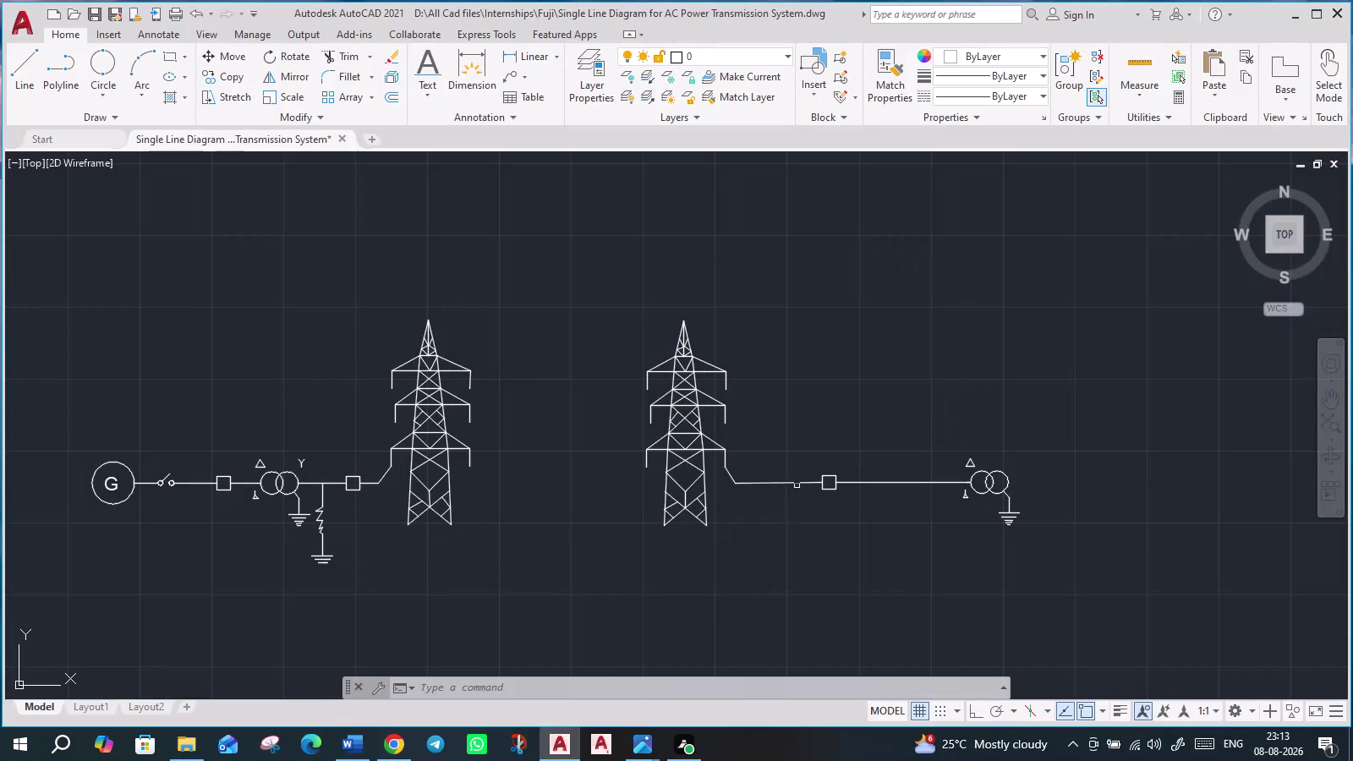
Draw a short vertical line rising from the feeder line just right of the second tower.
key(l)
key(Return)
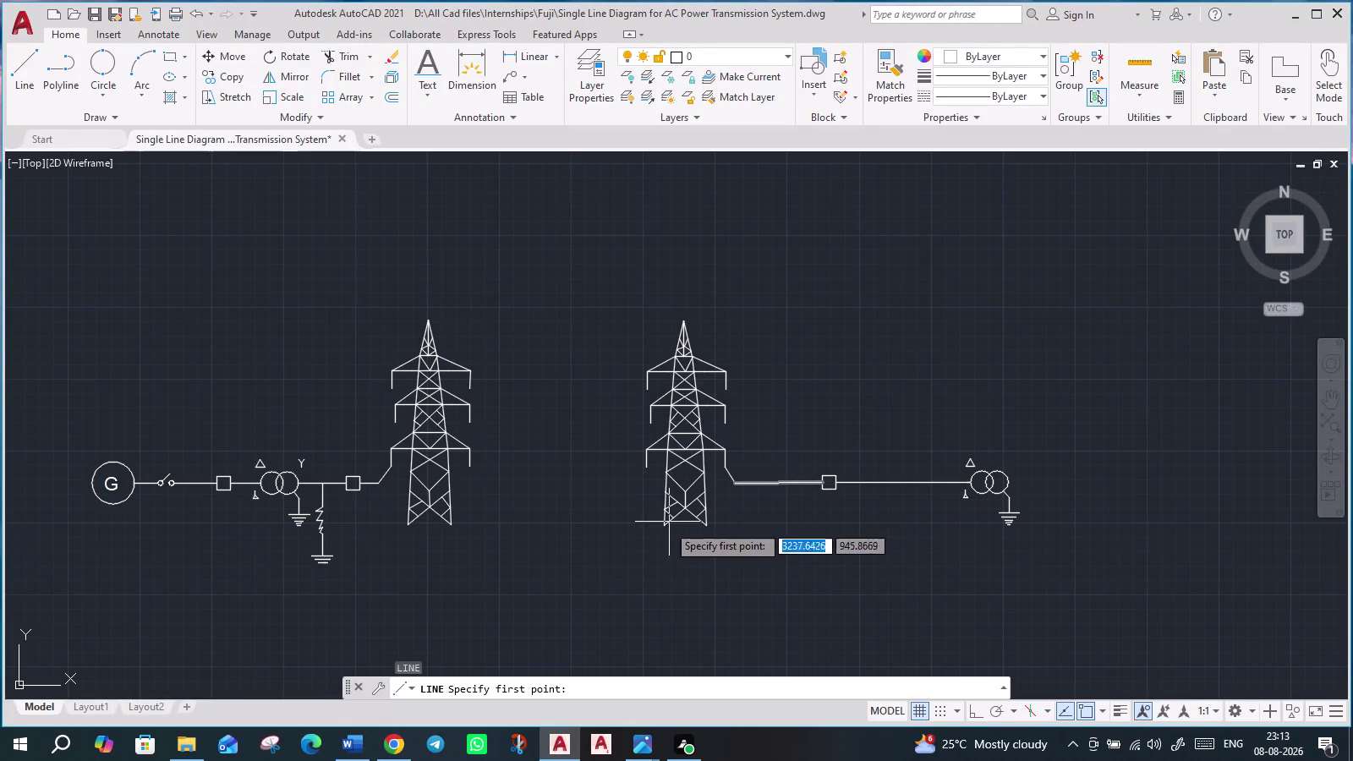
click(784, 483)
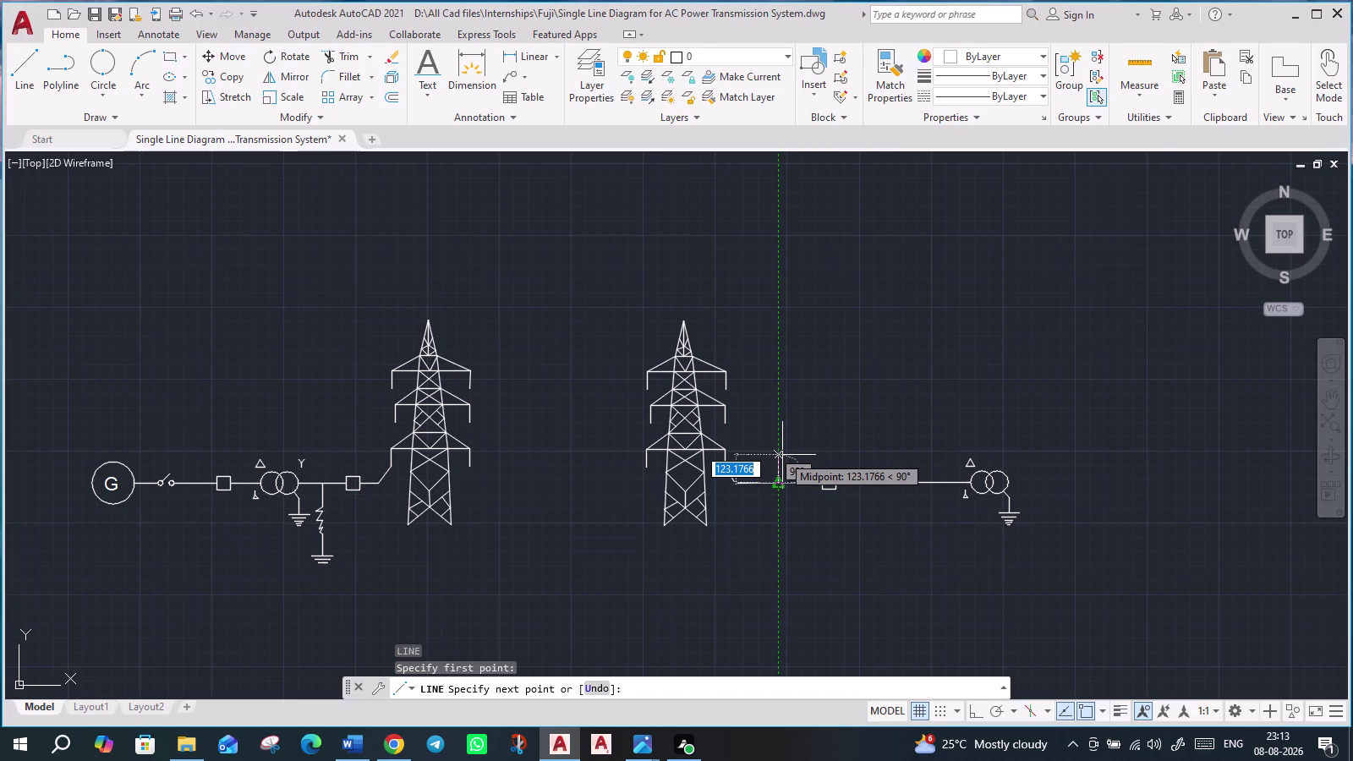
click(782, 461)
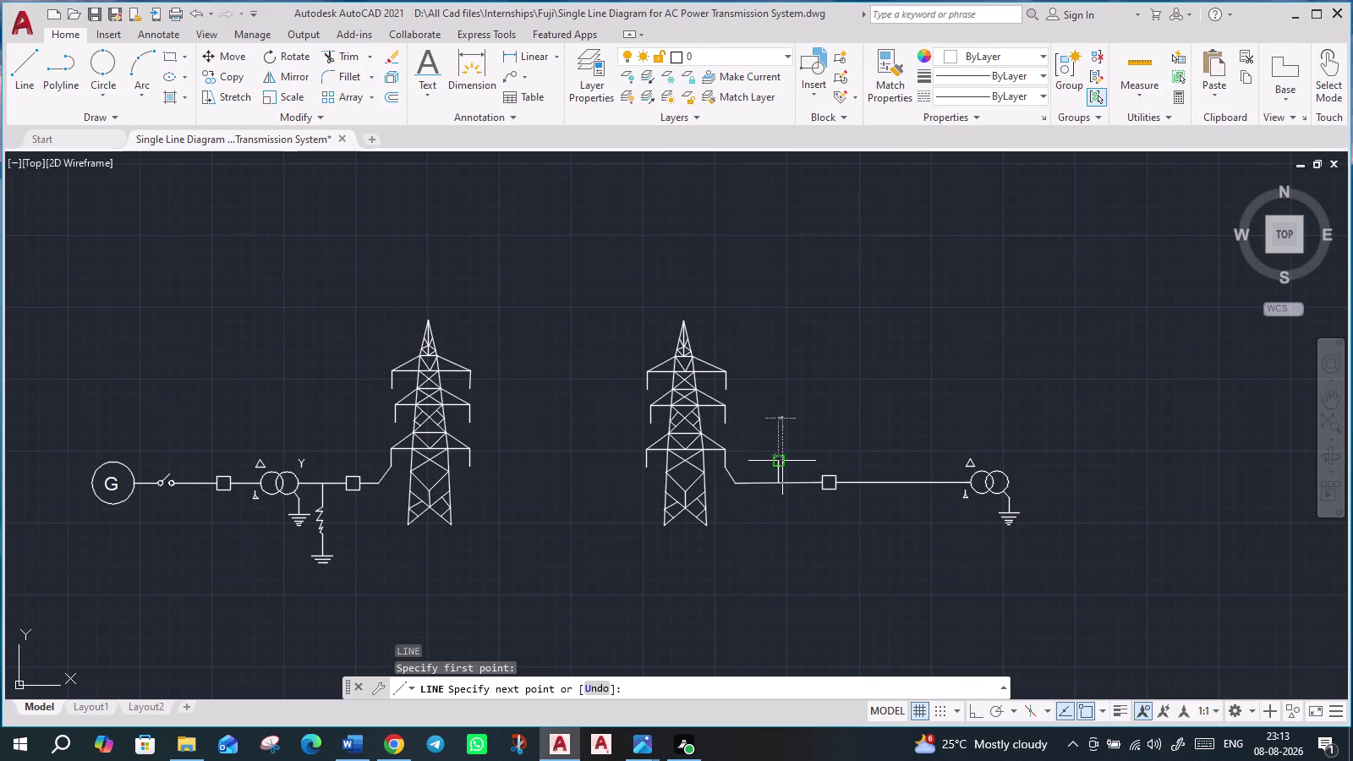
key(Escape)
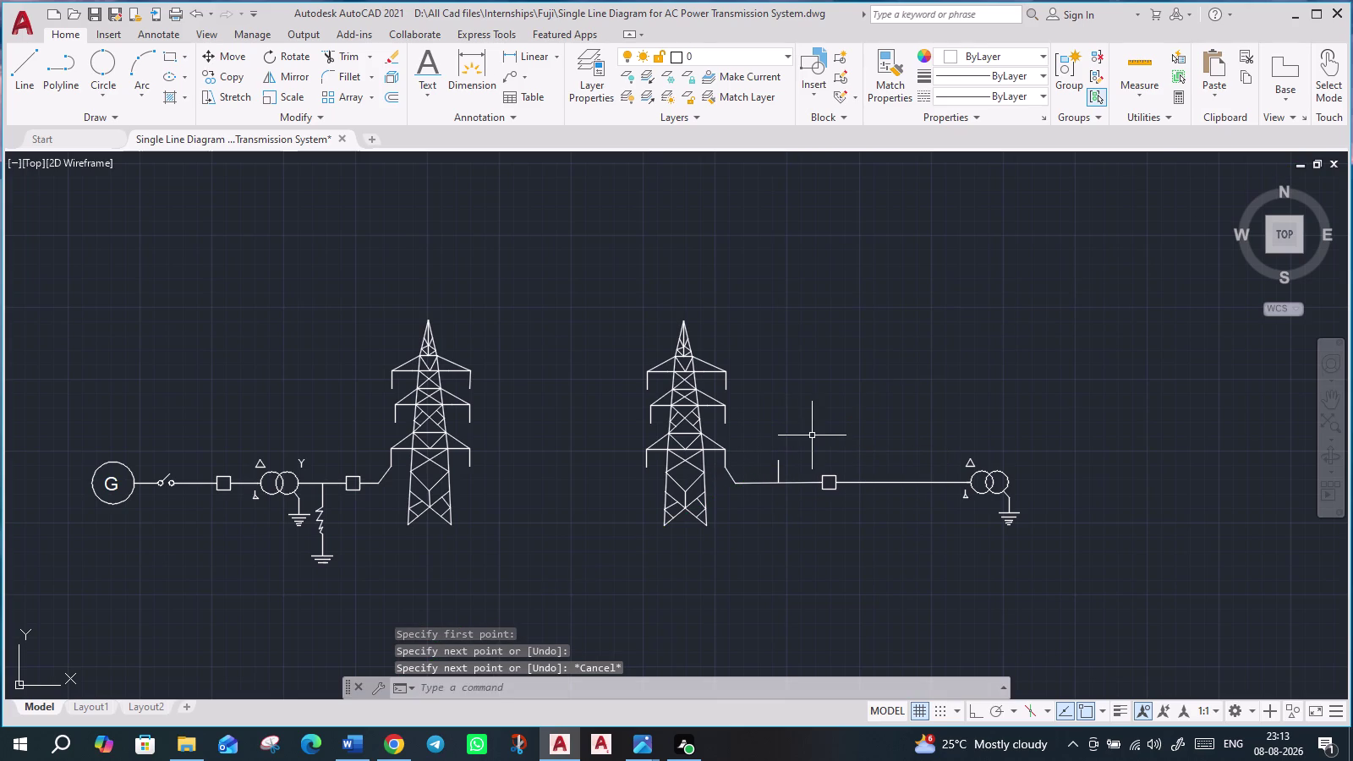
click(112, 85)
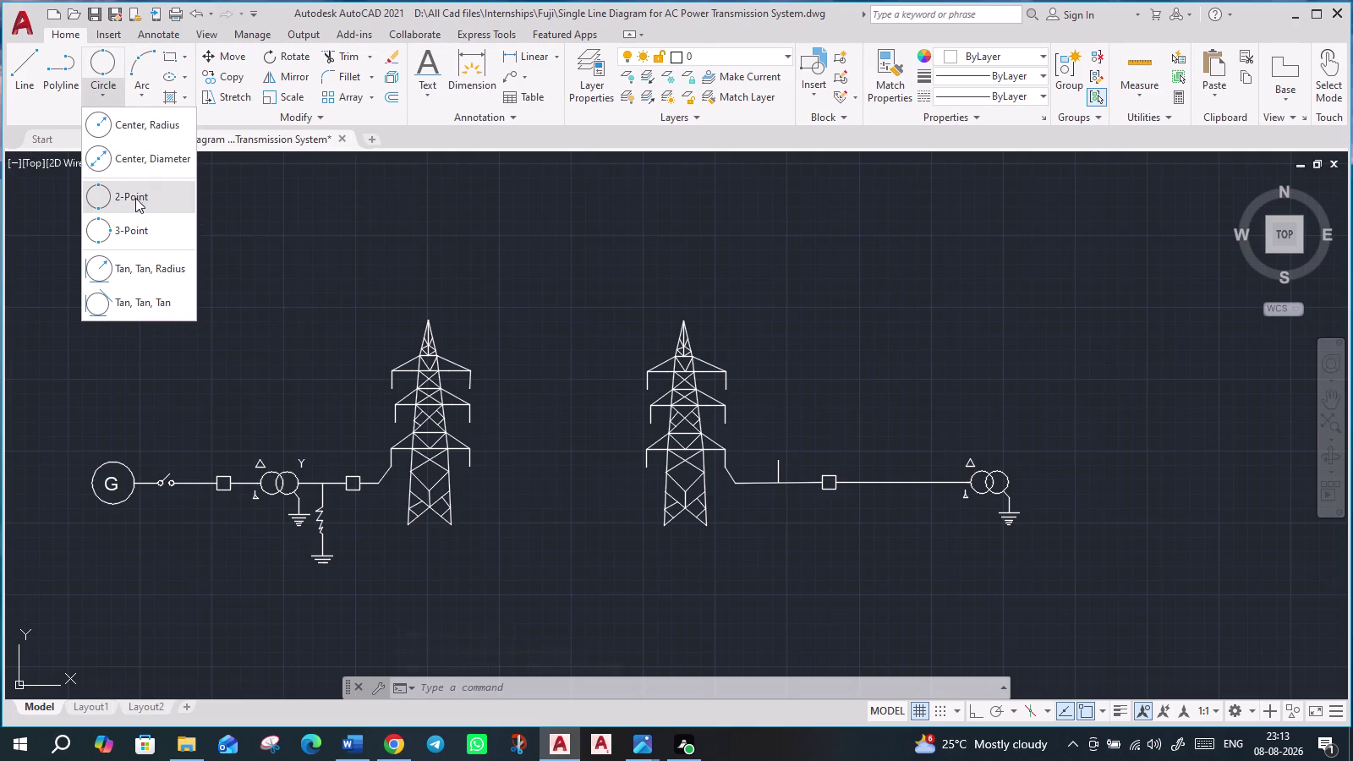
Draw a small 2-point circle at the top of the stub, retrying twice.
click(135, 198)
scroll(up, 3)
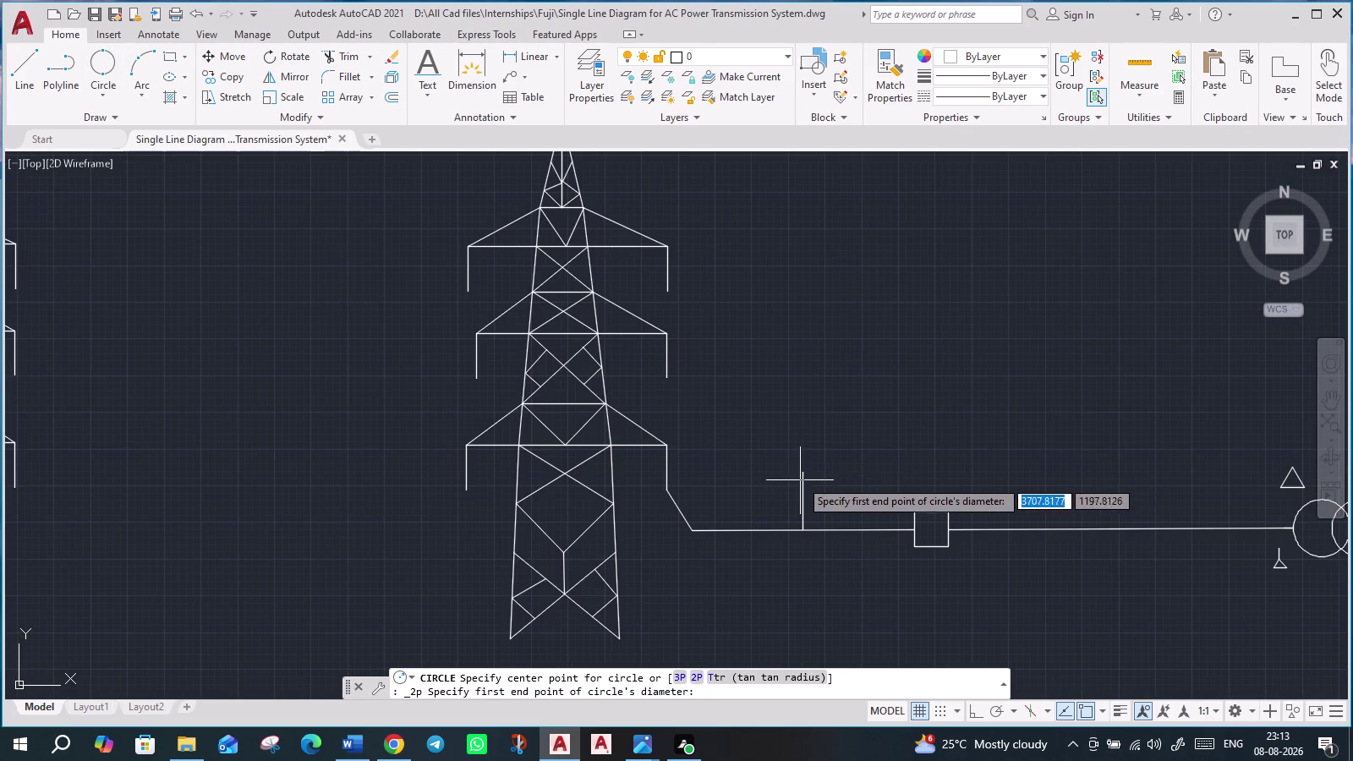
click(803, 469)
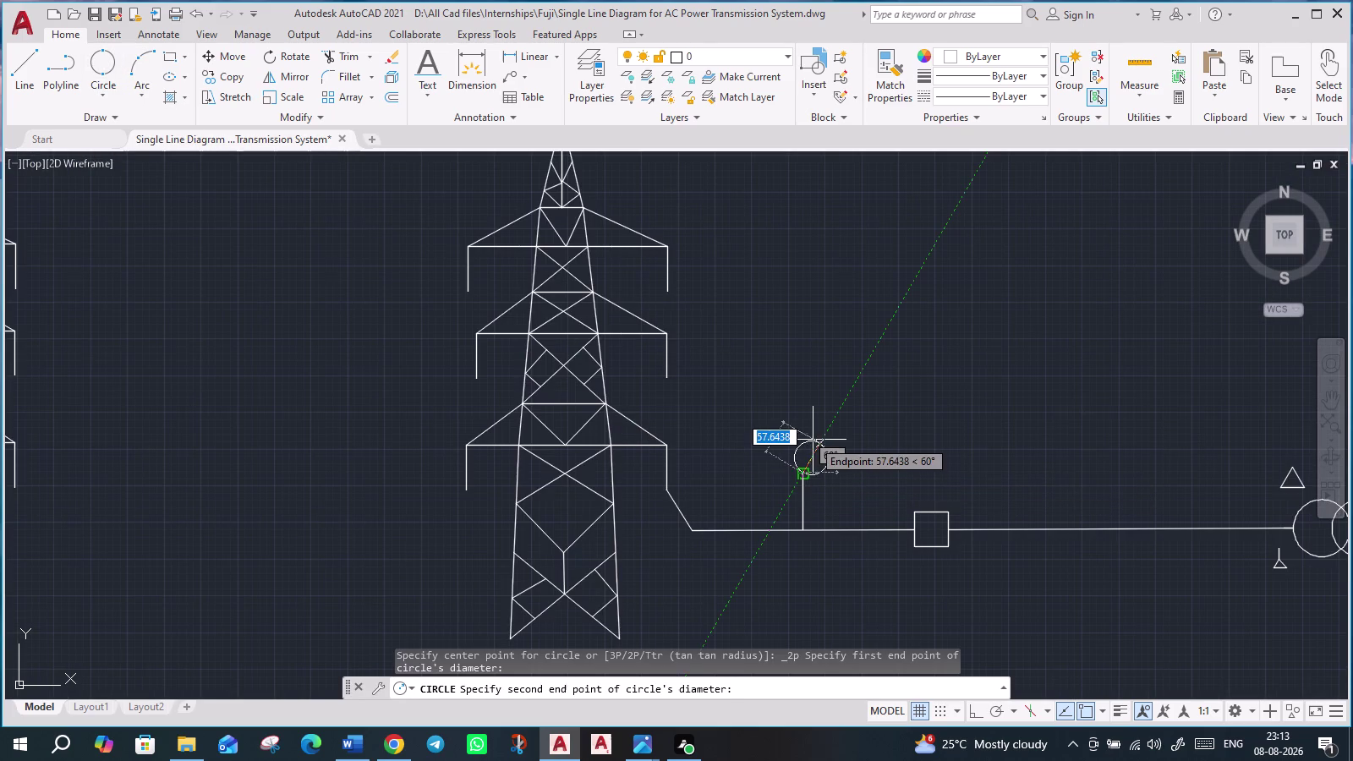
scroll(down, 3)
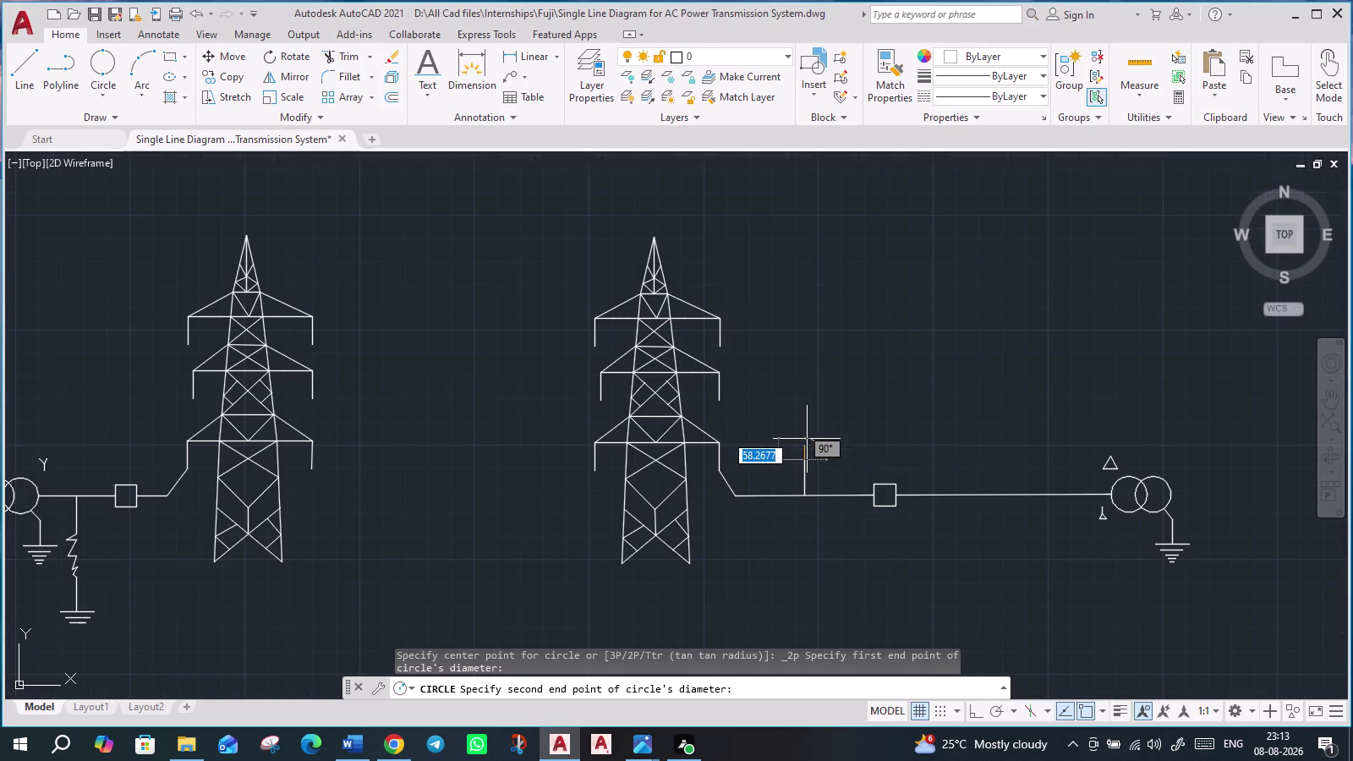
scroll(down, 3)
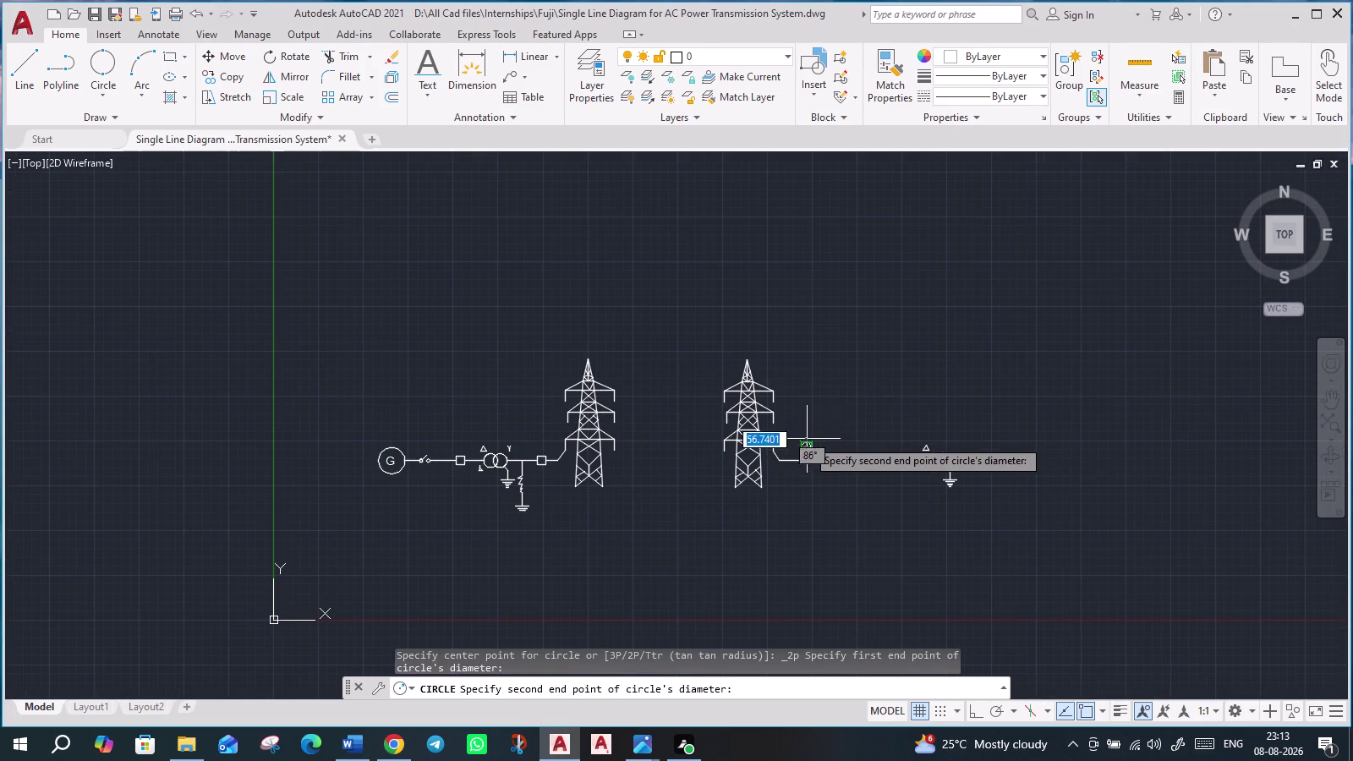
scroll(up, 3)
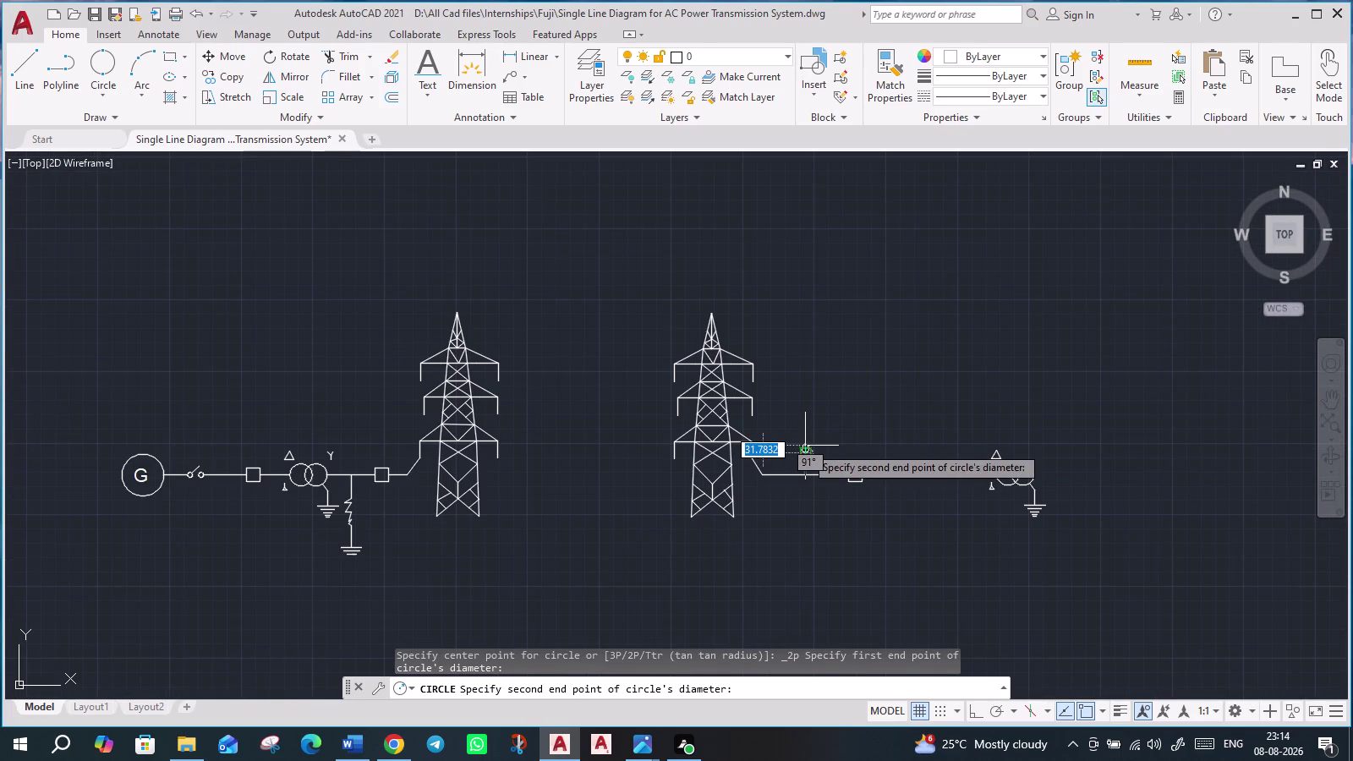
click(805, 446)
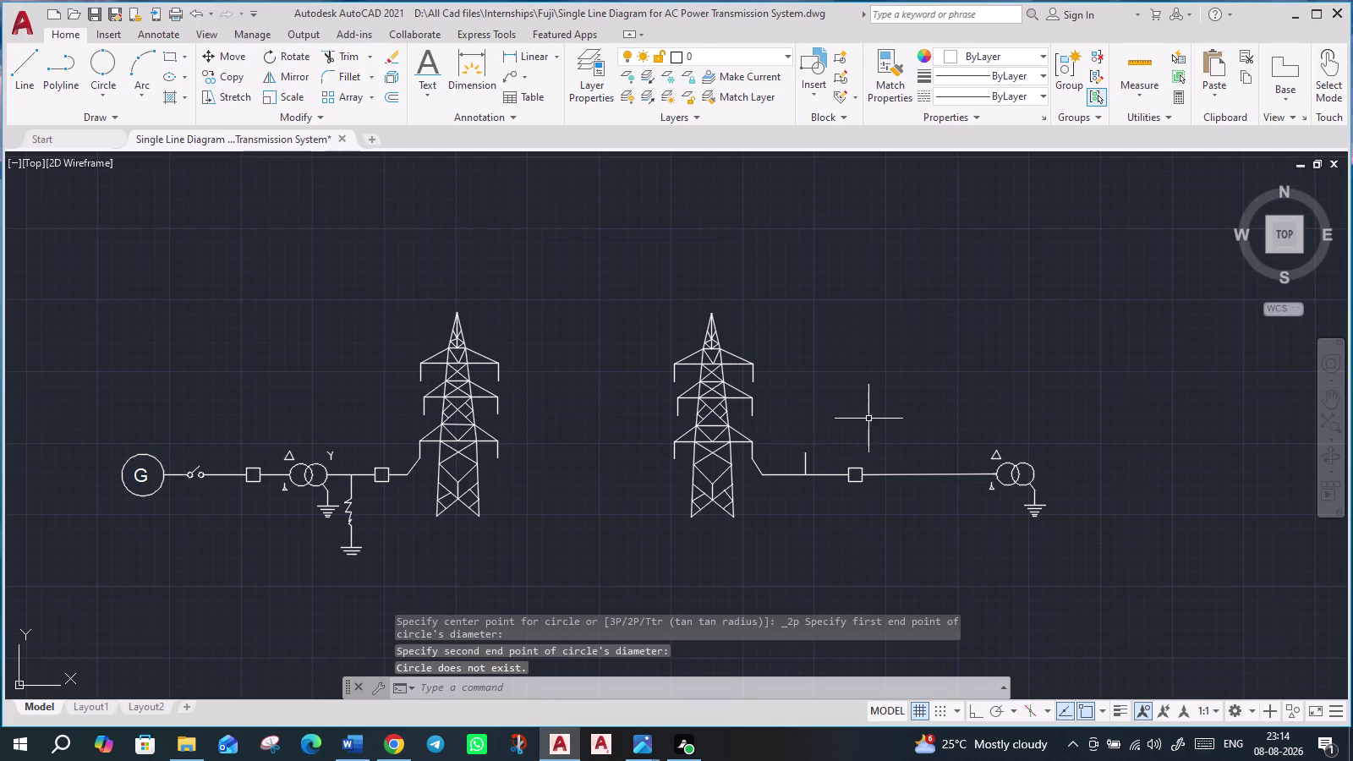
click(102, 97)
click(134, 195)
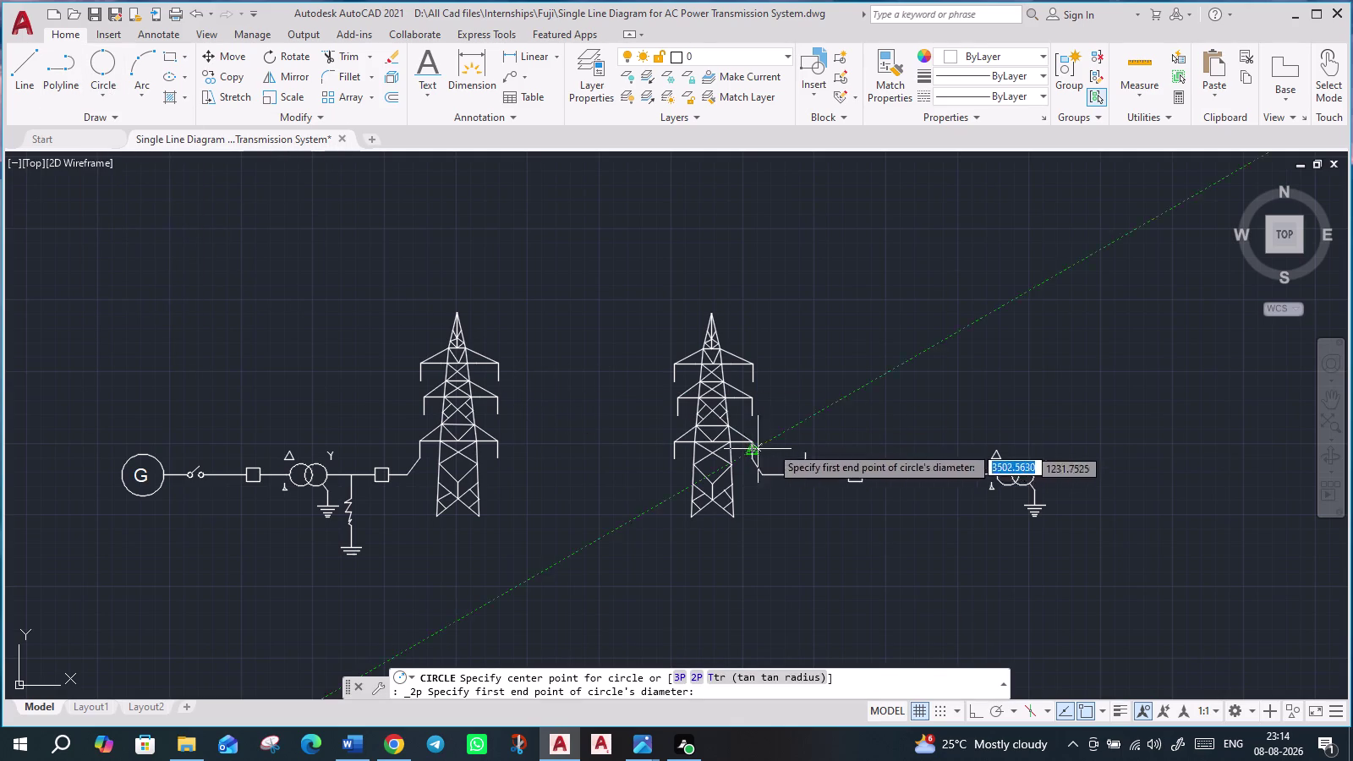
click(805, 458)
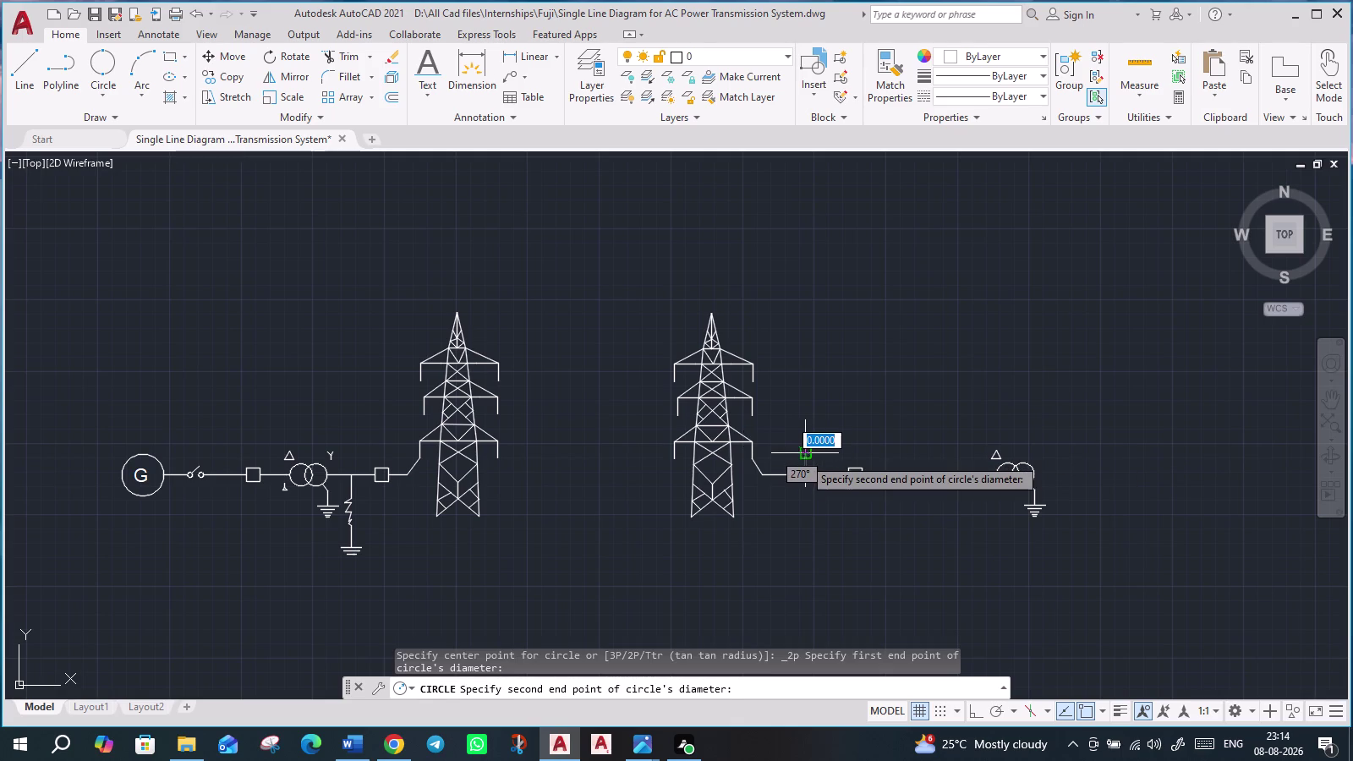
click(803, 458)
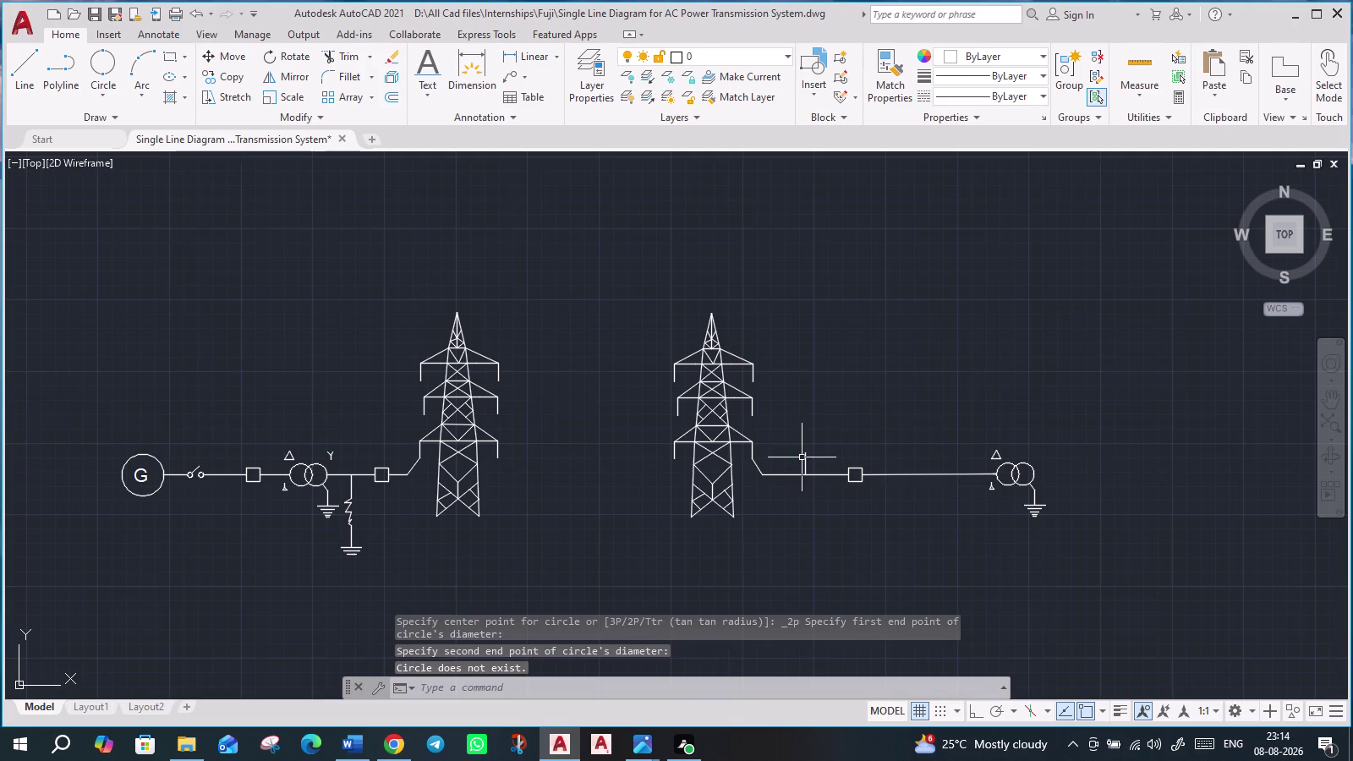
click(98, 68)
click(807, 449)
click(807, 443)
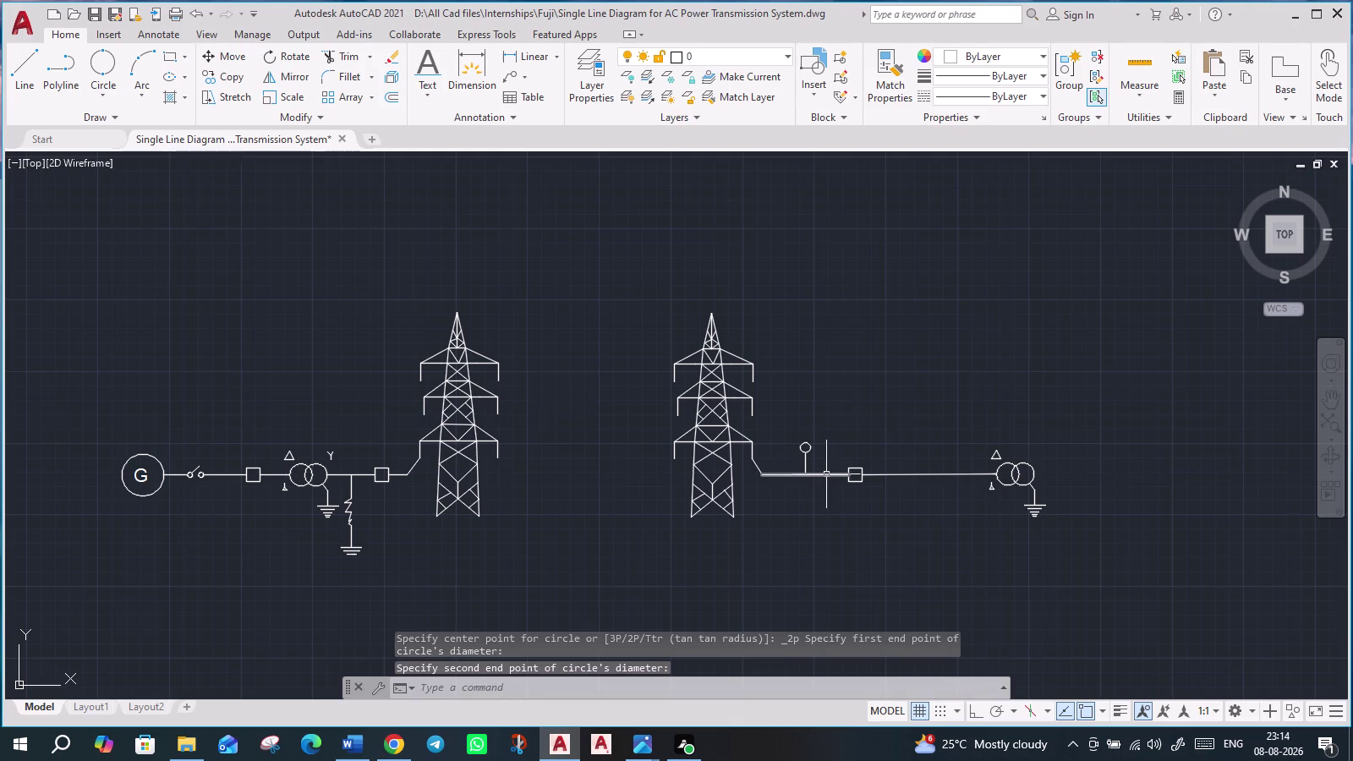
Select the small circle, attempt a grip stretch, cancel it and reselect the circle.
scroll(up, 3)
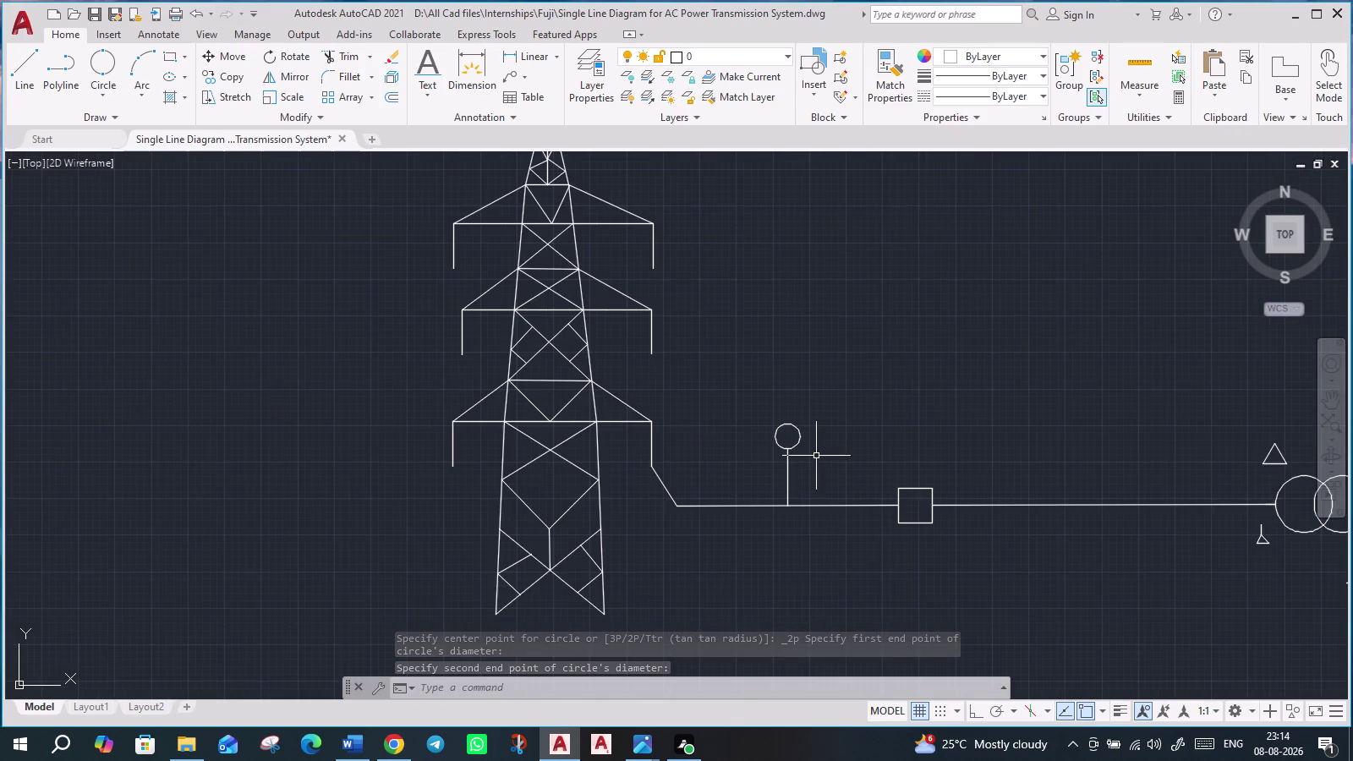
scroll(up, 3)
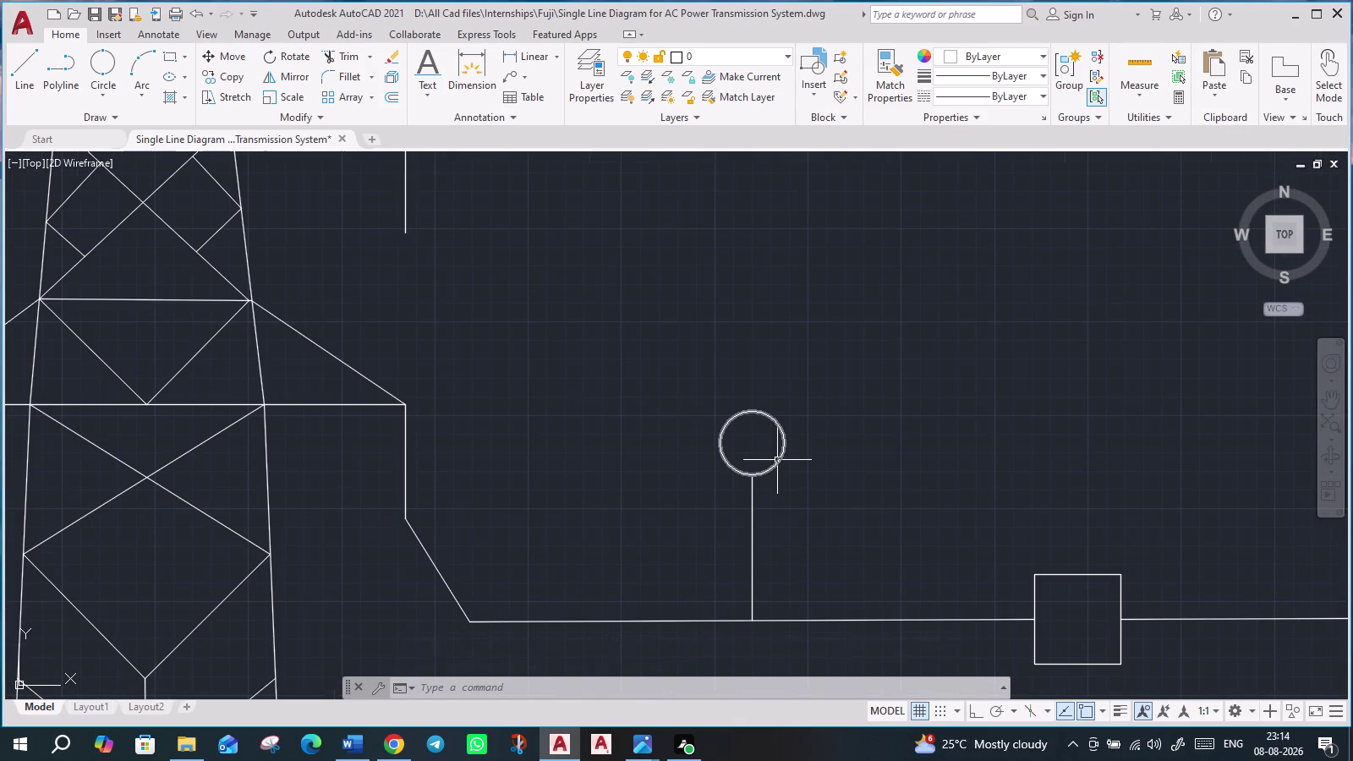
click(777, 460)
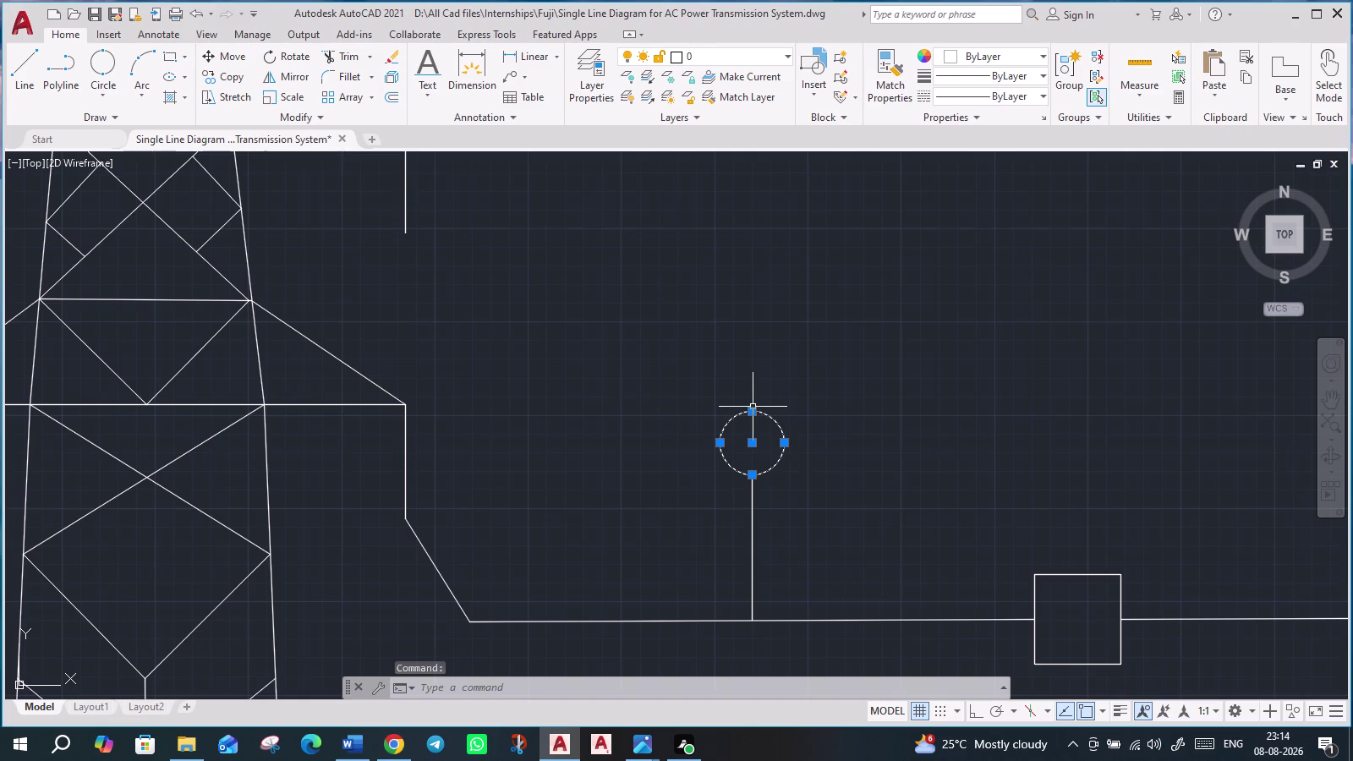
drag(752, 414, 755, 426)
click(756, 426)
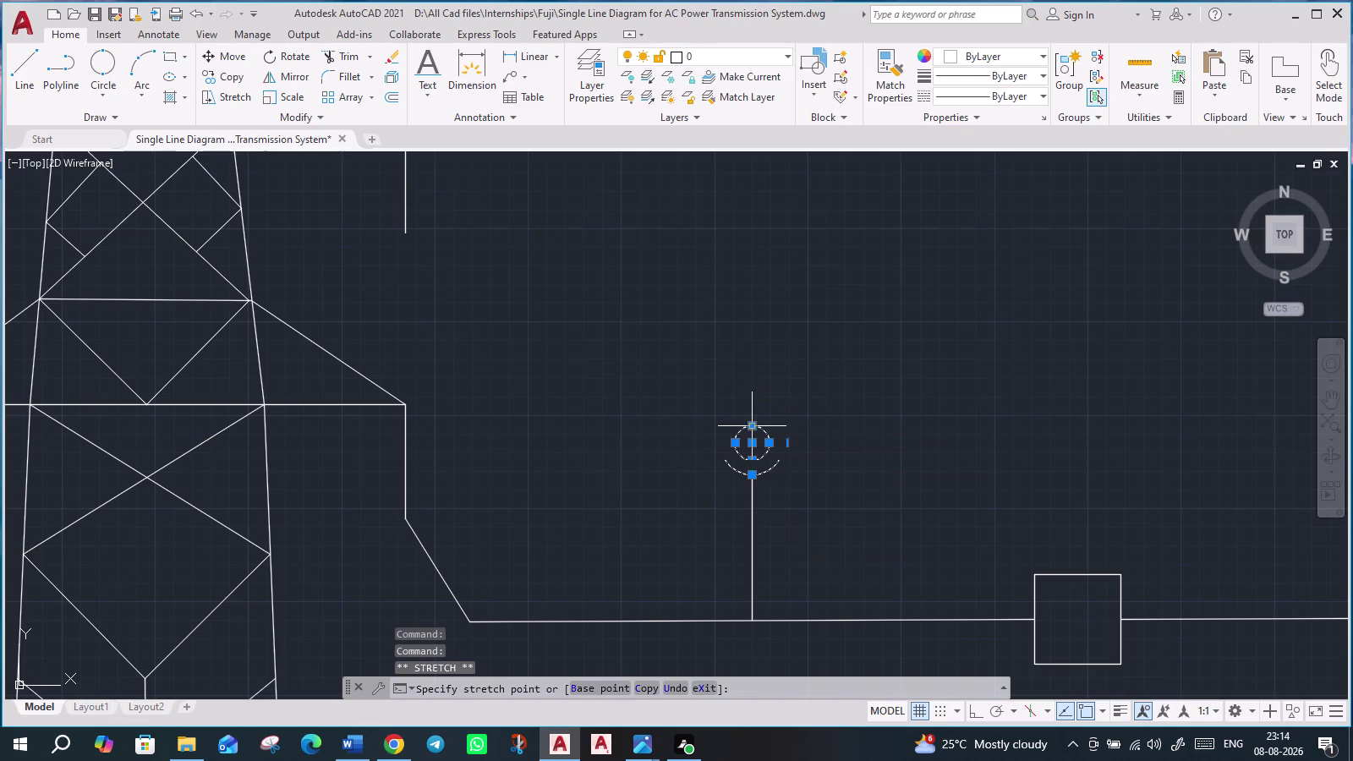
scroll(down, 3)
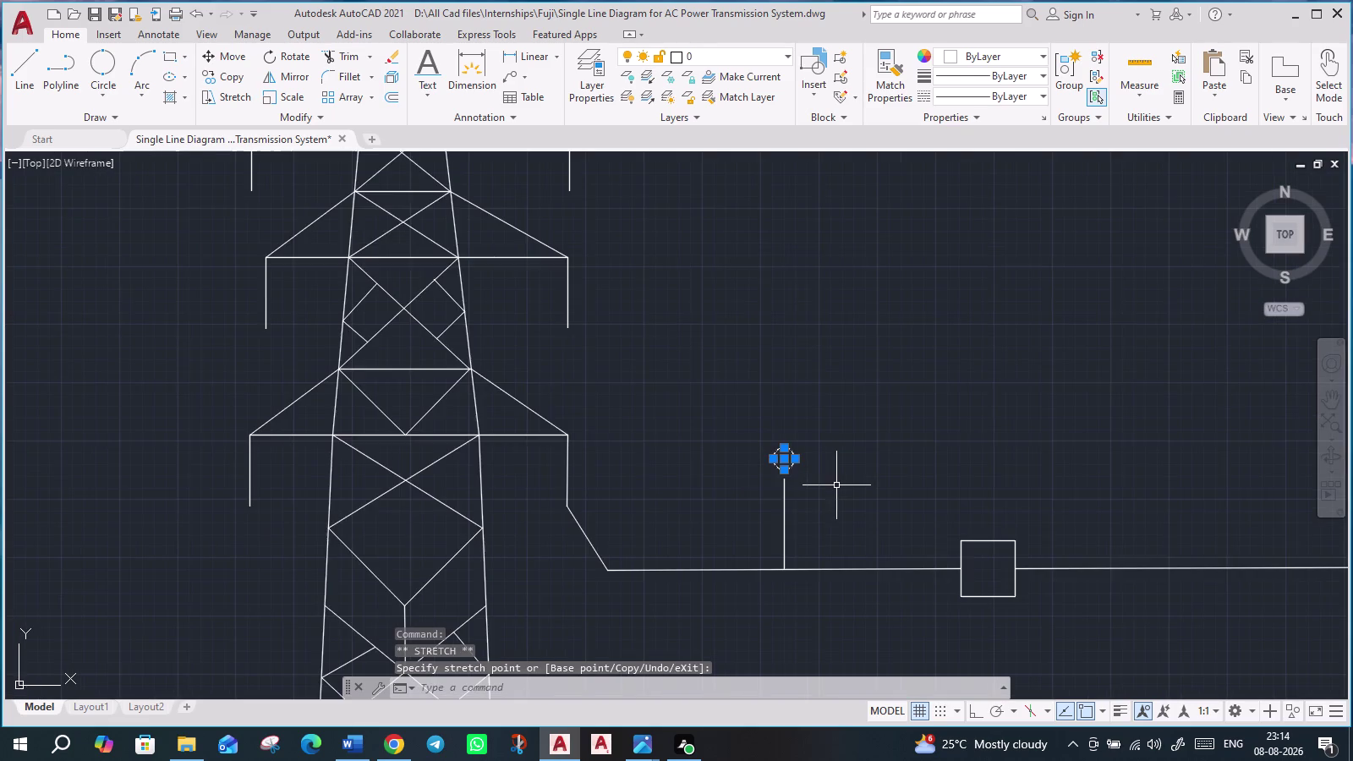
scroll(down, 3)
key(Escape)
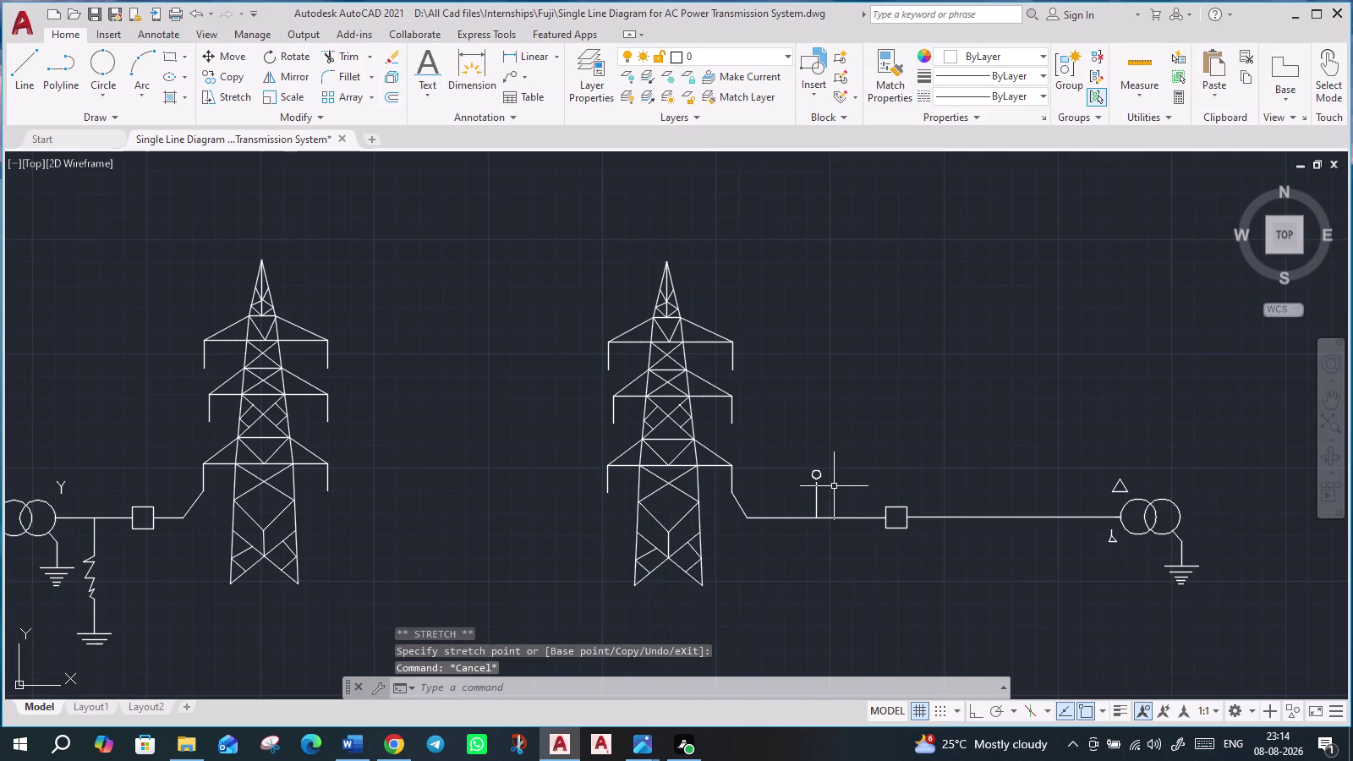
scroll(down, 3)
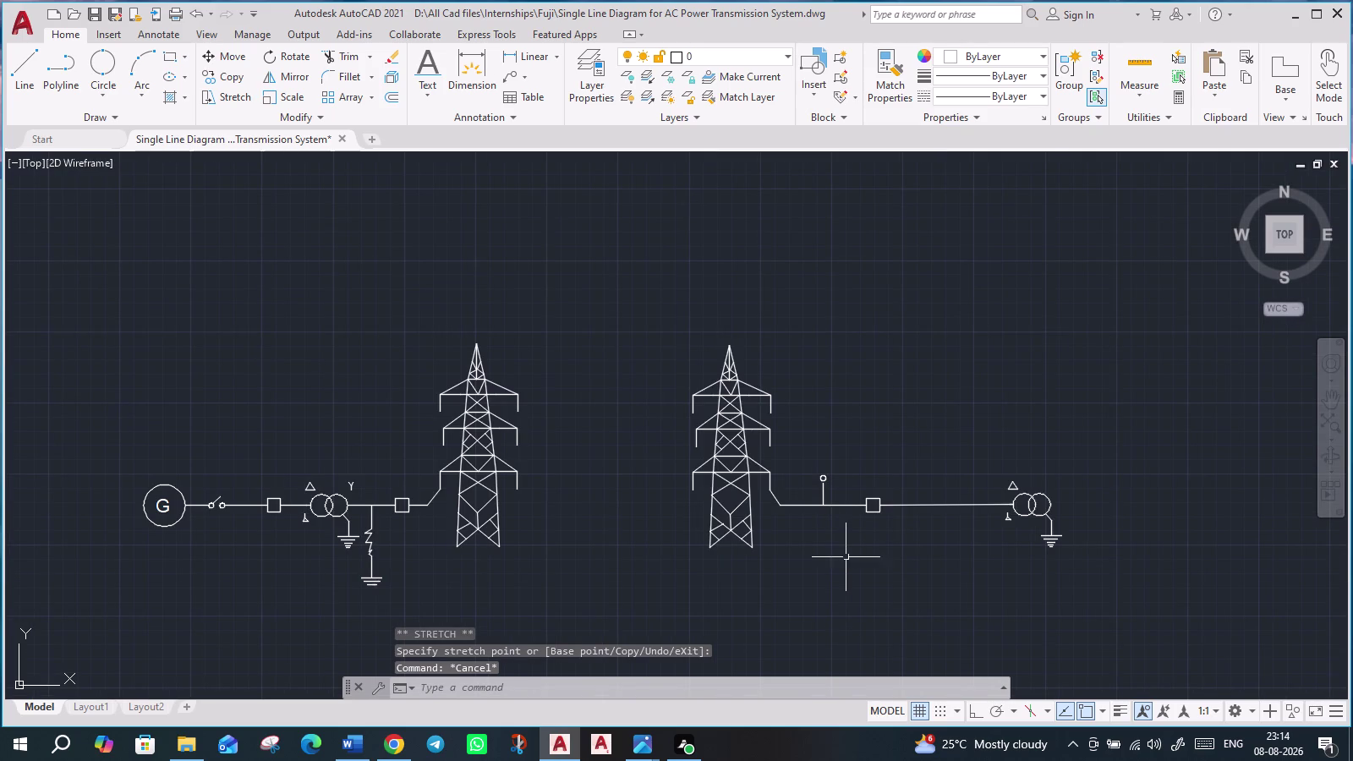
scroll(up, 3)
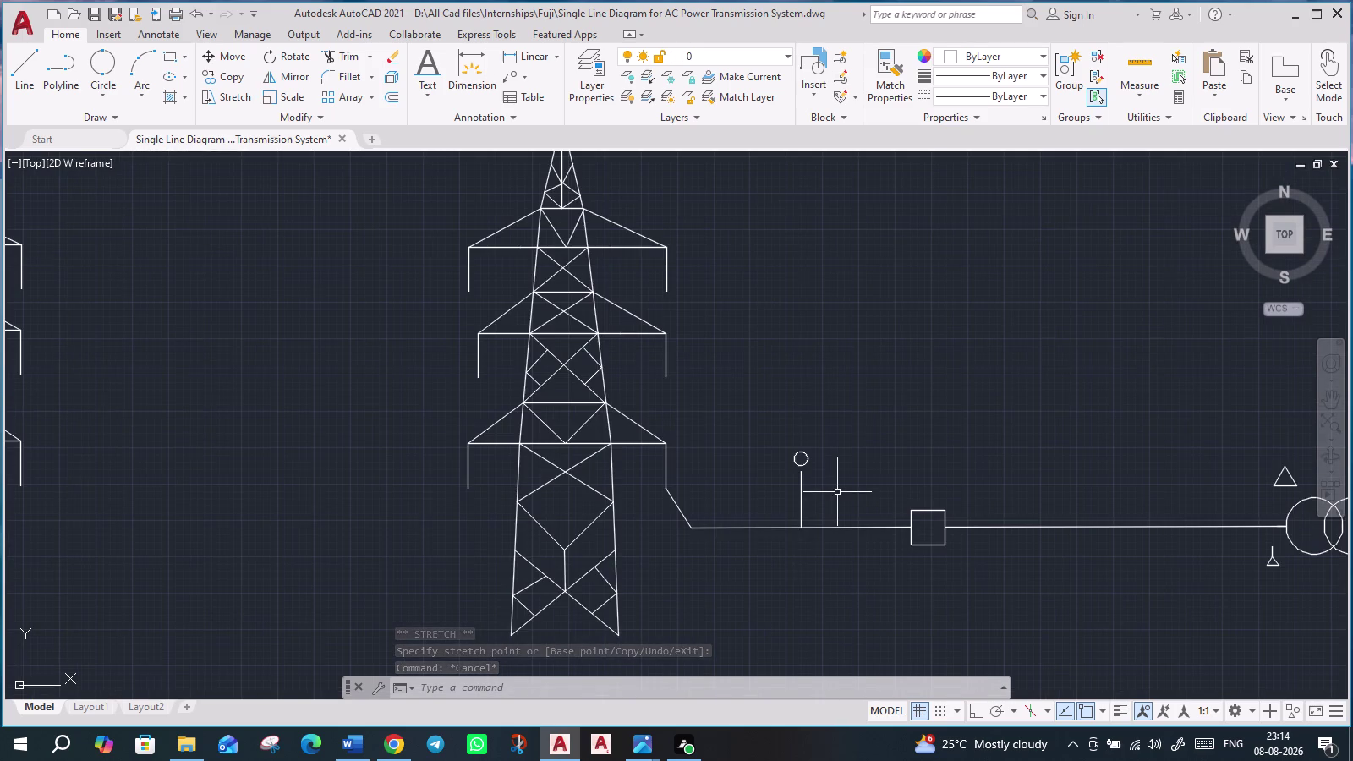
scroll(up, 3)
scroll(up, 3)
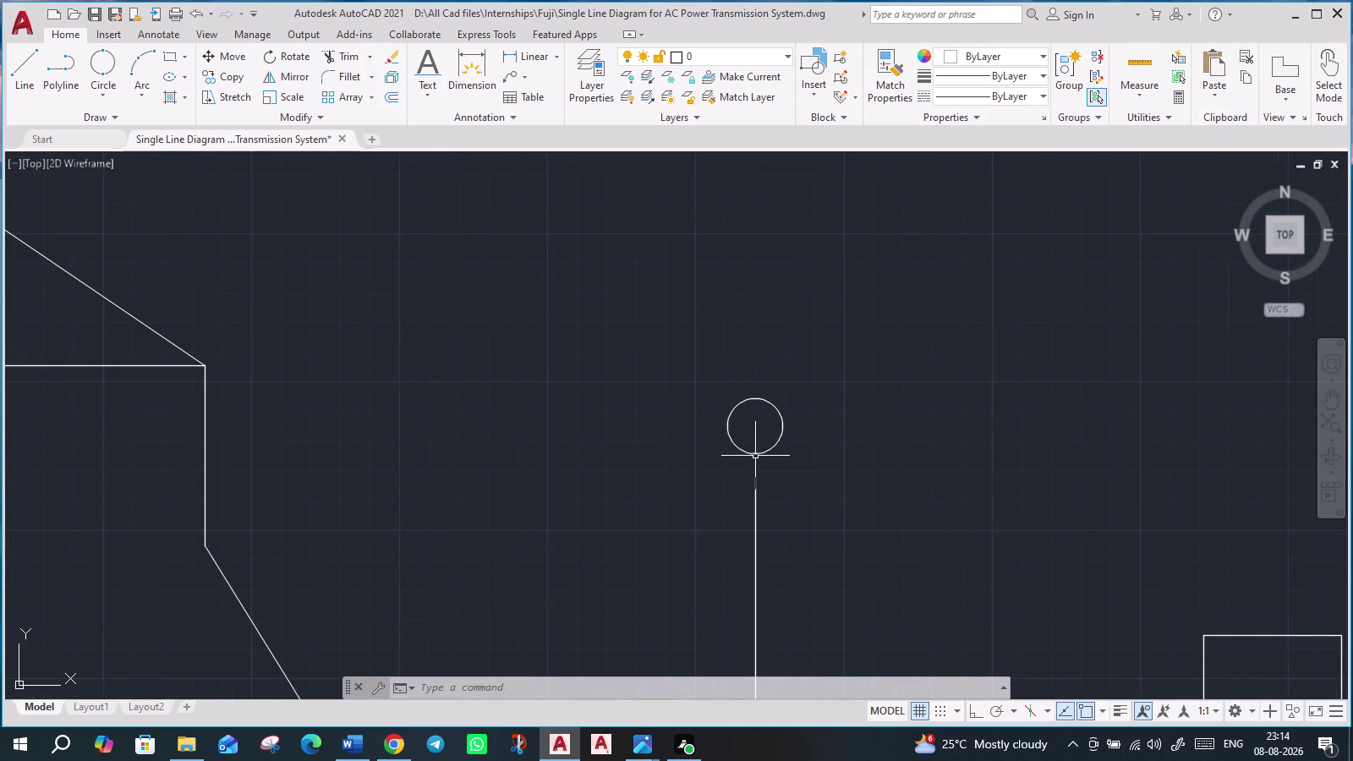
click(753, 453)
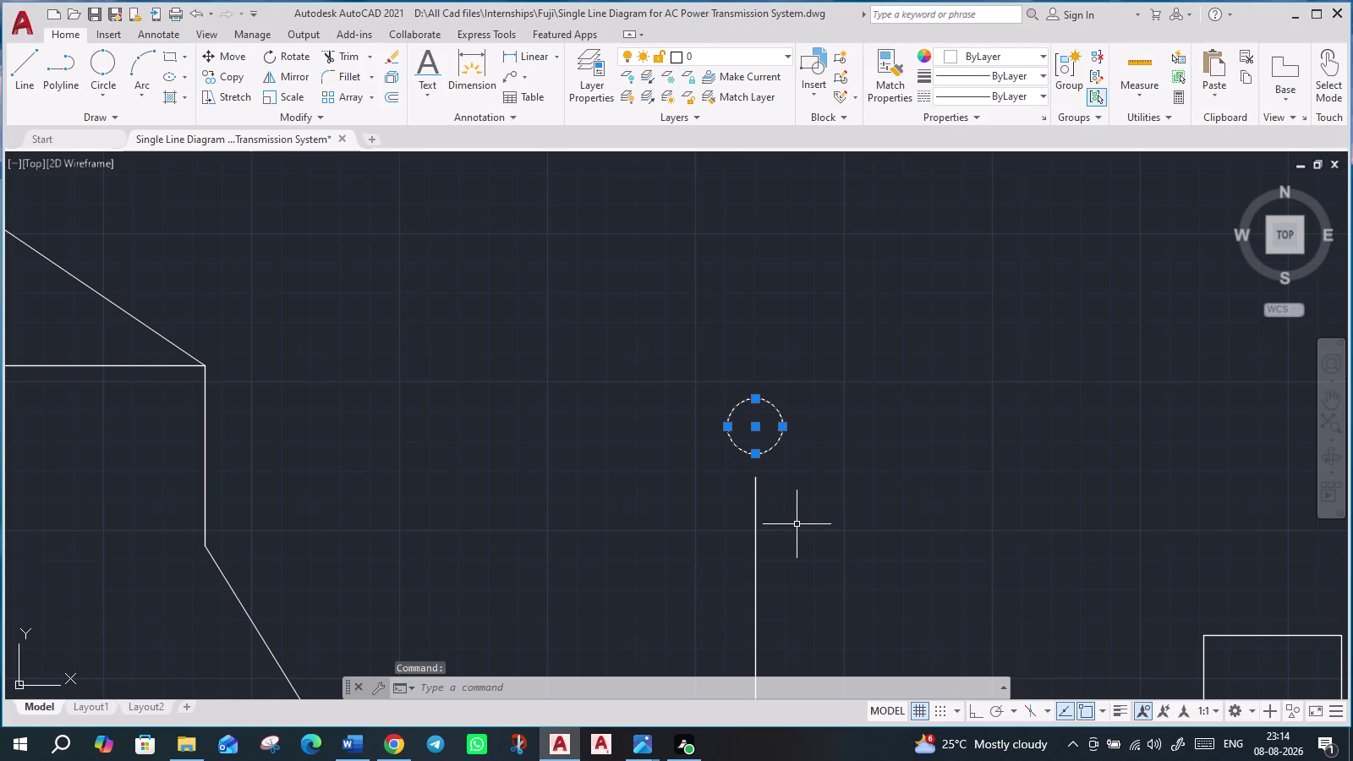
Move the small circle down onto the top of the stub.
key(m)
key(Return)
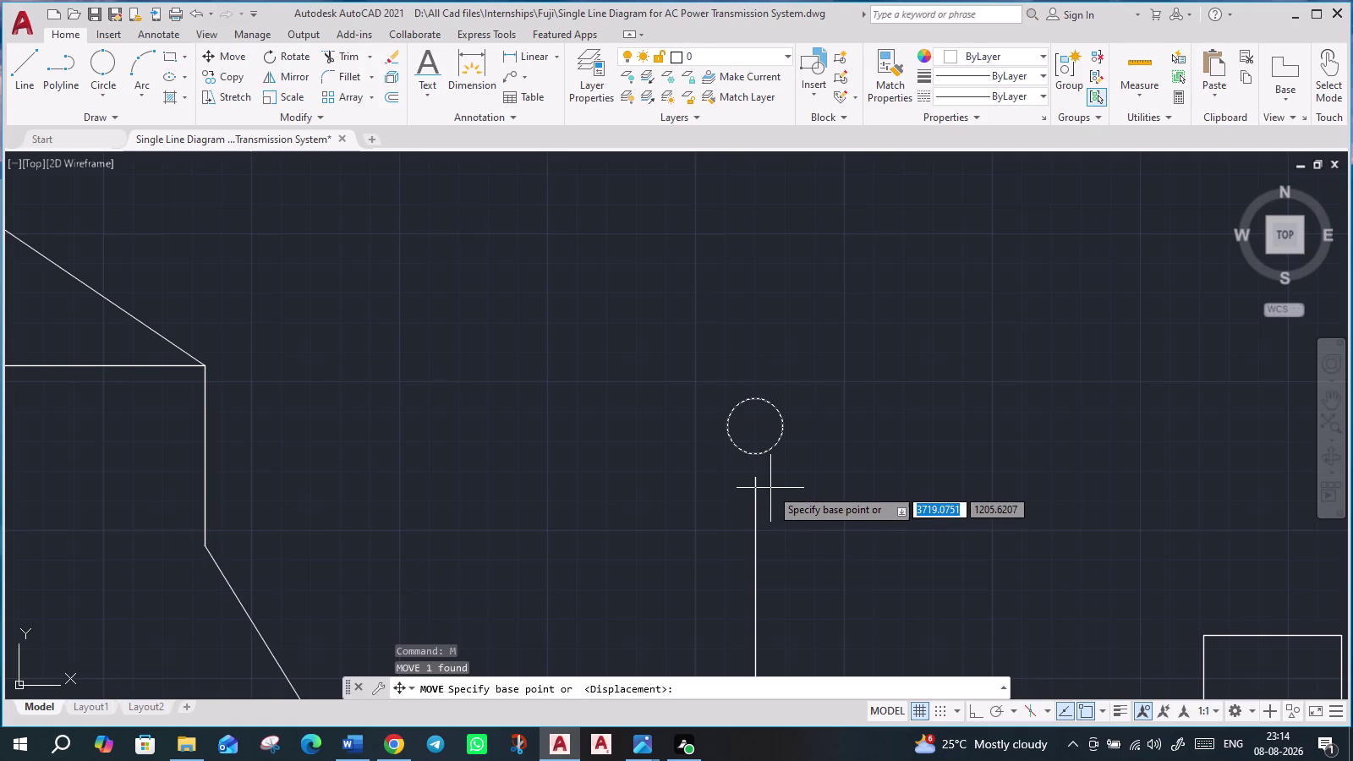
click(751, 452)
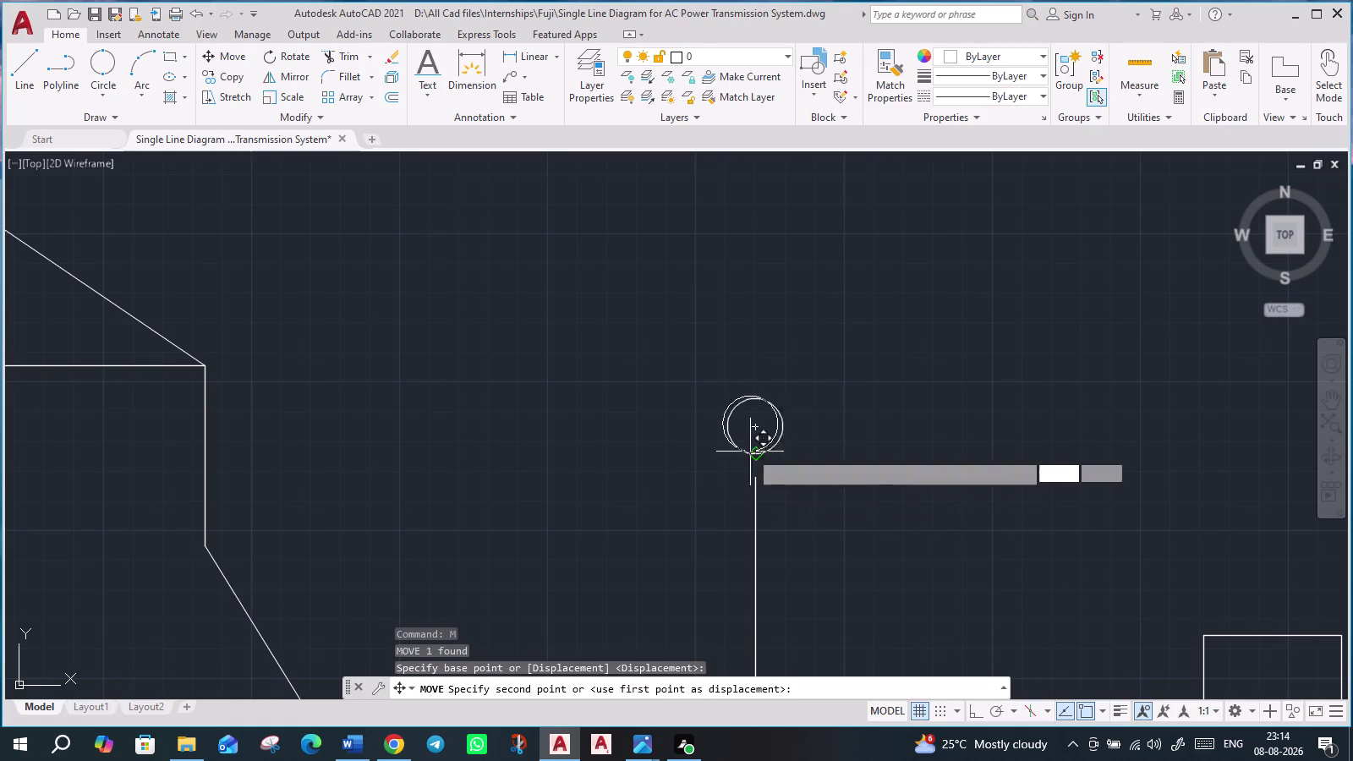
click(753, 474)
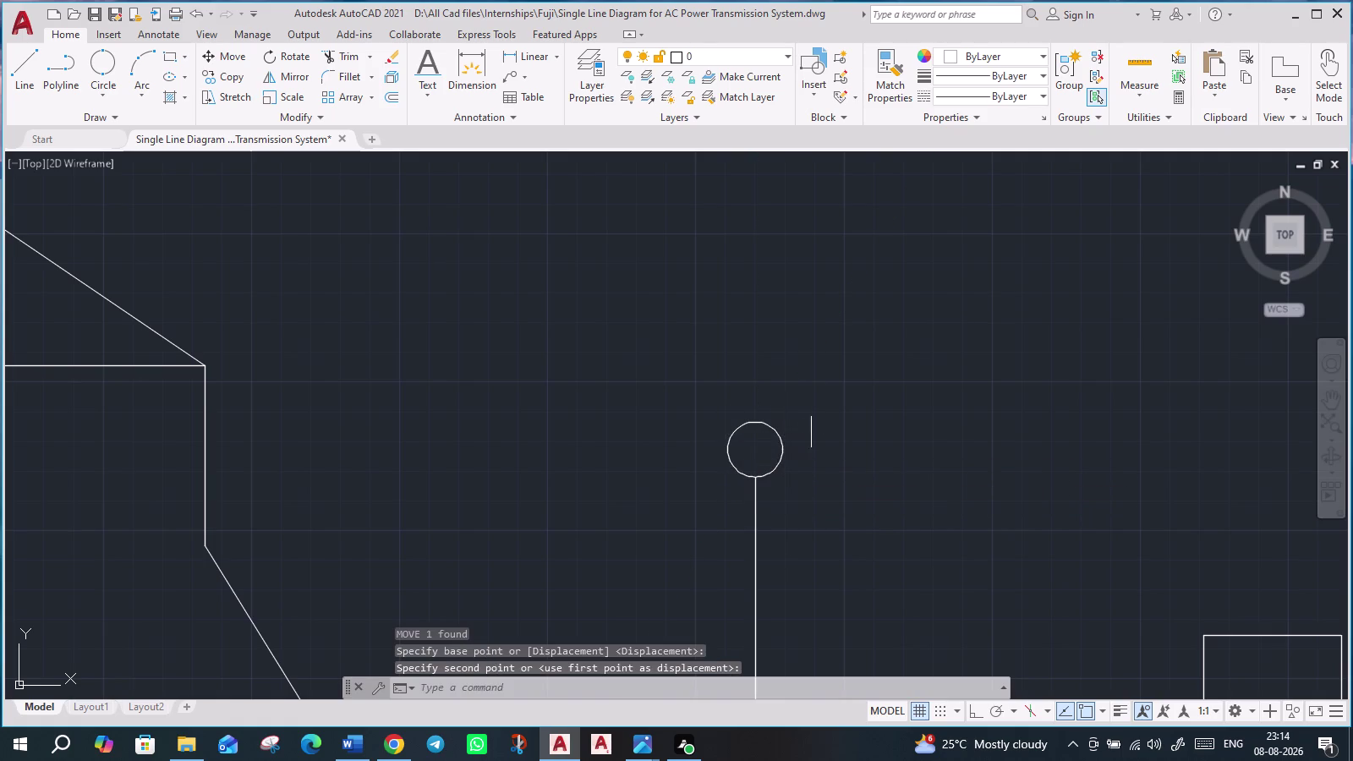
scroll(down, 3)
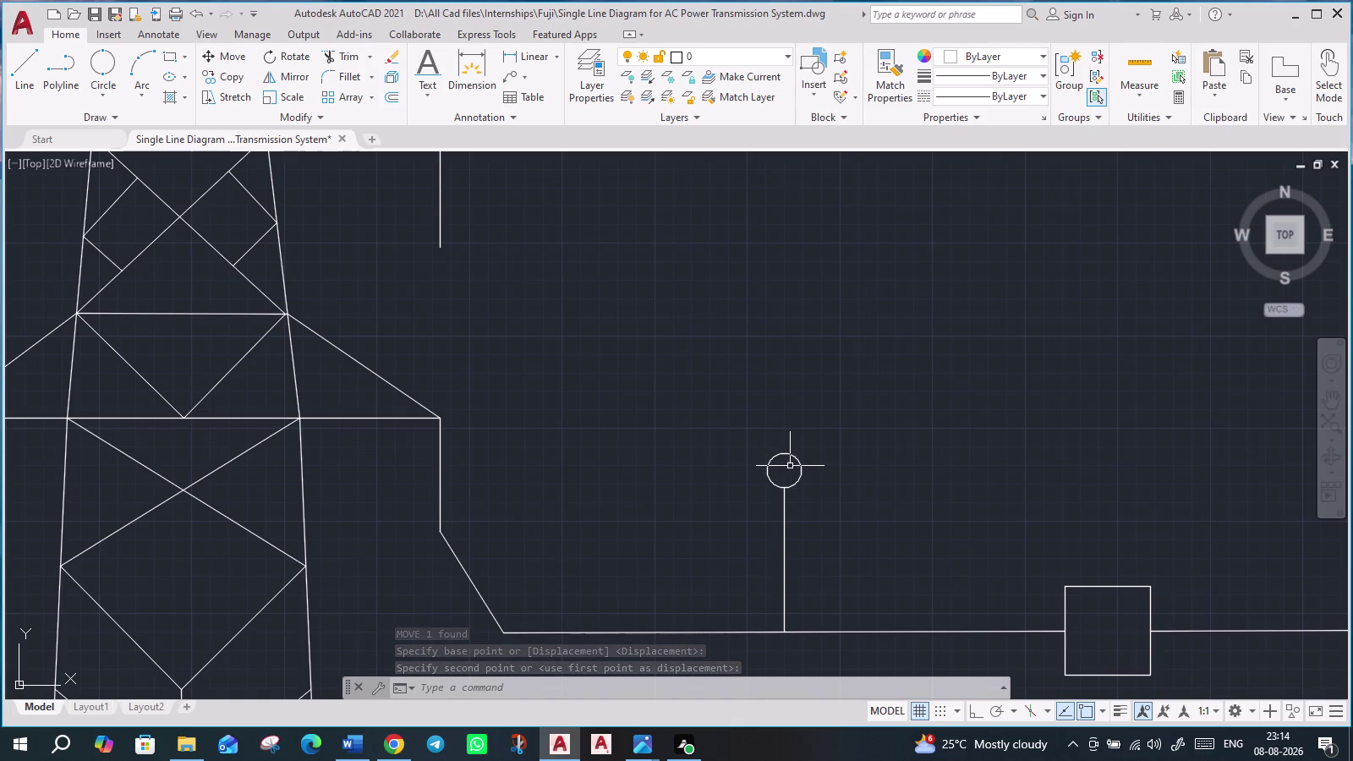
Copy the circle from its centre to a spot just left of the original.
click(769, 465)
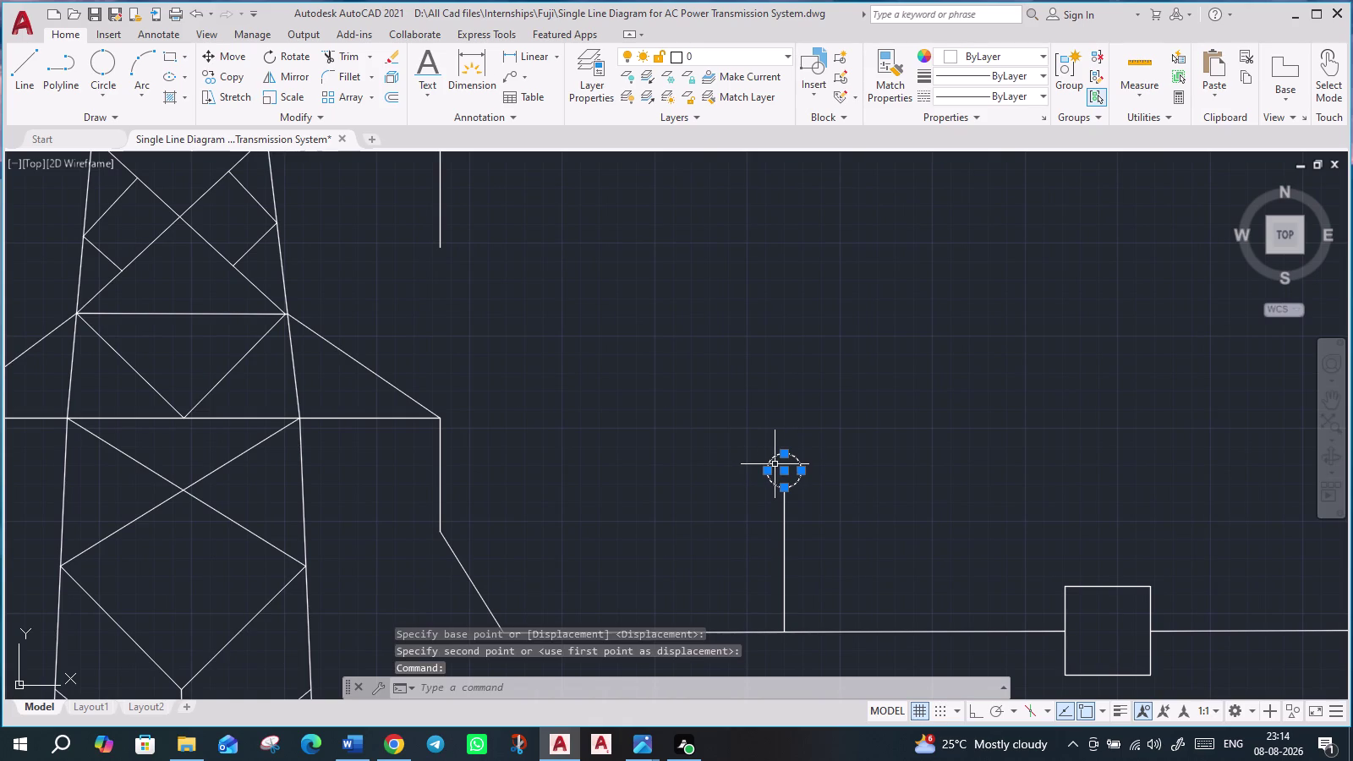
text(co)
key(Return)
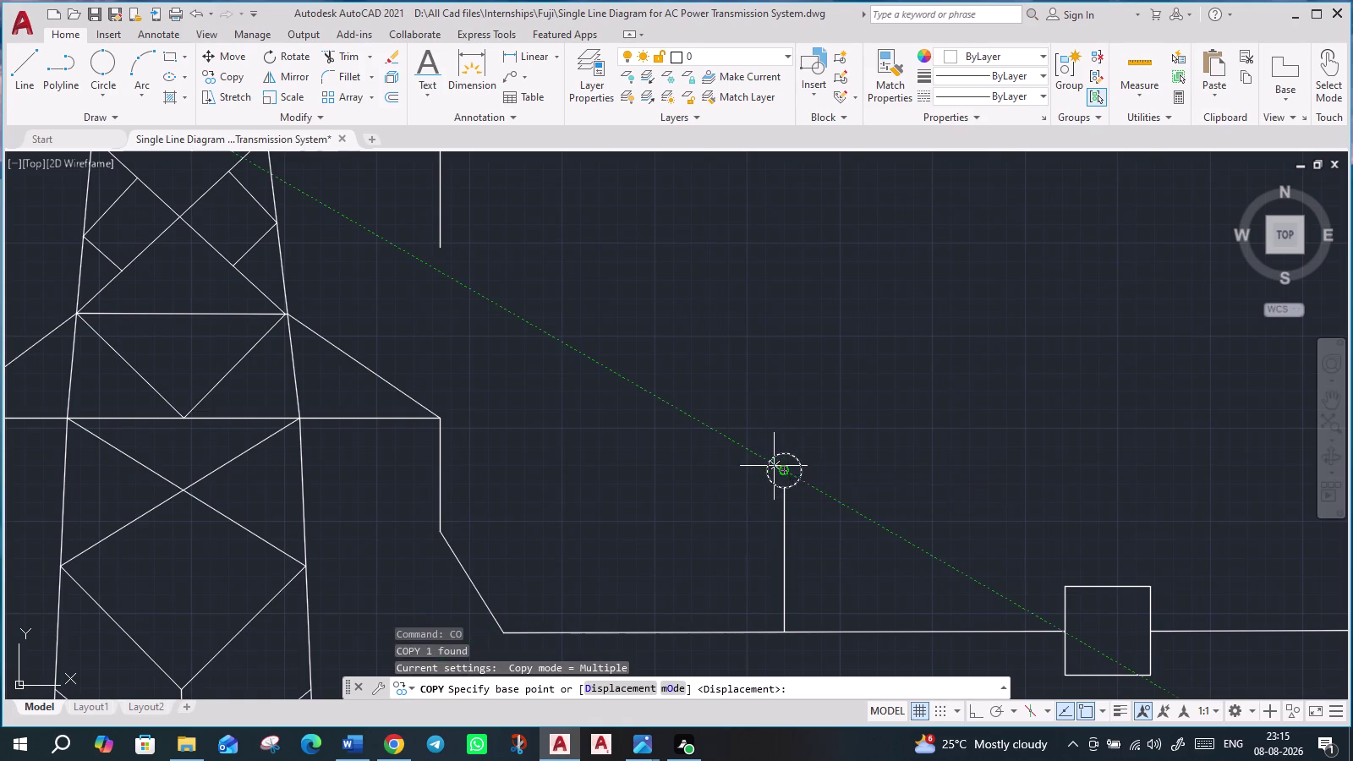
click(767, 472)
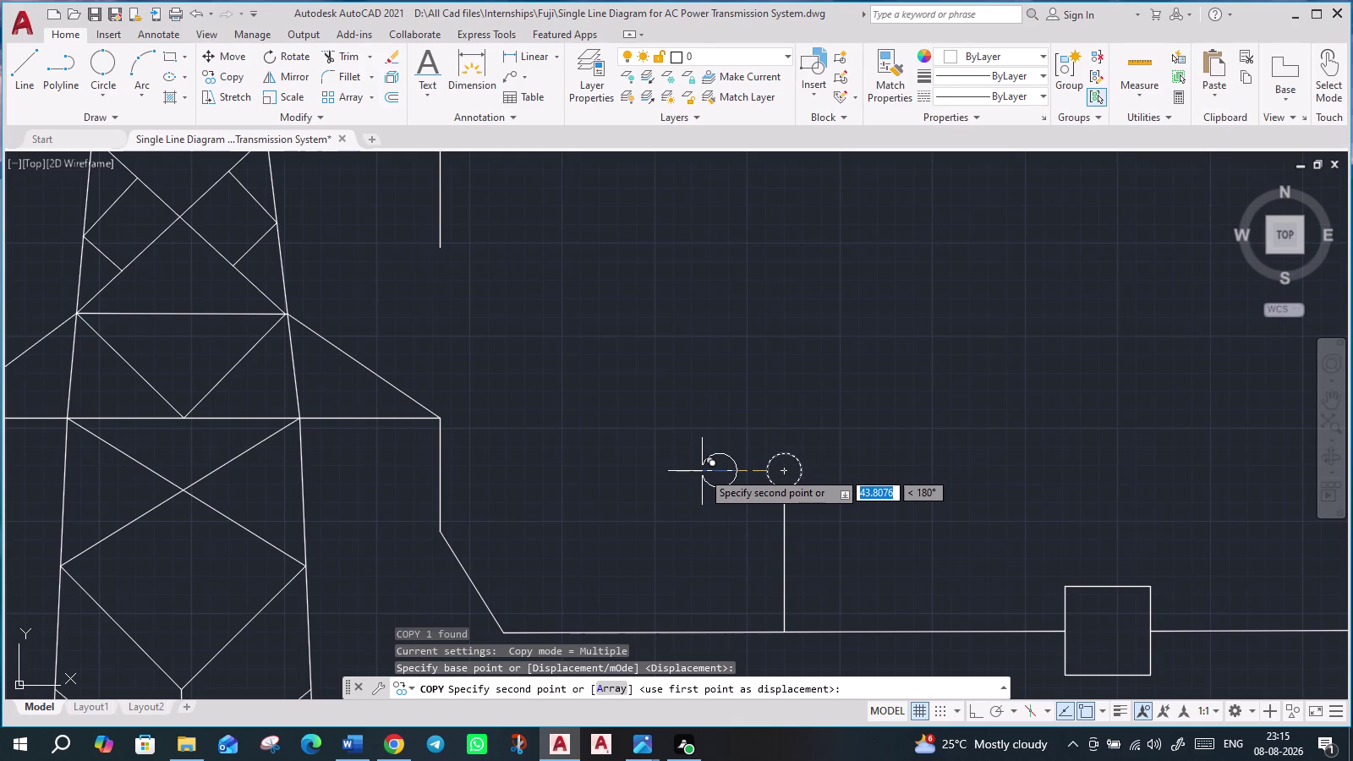
click(703, 471)
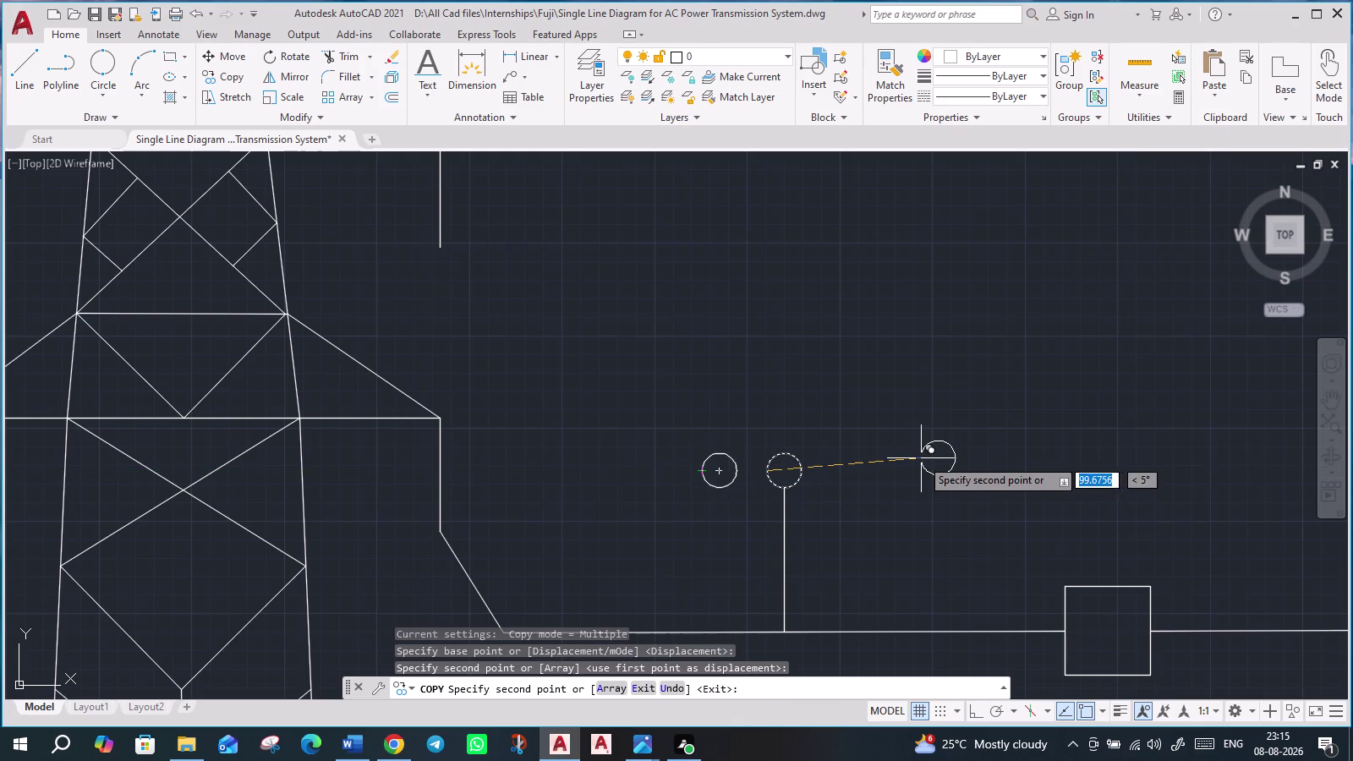
key(Escape)
scroll(down, 3)
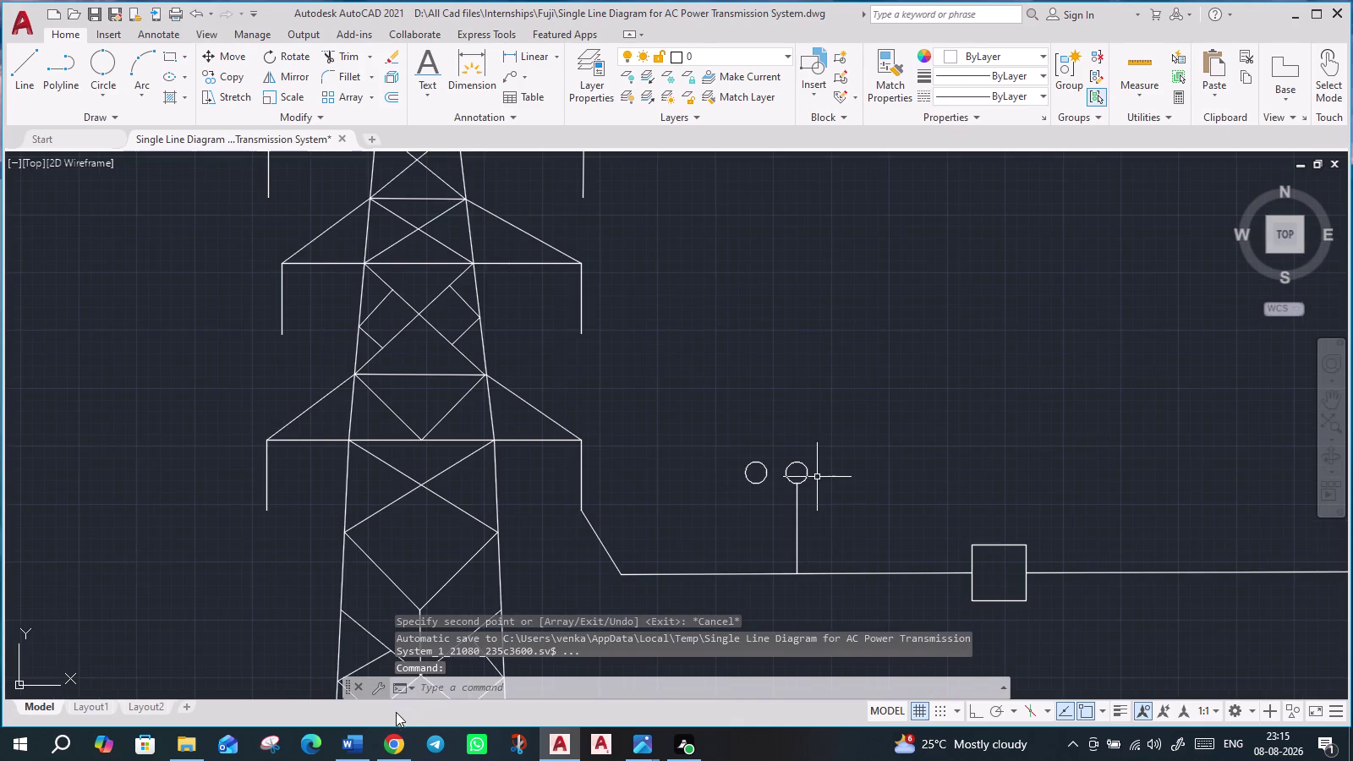
Begin the switch blade line at the left contact.
key(l)
key(Return)
click(761, 461)
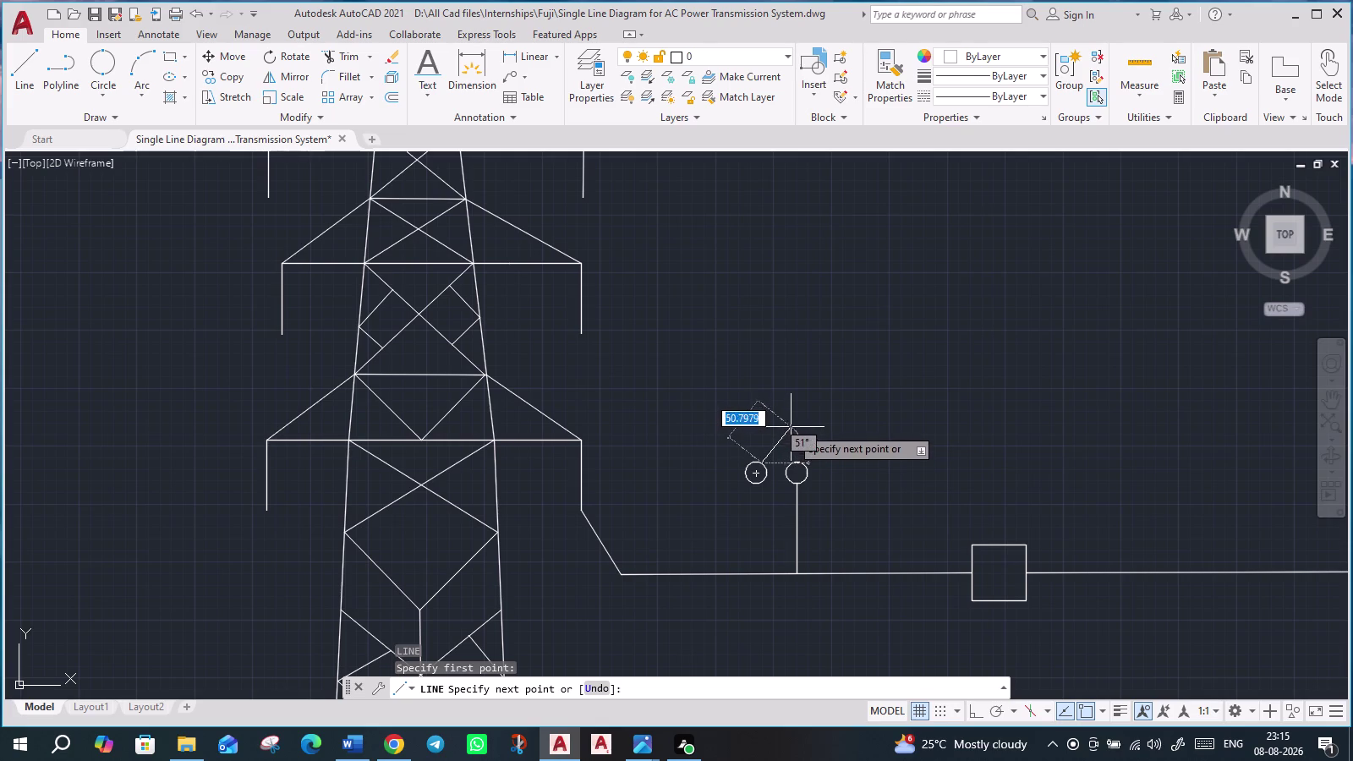
Draw the blade up-right from the left contact, then a two-segment line to the tower cross-arm.
click(791, 427)
key(Escape)
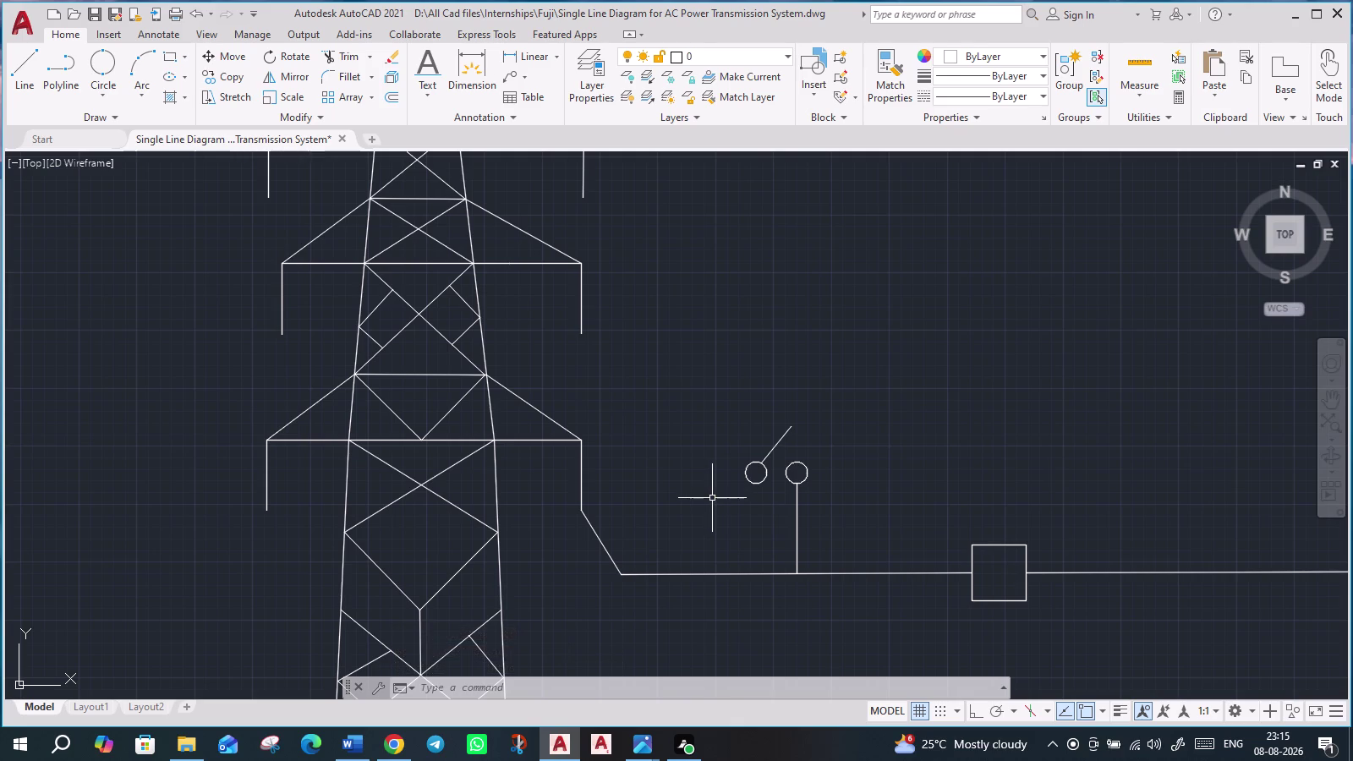
key(l)
key(Return)
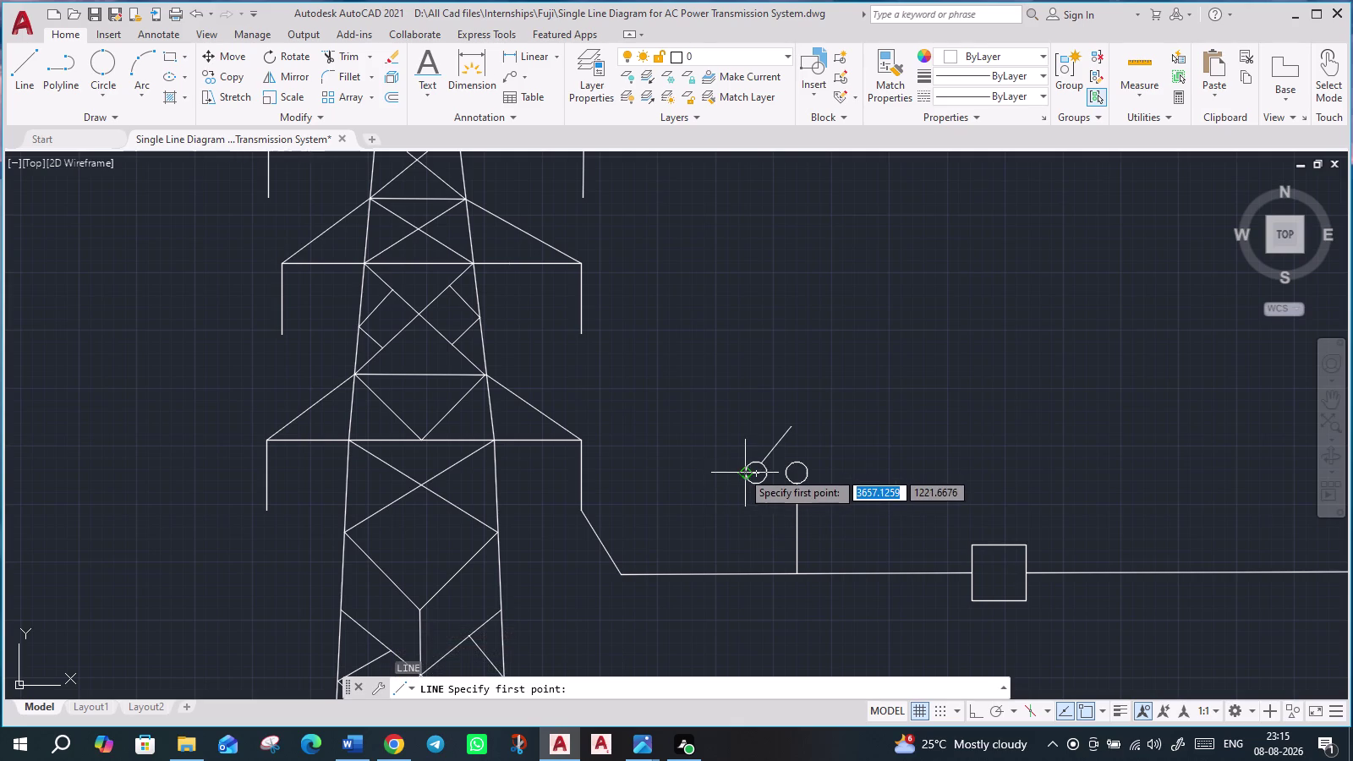
click(743, 472)
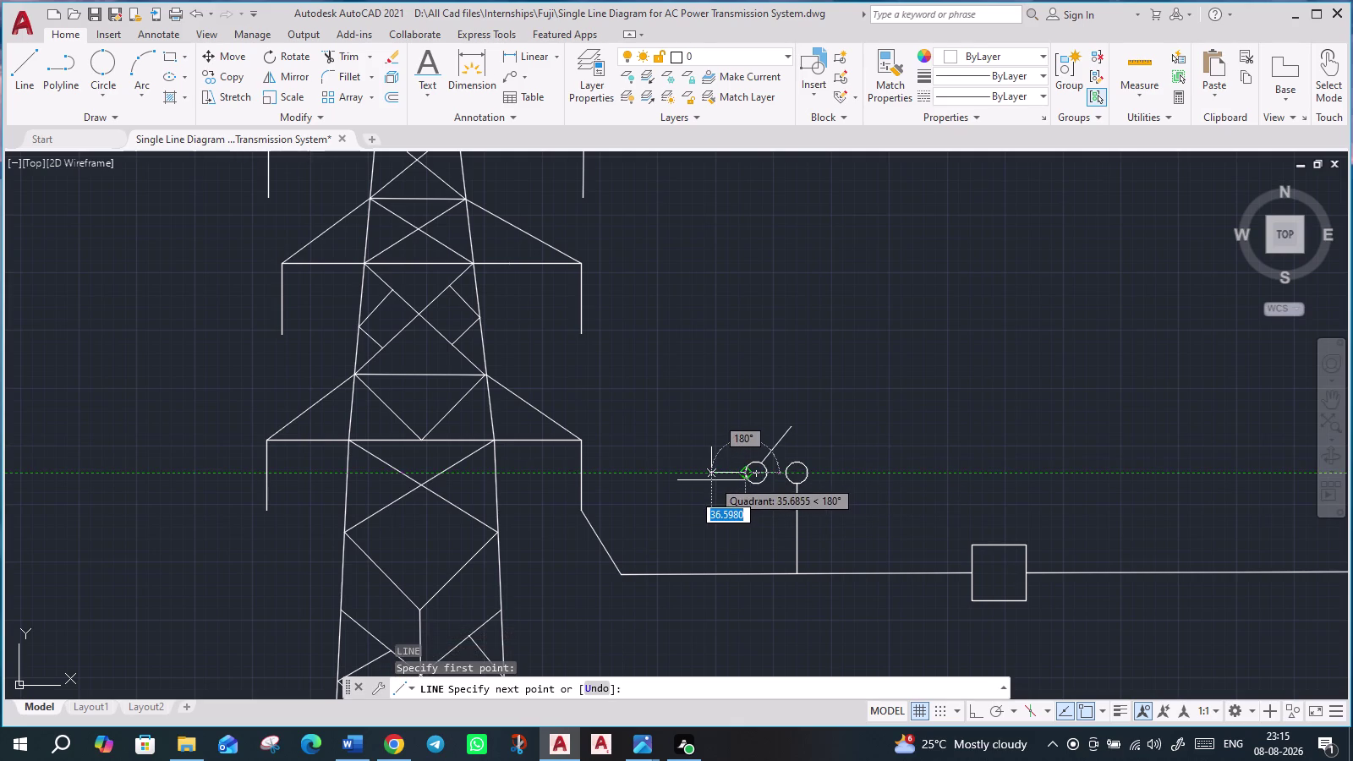
click(711, 481)
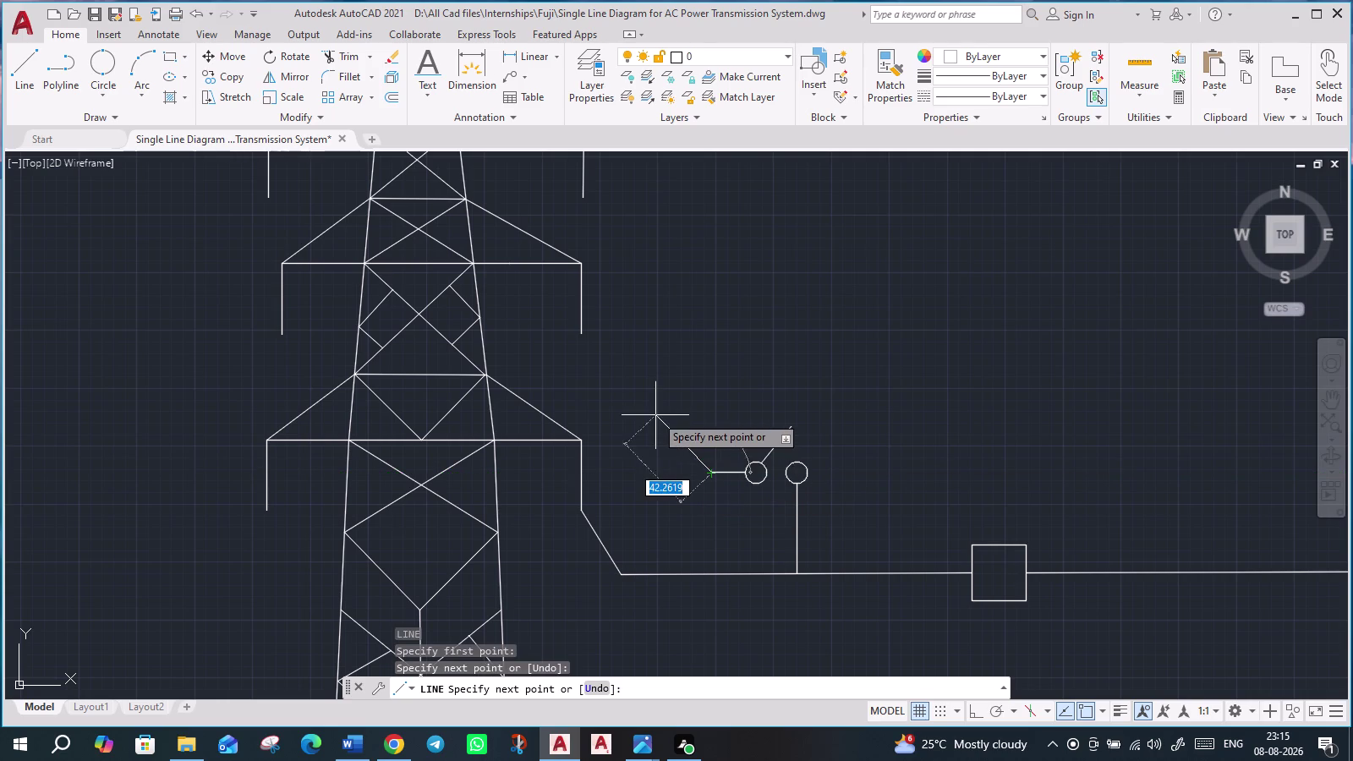
click(580, 315)
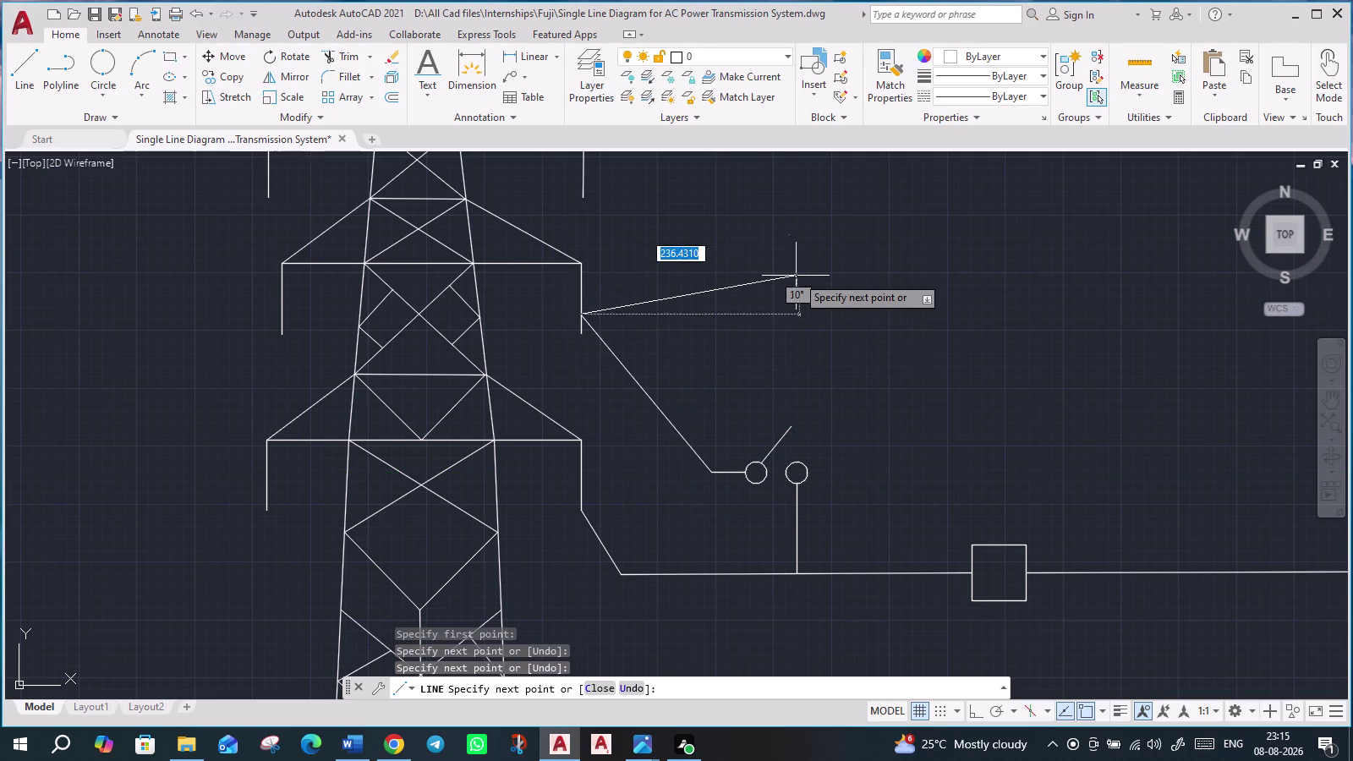
key(Escape)
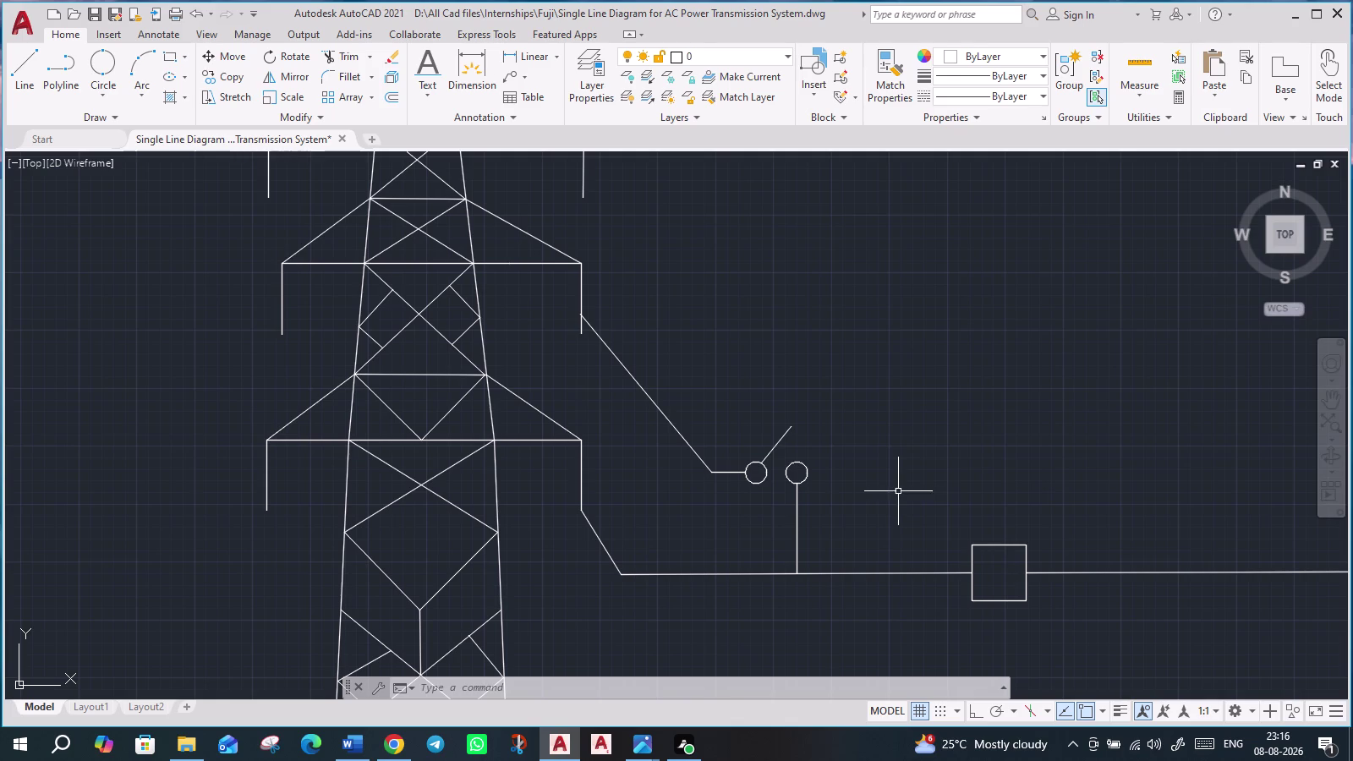
Select the sending-end earthing resistor branch and copy it from its top junction.
scroll(down, 3)
middle_drag(963, 484, 929, 470)
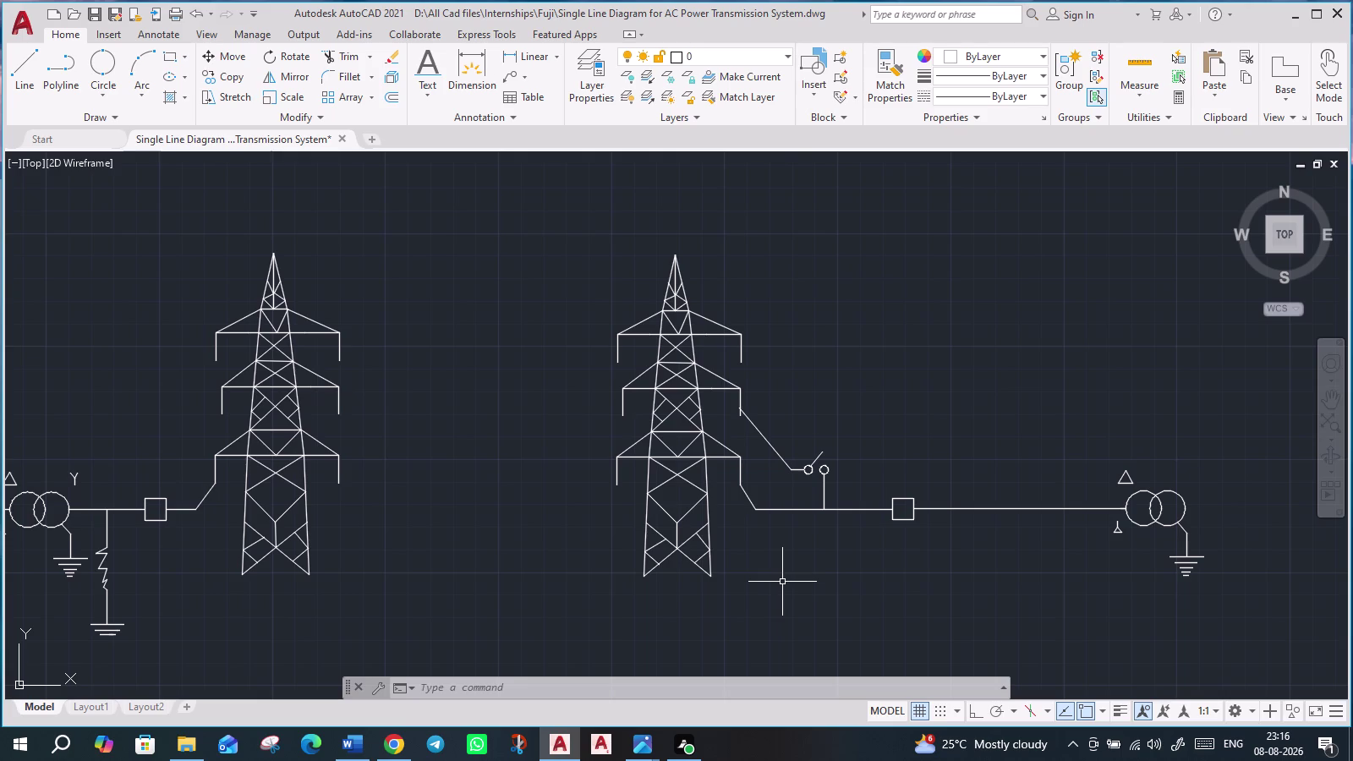
scroll(down, 3)
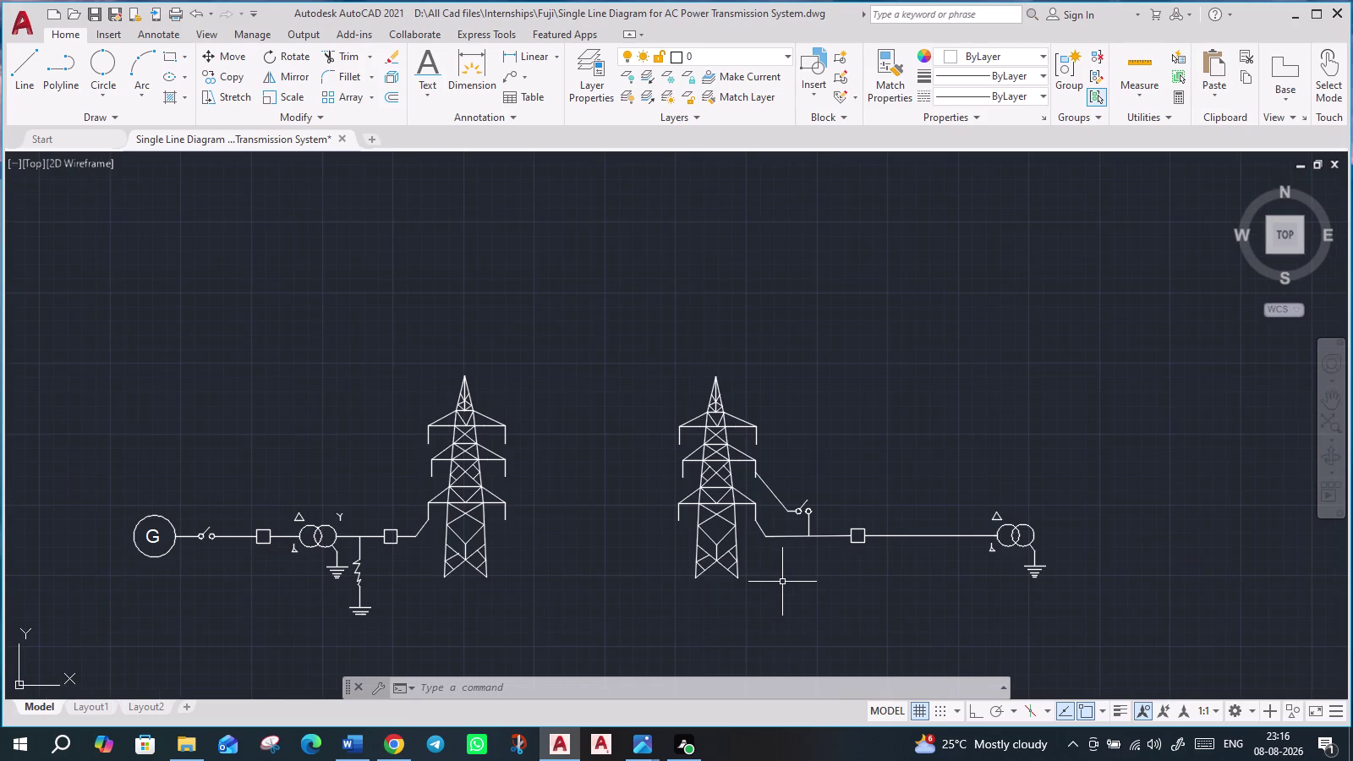
scroll(up, 3)
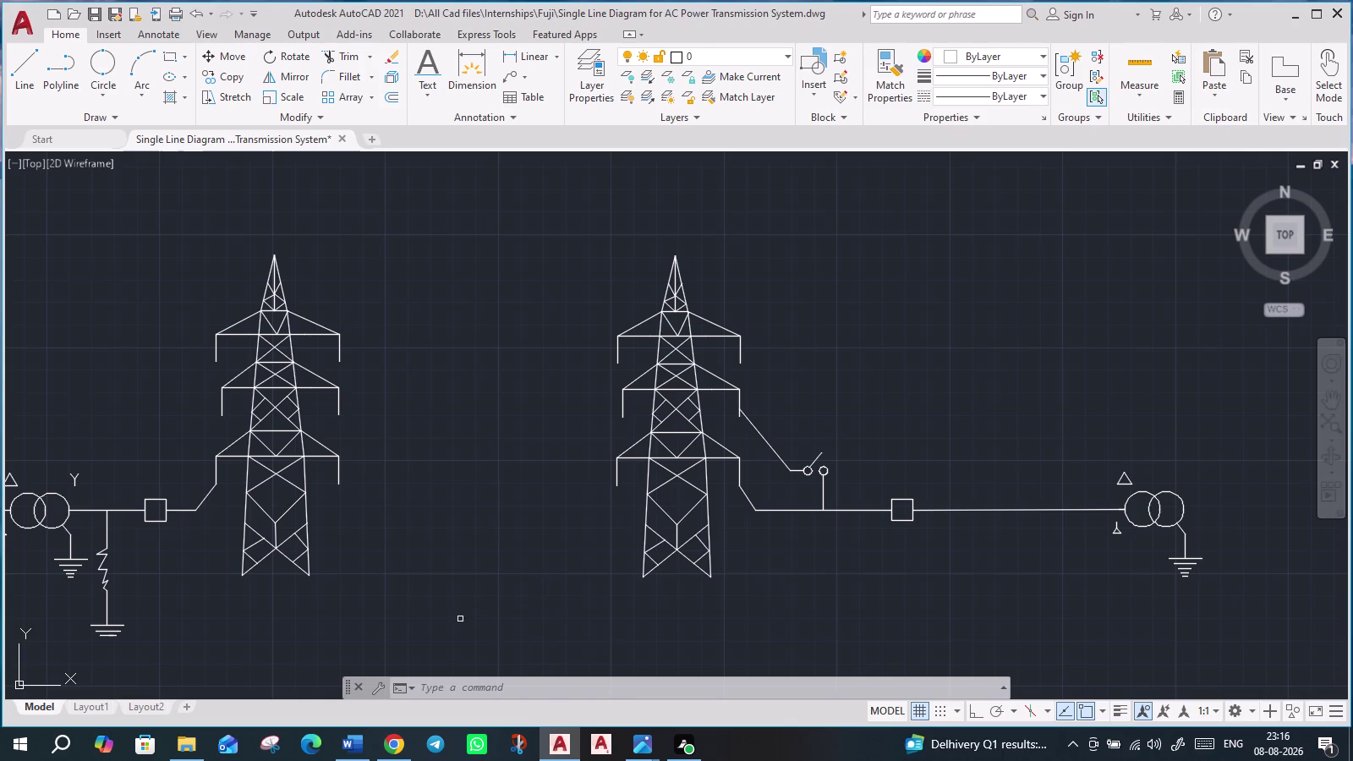
middle_drag(307, 624, 374, 611)
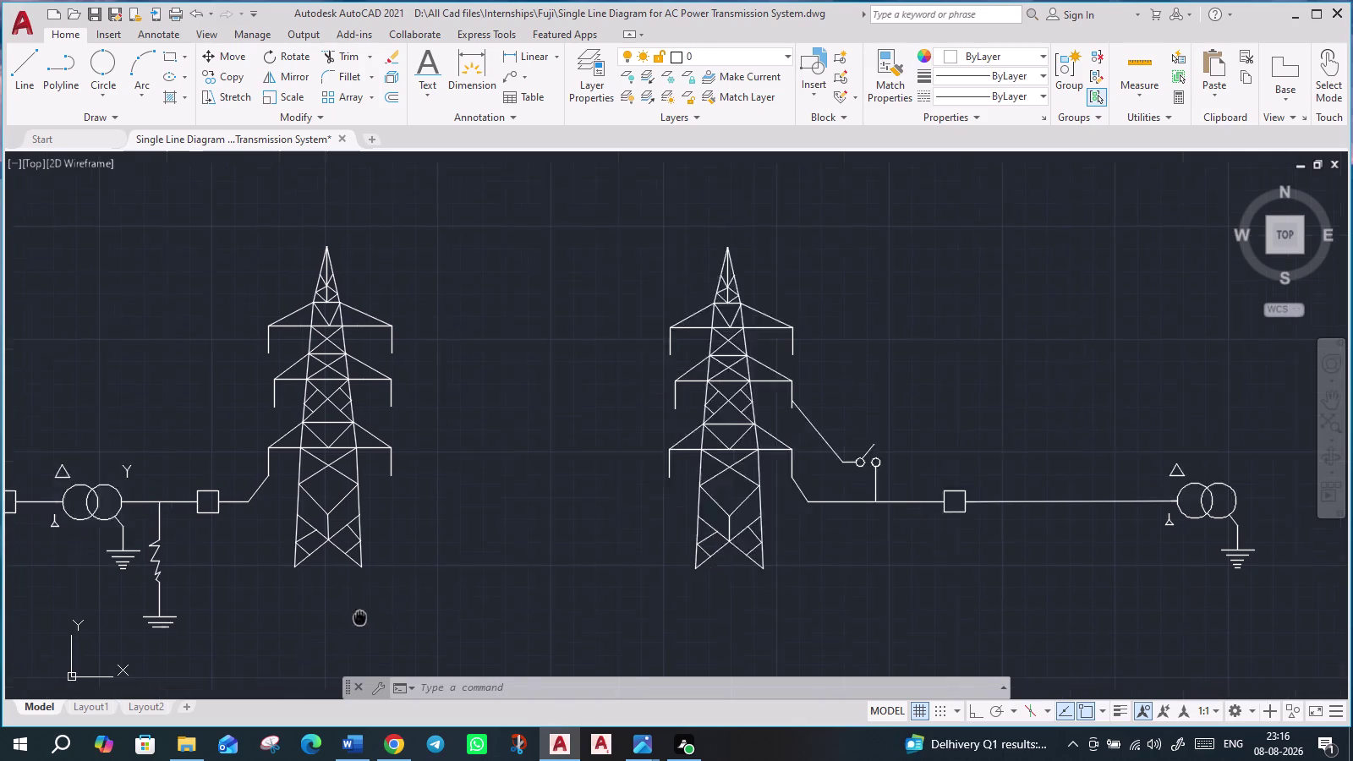
middle_drag(374, 611, 479, 579)
drag(302, 614, 294, 613)
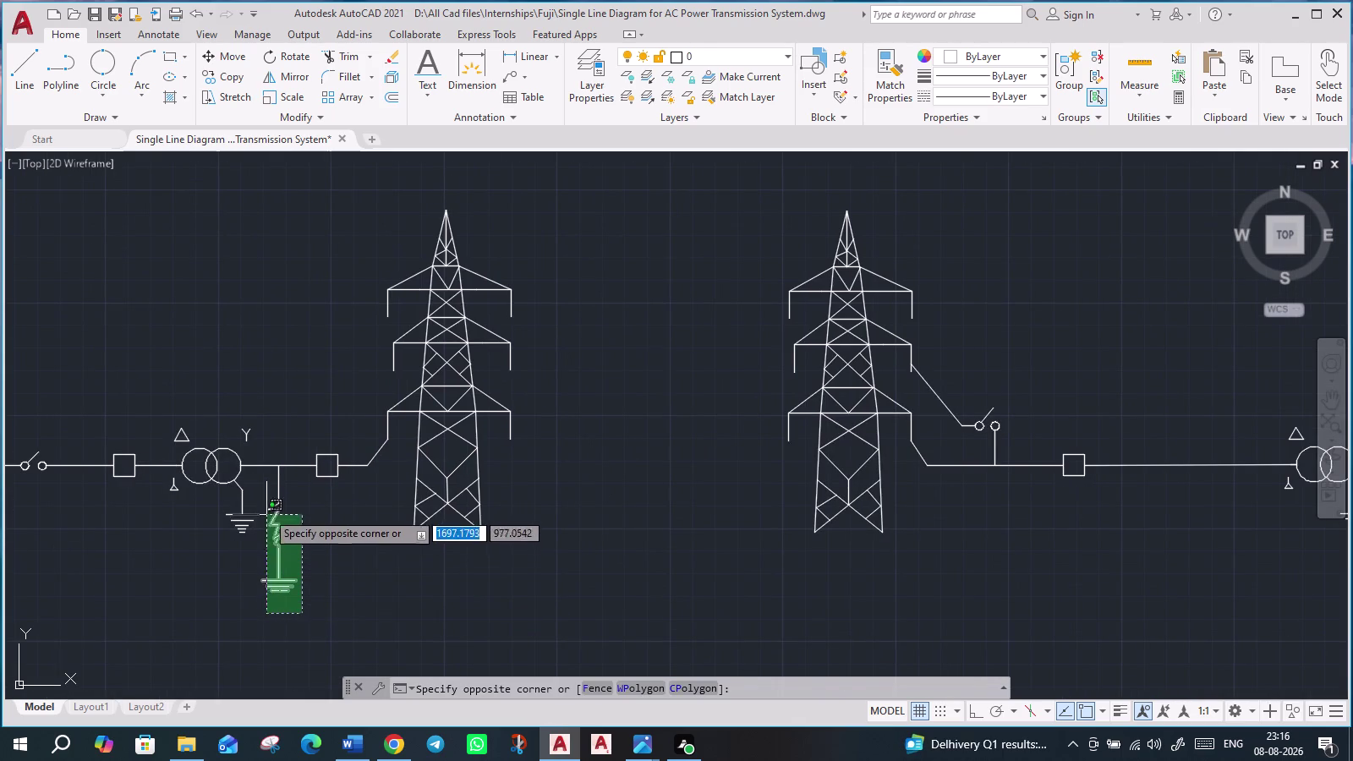
click(267, 477)
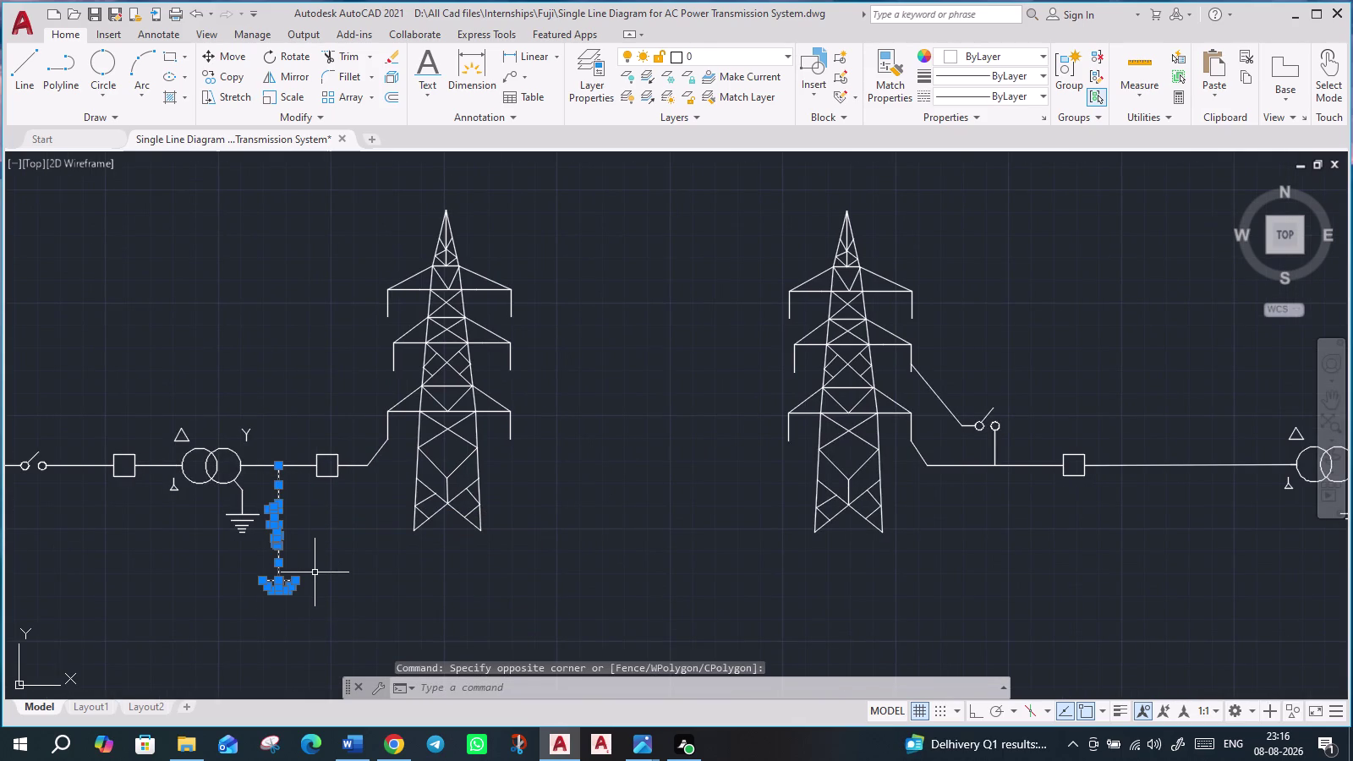
text(co)
key(Return)
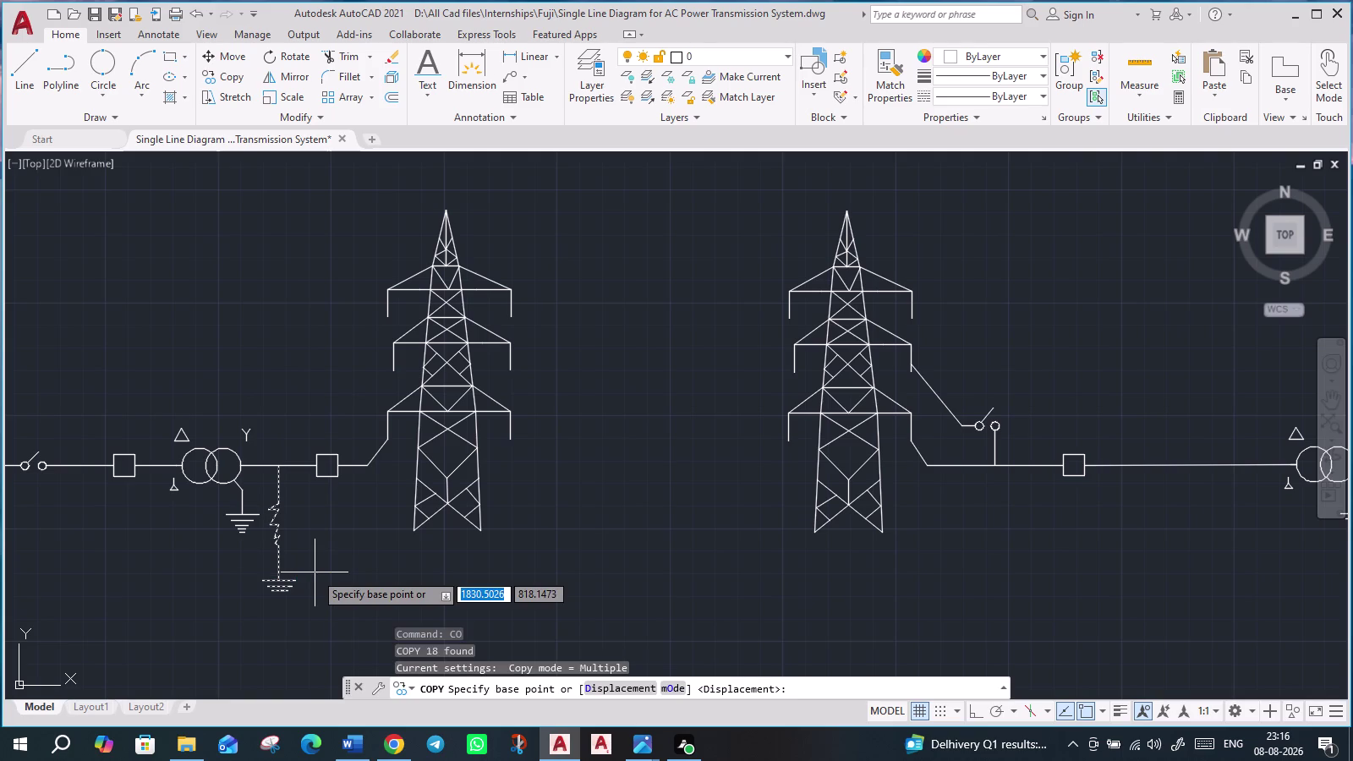
scroll(up, 3)
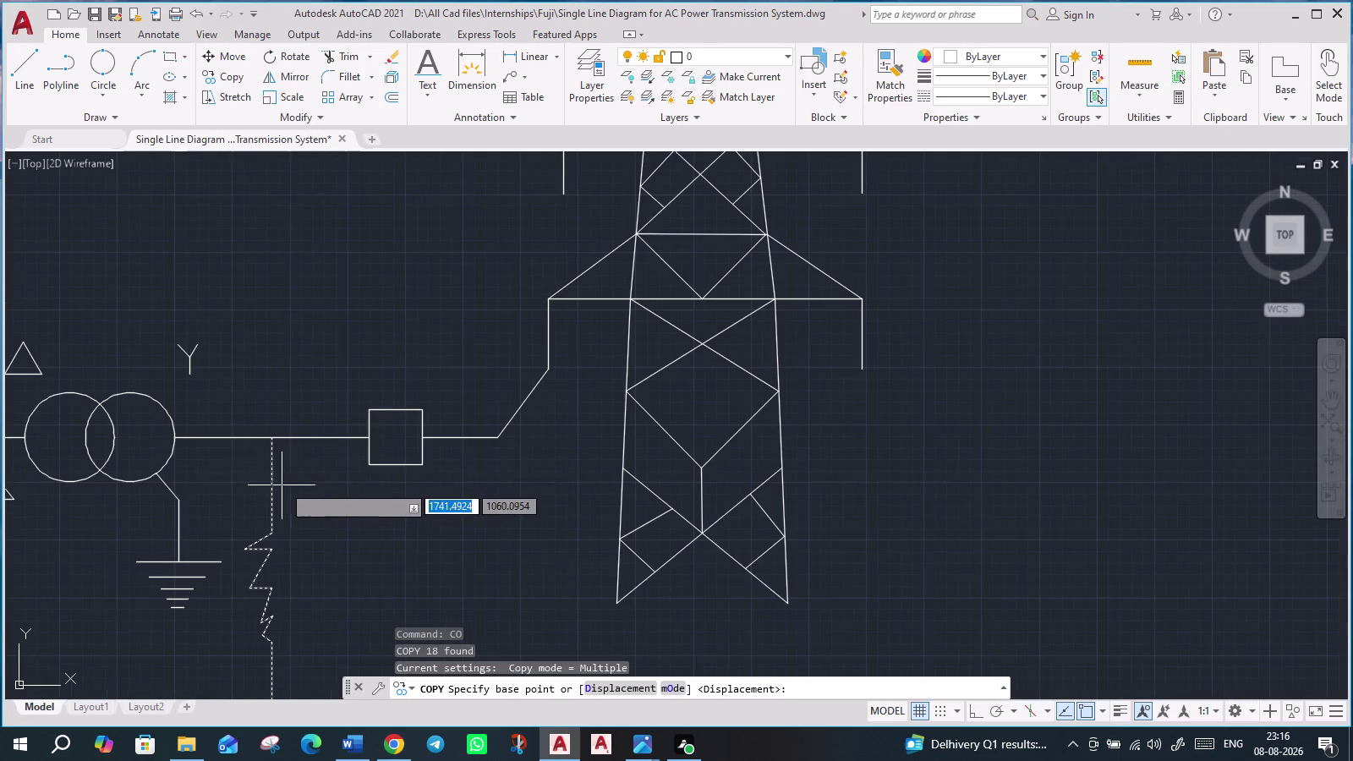
scroll(up, 3)
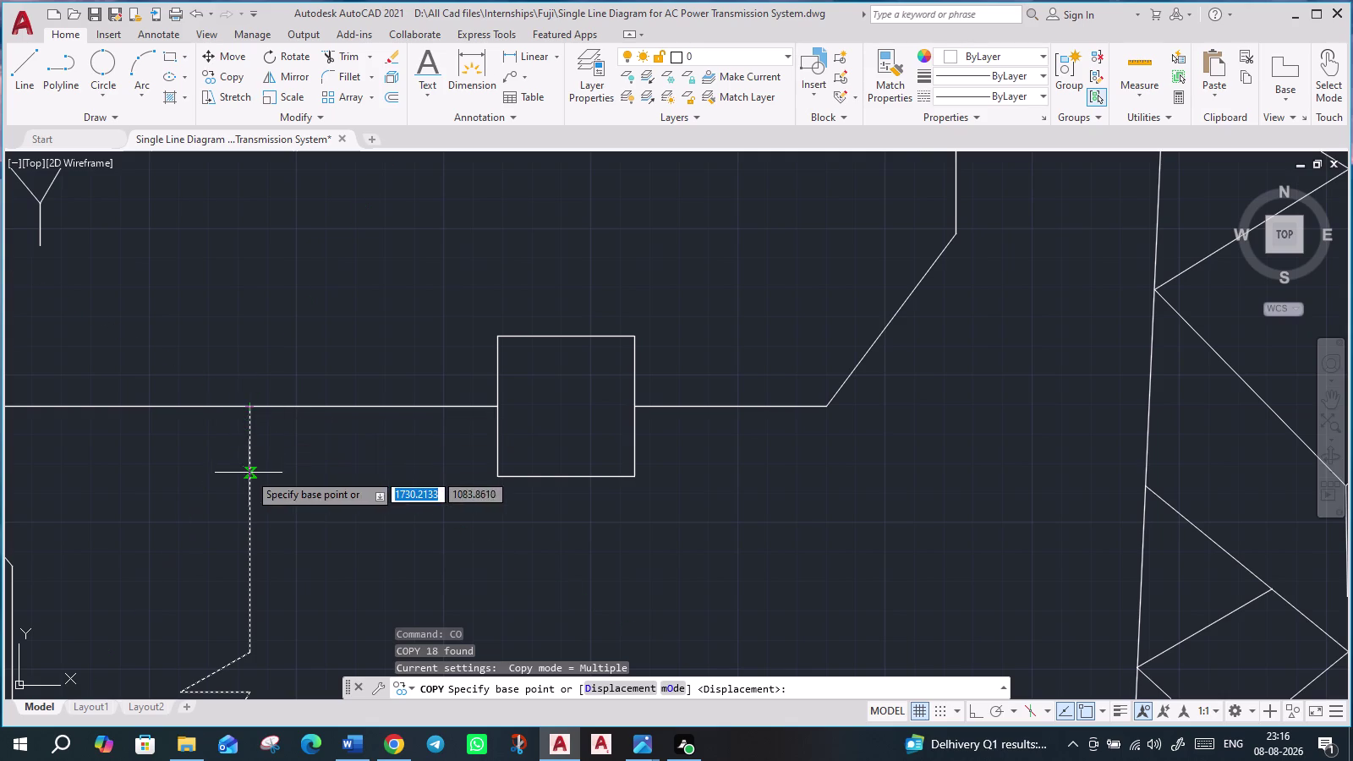
click(251, 414)
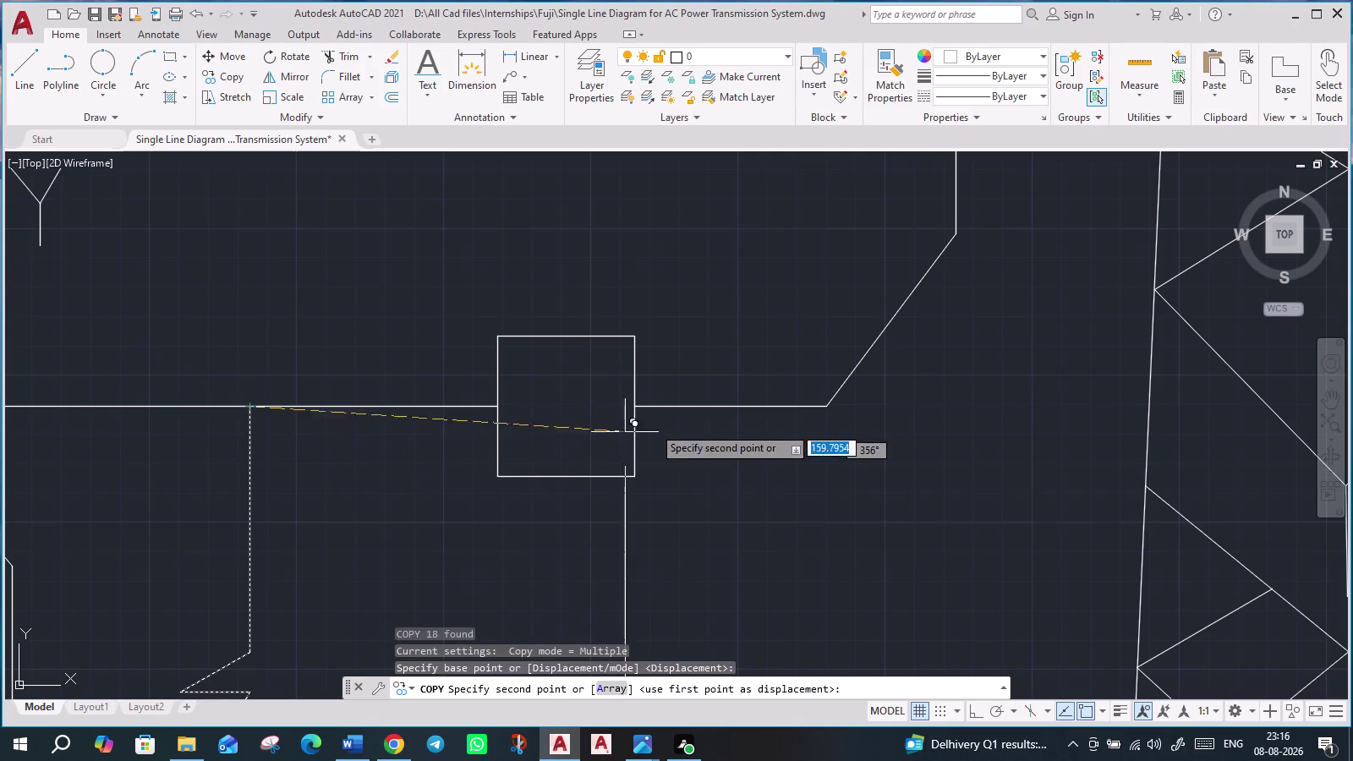
Place the branch copy on the feeder line just past the second tower's isolator.
scroll(down, 3)
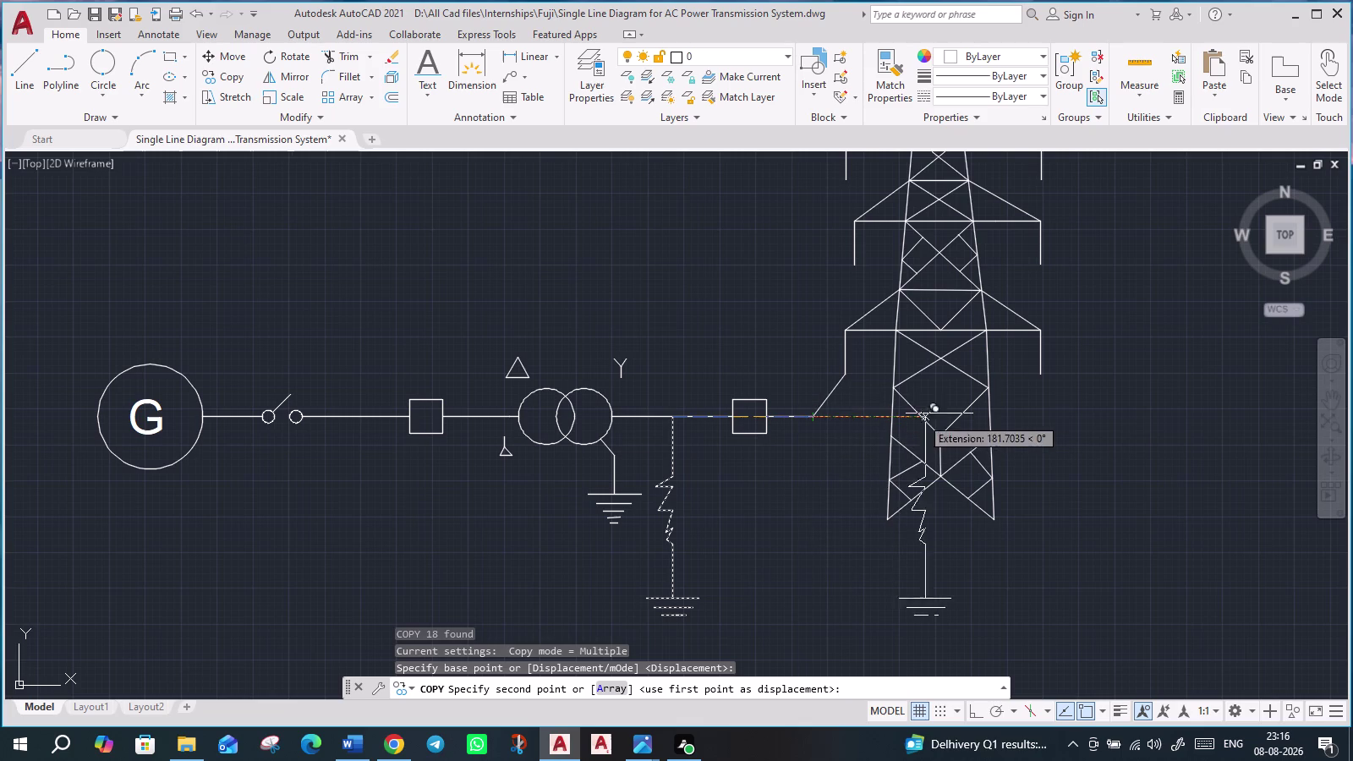
middle_drag(1124, 415, 1111, 414)
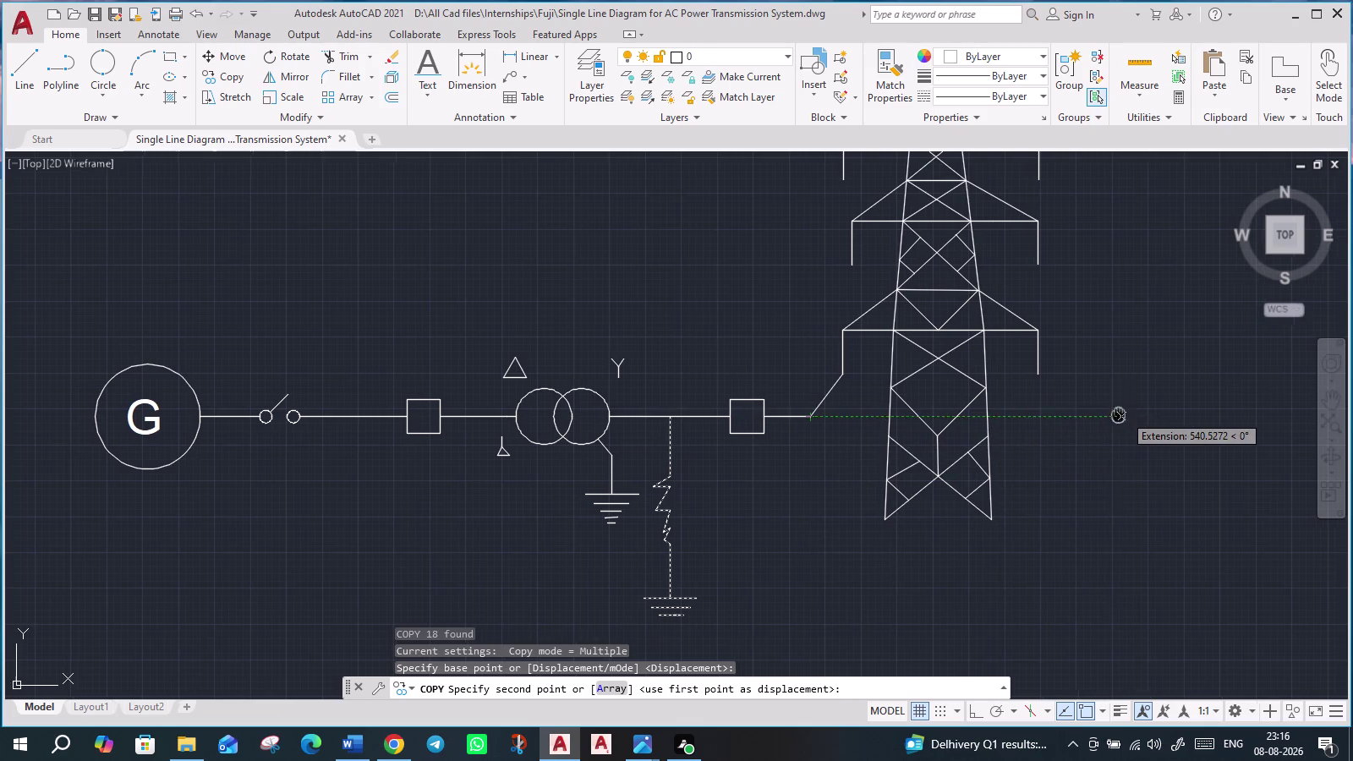
middle_drag(1112, 415, 603, 412)
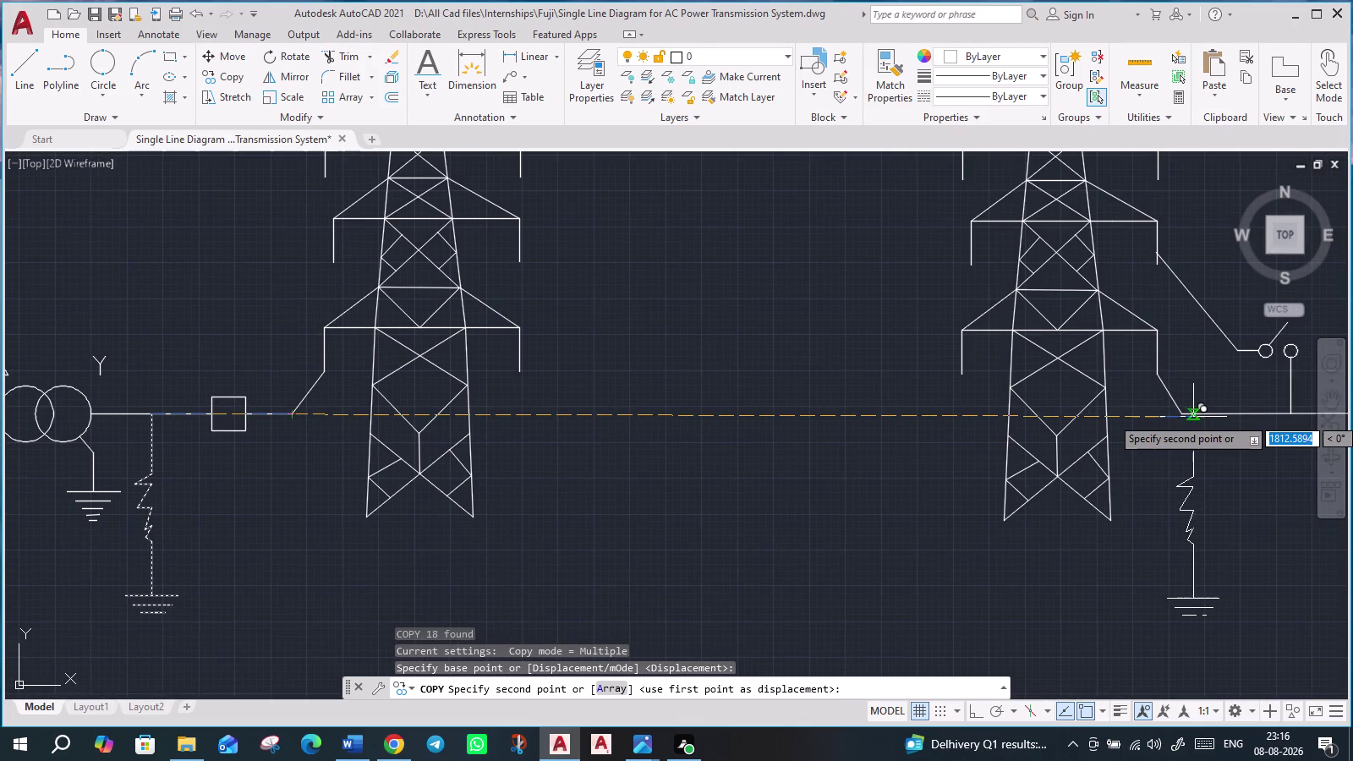
middle_drag(1191, 415, 1161, 420)
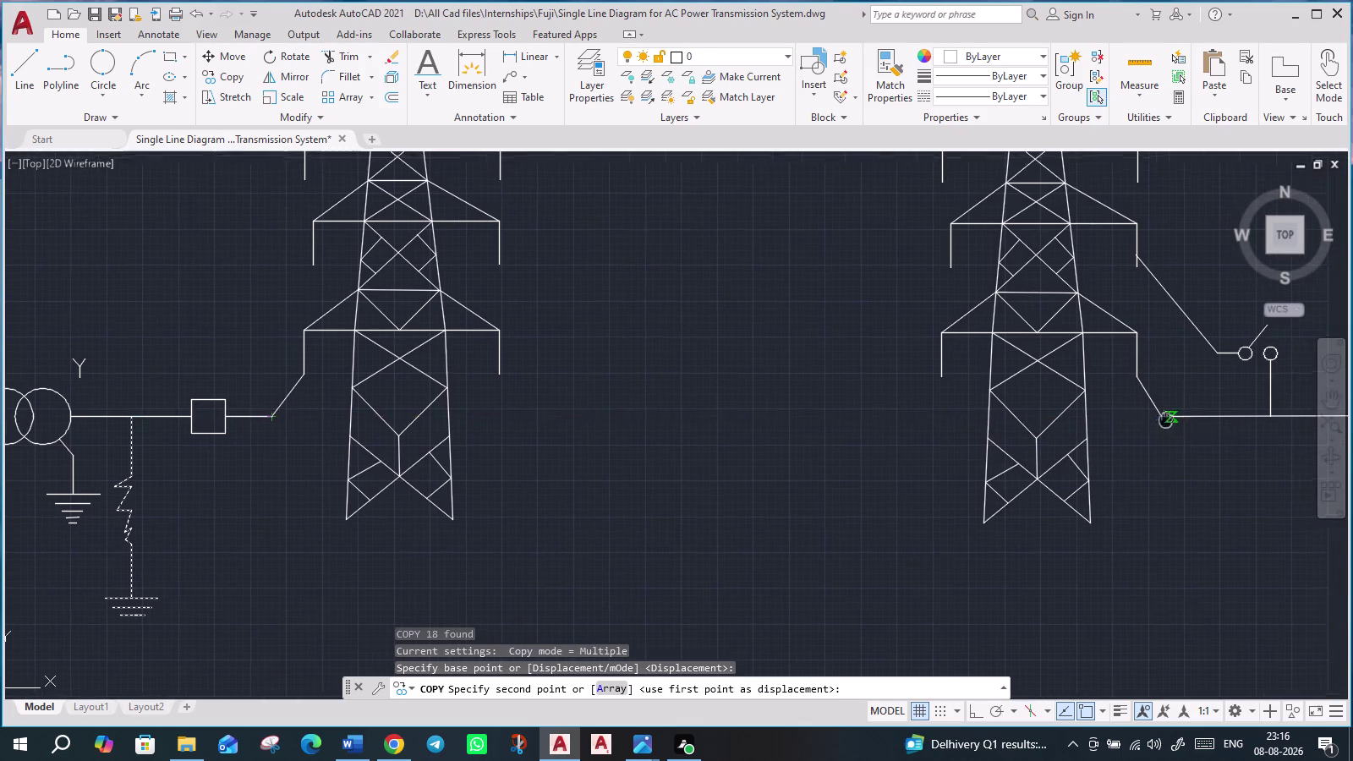
middle_drag(1161, 419, 817, 433)
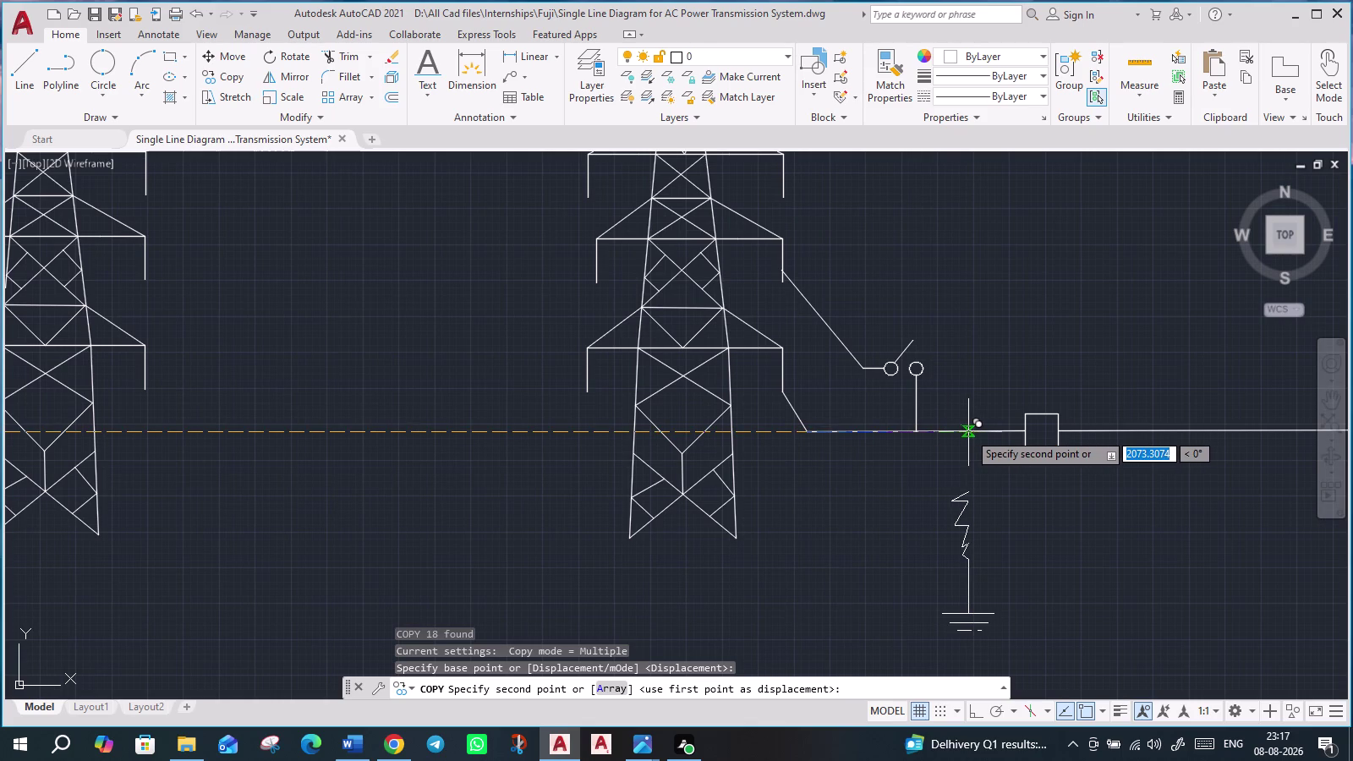
click(968, 432)
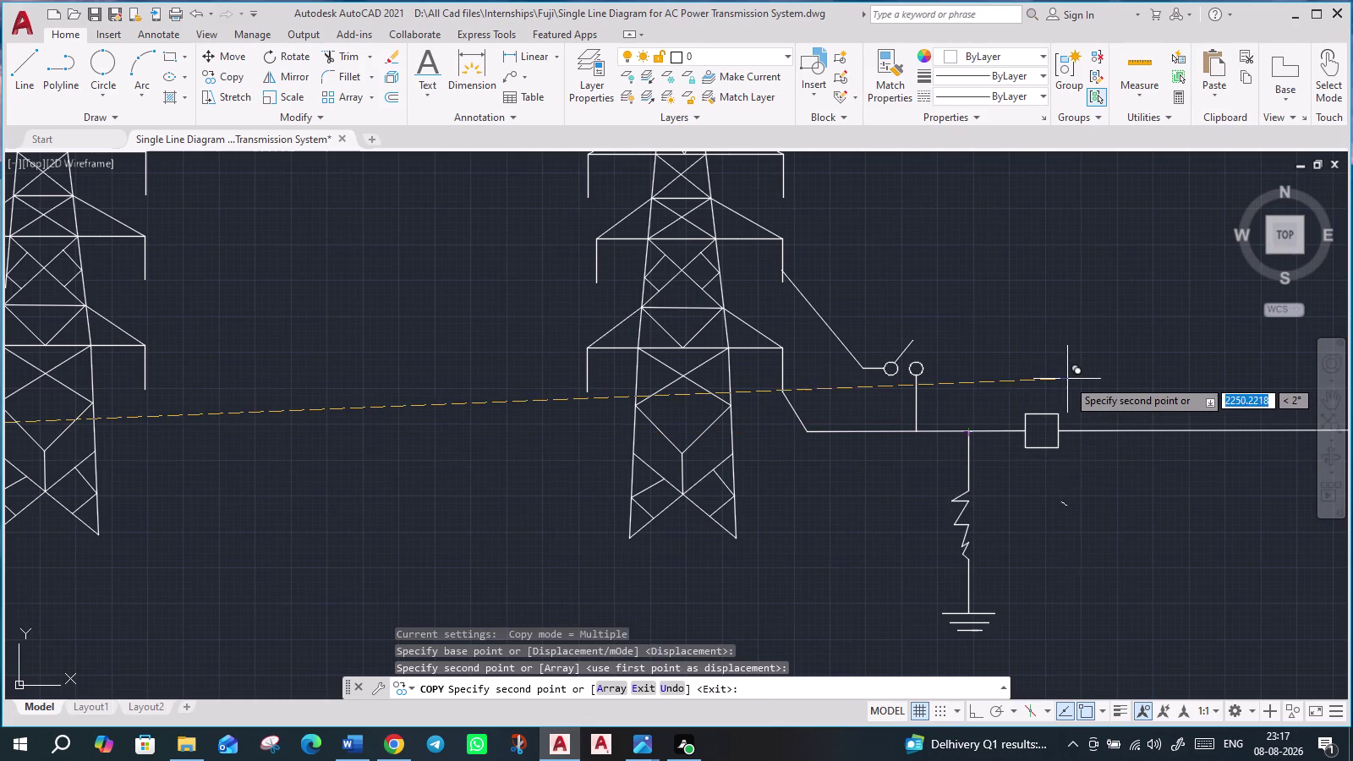
key(Escape)
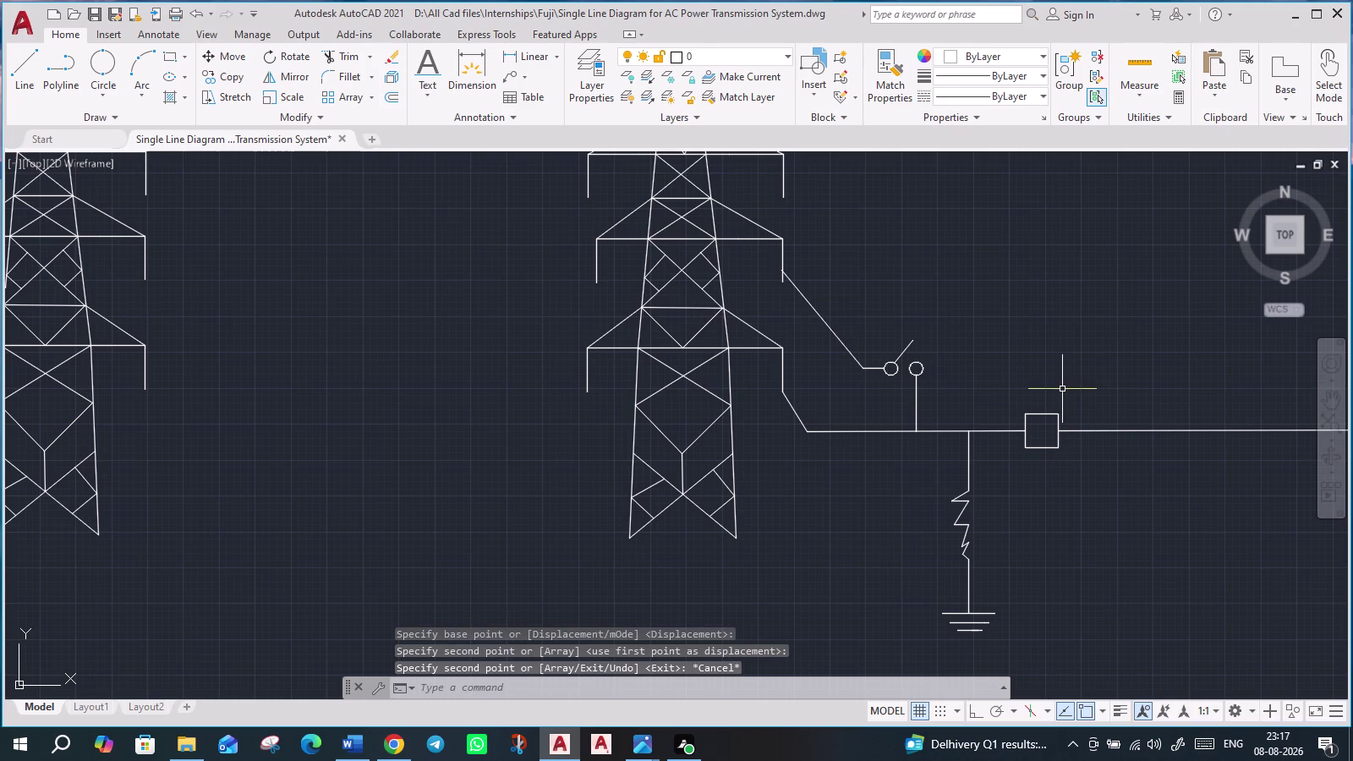
middle_drag(1081, 588, 1075, 588)
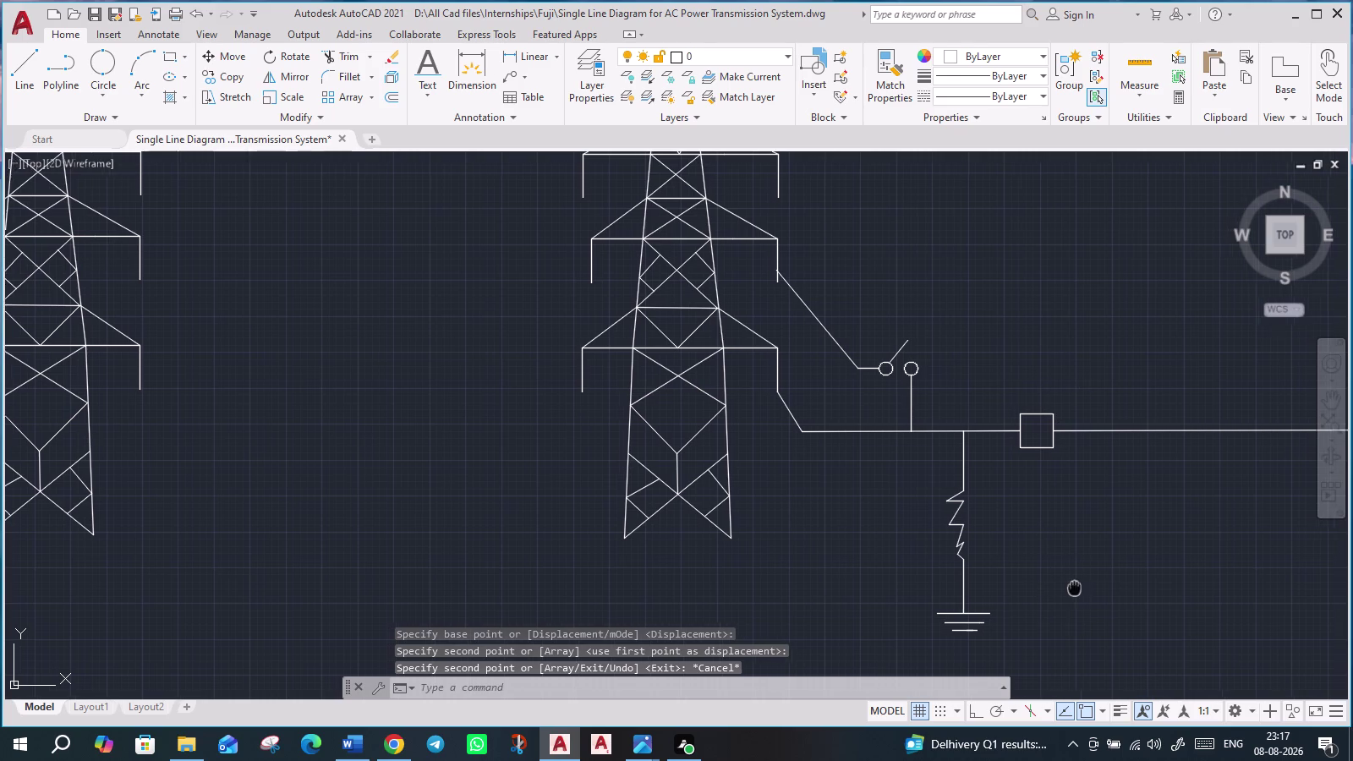
middle_drag(1074, 588, 900, 589)
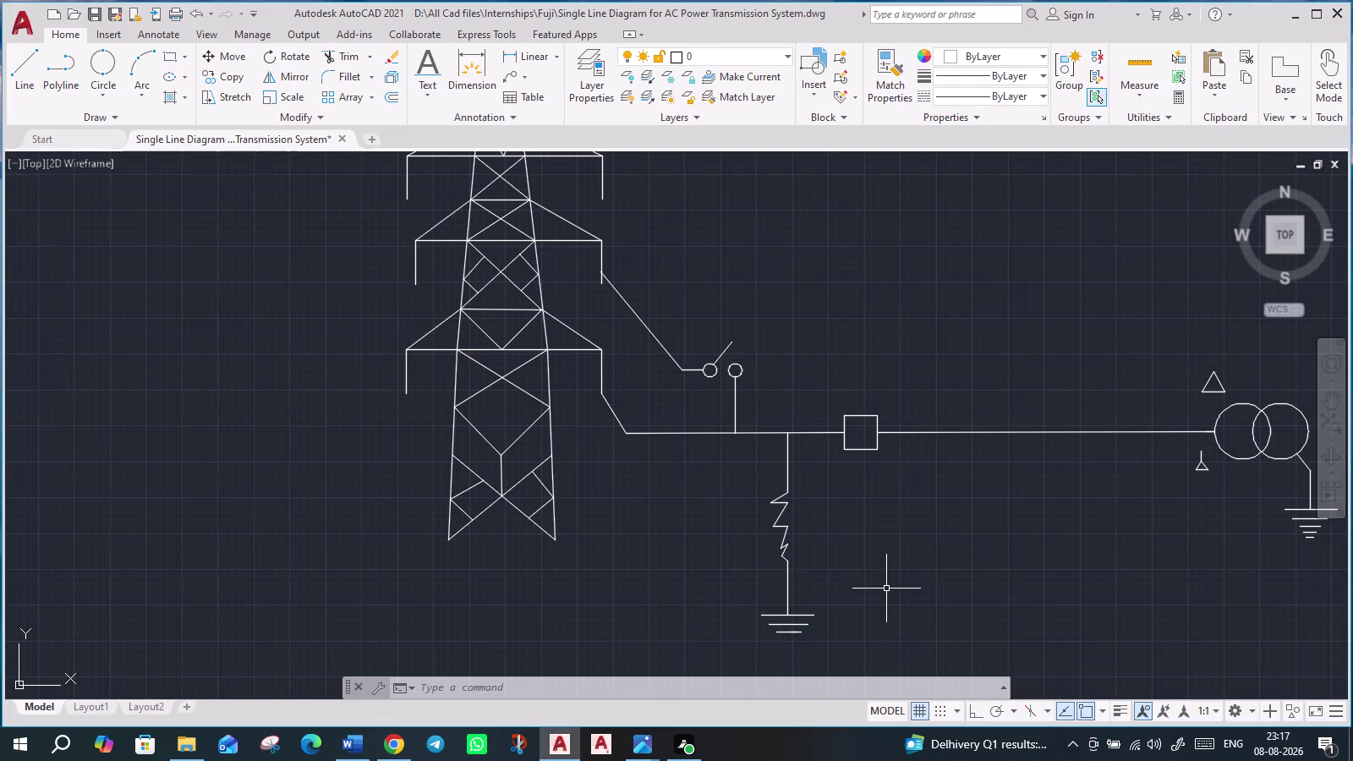
Draw a 2-point circle and copy it to overlap on its right.
click(100, 77)
click(137, 402)
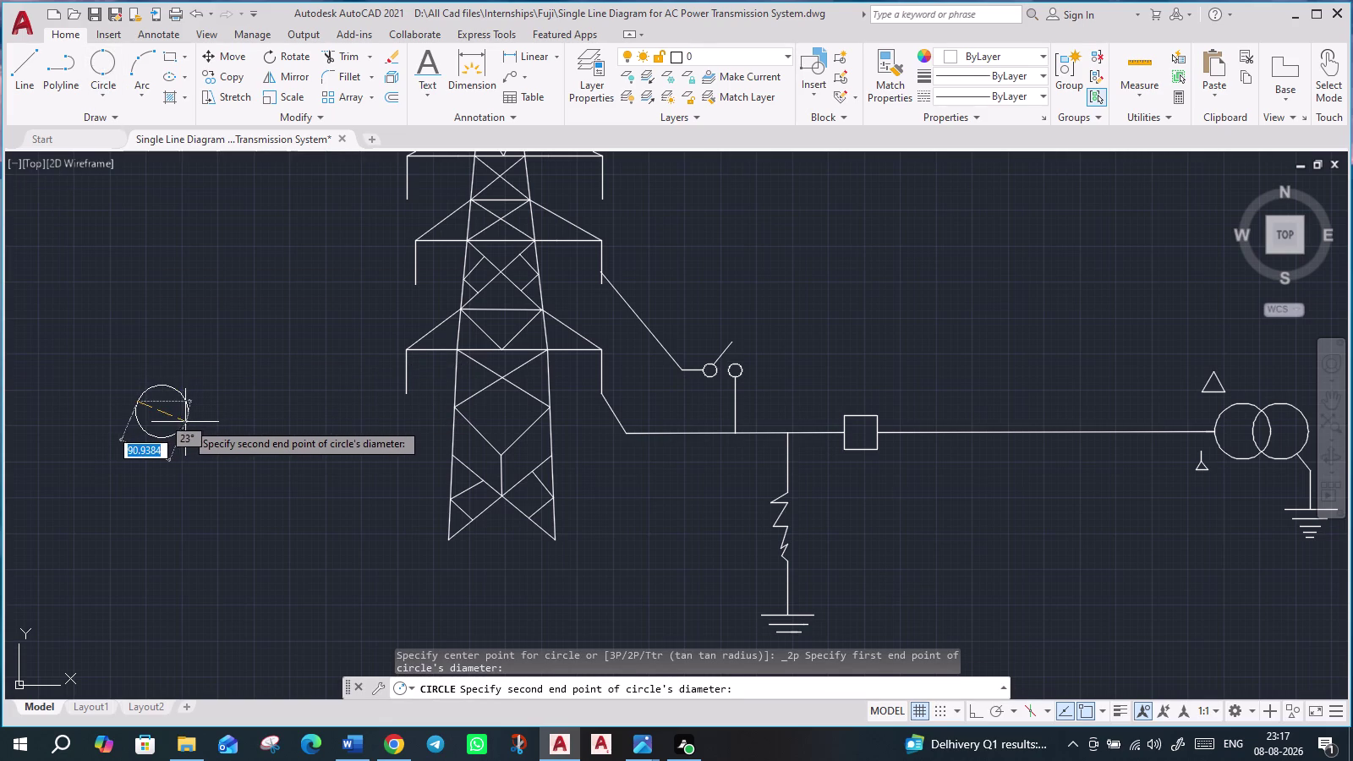
click(186, 422)
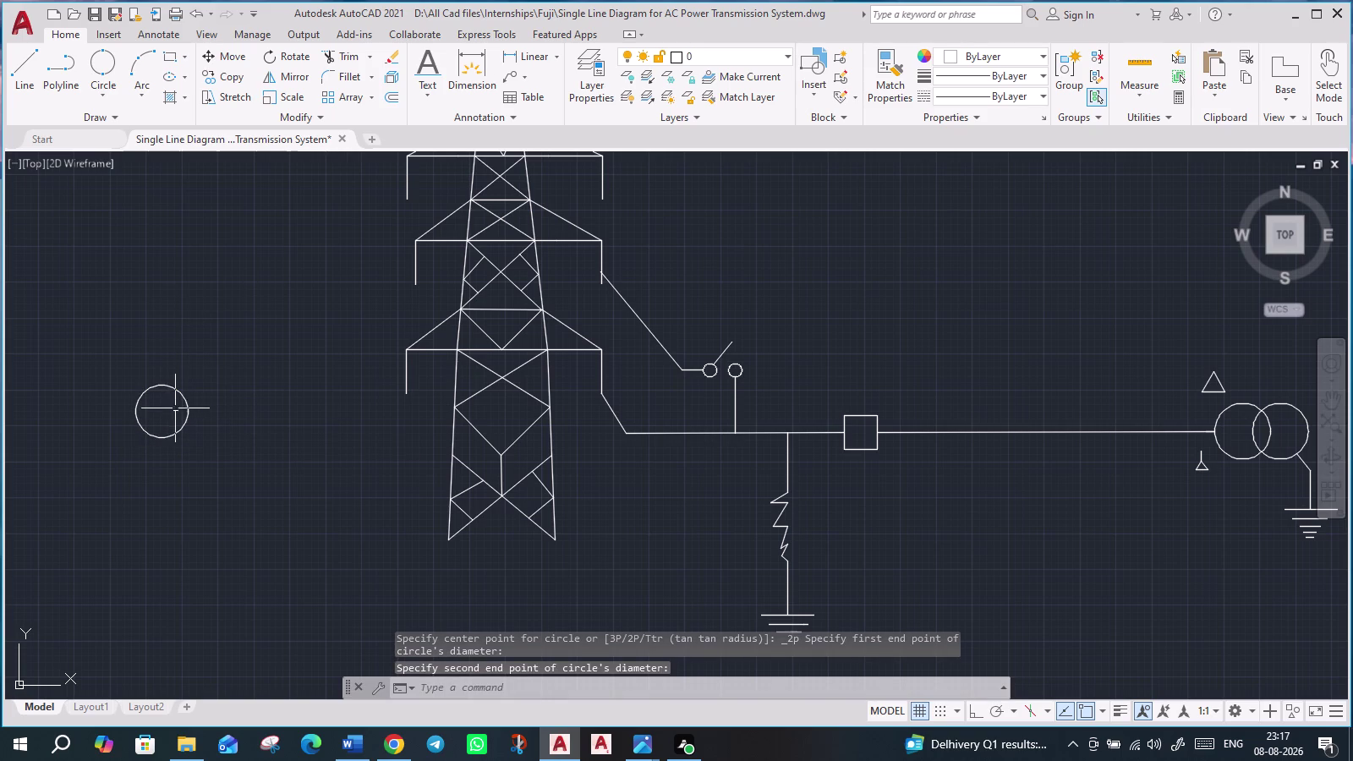
click(186, 404)
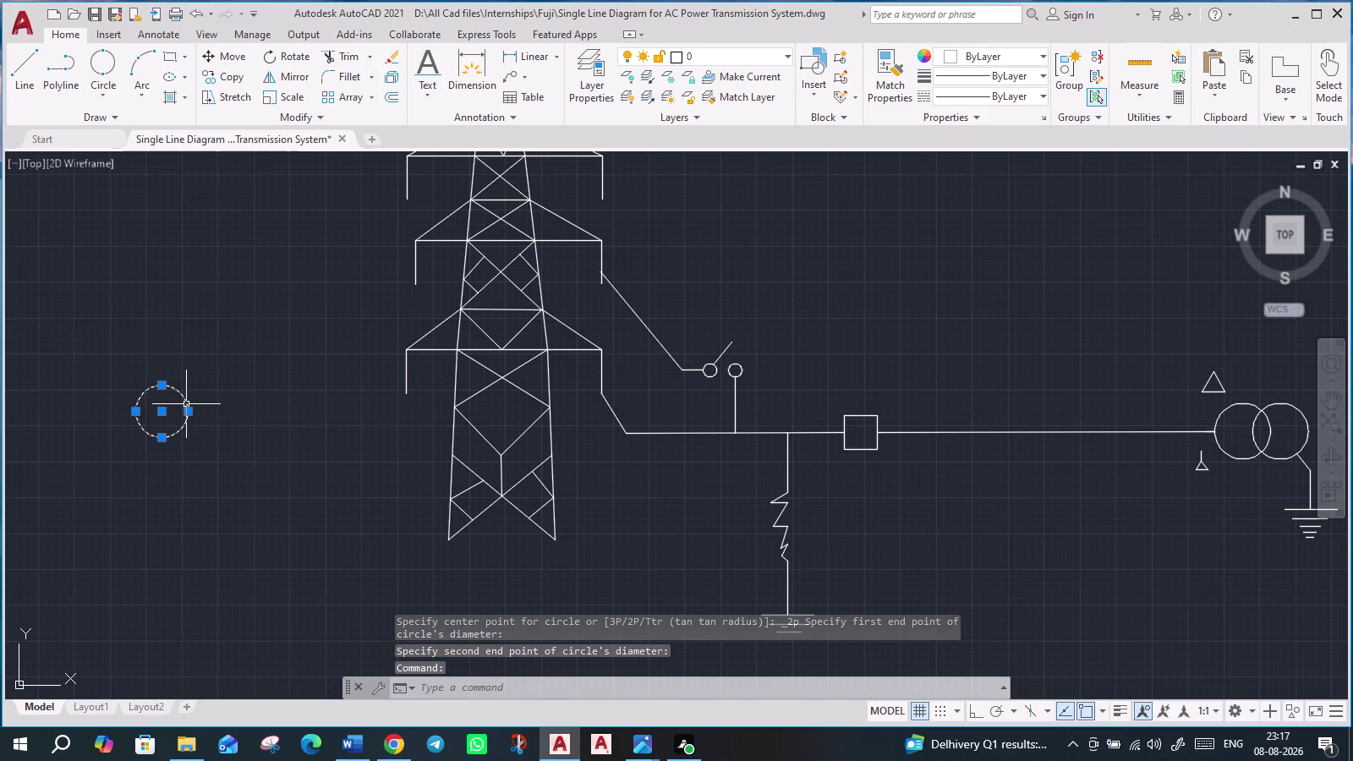
text(co)
key(Return)
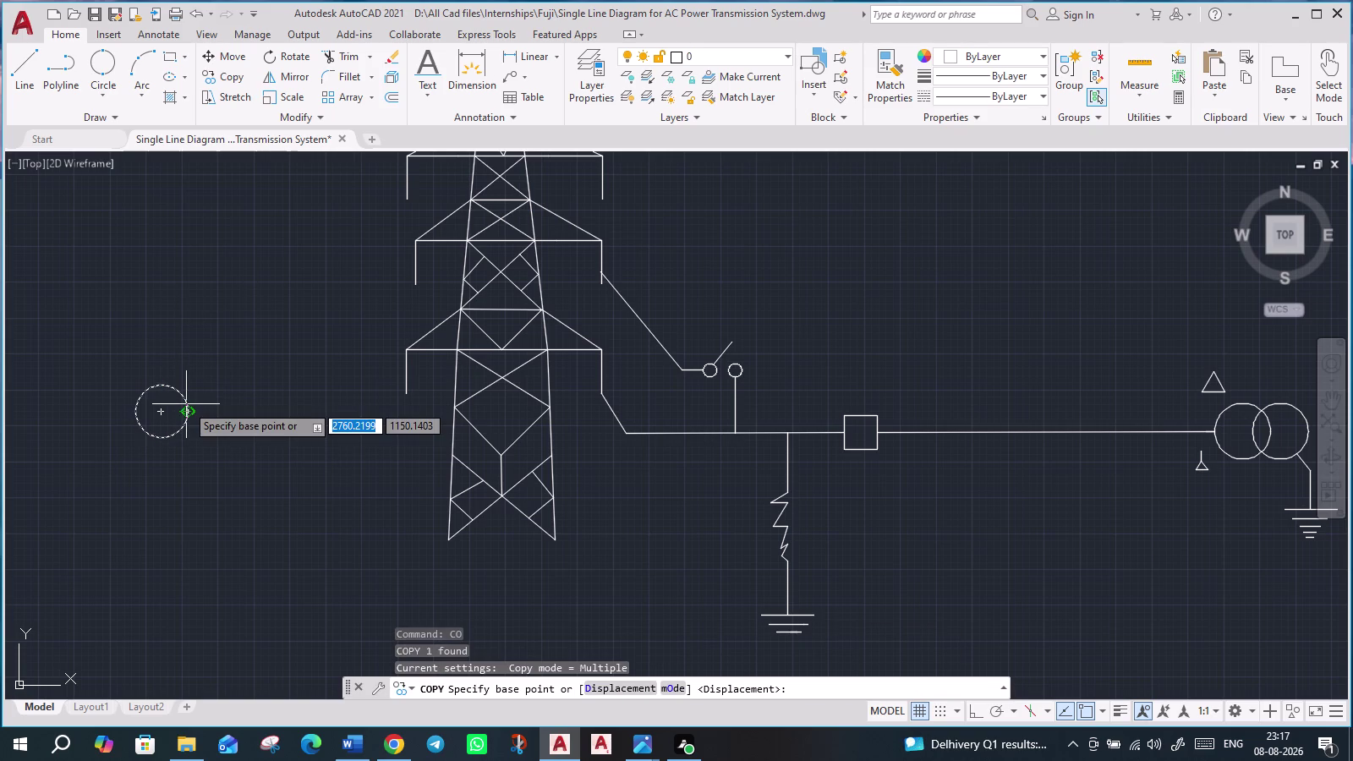
click(188, 415)
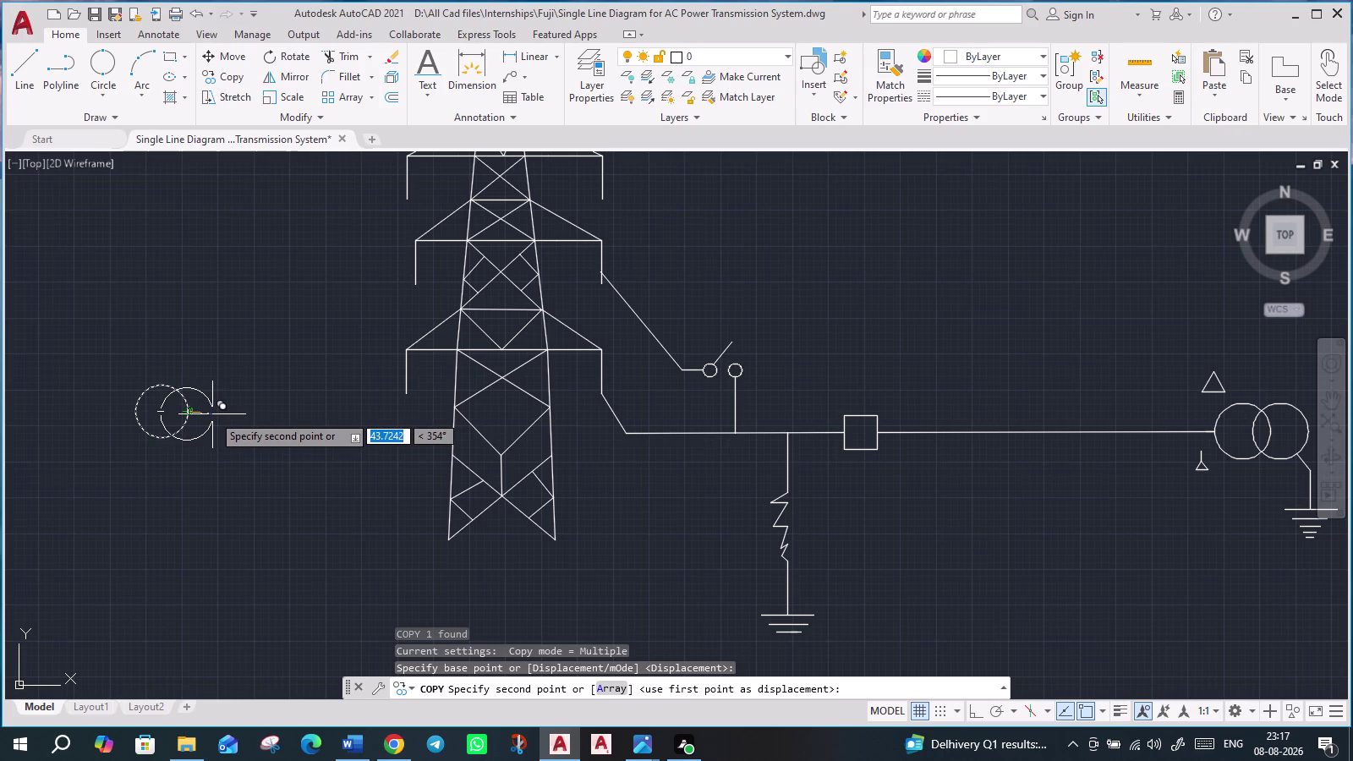
click(213, 414)
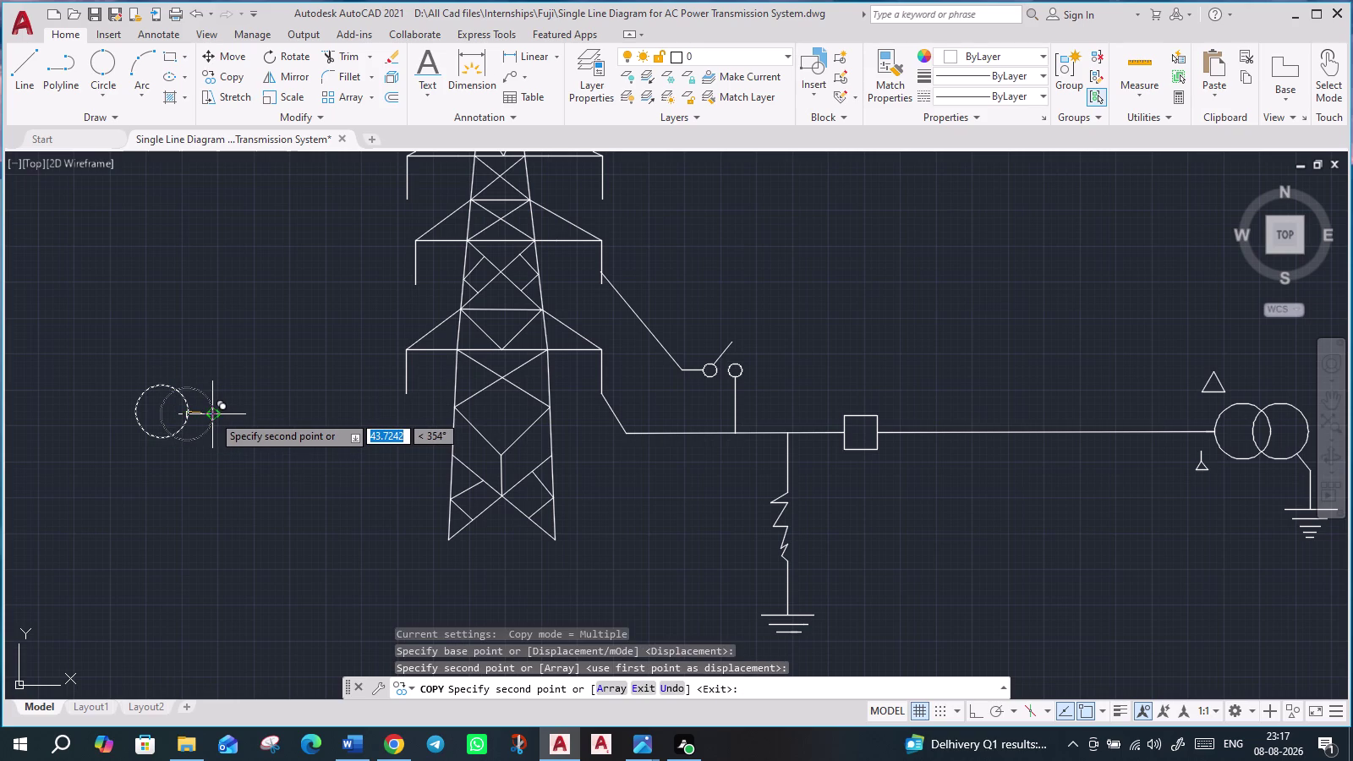
key(Escape)
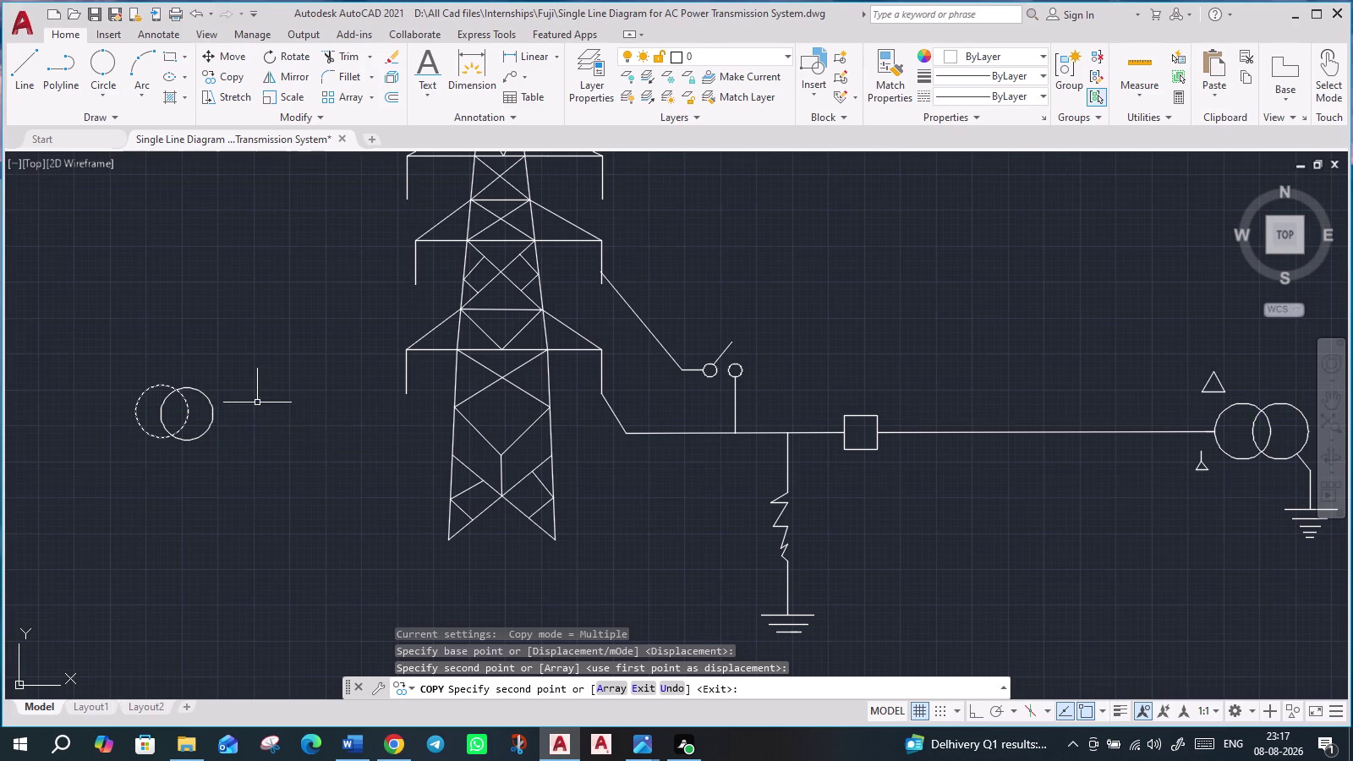
Draw a horizontal line across both overlapping circles.
key(l)
key(Return)
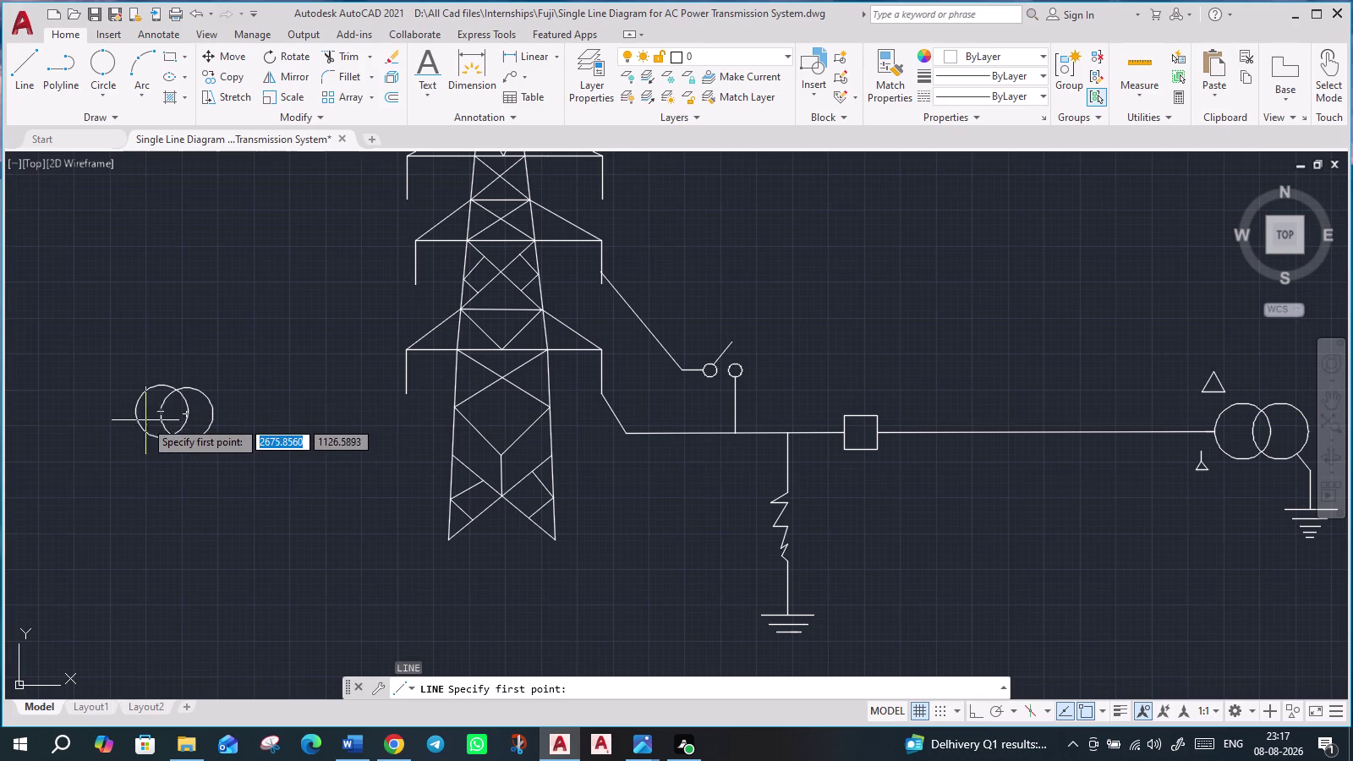
click(135, 412)
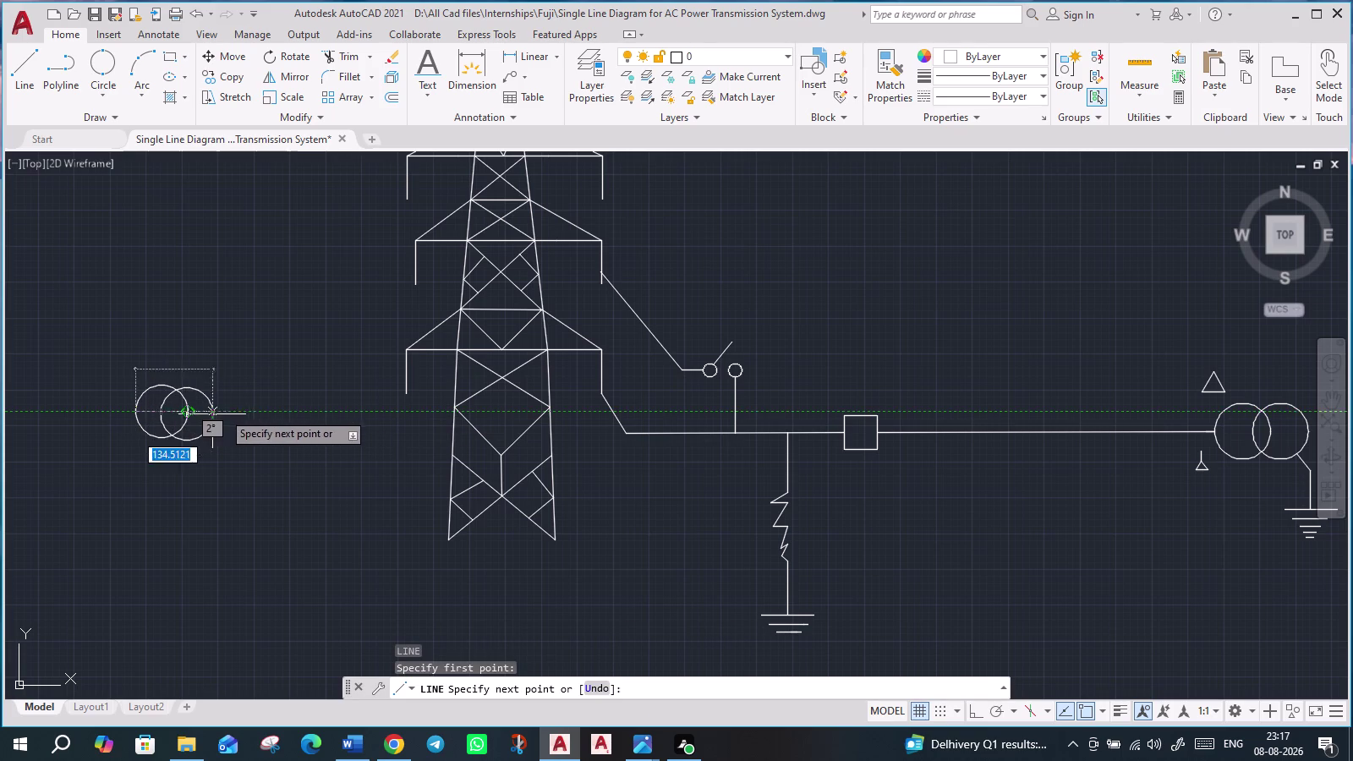
click(223, 412)
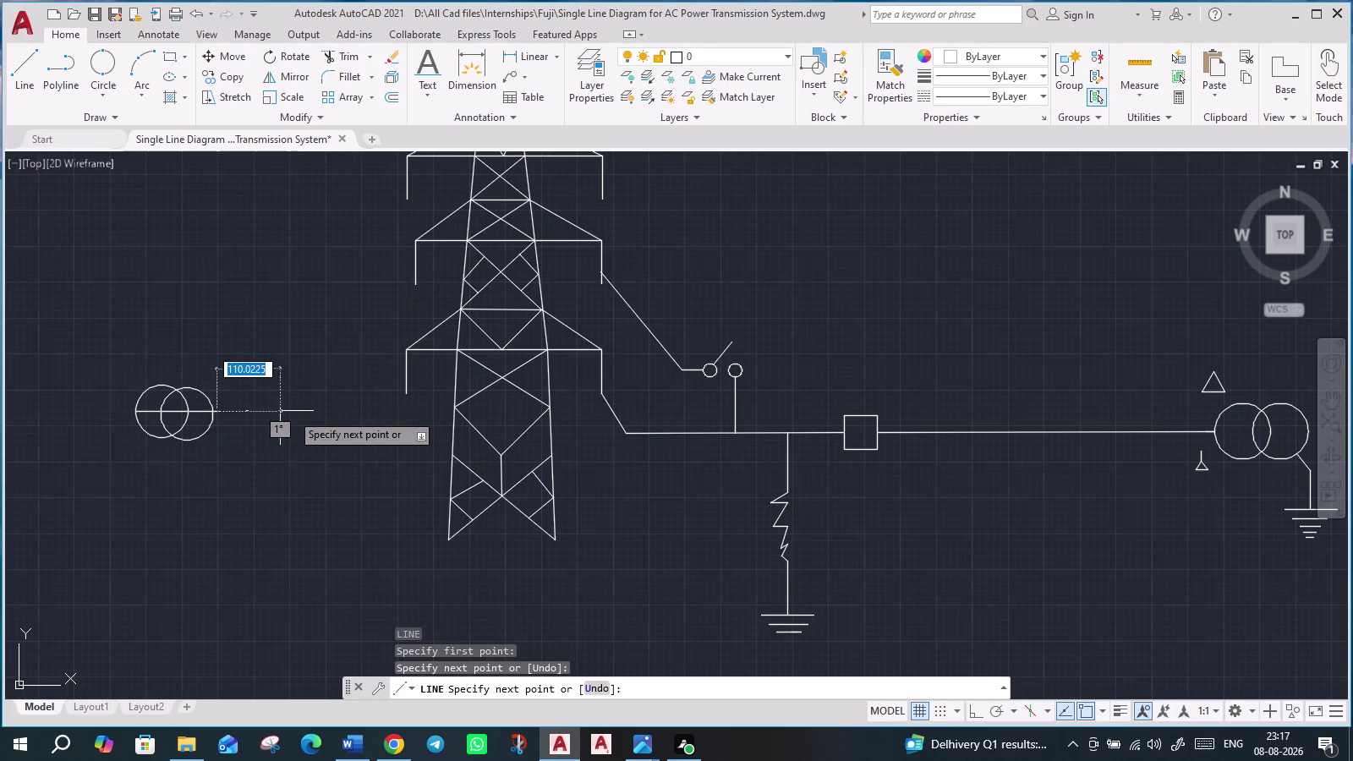
key(Escape)
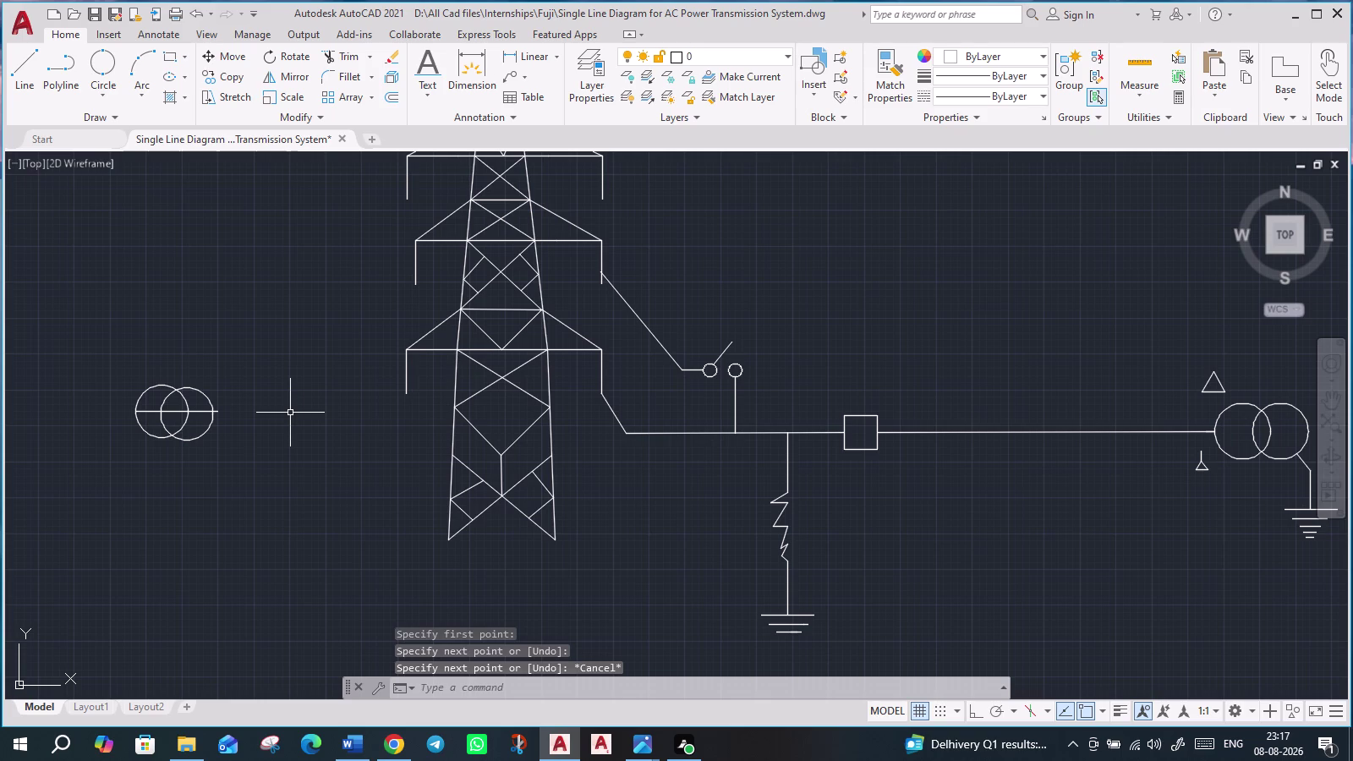
Draw a small 2-point circle inside the left circle.
click(107, 91)
click(127, 196)
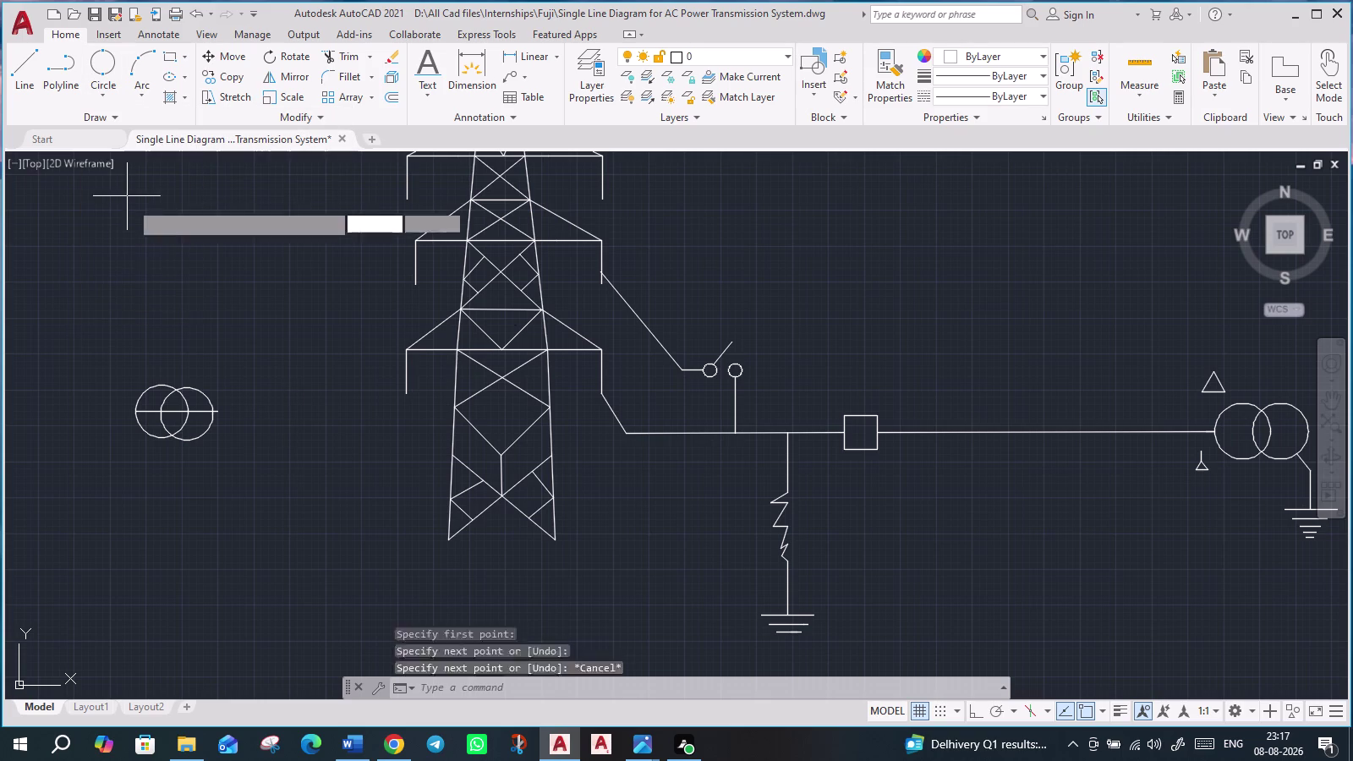
drag(158, 408, 166, 410)
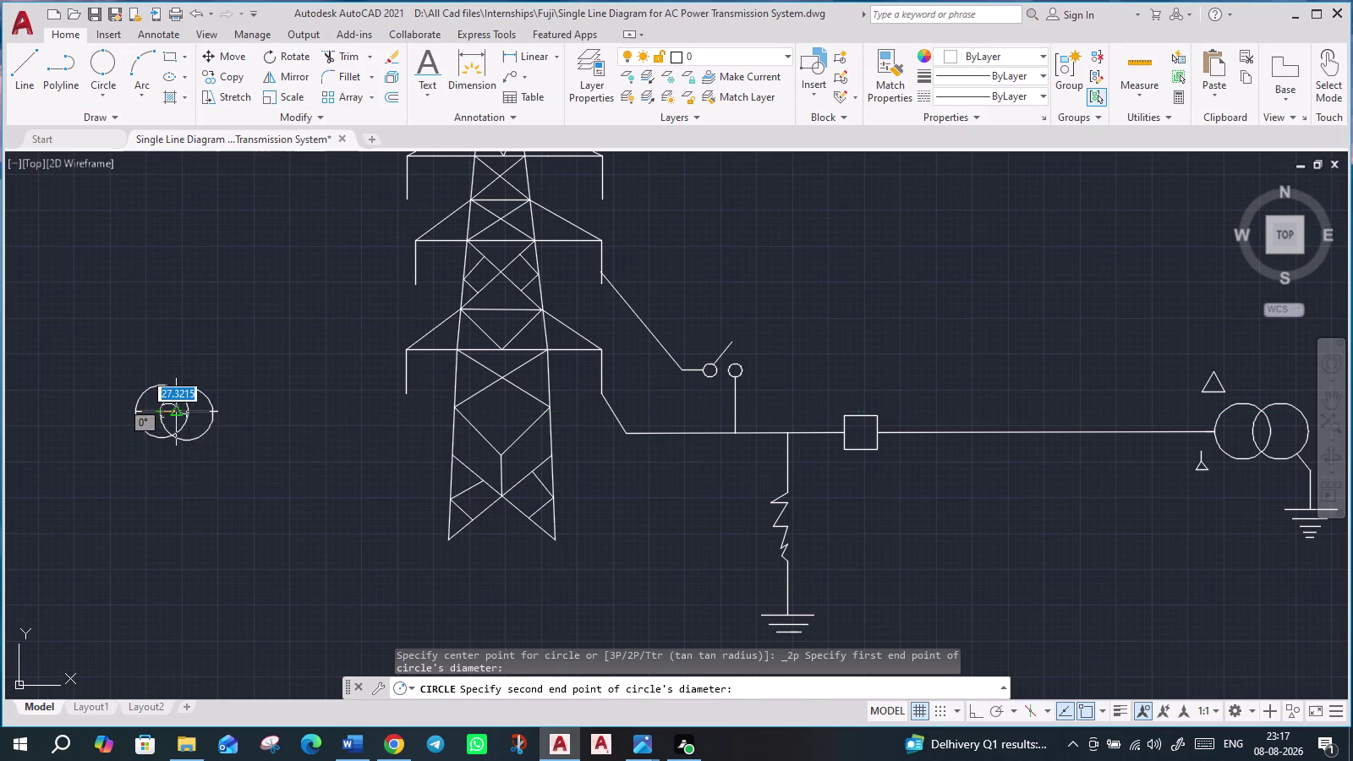
click(186, 411)
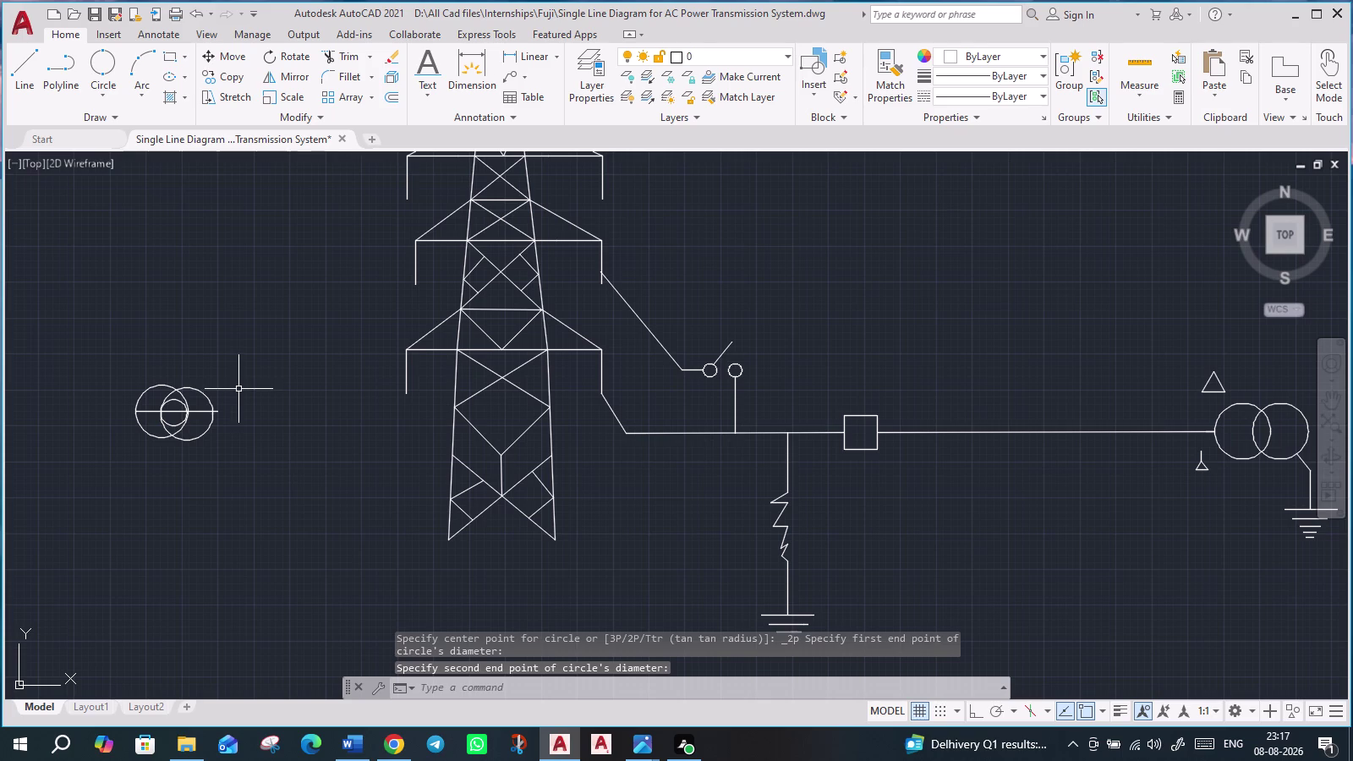
key(Escape)
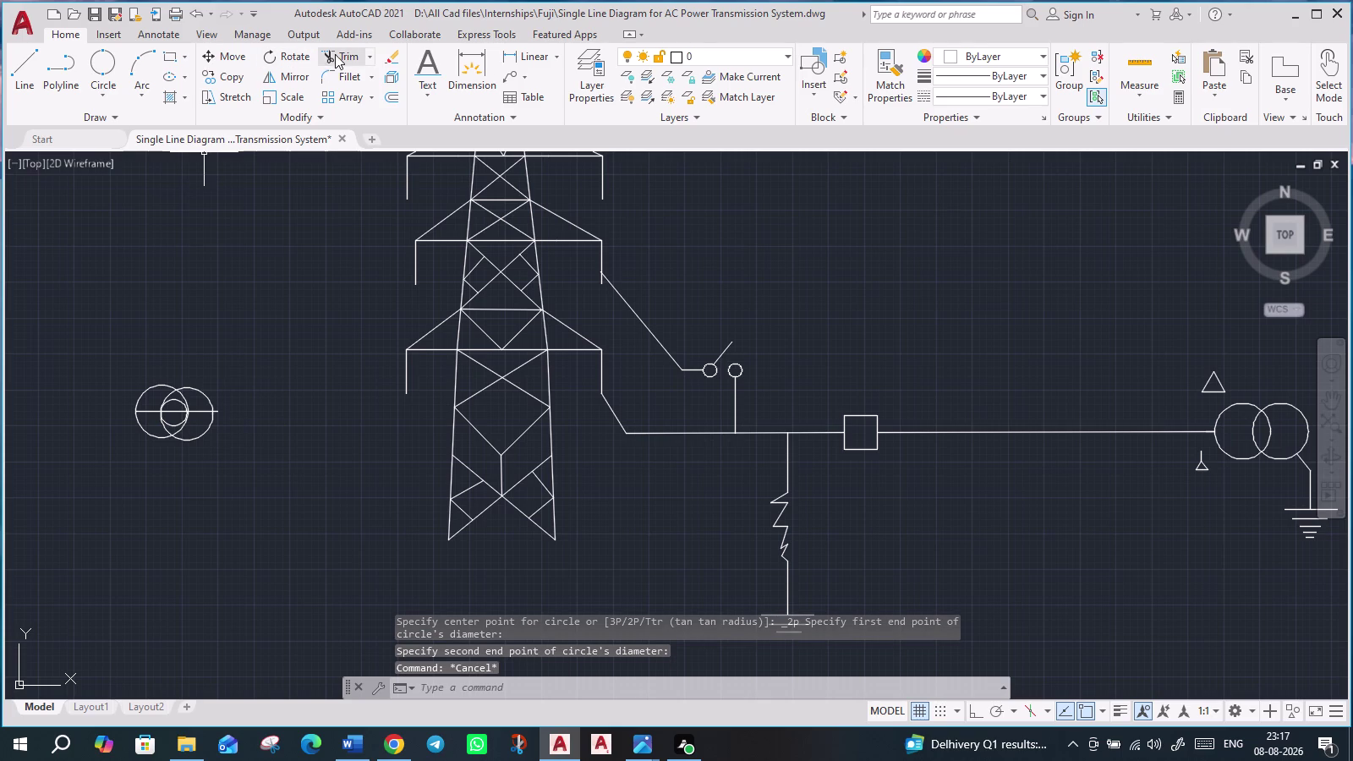
Trim away the lower halves of the circles, undoing the last trim.
click(338, 53)
click(236, 430)
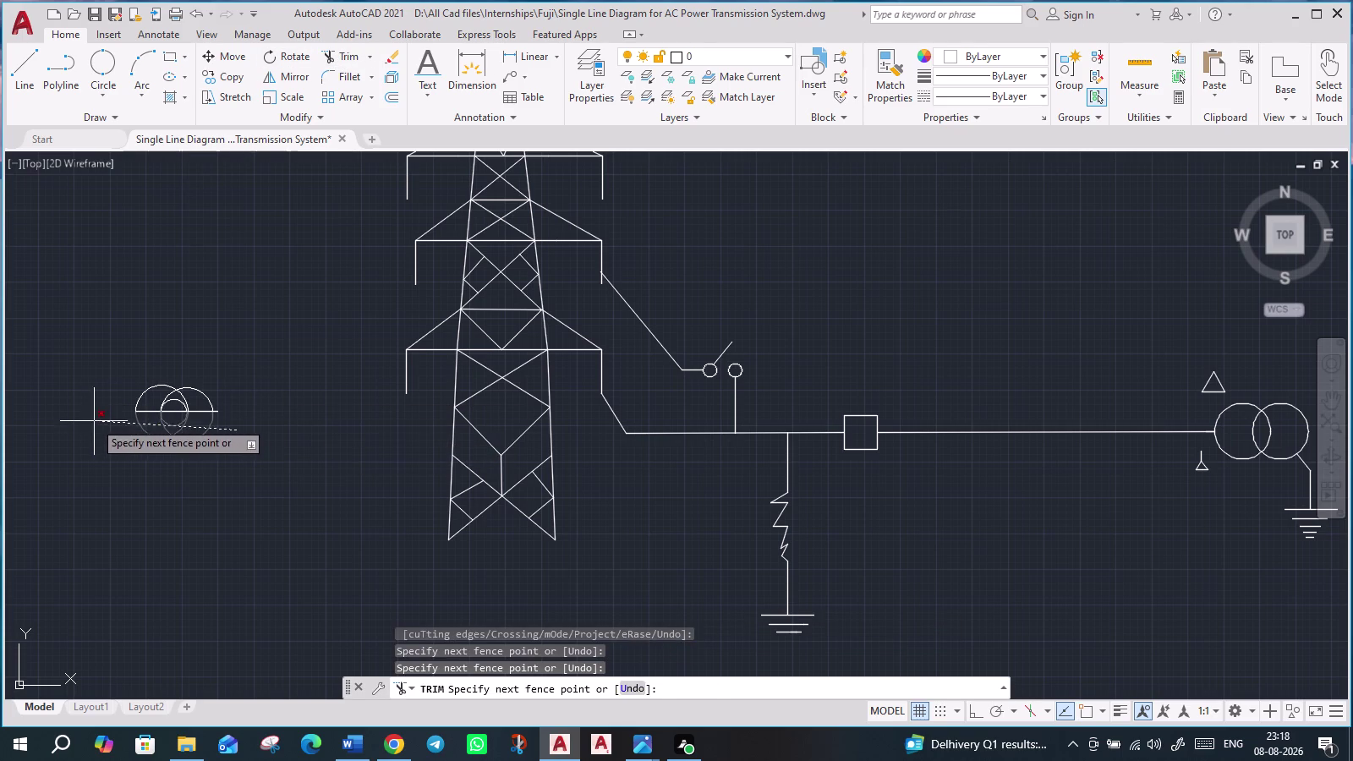
click(93, 436)
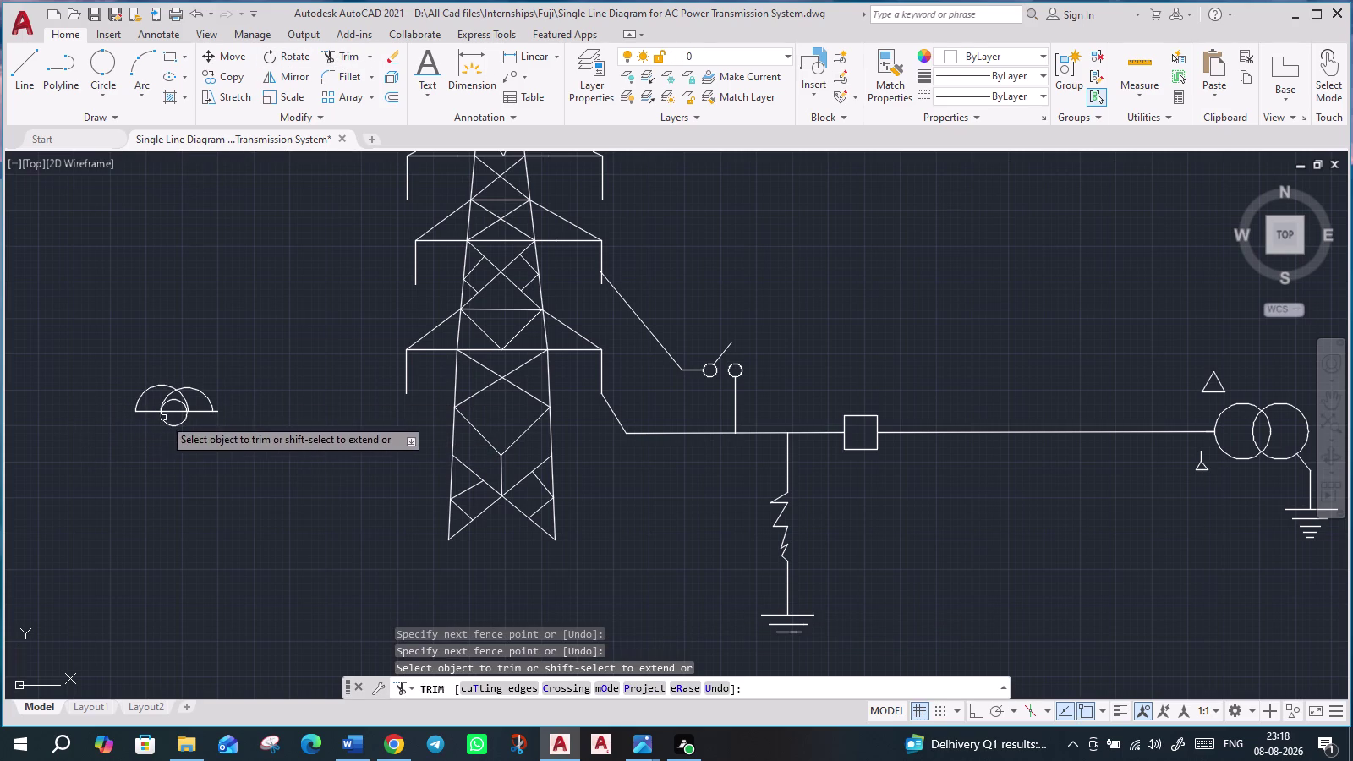
scroll(up, 3)
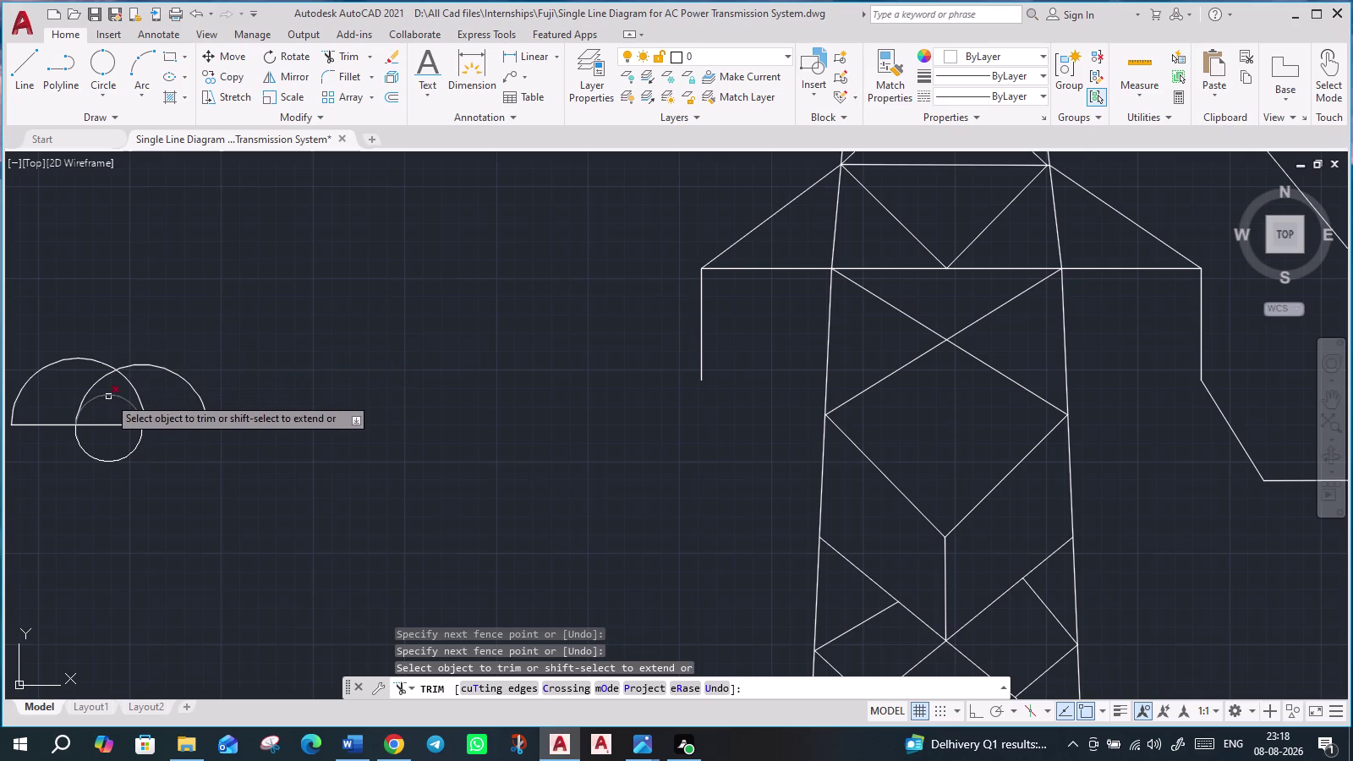
click(108, 397)
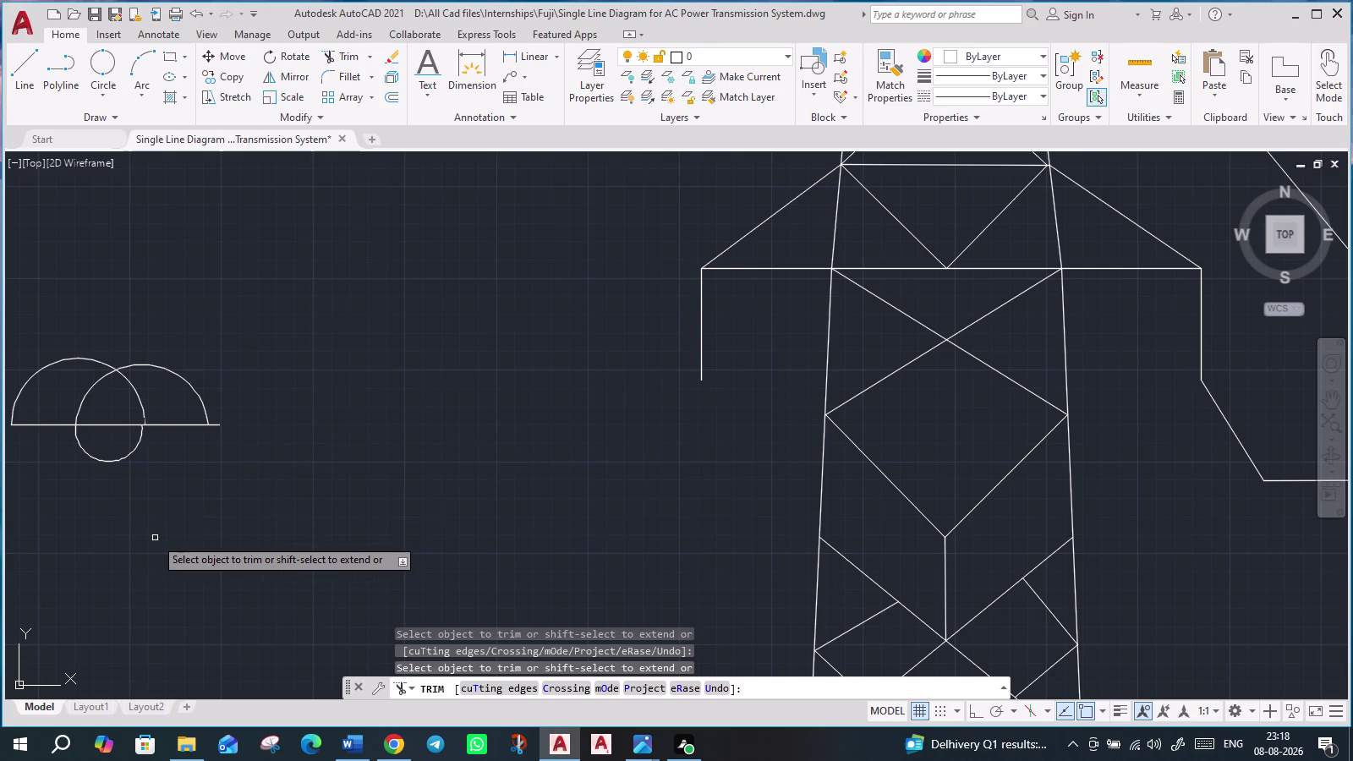
click(92, 503)
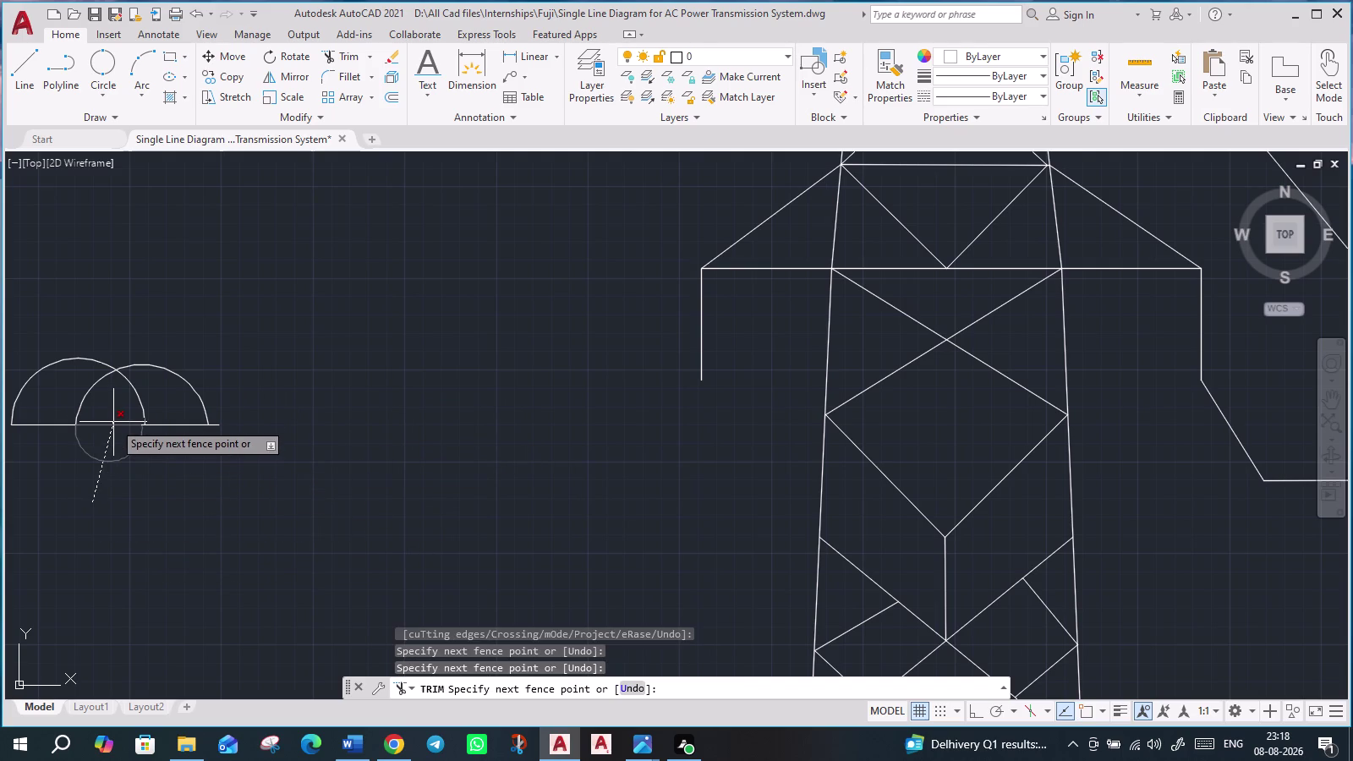
click(86, 538)
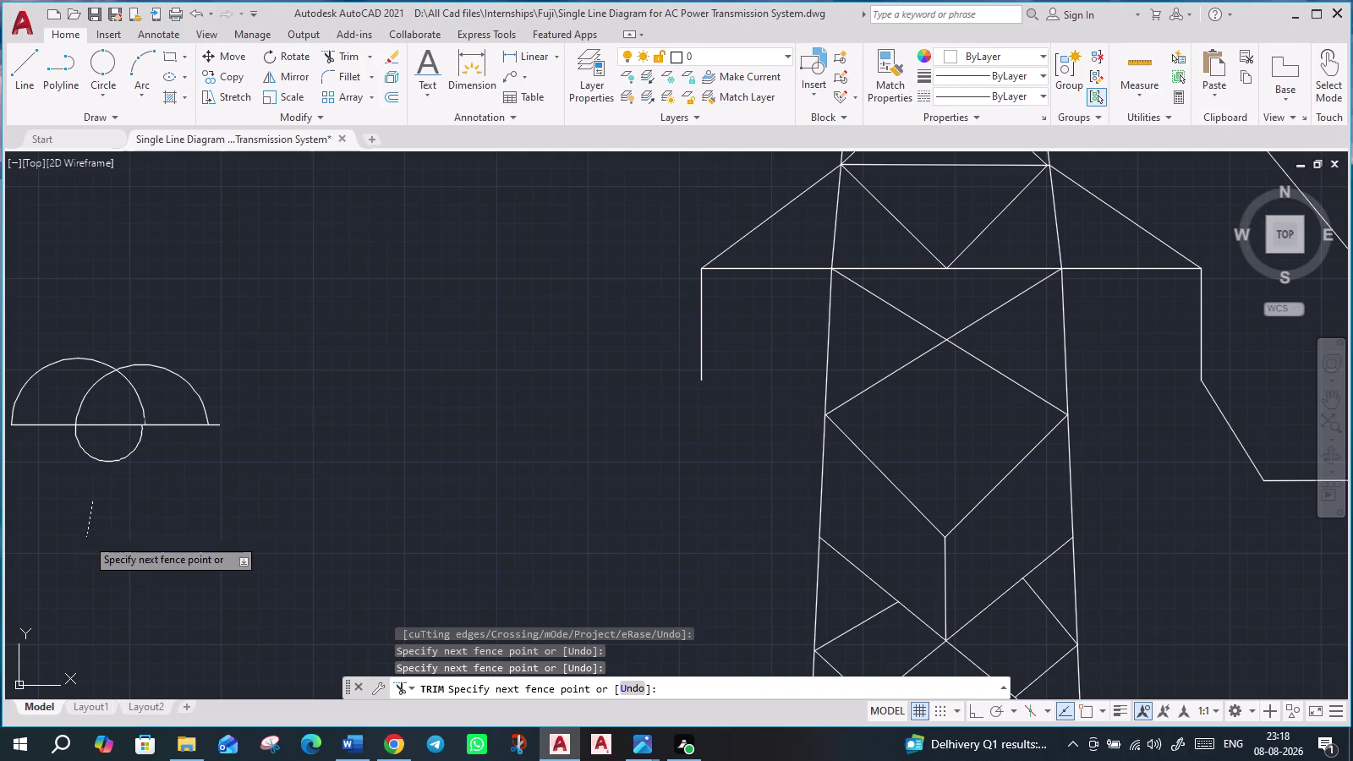
click(104, 408)
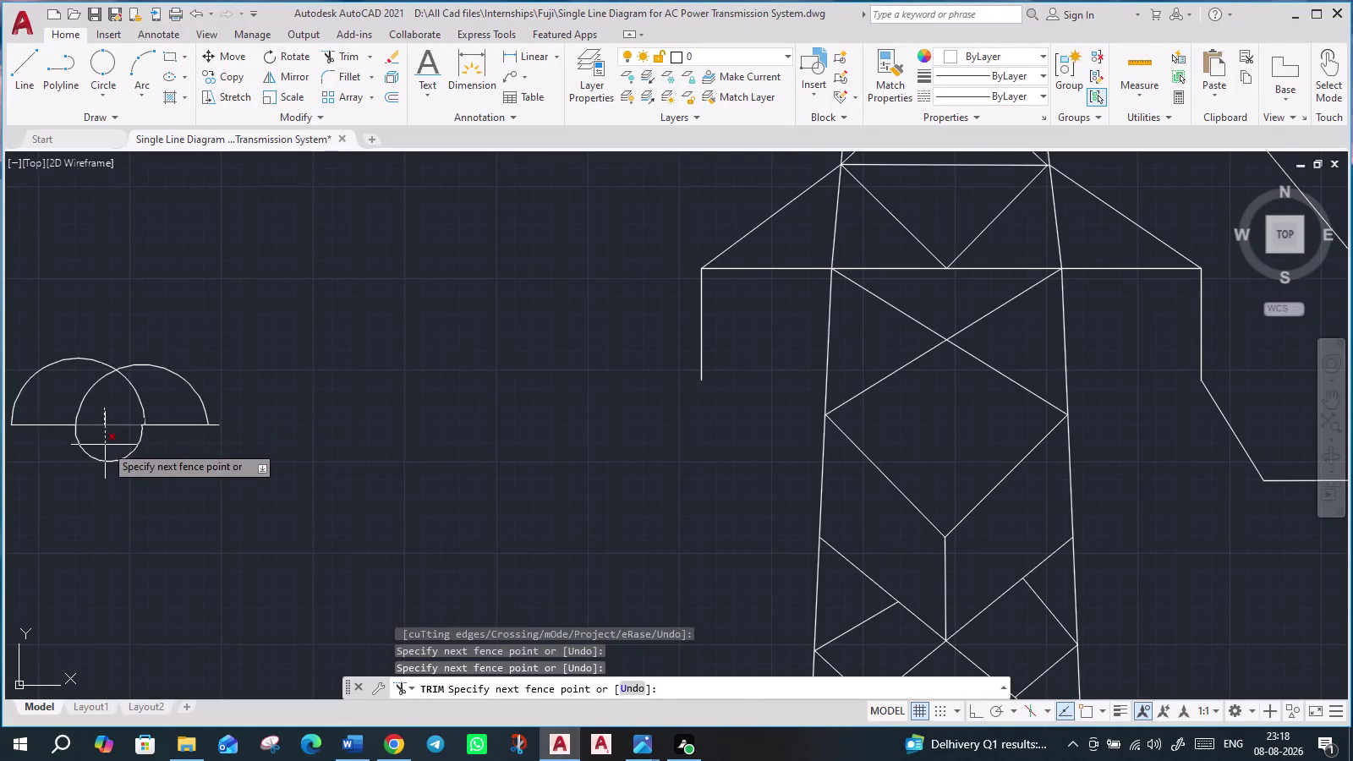
click(105, 445)
click(191, 456)
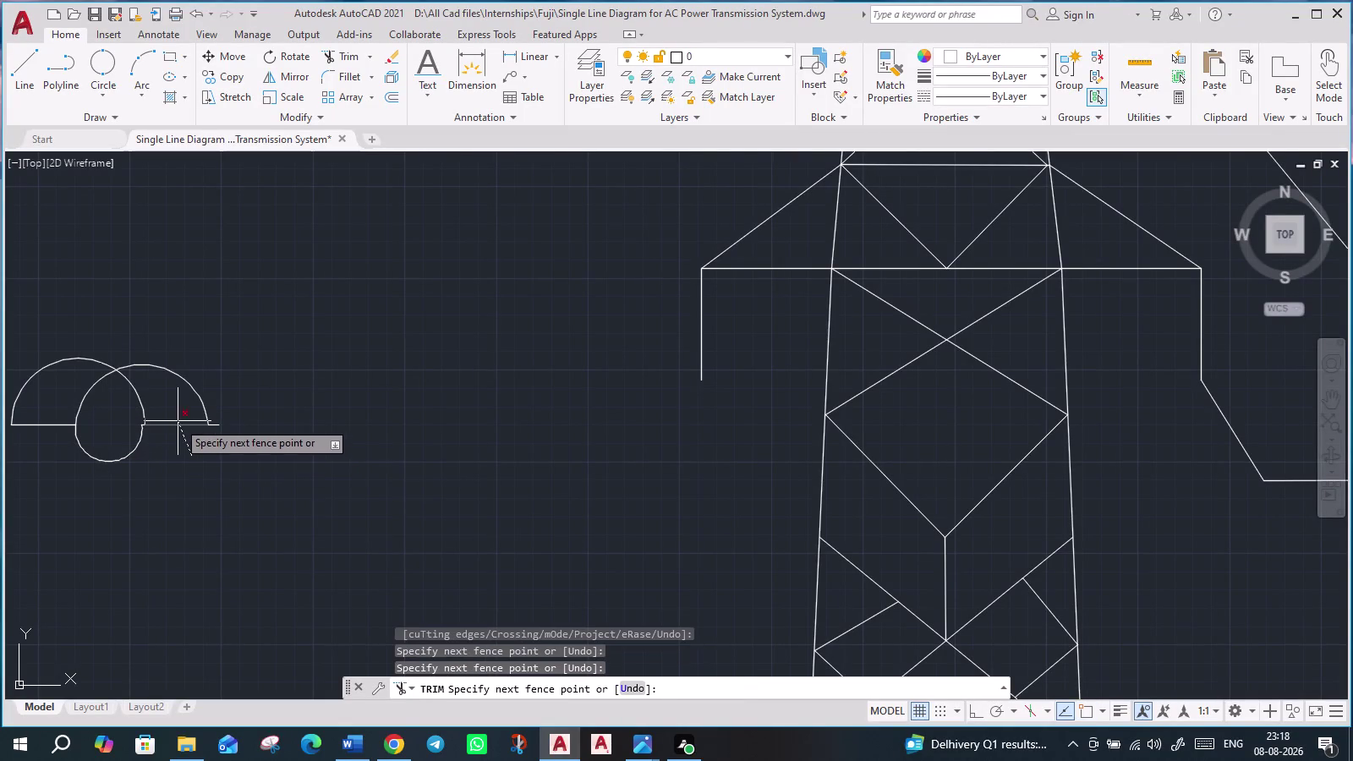
click(178, 421)
scroll(up, 3)
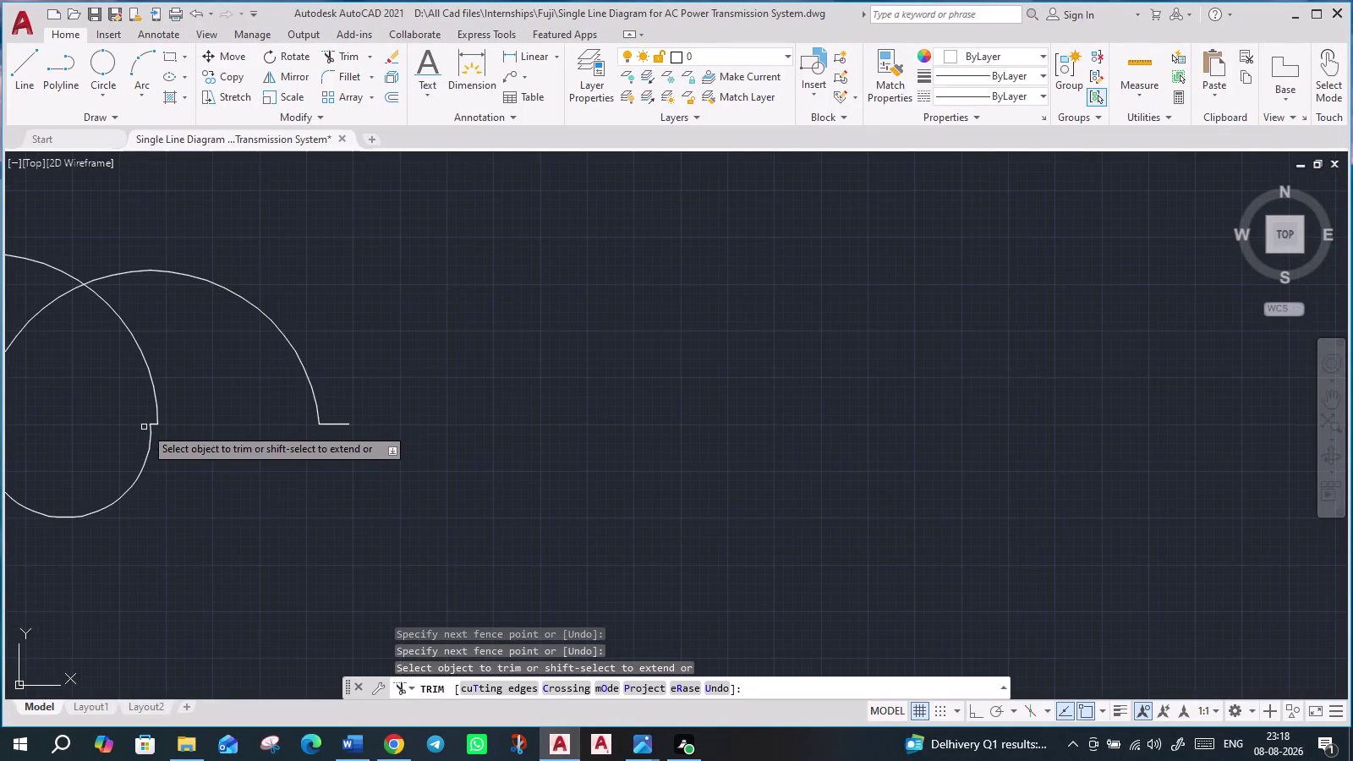
scroll(down, 3)
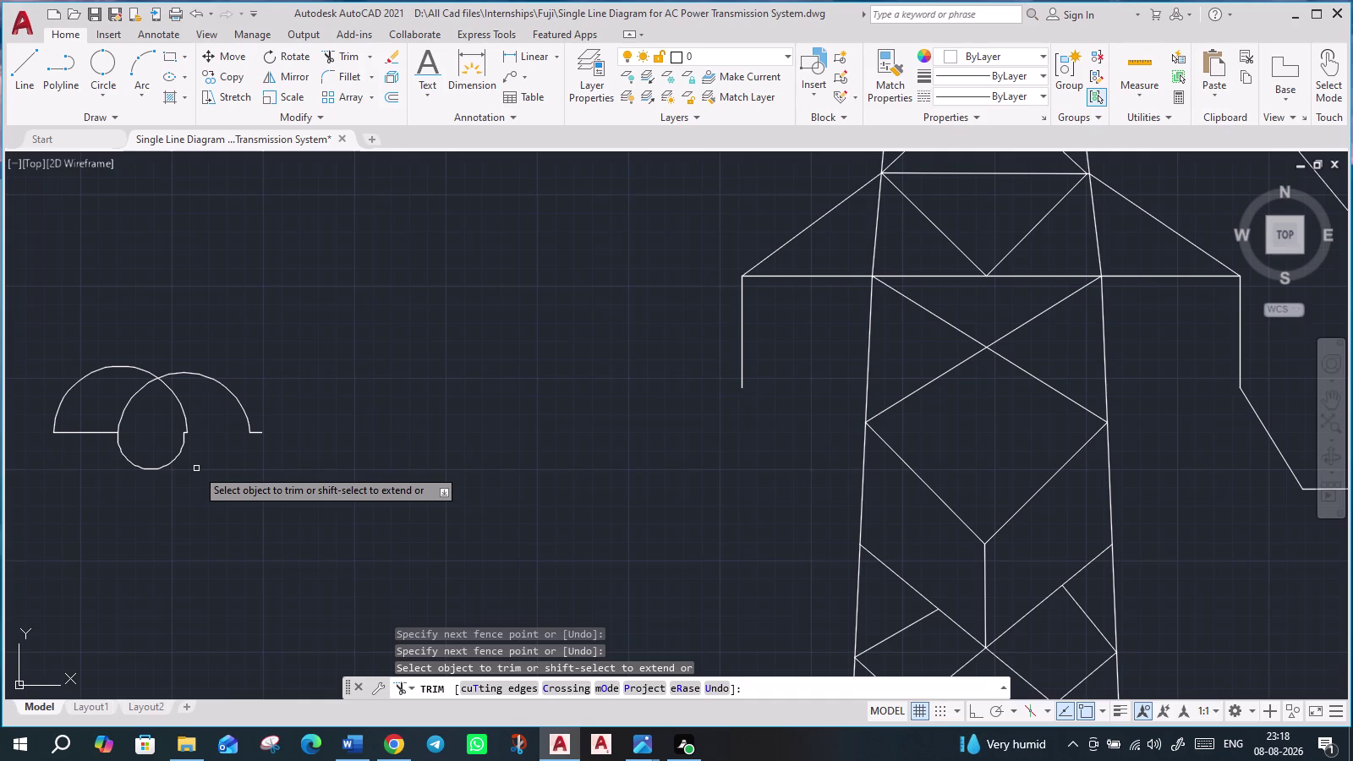
key(ctrl+z)
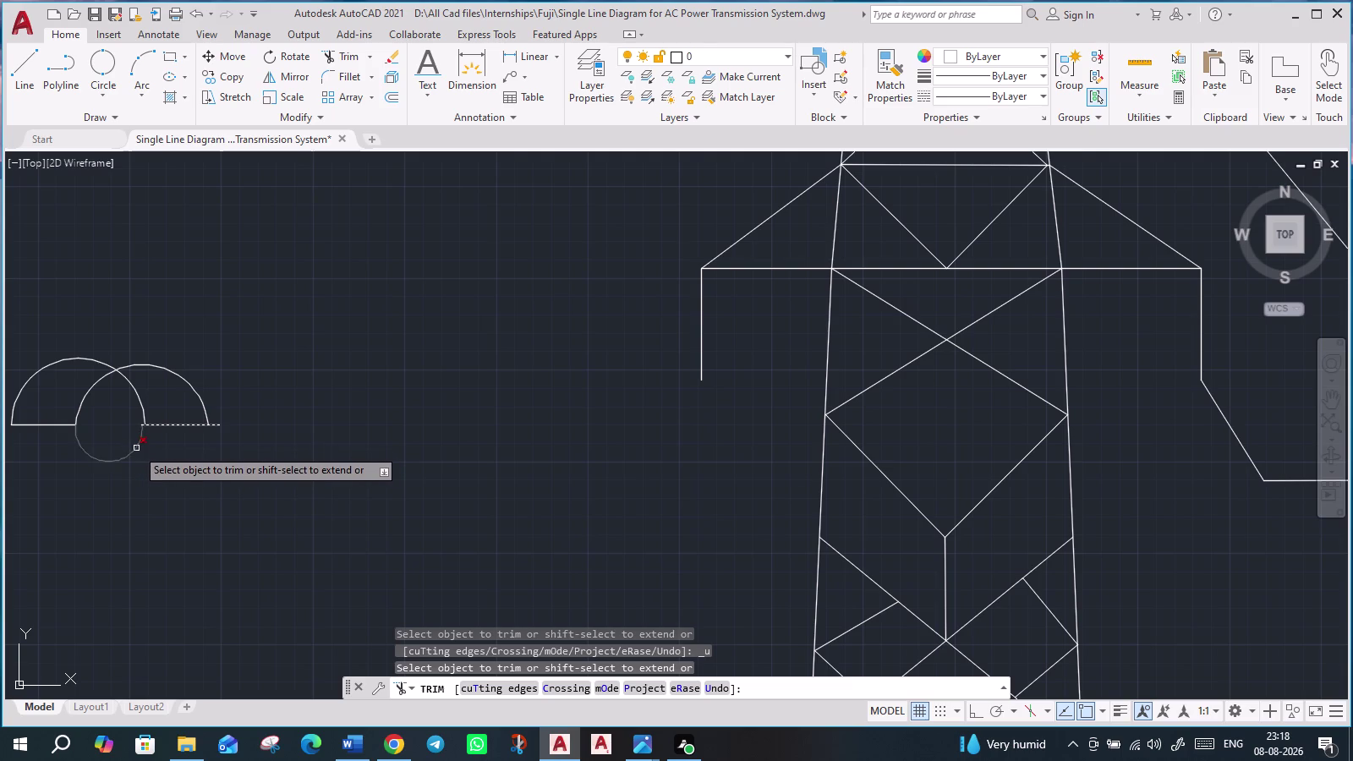
Remove the small circle's lower arc and leftover base line pieces around the arcs.
click(136, 448)
key(Delete)
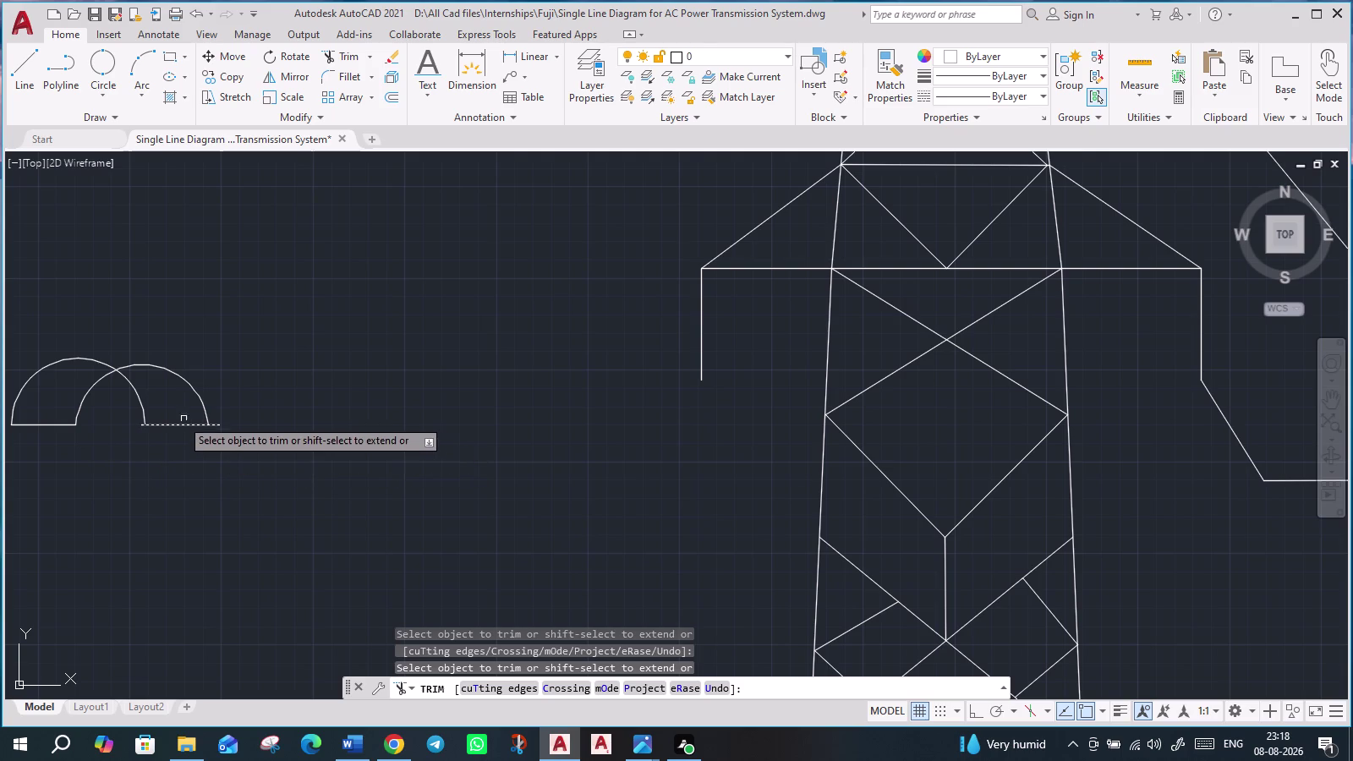
click(175, 417)
click(177, 440)
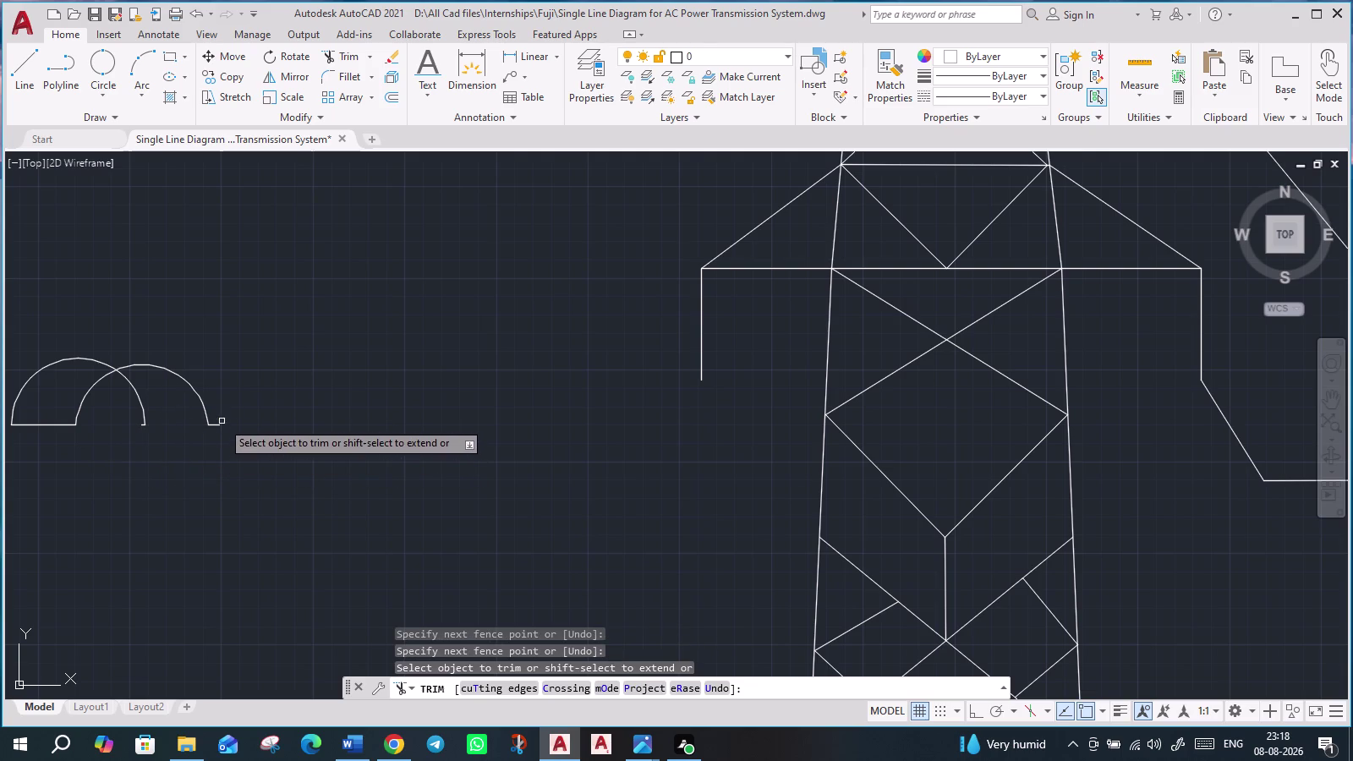
drag(218, 410, 217, 422)
click(211, 438)
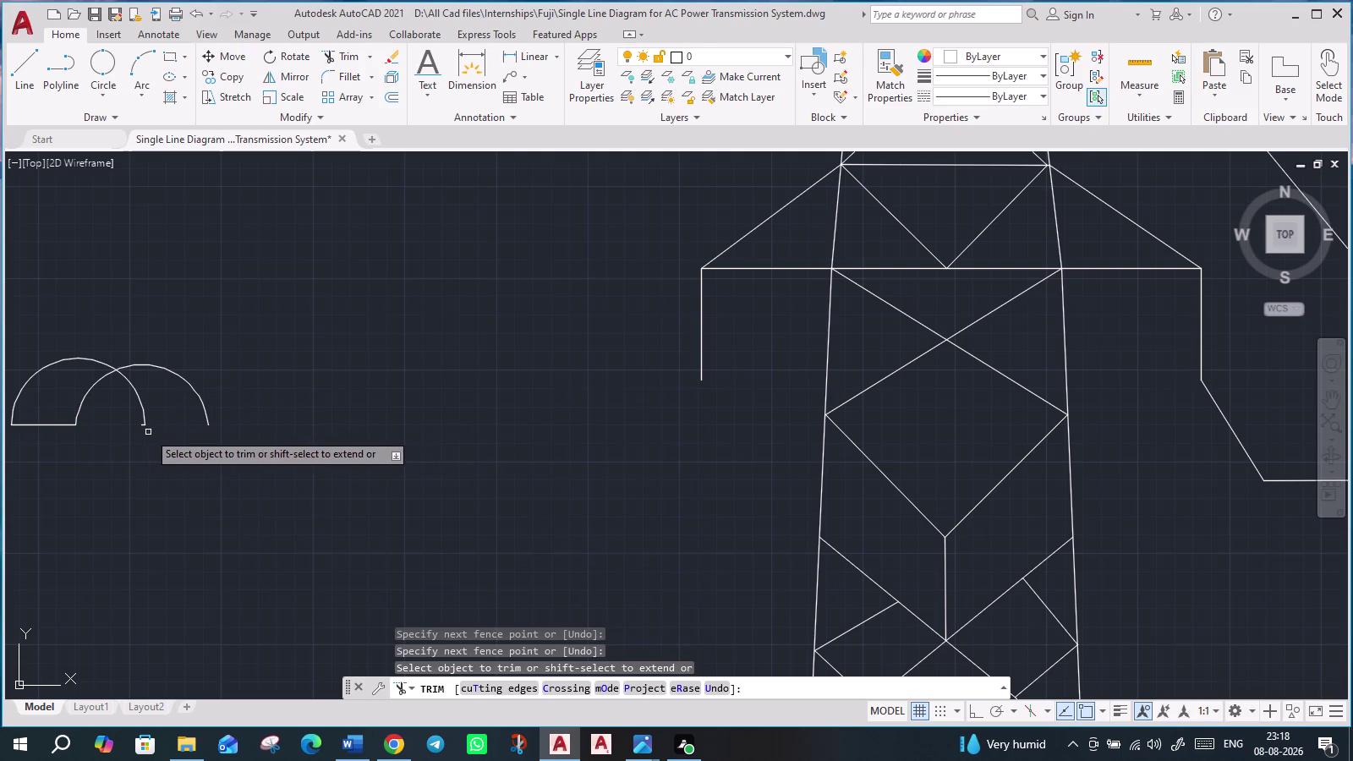
click(141, 425)
drag(47, 400, 48, 422)
click(47, 450)
drag(47, 444, 48, 433)
click(43, 417)
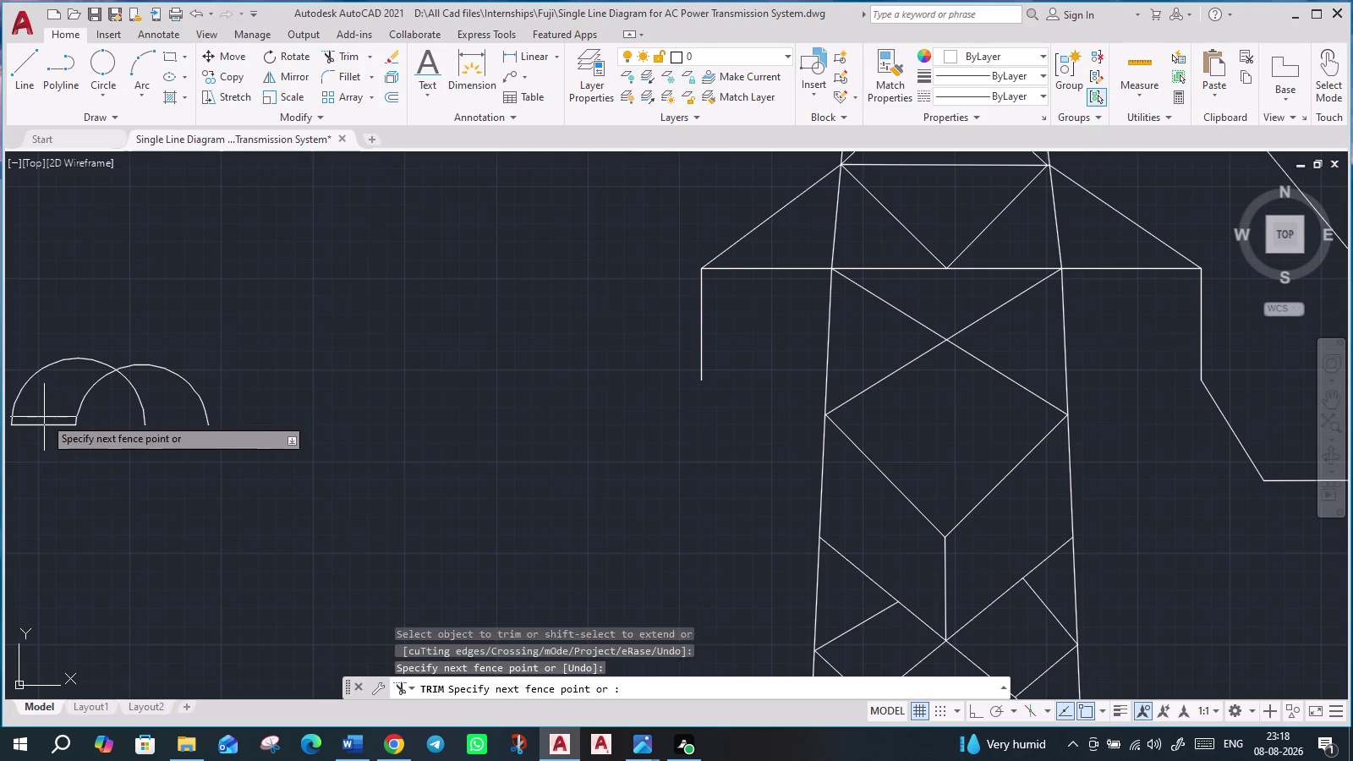
click(44, 437)
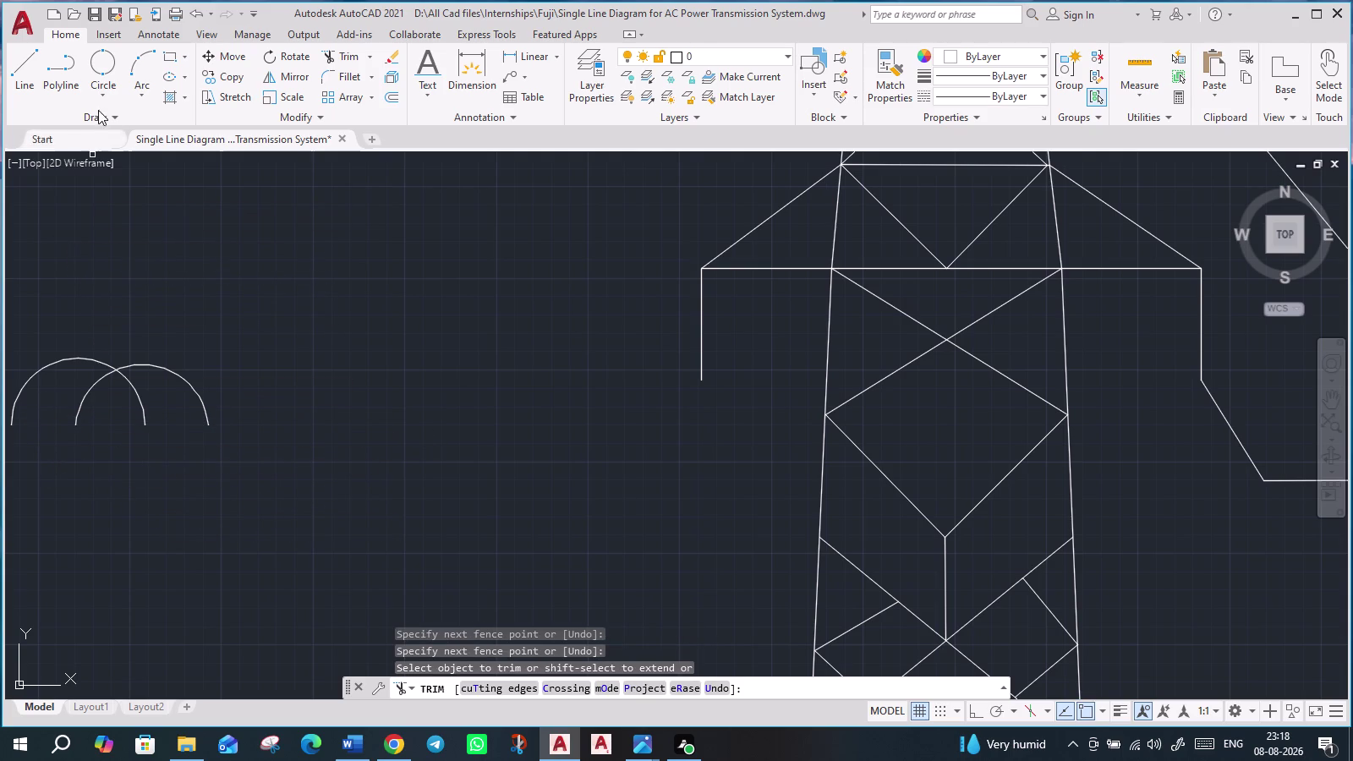
Draw a 2-point circle between the arcs, undoing and redrawing it once.
click(99, 99)
click(125, 193)
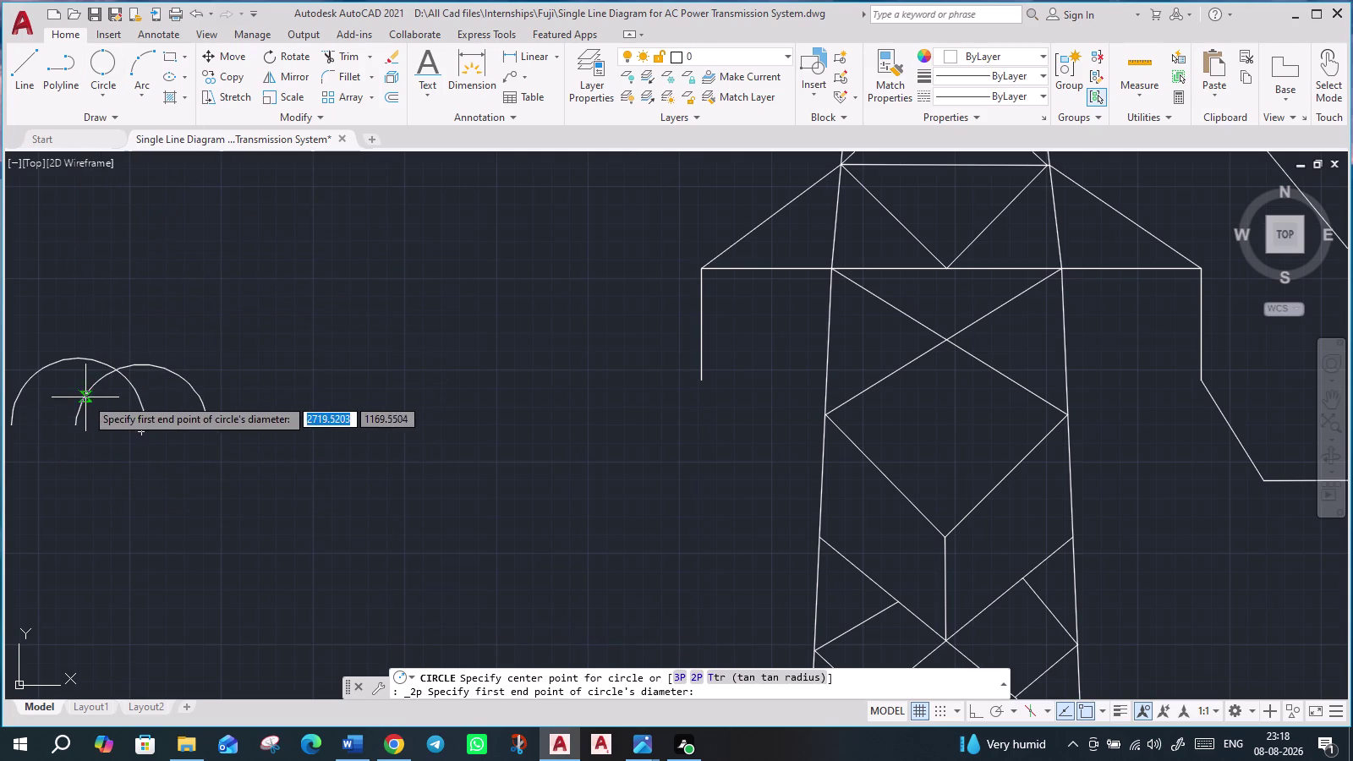
click(78, 421)
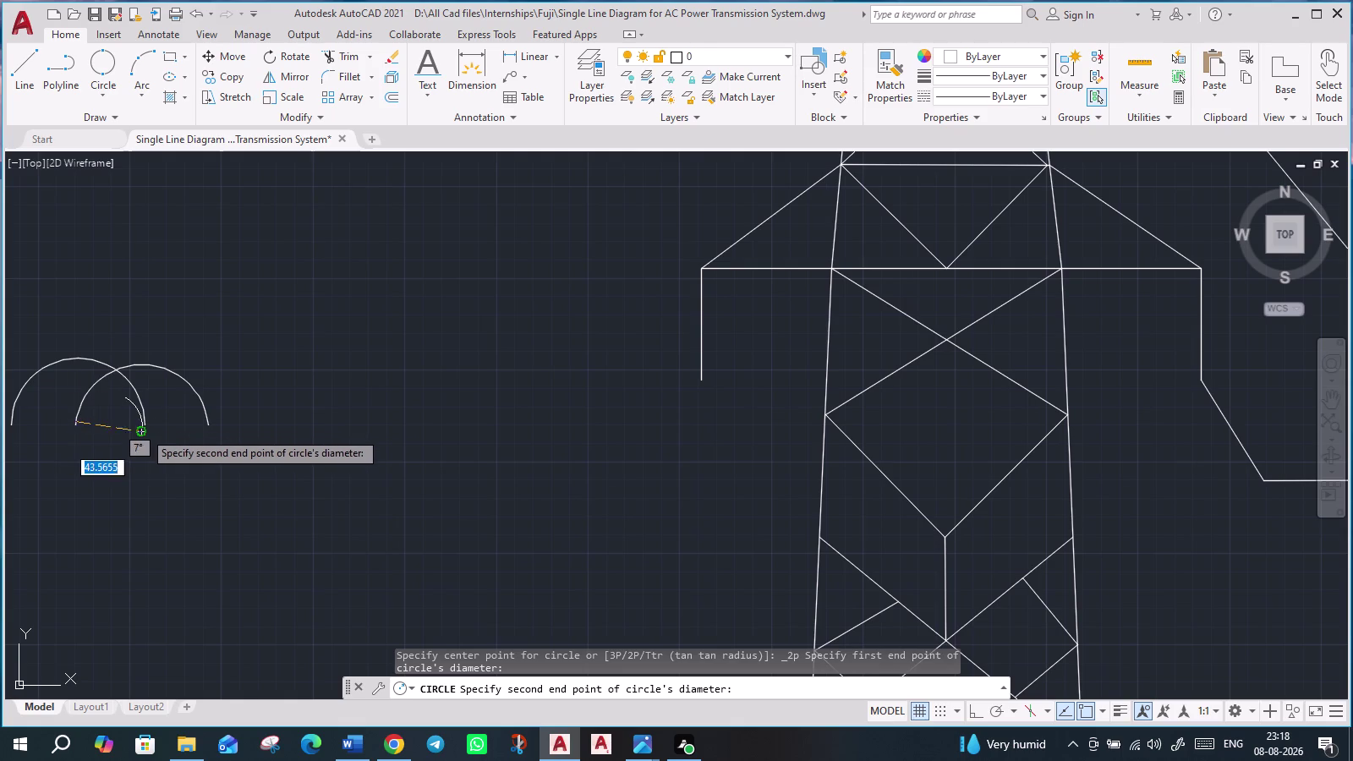
click(145, 428)
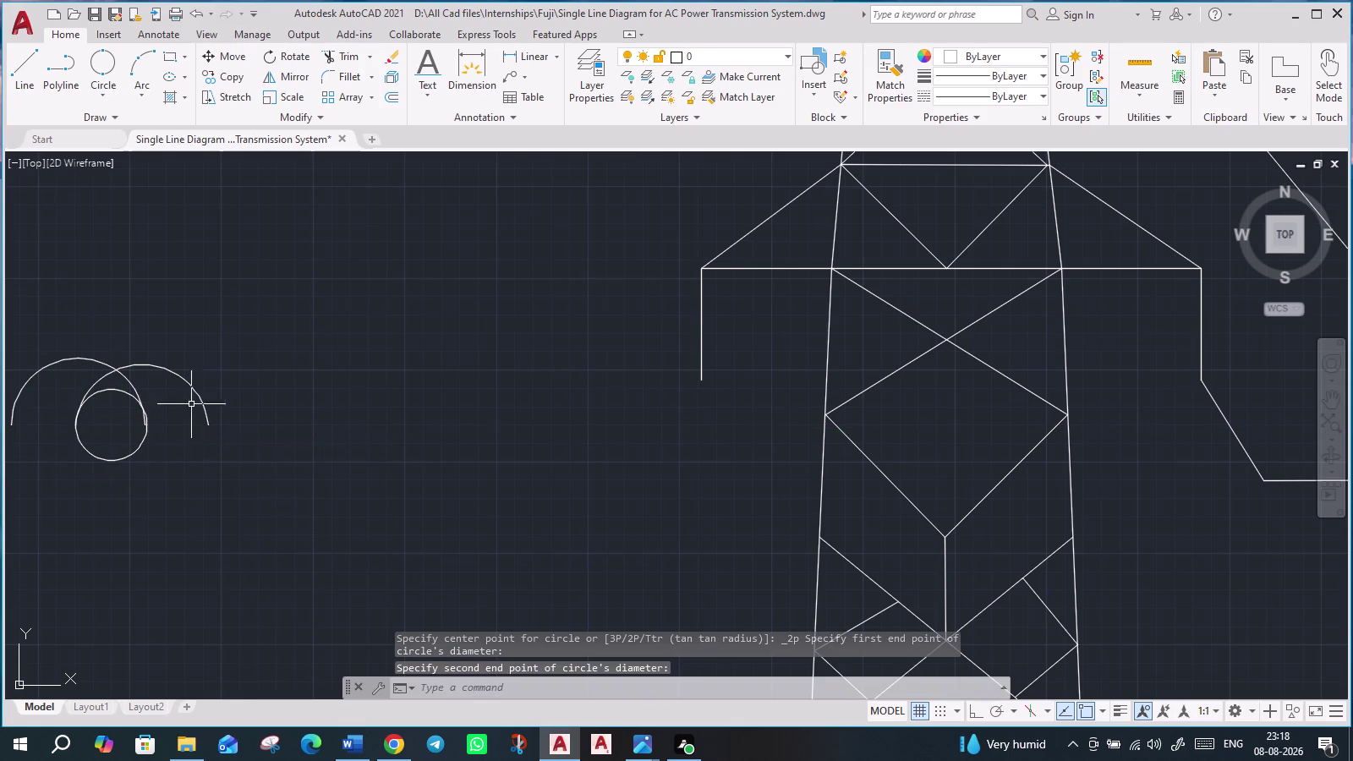
key(ctrl+z)
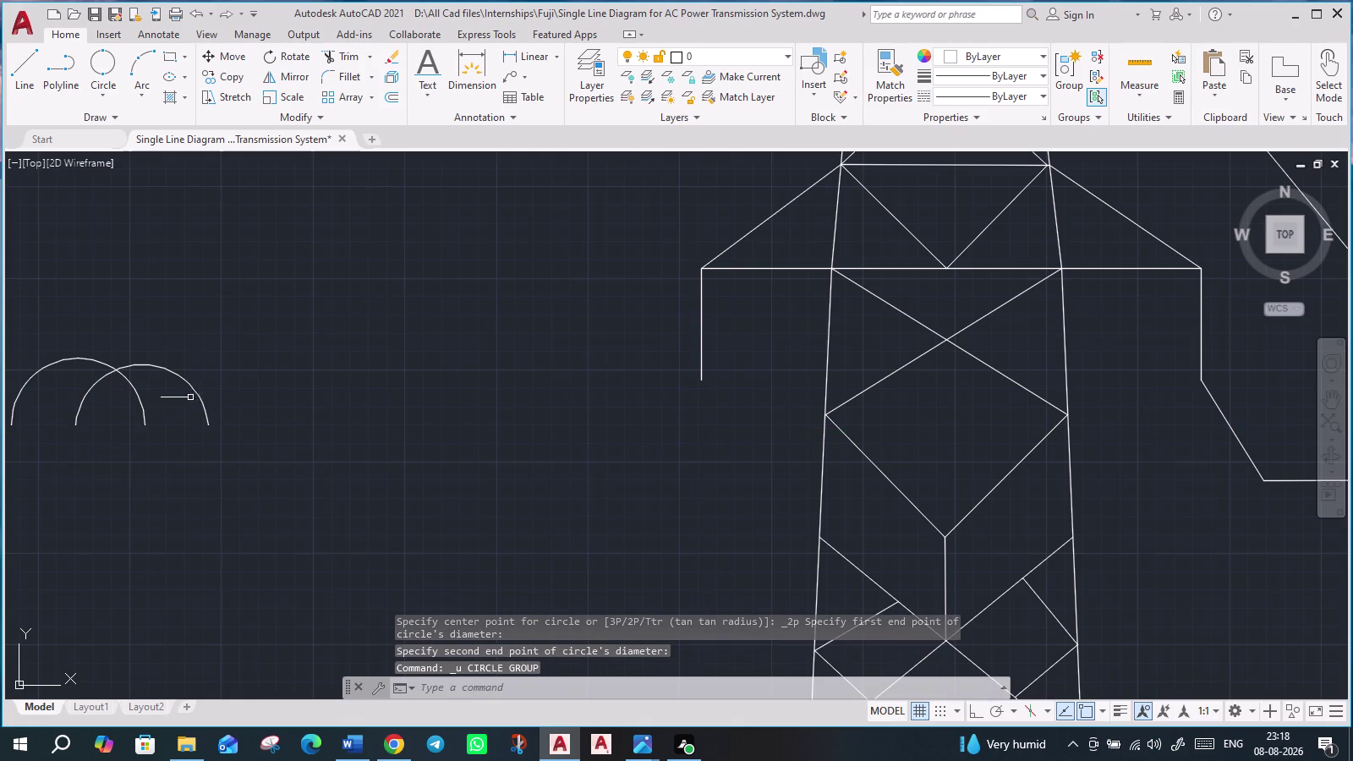
click(103, 72)
click(78, 419)
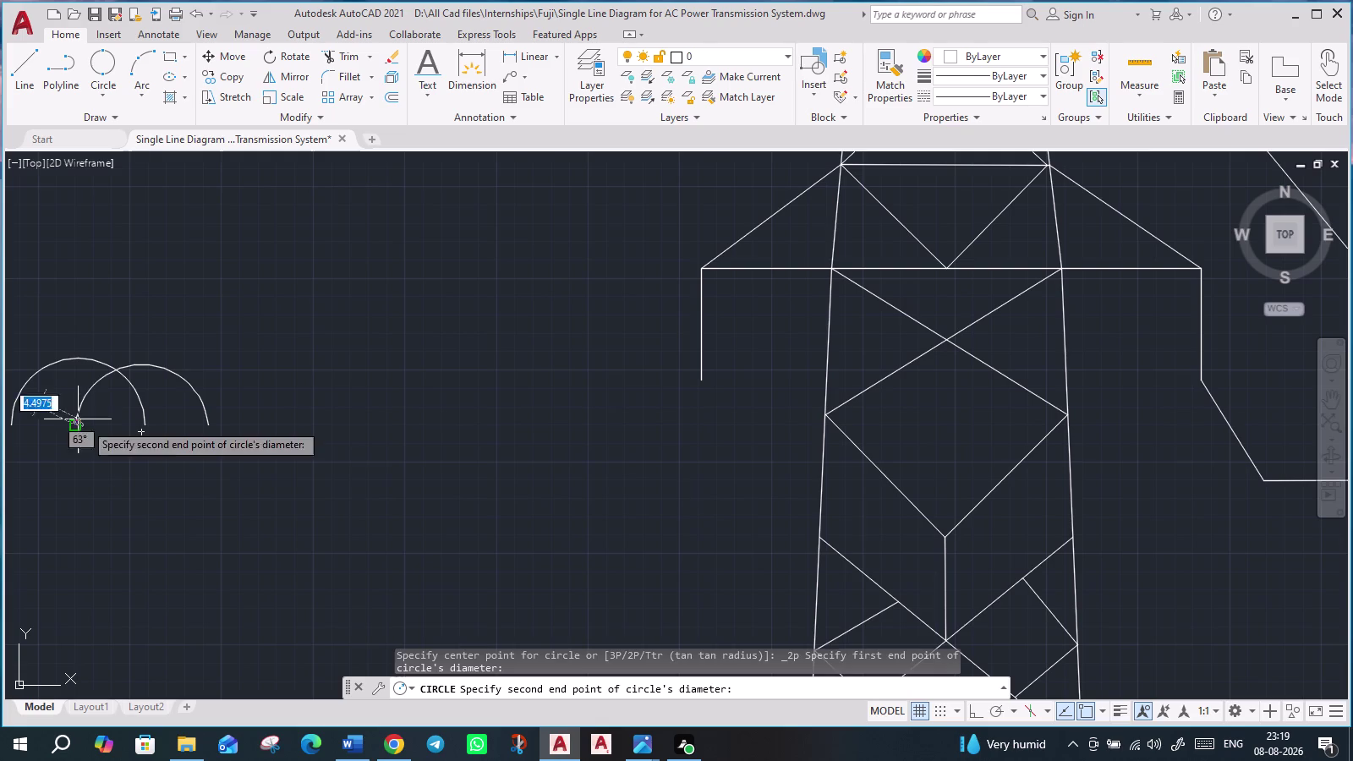
click(147, 426)
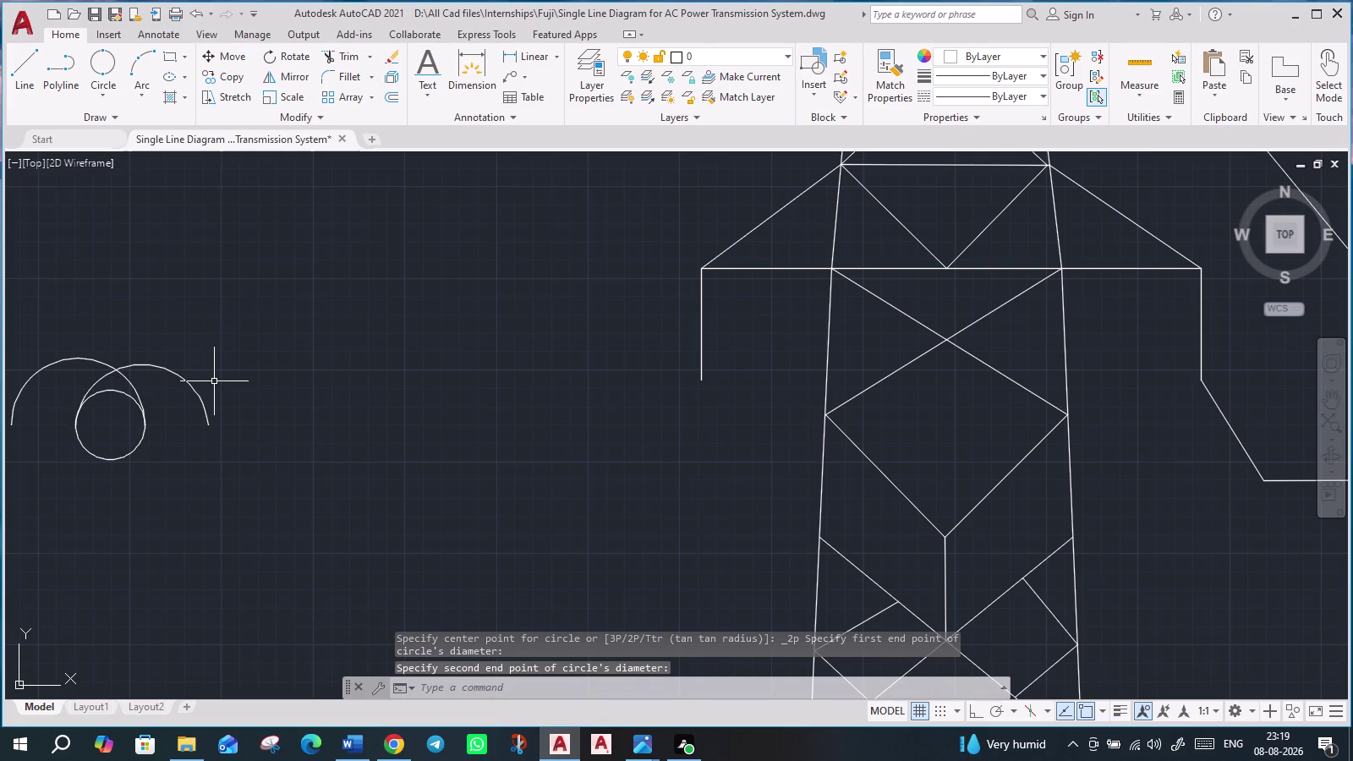
key(Escape)
scroll(down, 3)
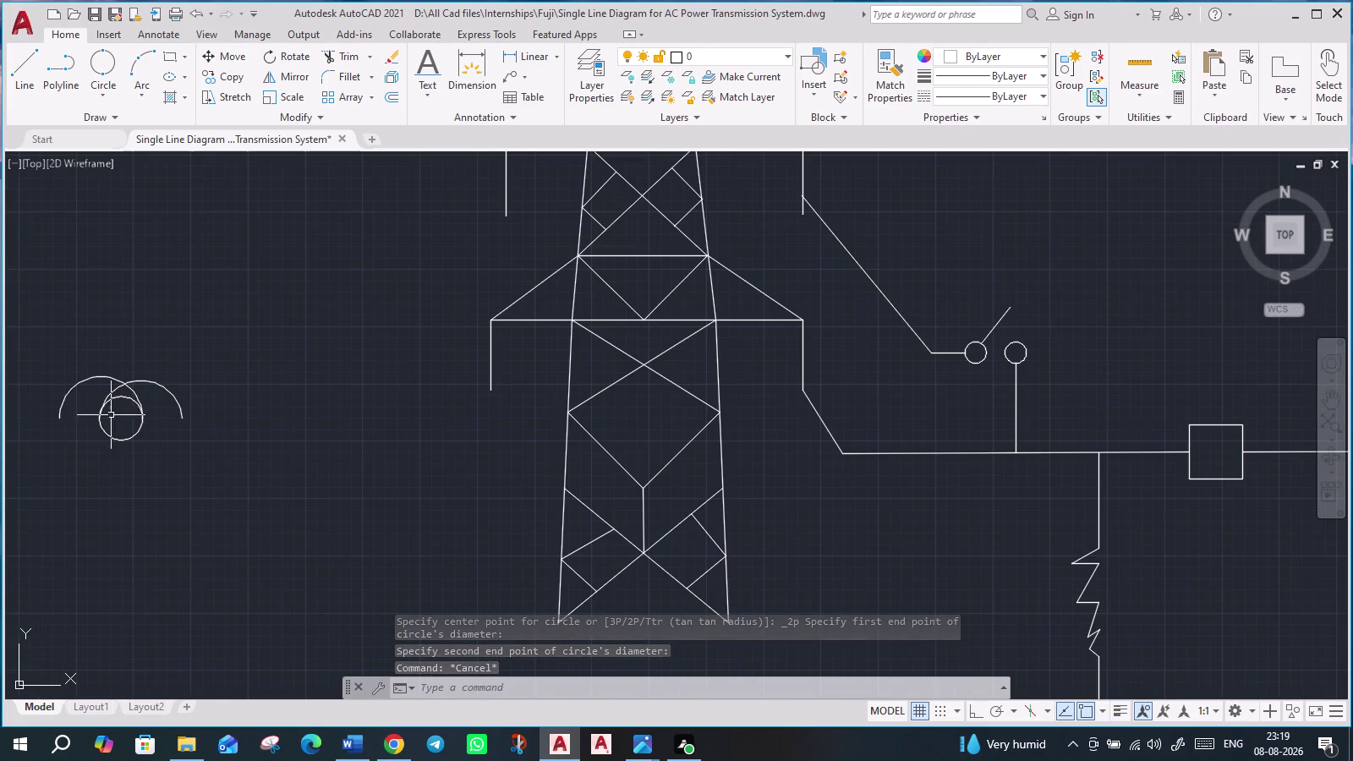
Trim the part of the circle lying between the two arcs.
click(347, 58)
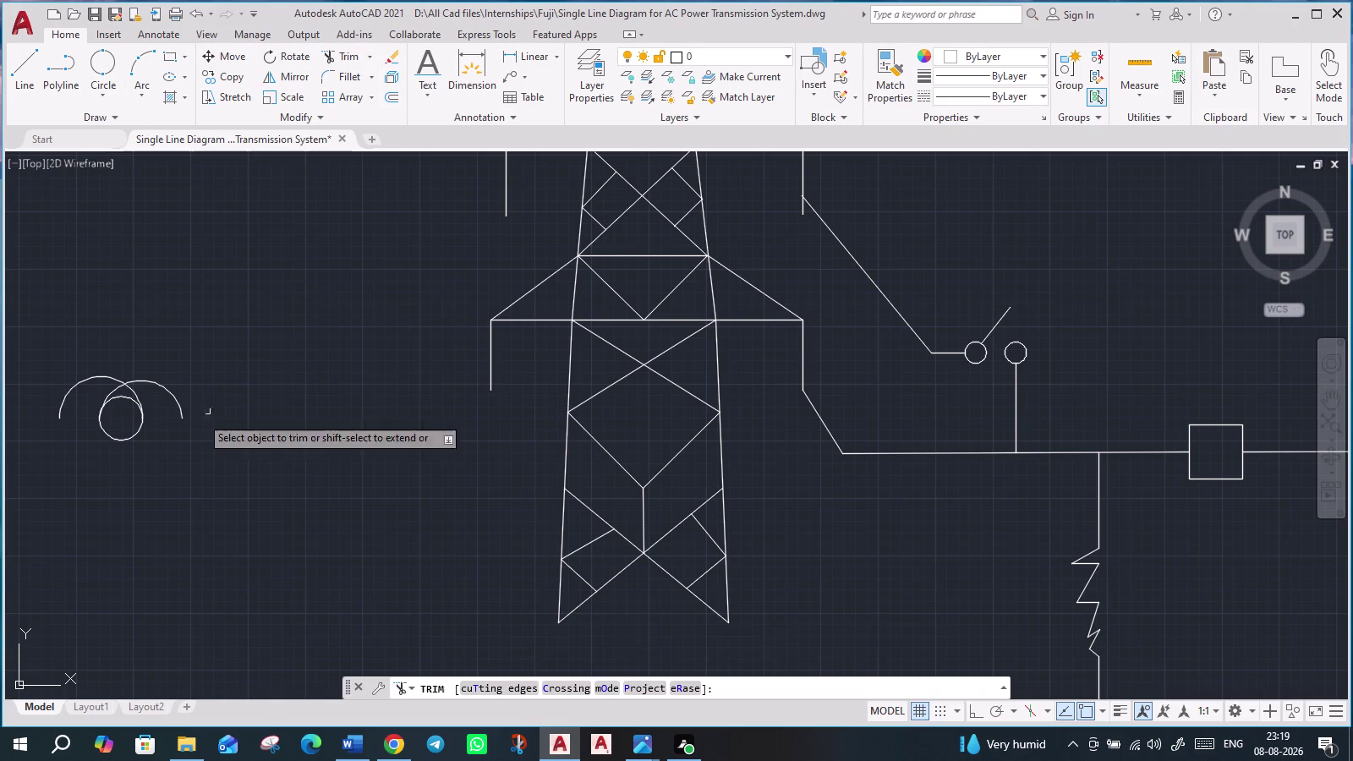
click(120, 397)
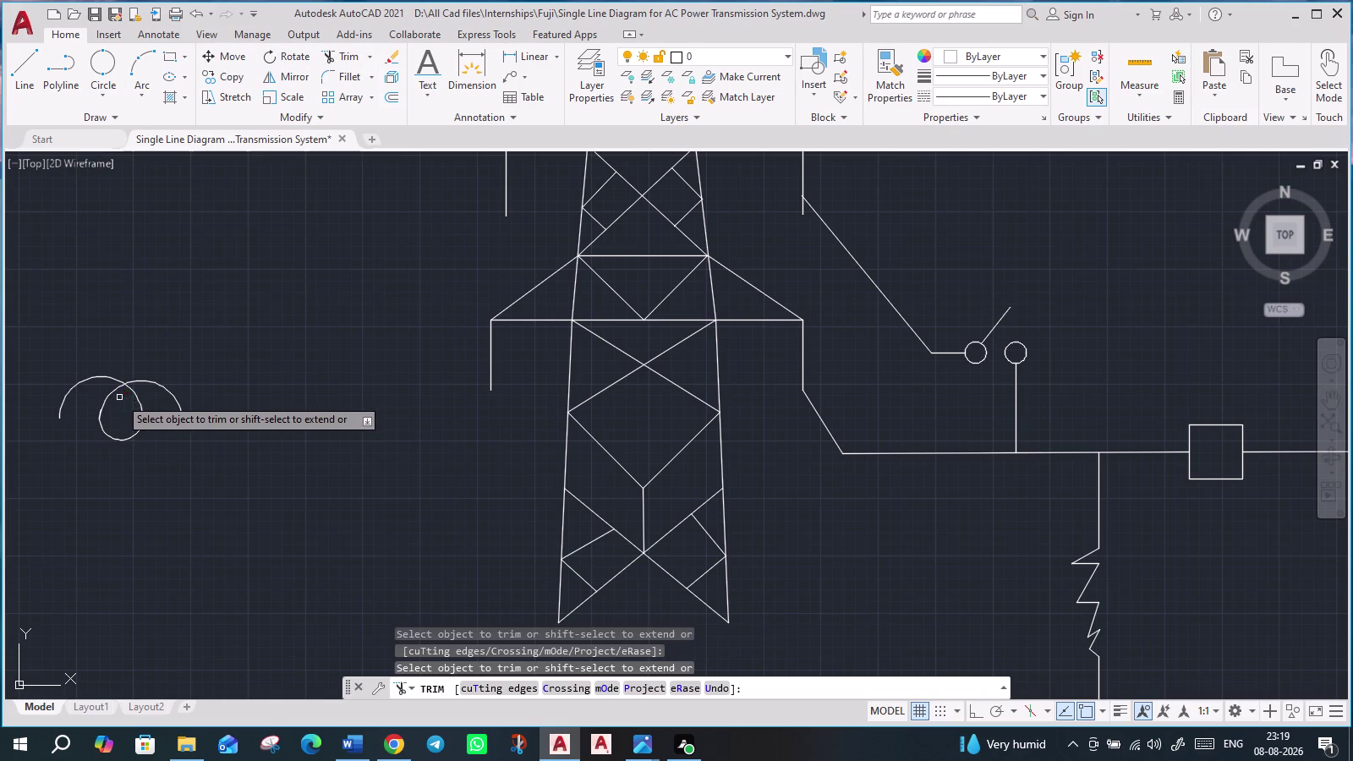
scroll(down, 3)
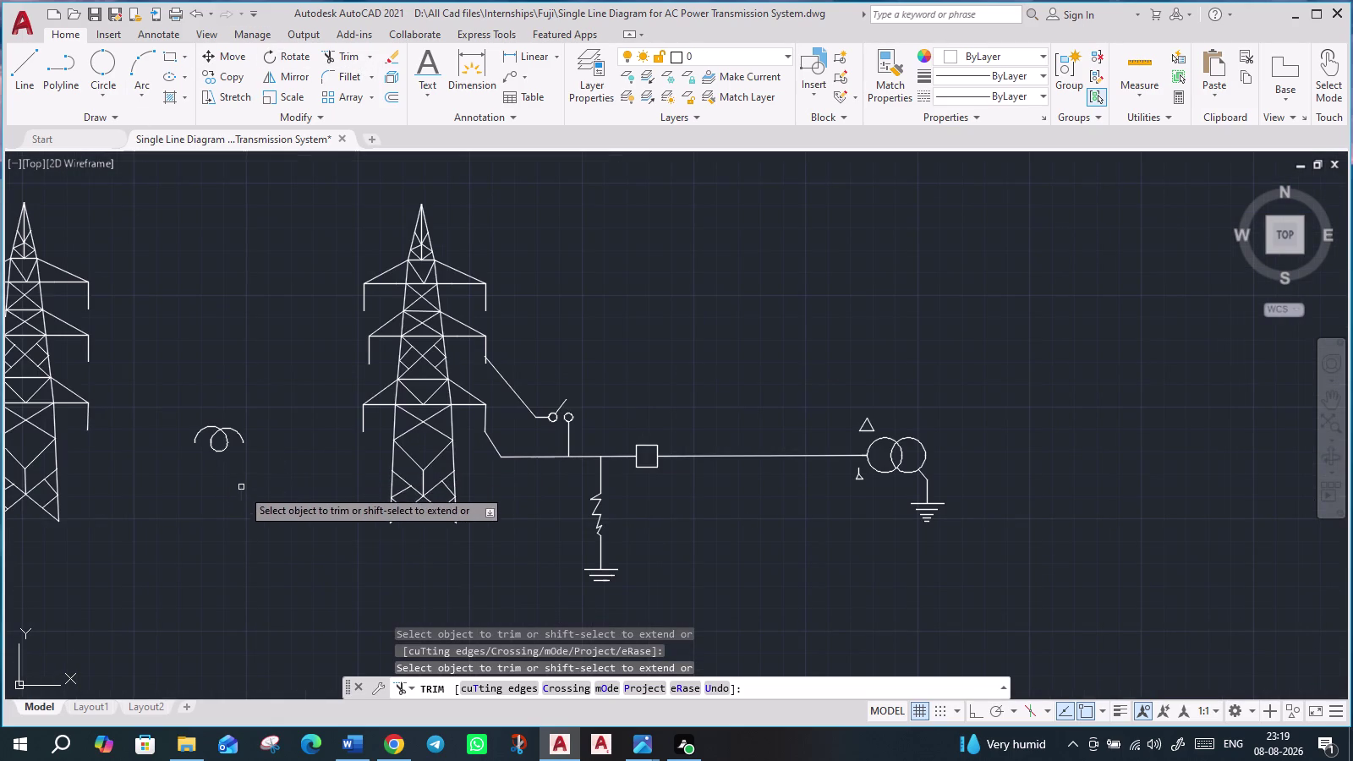
scroll(up, 3)
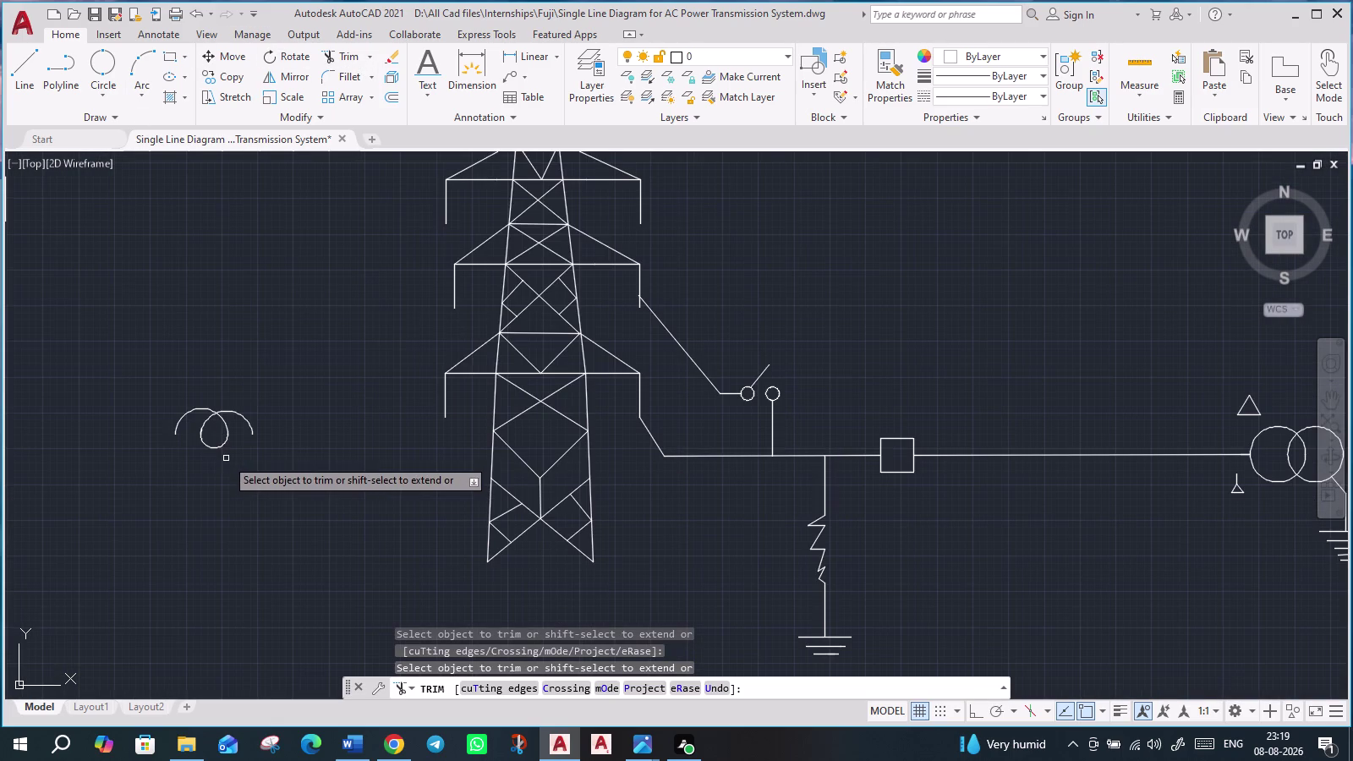
scroll(up, 3)
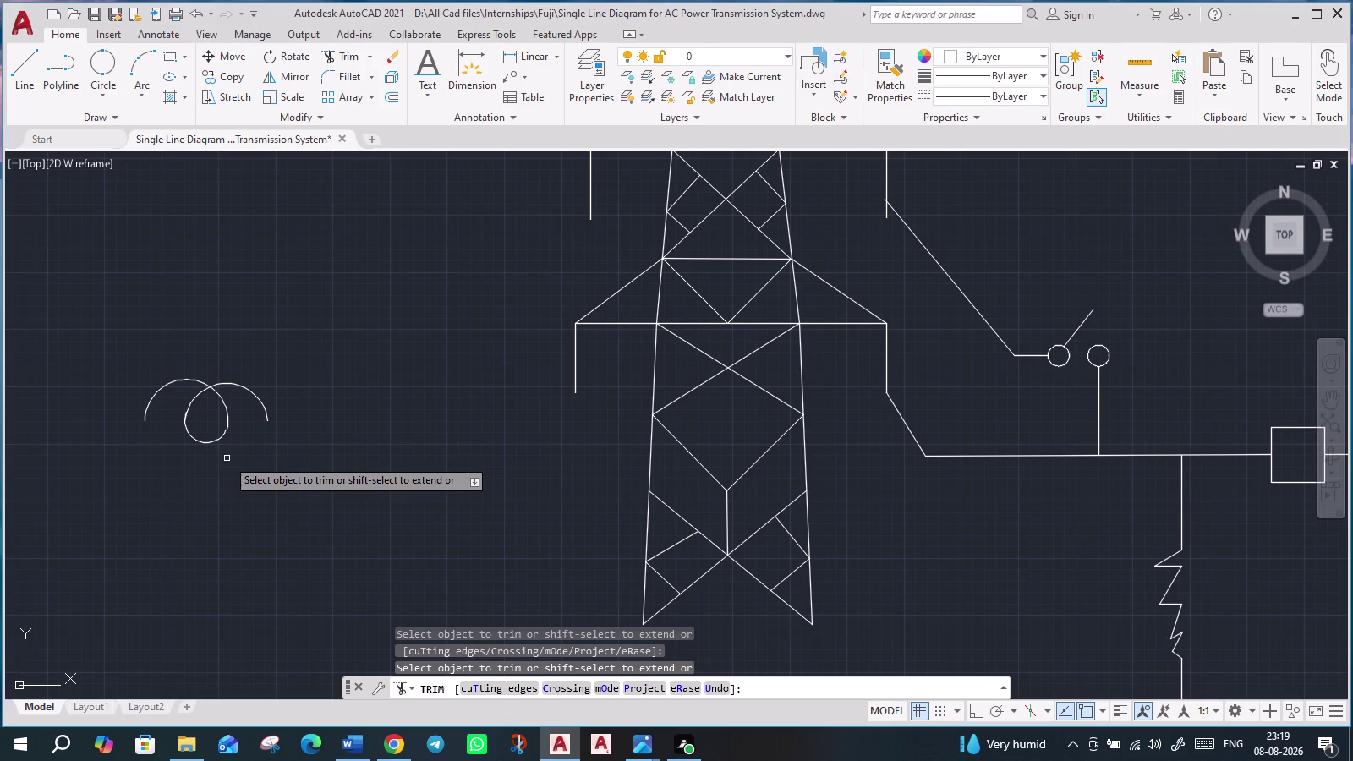
click(137, 92)
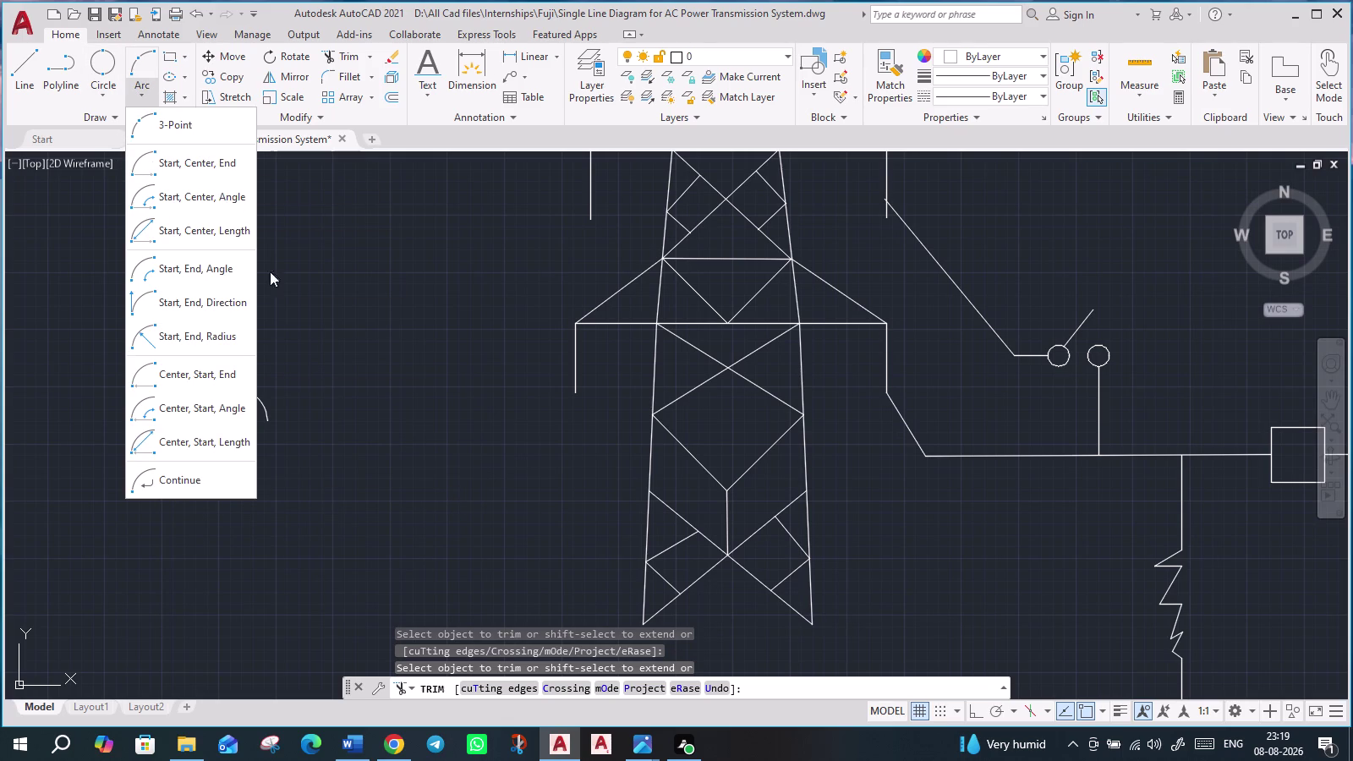
click(209, 271)
click(188, 410)
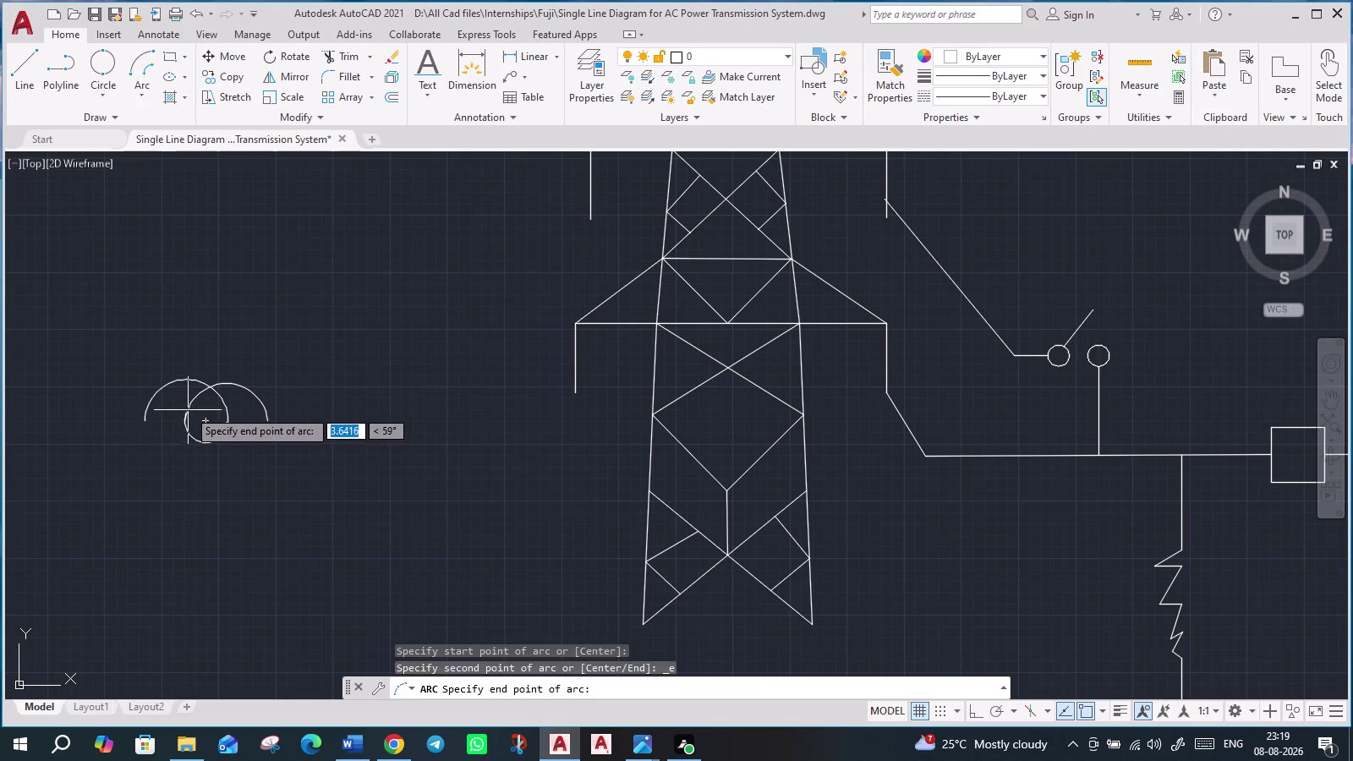
click(225, 412)
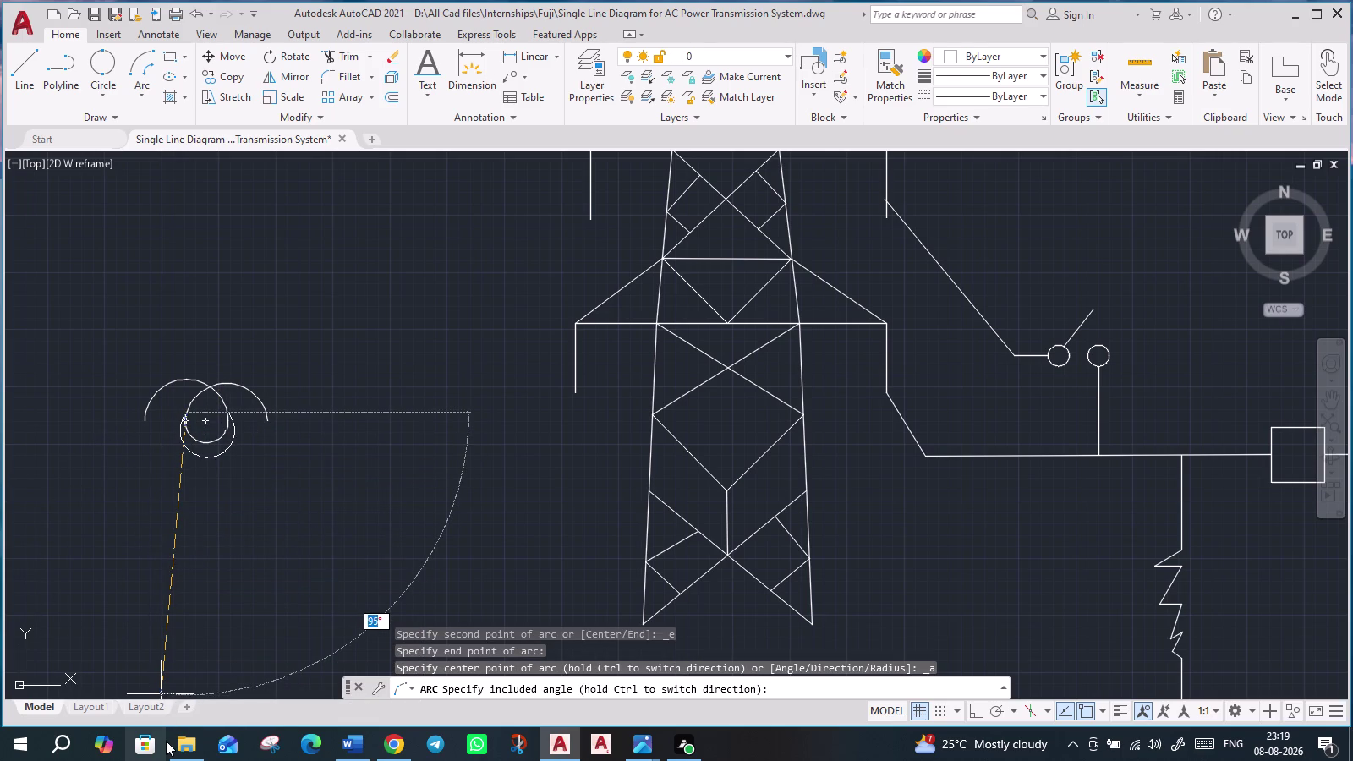
key(Escape)
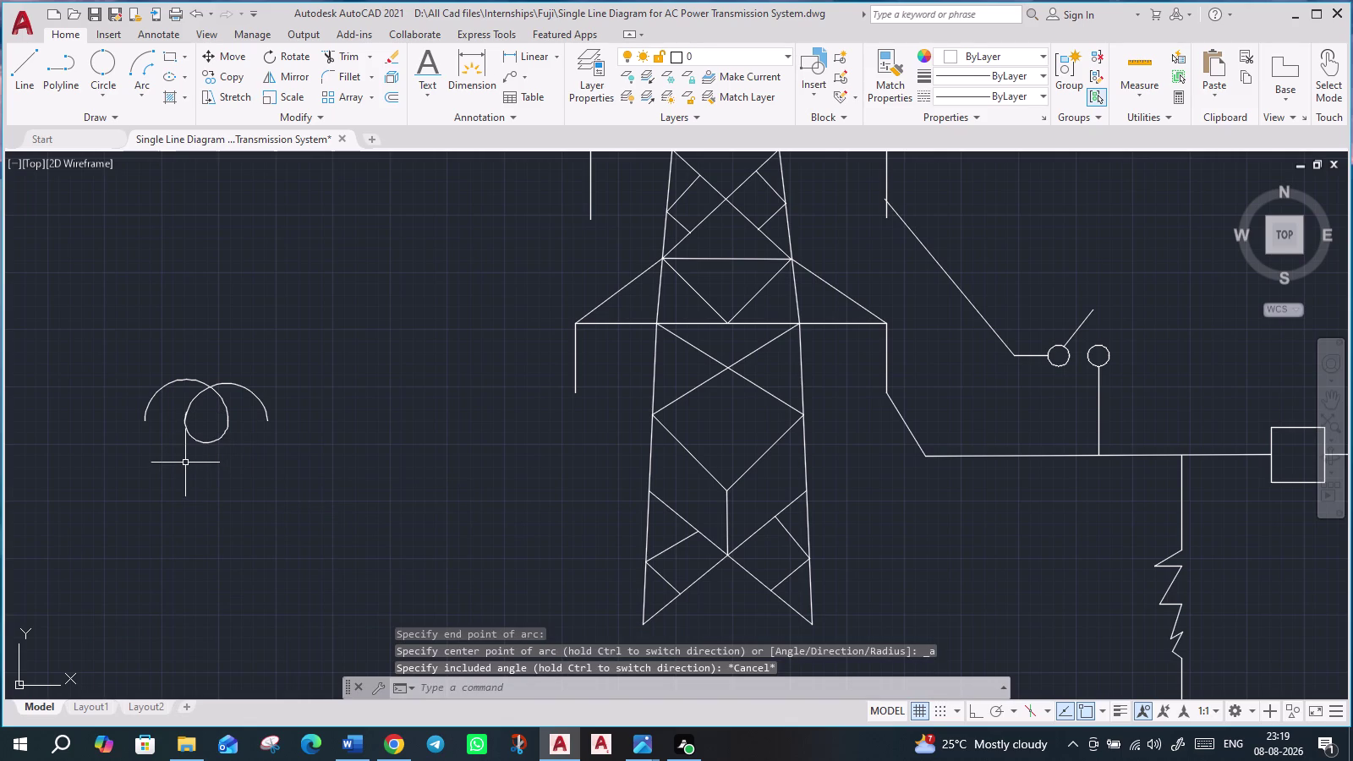
scroll(up, 3)
click(183, 399)
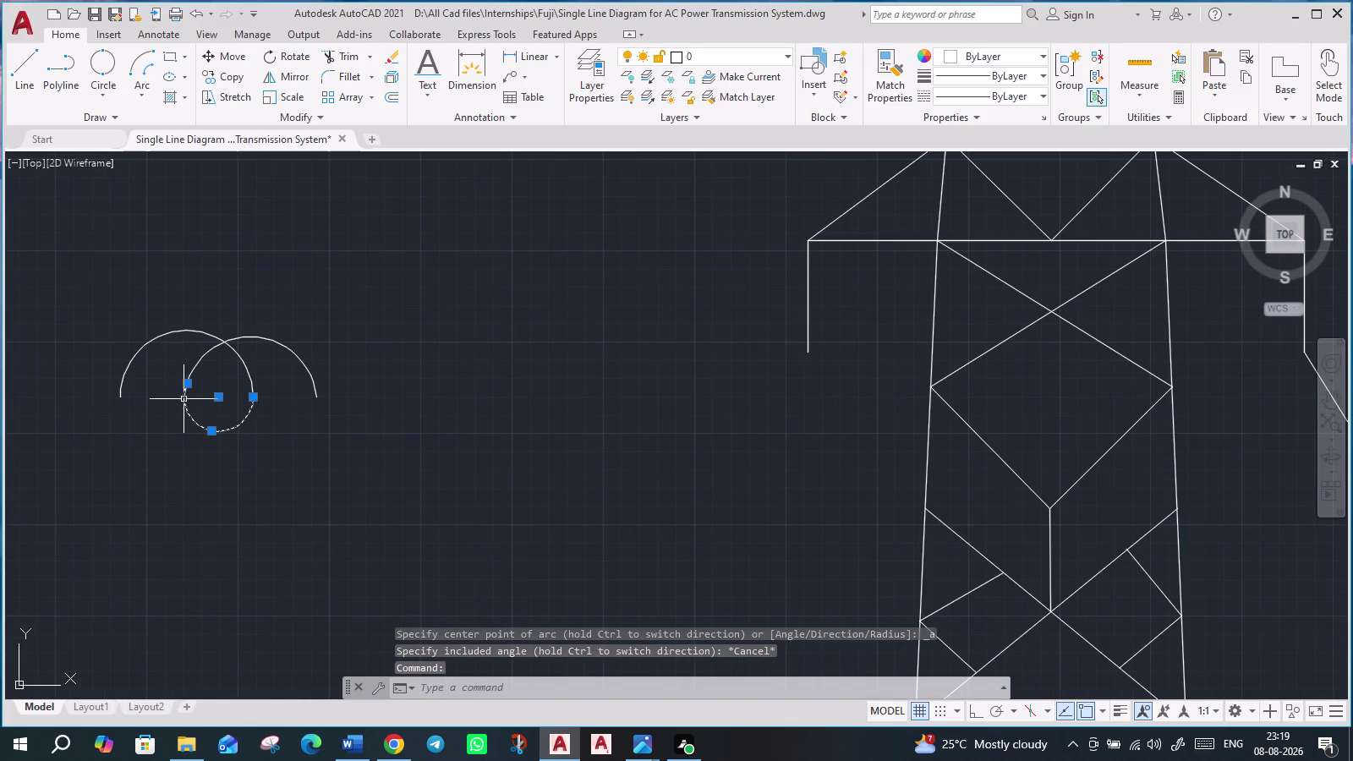
click(184, 379)
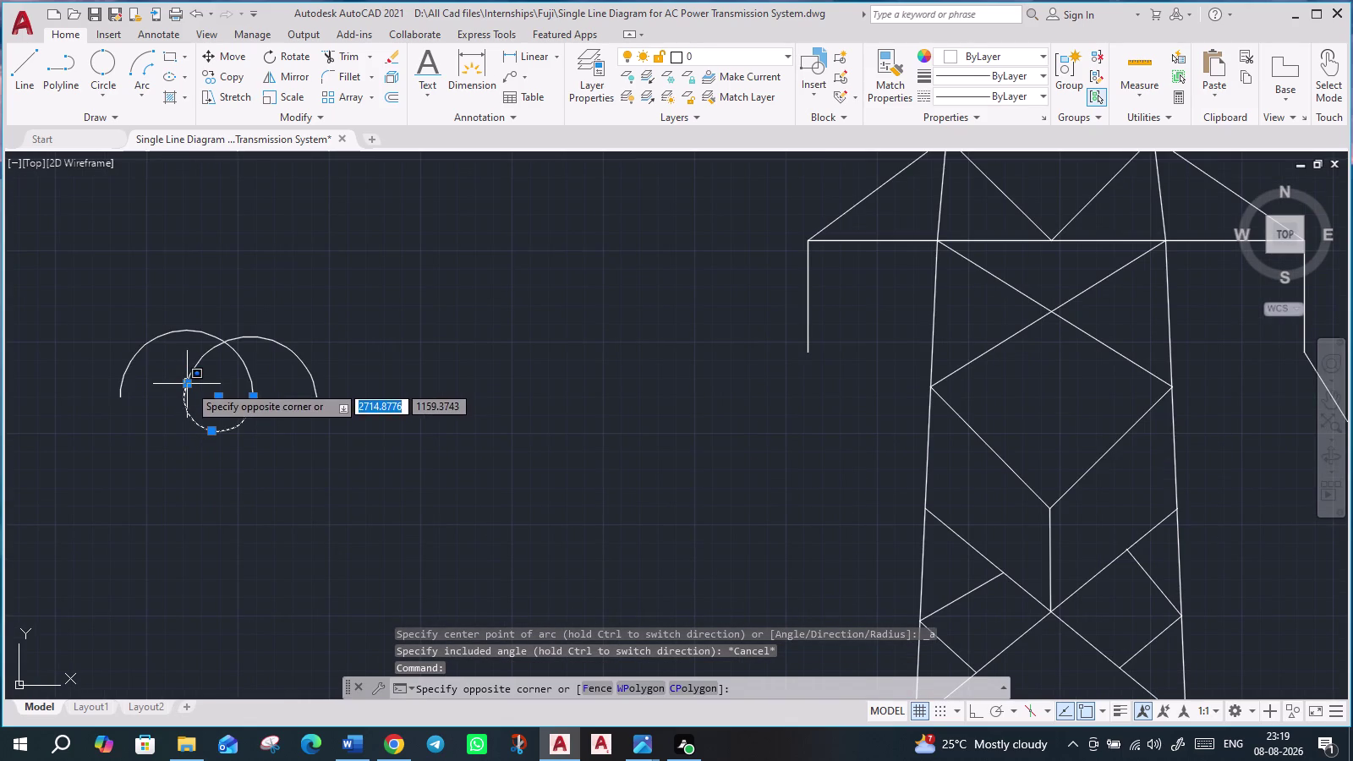
drag(189, 385, 199, 385)
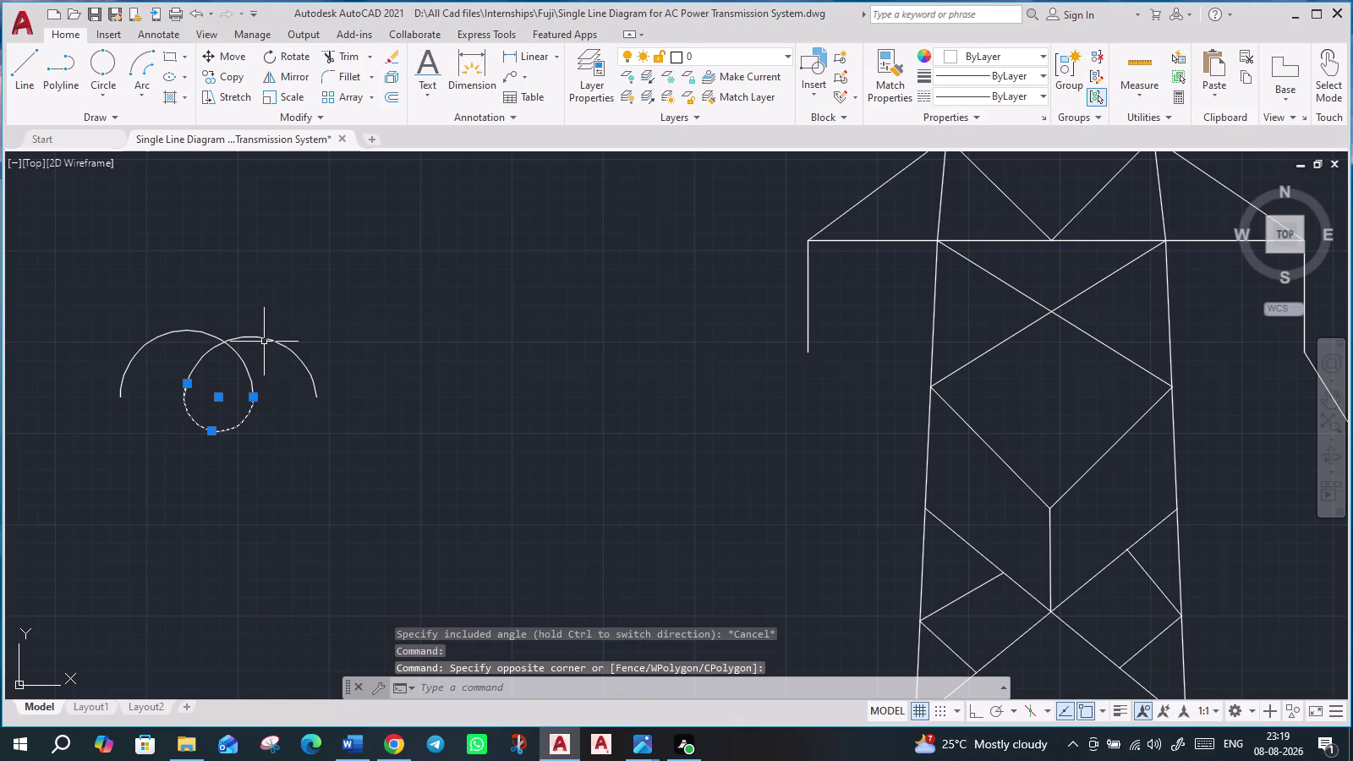
key(Escape)
scroll(down, 3)
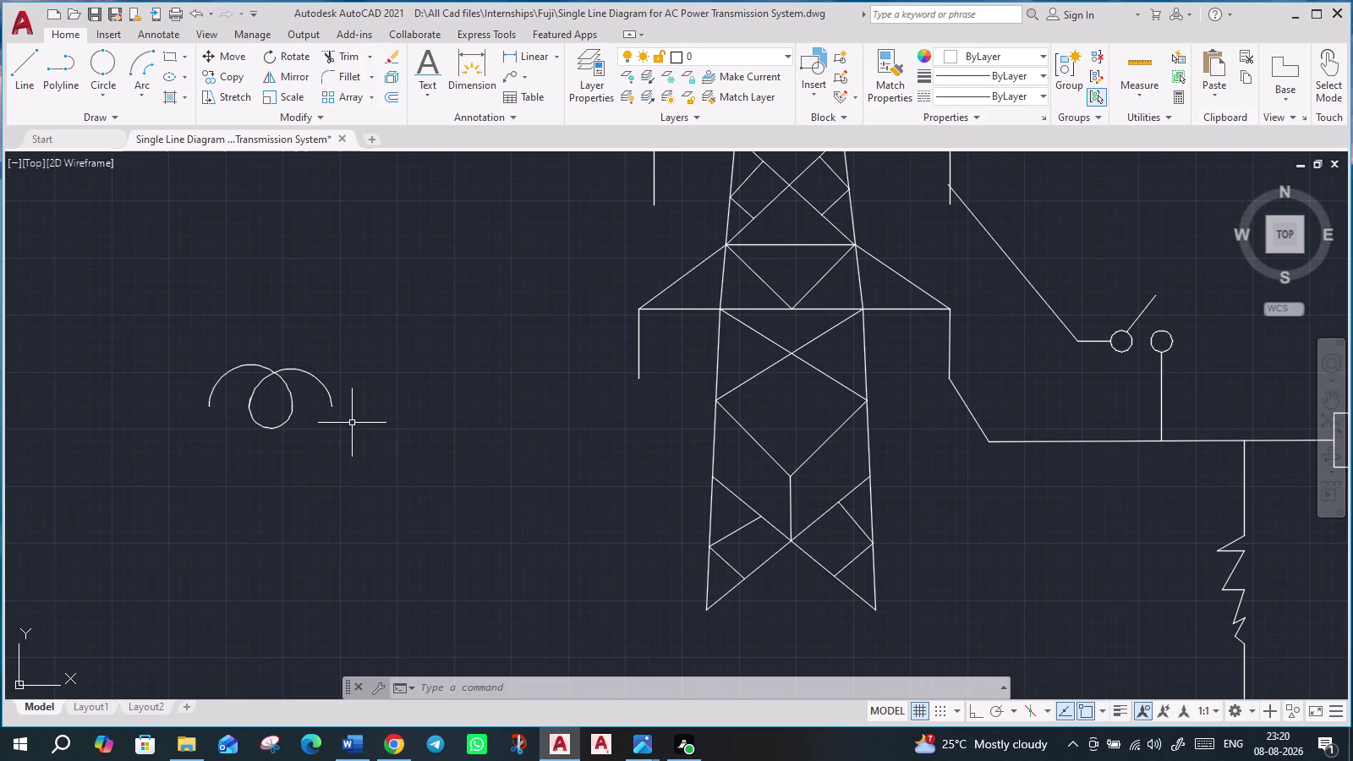
Draw a small two-point circle above the larger coil symbol.
click(98, 77)
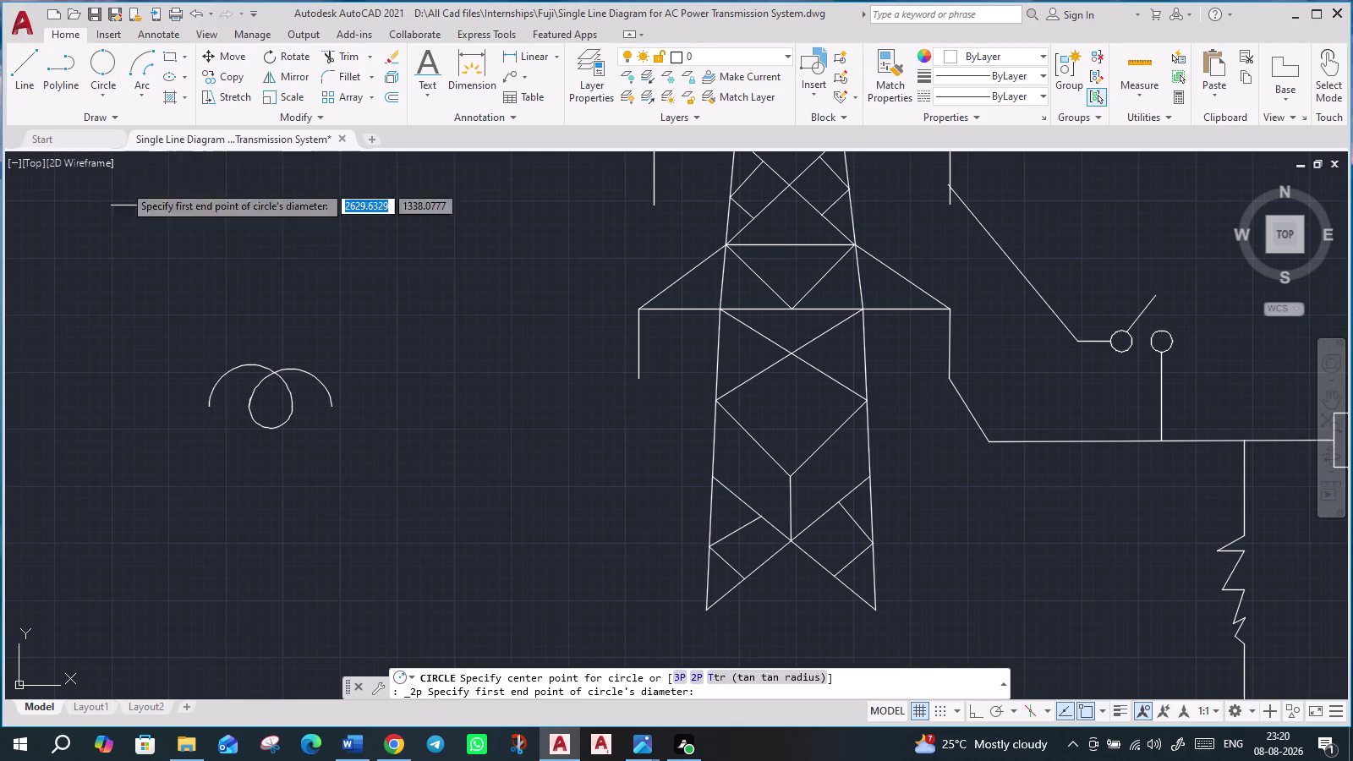
click(318, 326)
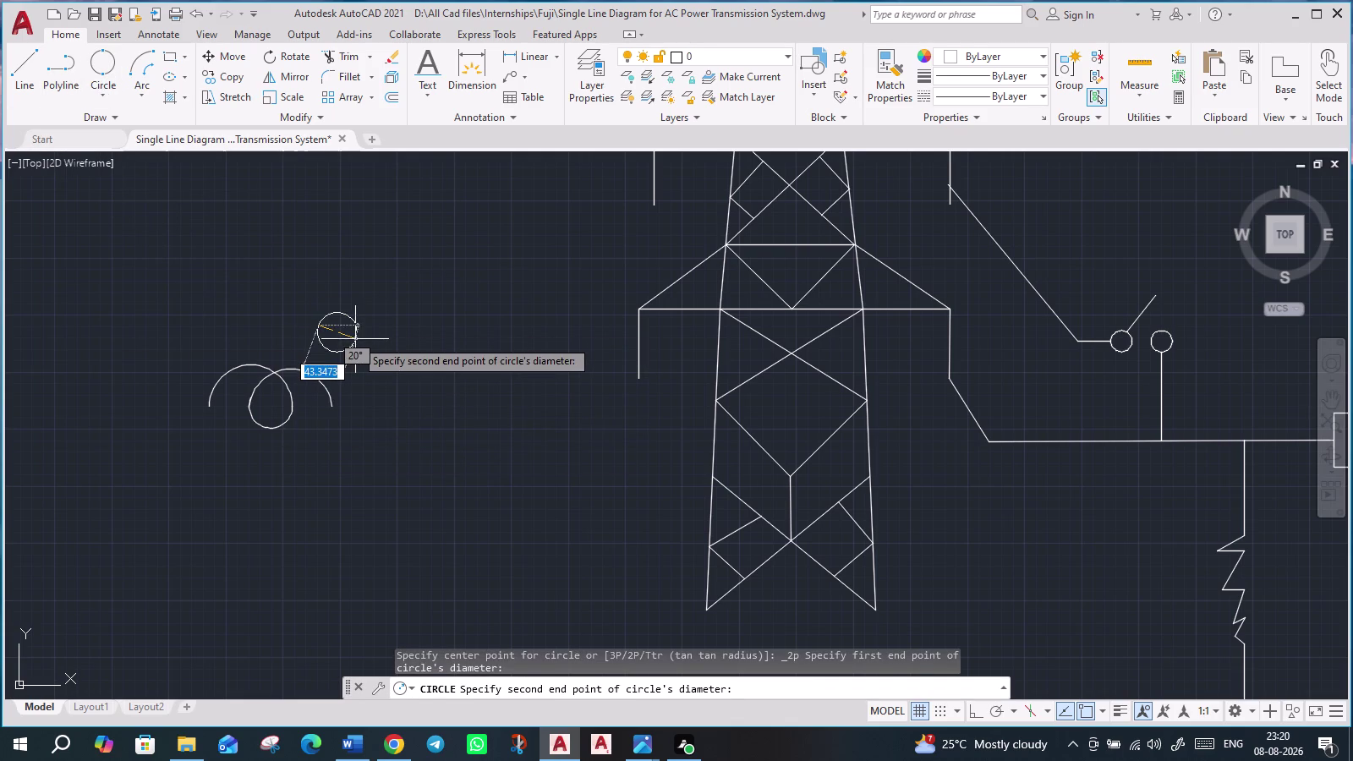
click(356, 339)
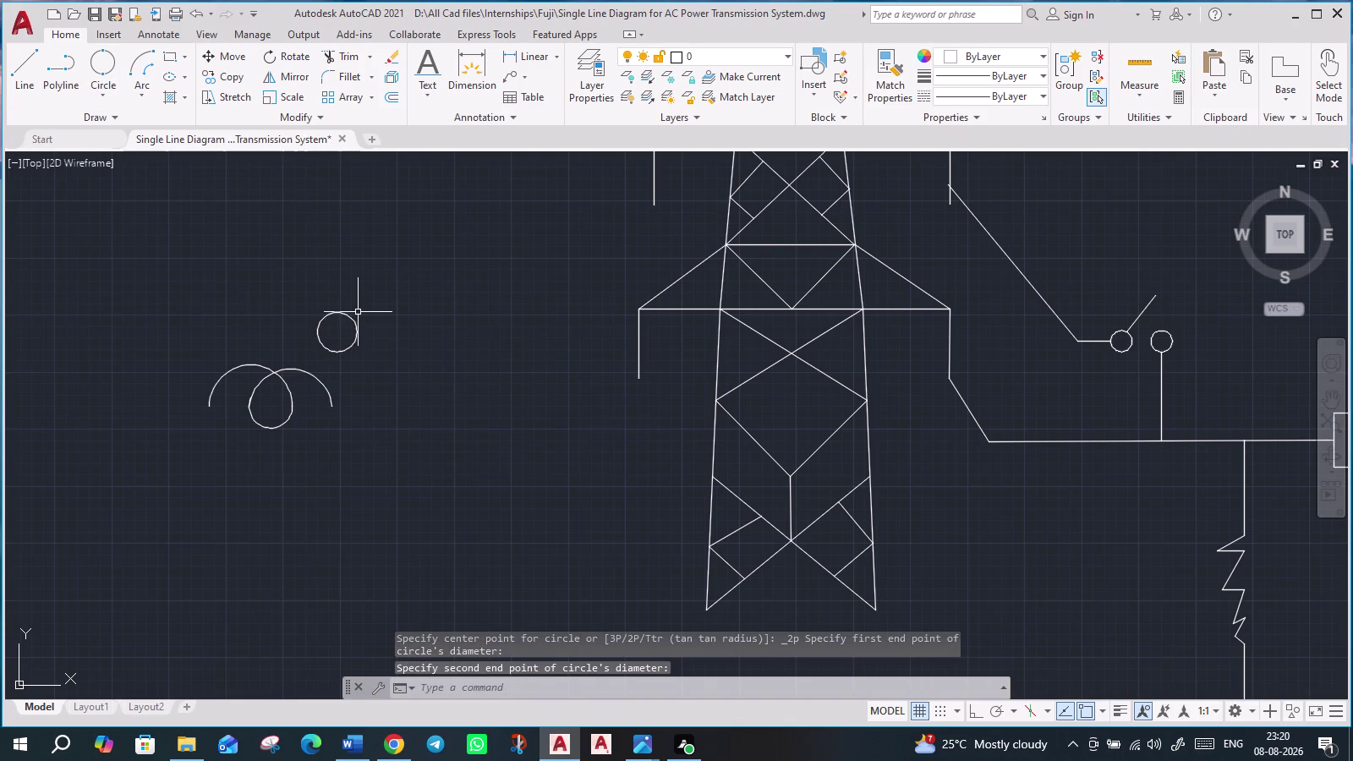
key(Escape)
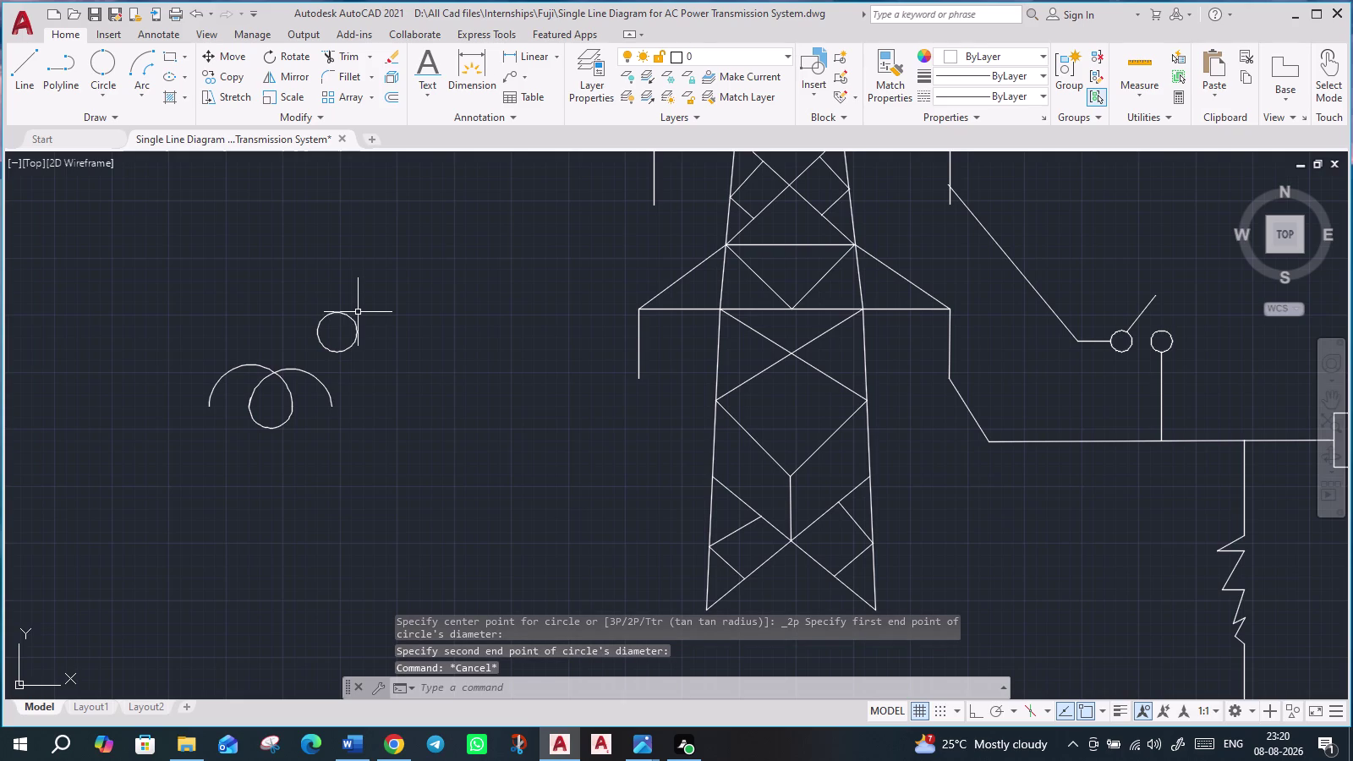
Copy the small circle so the copy overlaps it just to the right.
click(345, 312)
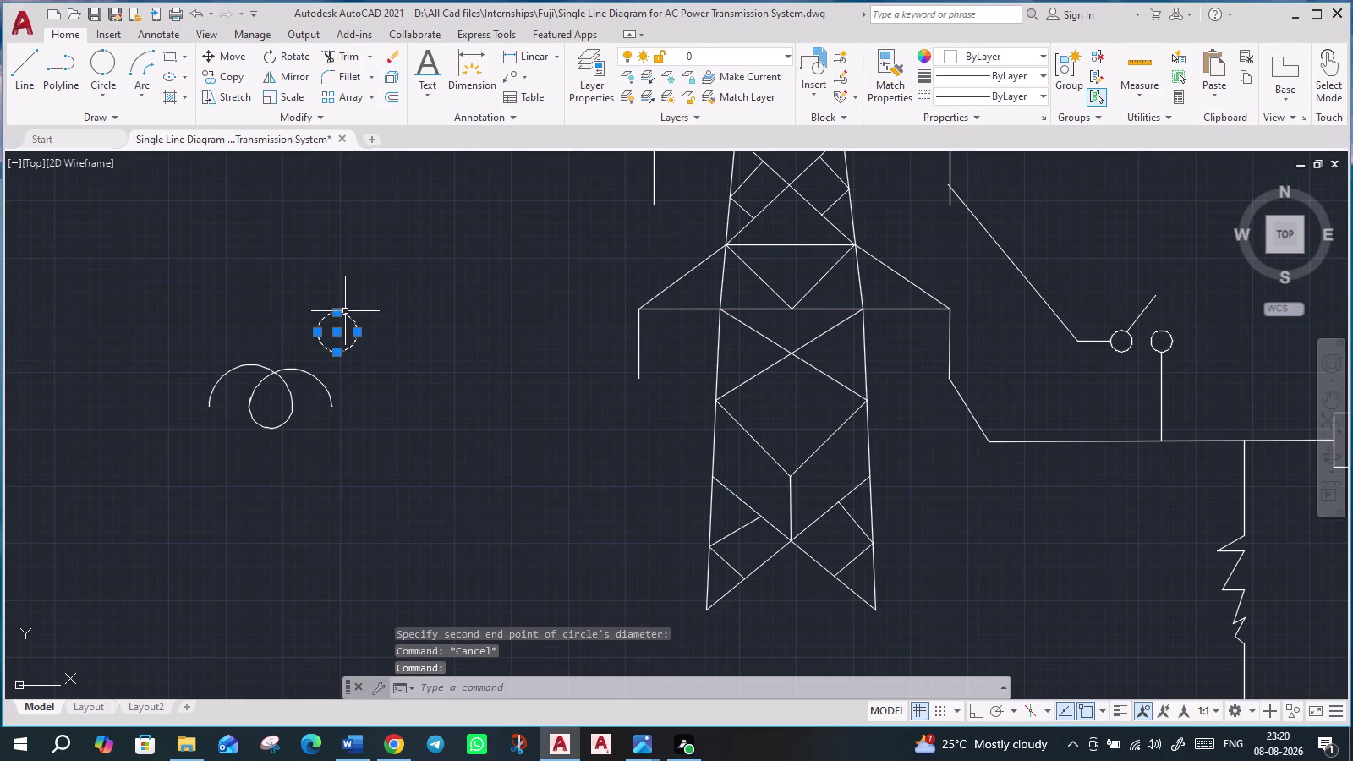
text(co)
key(Return)
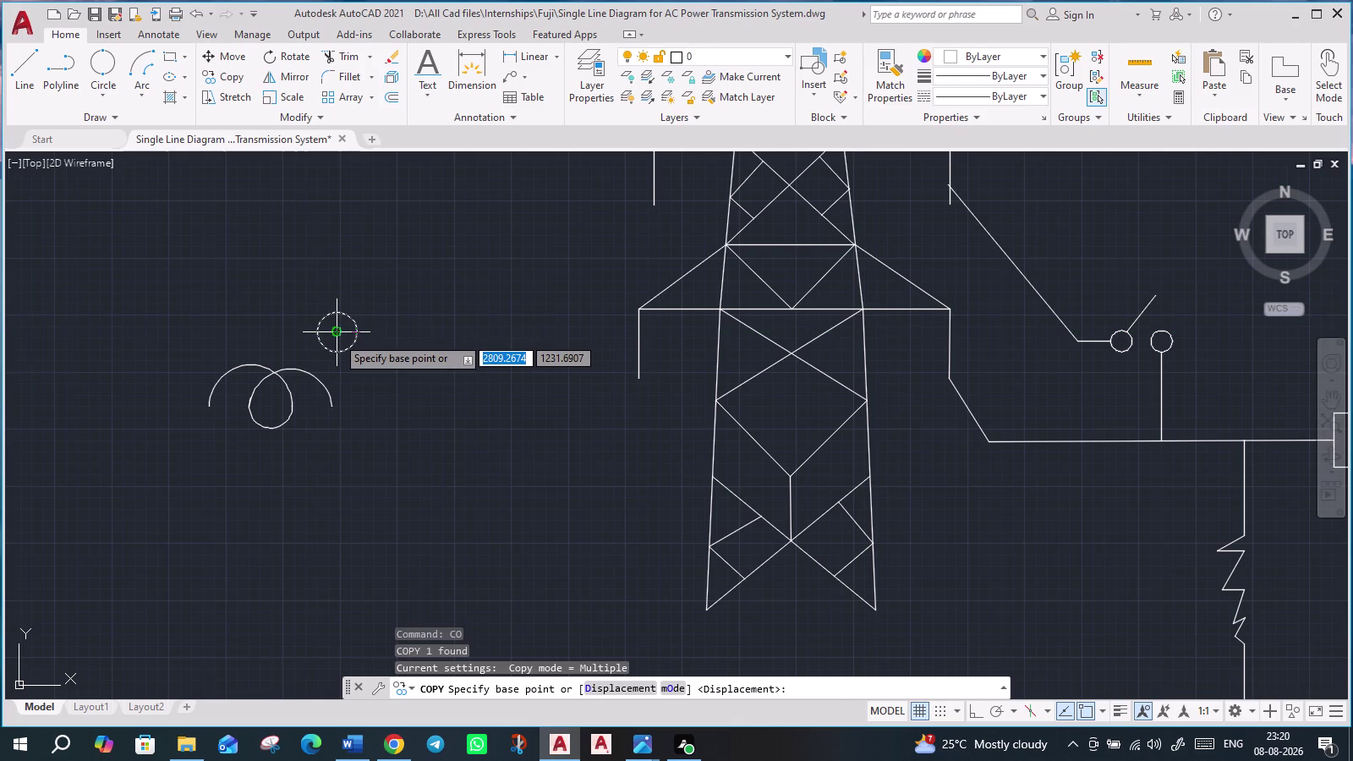
click(337, 336)
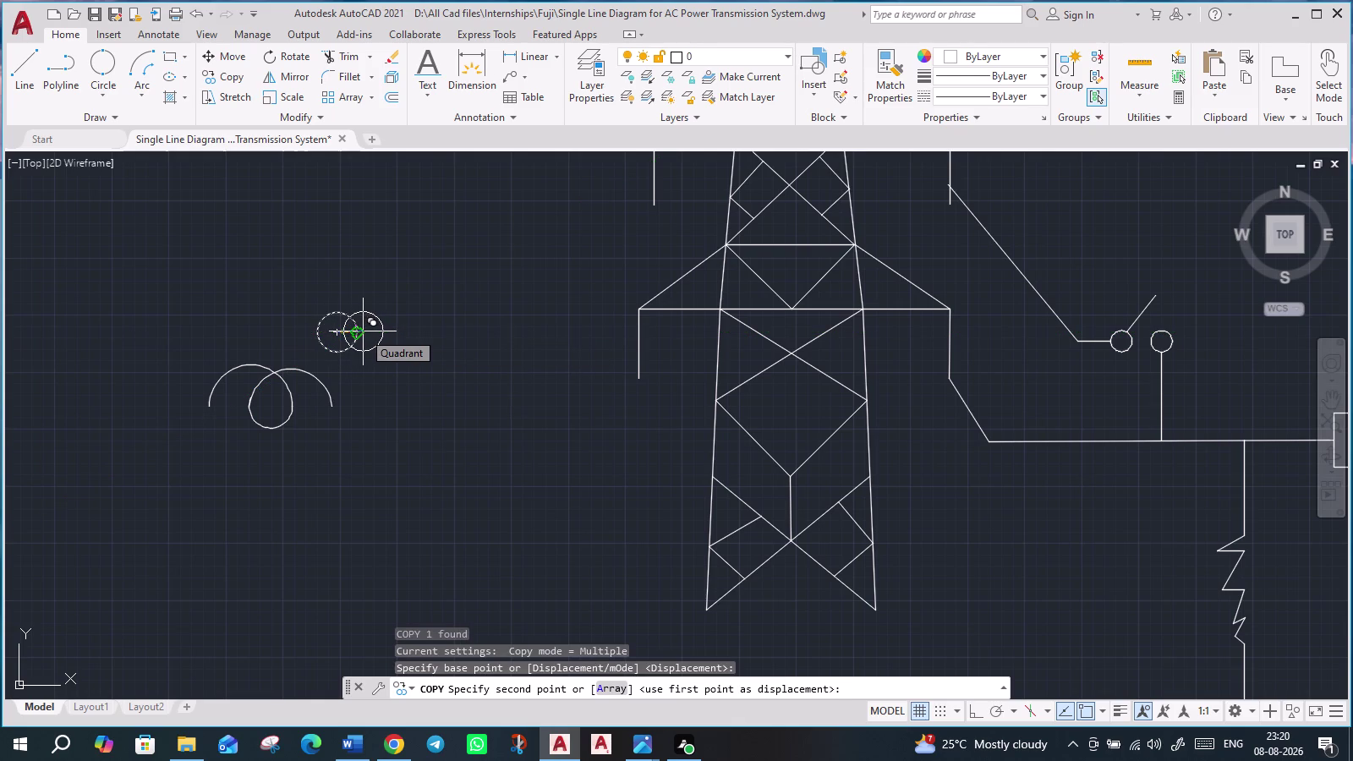
click(363, 332)
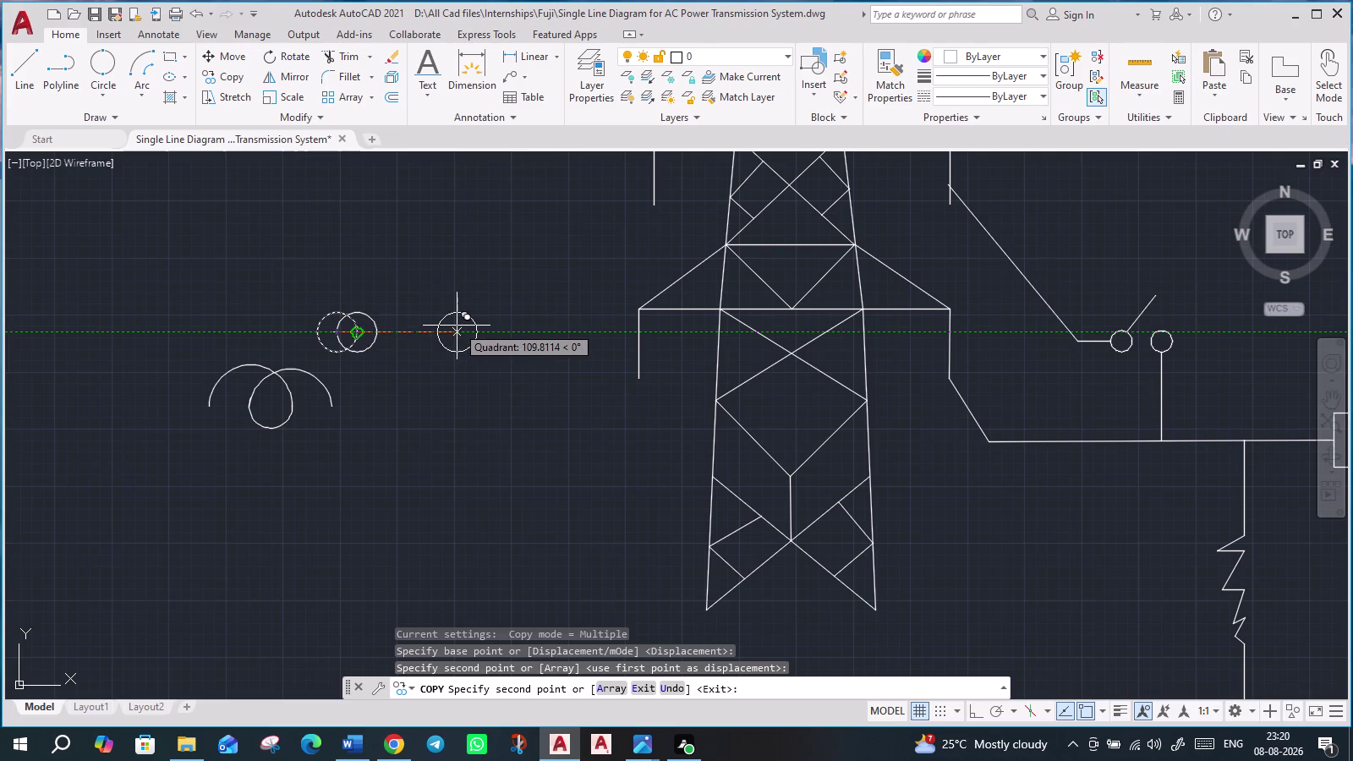
key(Escape)
Add a third small 2P circle between the pair and begin a line beside them.
click(106, 93)
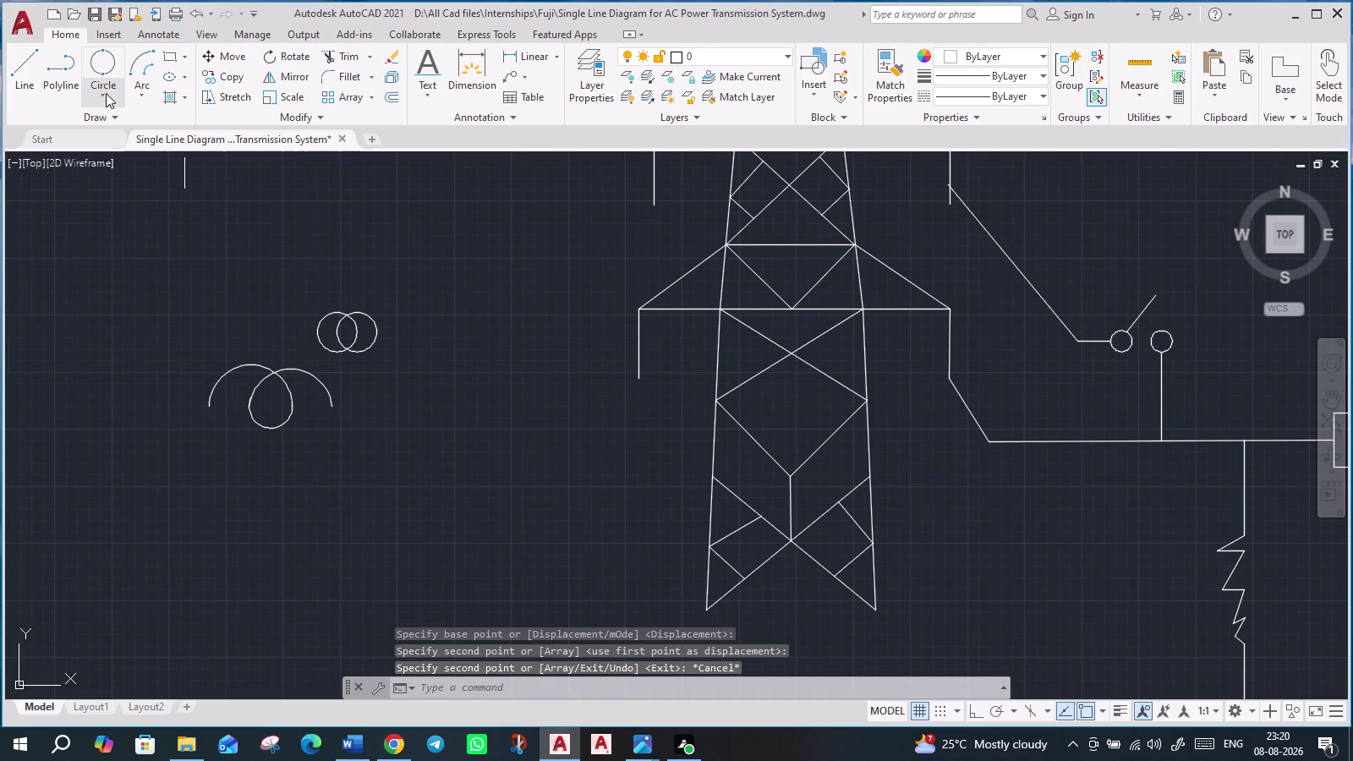
click(133, 195)
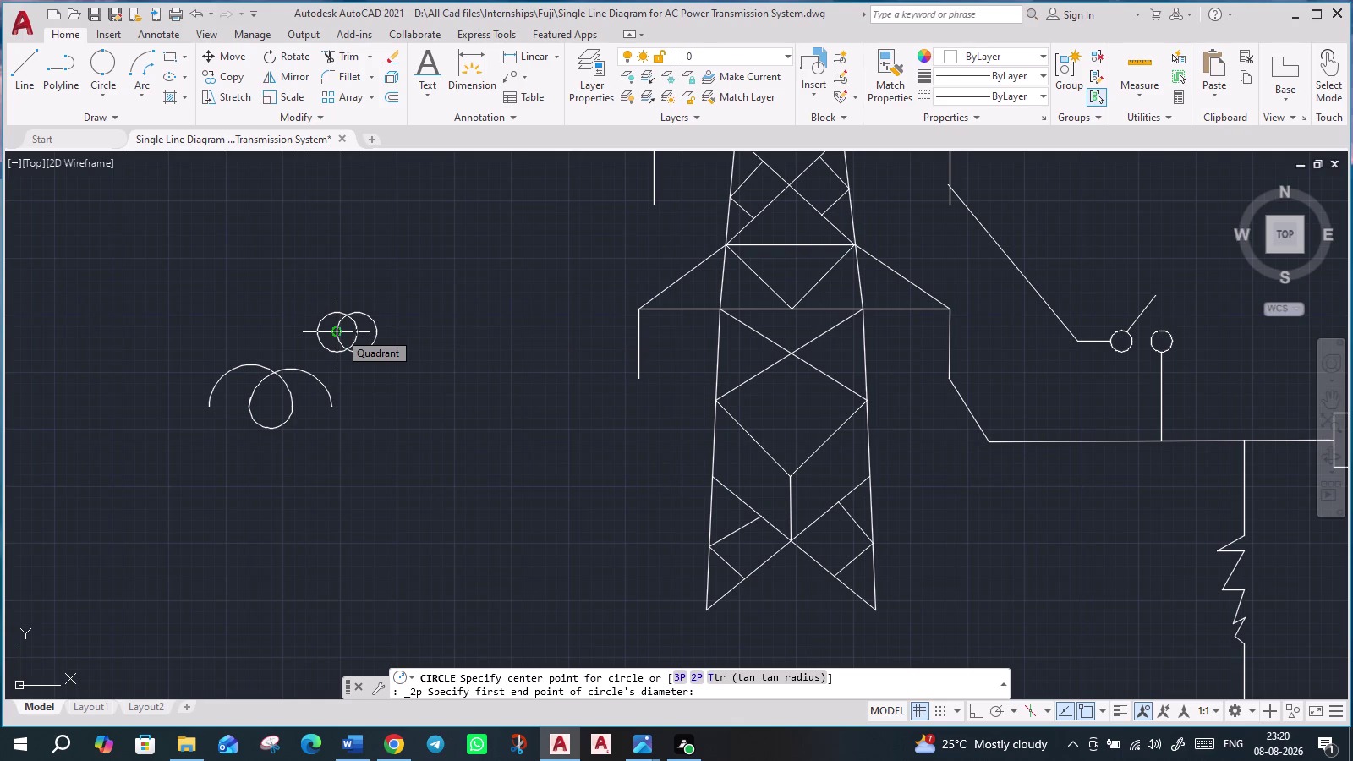
click(340, 332)
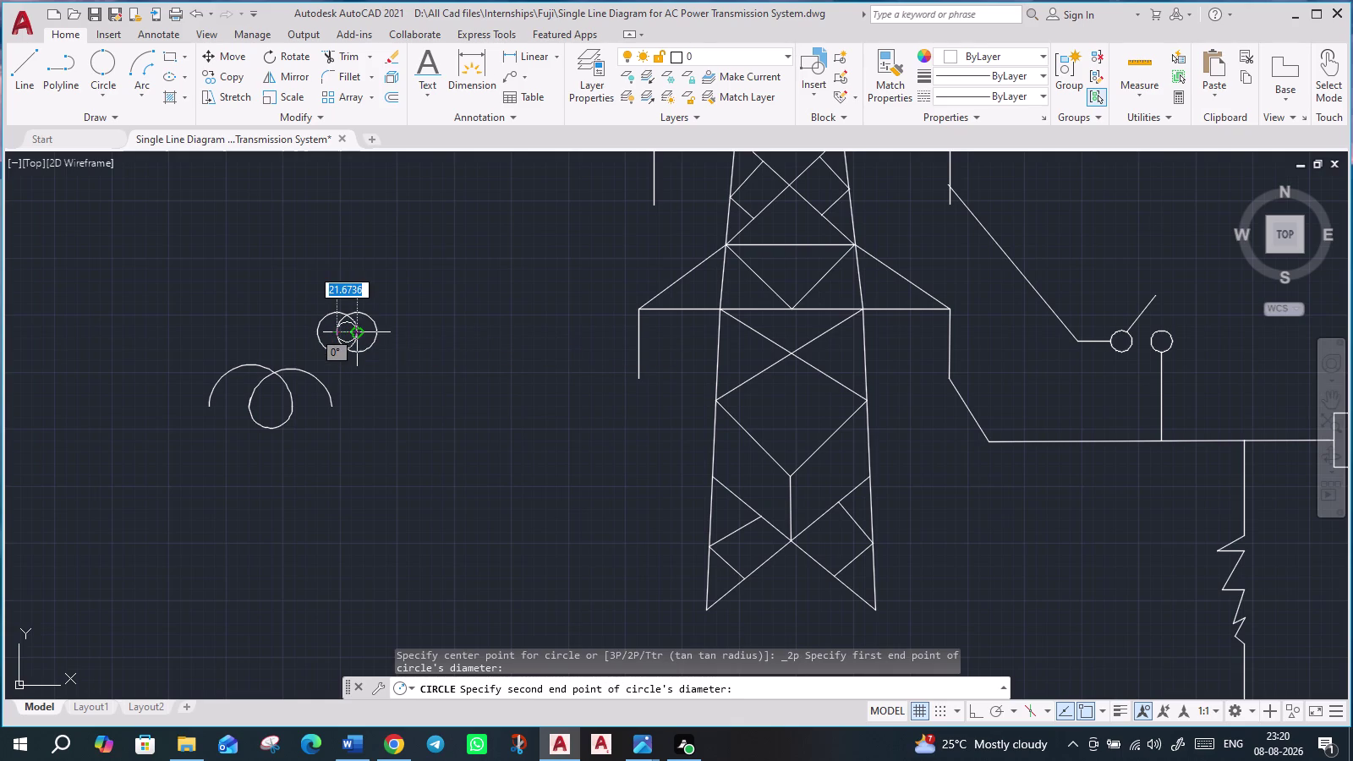
click(355, 332)
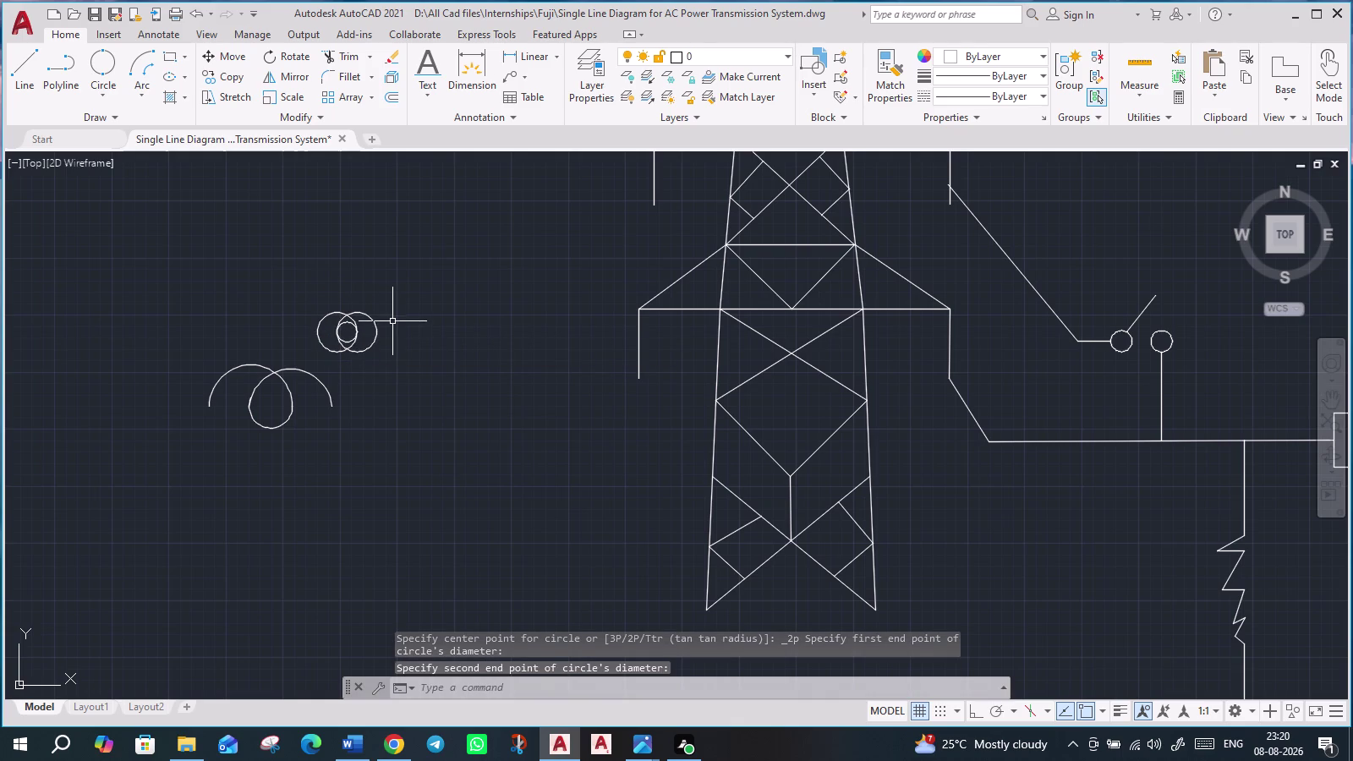
key(Escape)
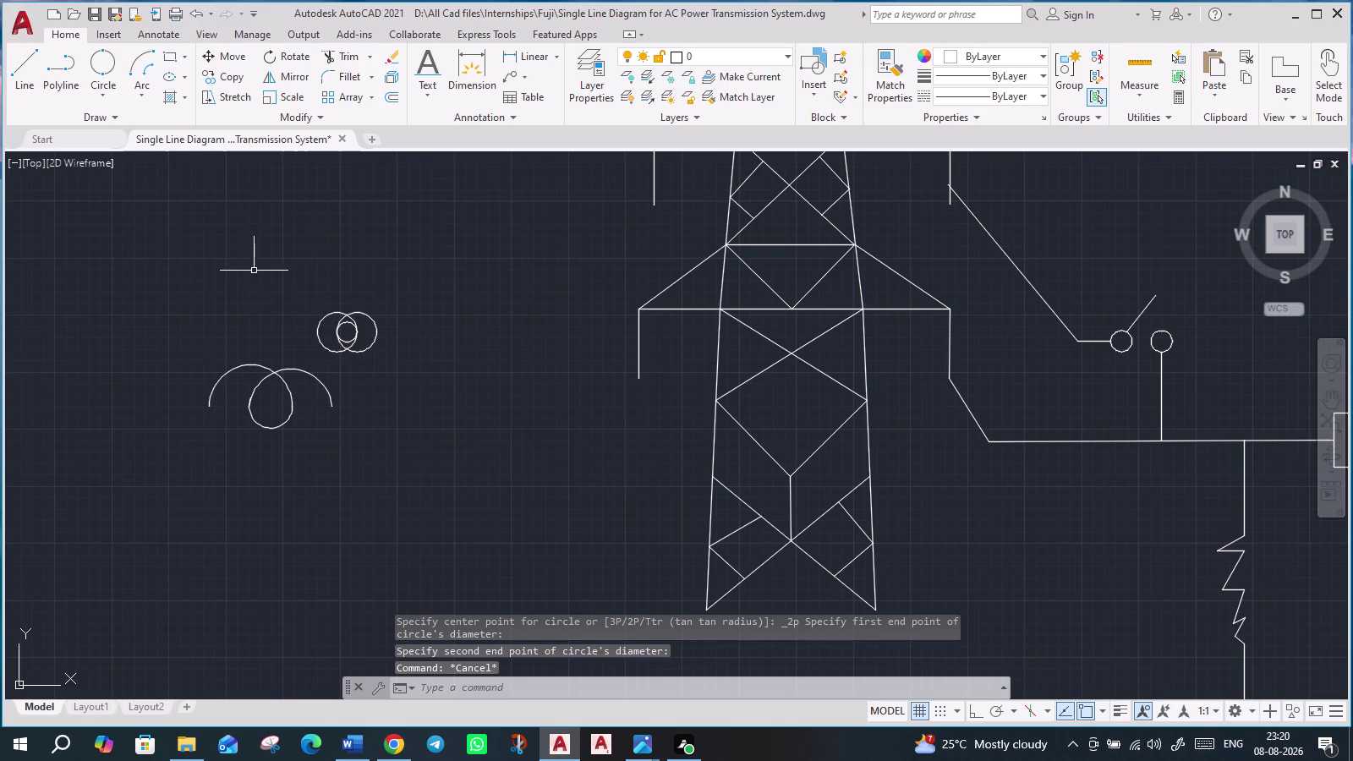
click(28, 78)
click(317, 337)
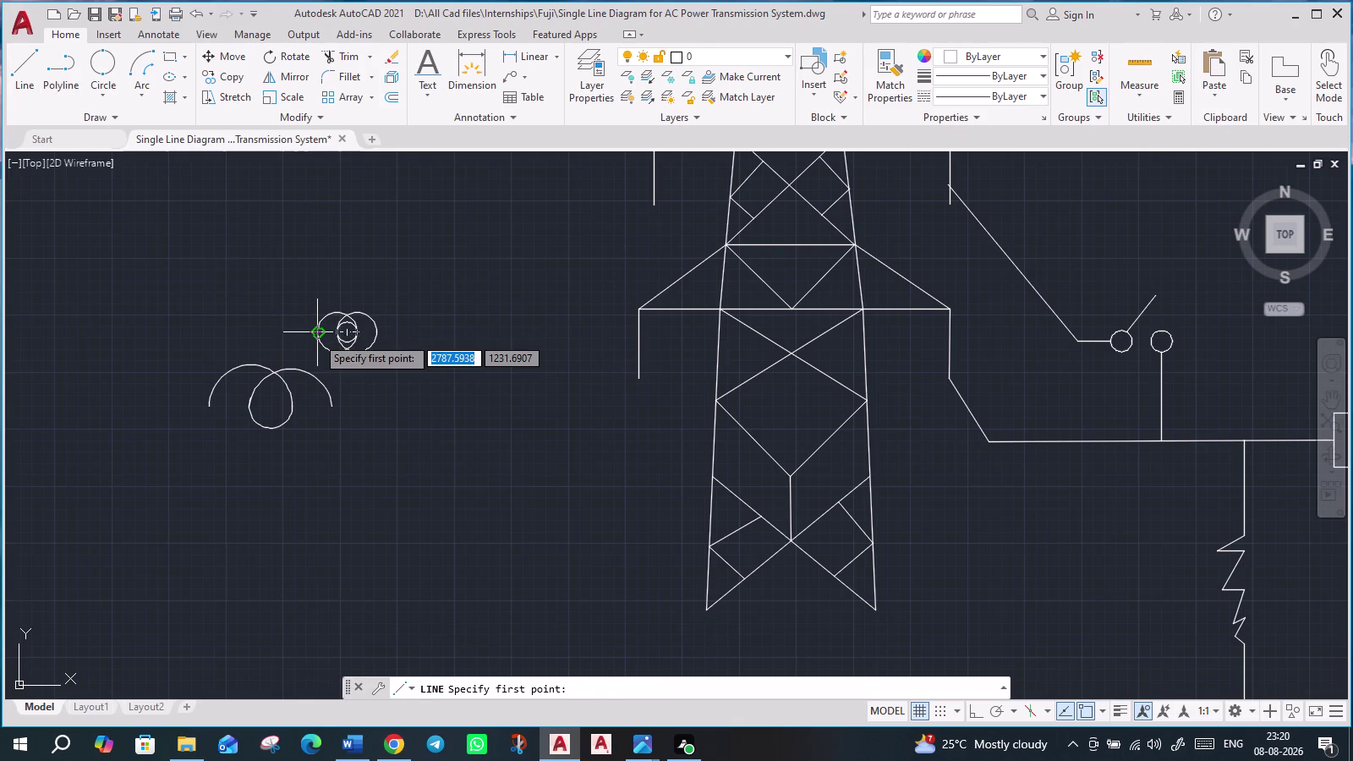
Draw a horizontal line through the small circles and trim away their lower arcs.
click(441, 341)
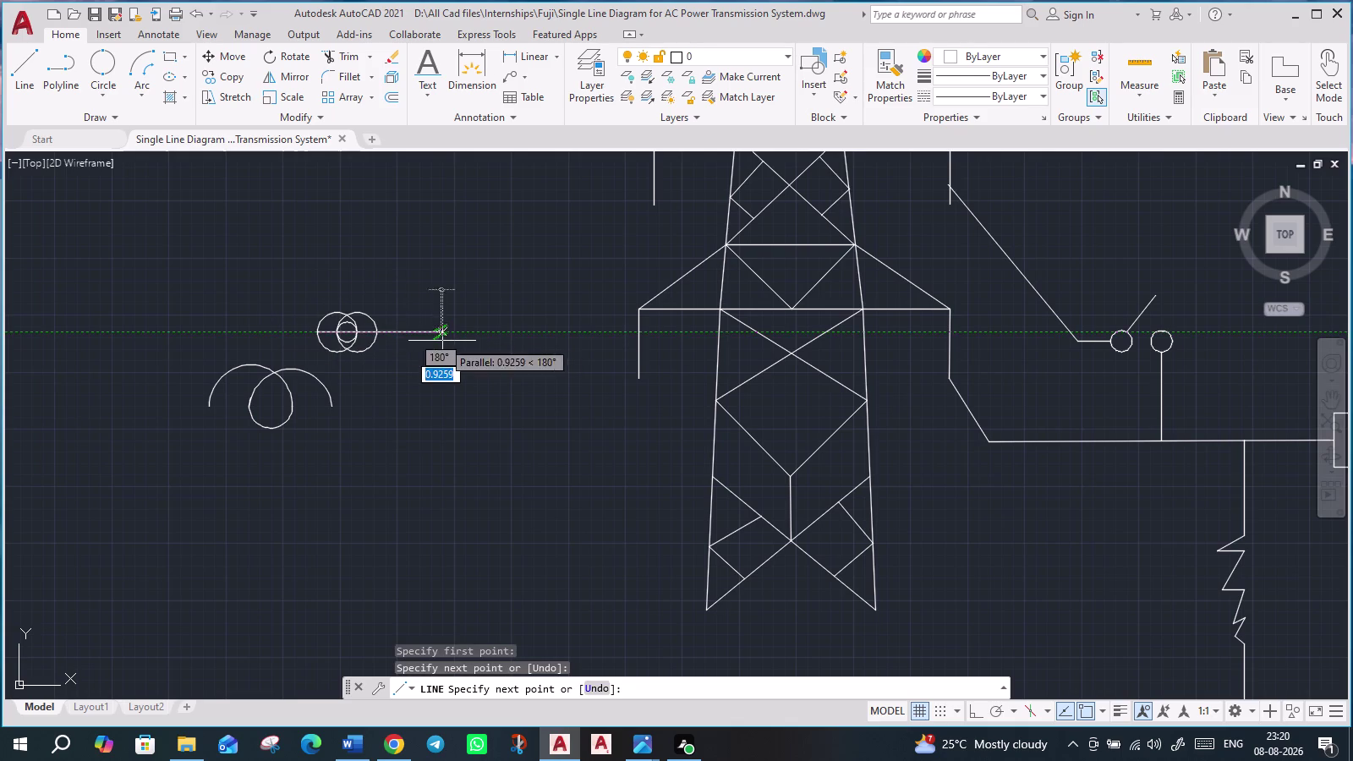
key(Escape)
click(345, 61)
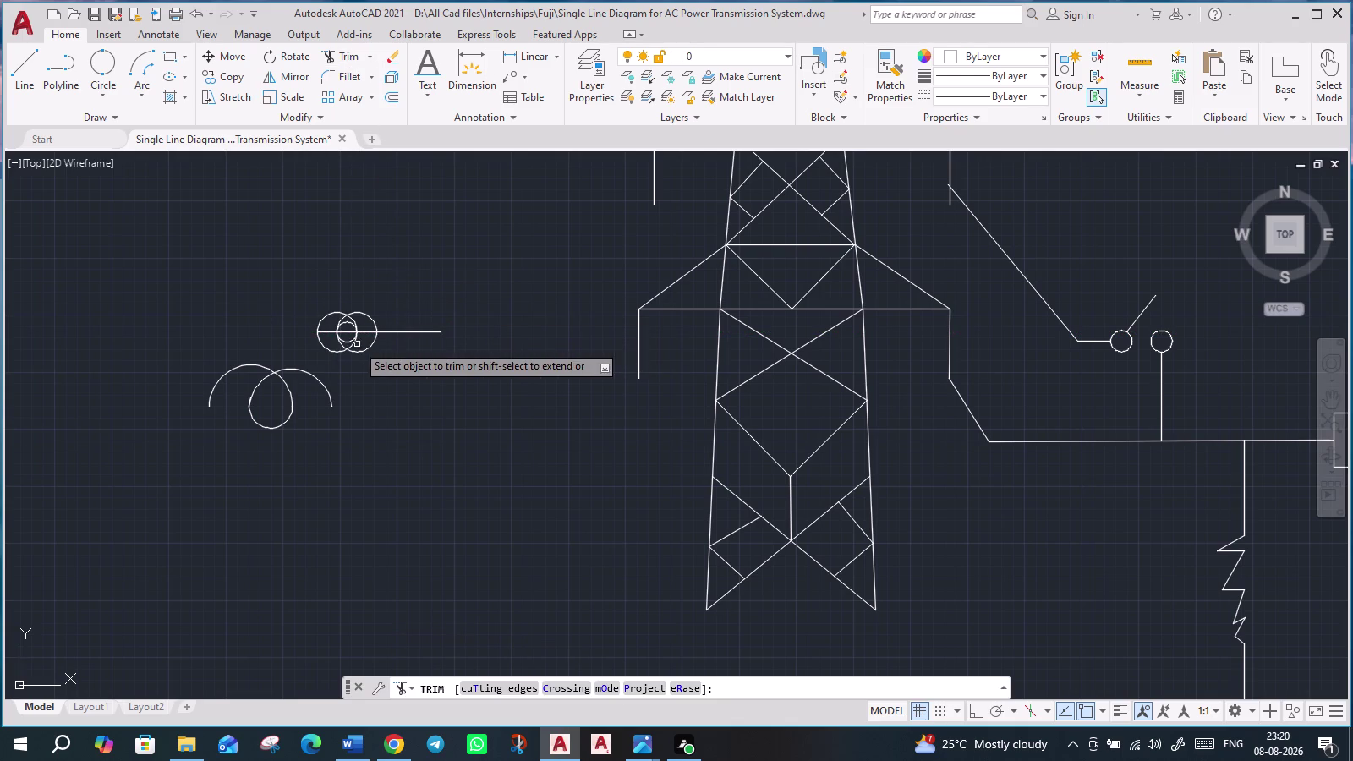
click(396, 352)
click(367, 346)
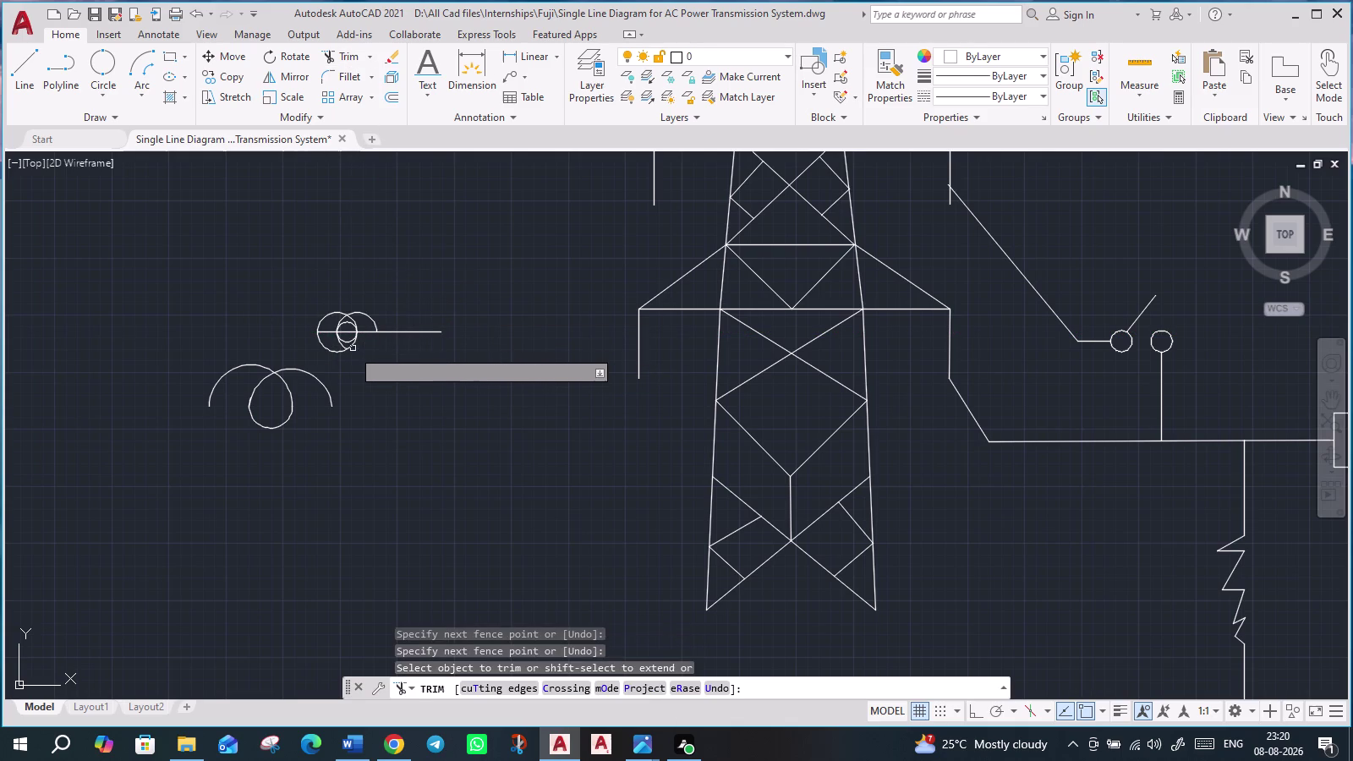
click(347, 350)
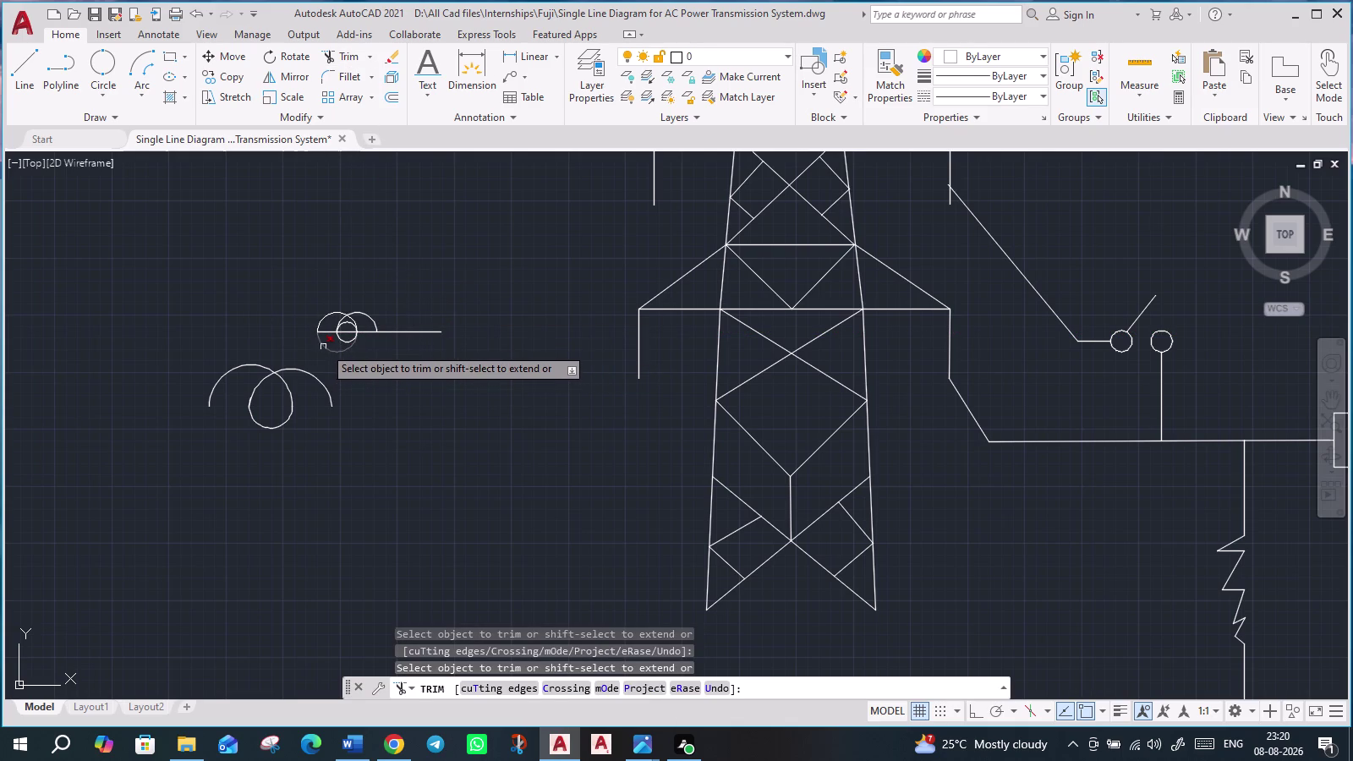
click(324, 347)
scroll(up, 3)
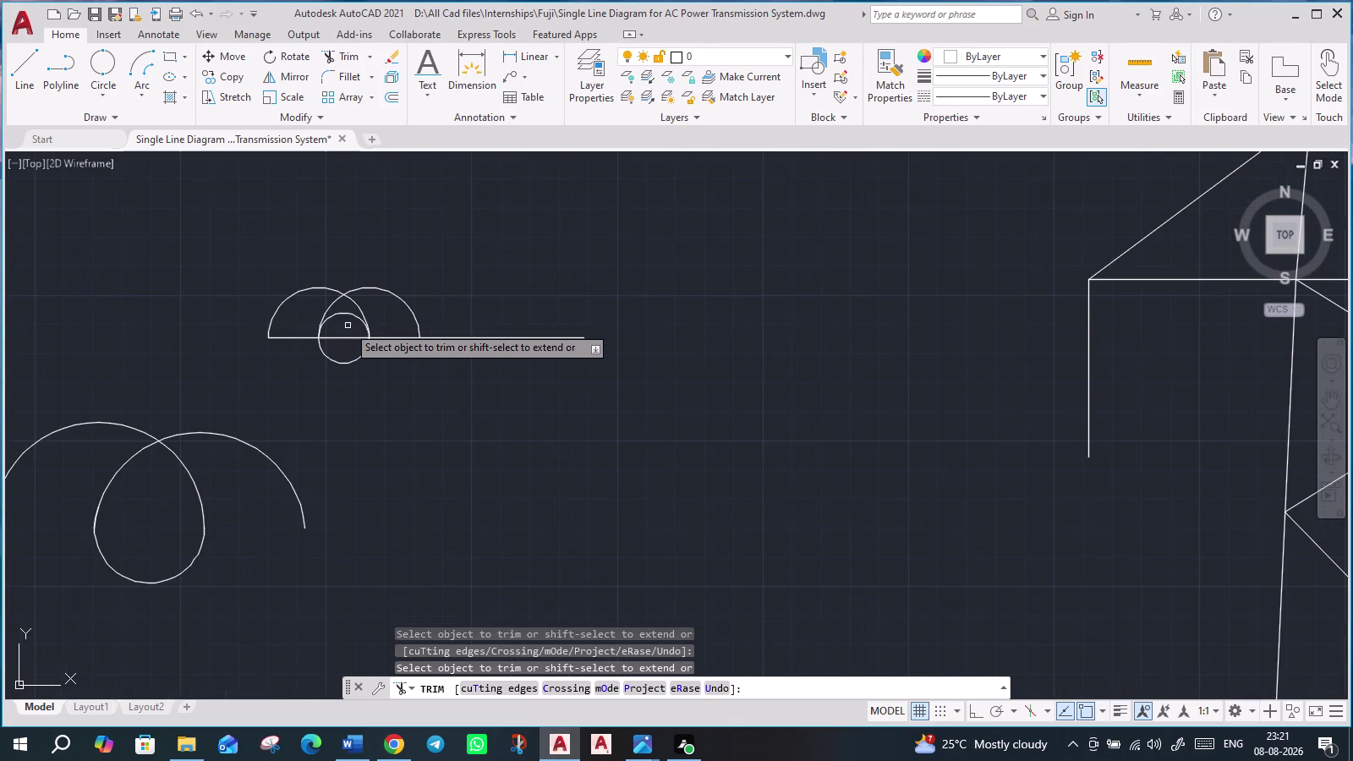
click(346, 316)
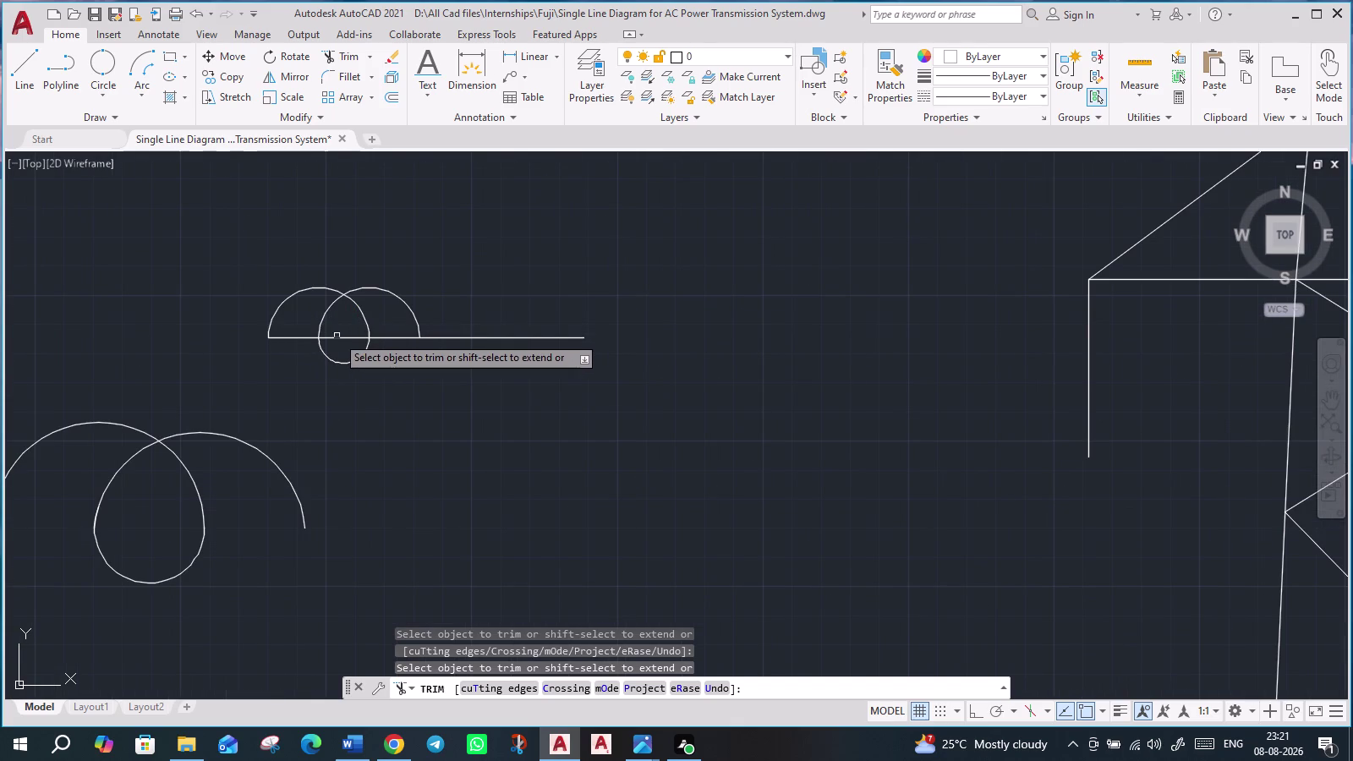
click(337, 336)
click(338, 344)
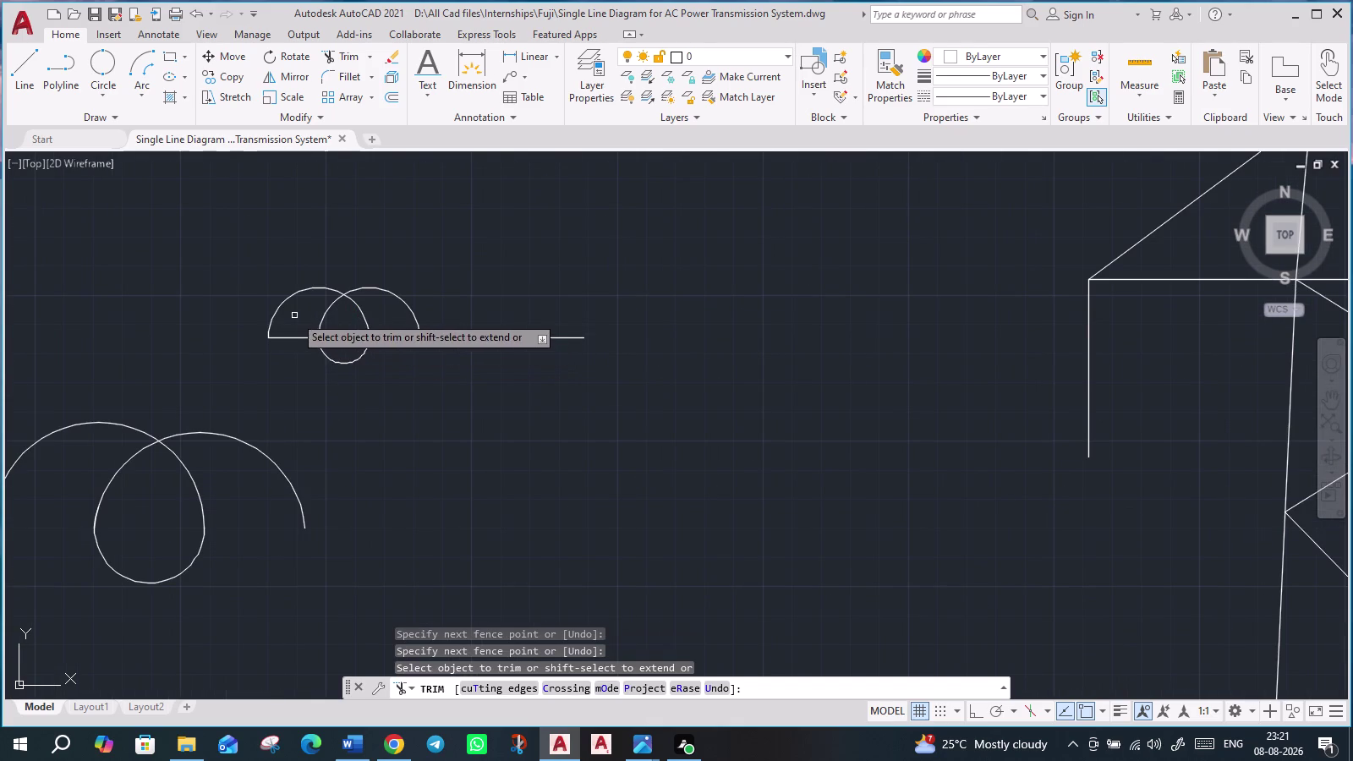
Fence-trim the horizontal helper line away, leaving only the upper arcs.
click(294, 316)
click(297, 352)
drag(496, 399, 494, 389)
click(501, 292)
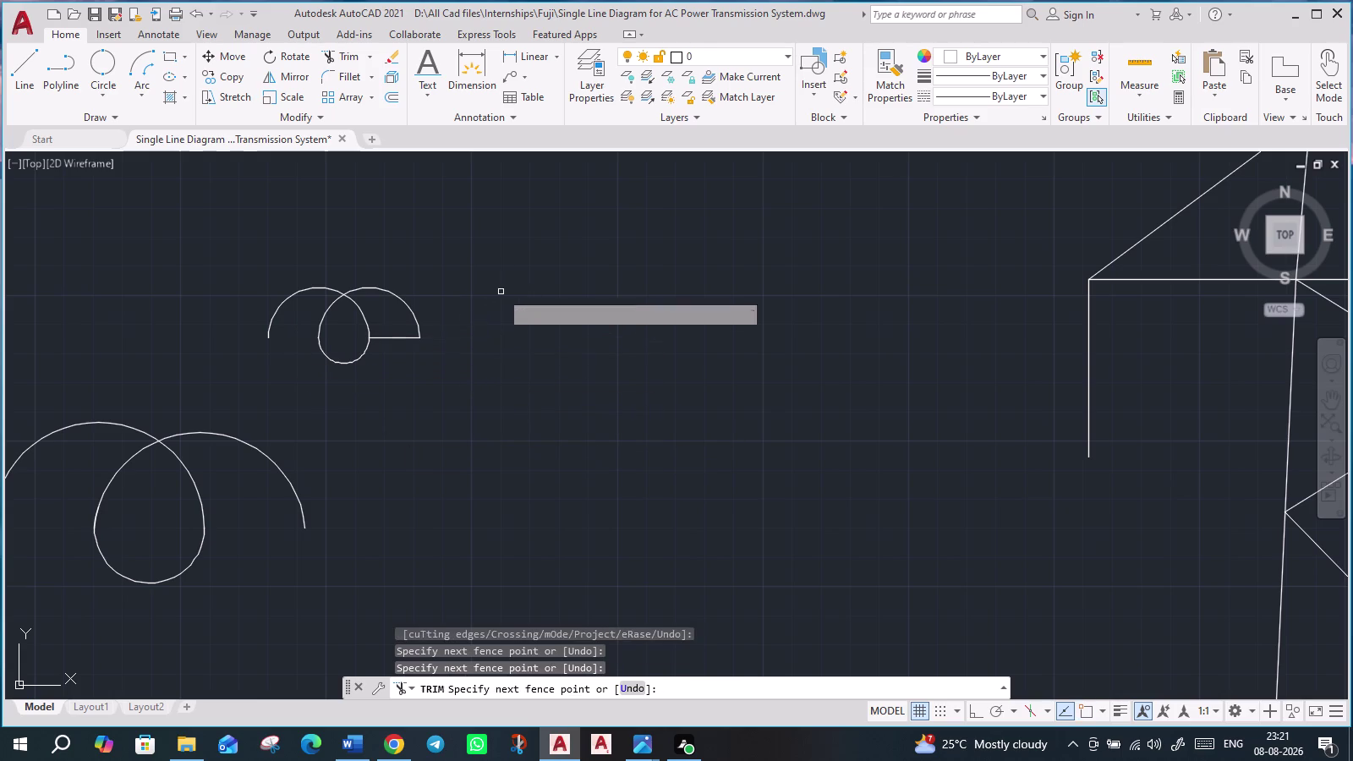
click(388, 319)
click(394, 374)
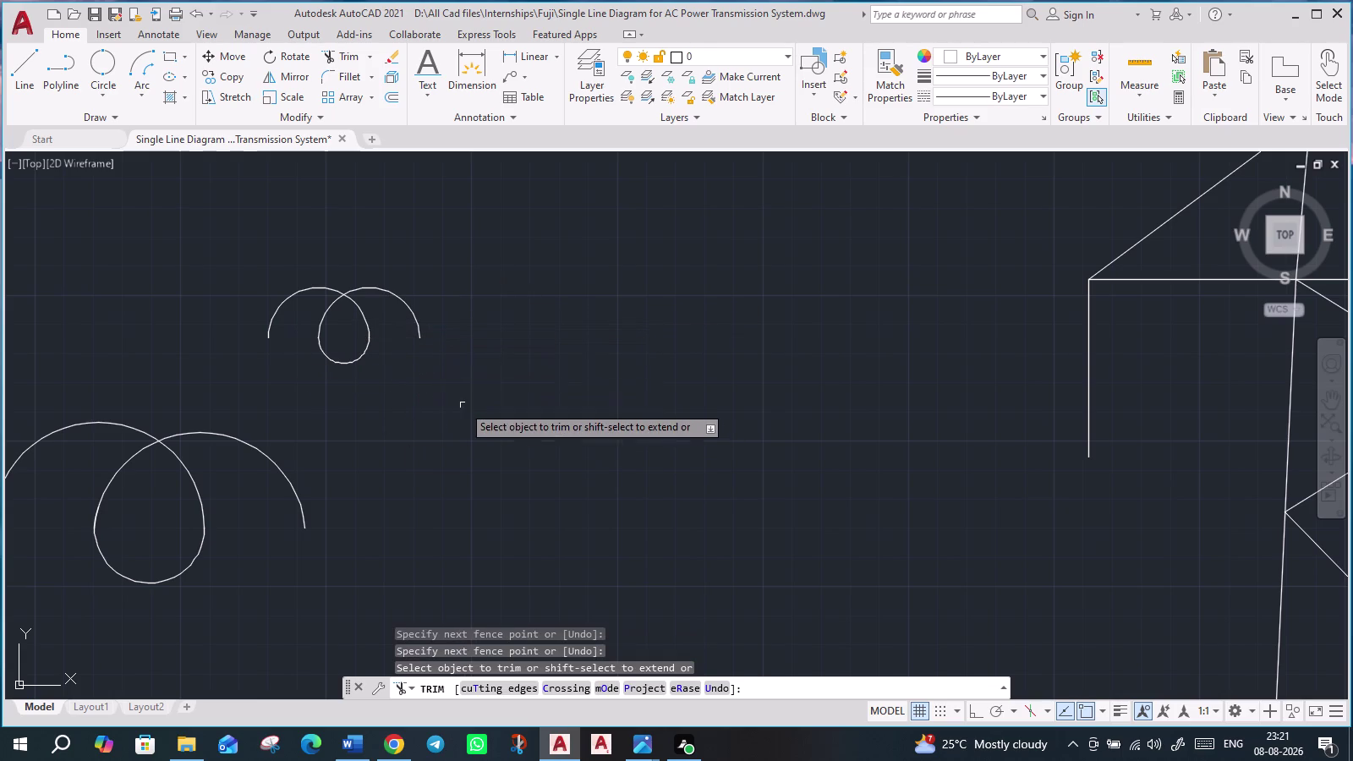
scroll(down, 3)
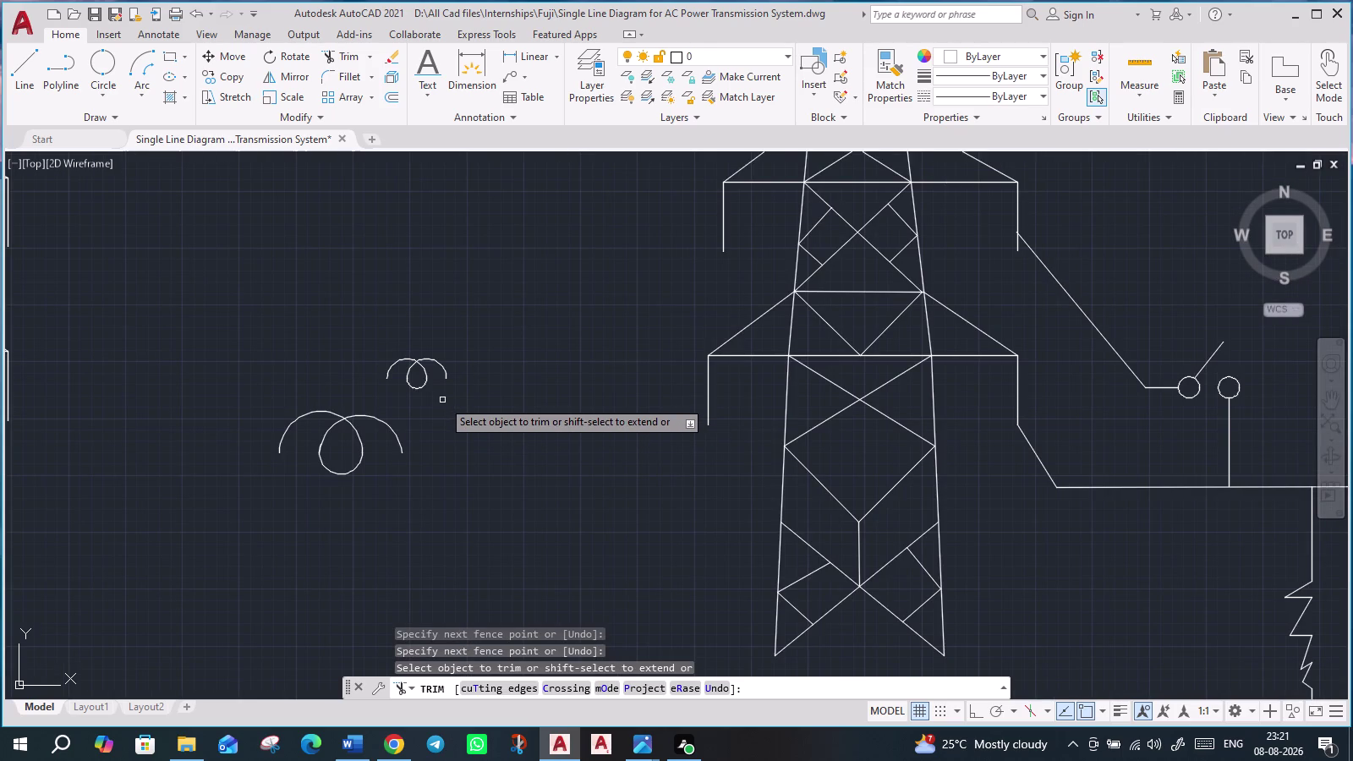
key(Escape)
Window-select the larger transformer symbol and delete it.
click(237, 388)
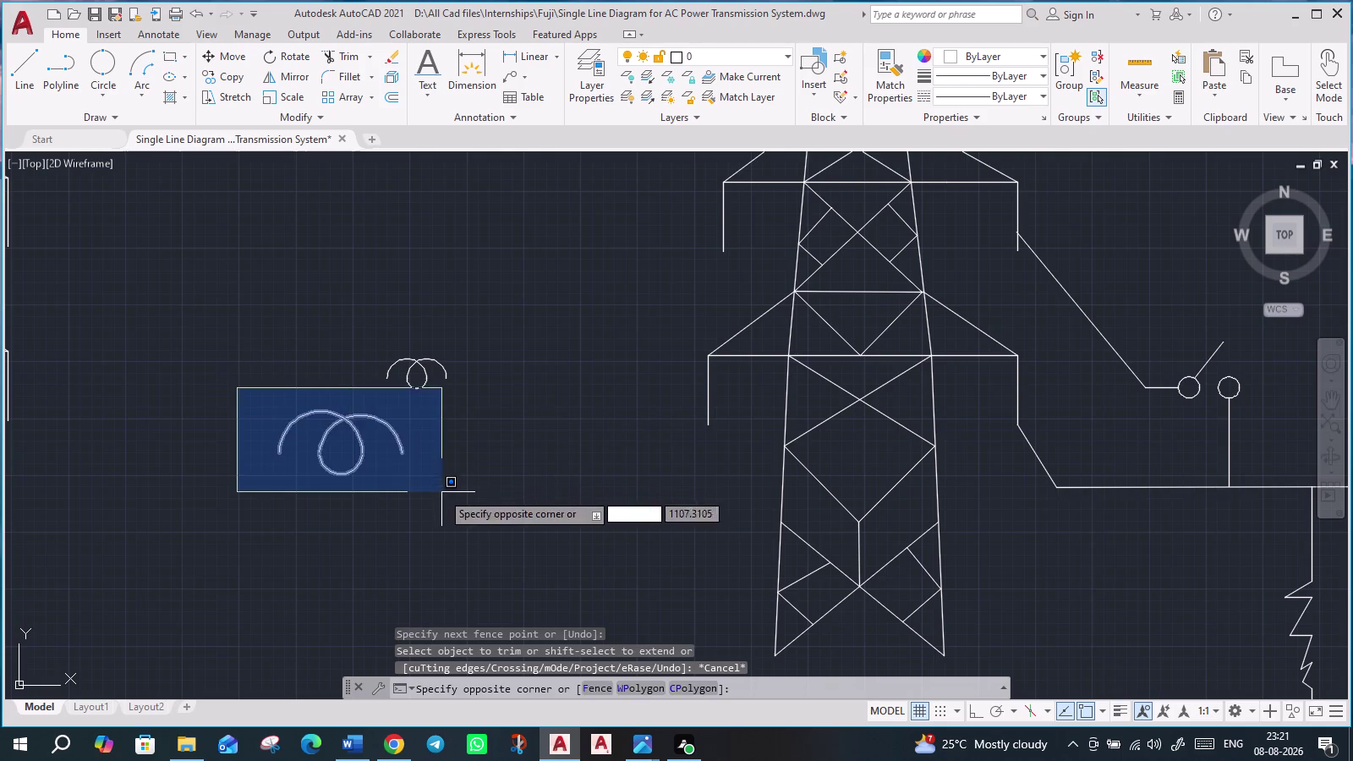
click(441, 493)
key(Delete)
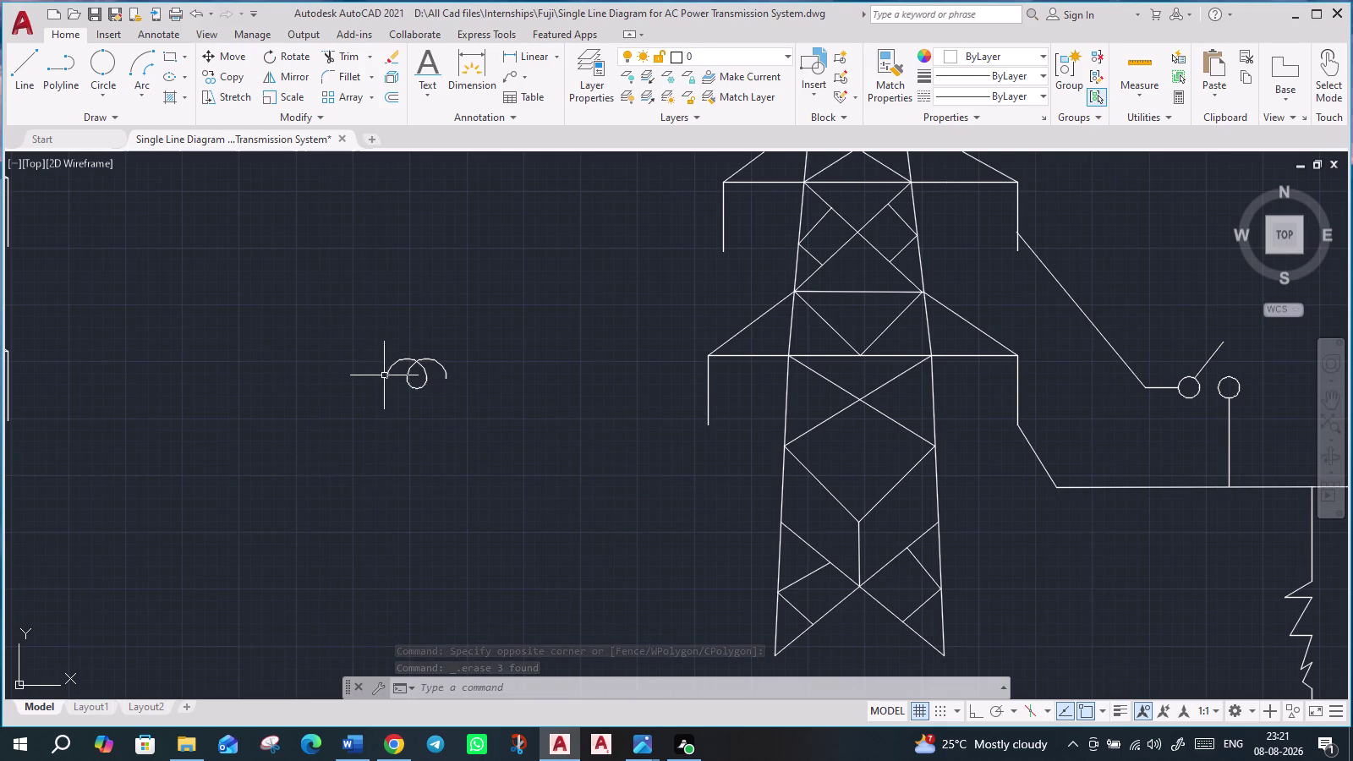
click(357, 327)
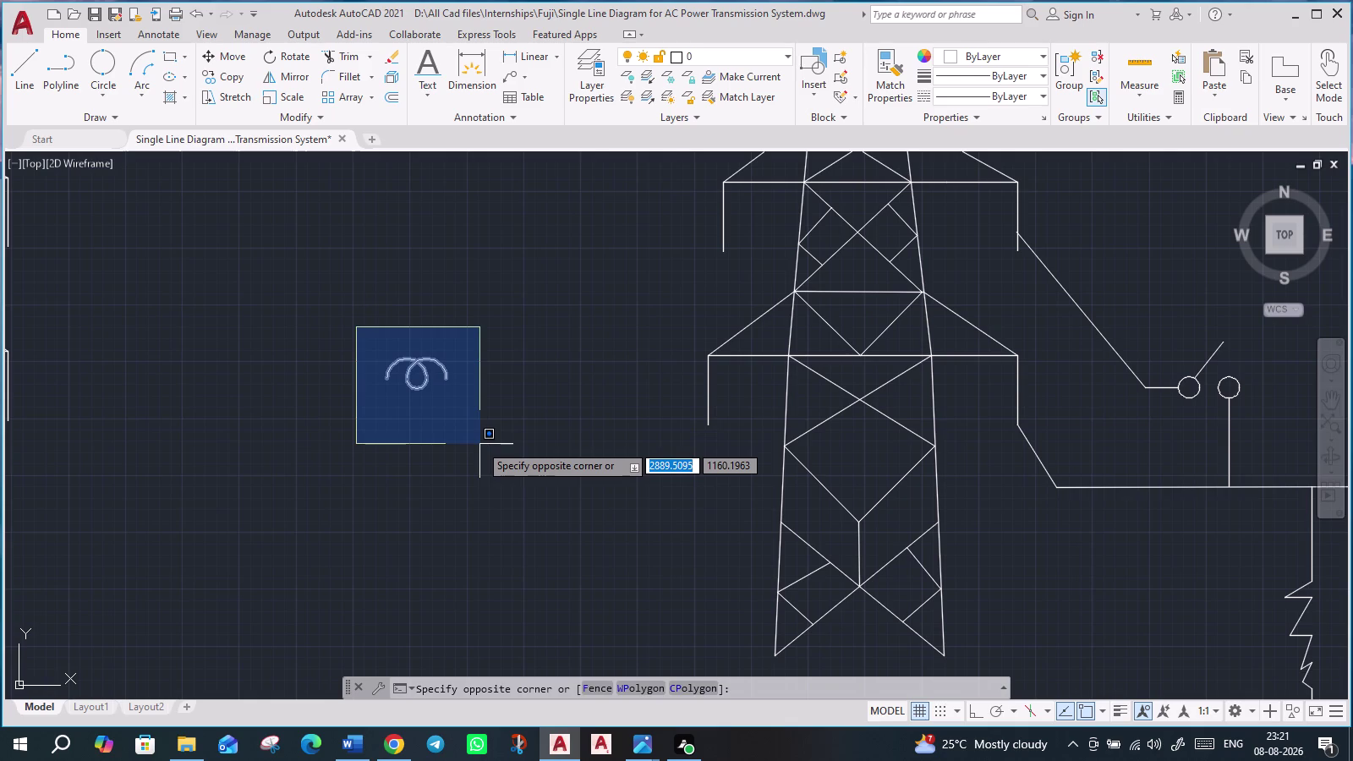
Try stretching the small symbol left, undo back, redo the erase, and reselect the small symbol.
click(480, 444)
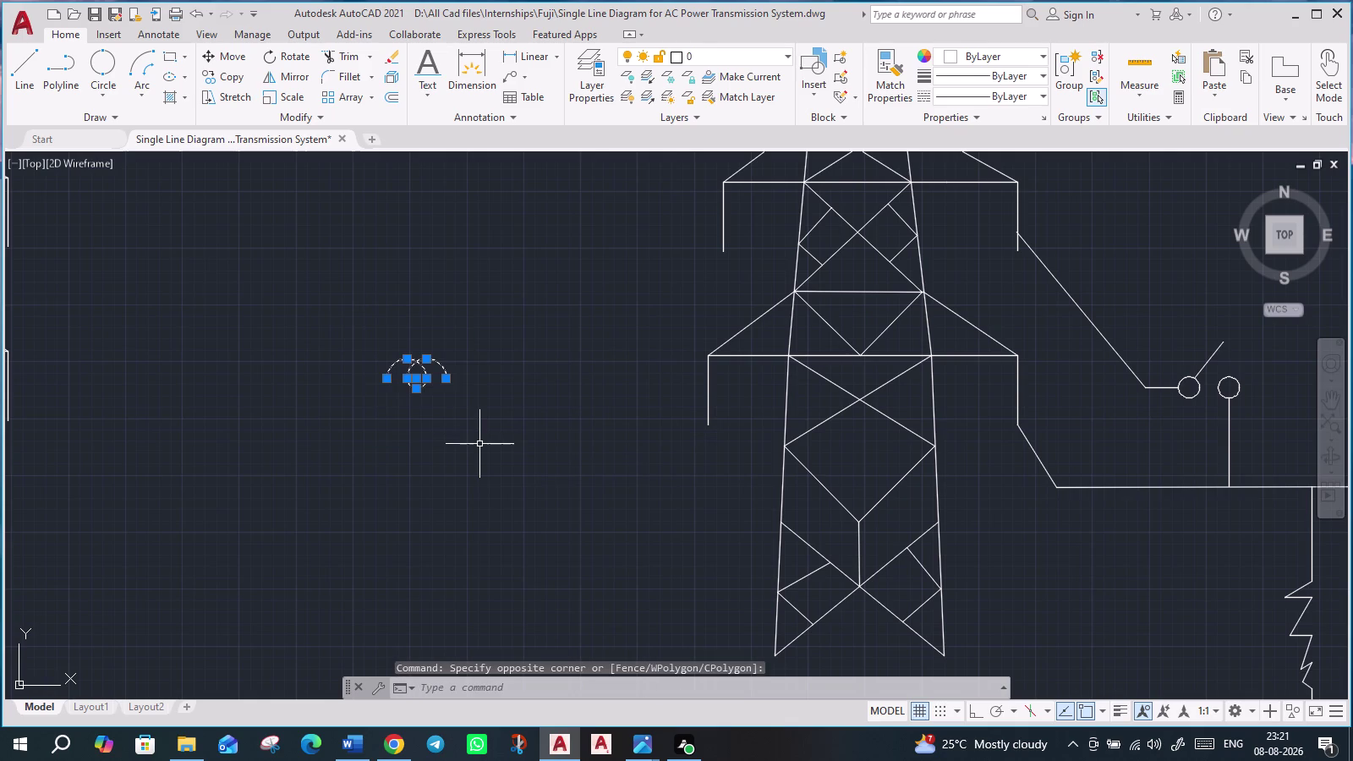
key(Escape)
click(494, 423)
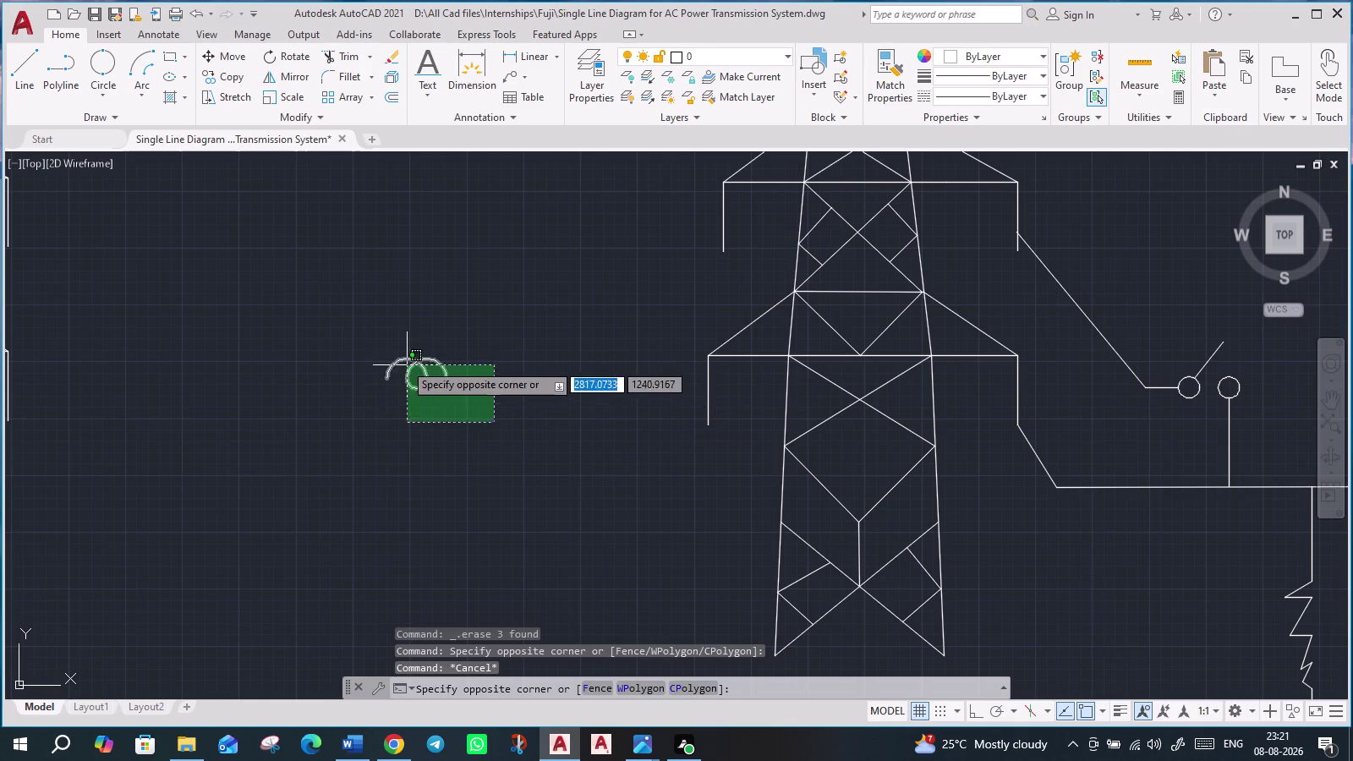
click(366, 347)
key(s)
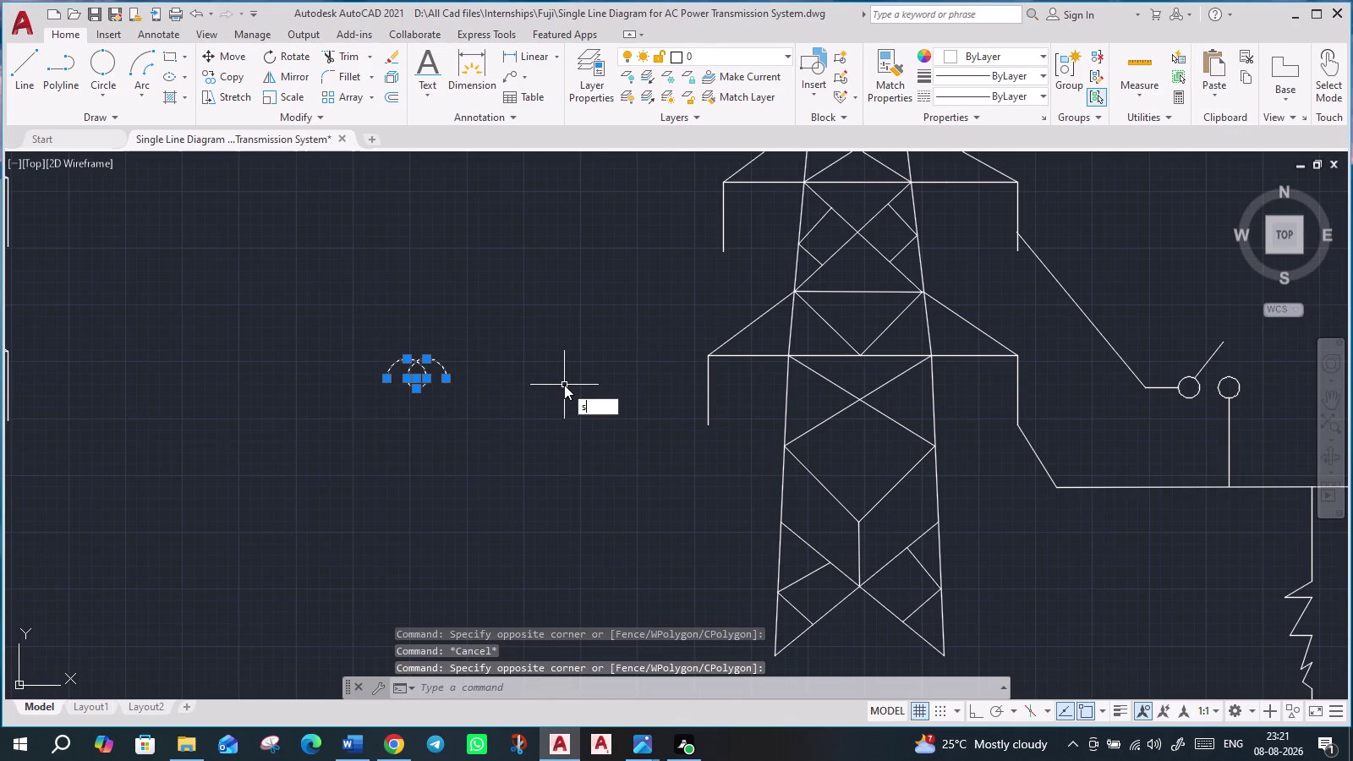
key(Return)
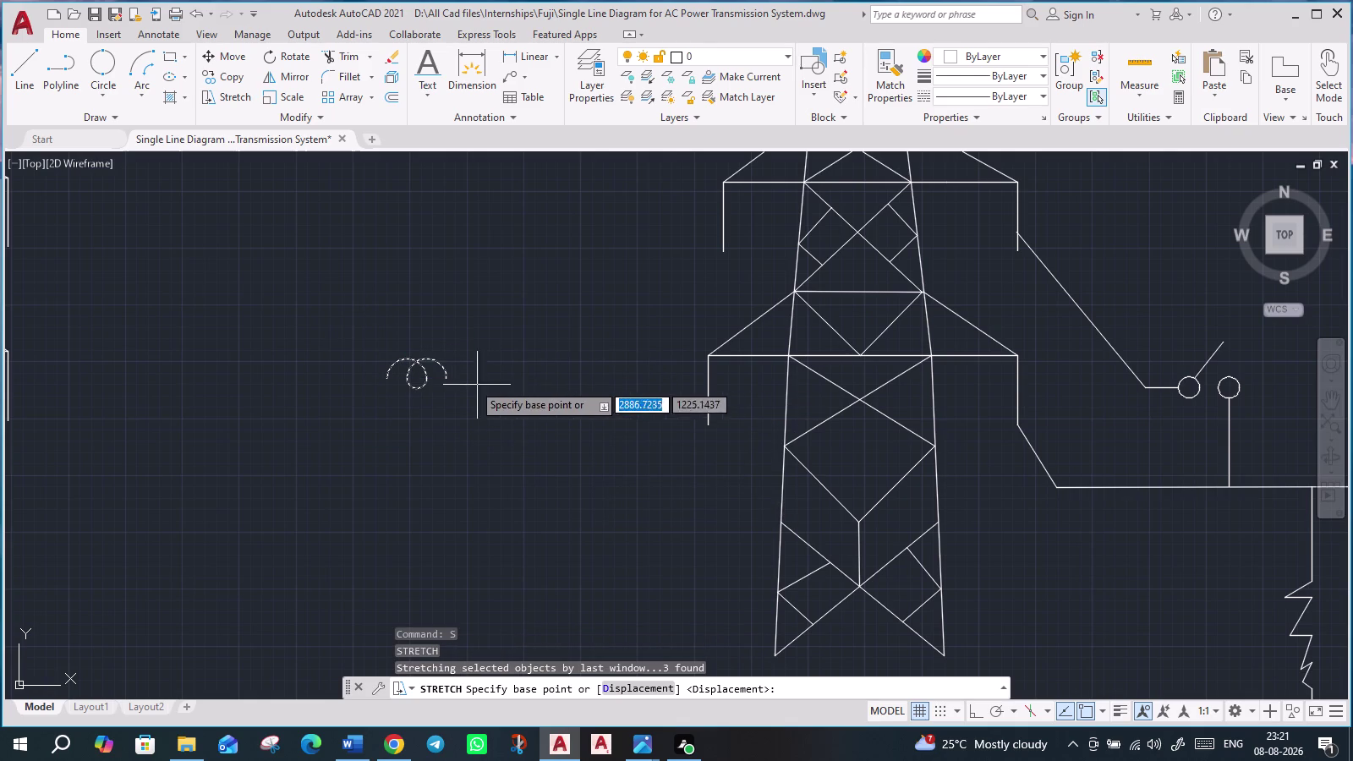
click(450, 376)
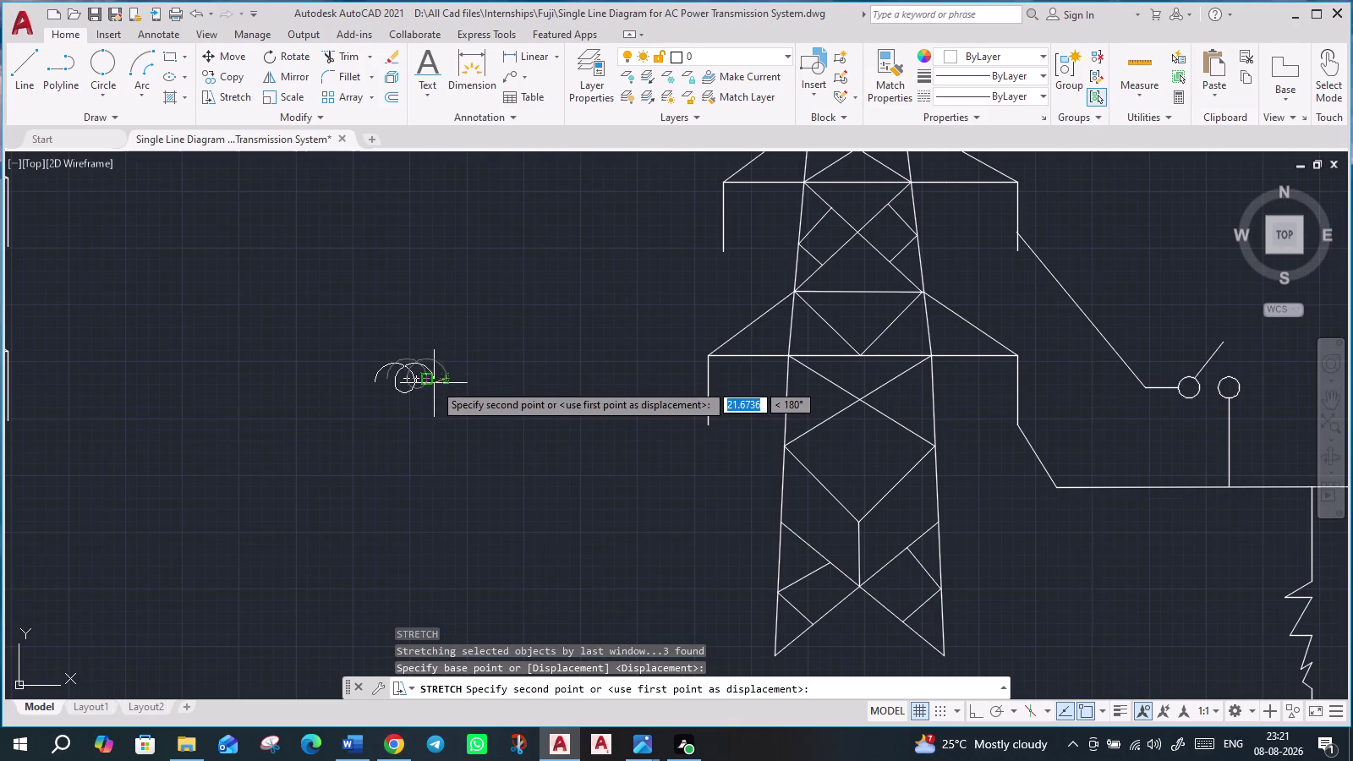
click(427, 383)
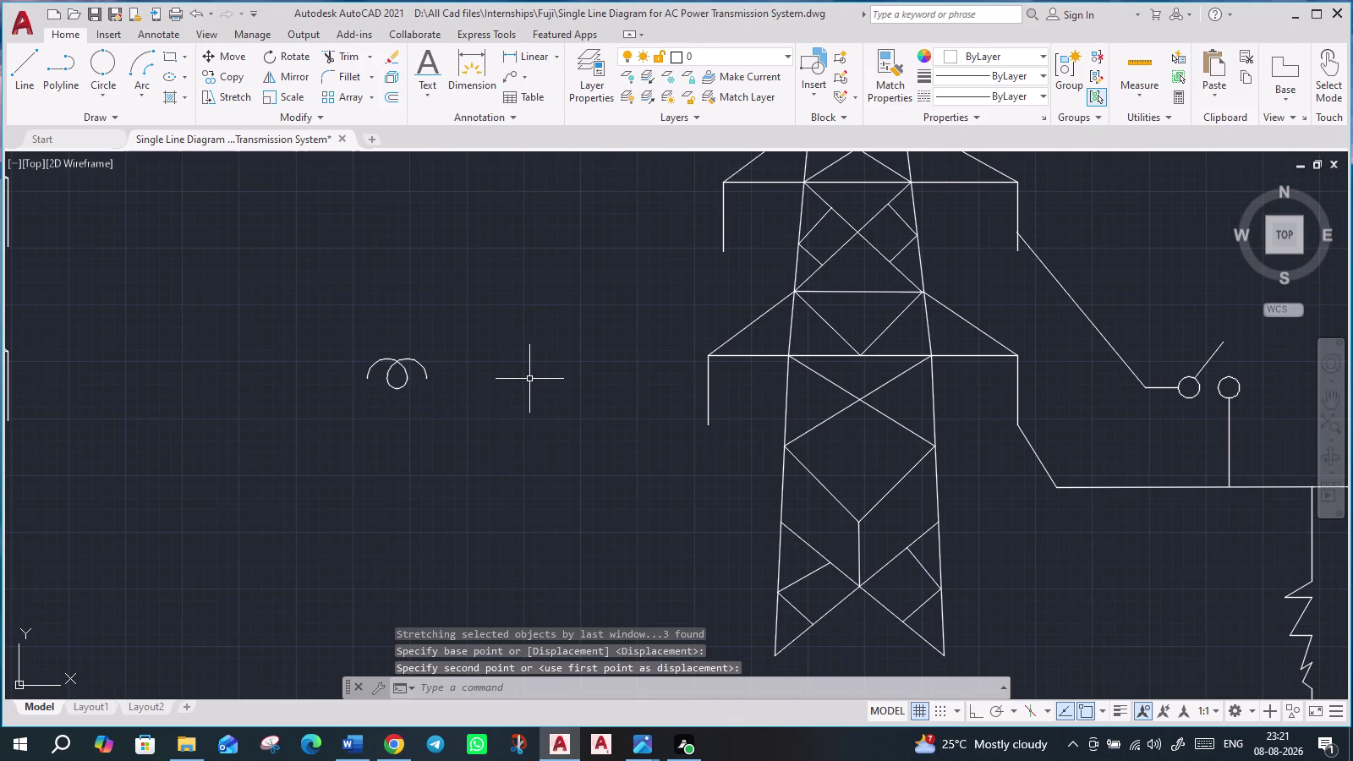
key(ctrl+z)
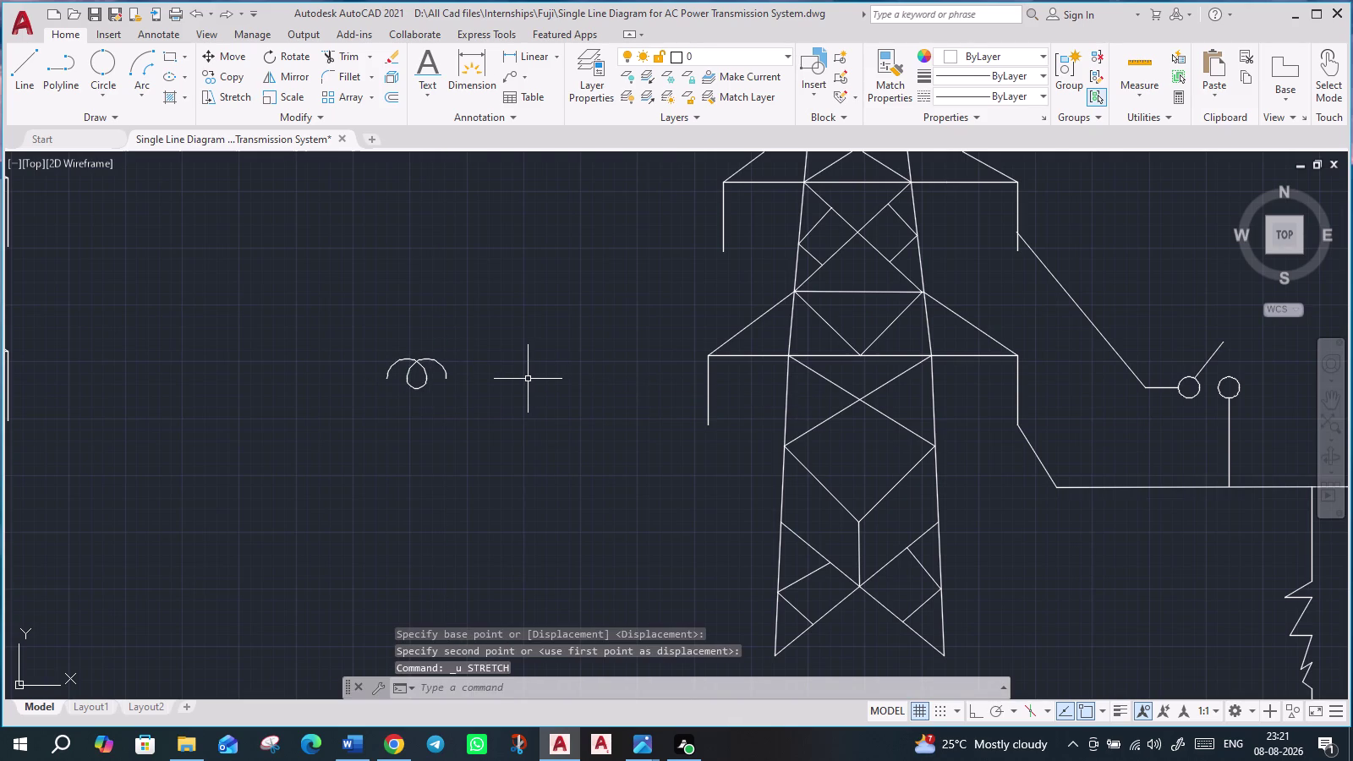
key(ctrl+z)
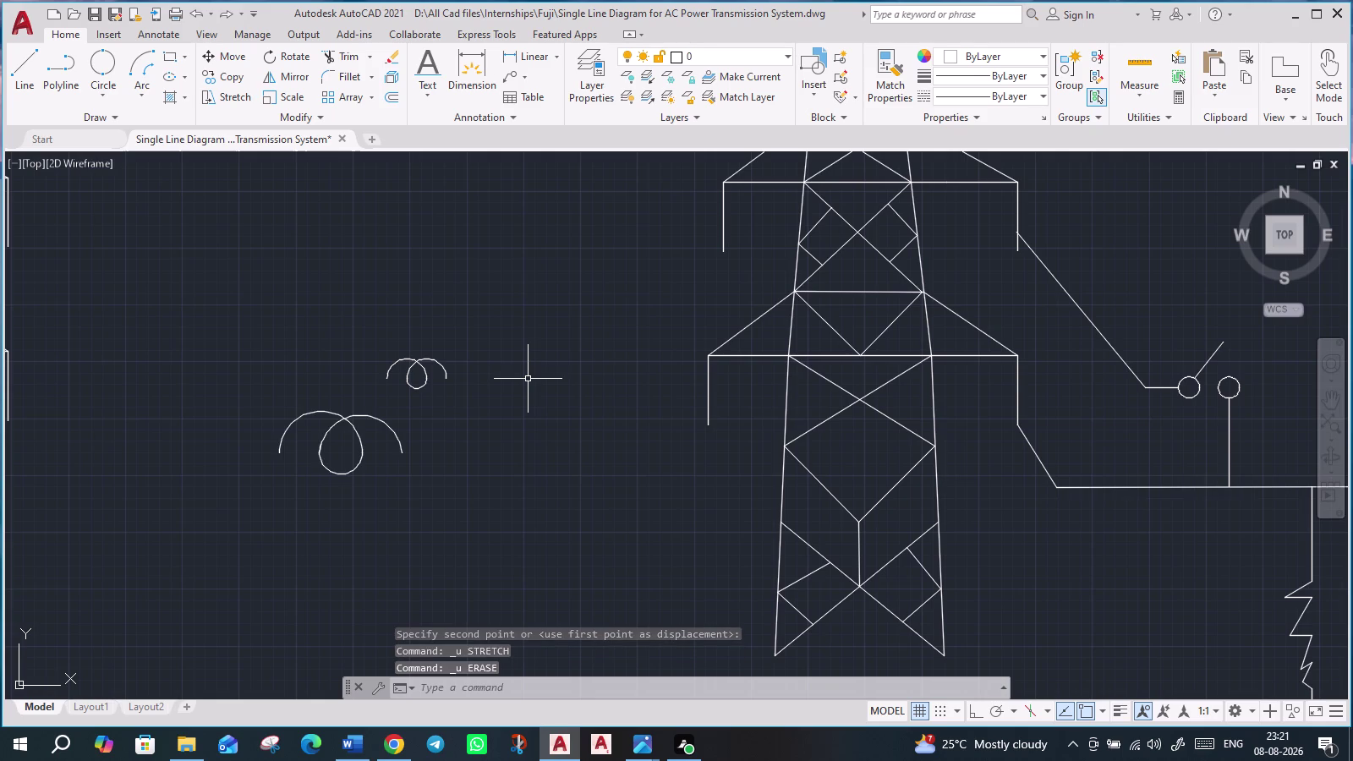
key(ctrl+y)
click(355, 336)
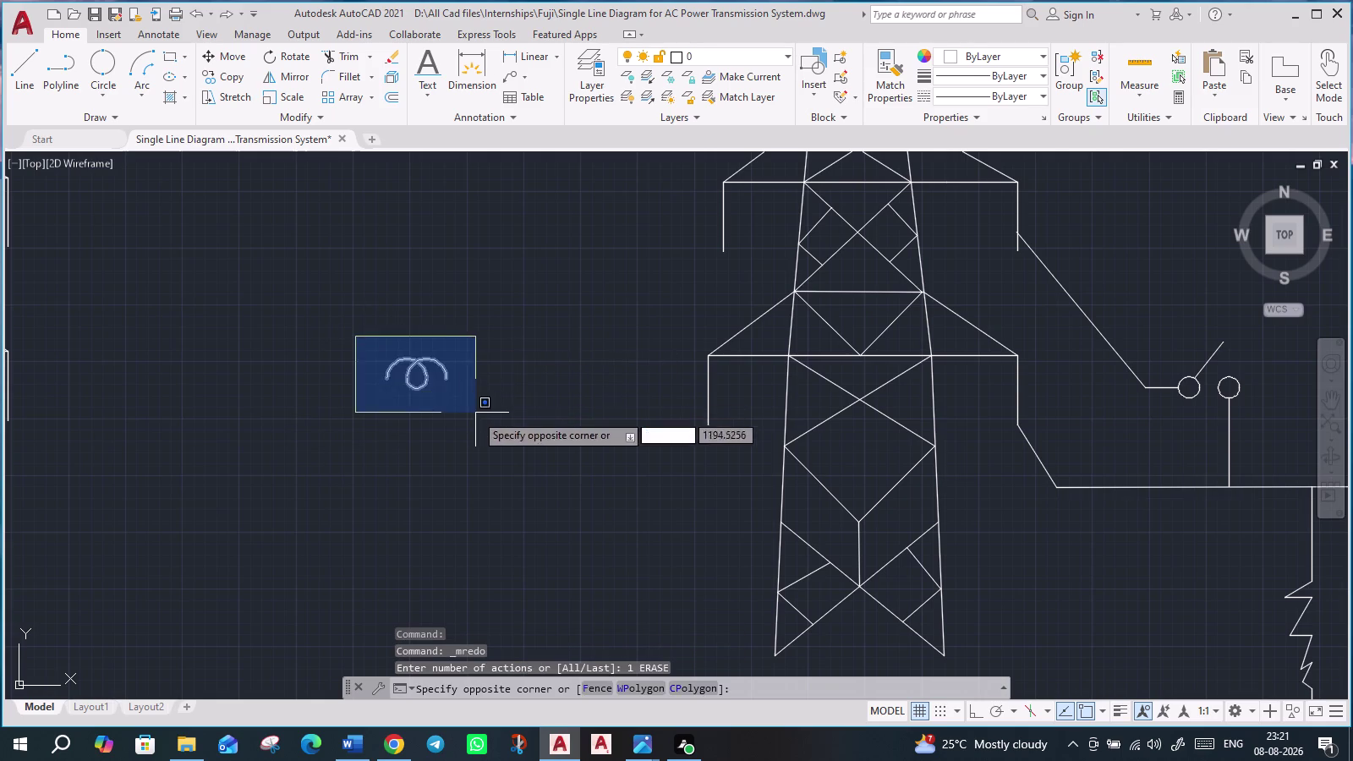
click(475, 414)
Copy the small looped coil from its left end onto the feeder right of the breaker.
key(c)
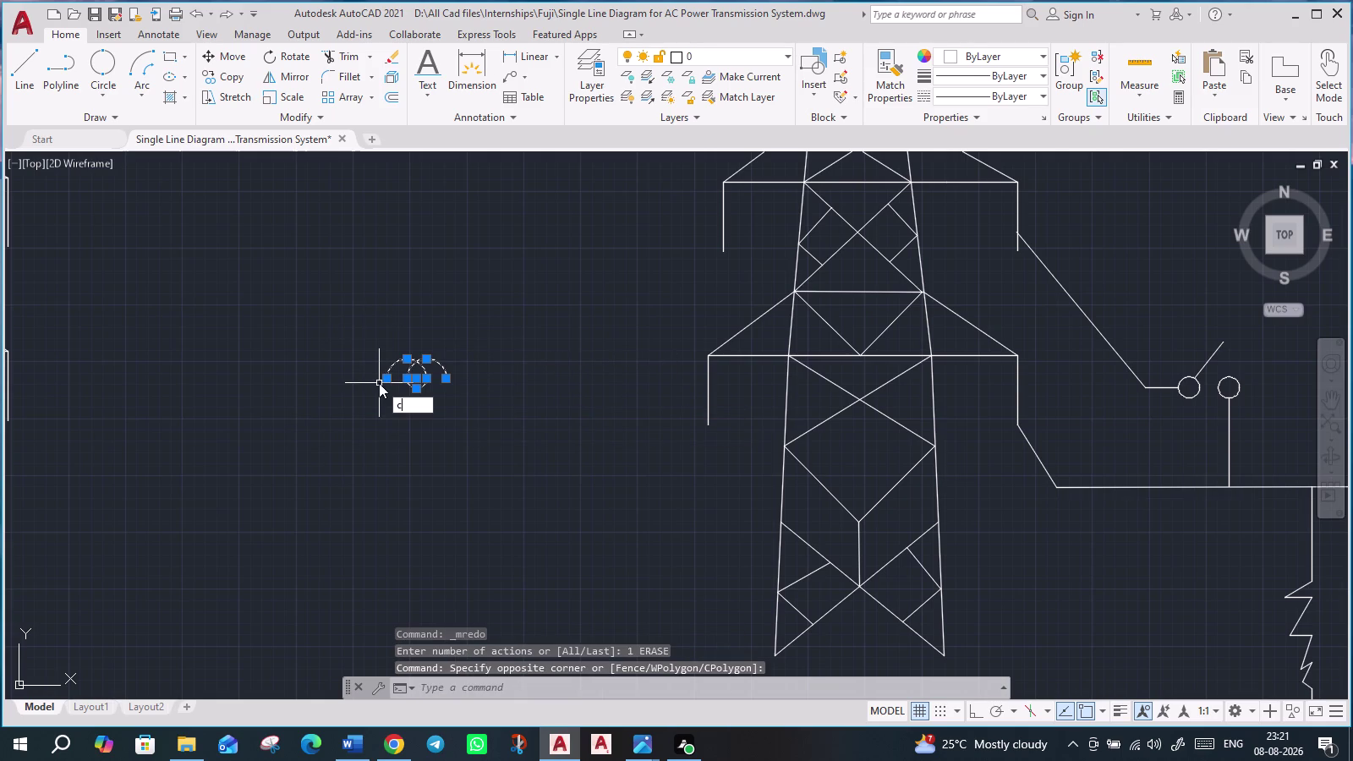
key(o)
key(Return)
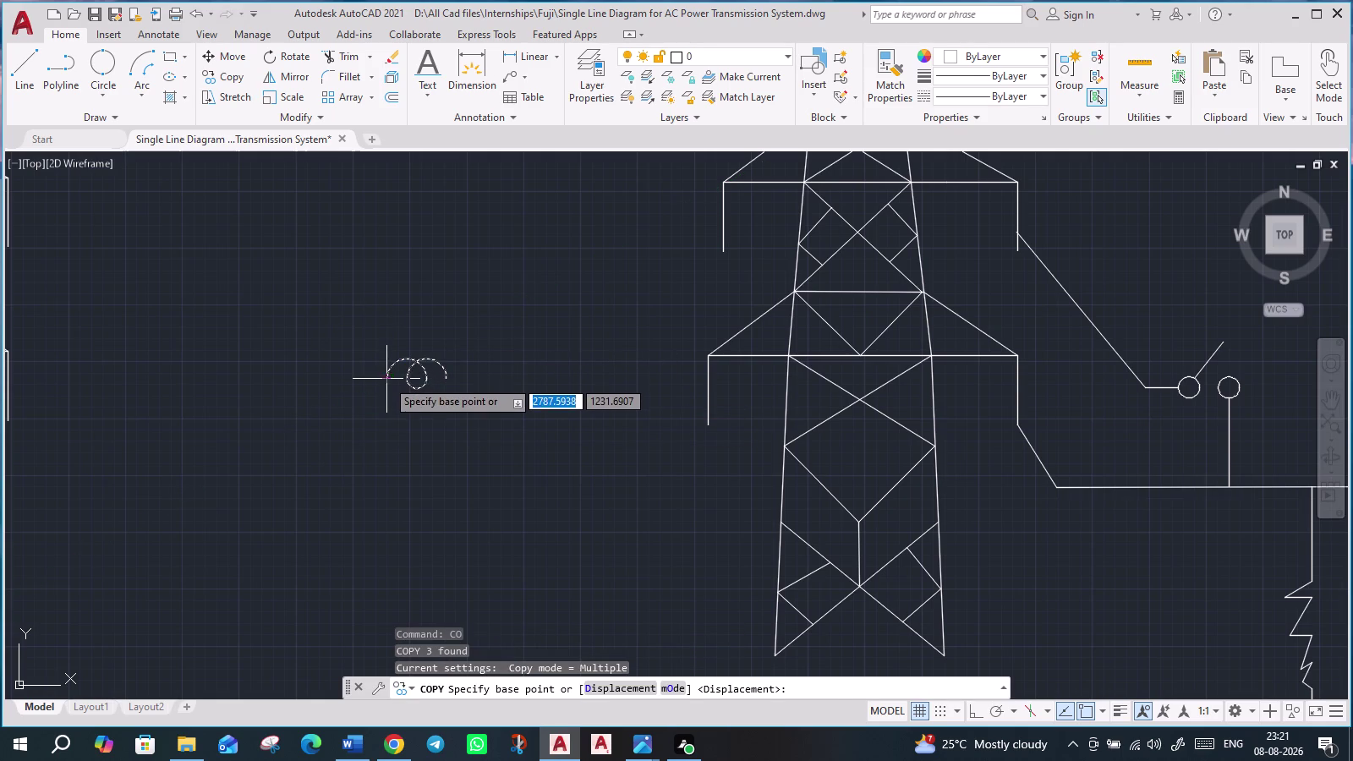
click(386, 384)
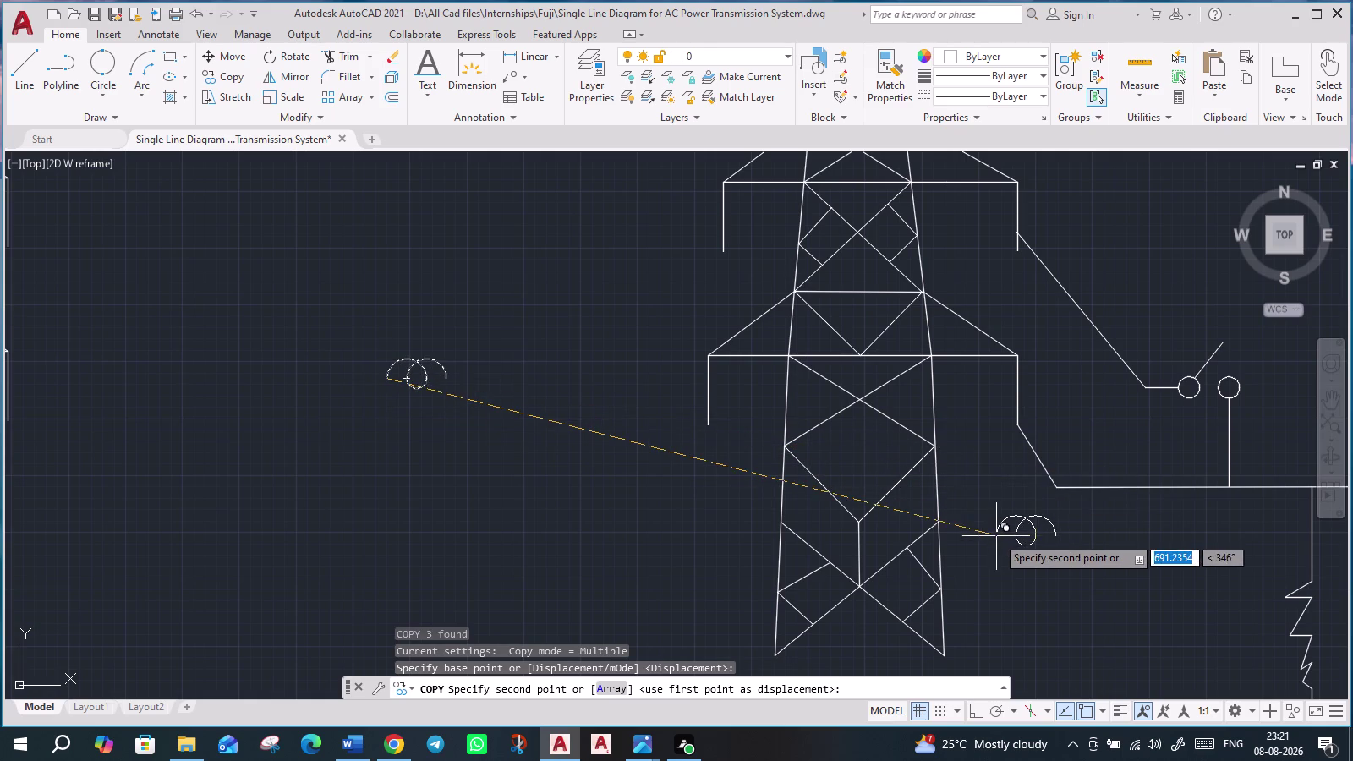
middle_drag(1005, 534, 424, 463)
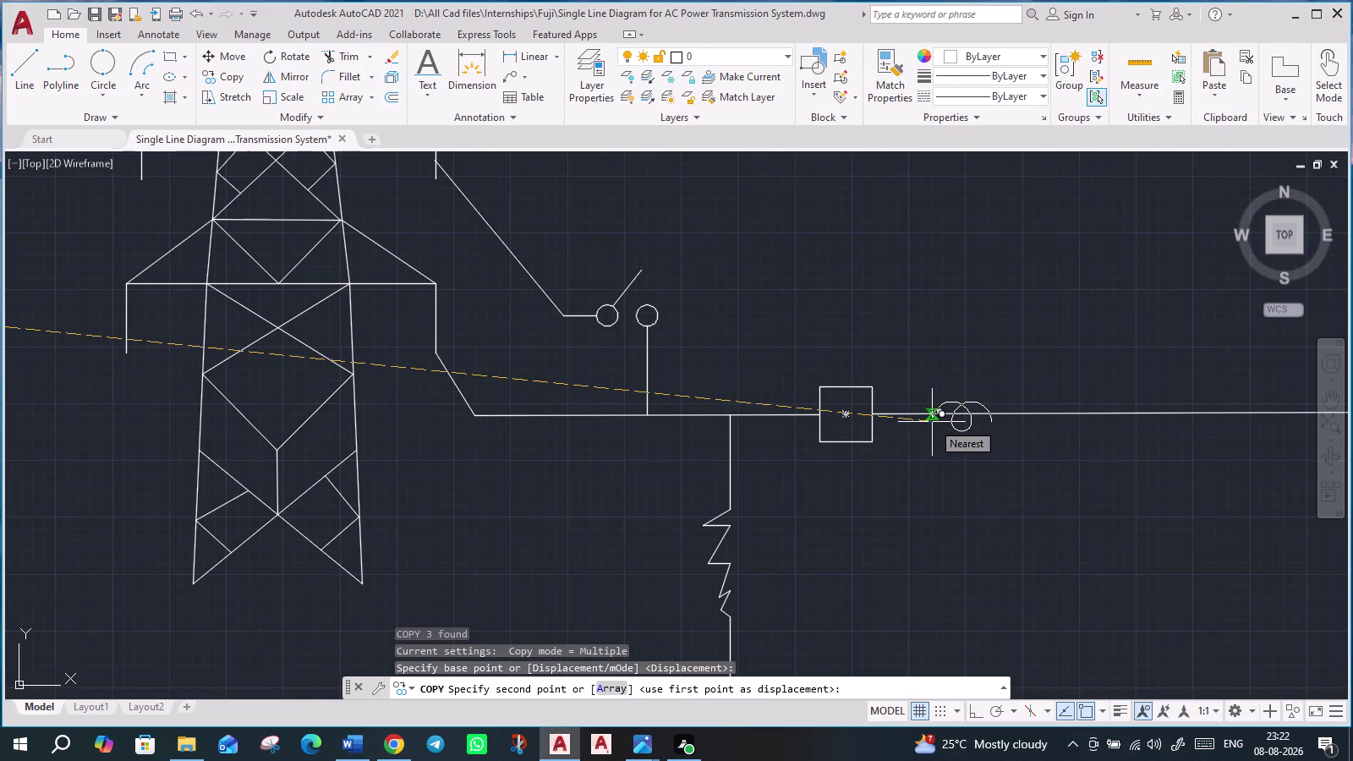
click(932, 422)
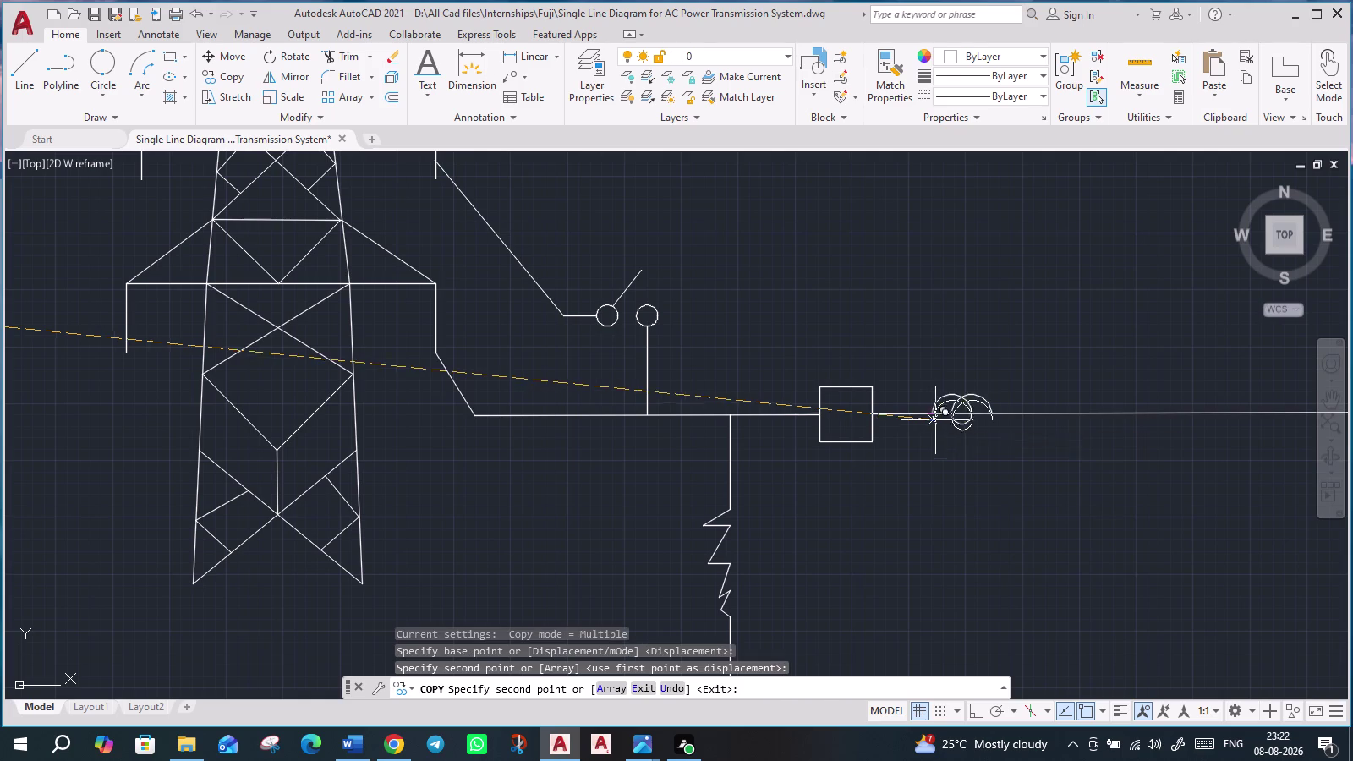
key(Escape)
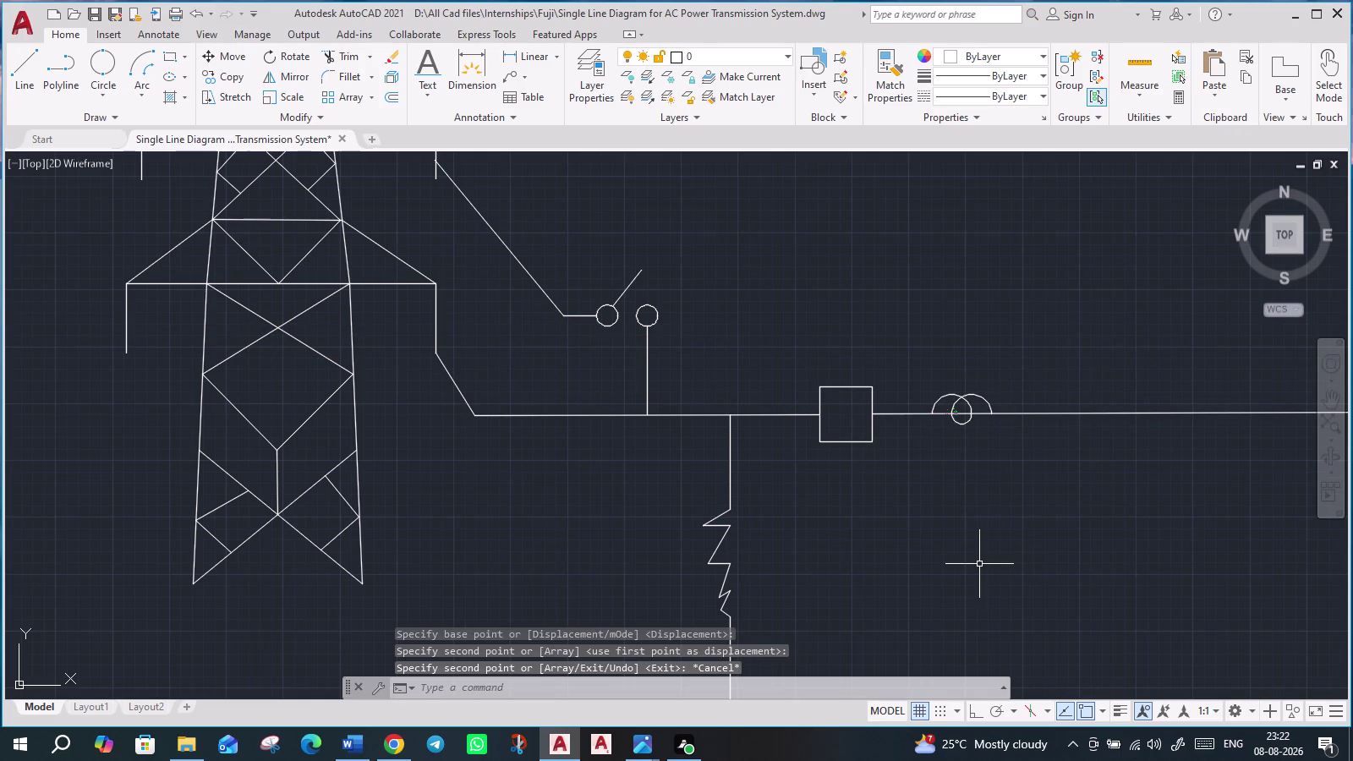
key(Escape)
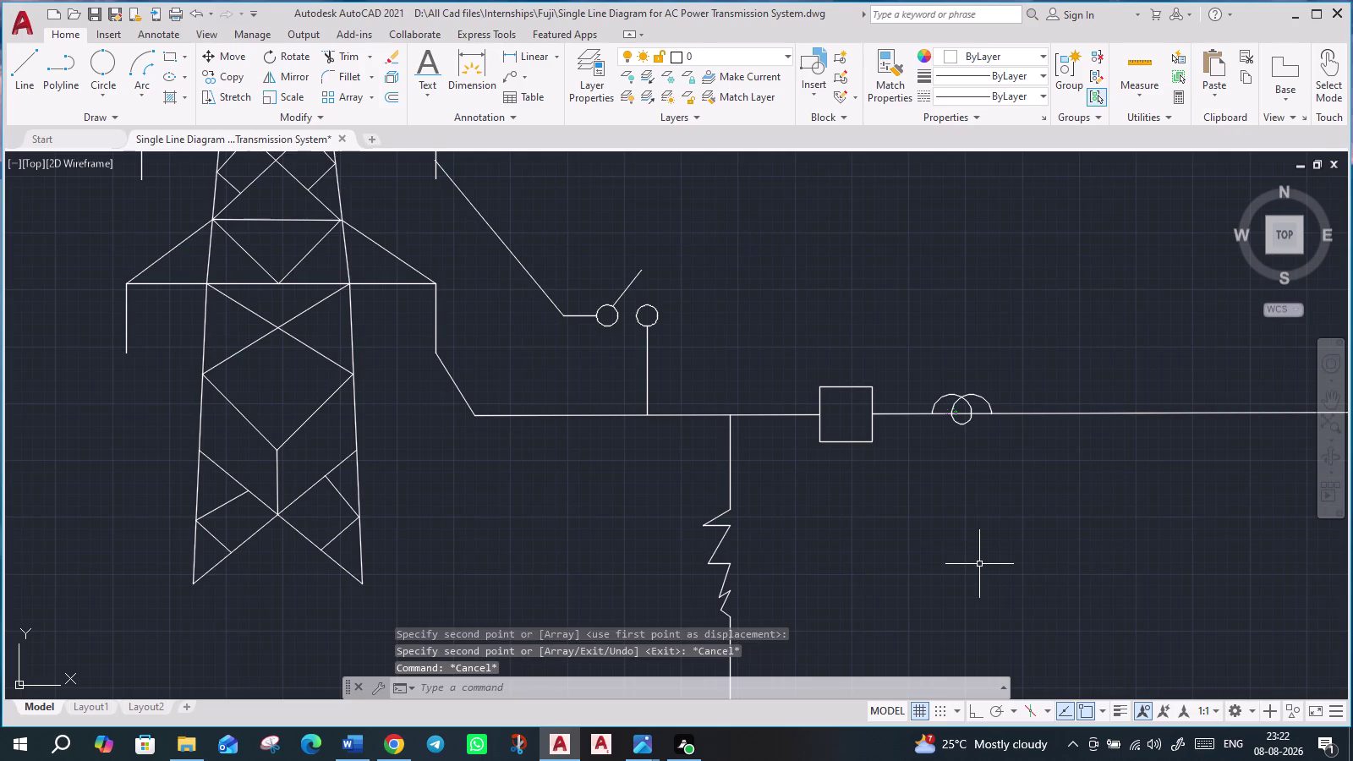
scroll(down, 3)
scroll(up, 3)
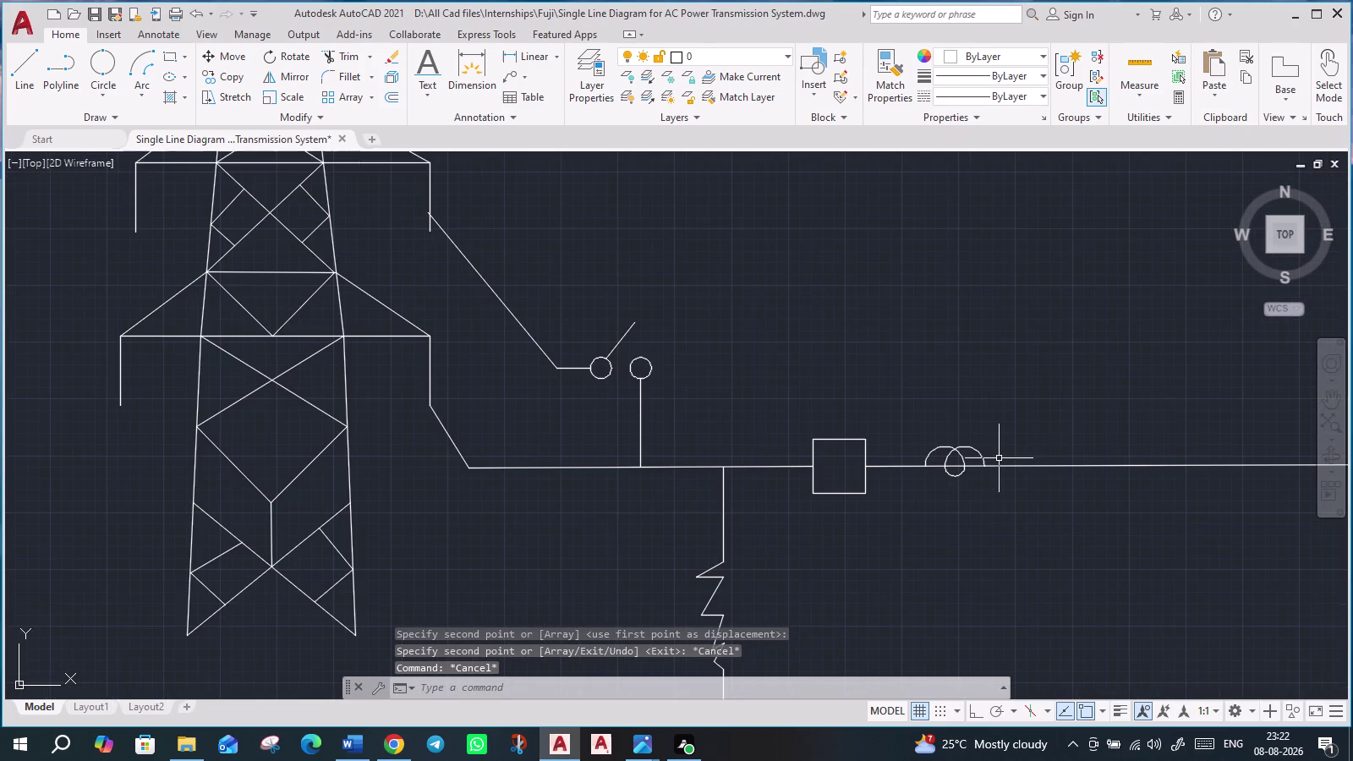
Draw a vertical leg straight down from the coil's left end.
key(l)
key(Return)
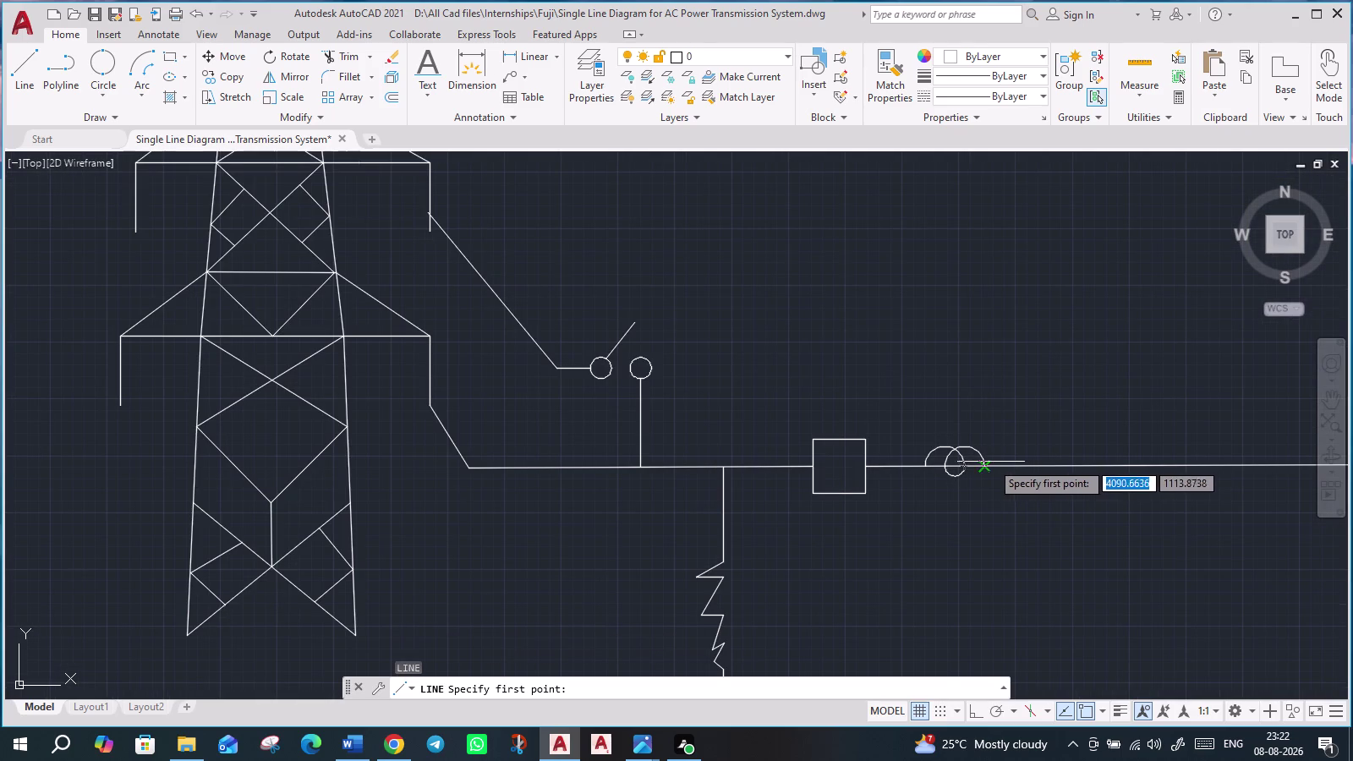
click(982, 461)
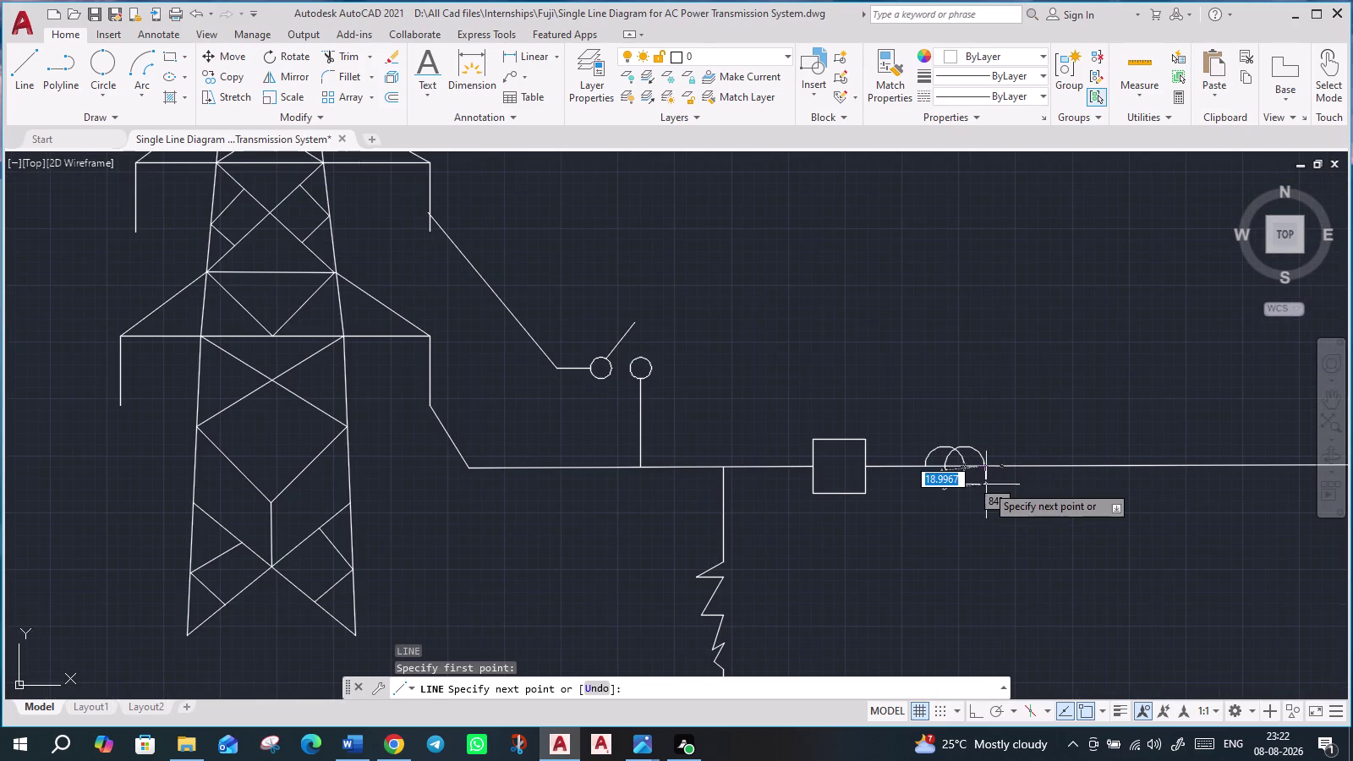
click(986, 484)
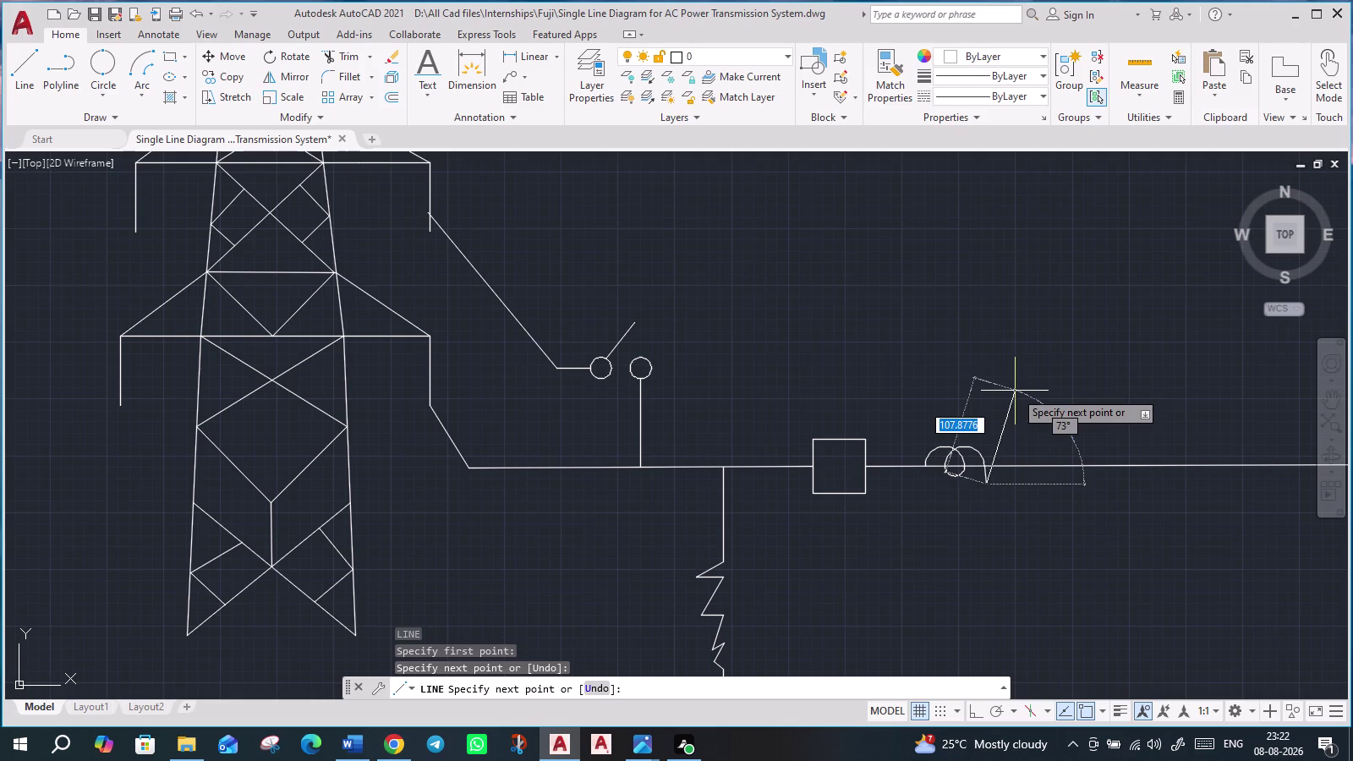
key(Escape)
key(l)
key(Return)
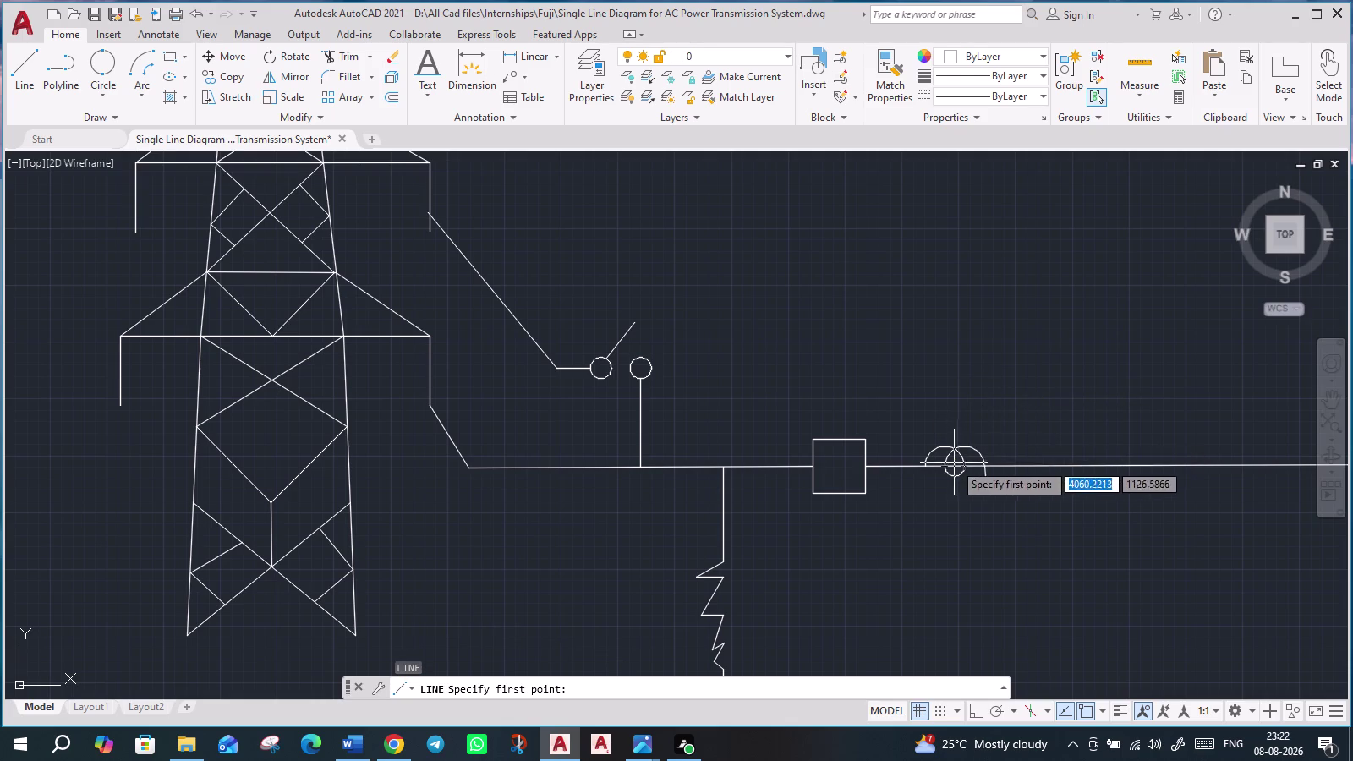
click(925, 464)
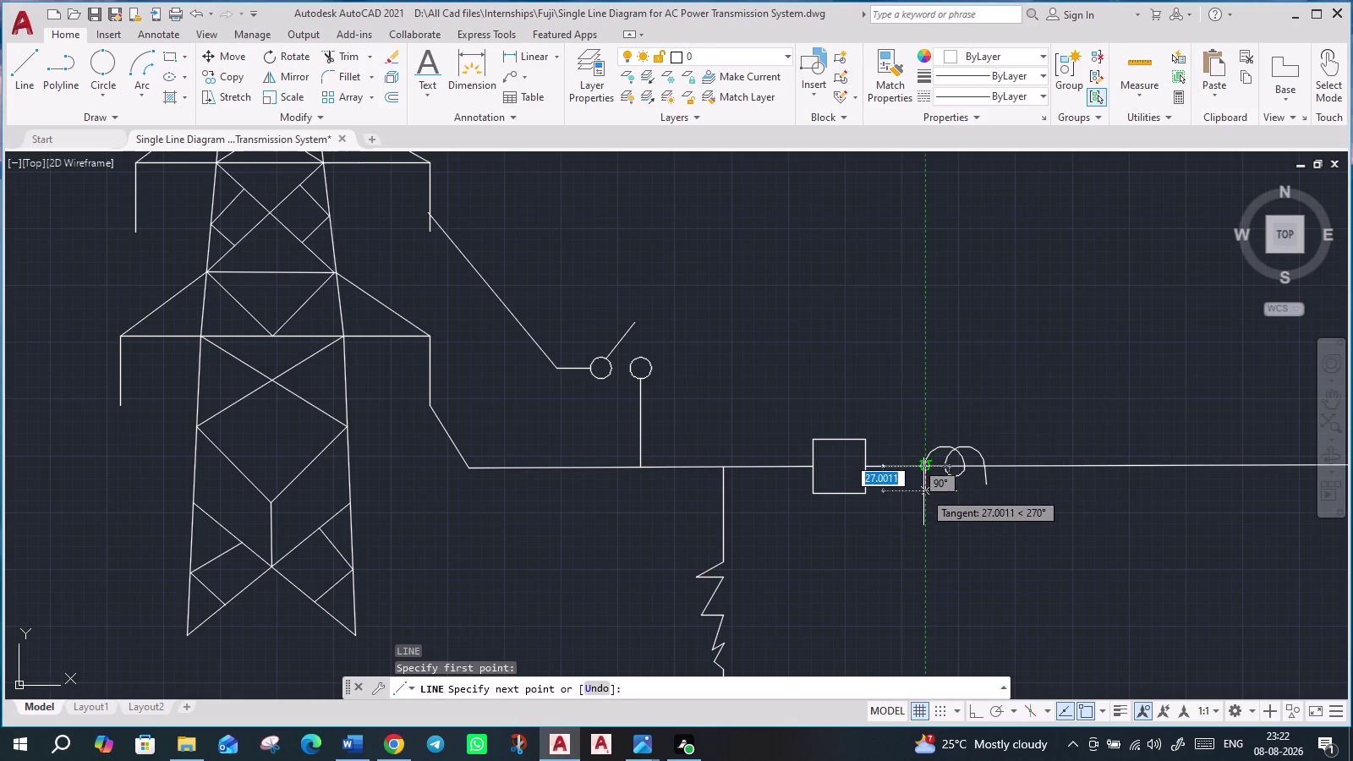
click(924, 492)
key(Escape)
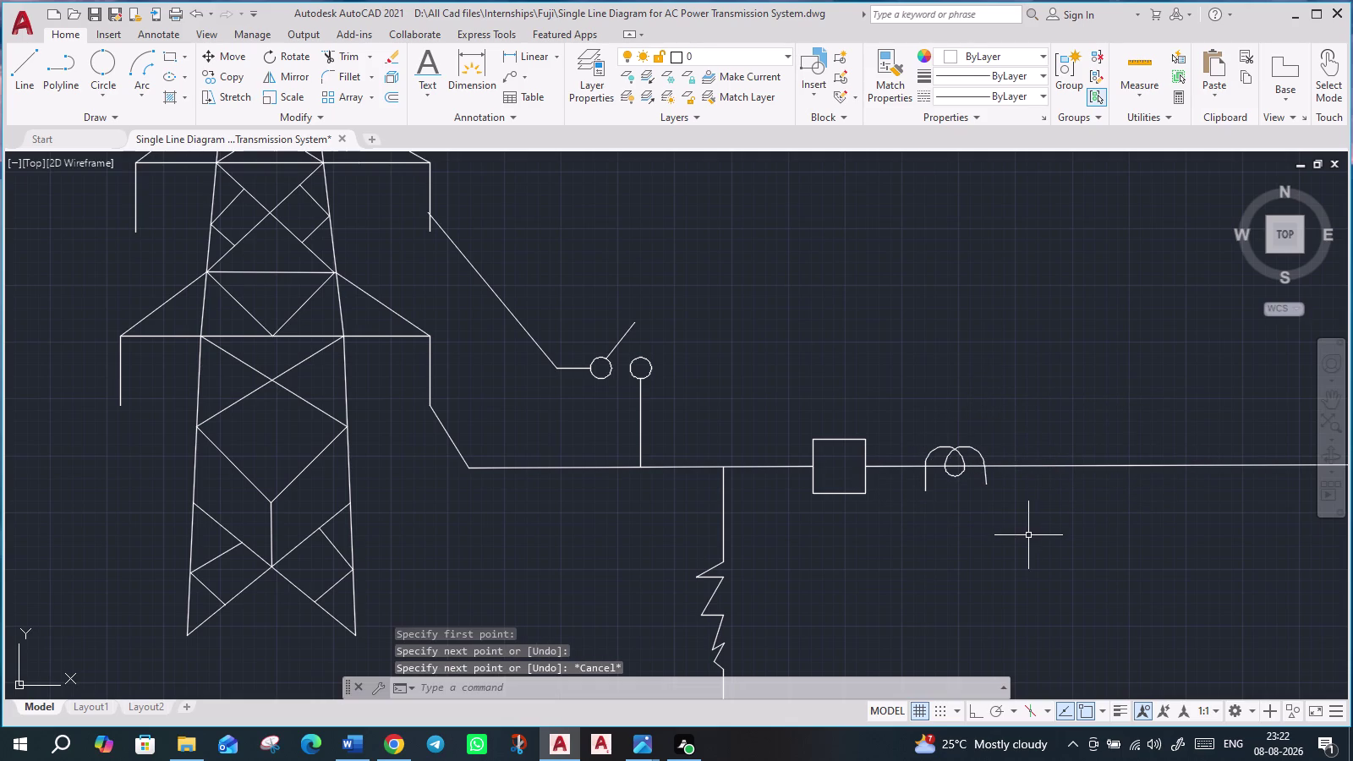
Grip-stretch the coil's short right leg downward to match the left leg.
click(988, 482)
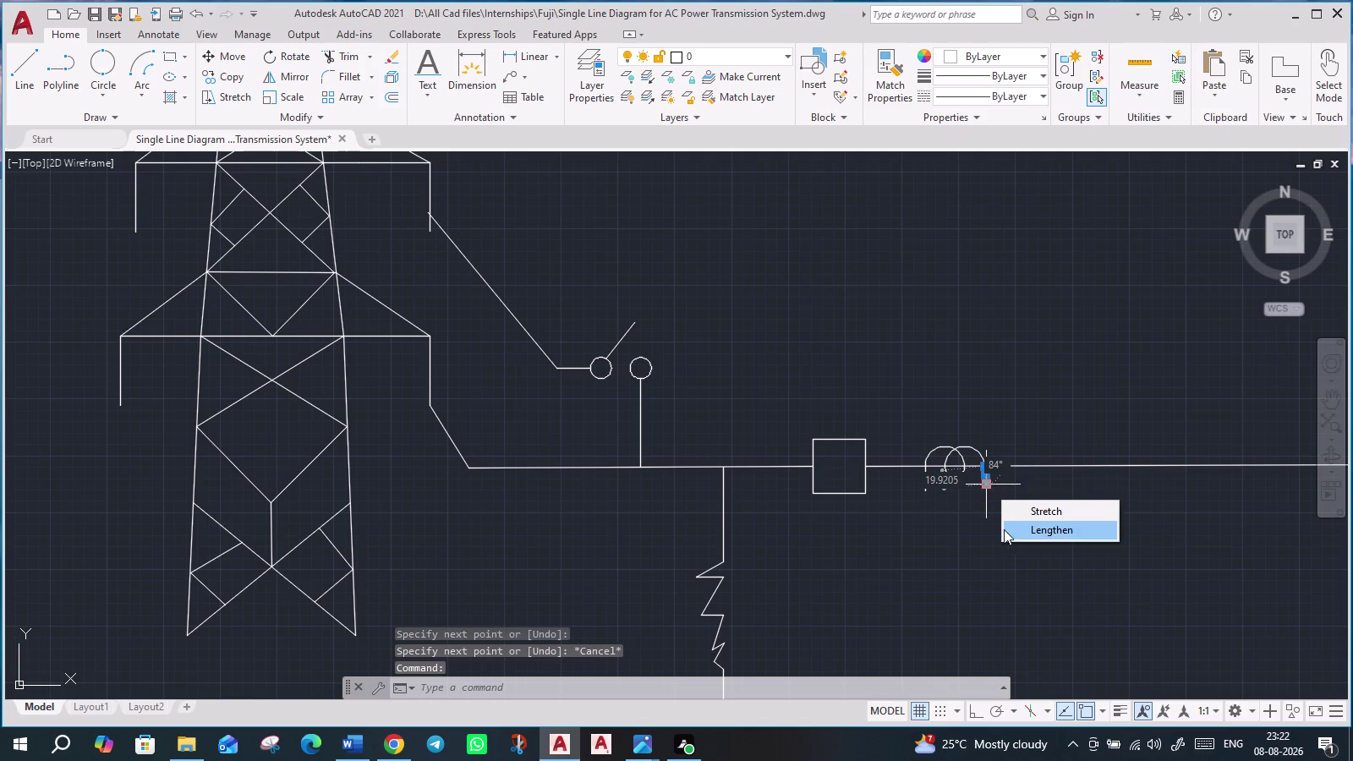
scroll(up, 3)
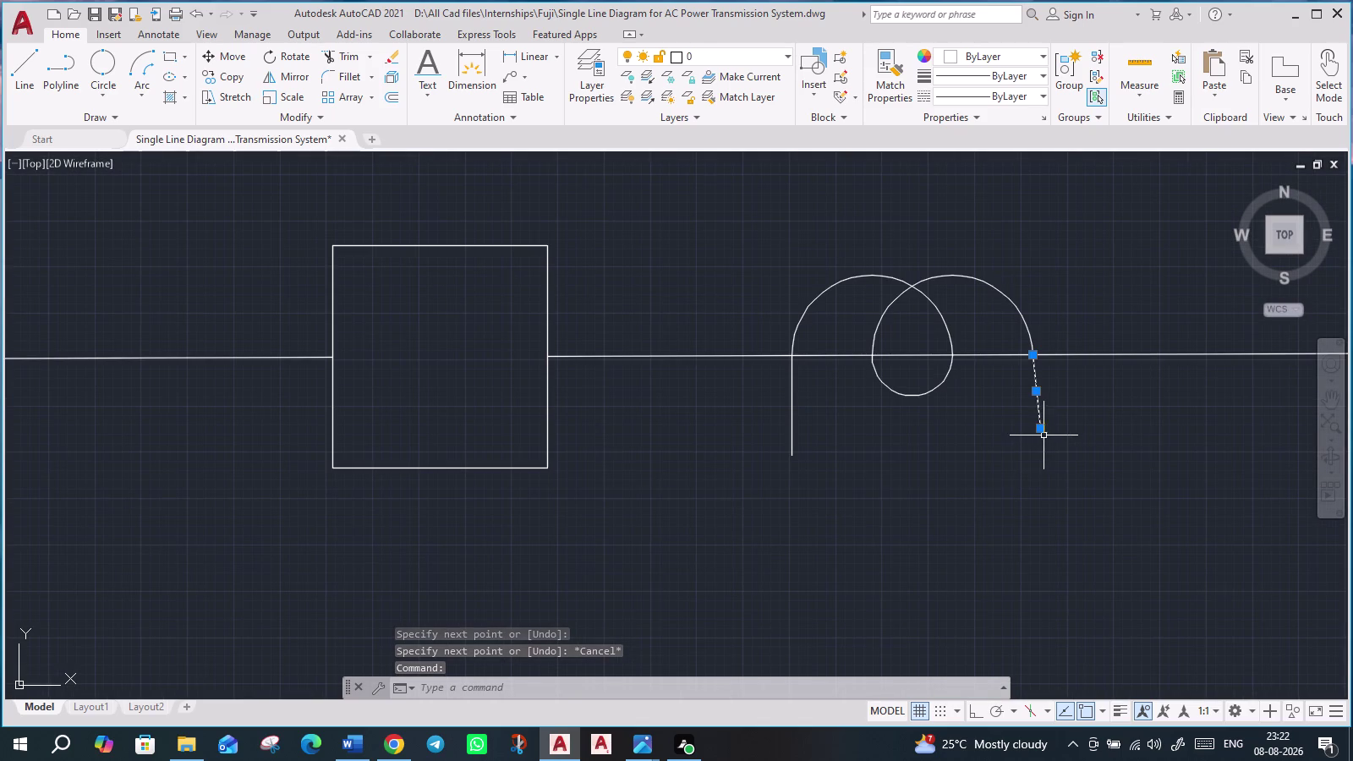
click(1040, 432)
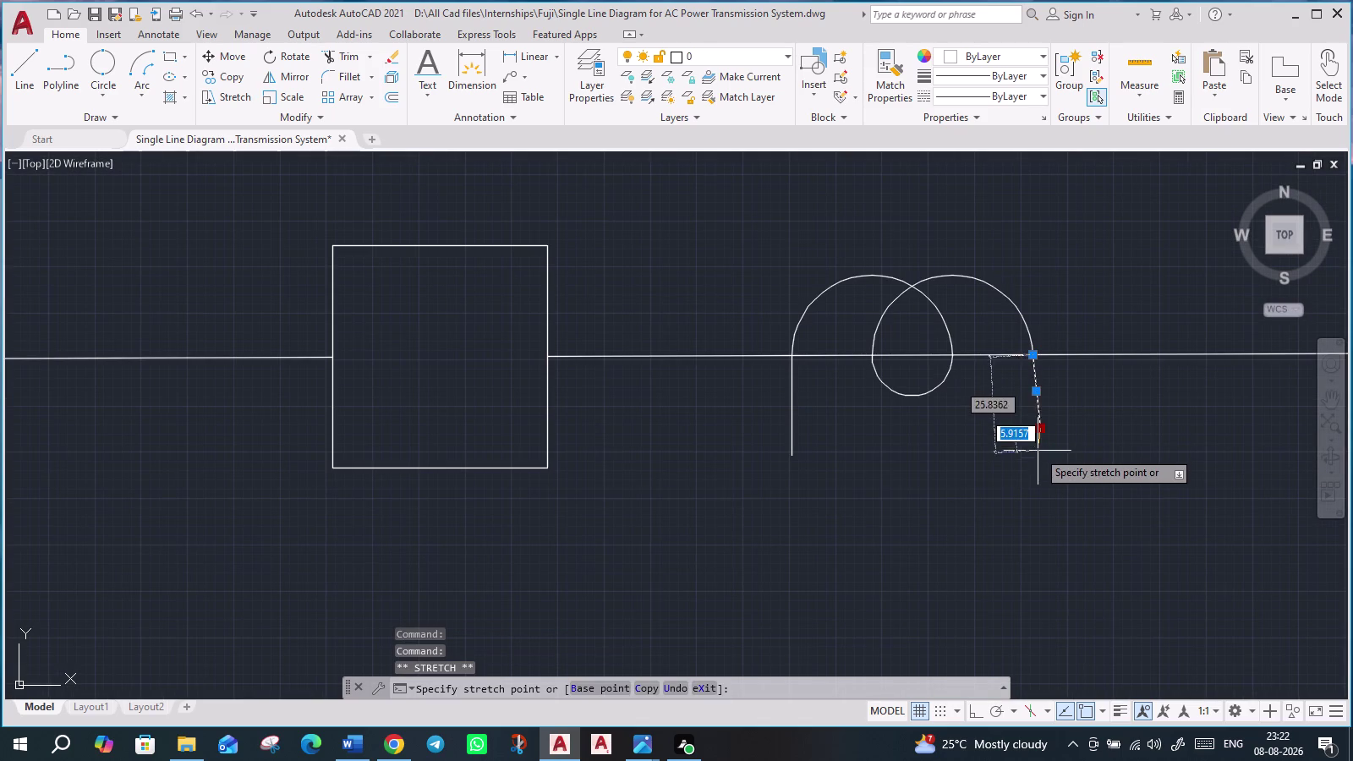
click(1037, 457)
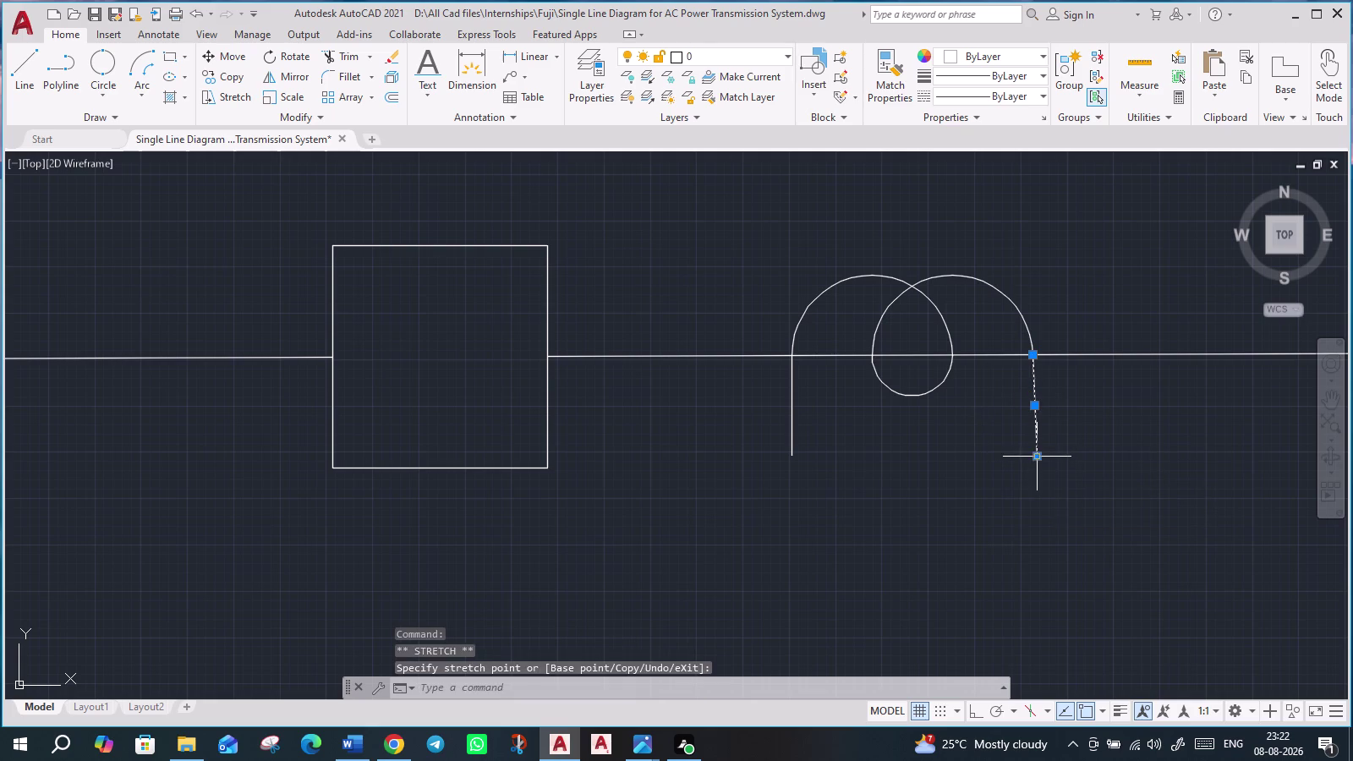
key(Escape)
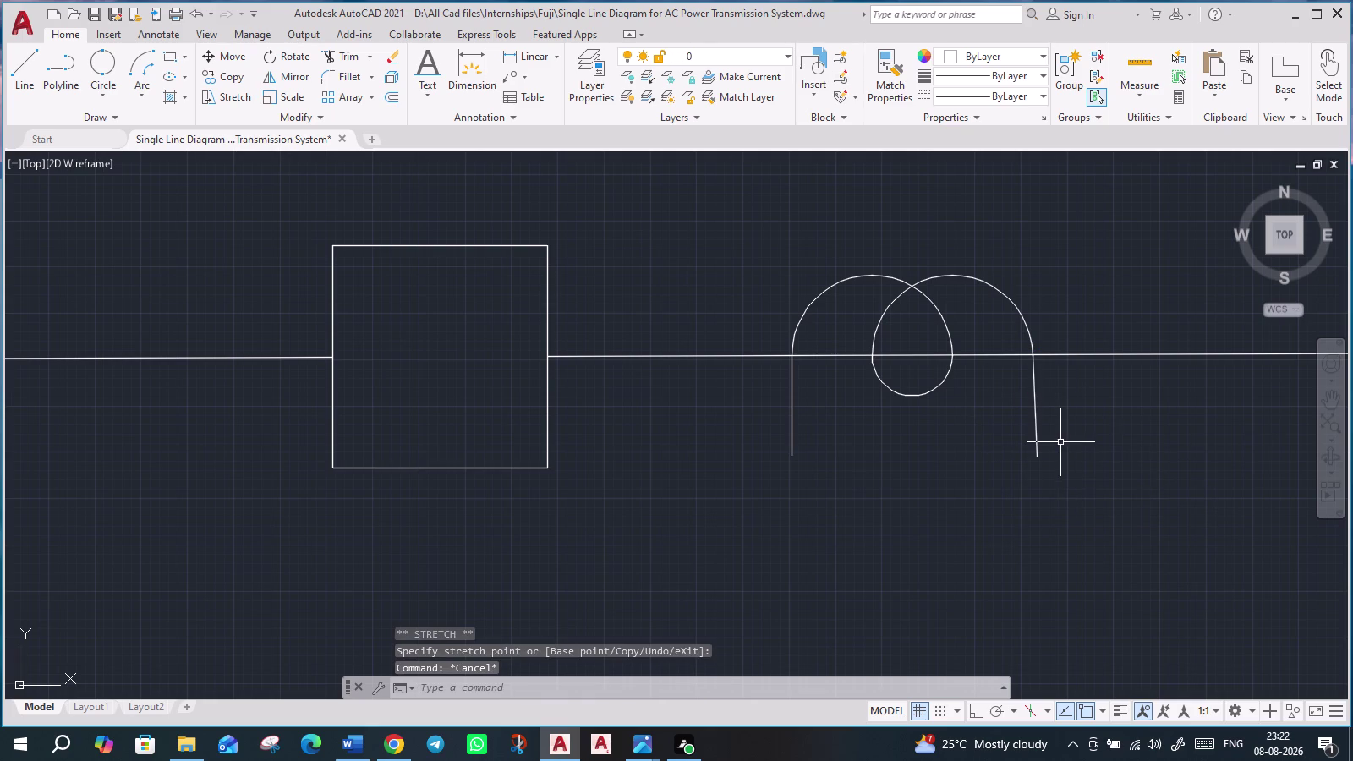
scroll(down, 3)
scroll(down, 3)
middle_drag(1127, 570, 955, 539)
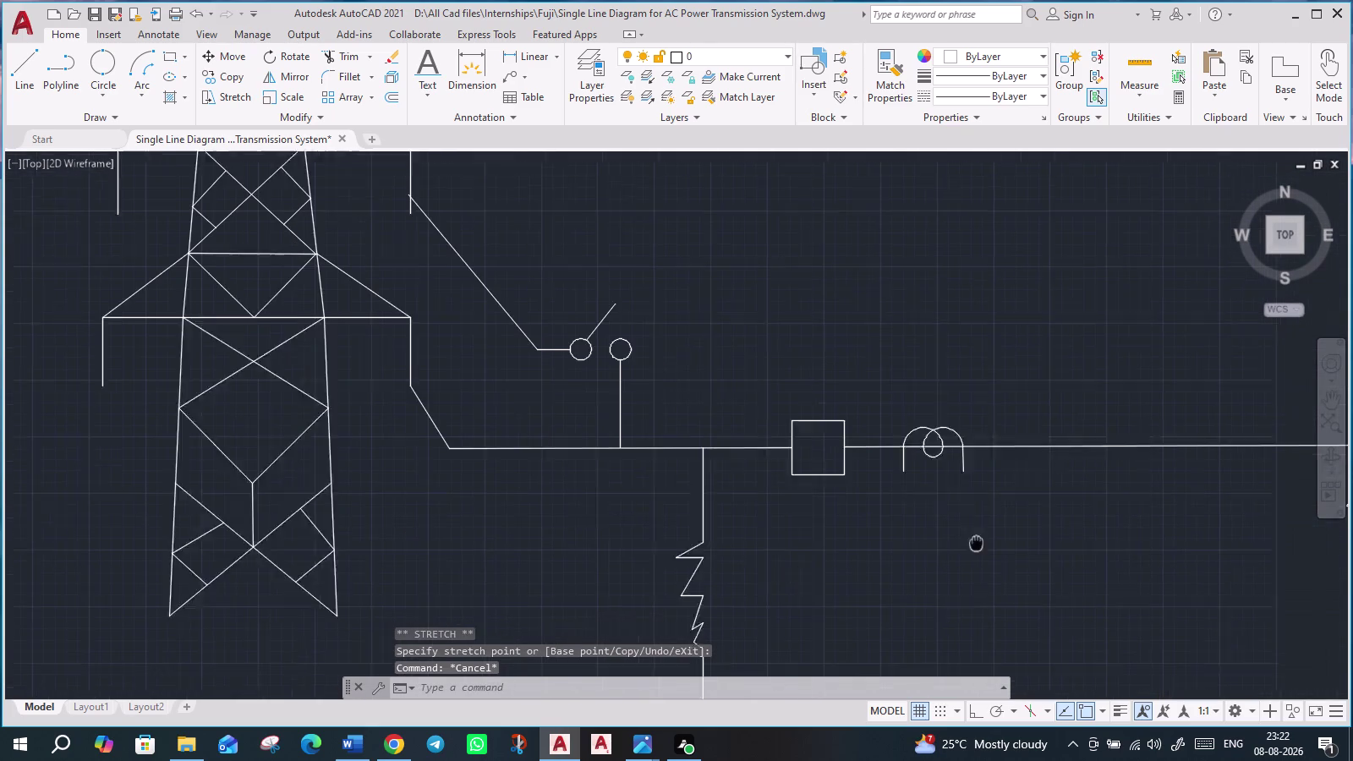
Select all of the coil's arcs and both legs on the feeder.
middle_drag(956, 539, 924, 532)
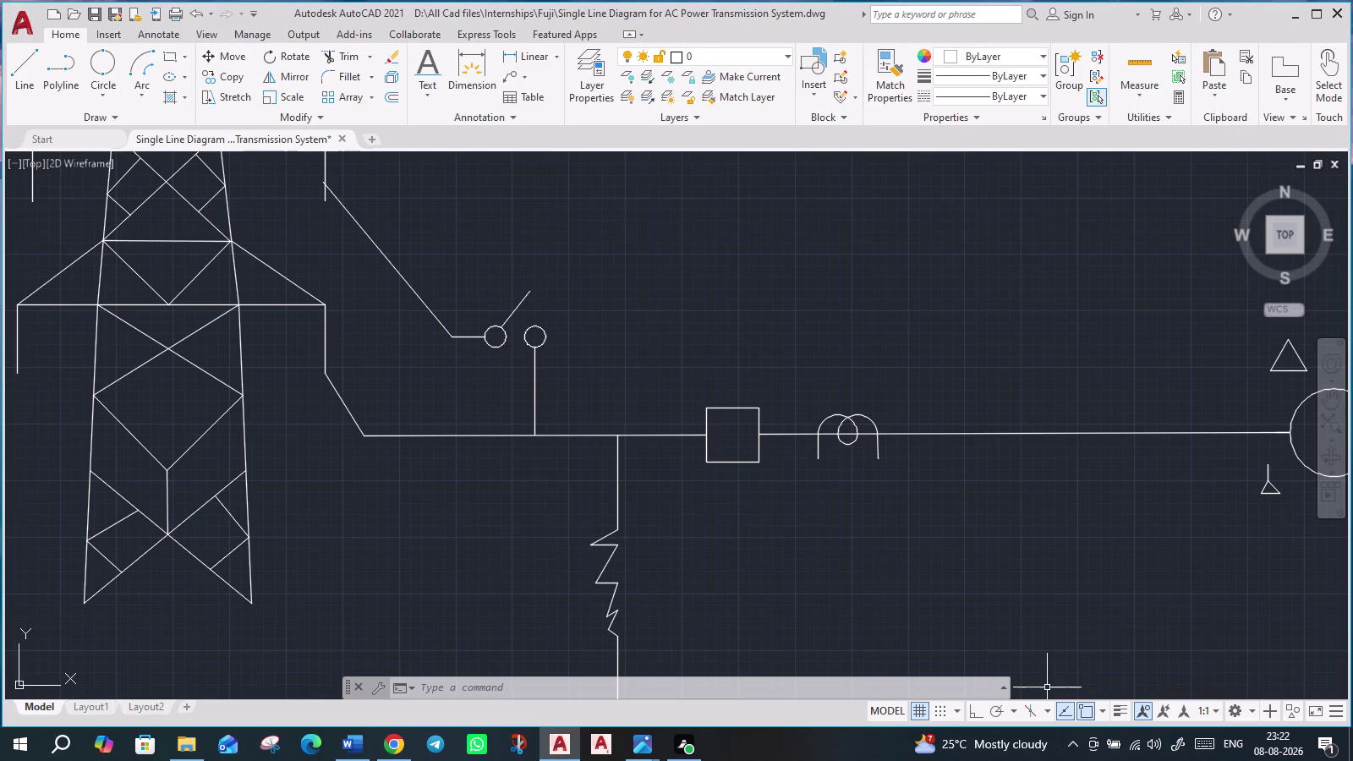
scroll(down, 3)
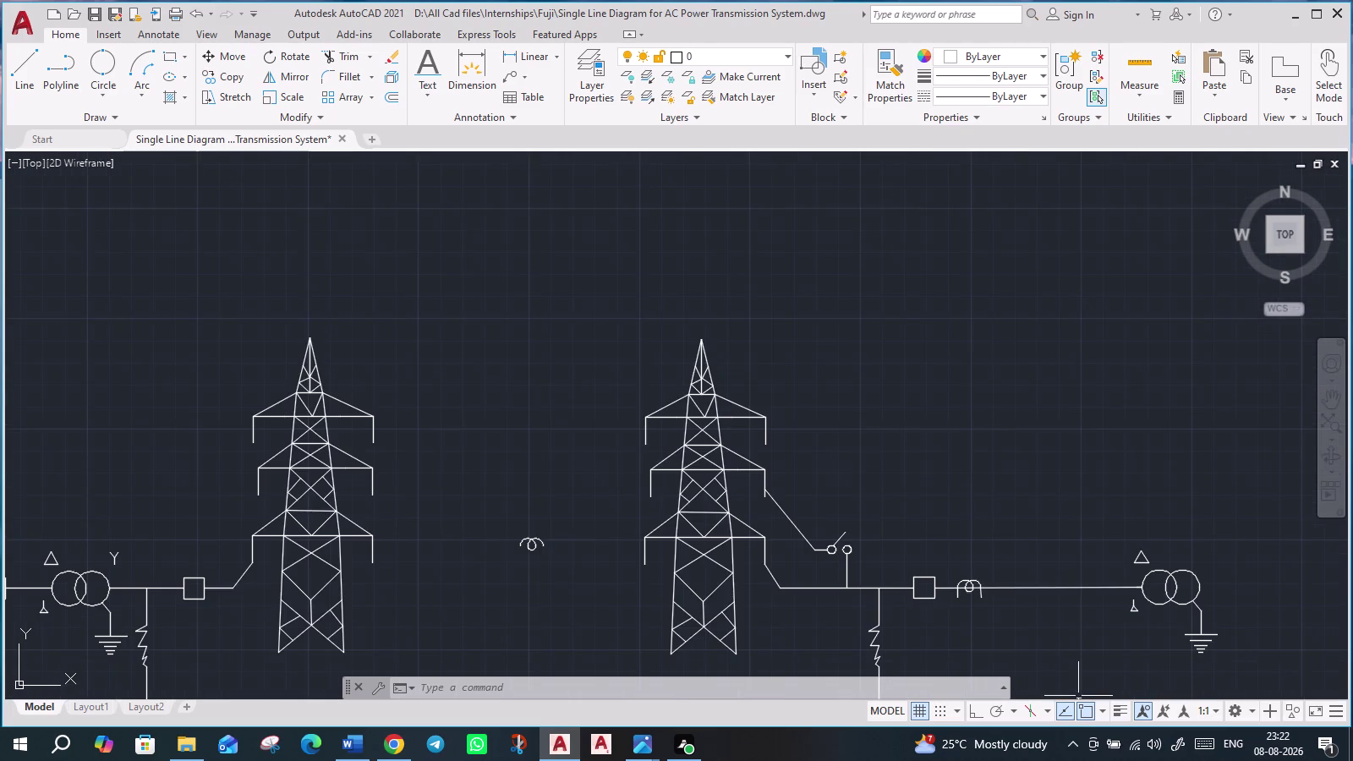
middle_drag(1081, 671, 928, 568)
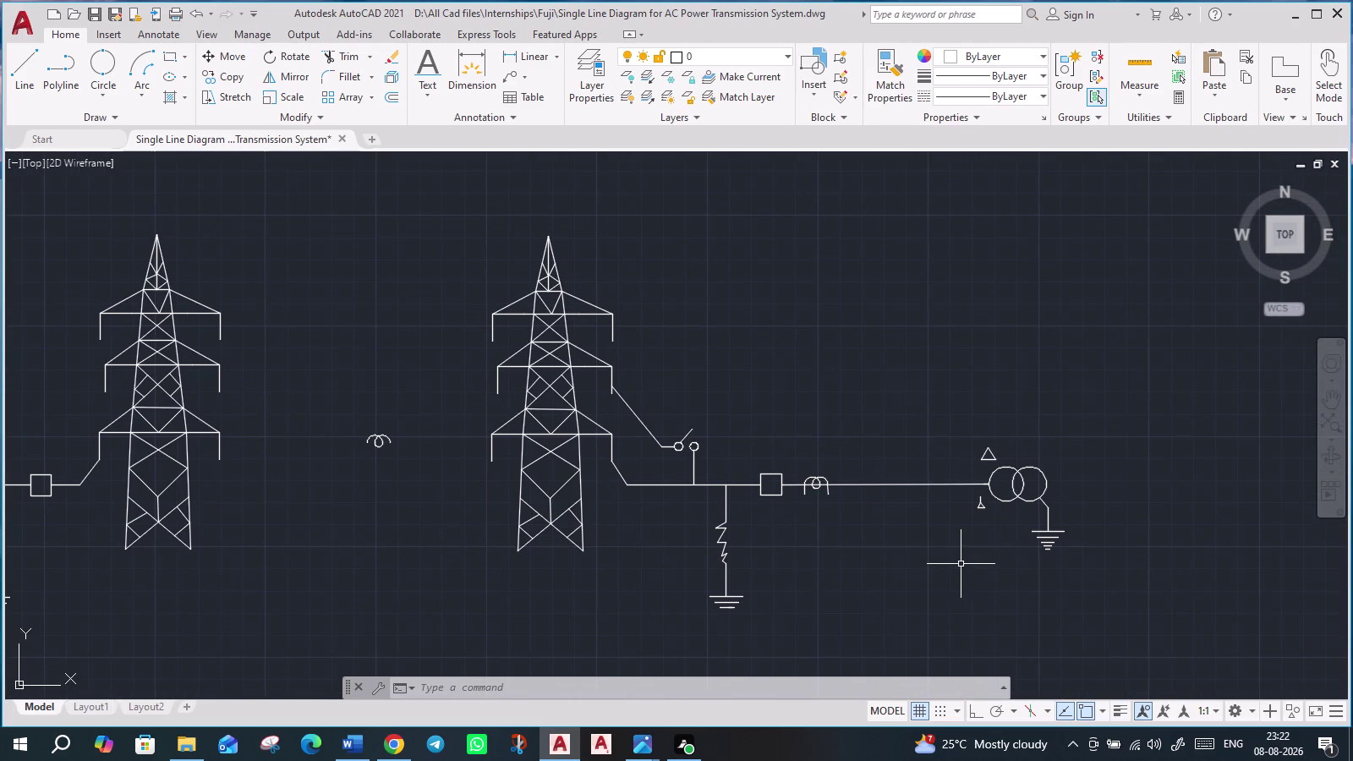
scroll(up, 3)
click(692, 374)
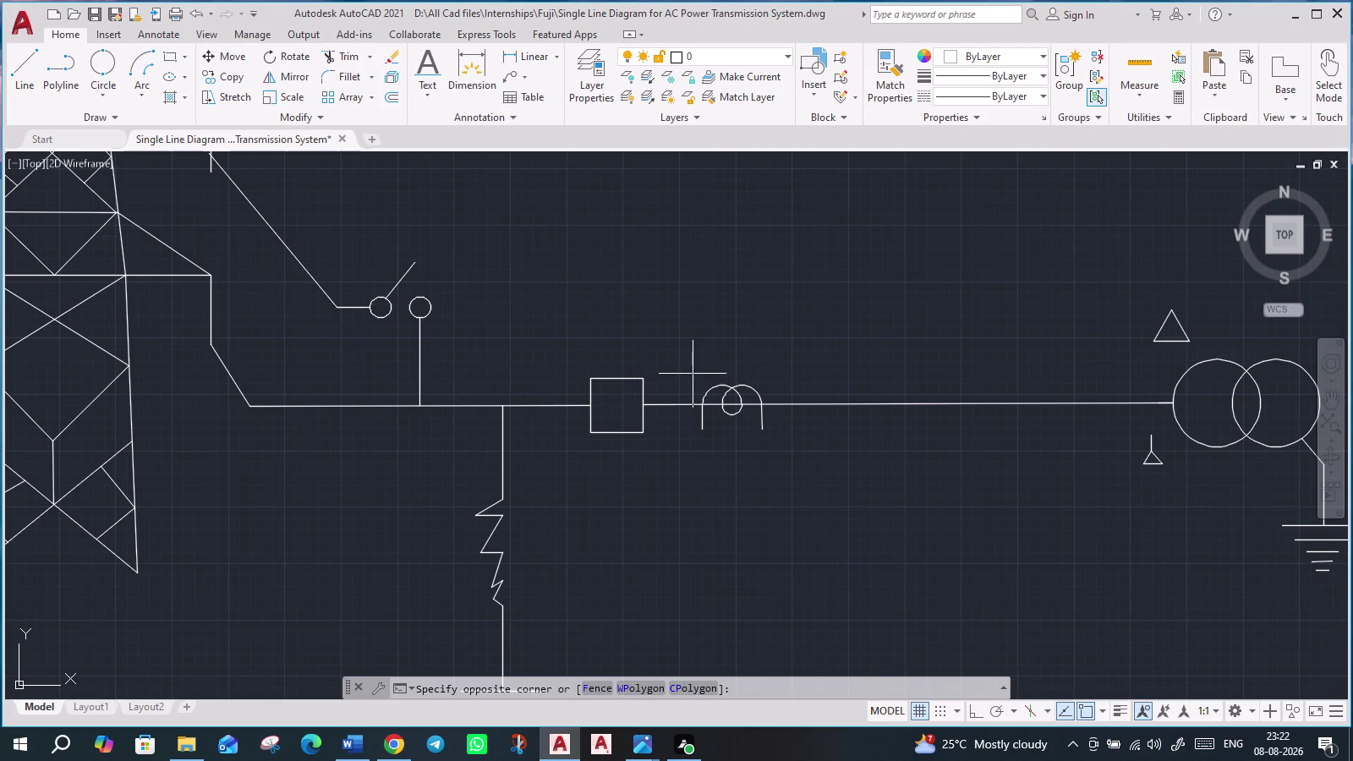
click(763, 397)
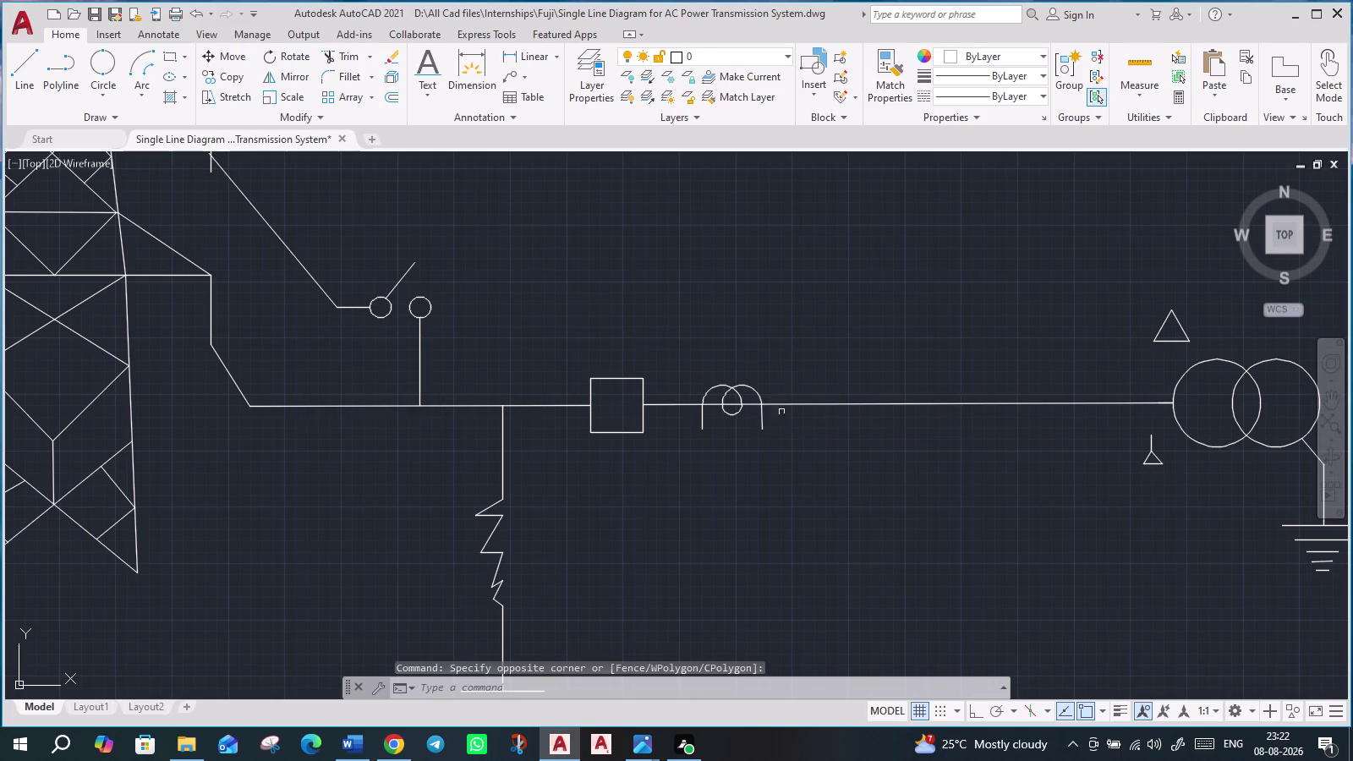
click(762, 422)
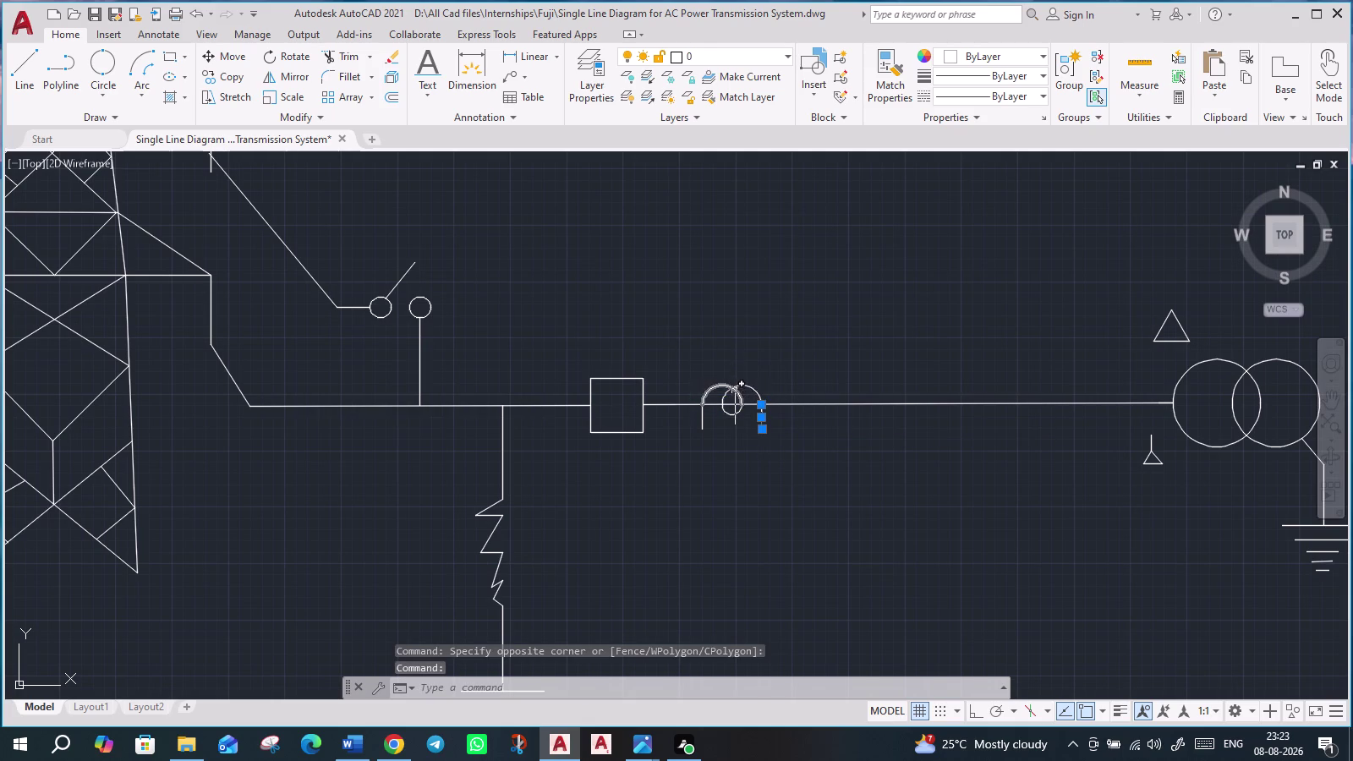
click(732, 390)
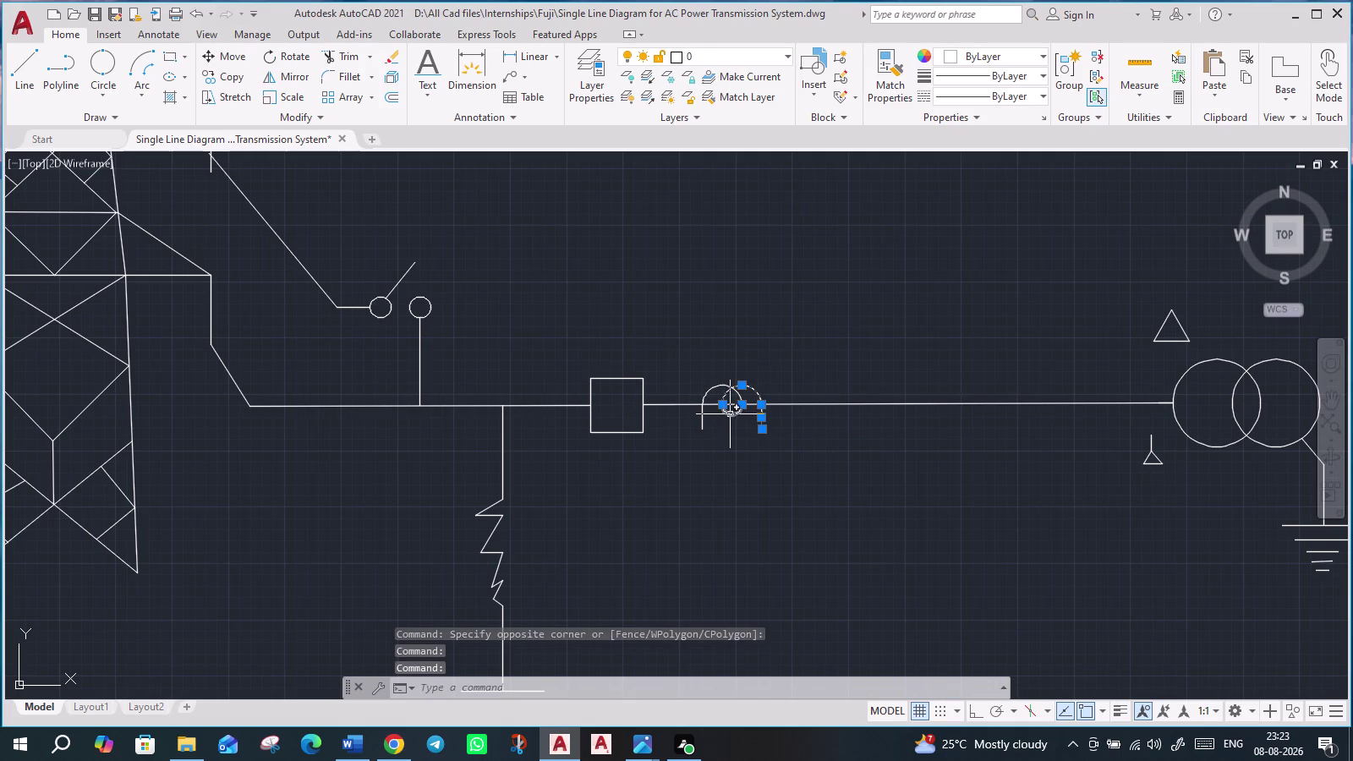
click(730, 414)
click(710, 389)
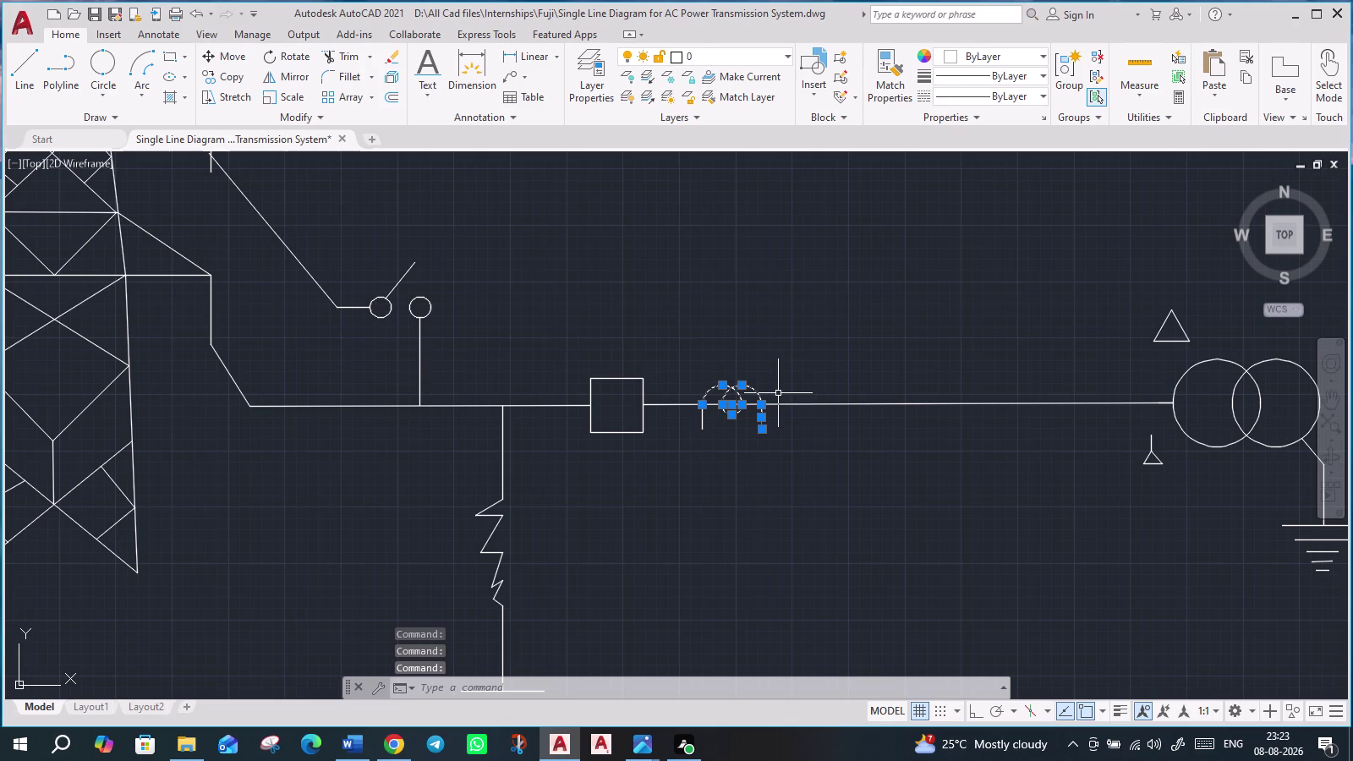
click(702, 421)
Move the coil right to midway between the breaker and the transformer.
key(m)
key(Return)
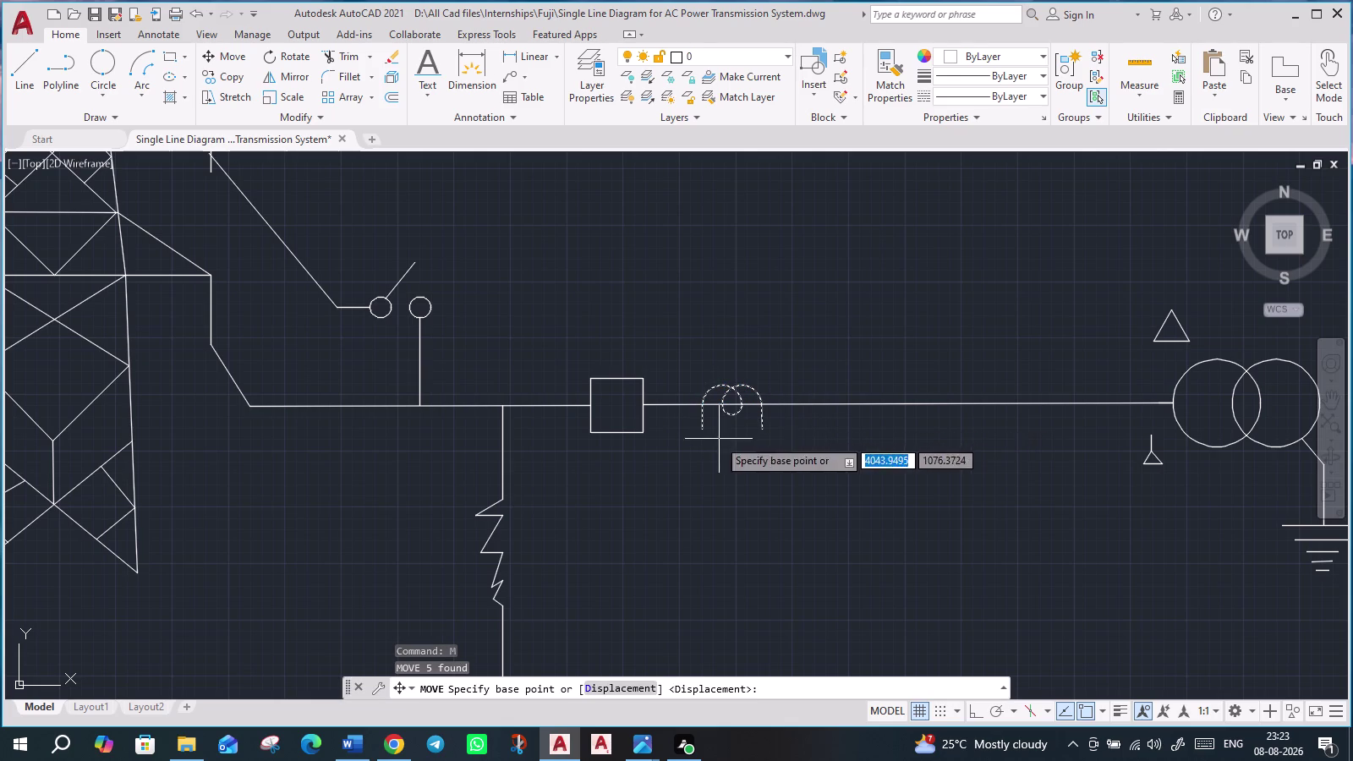
click(720, 401)
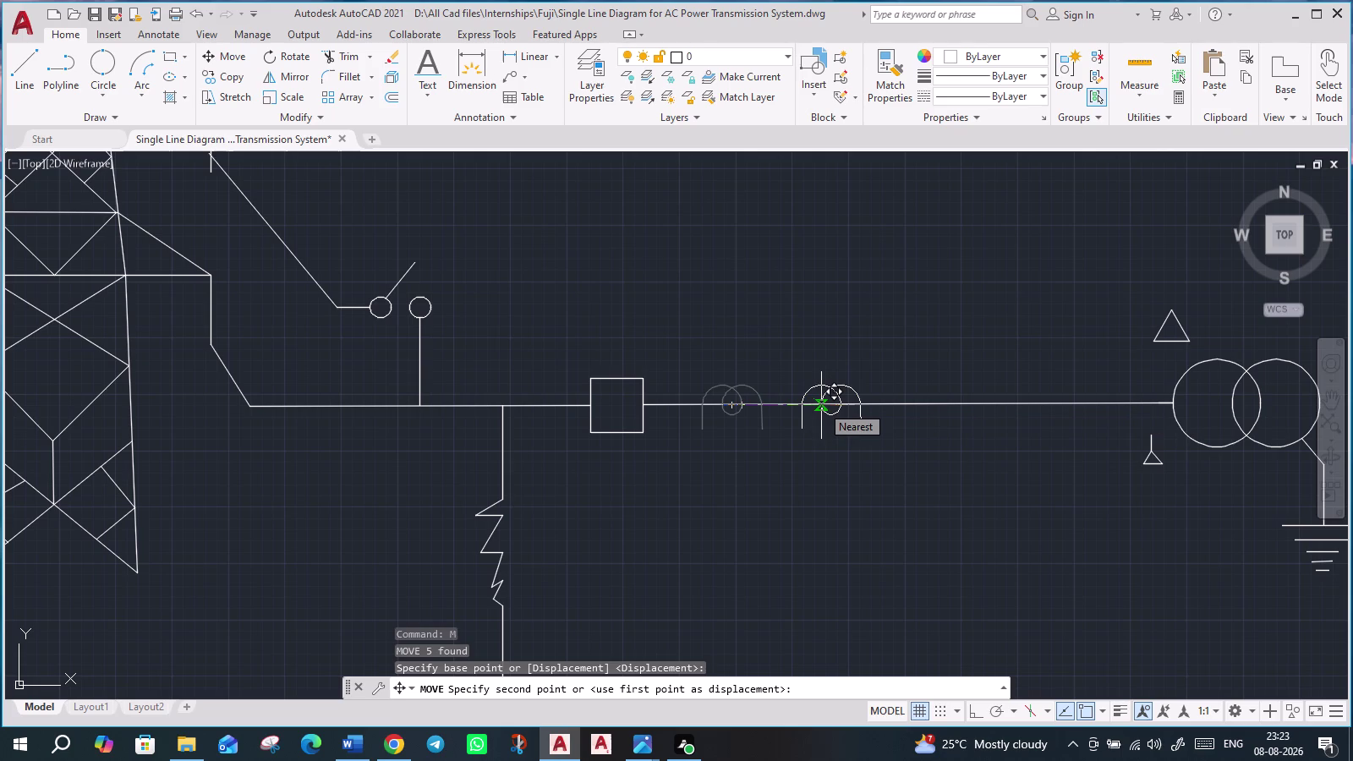
click(869, 406)
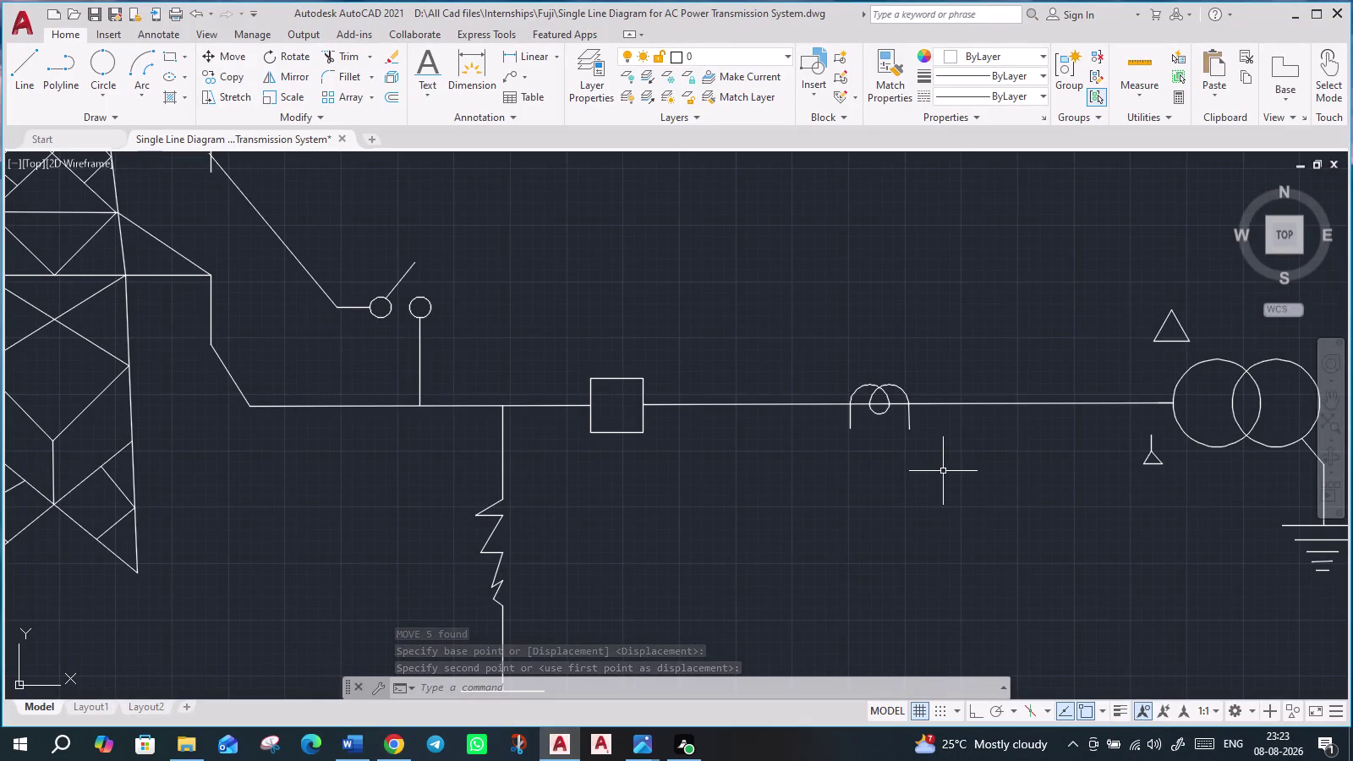
scroll(down, 3)
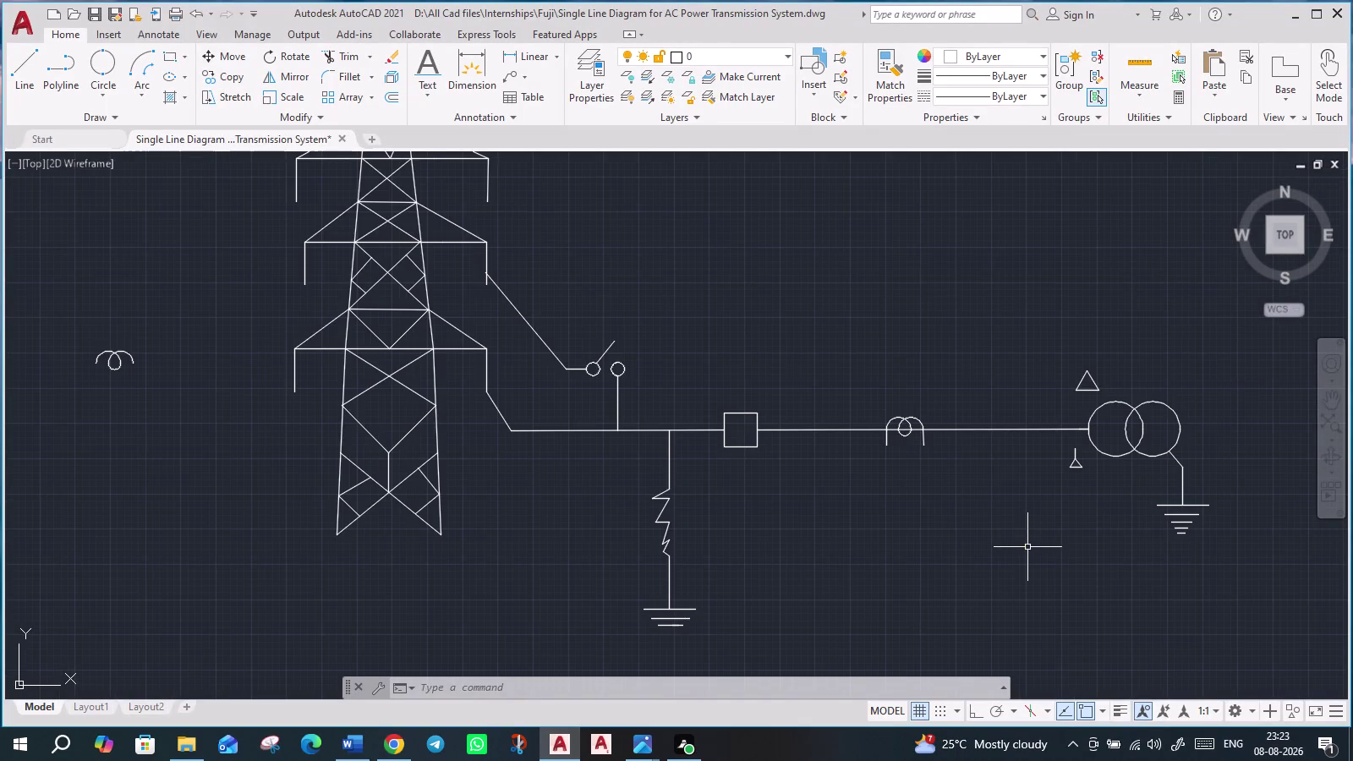
Draw a stepped outgoing line right, up, then right from the transformer's right side.
middle_drag(1023, 540, 721, 537)
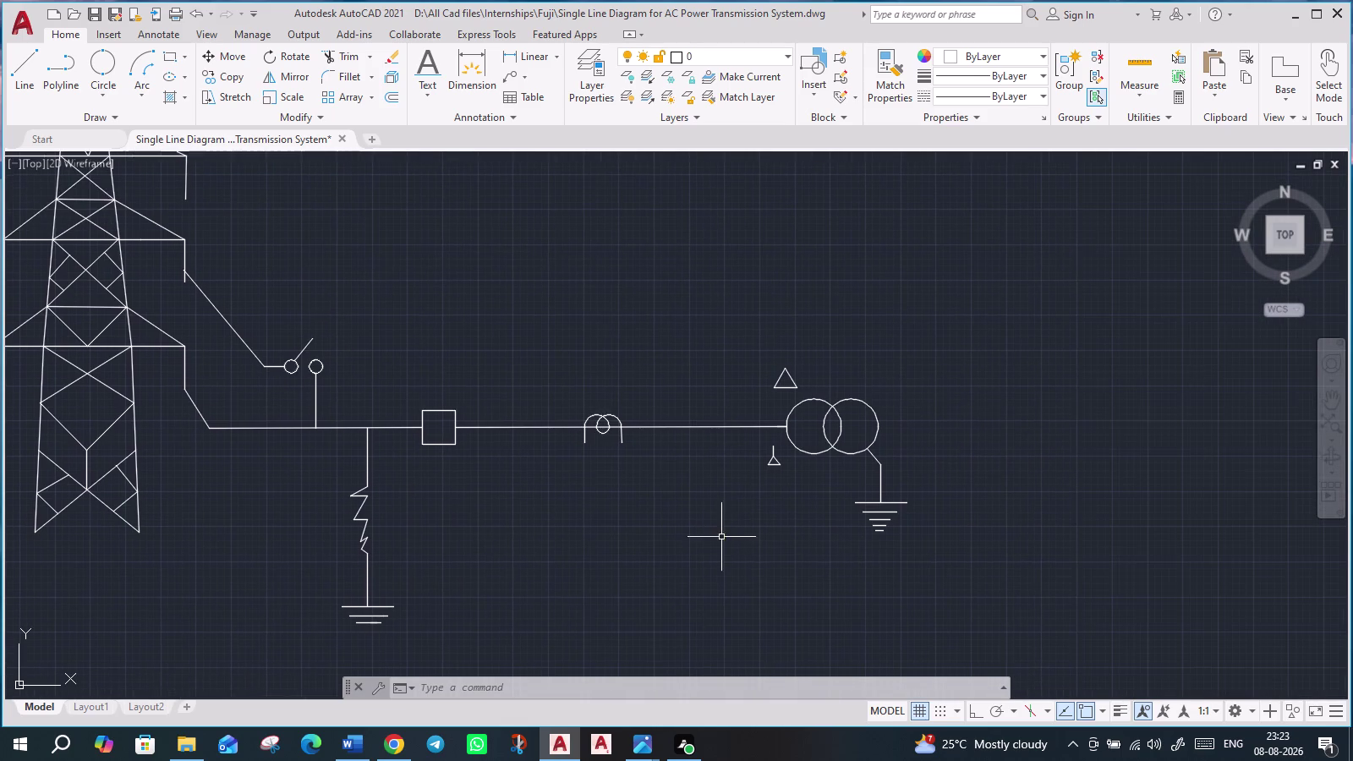
key(l)
key(Return)
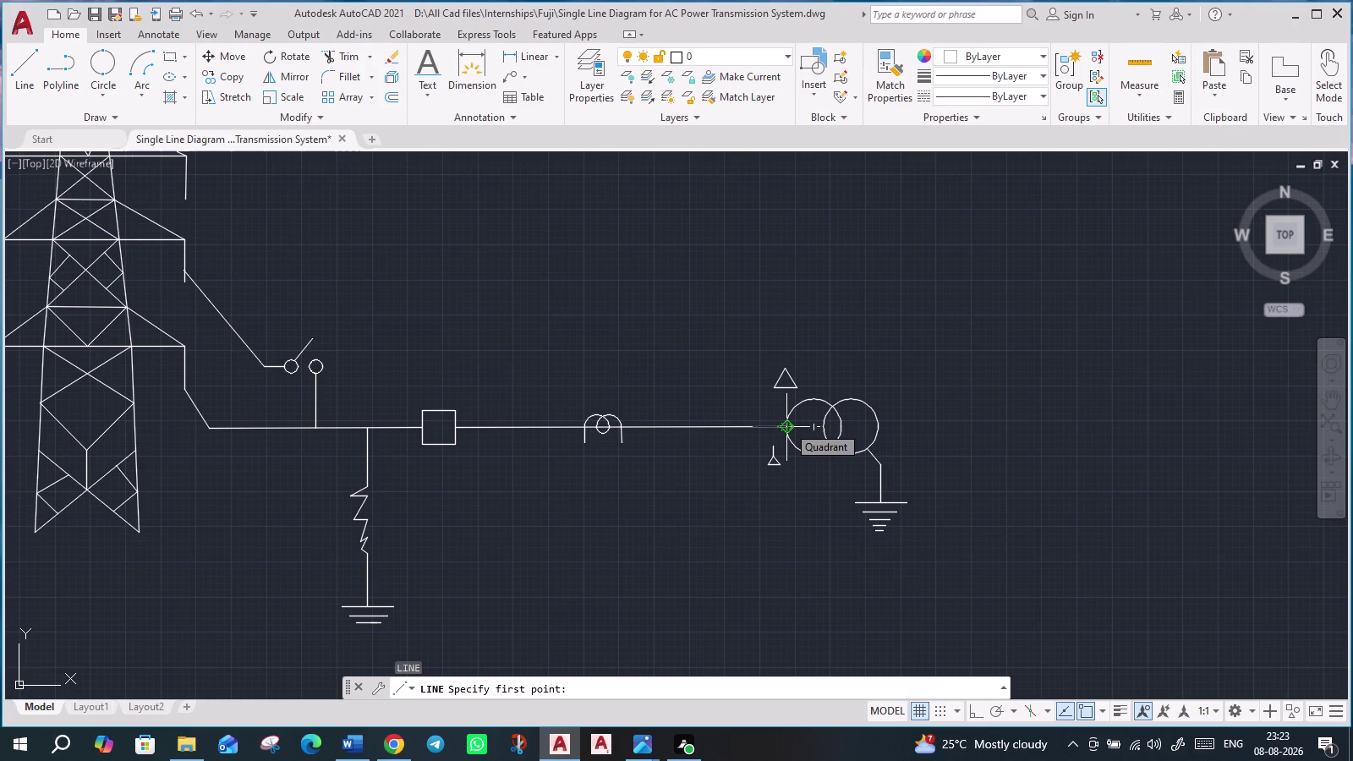
click(881, 428)
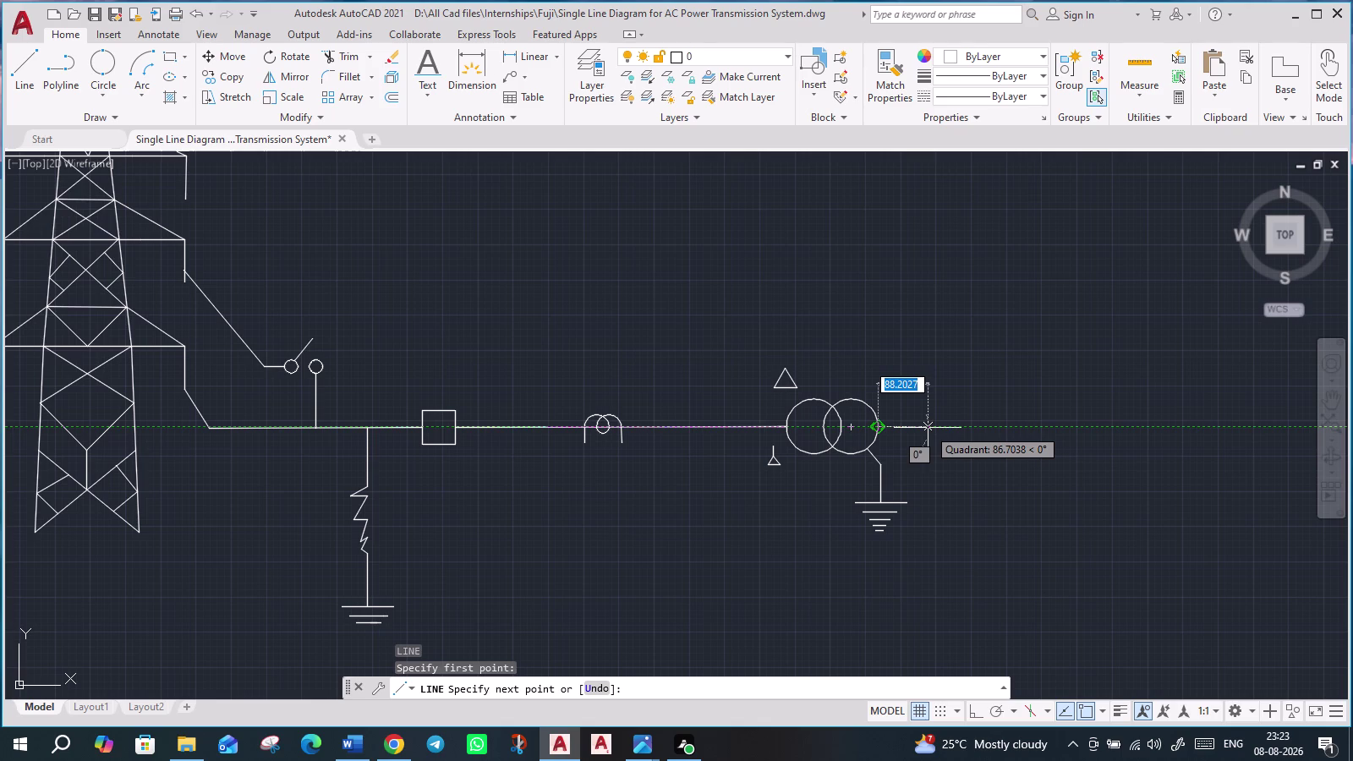
click(928, 428)
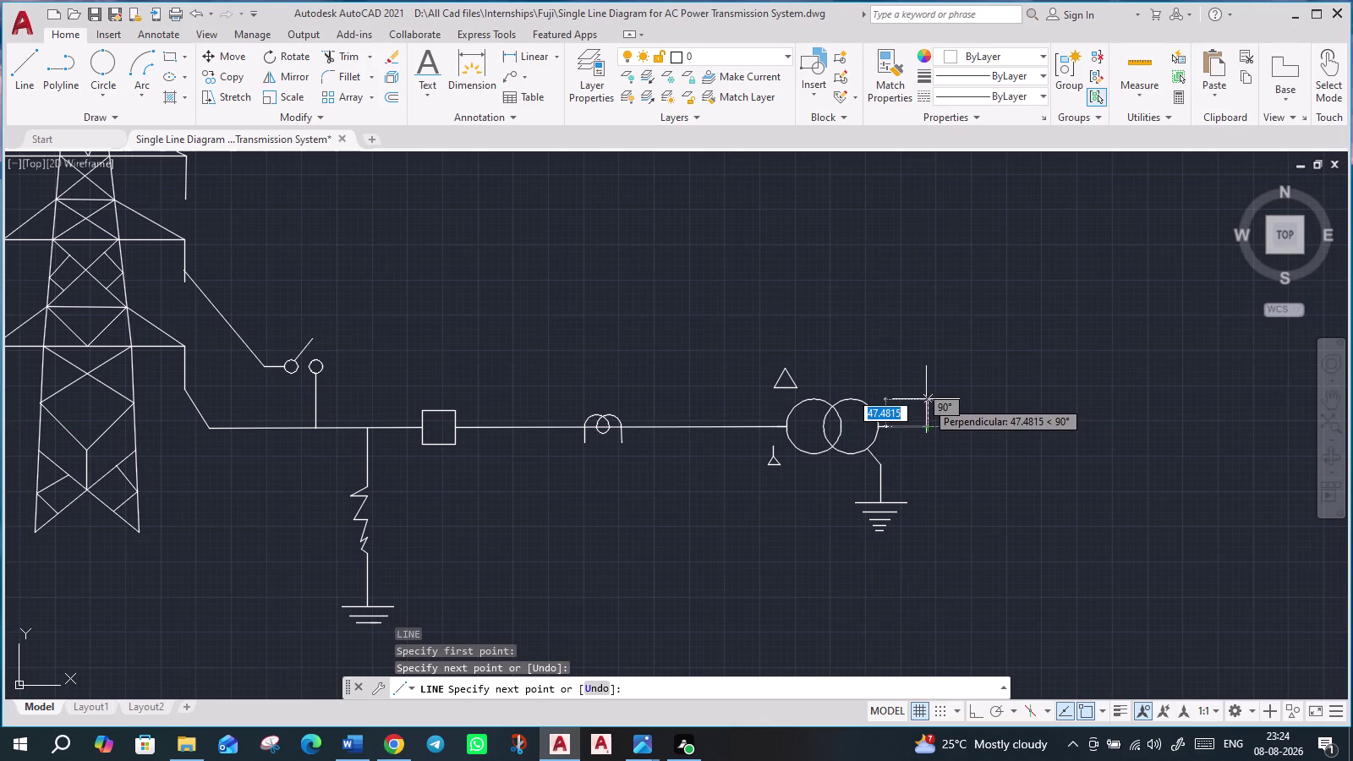
click(926, 395)
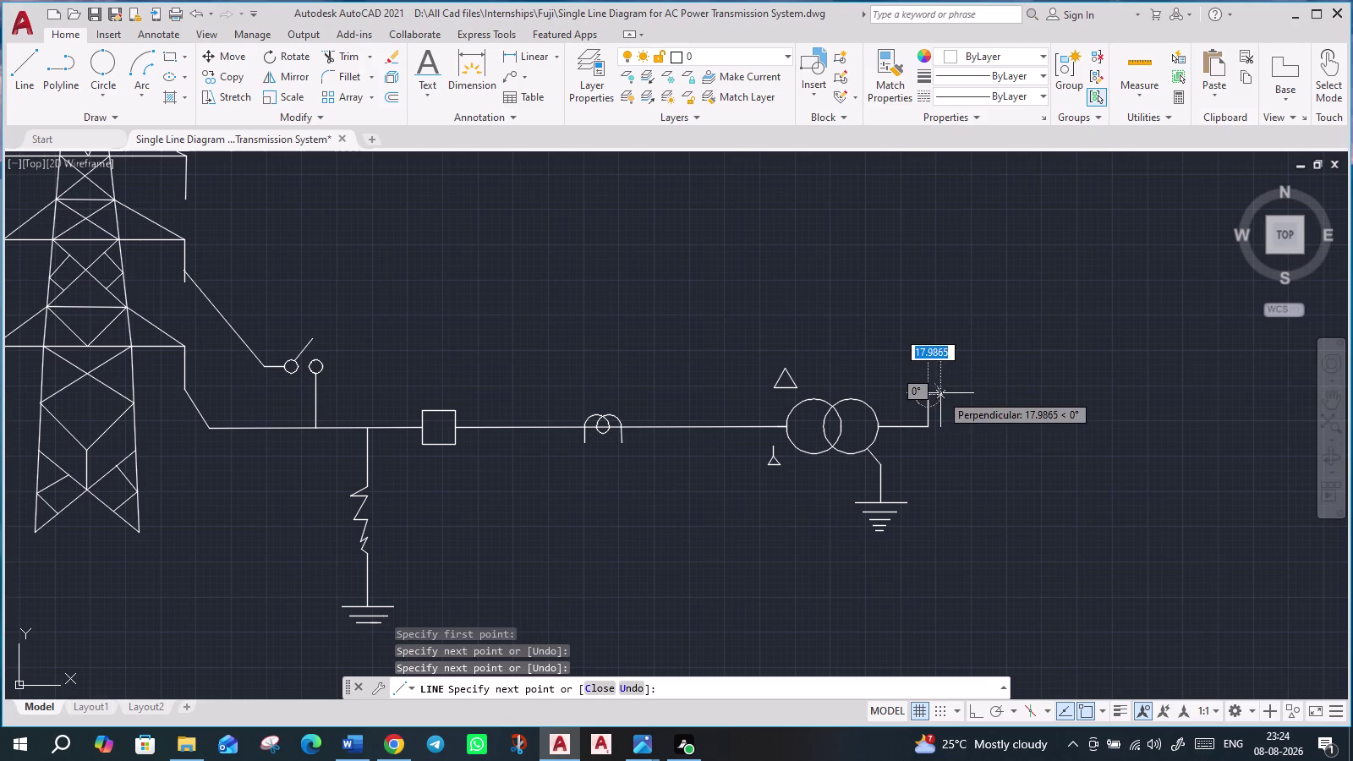
click(947, 394)
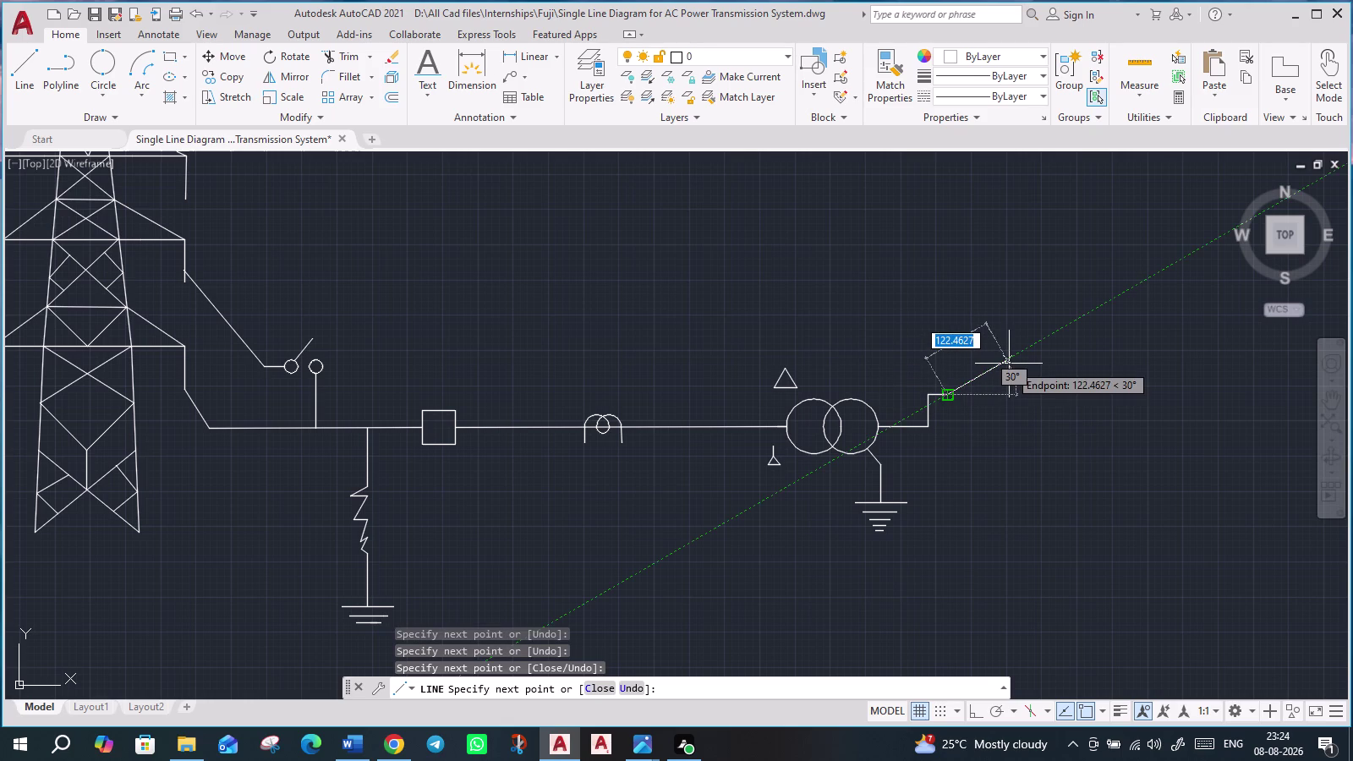
key(Escape)
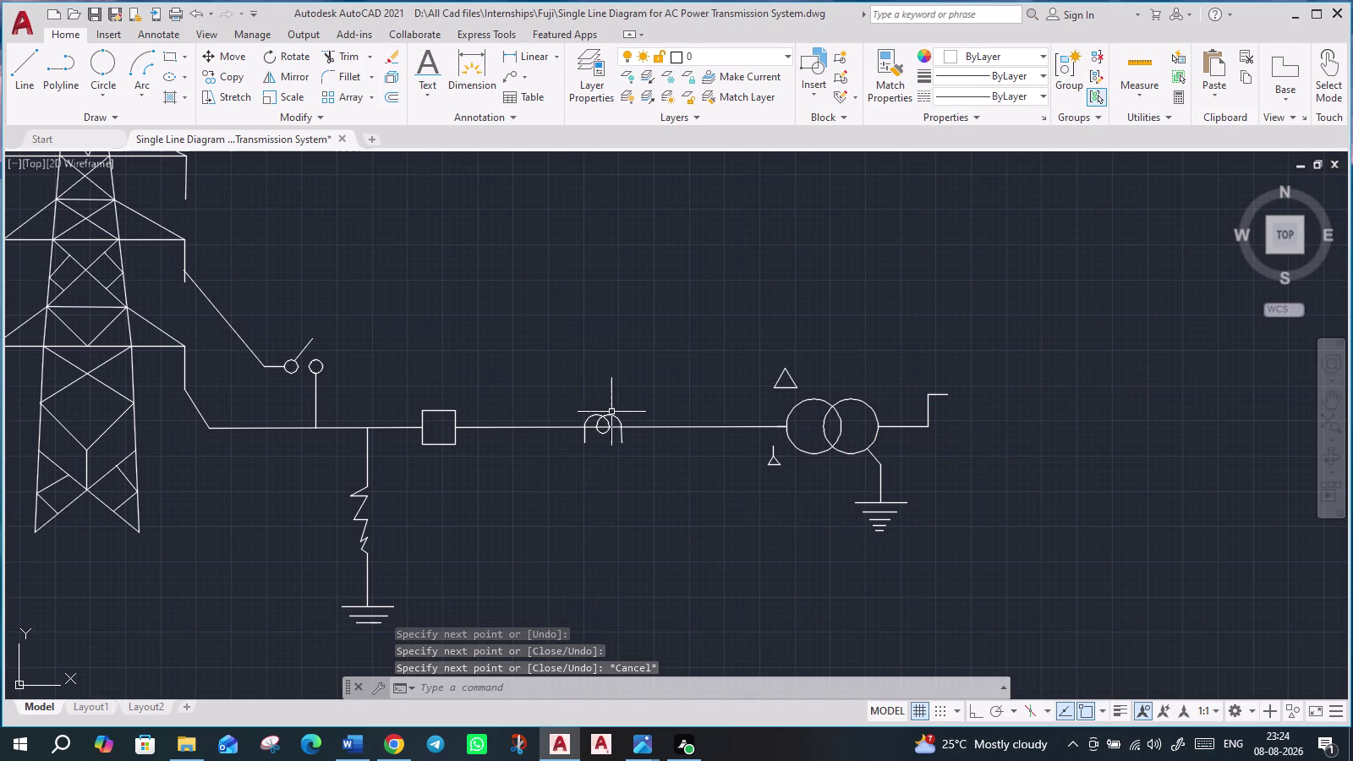
Select the breaker square on the main line and start copying it.
click(433, 411)
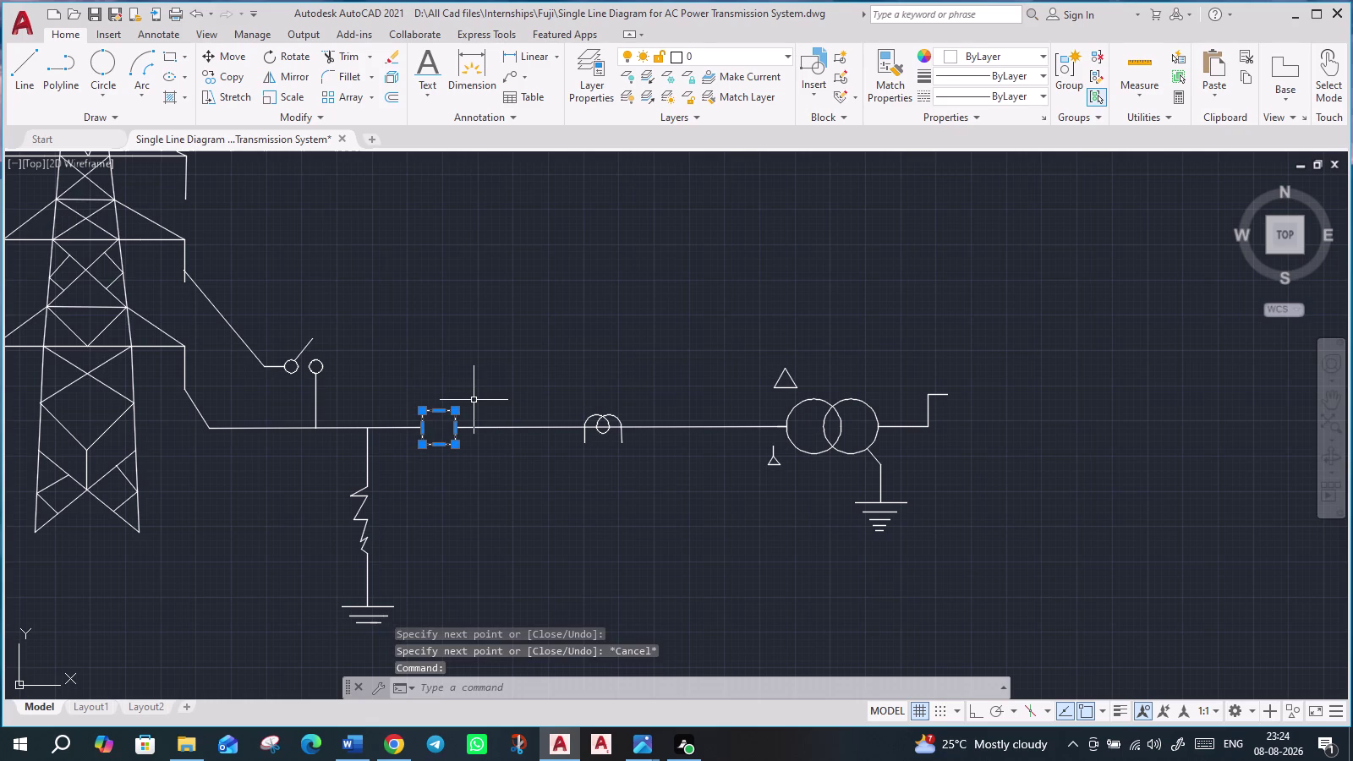
text(c)
text(o)
key(Return)
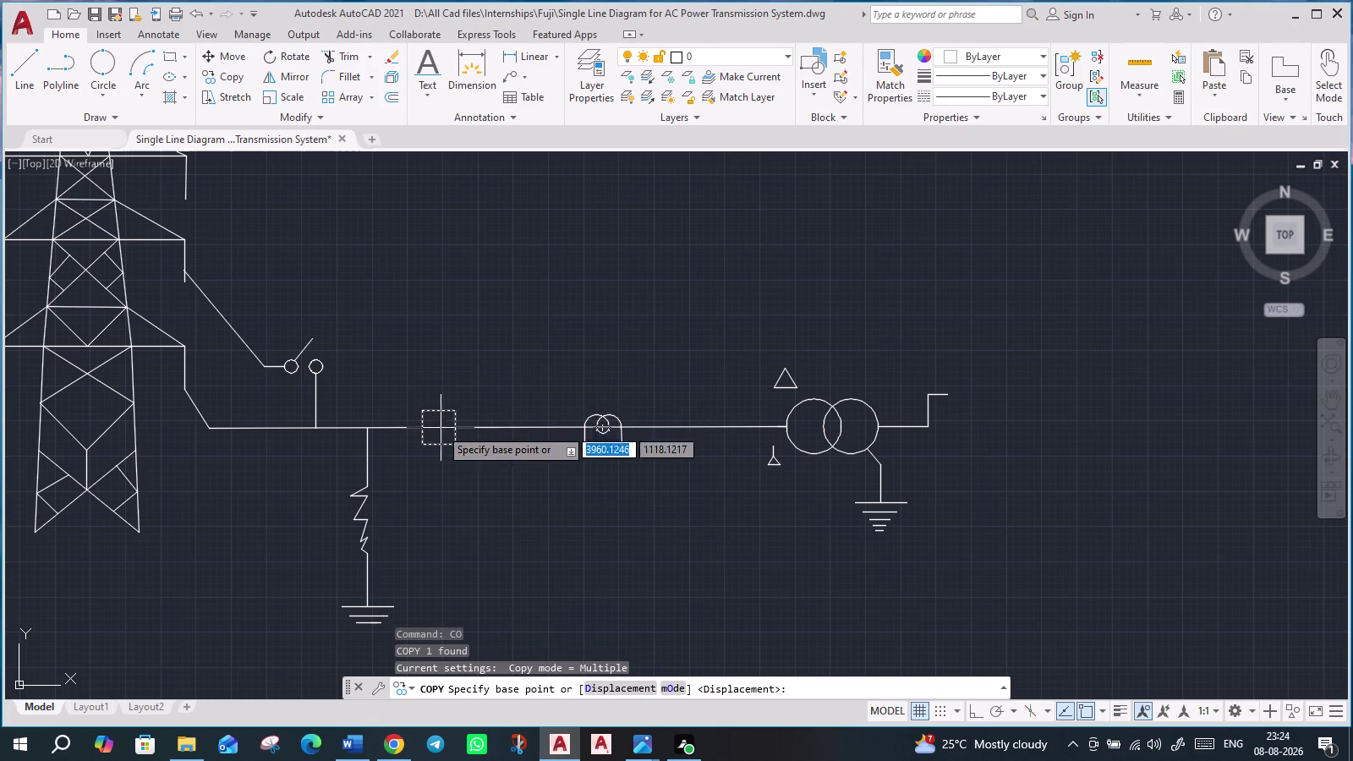
Place a copy of the breaker square, by its centre, at the stepped line's end.
click(424, 428)
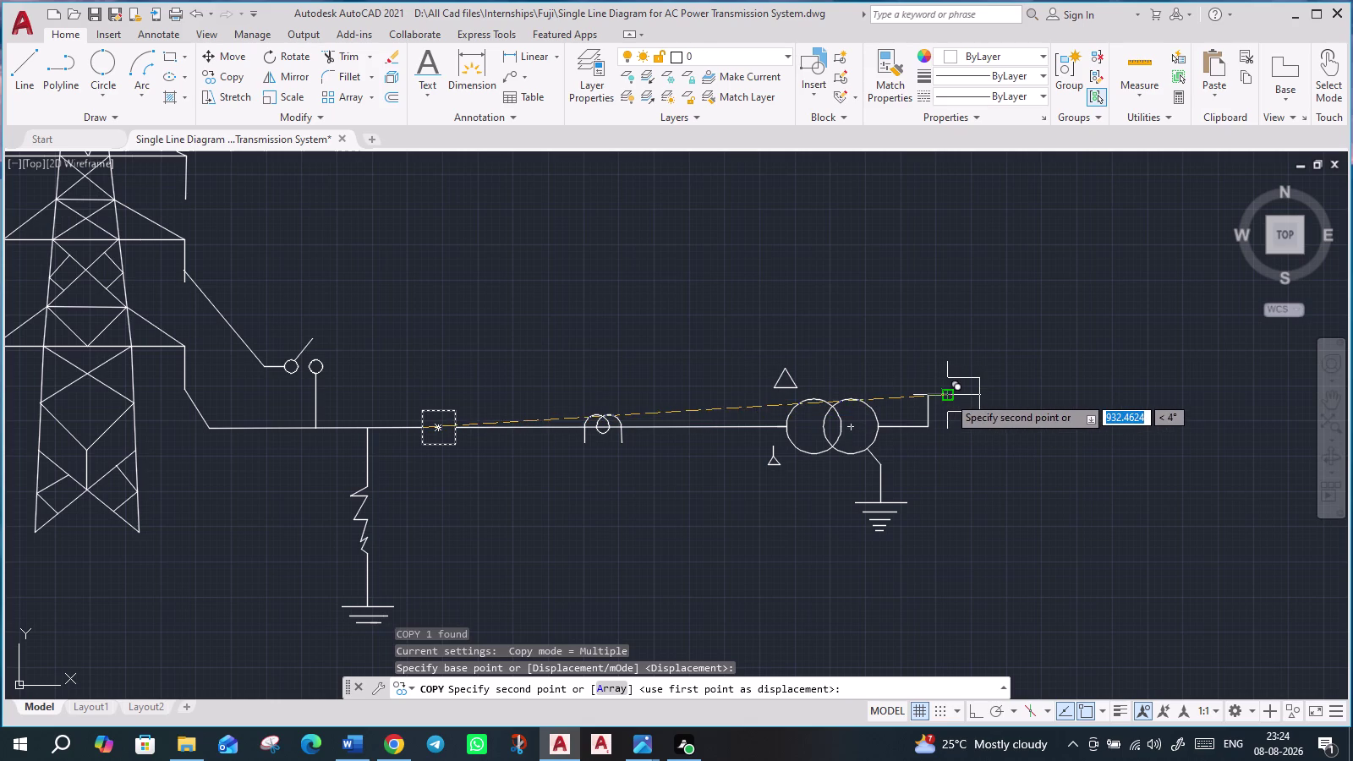
click(948, 396)
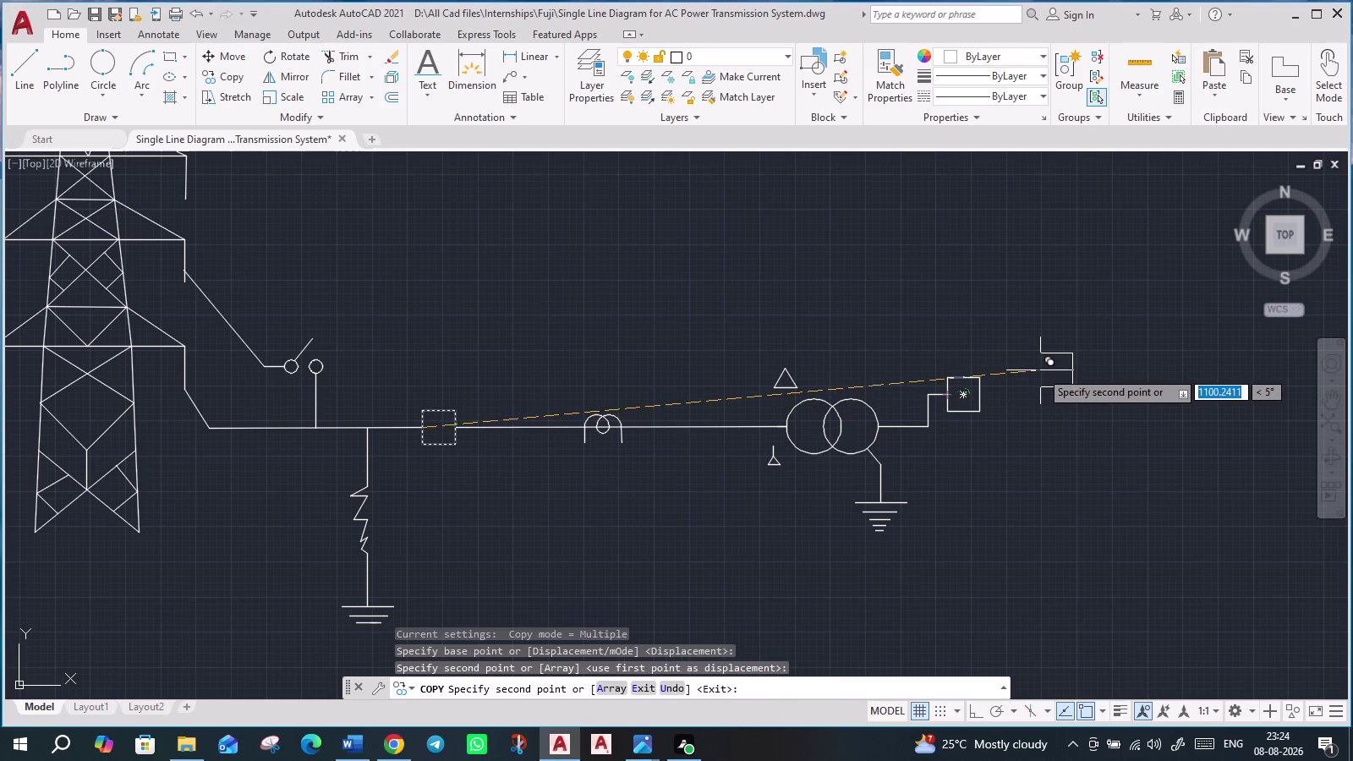
key(Escape)
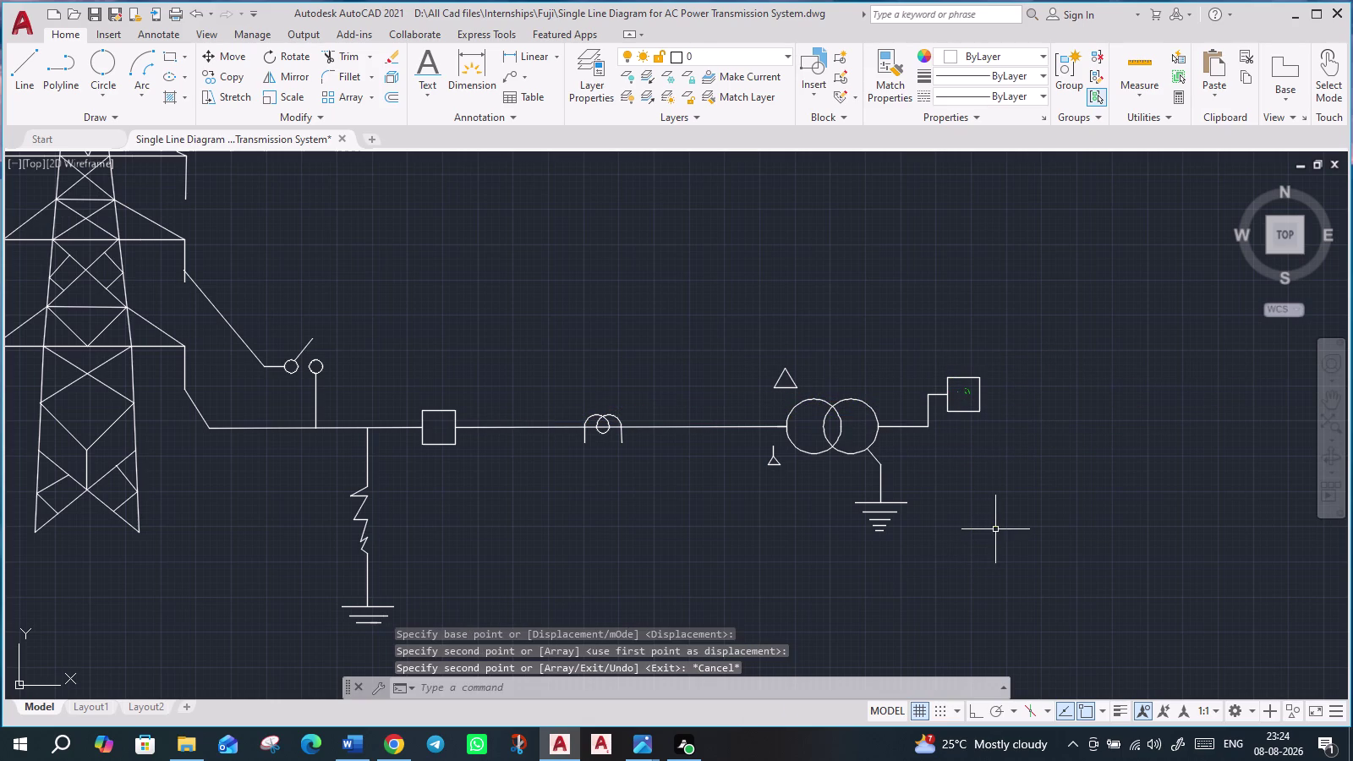
scroll(down, 3)
middle_drag(809, 611, 1046, 483)
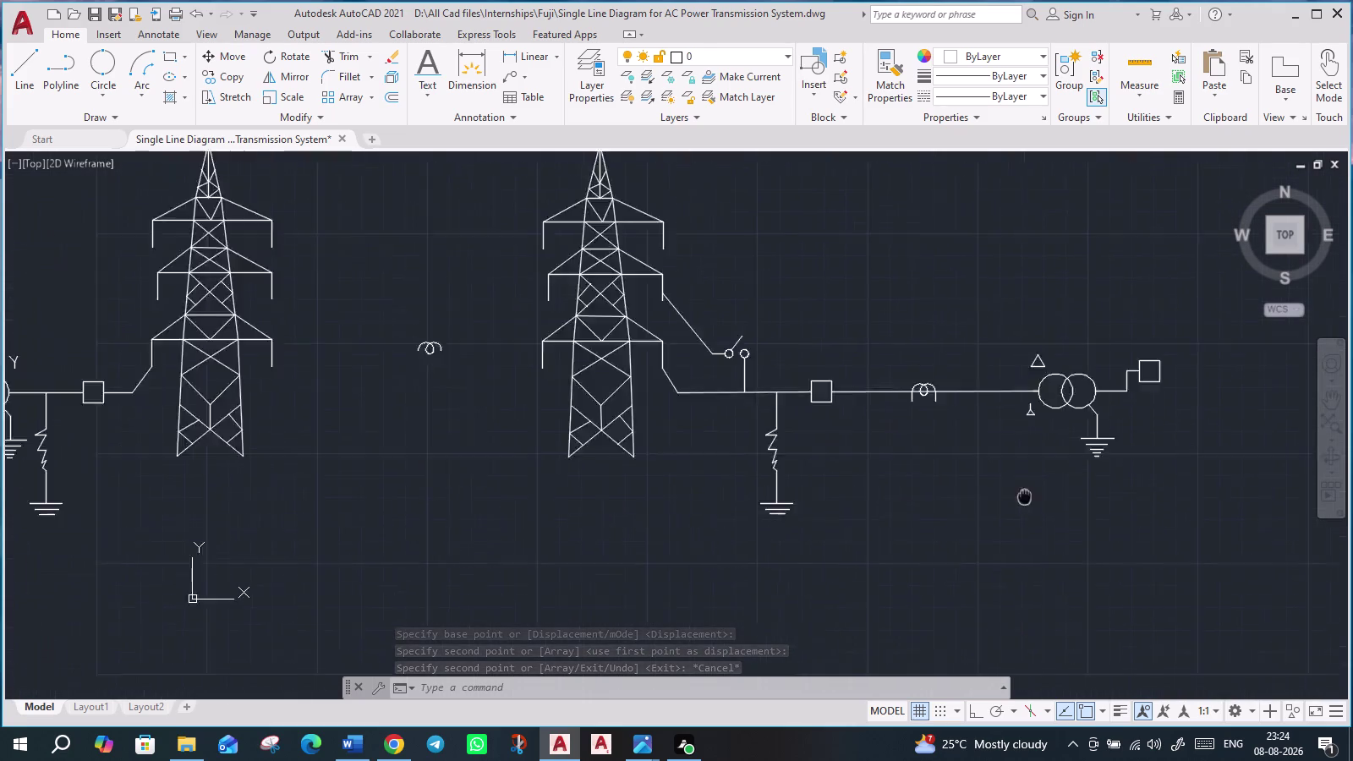
Select the generator-side isolator's two contact circles and blade.
middle_drag(1046, 482, 1122, 432)
scroll(down, 3)
middle_drag(490, 507, 873, 417)
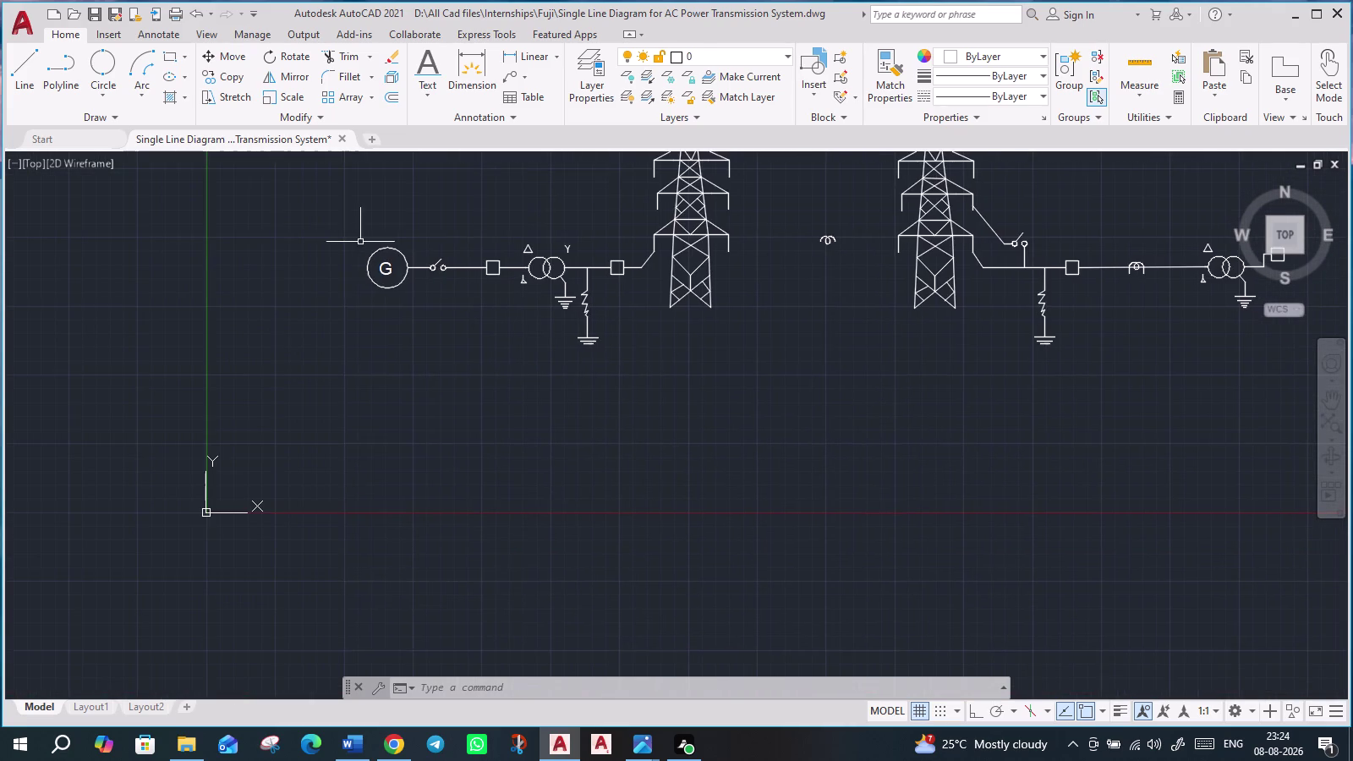
scroll(up, 3)
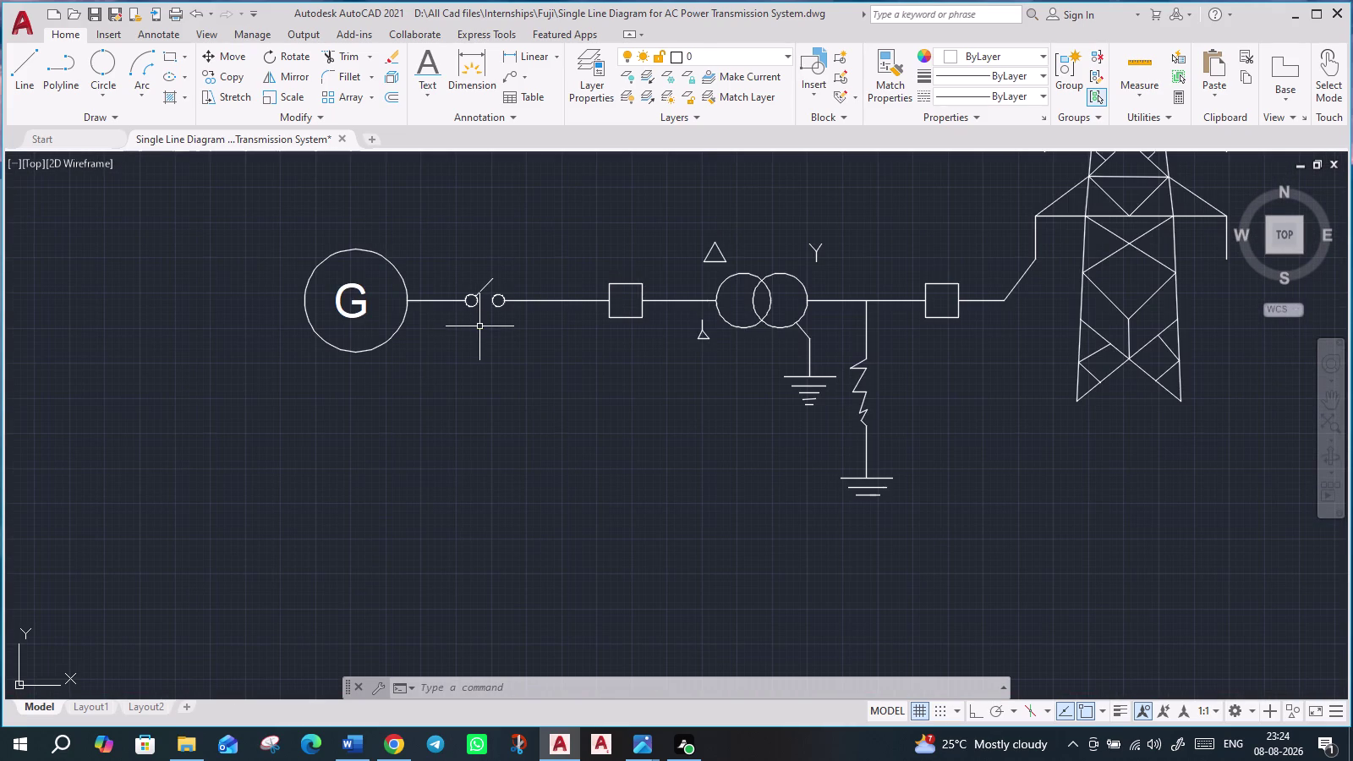
scroll(up, 3)
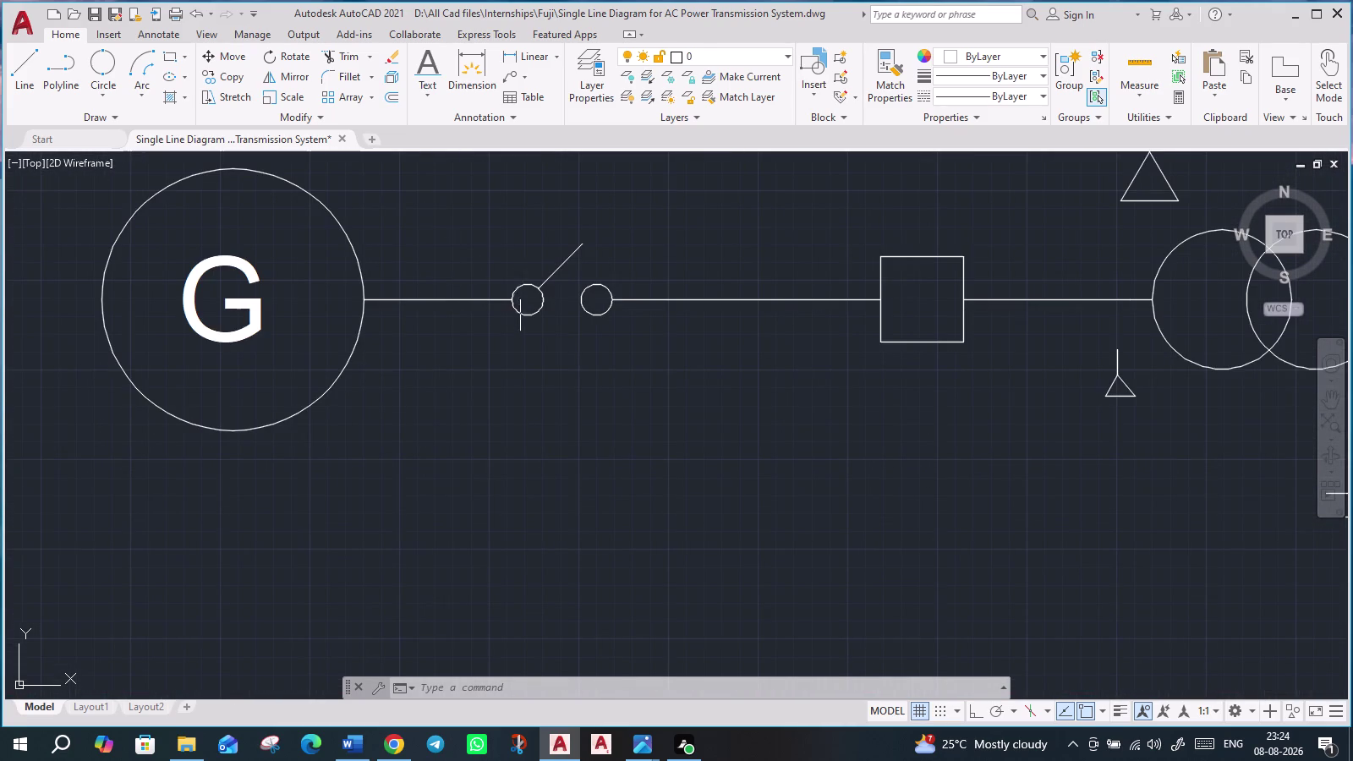
click(517, 290)
click(552, 277)
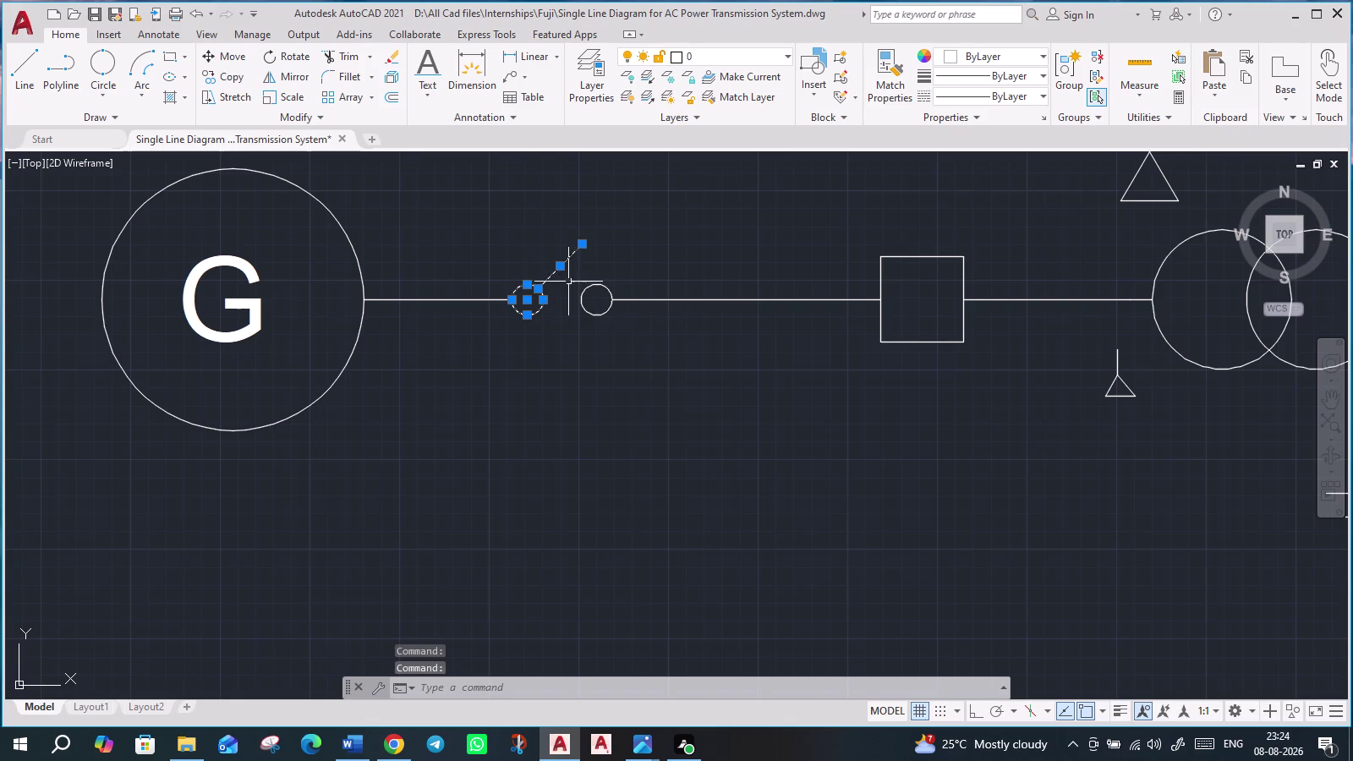
click(584, 287)
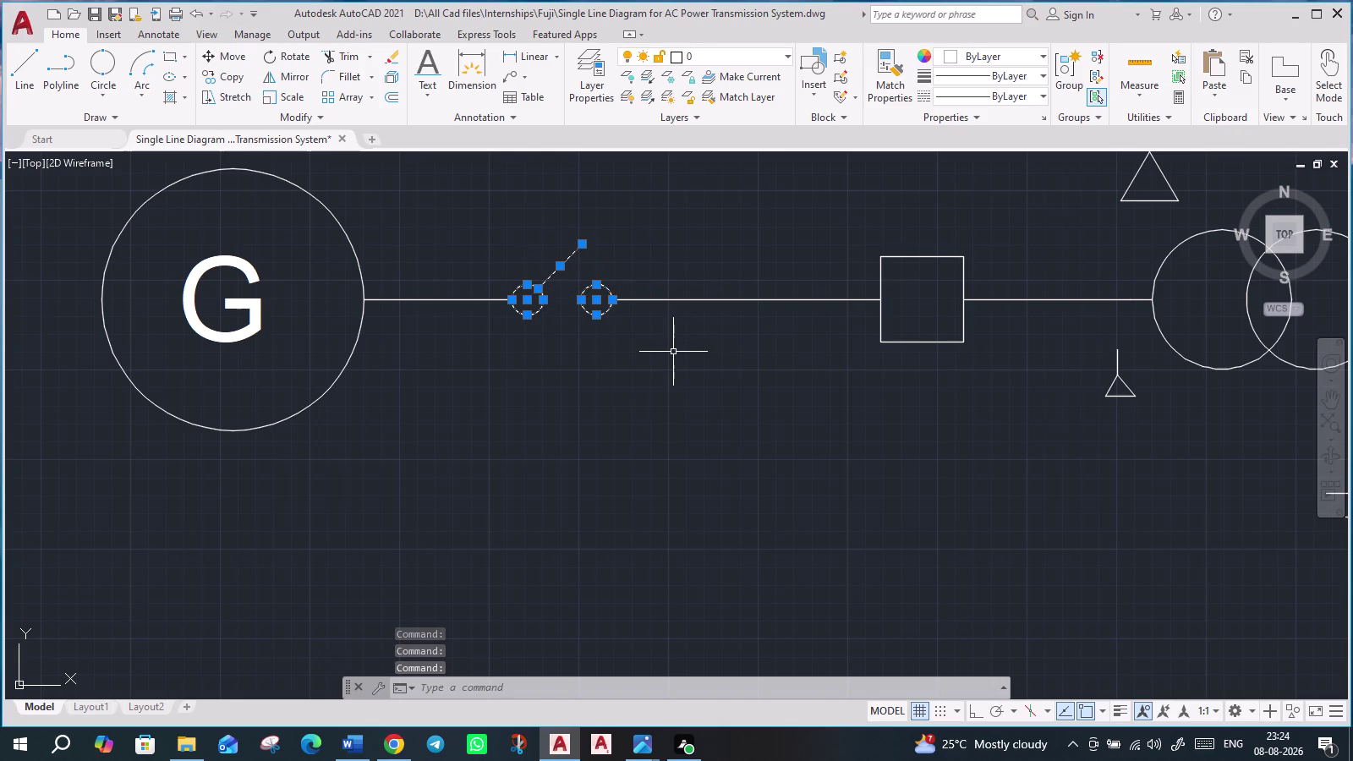
Copy the isolator from its left contact to just right of the new breaker square.
text(c)
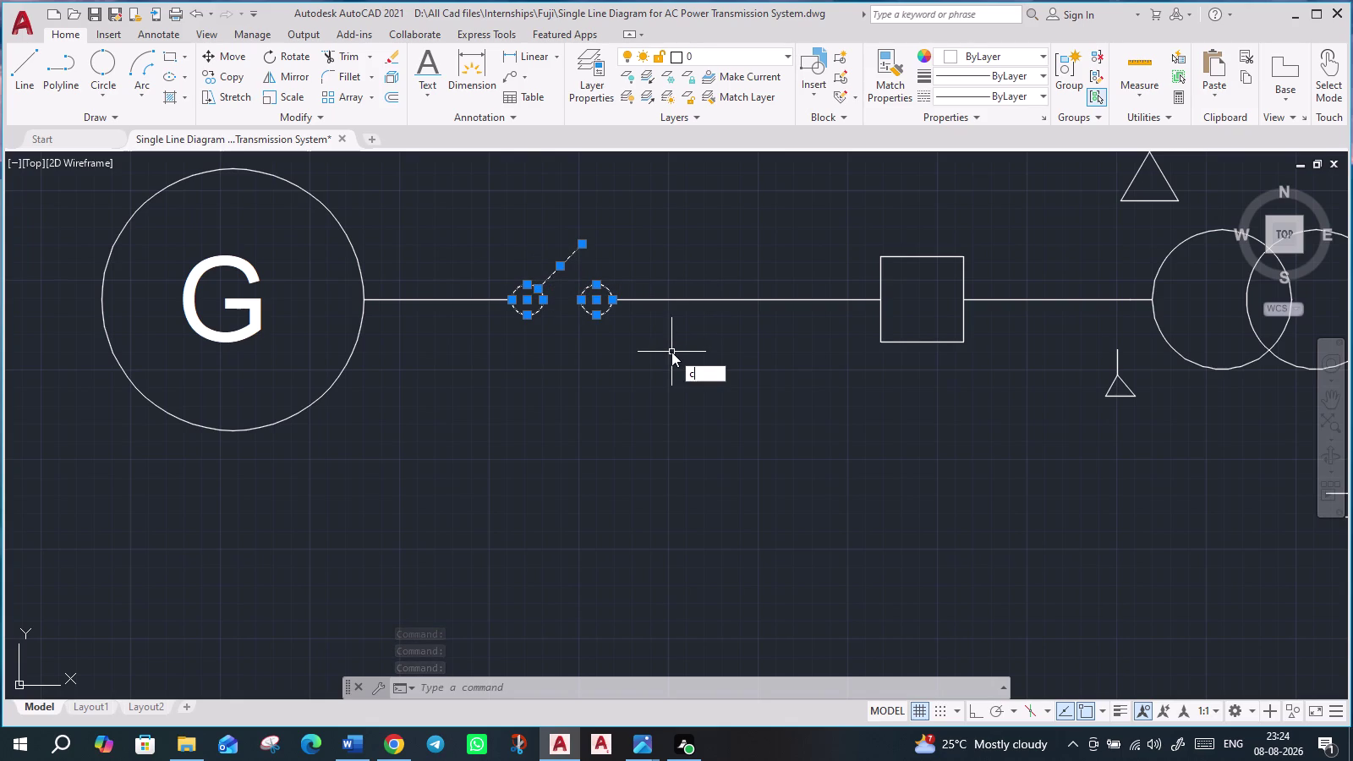
text(o)
key(Return)
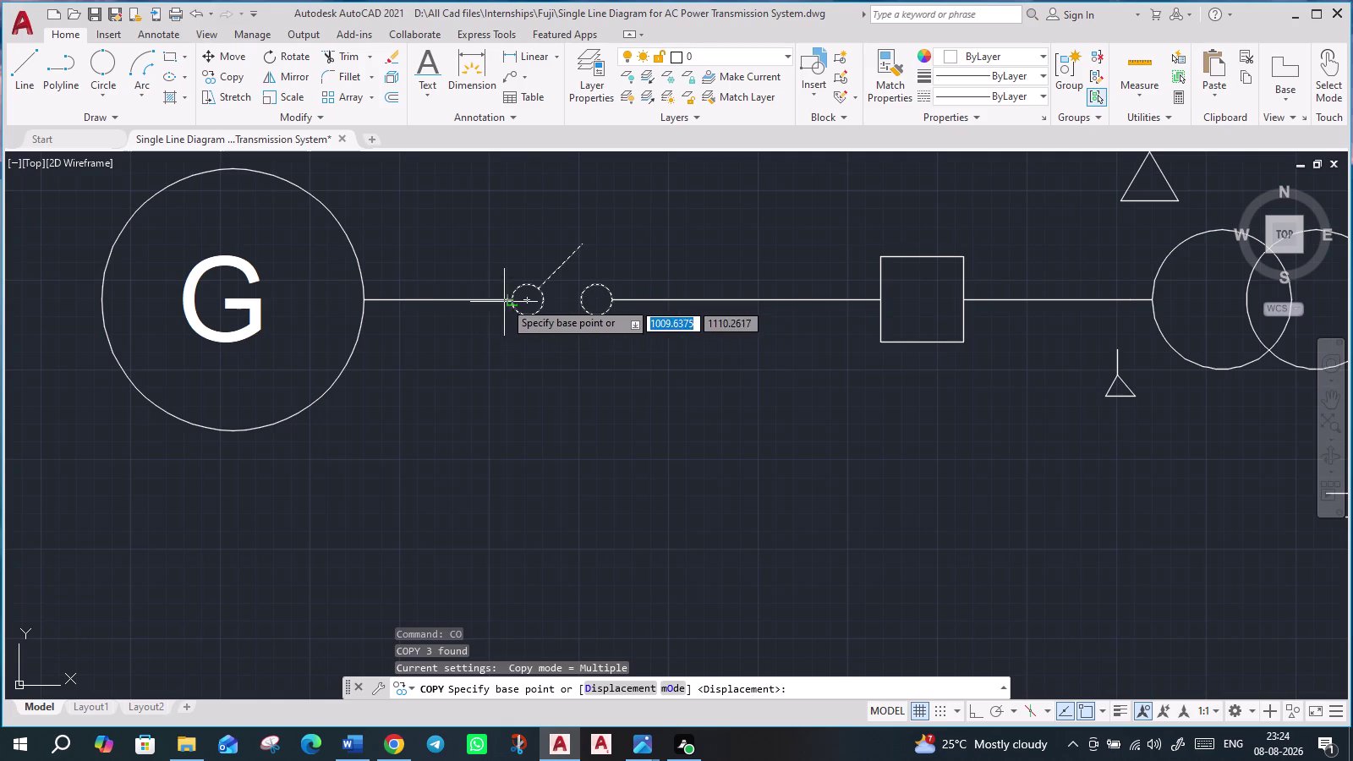
click(514, 295)
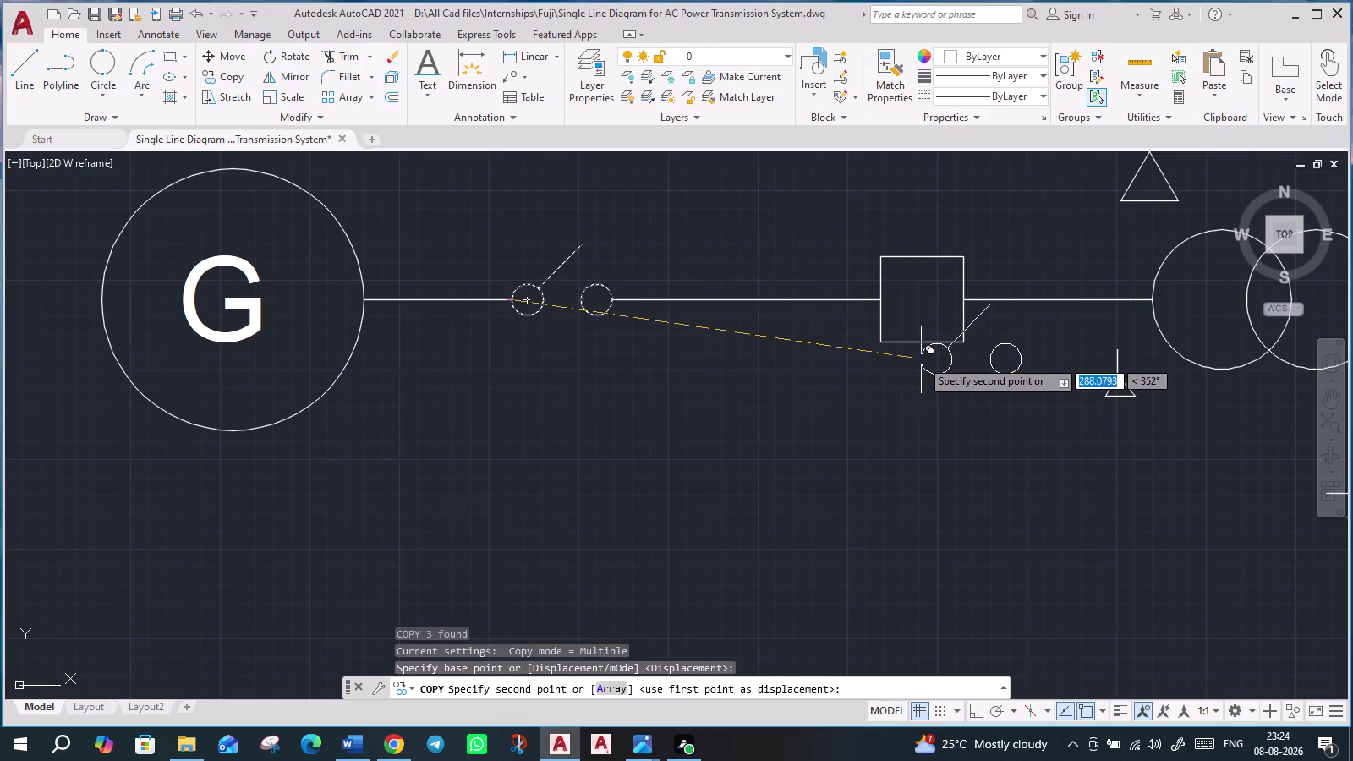
middle_drag(913, 358, 337, 355)
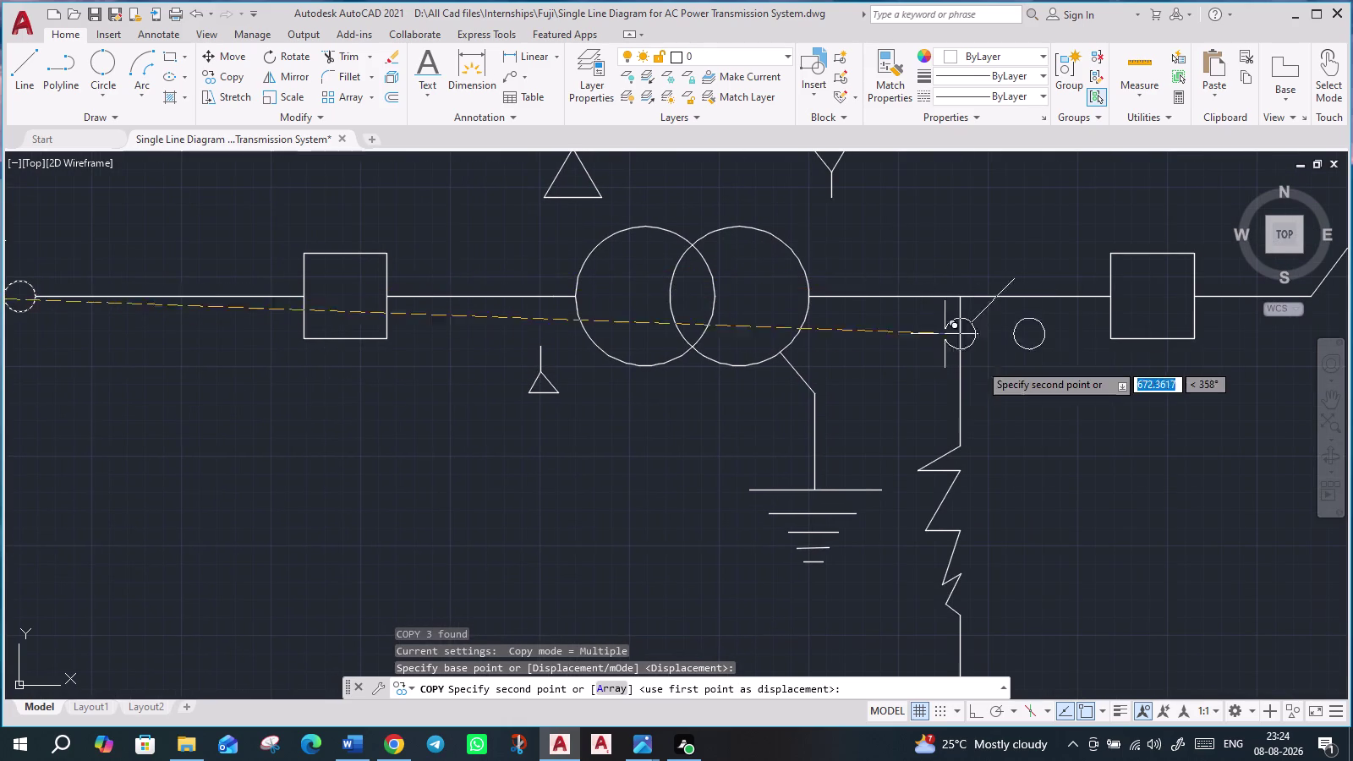
middle_drag(988, 371, 216, 342)
scroll(down, 3)
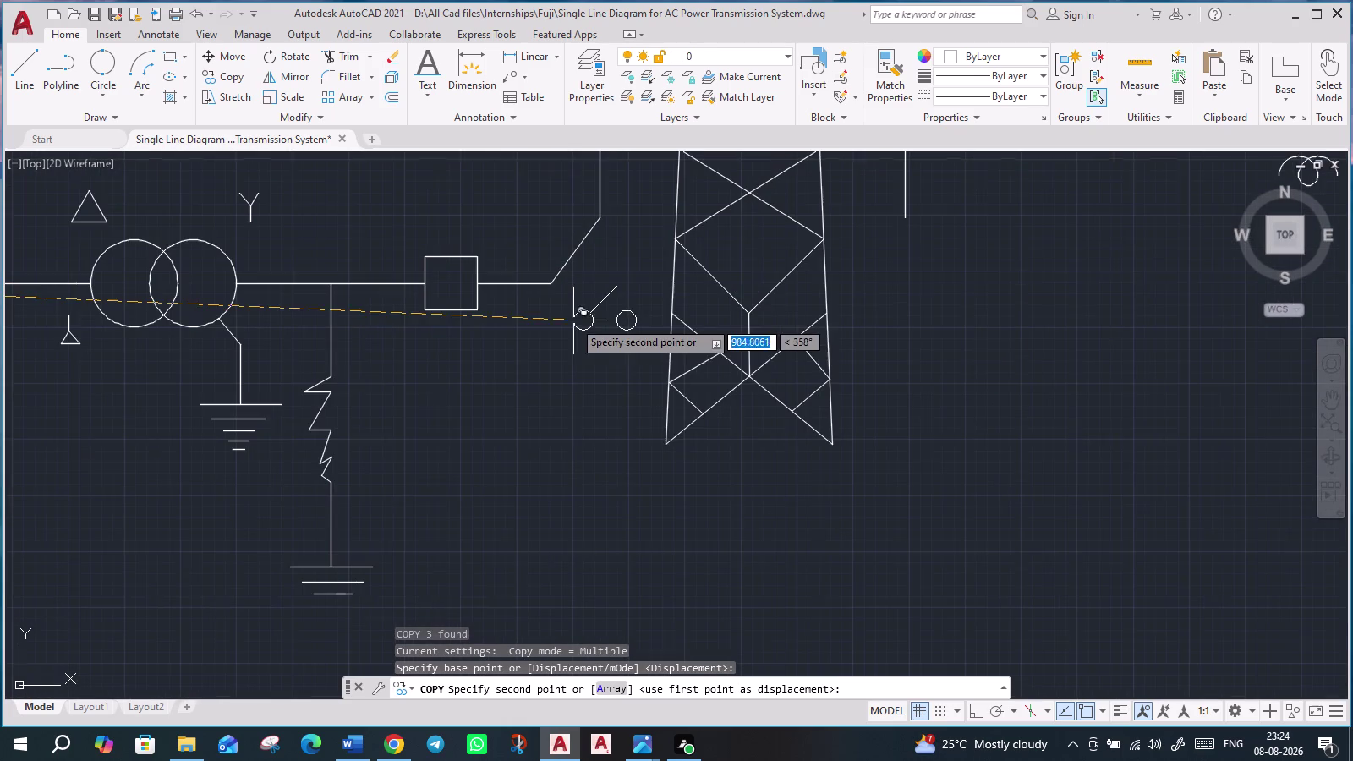
middle_drag(937, 302, 472, 351)
scroll(down, 3)
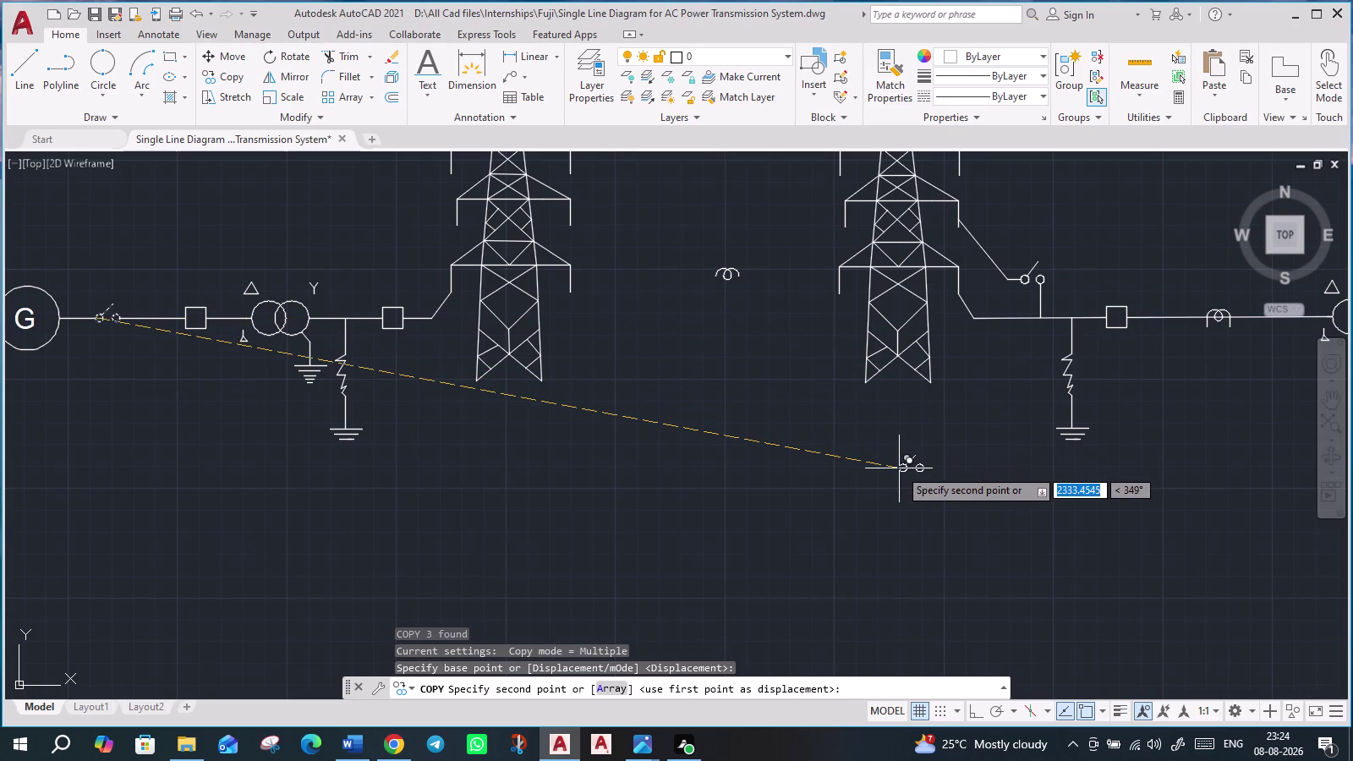
middle_drag(896, 469, 888, 469)
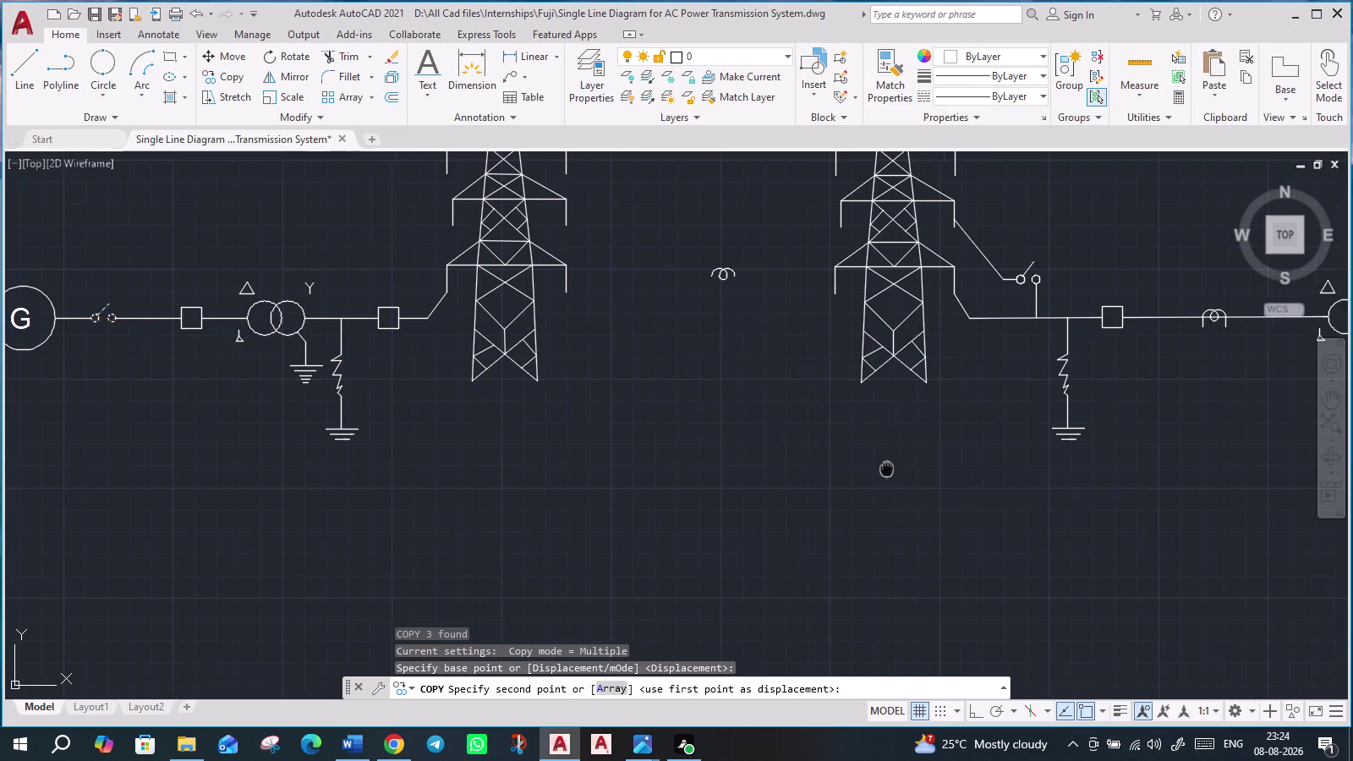
middle_drag(887, 469, 638, 468)
middle_drag(1002, 393, 705, 395)
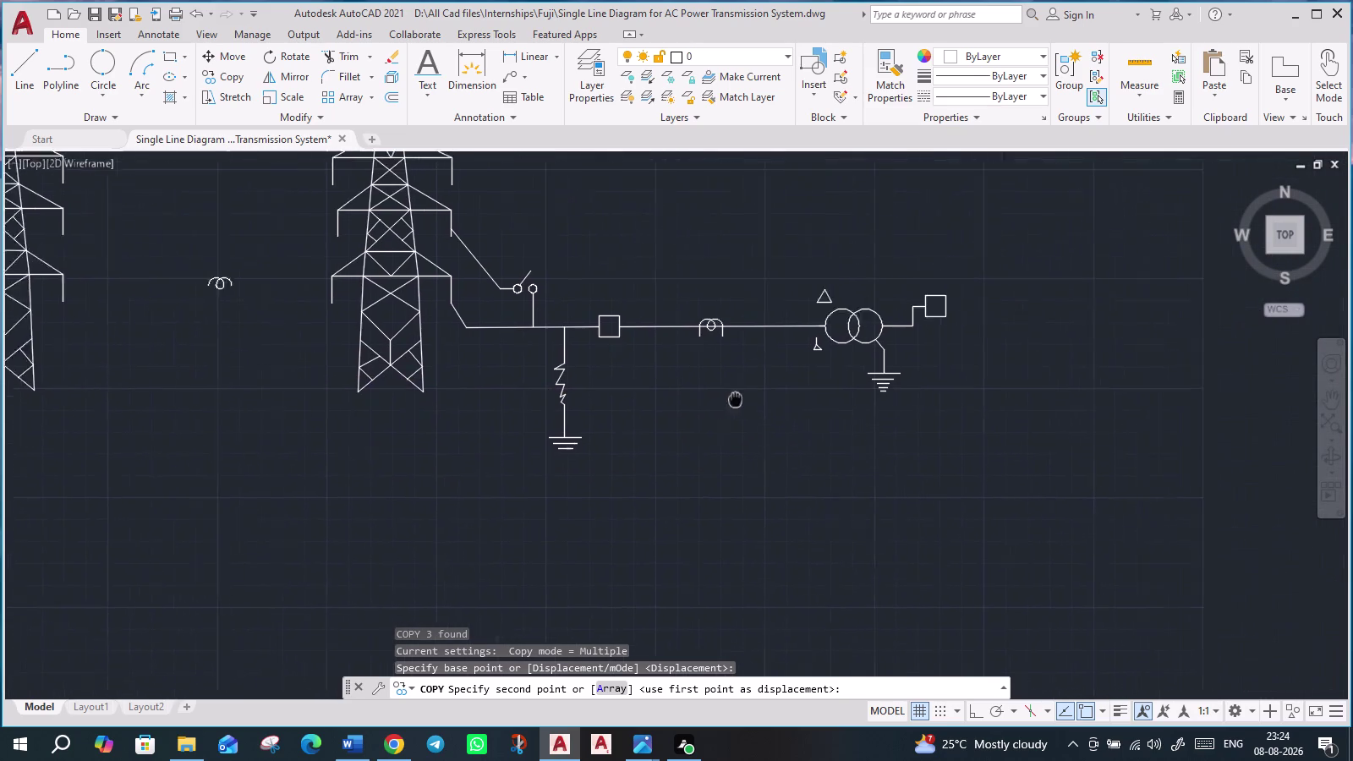
middle_drag(706, 395, 632, 380)
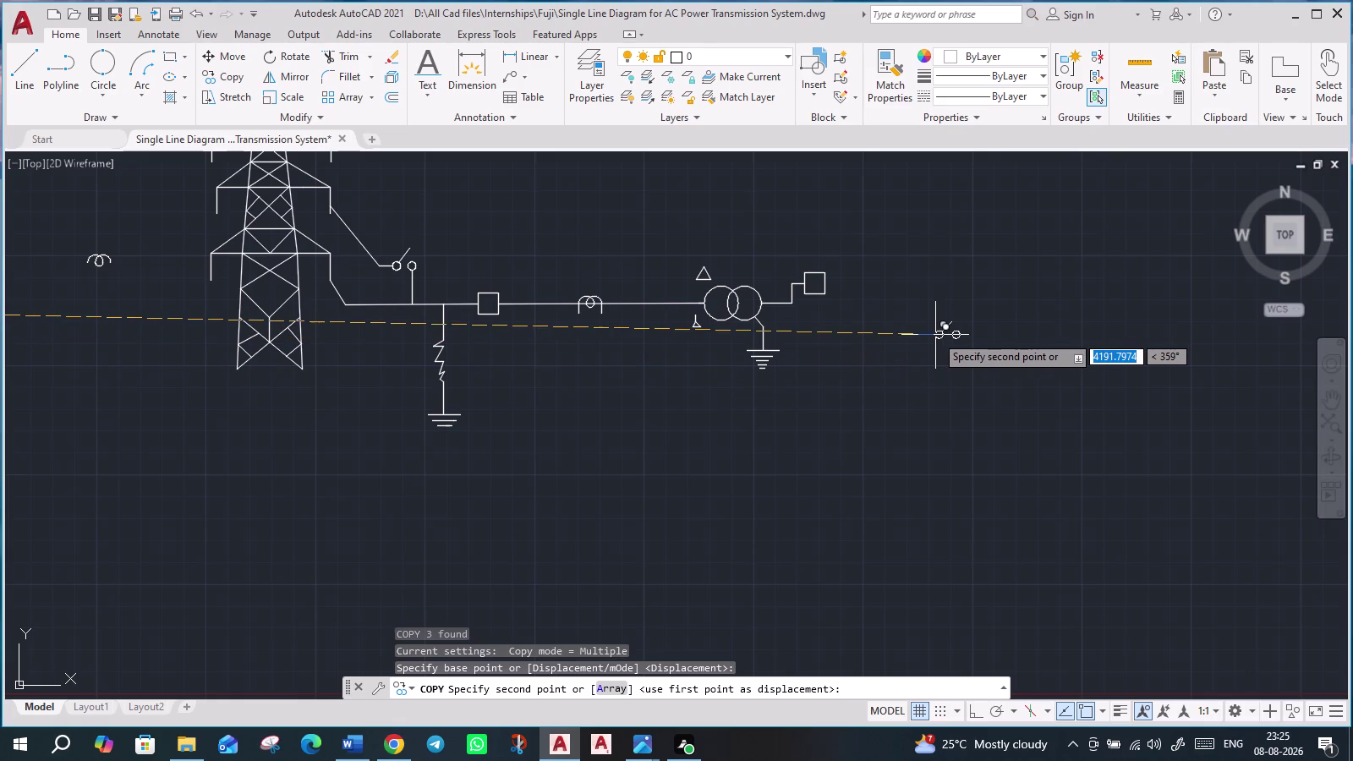
middle_drag(928, 335, 605, 366)
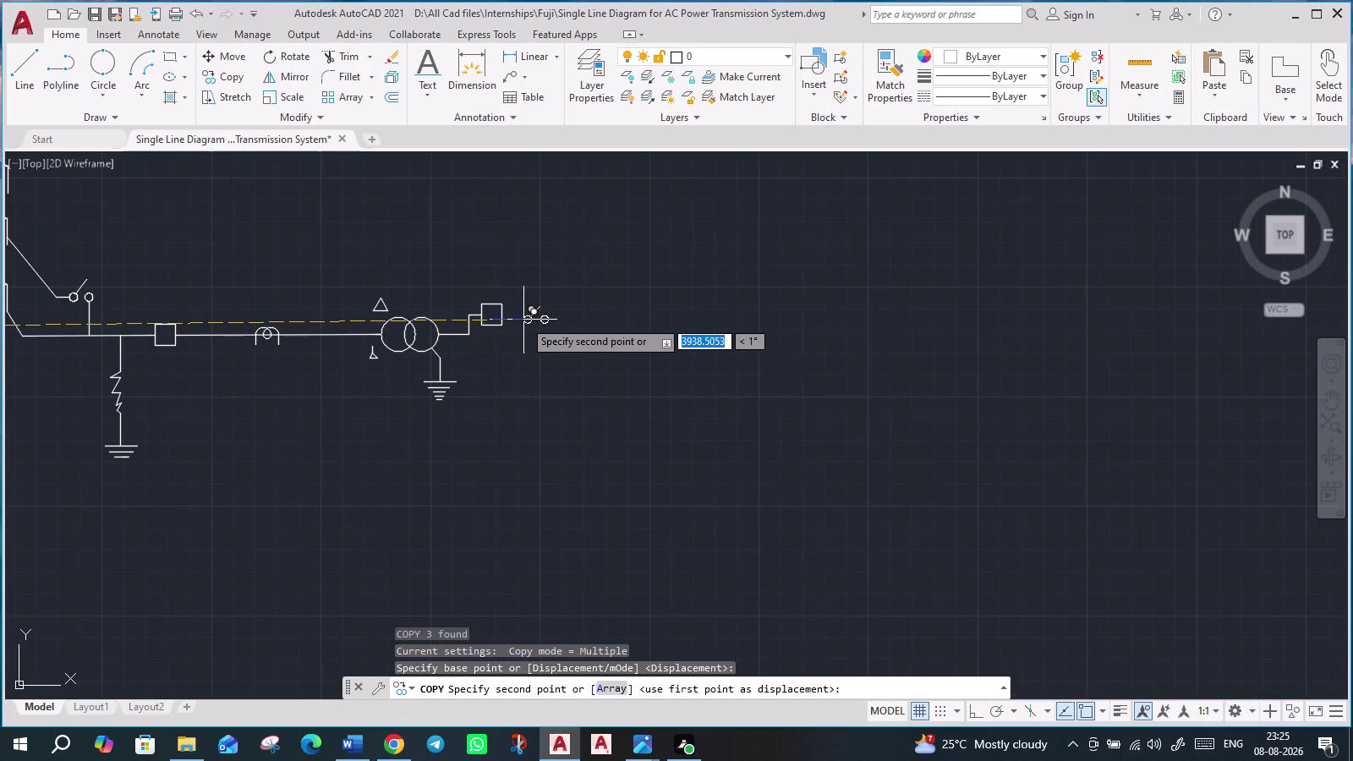
scroll(up, 3)
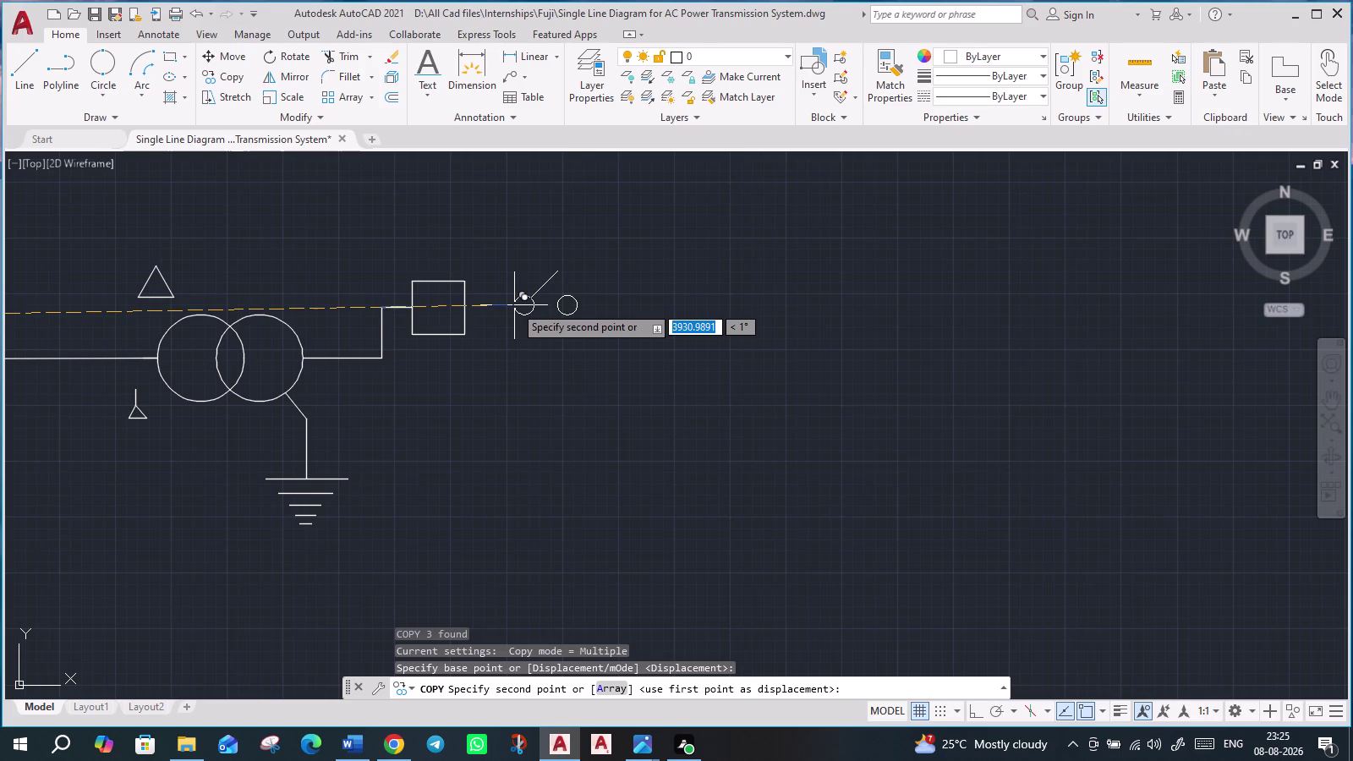
click(515, 305)
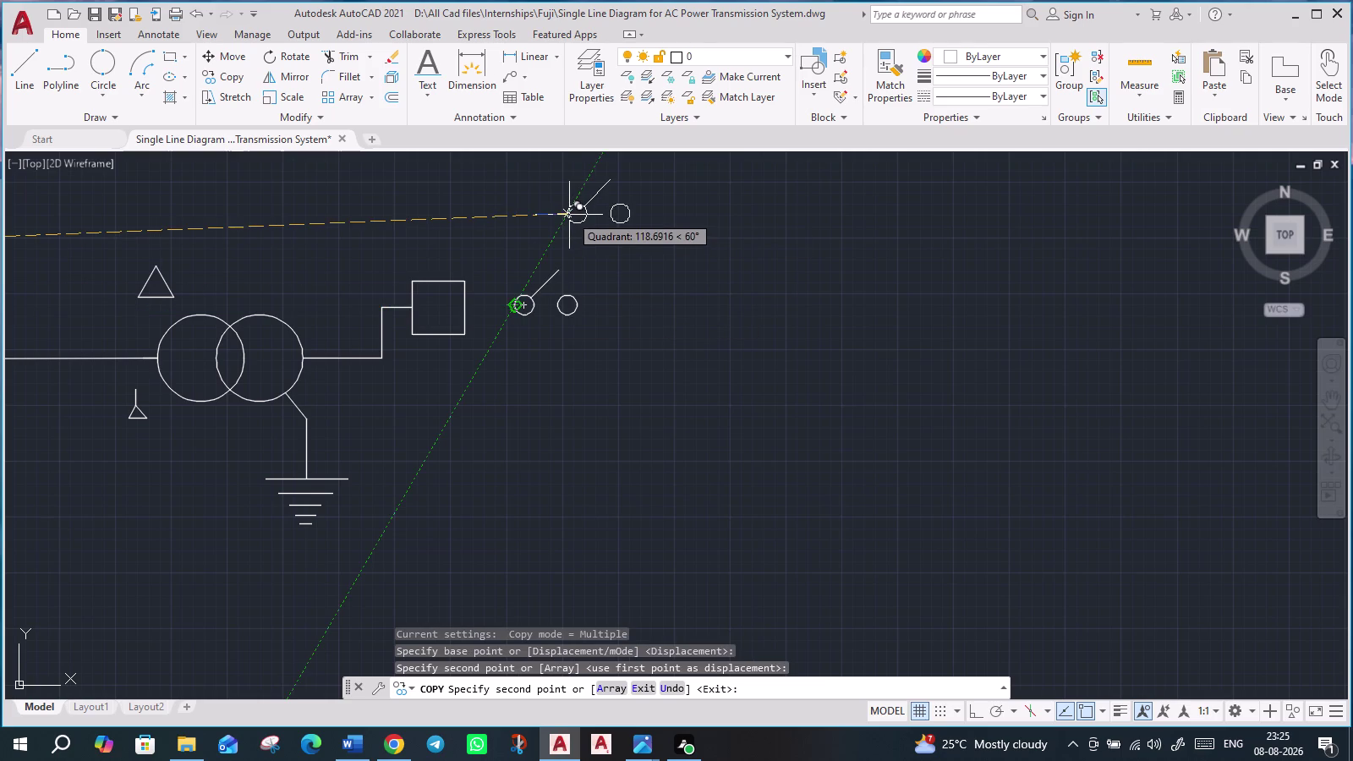
Draw a first connector line across the new breaker square, then undo it.
key(Escape)
key(l)
key(Return)
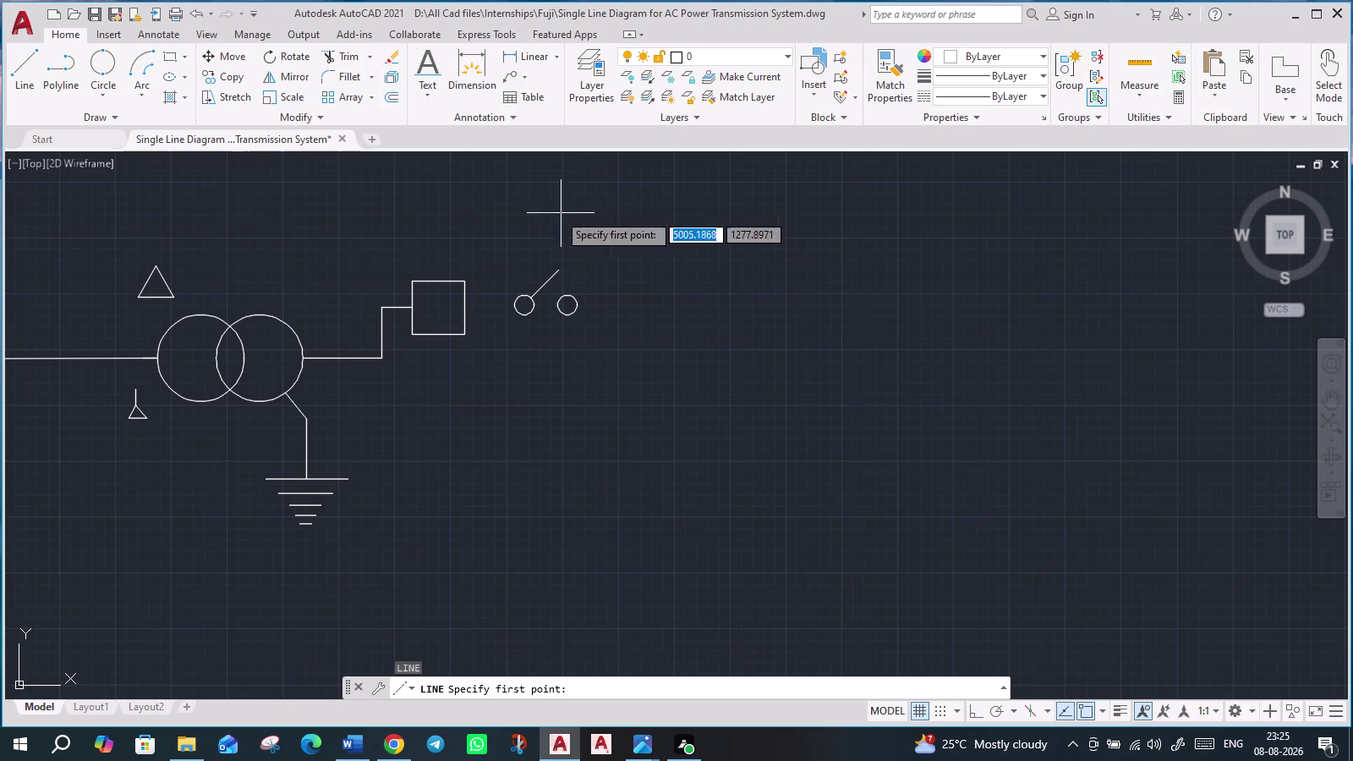
scroll(up, 3)
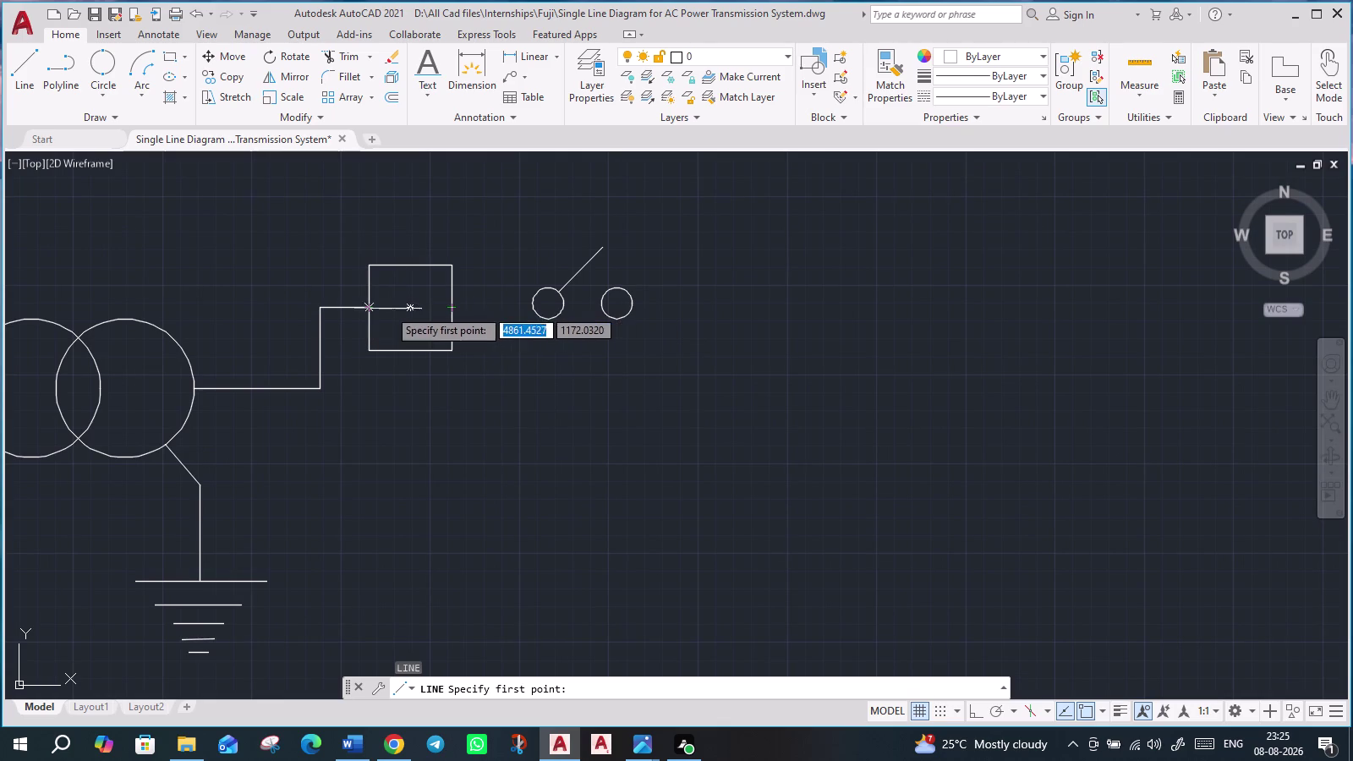
click(451, 307)
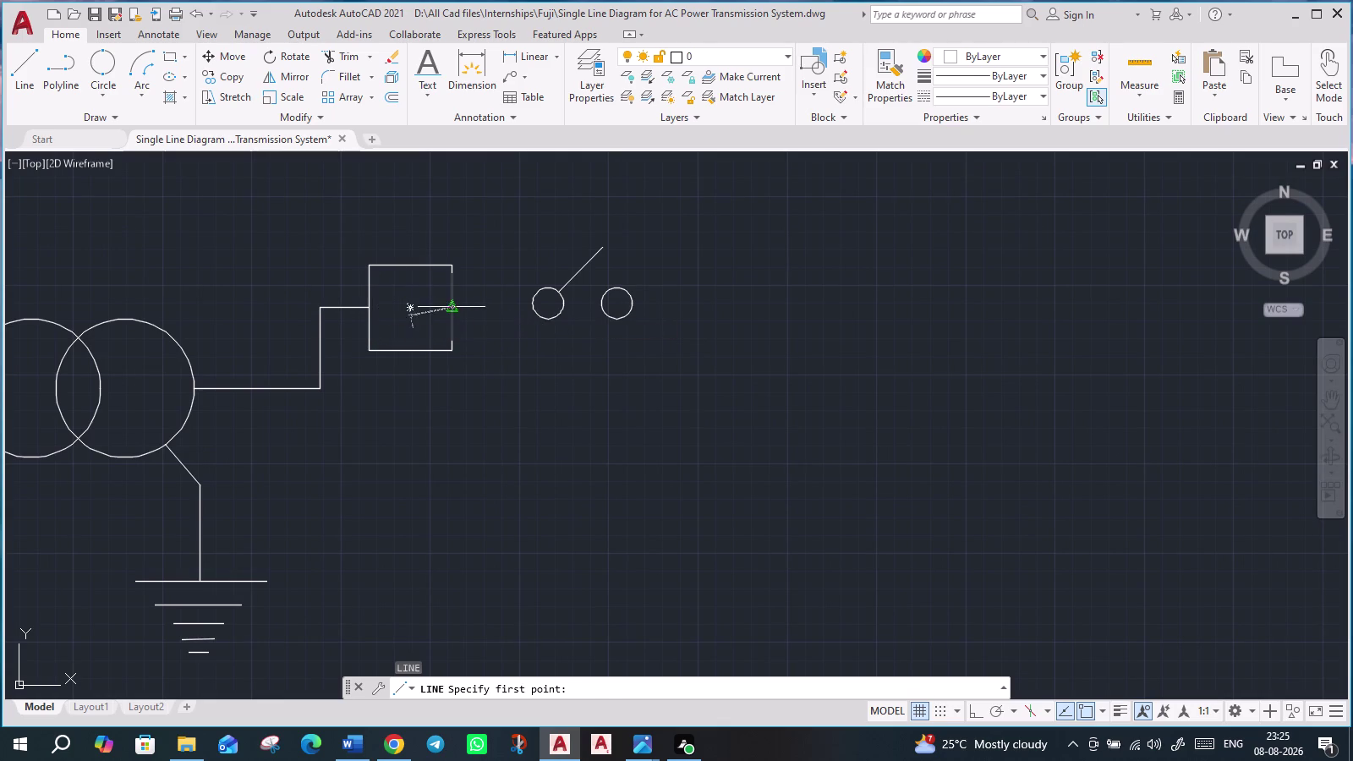
click(531, 311)
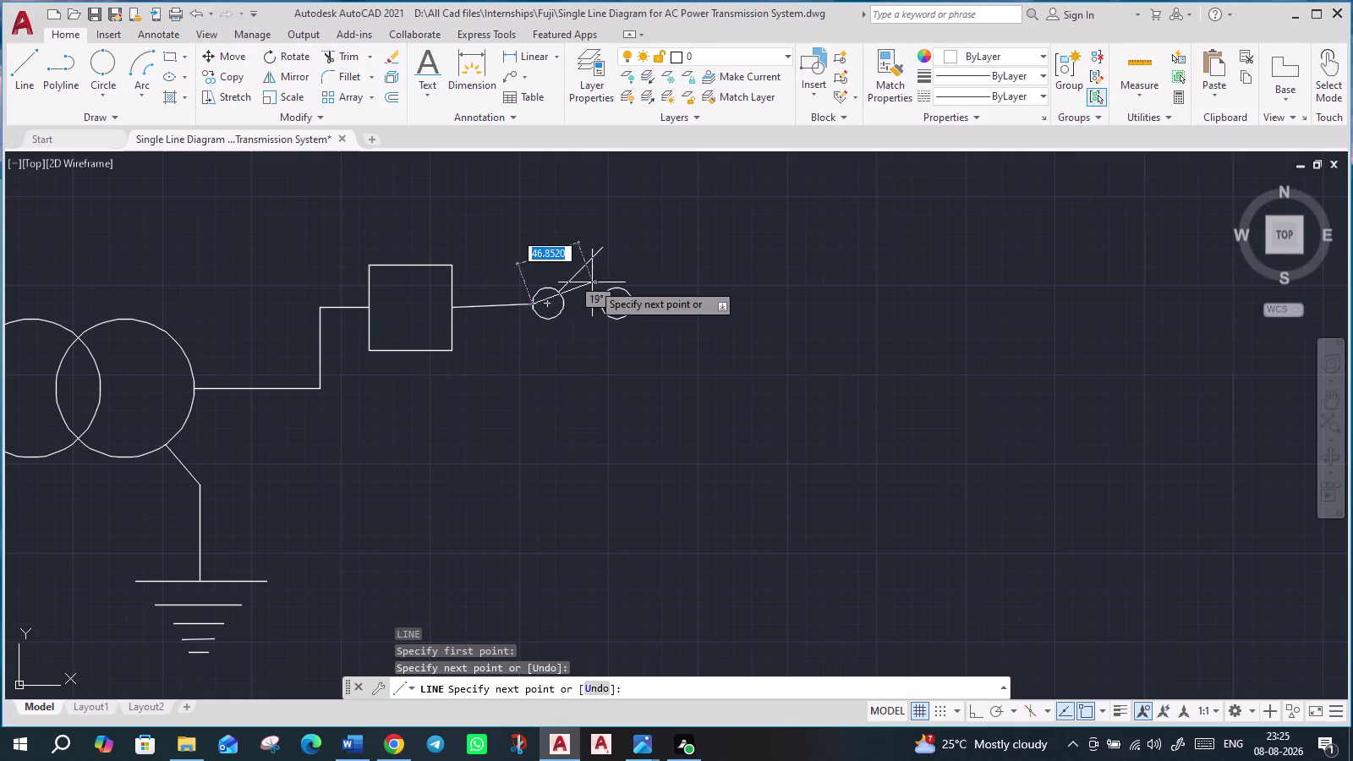
scroll(up, 3)
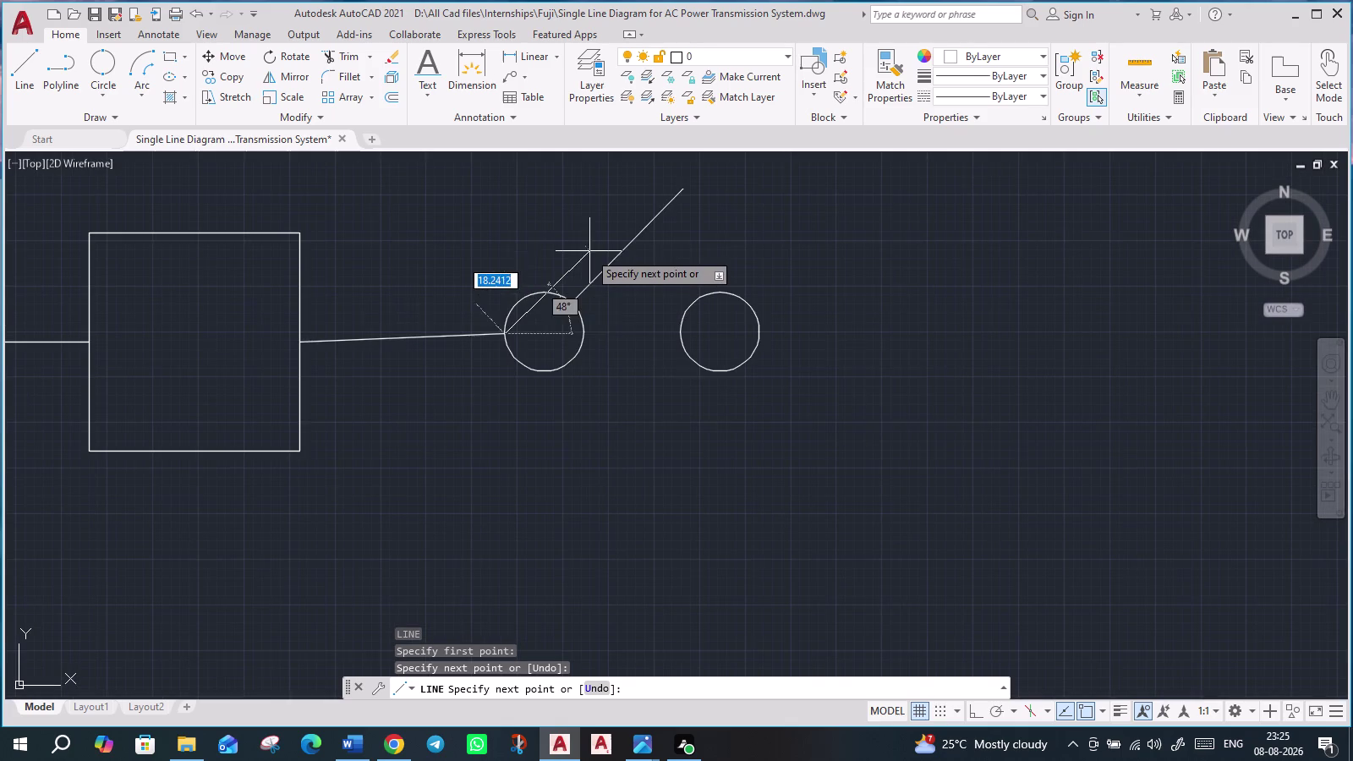
key(Escape)
key(ctrl+z)
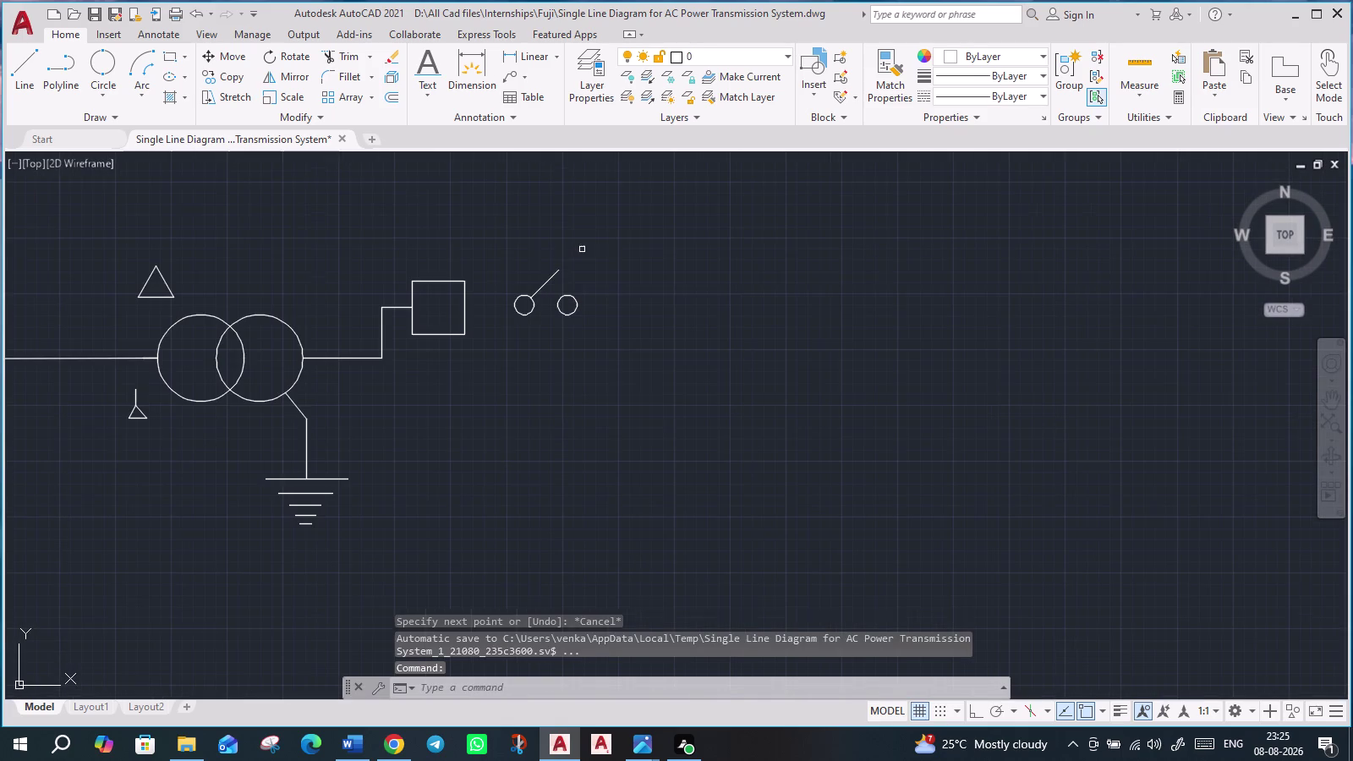
Redraw the connector from the breaker box's right side to the isolator's left contact.
key(l)
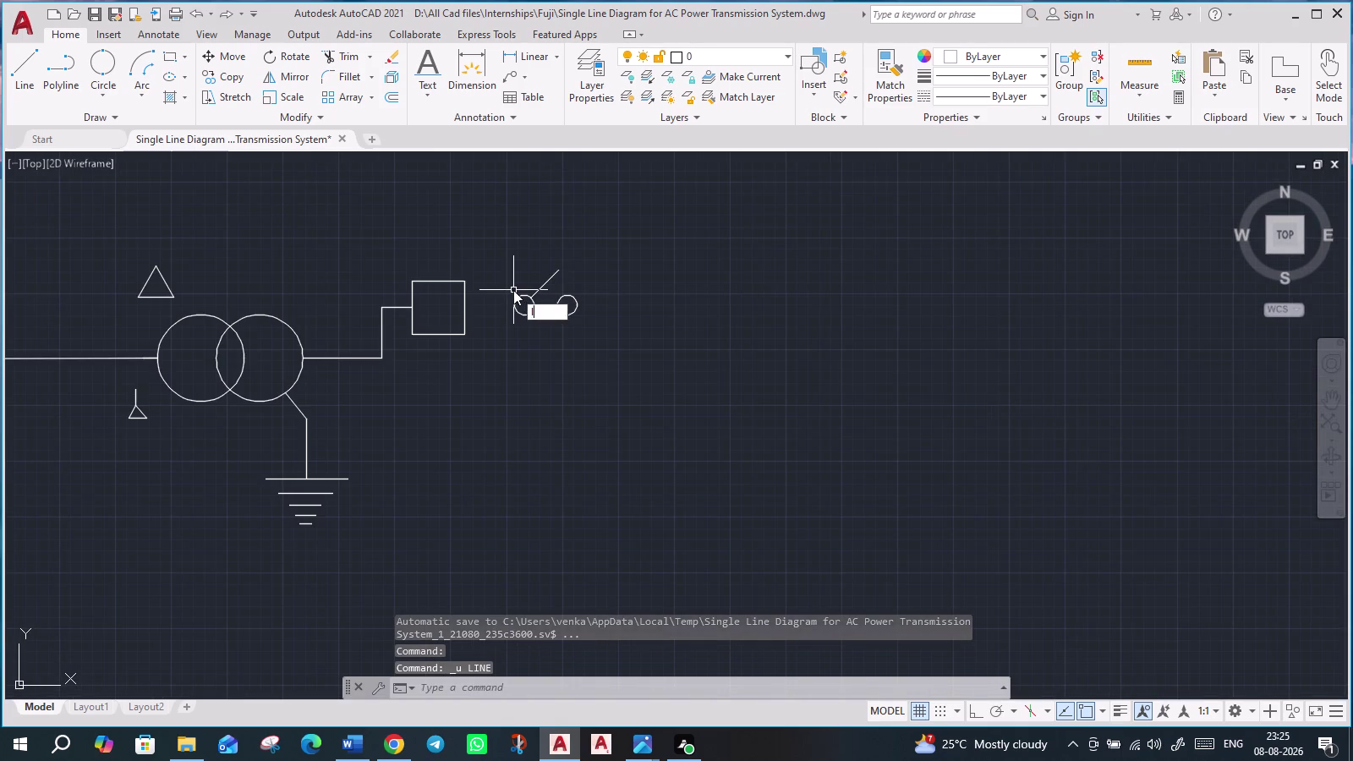
key(Return)
click(463, 306)
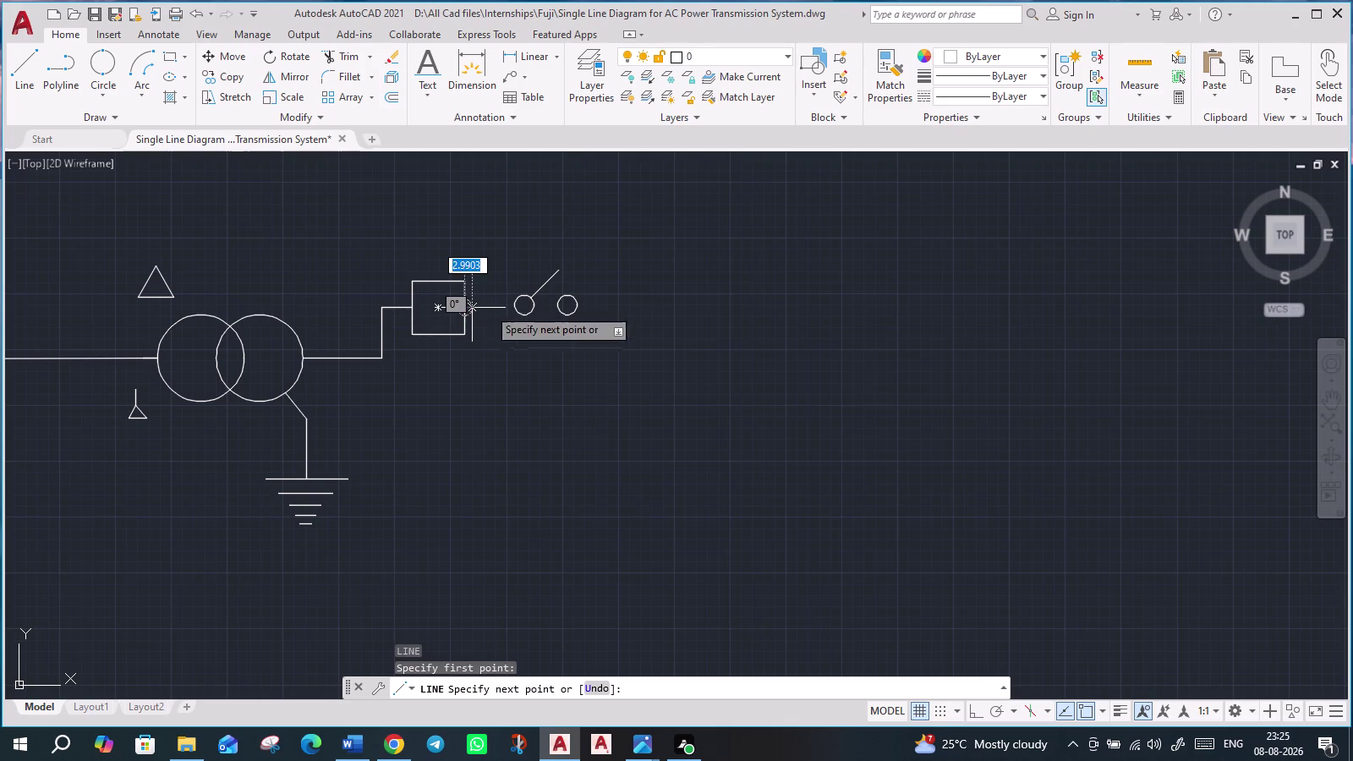
scroll(up, 3)
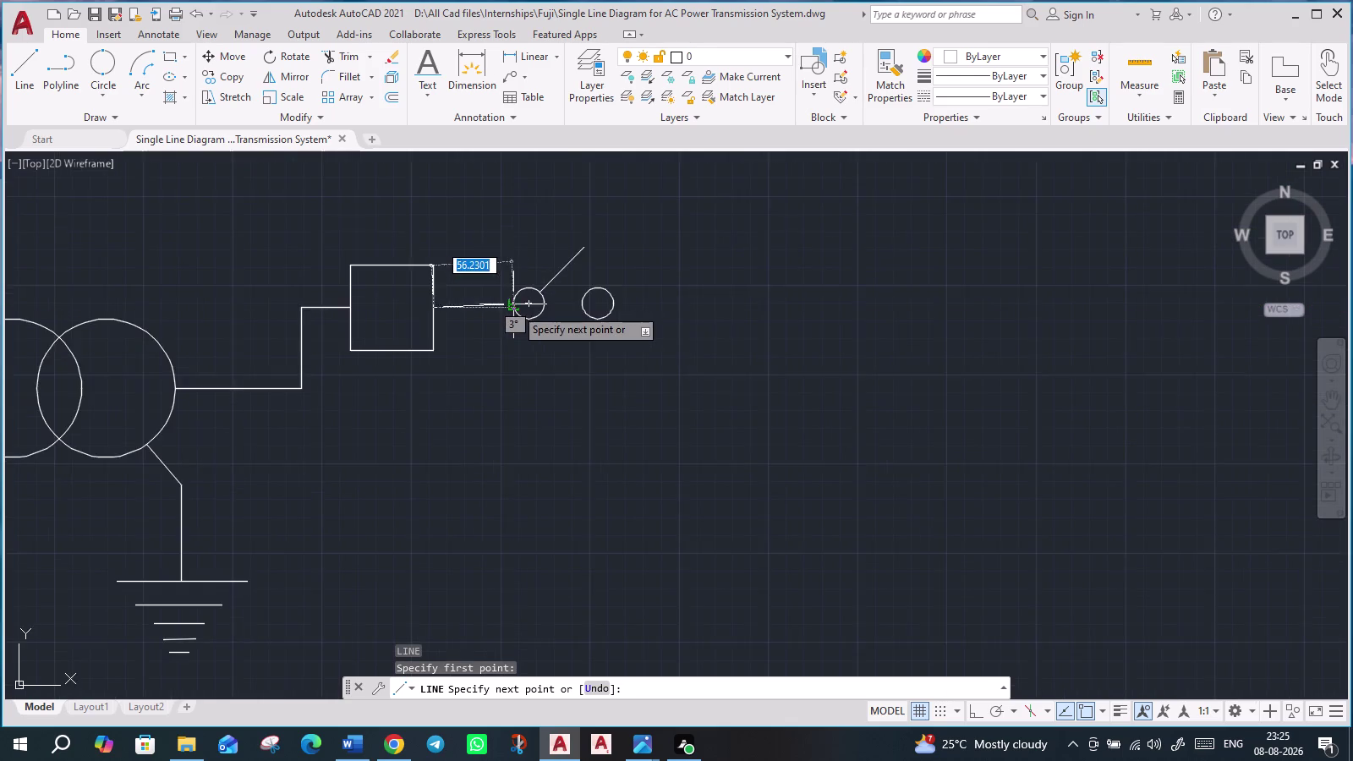
scroll(up, 3)
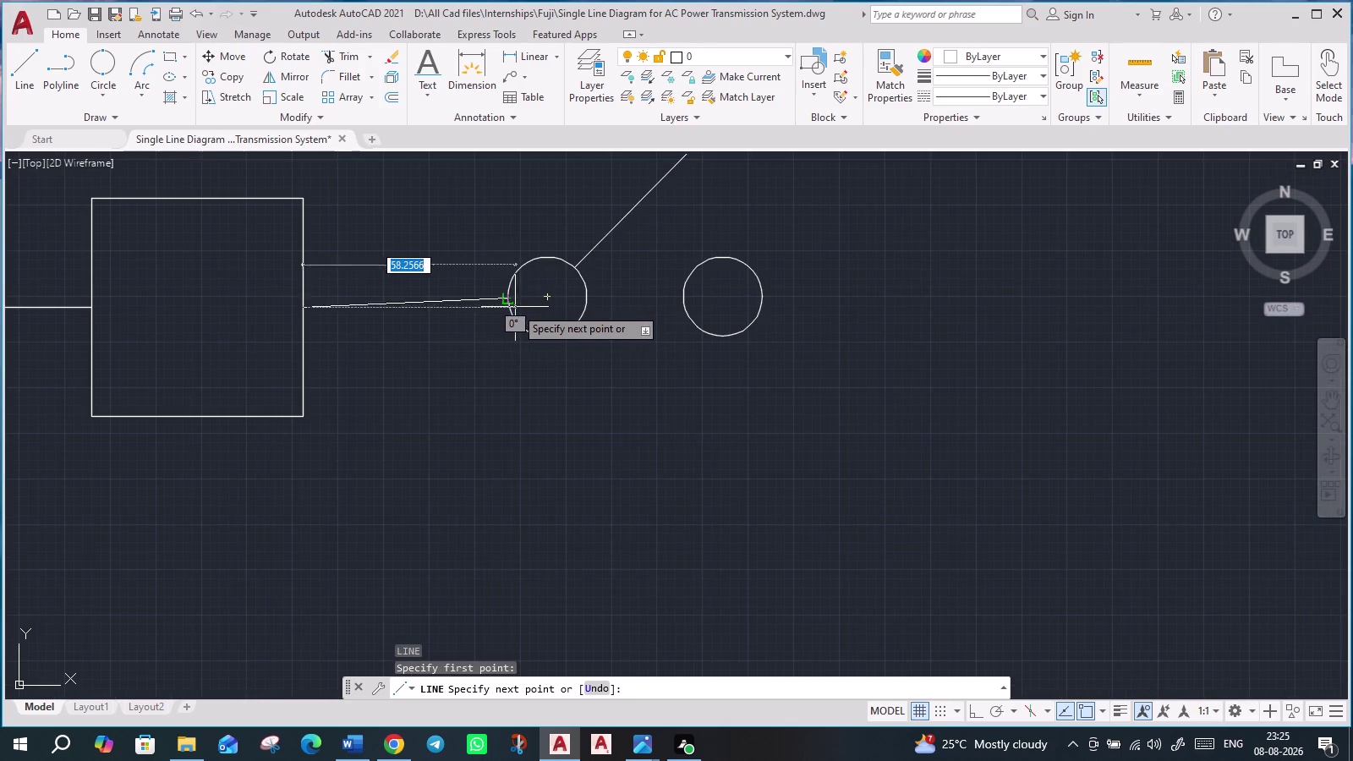
scroll(up, 3)
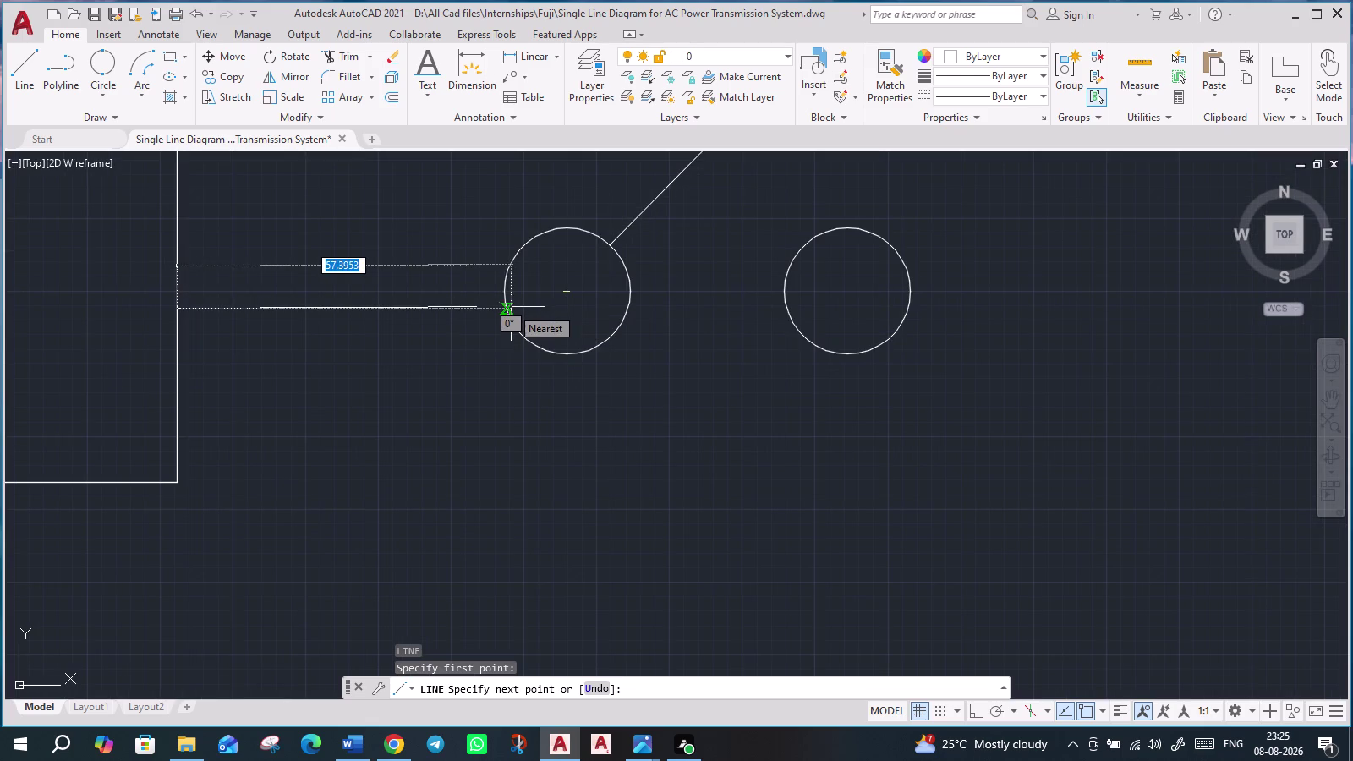
click(511, 307)
scroll(down, 3)
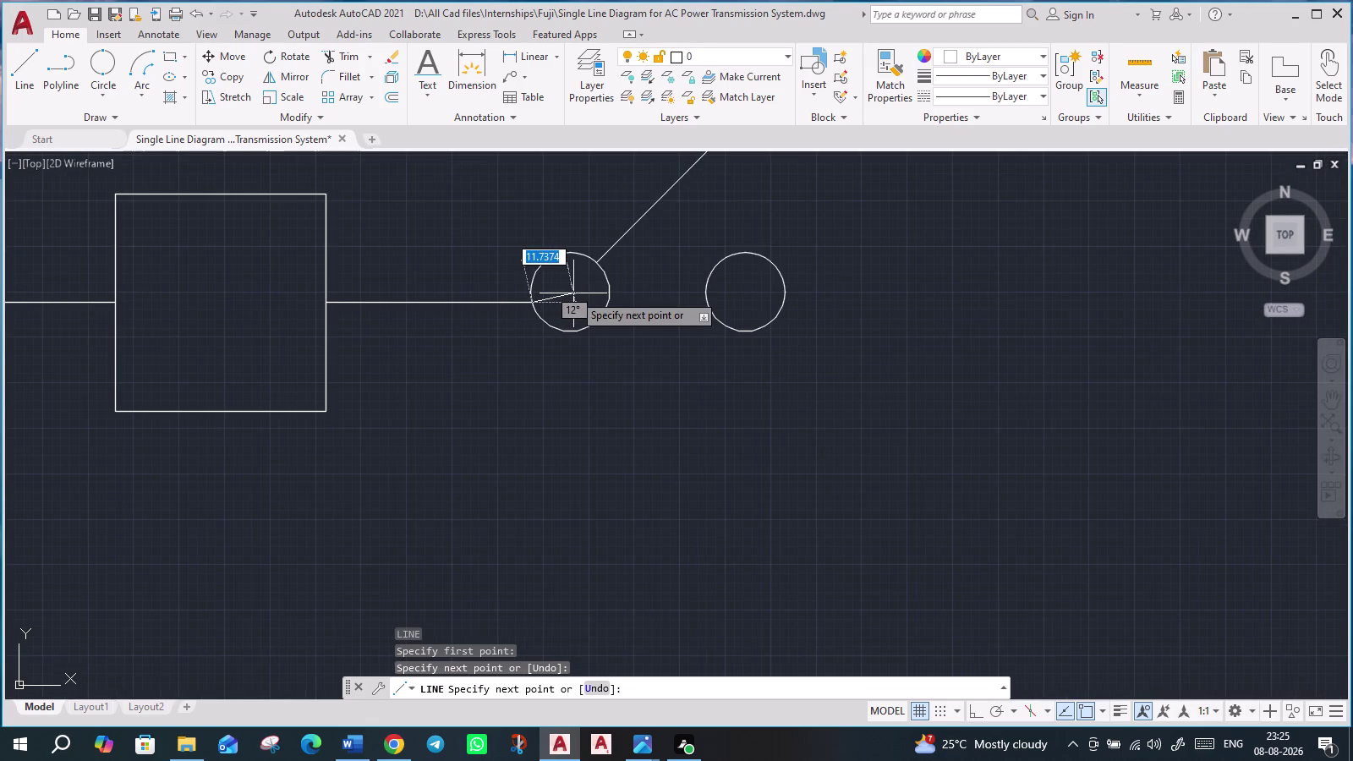
key(Escape)
scroll(down, 3)
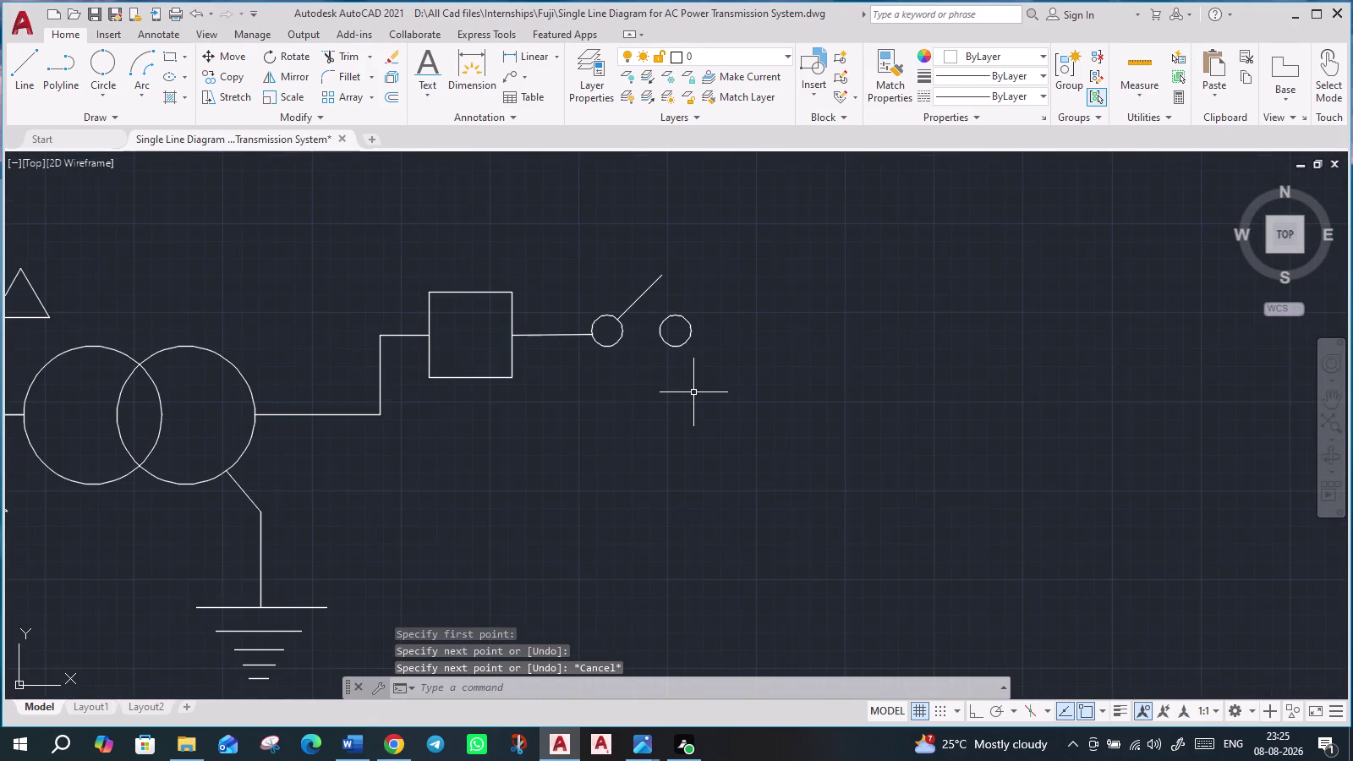
scroll(down, 3)
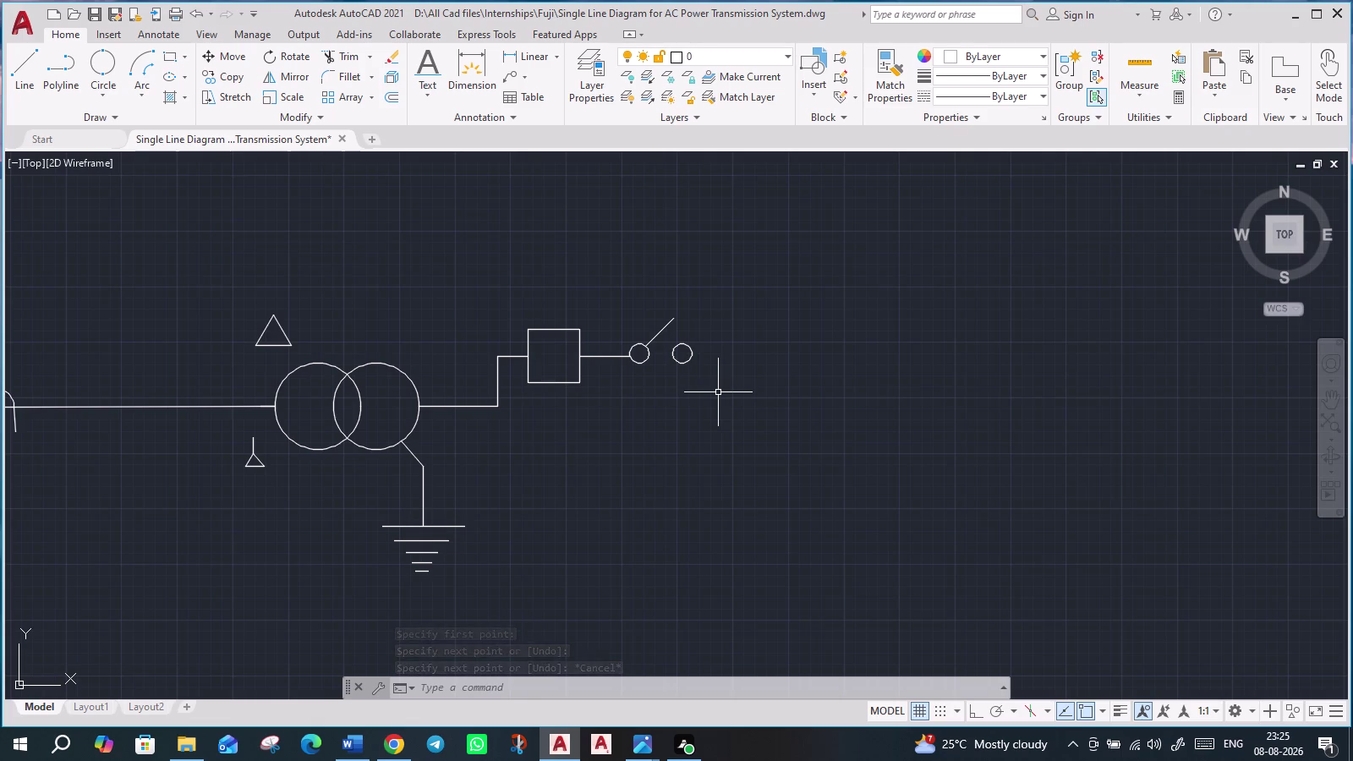
scroll(down, 3)
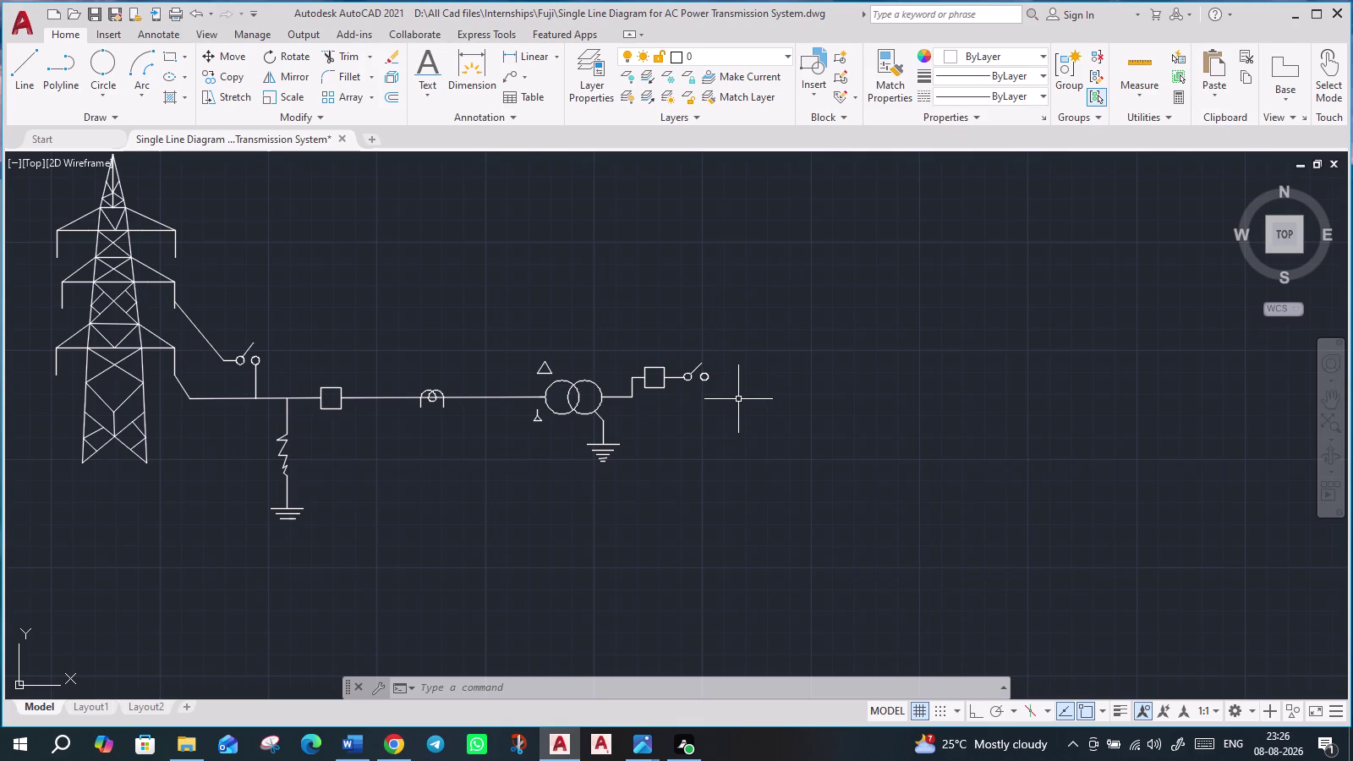
Draw a short horizontal feeder line rightward from the isolator's right contact.
key(l)
key(Return)
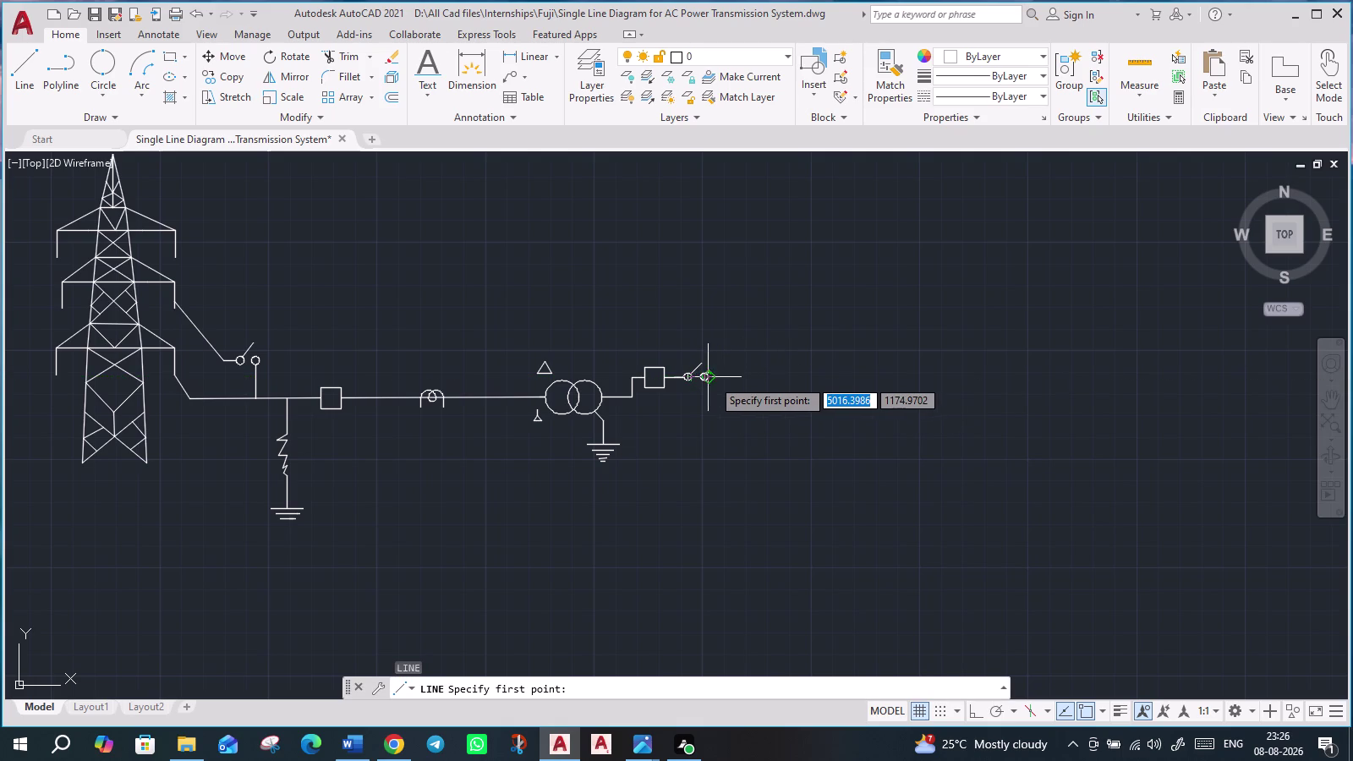
scroll(up, 3)
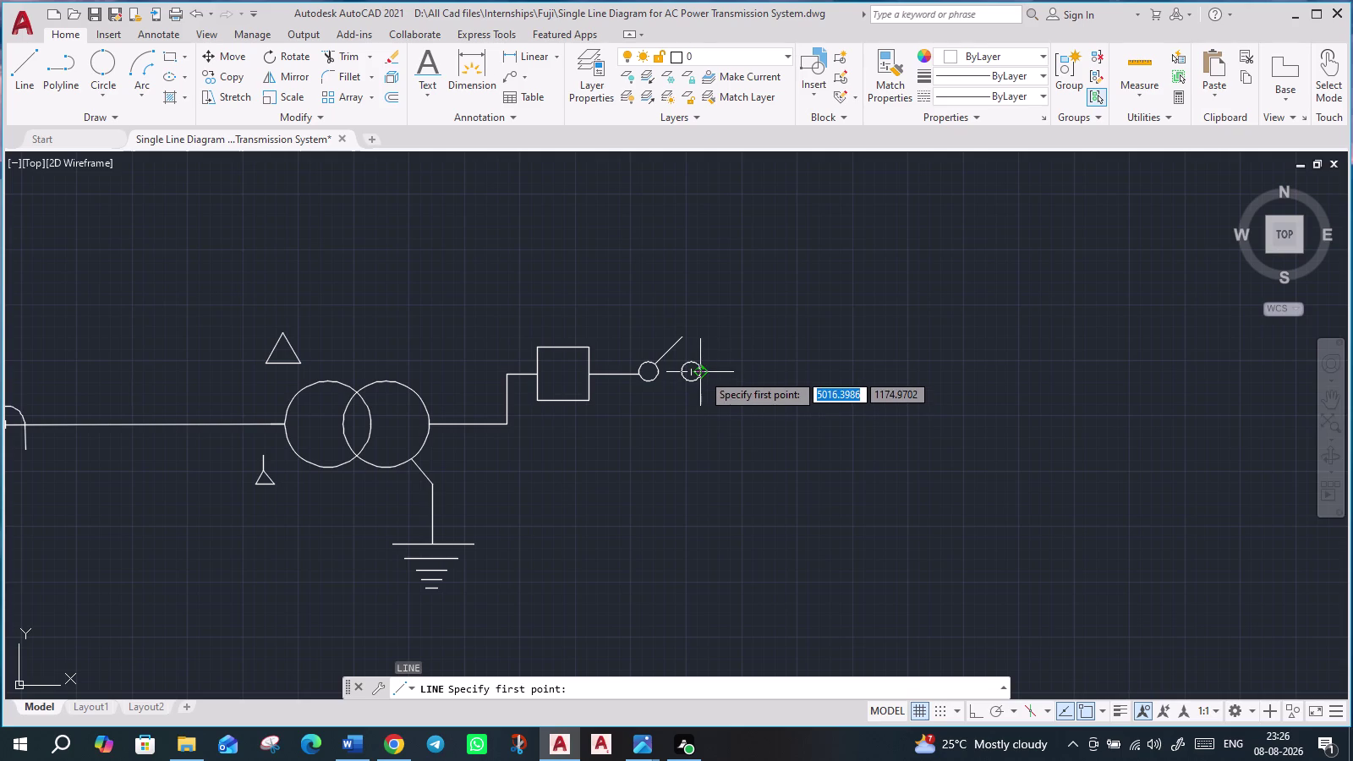
click(702, 373)
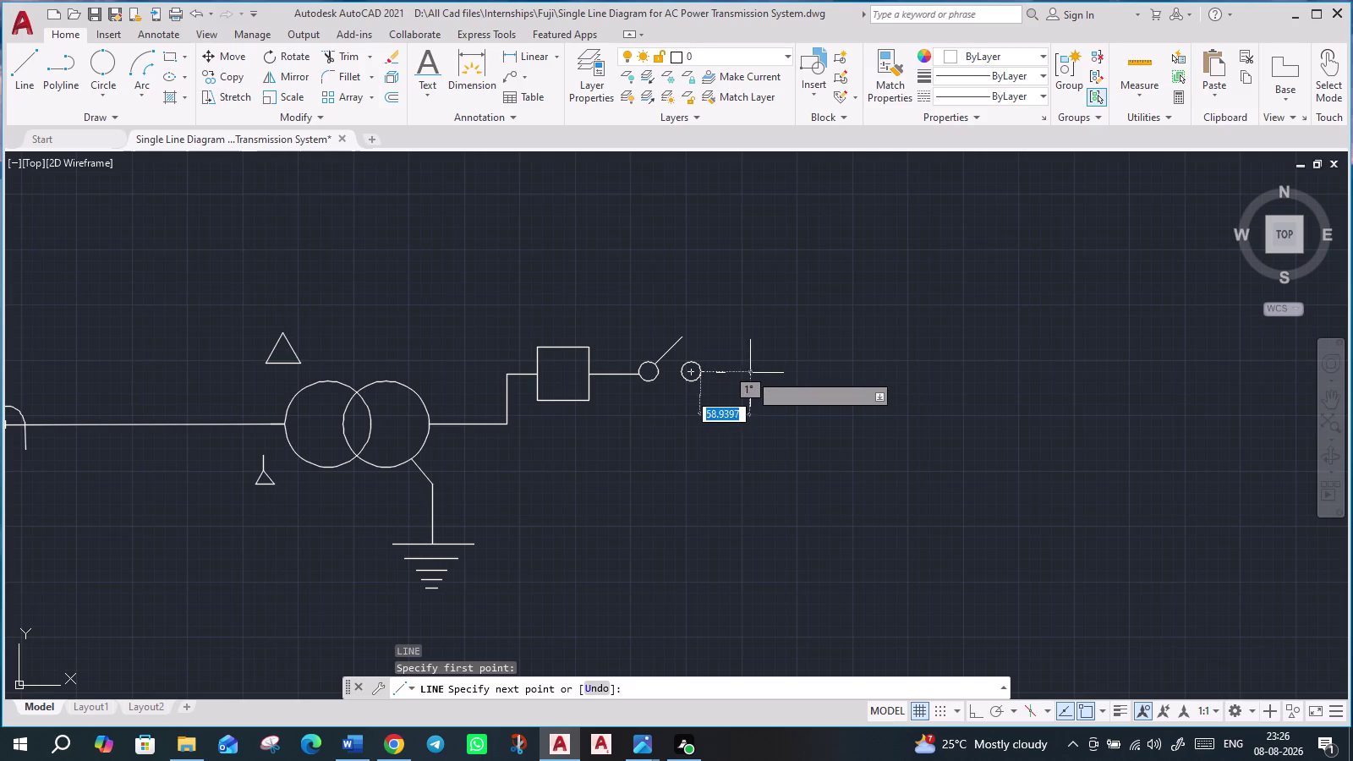
click(749, 373)
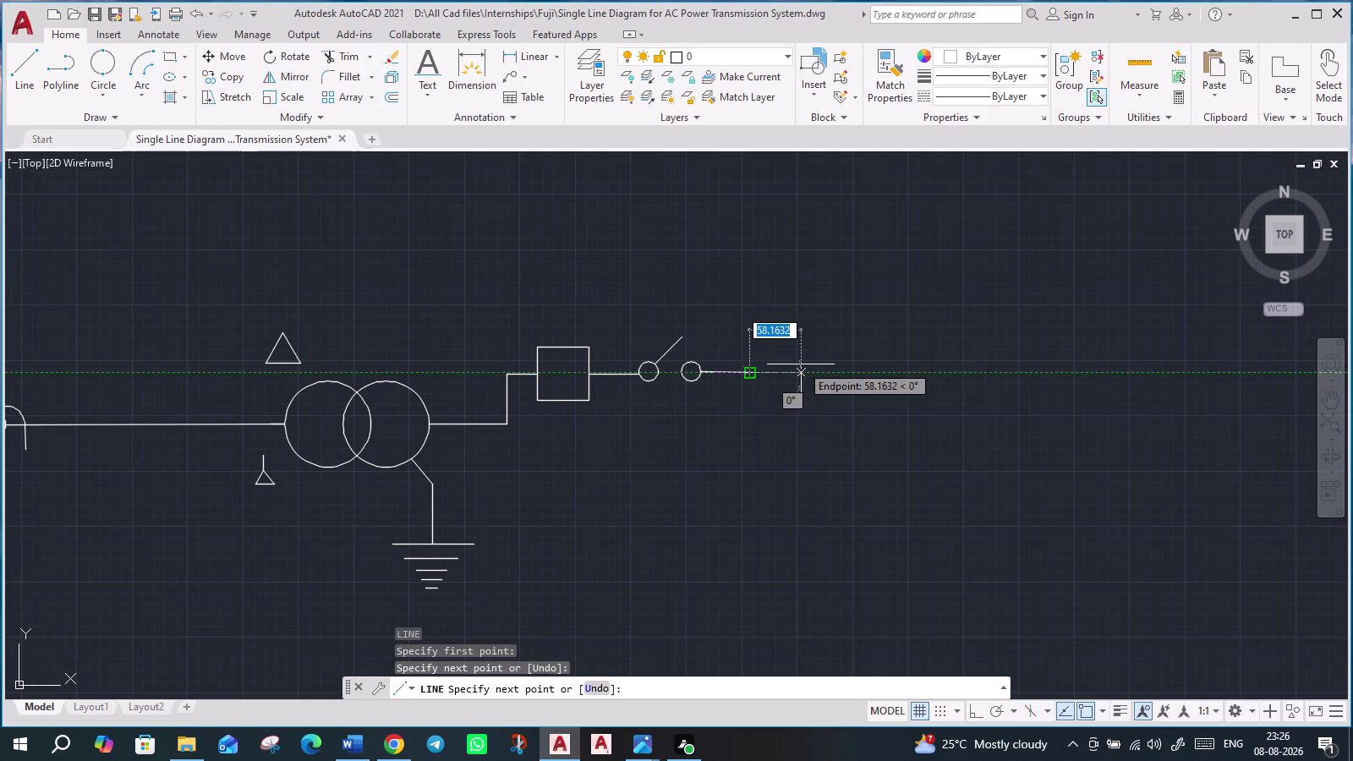
key(Escape)
scroll(down, 3)
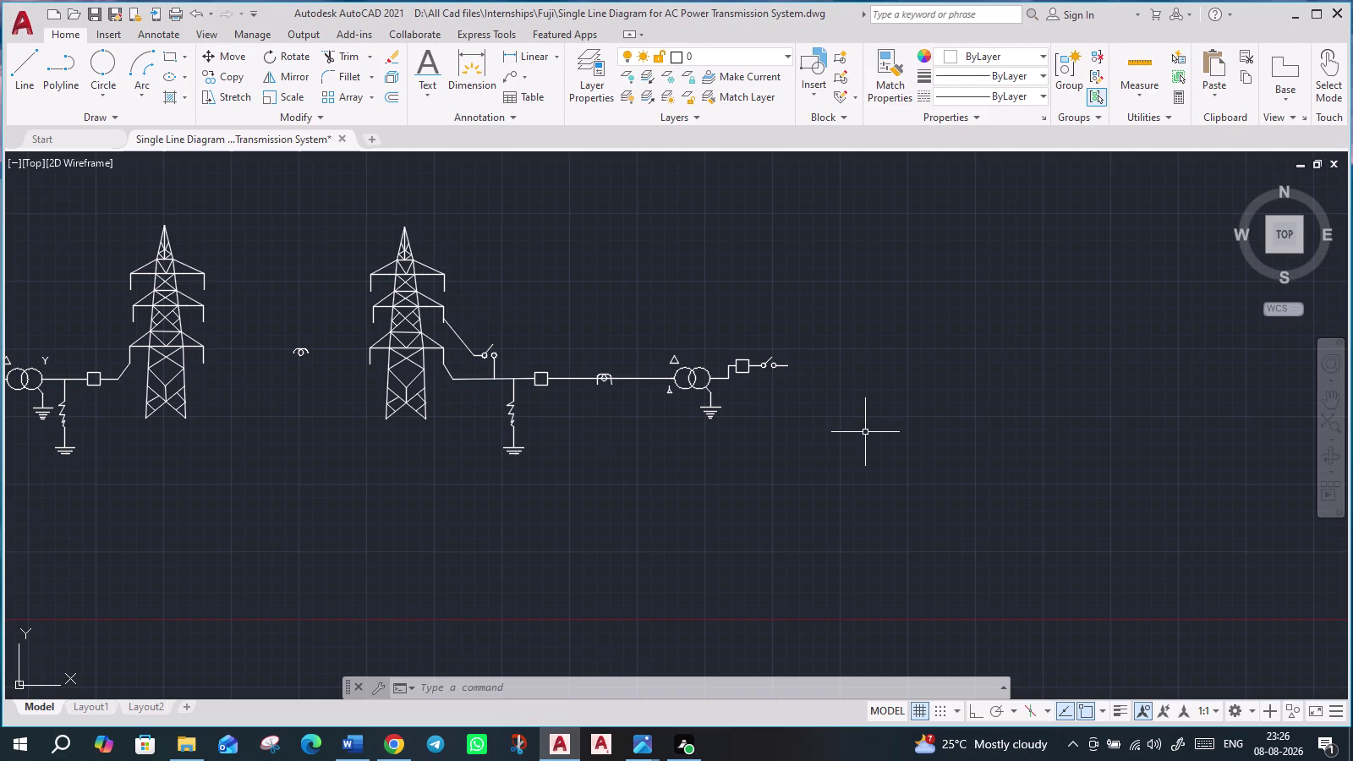
scroll(up, 3)
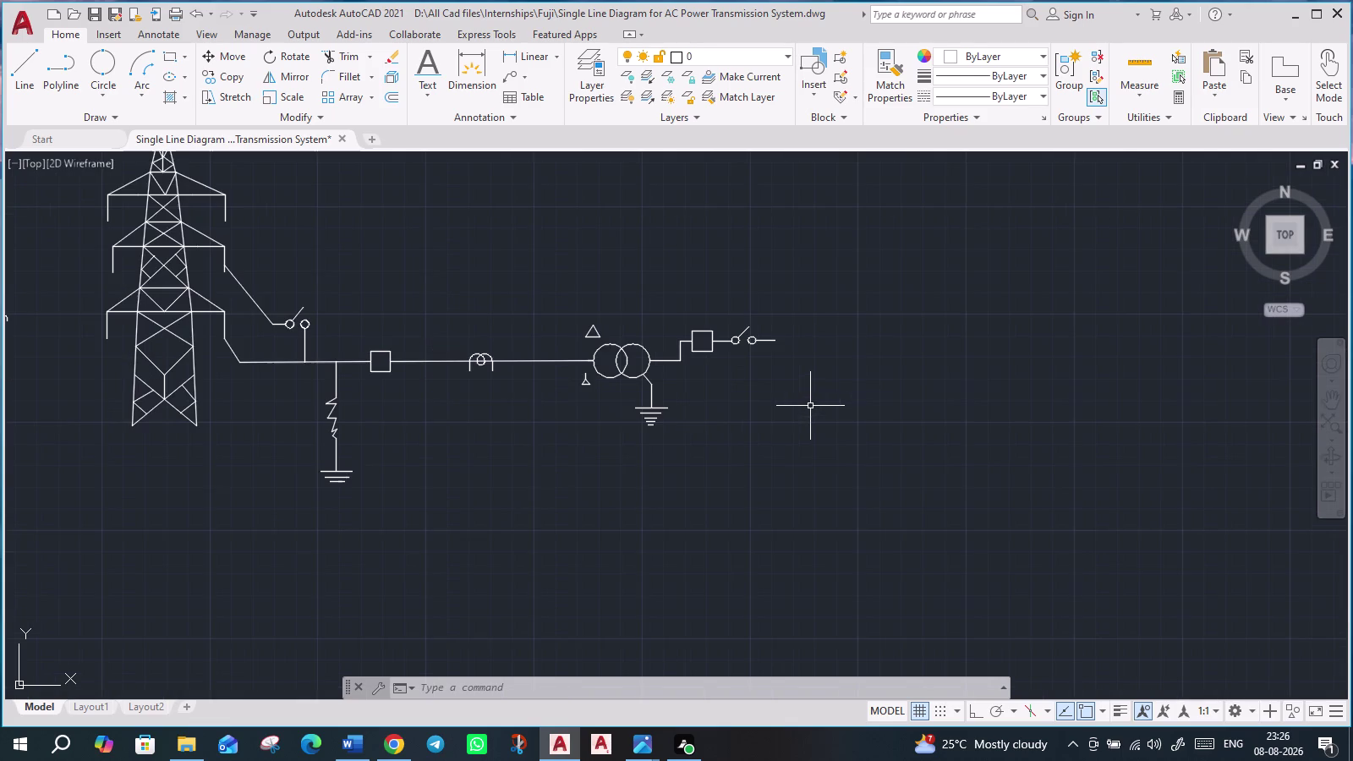
middle_drag(822, 378, 787, 419)
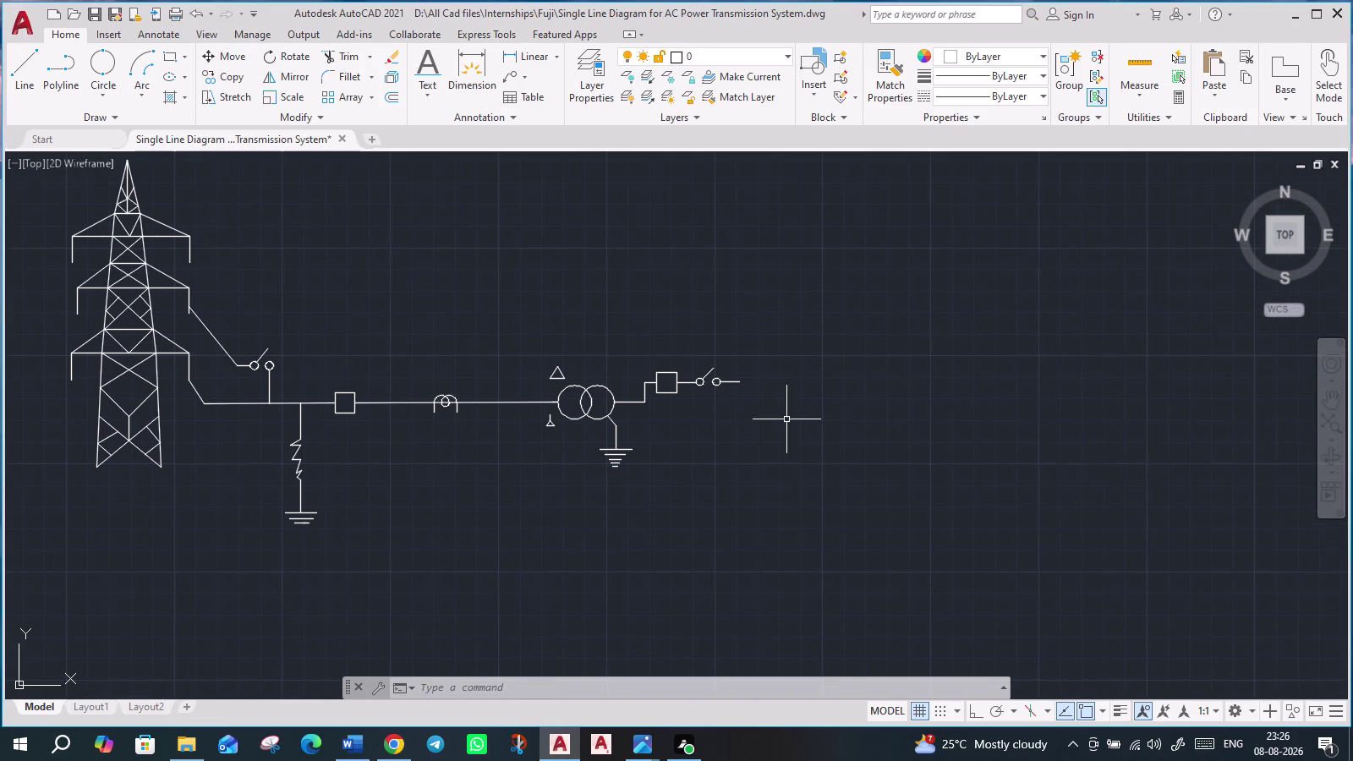
Draw a tall vertical busbar with Ortho on, crossing the feeder's end.
key(l)
key(Return)
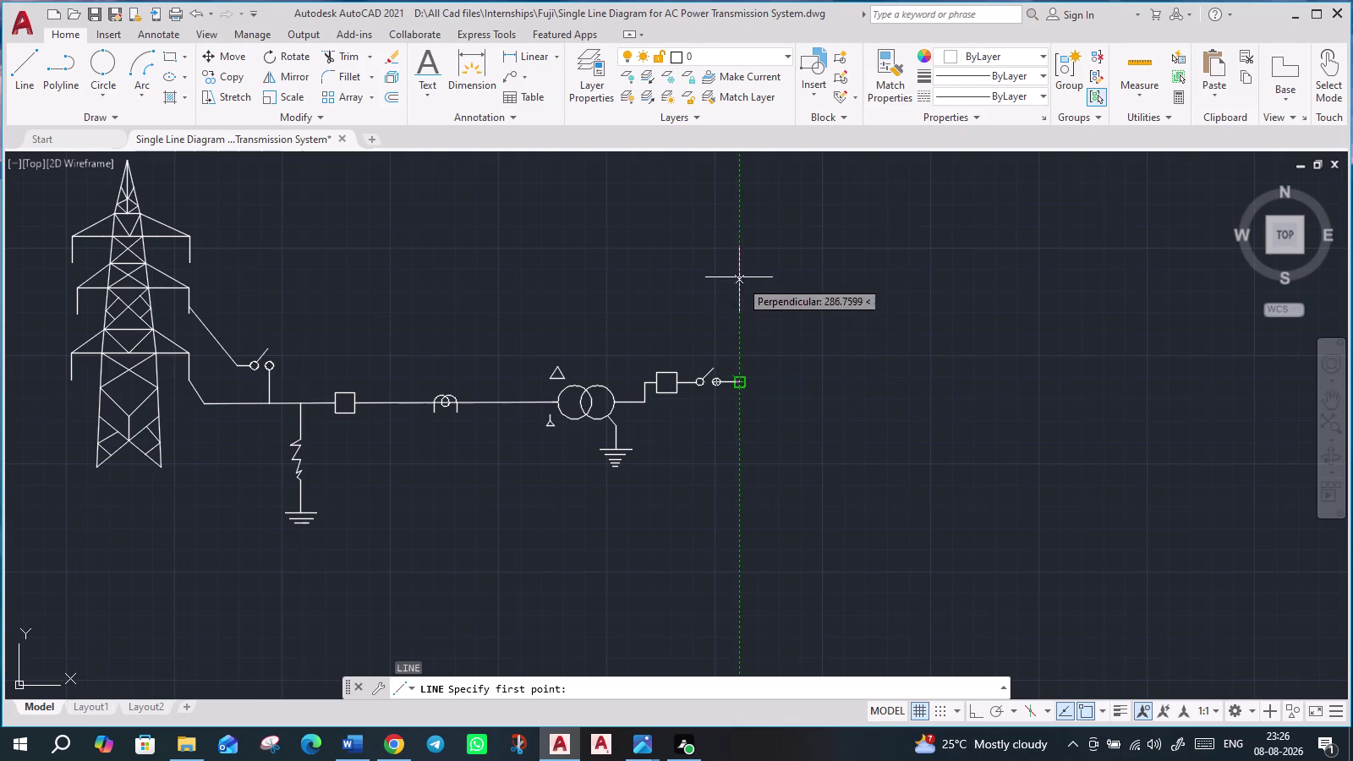
click(743, 209)
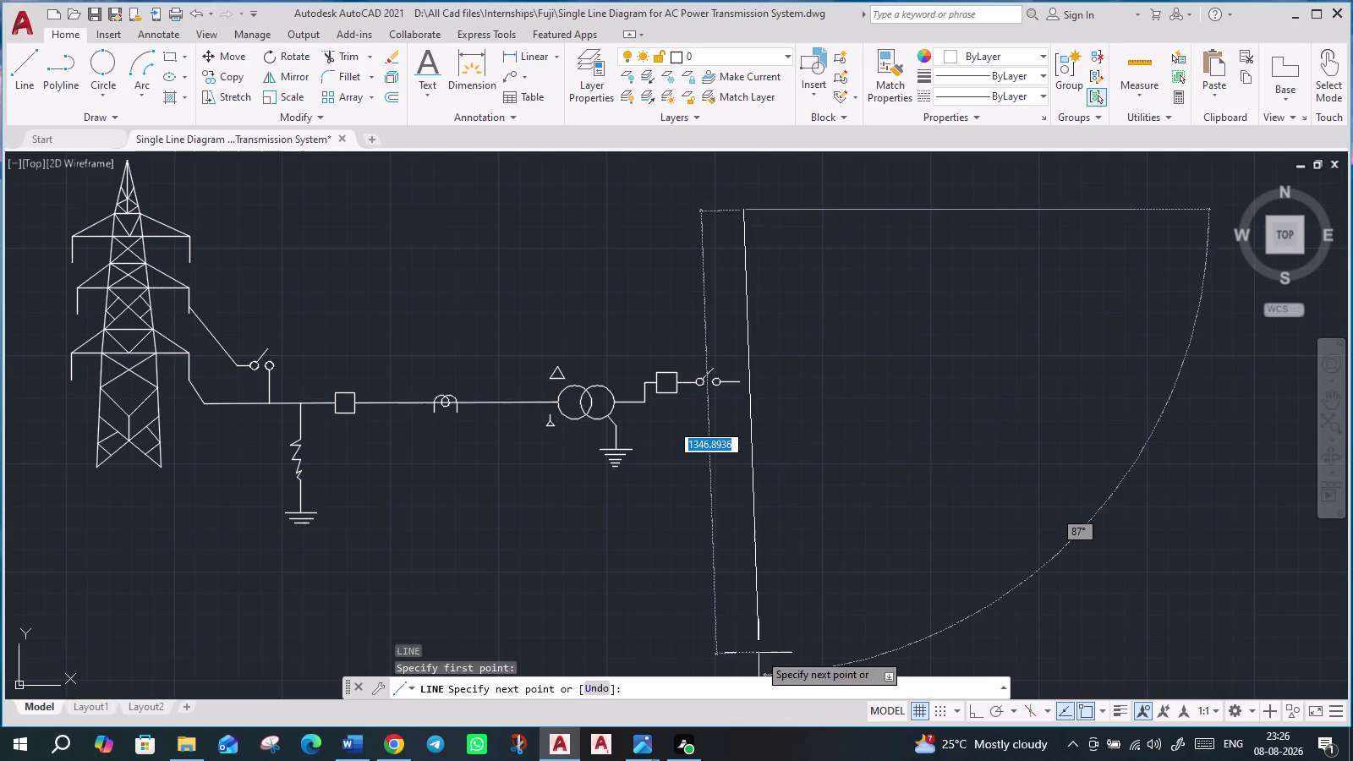
key(F8)
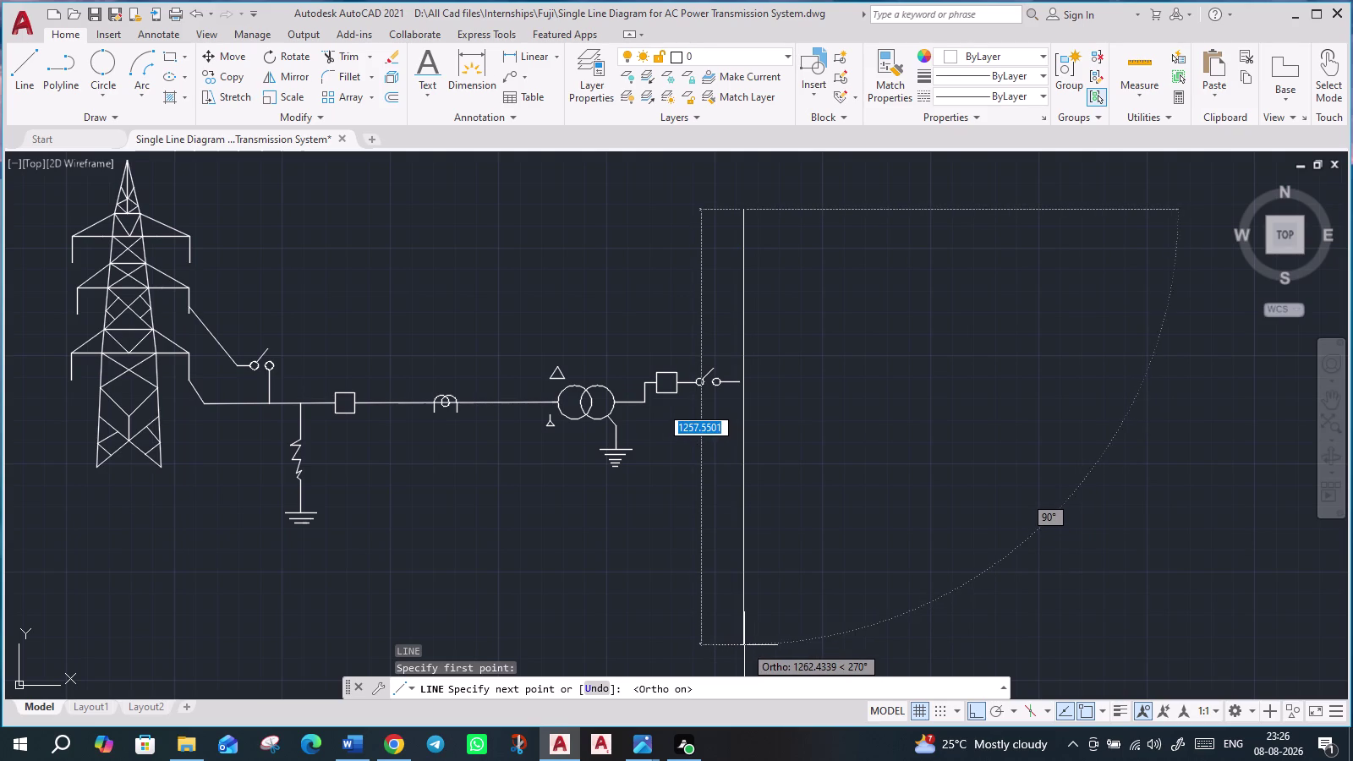
scroll(down, 3)
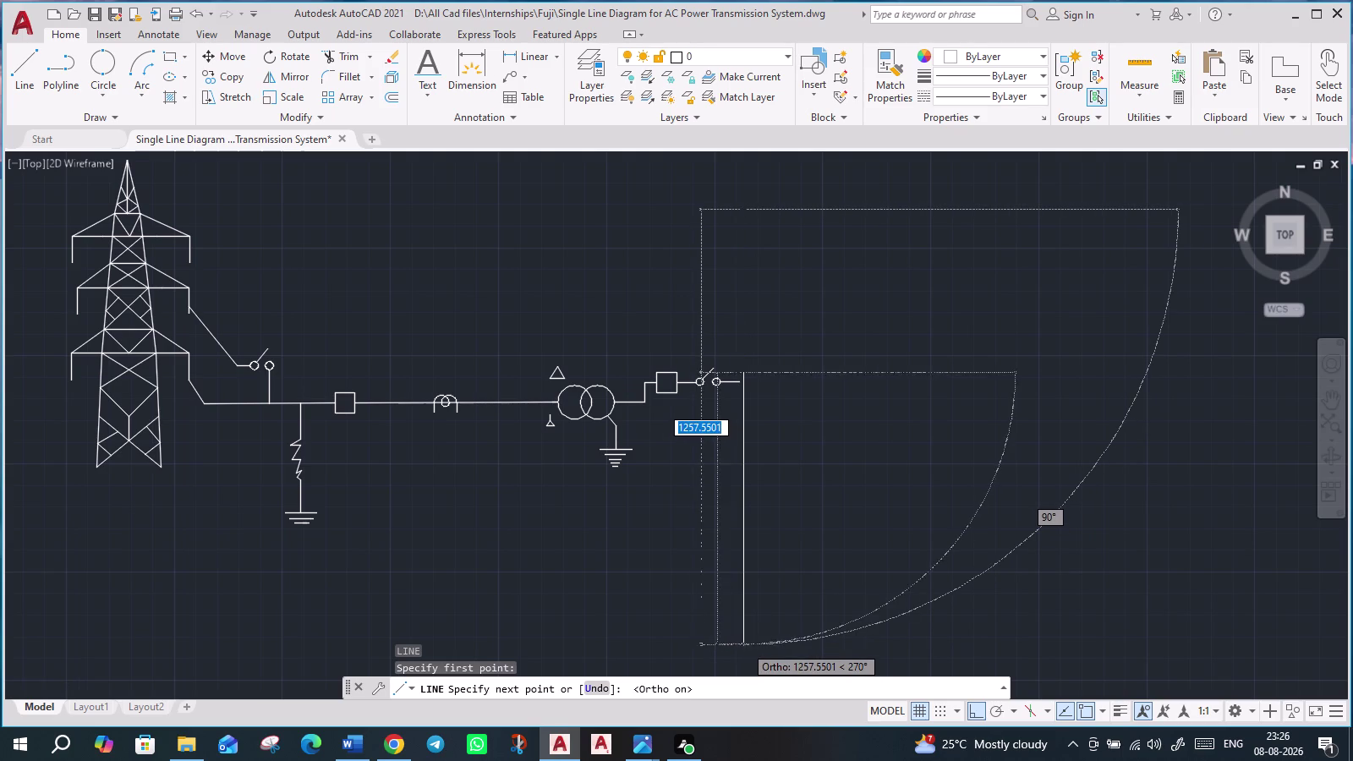
middle_drag(745, 645, 744, 496)
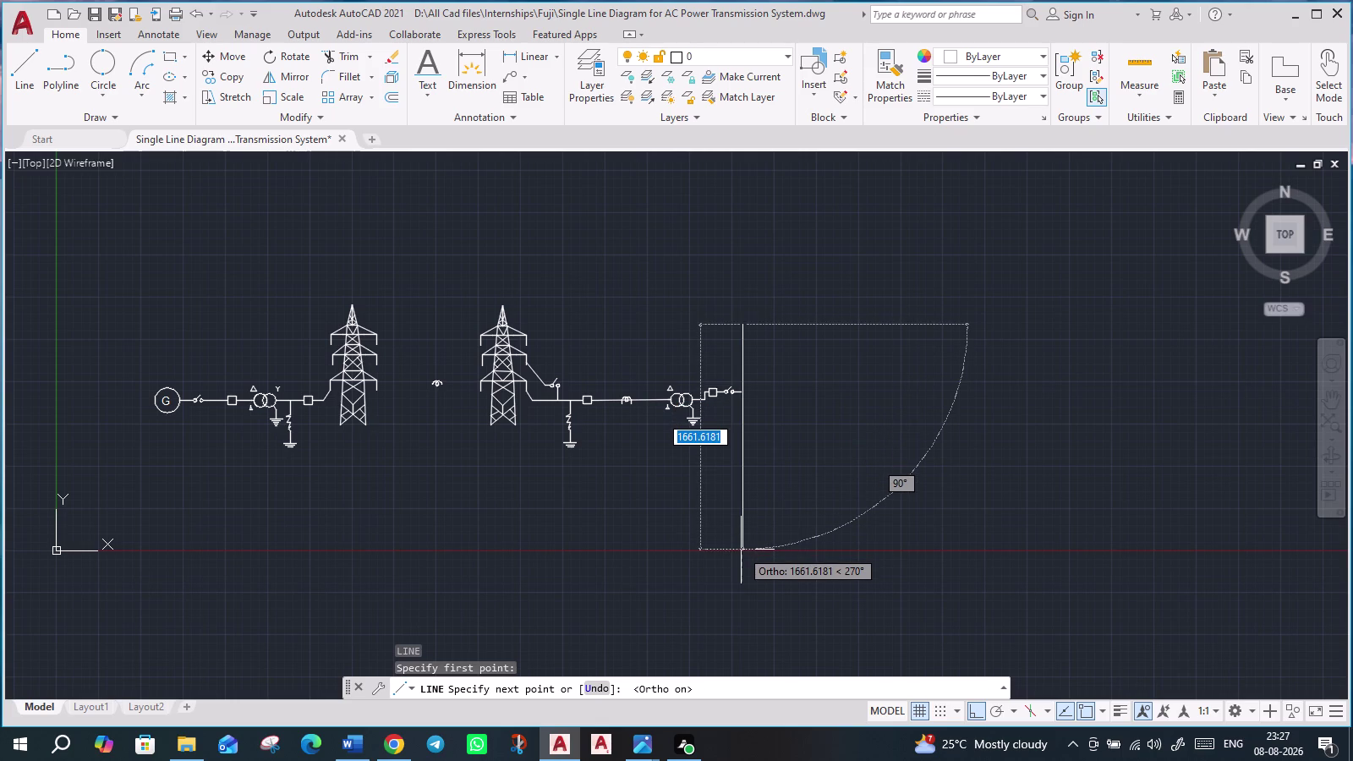
click(741, 550)
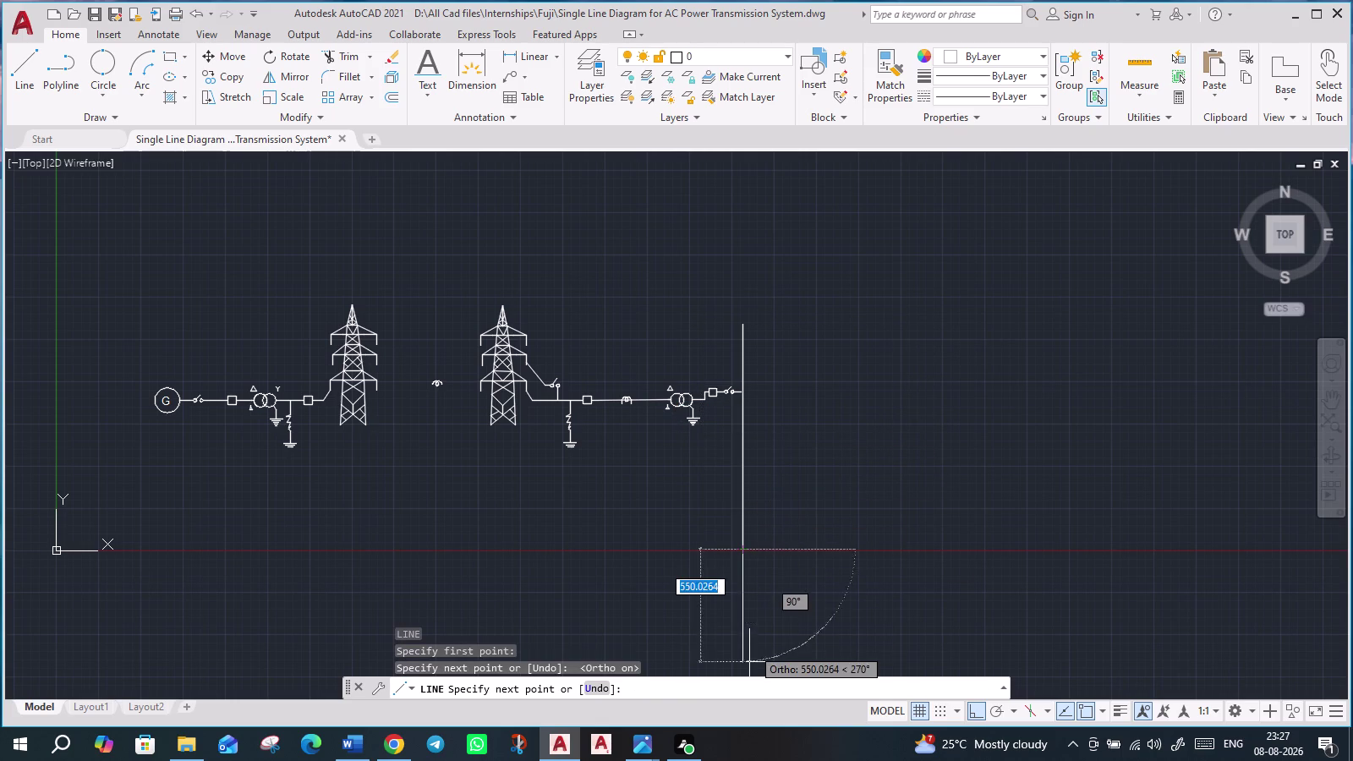
click(749, 663)
key(Escape)
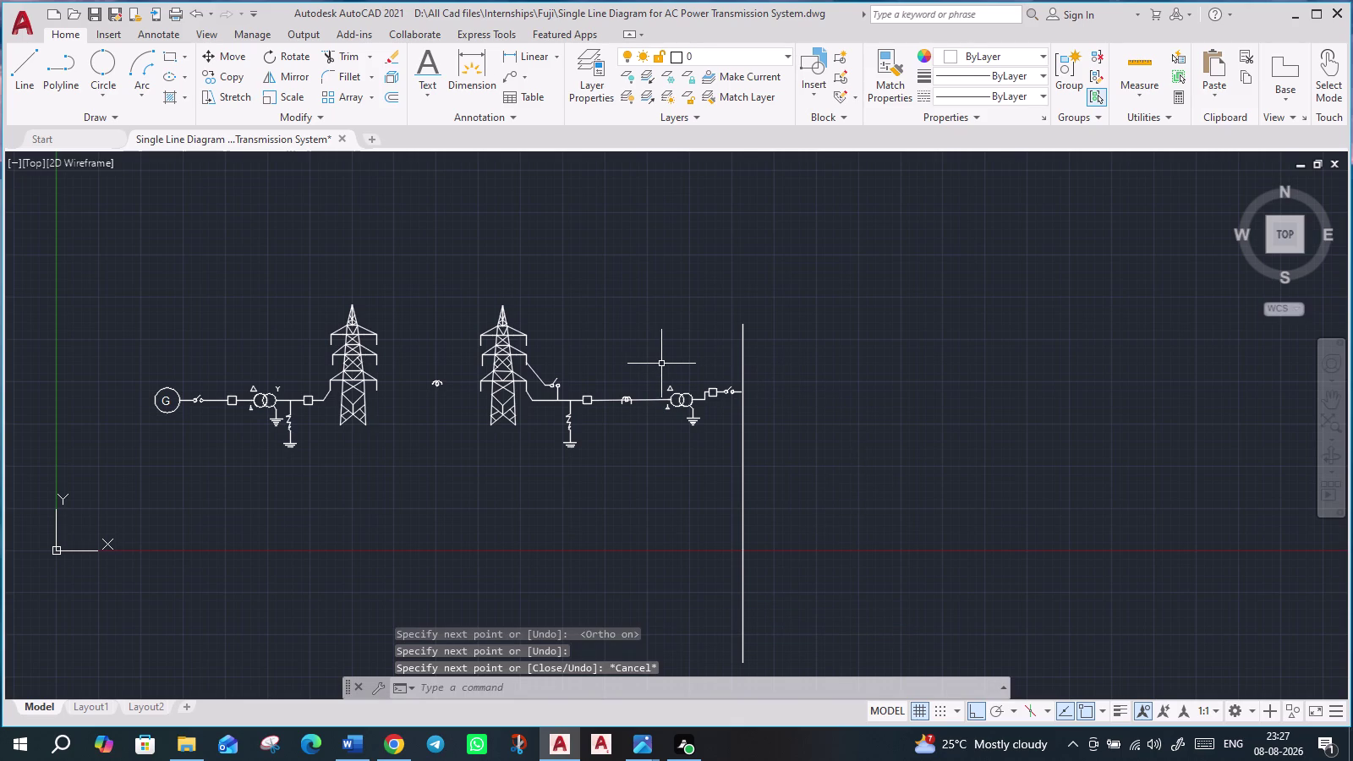
Window-select the stray fragment between the two towers.
scroll(up, 3)
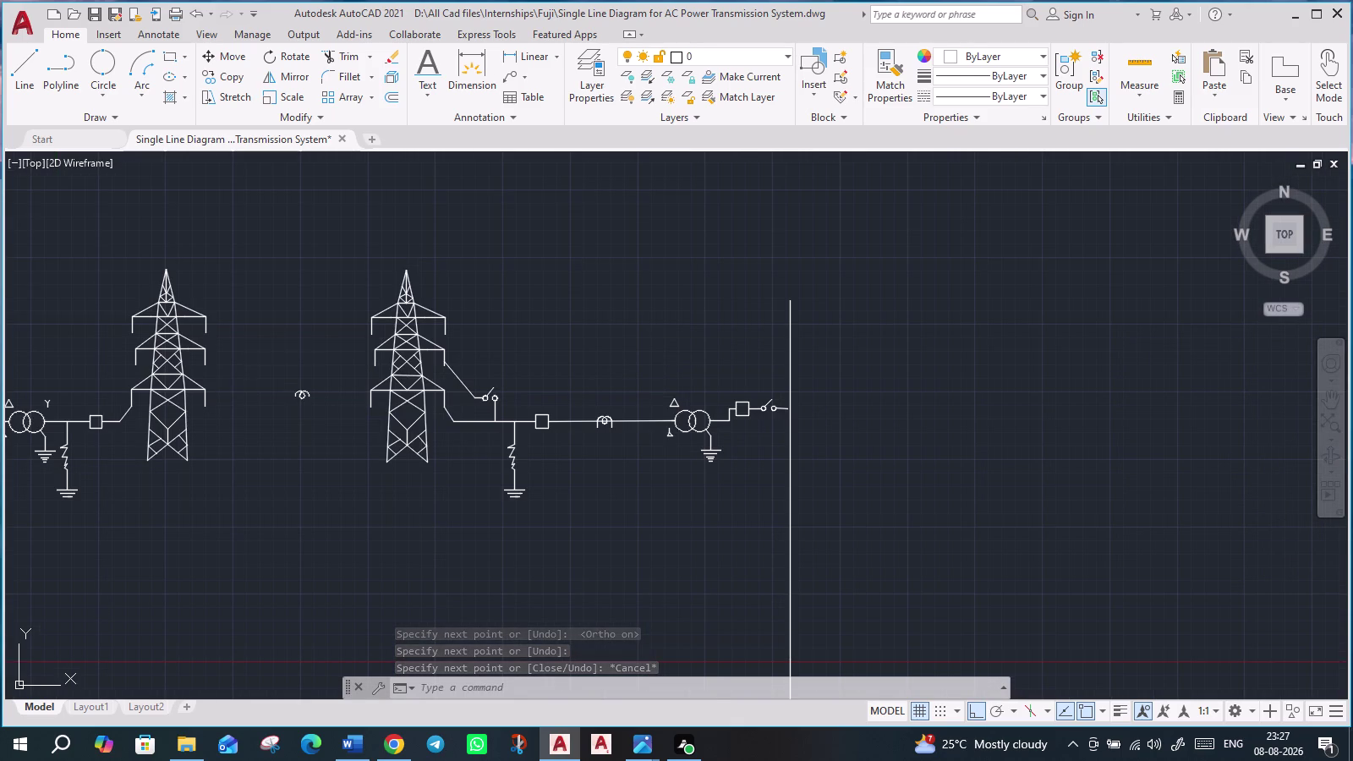
click(280, 359)
click(324, 433)
Erase the selected stray fragment and show the Arc drawing methods list.
key(Delete)
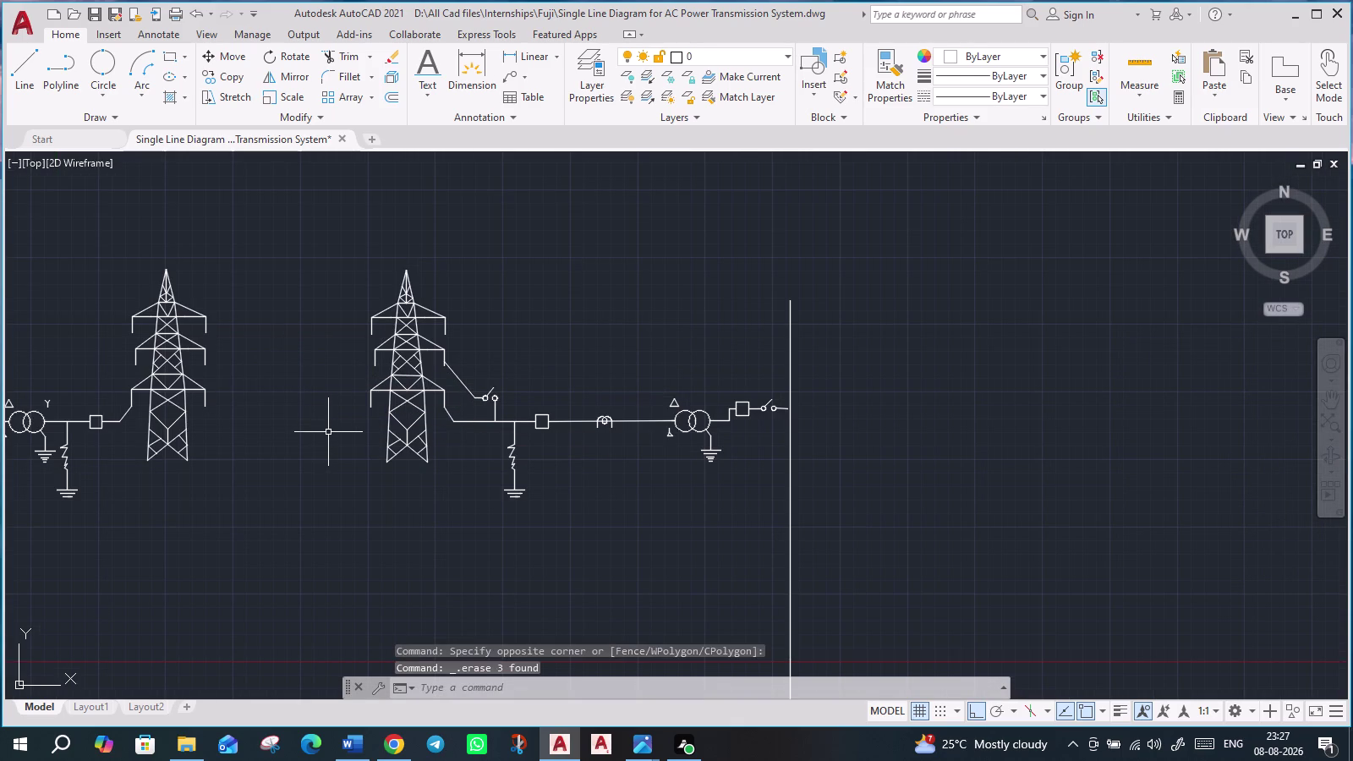
scroll(down, 3)
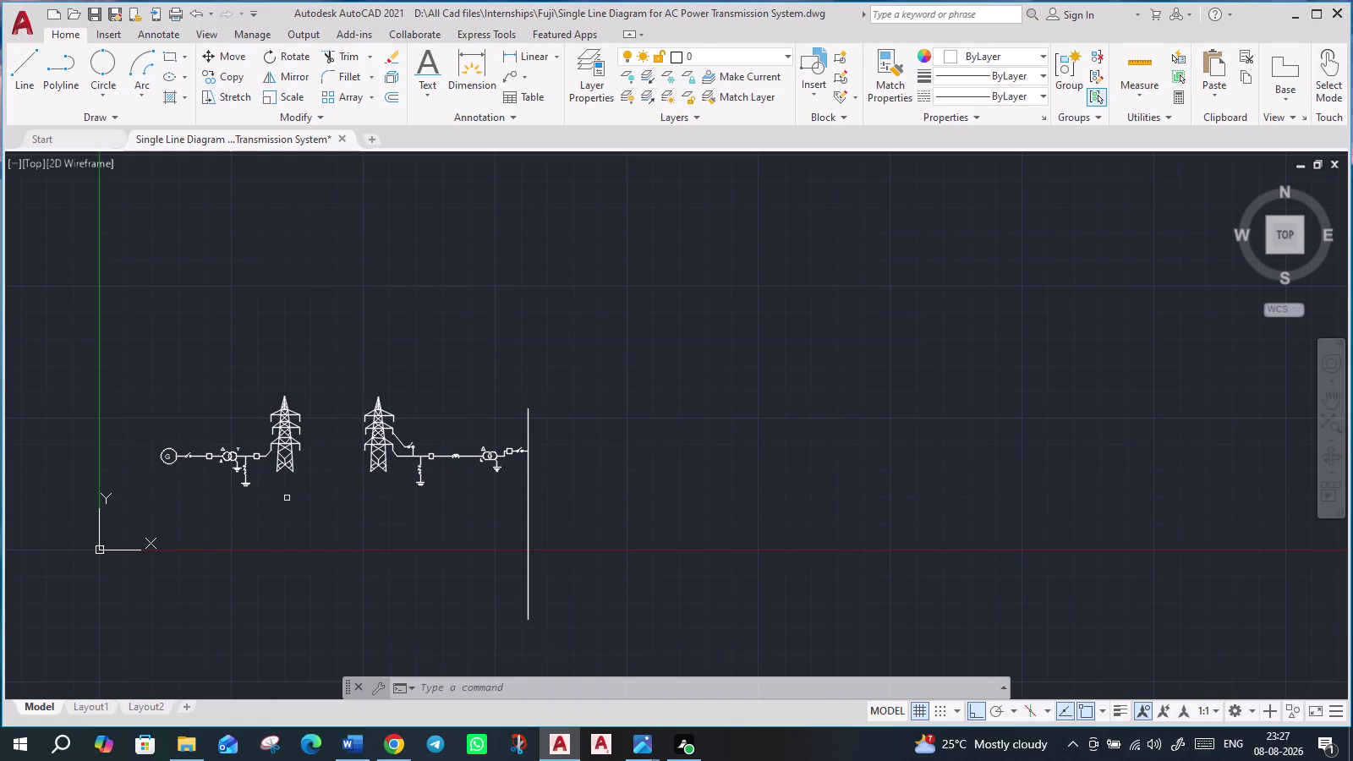
click(141, 93)
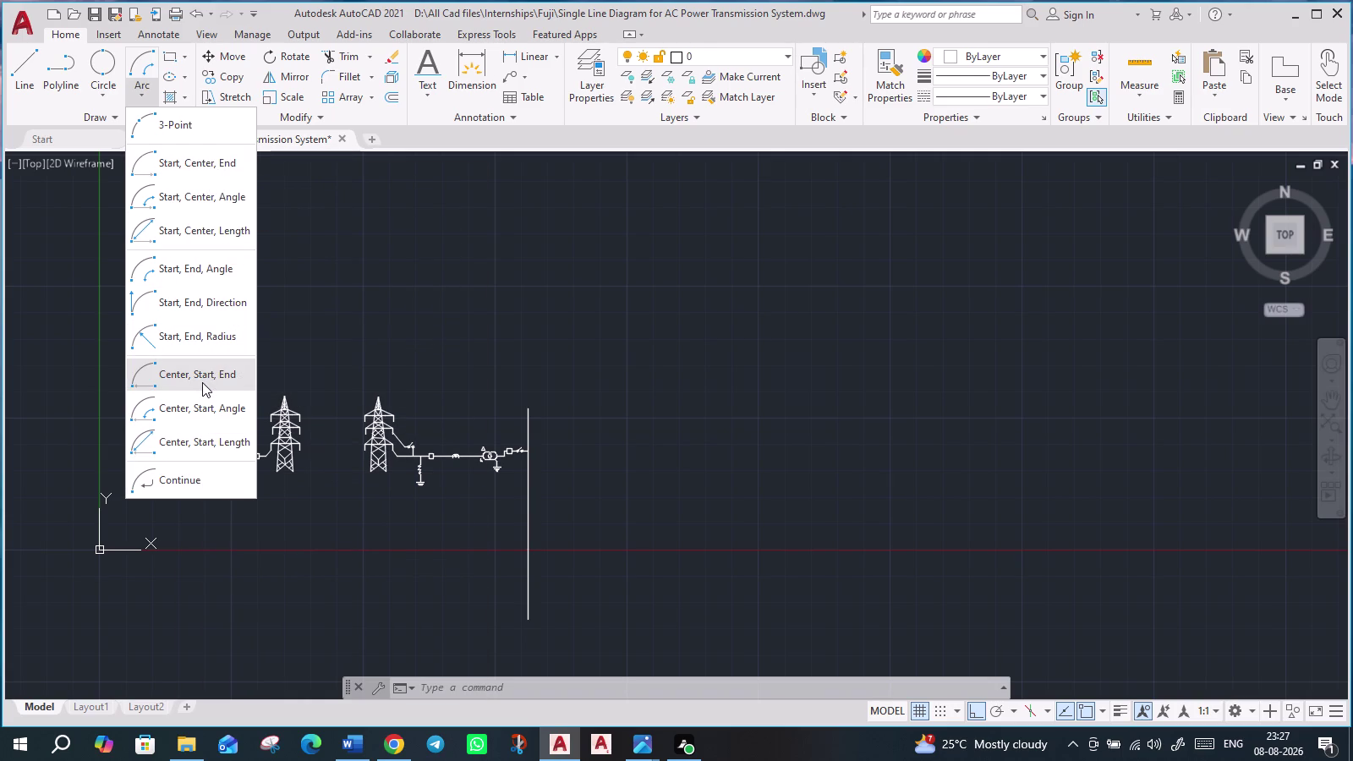
Draw a sagging Start-End-Radius arc from the left tower's top crossarm to the right tower's.
click(216, 337)
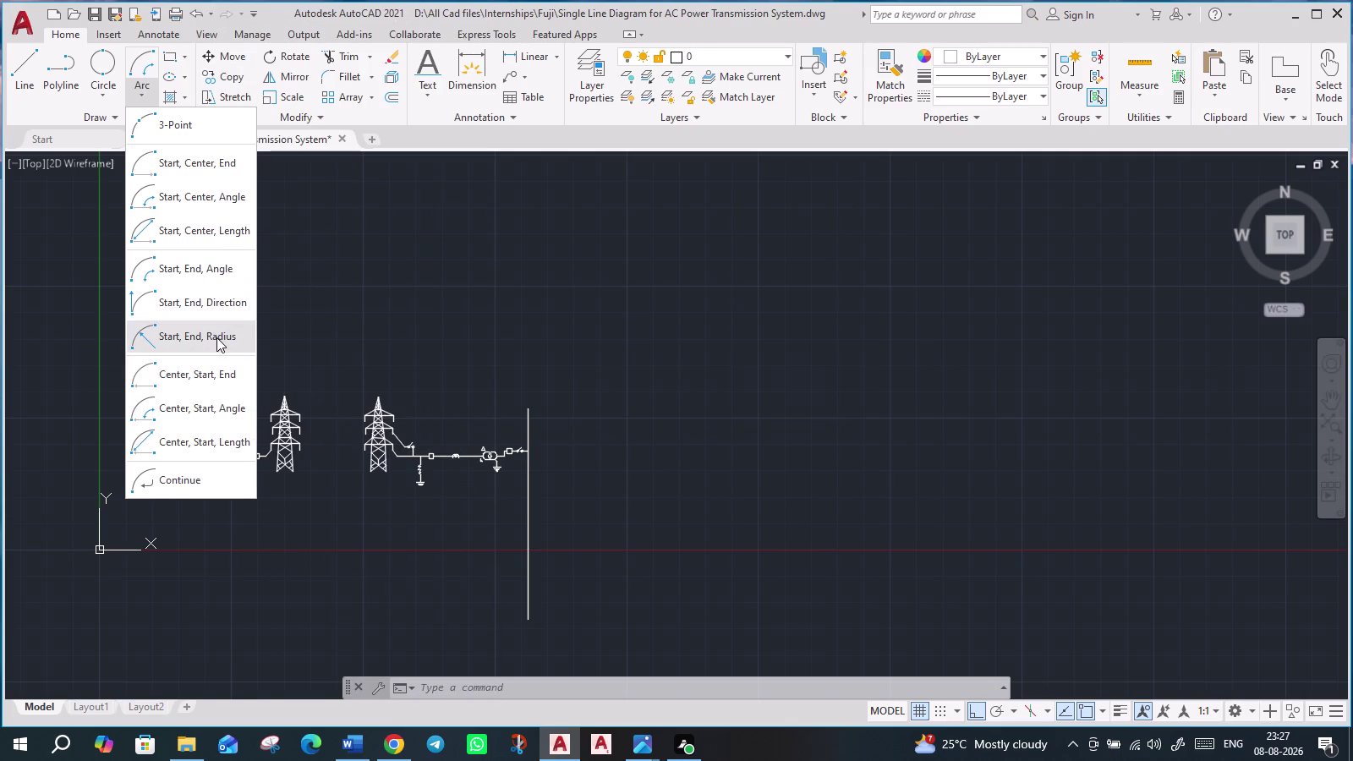
scroll(up, 3)
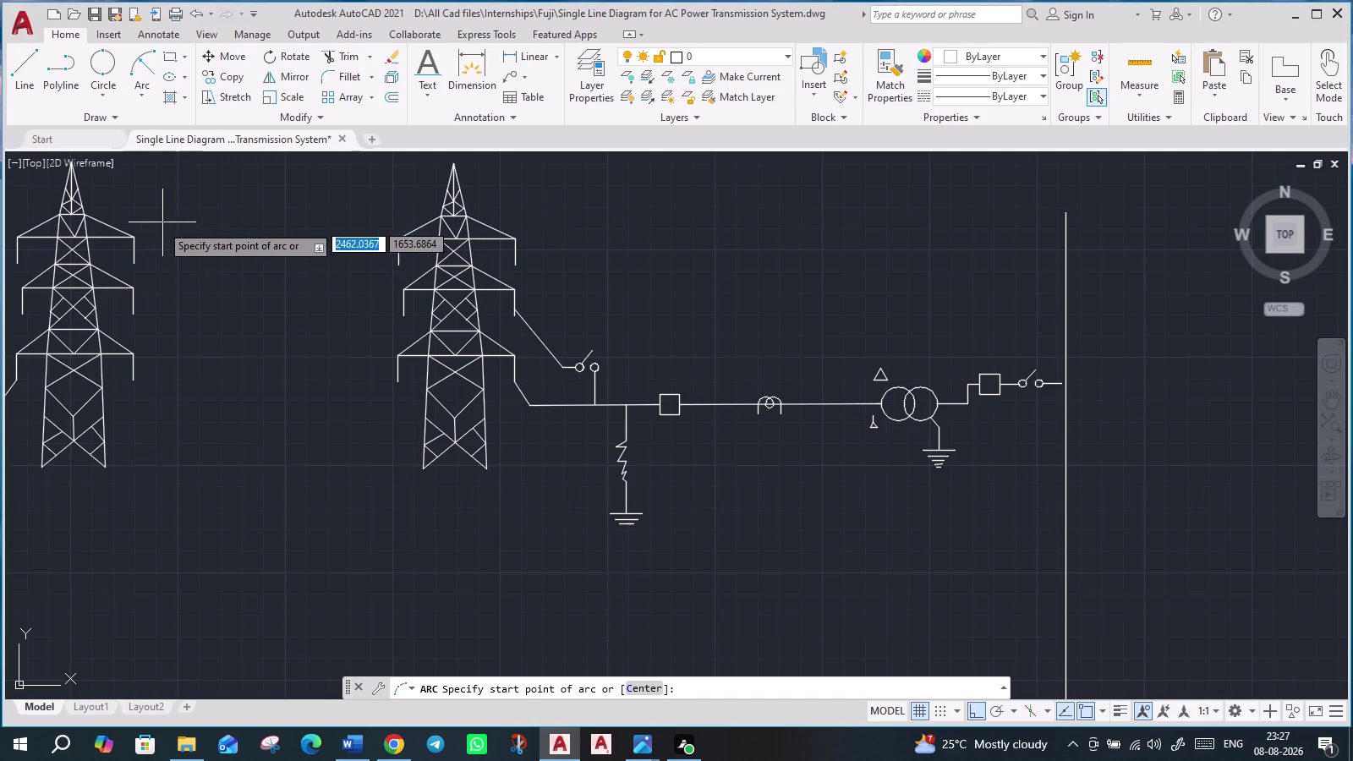
click(136, 266)
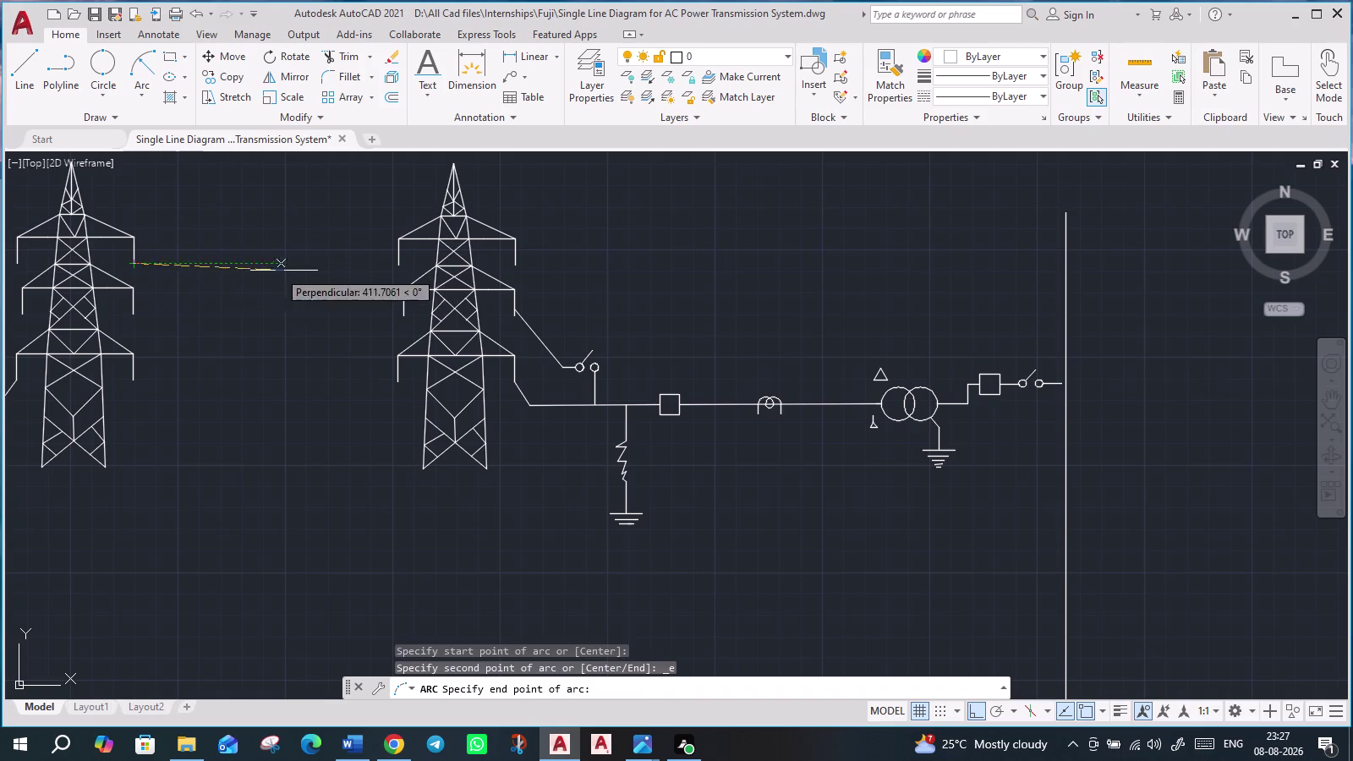
click(394, 268)
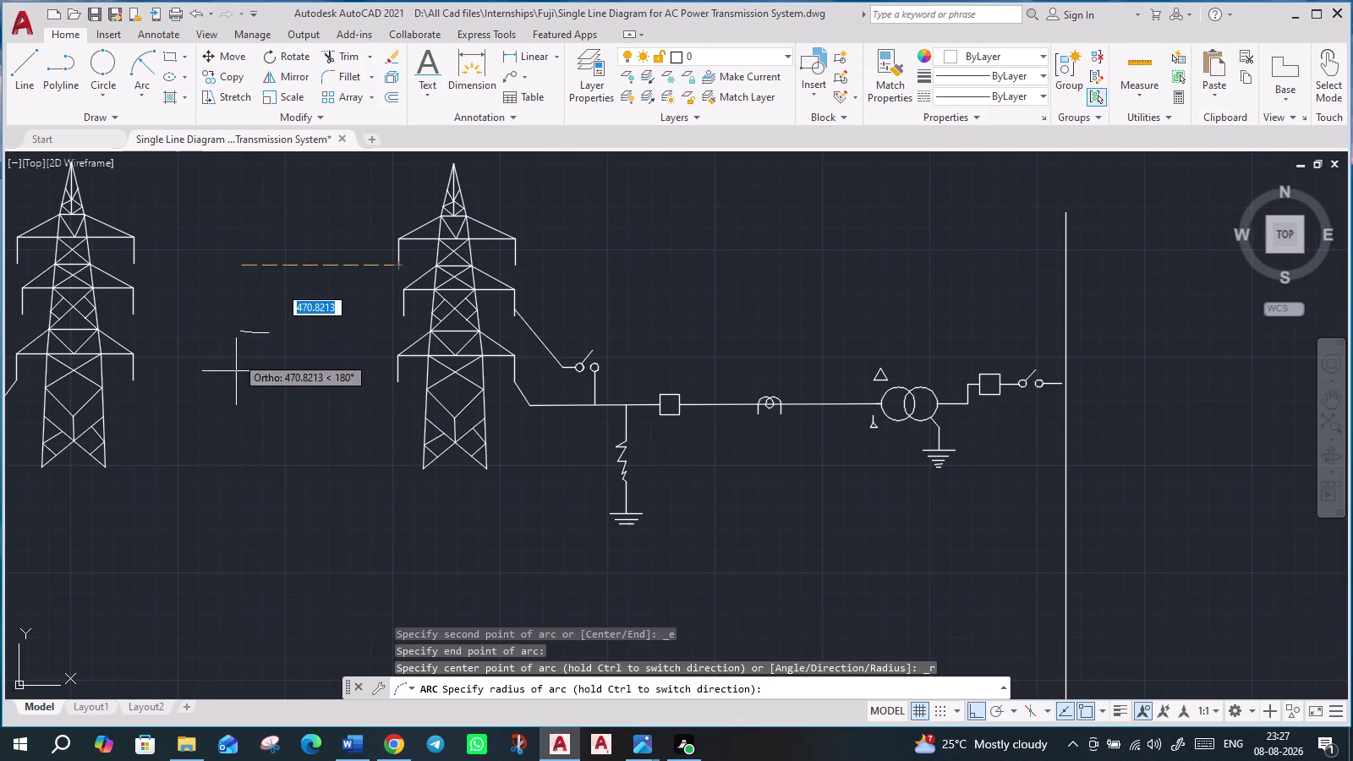
click(244, 580)
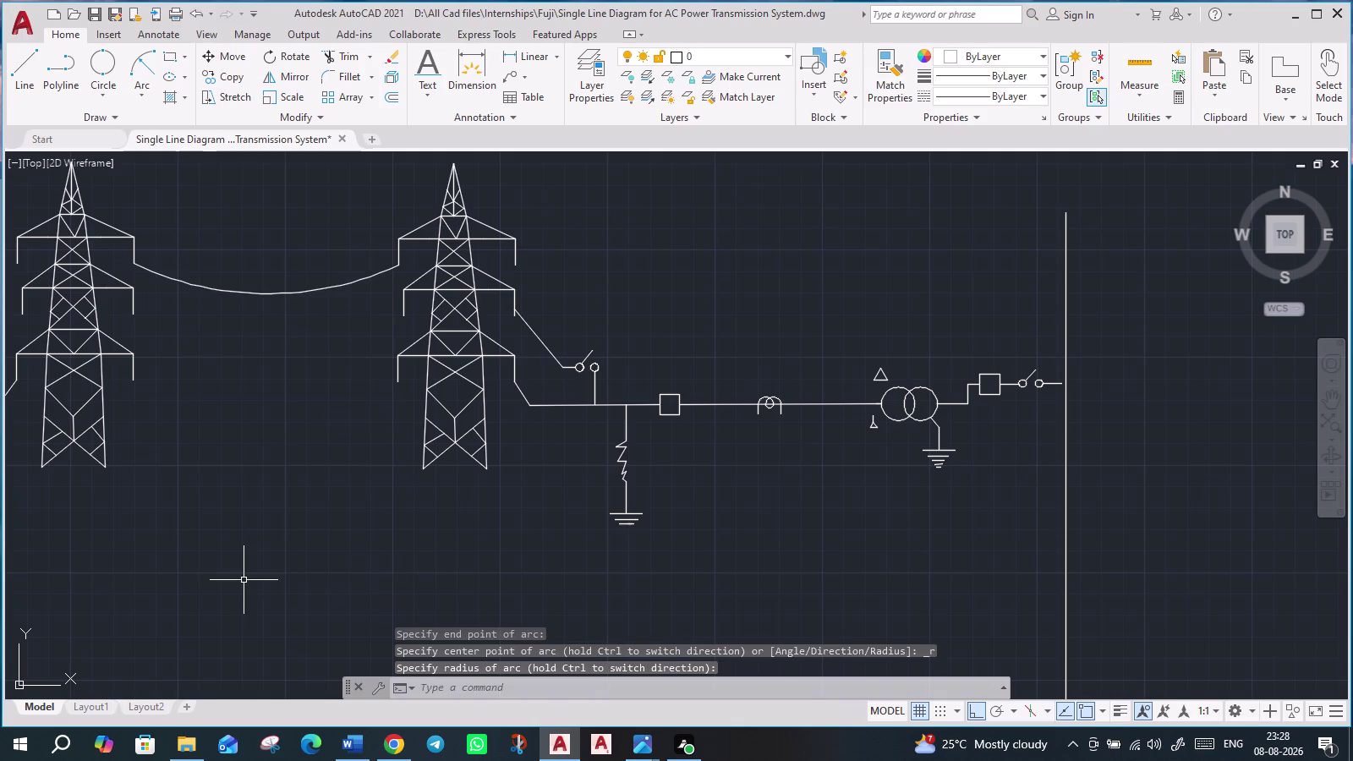
click(257, 293)
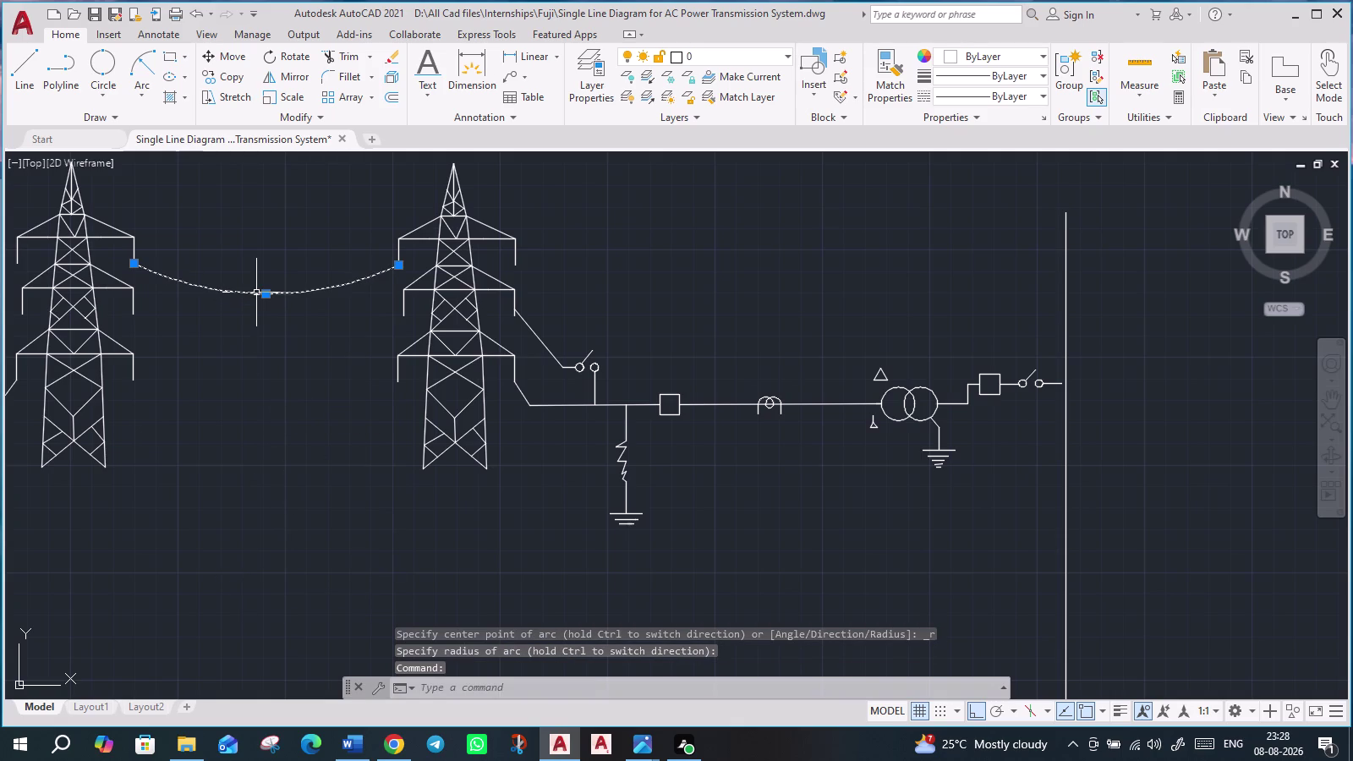
text(co)
key(Return)
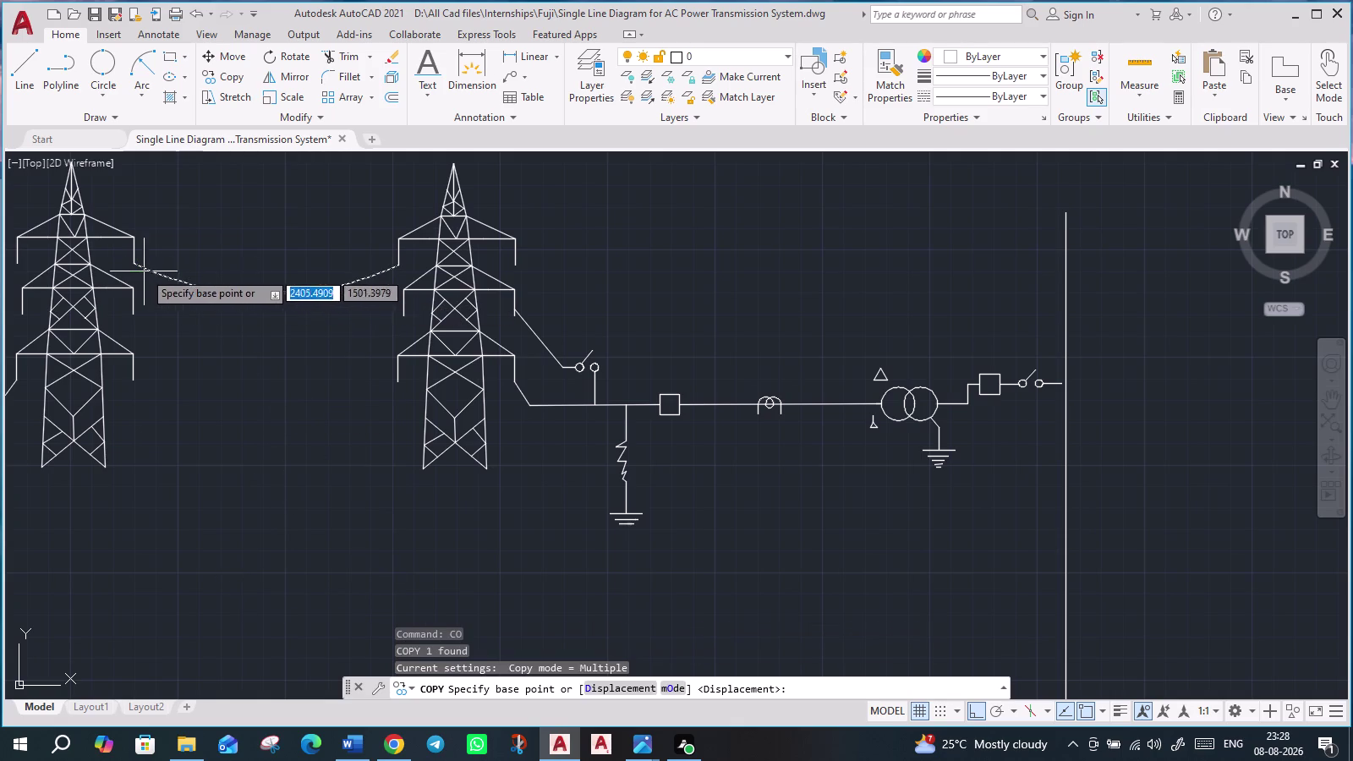
Copy the conductor arc down to the middle and lower crossarms.
click(136, 265)
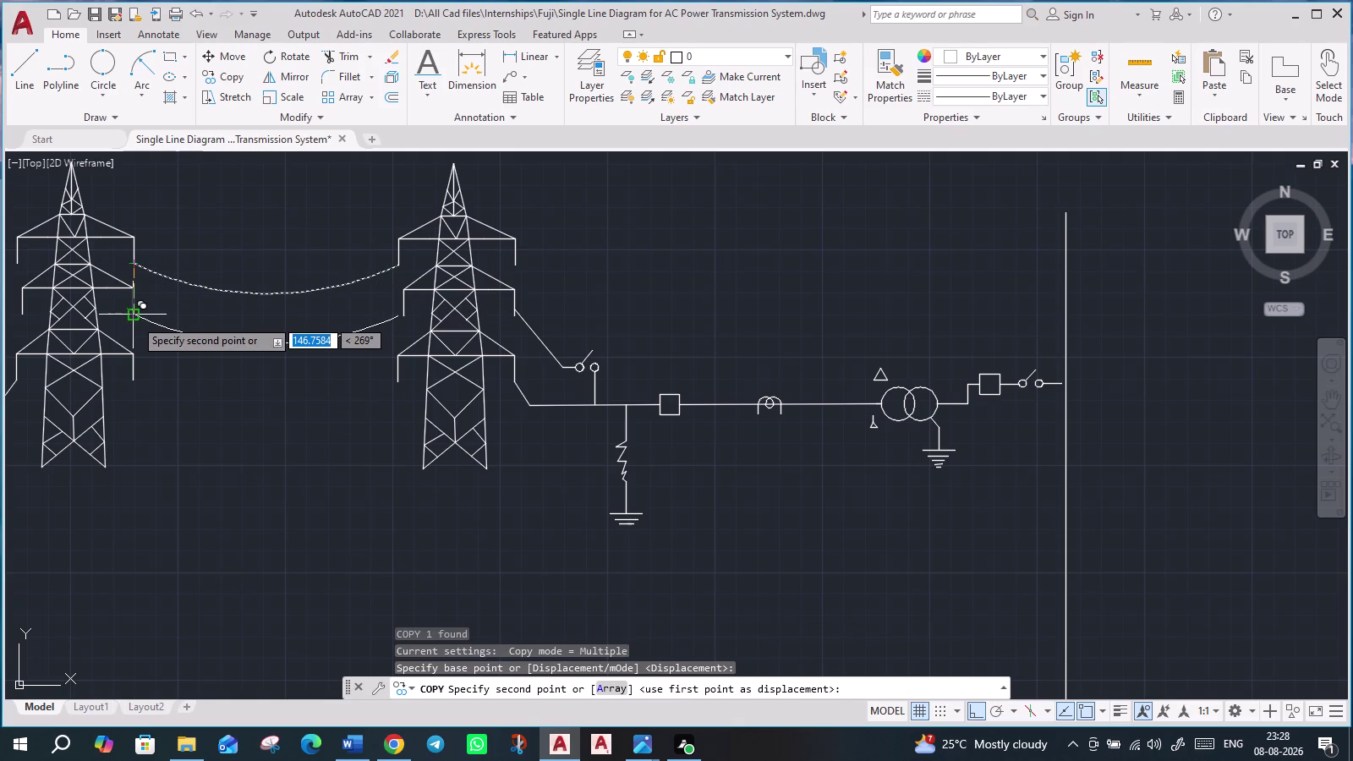
click(135, 319)
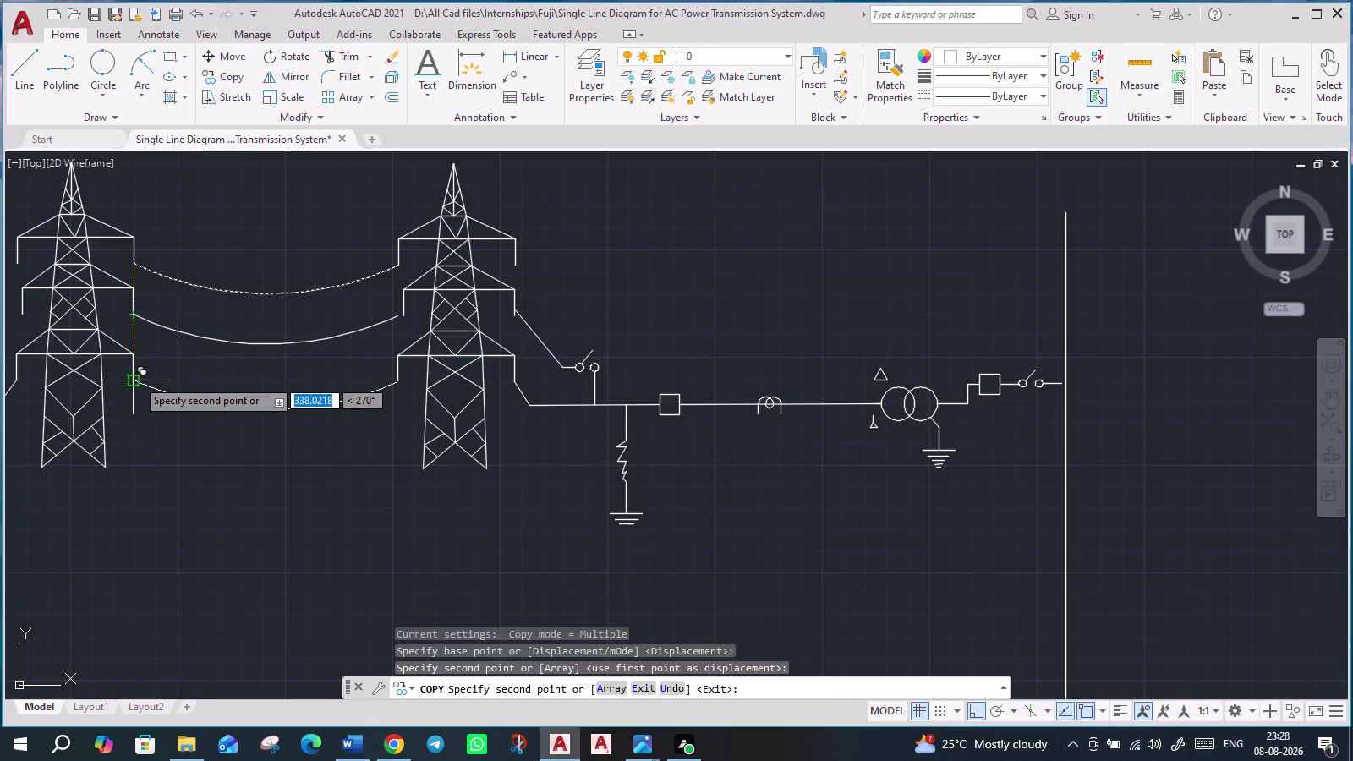
click(136, 379)
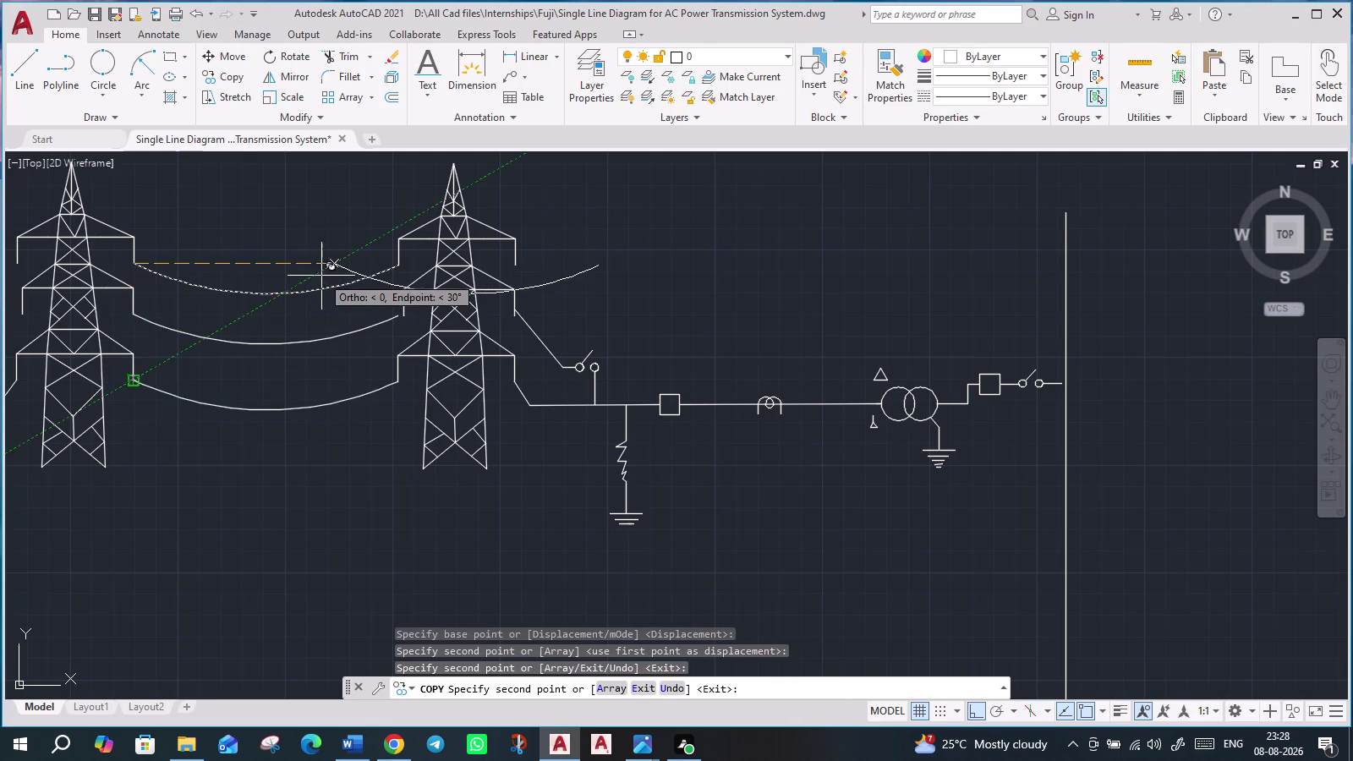
key(Escape)
Stretch the middle arc's right end onto the right tower.
scroll(up, 3)
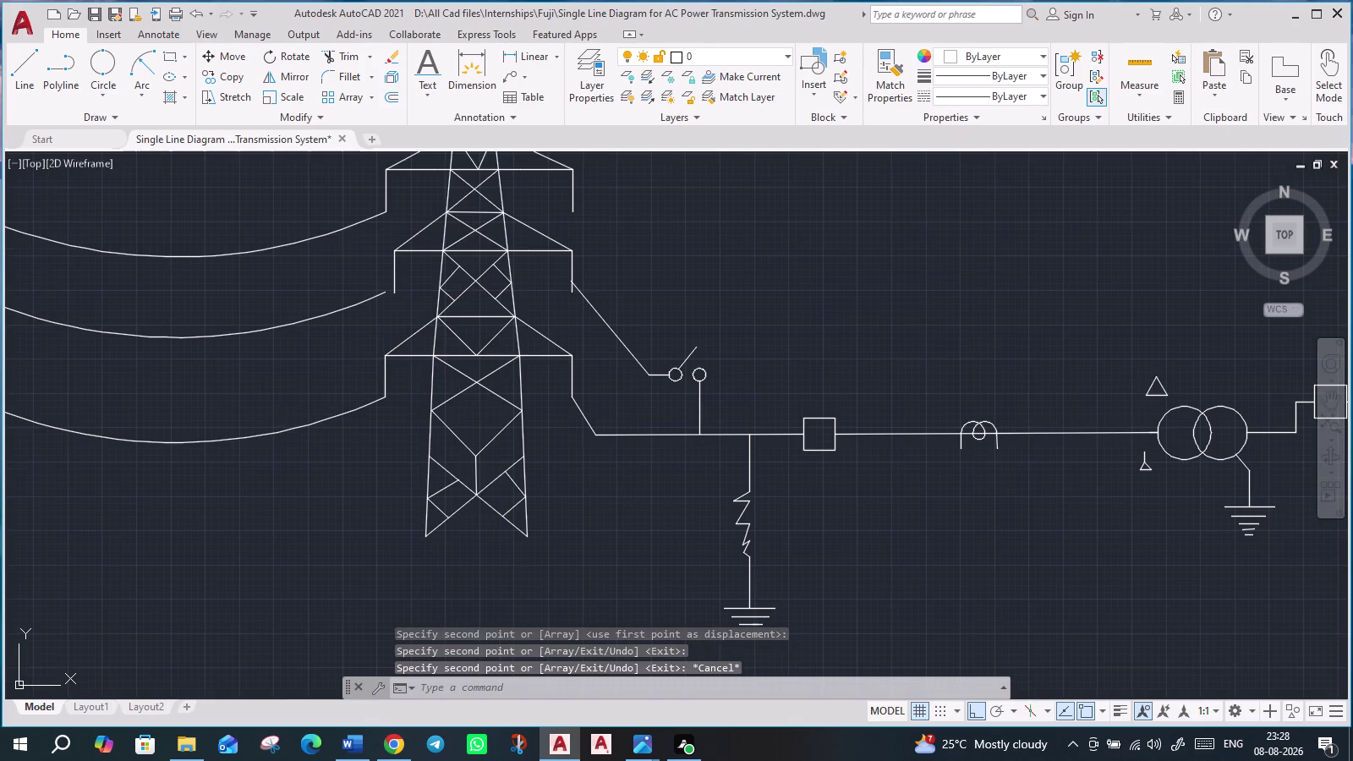
middle_drag(319, 396, 497, 429)
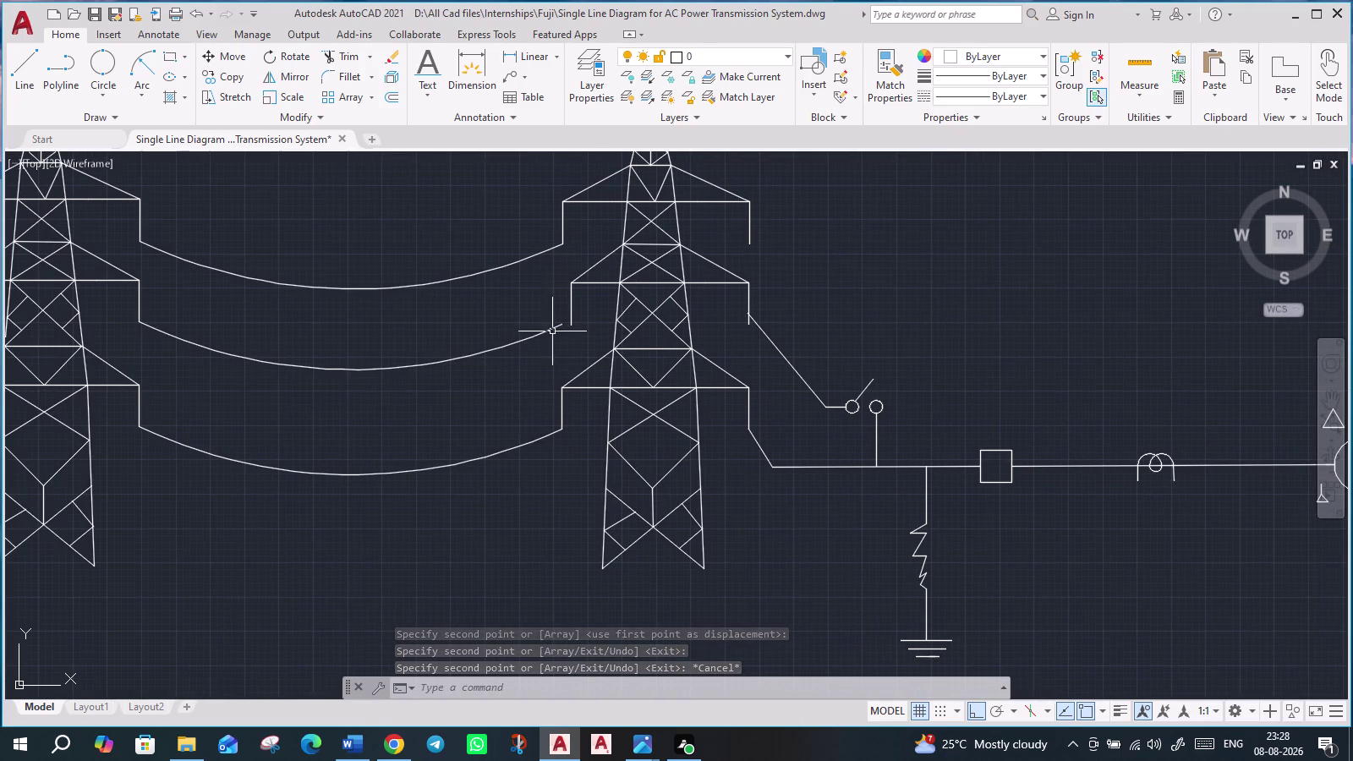
click(552, 328)
click(558, 326)
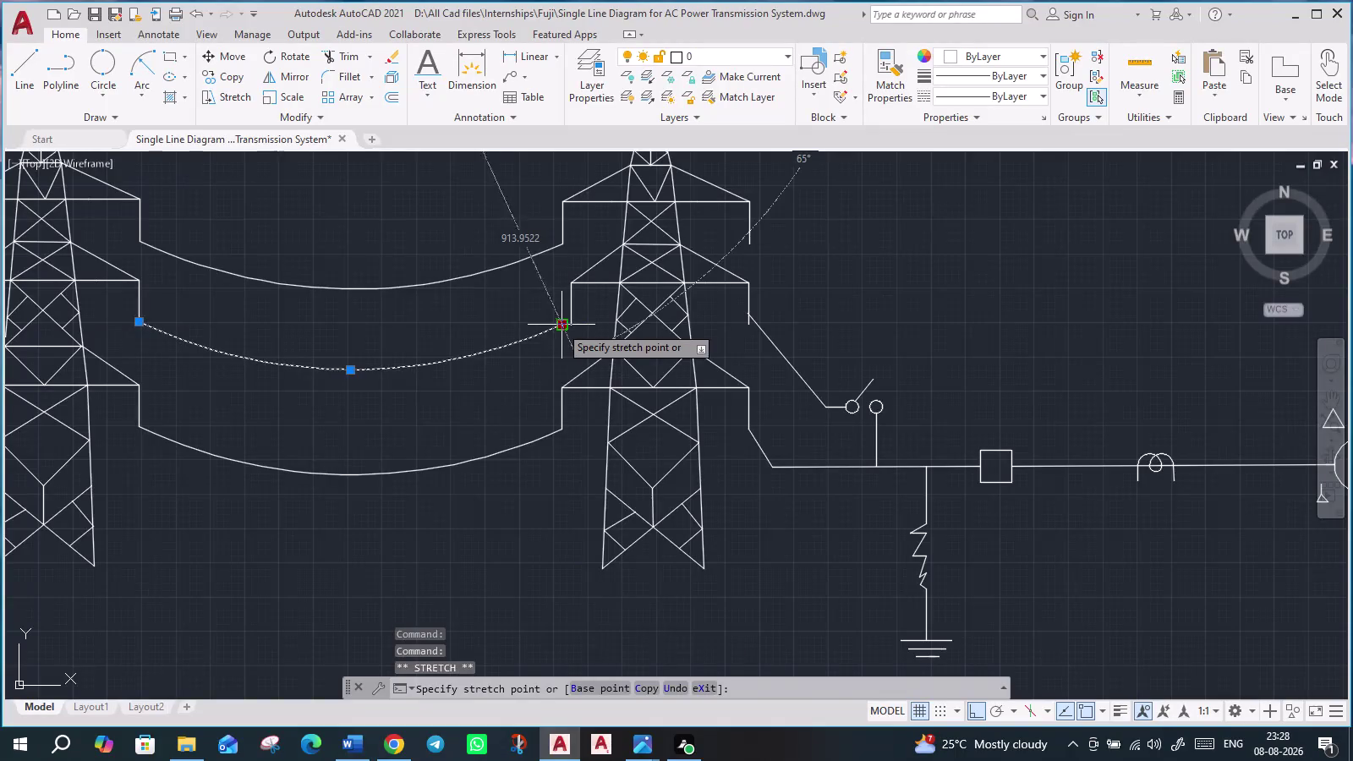
click(569, 325)
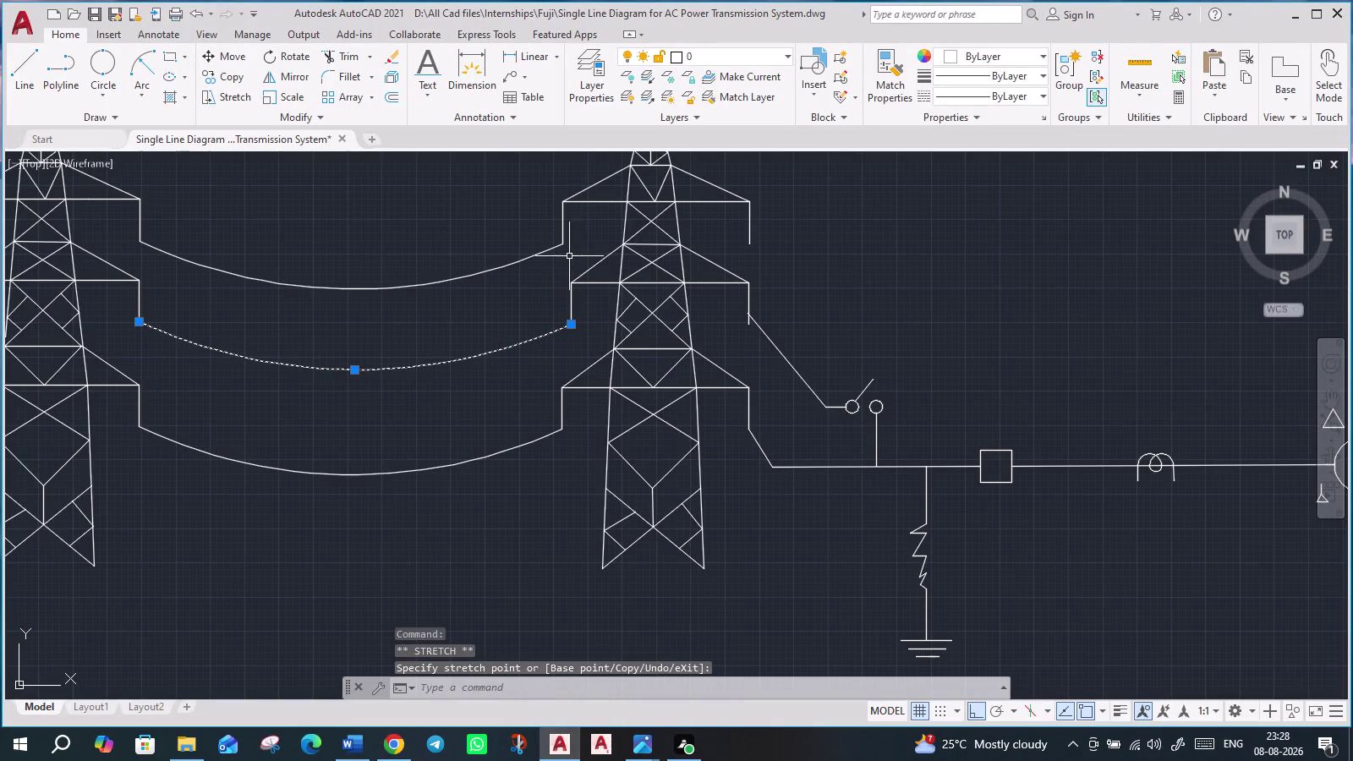
key(Escape)
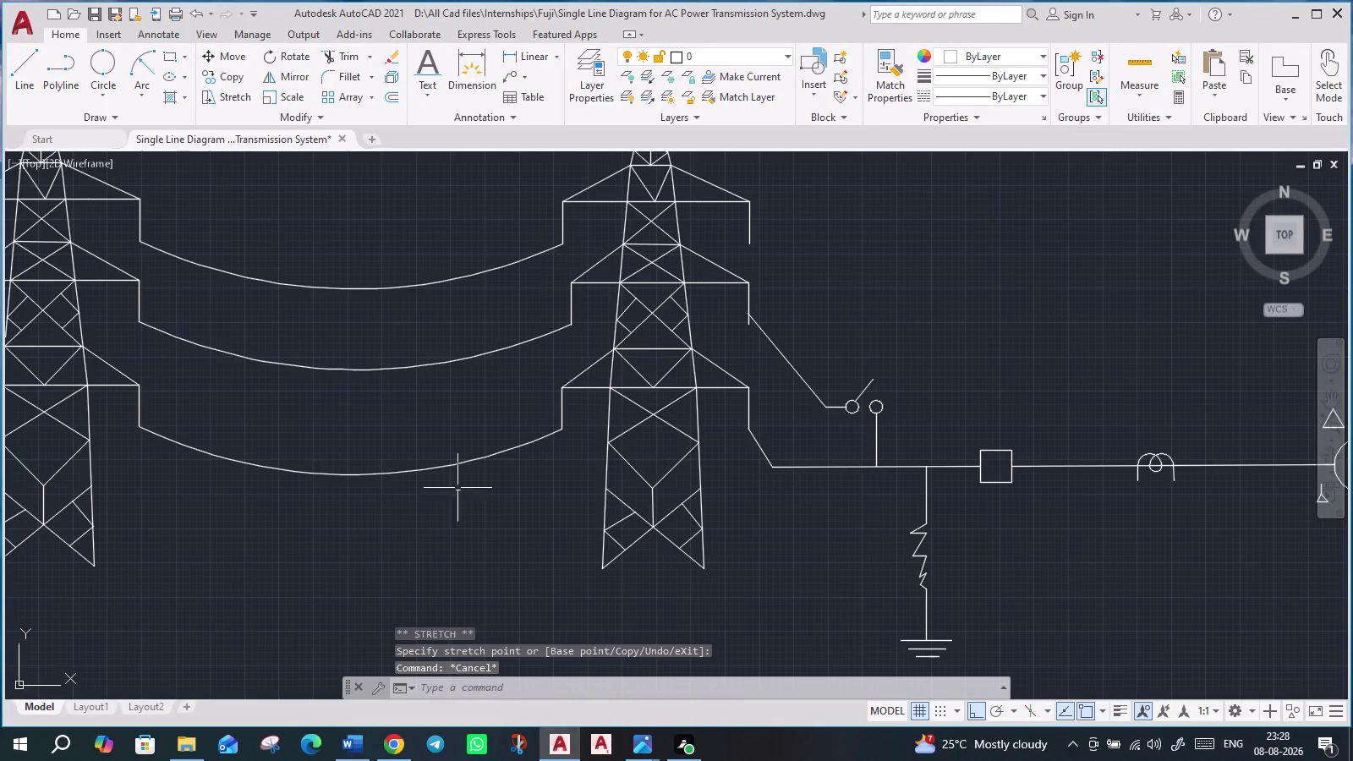
scroll(down, 3)
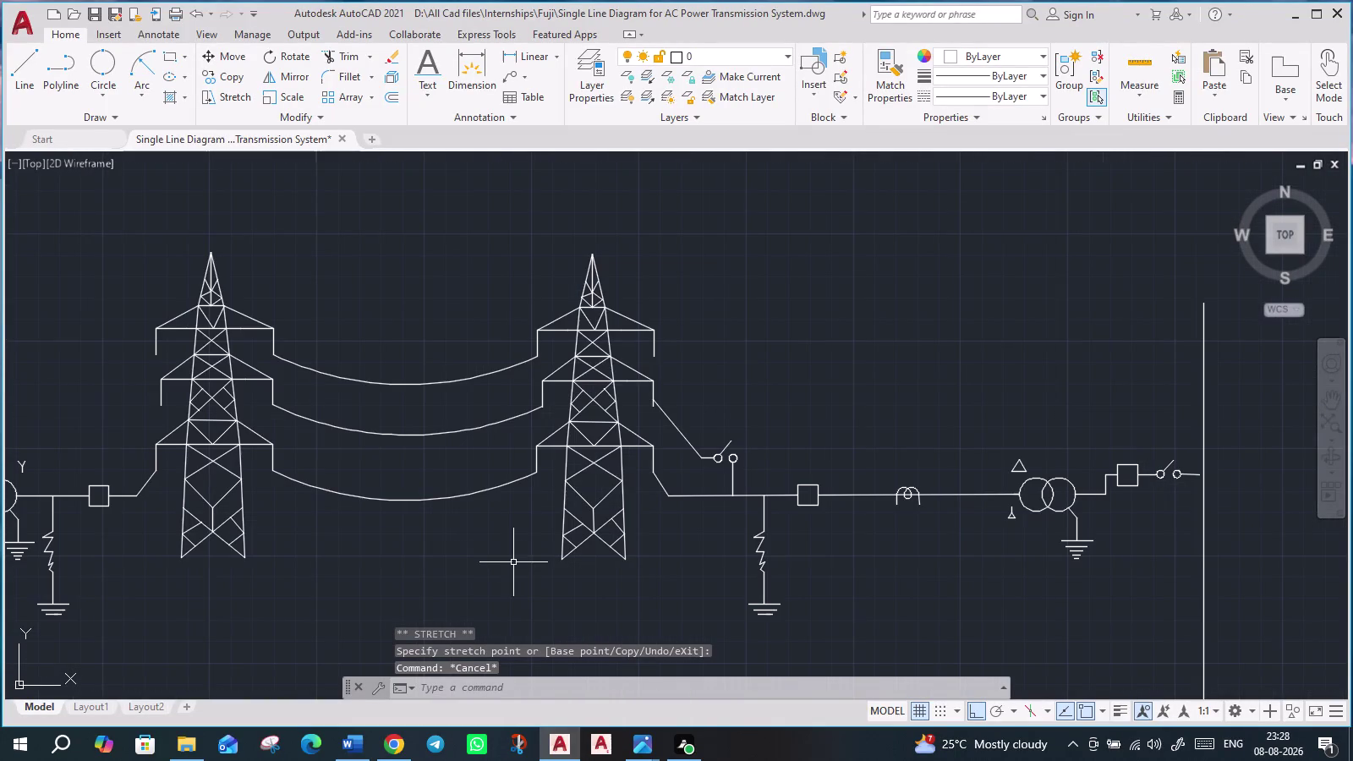
scroll(down, 3)
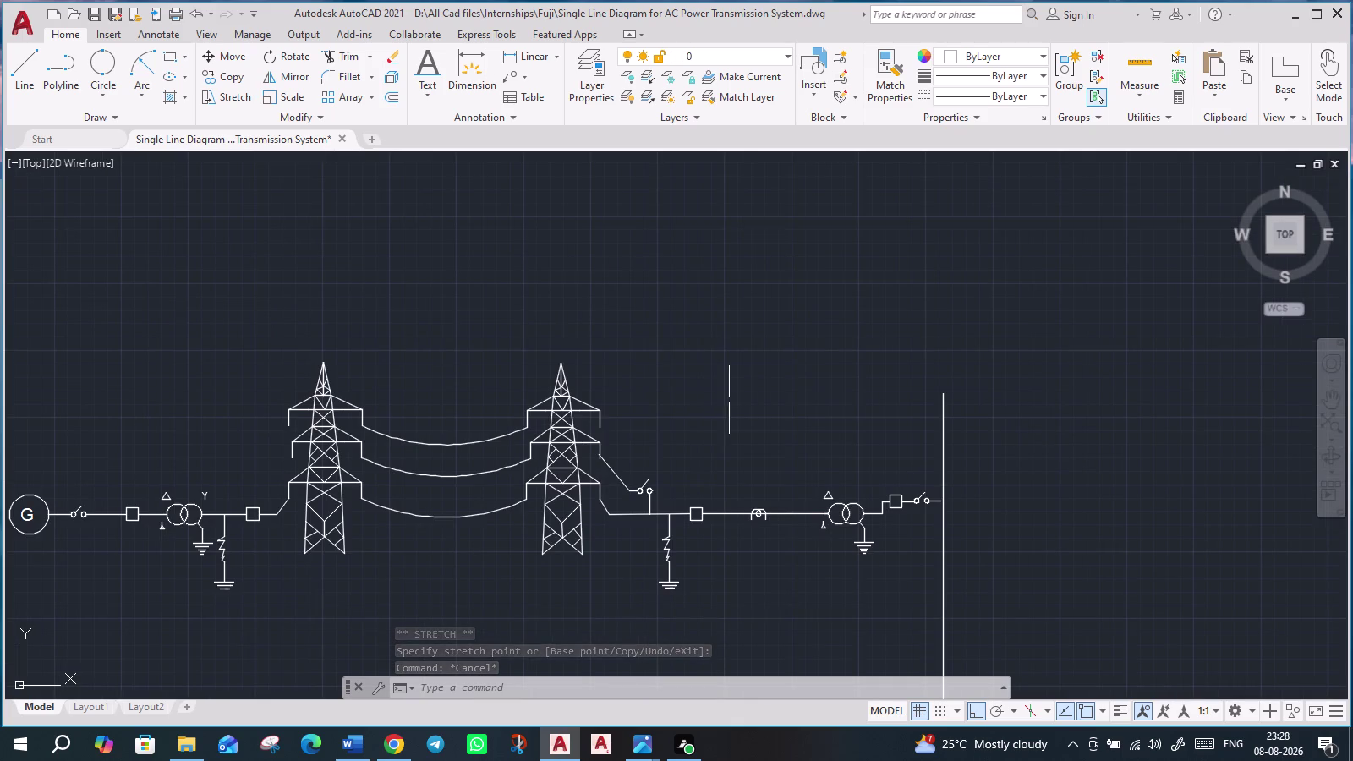
middle_drag(736, 371, 781, 282)
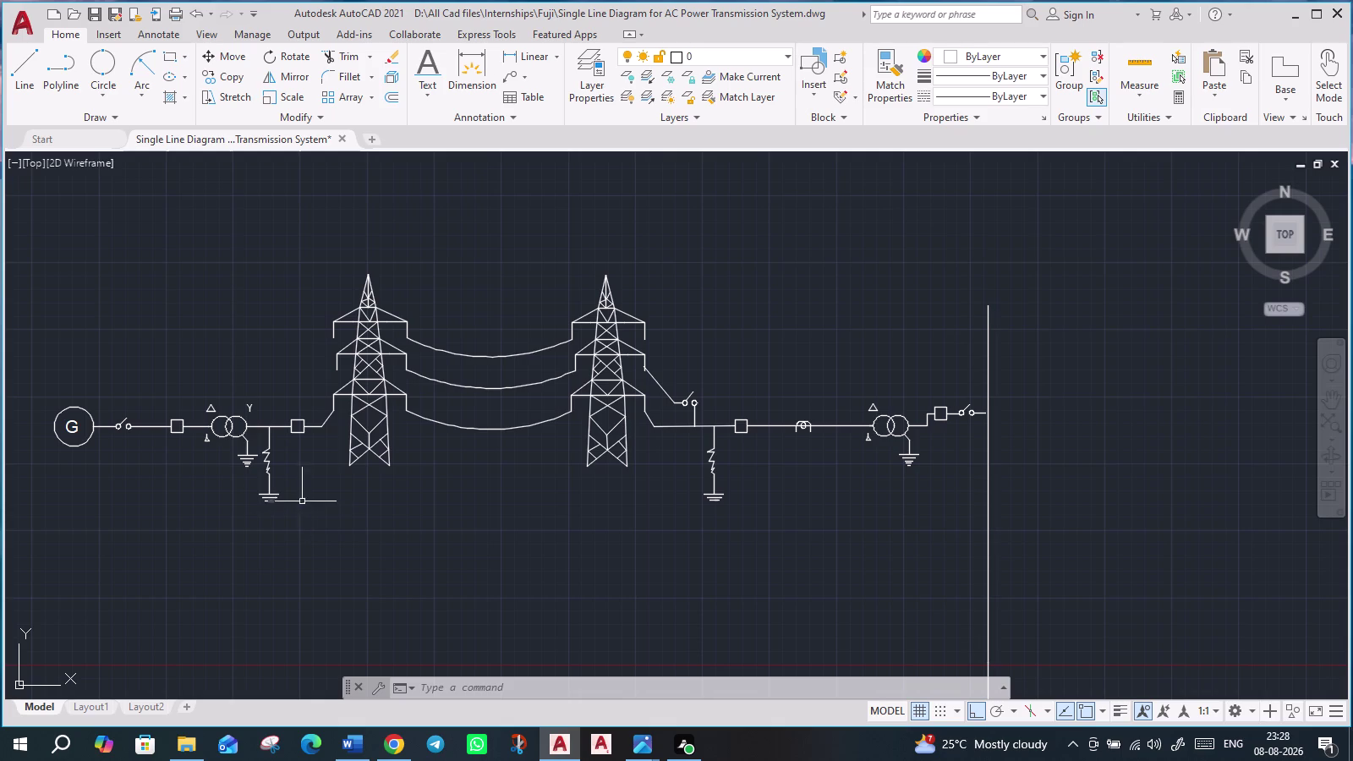
Draw a slanted lead from the breaker's right end to the left tower's crossarm.
key(l)
key(Return)
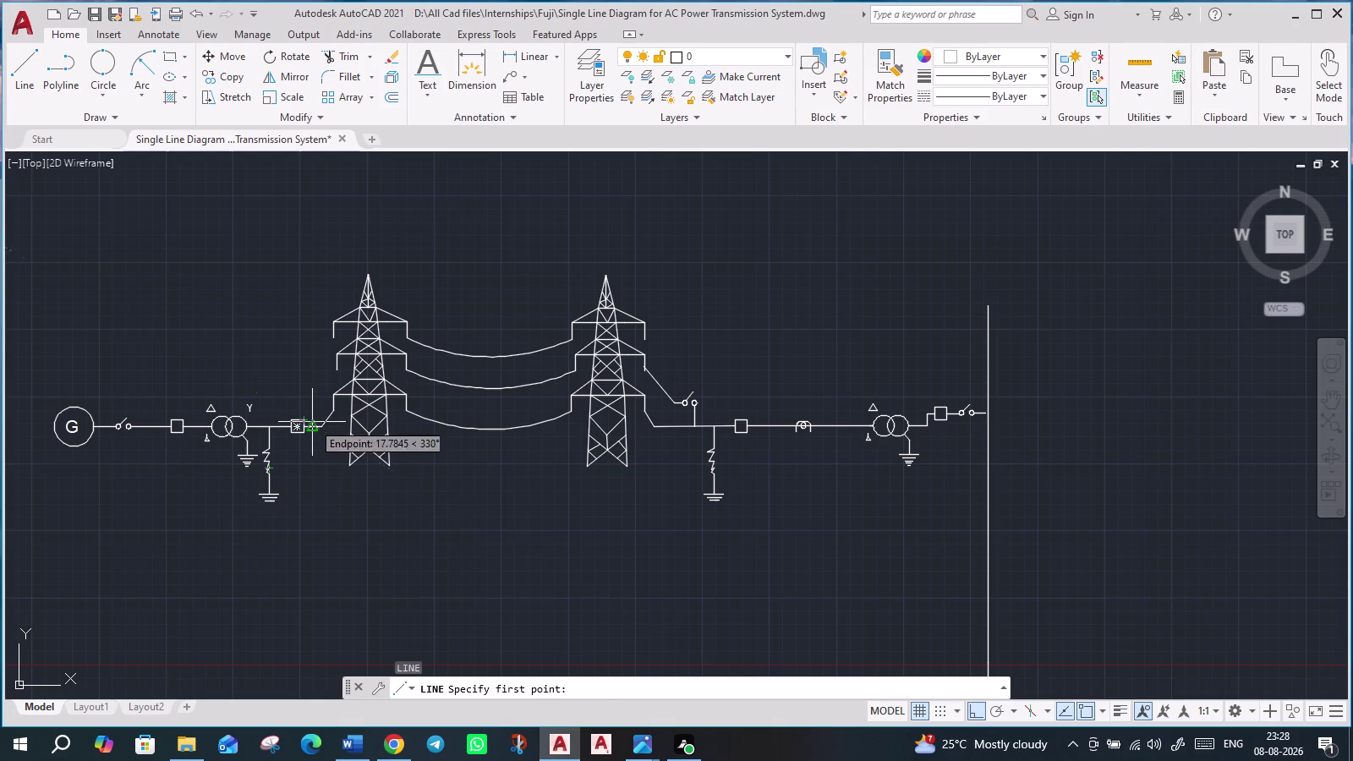
click(313, 423)
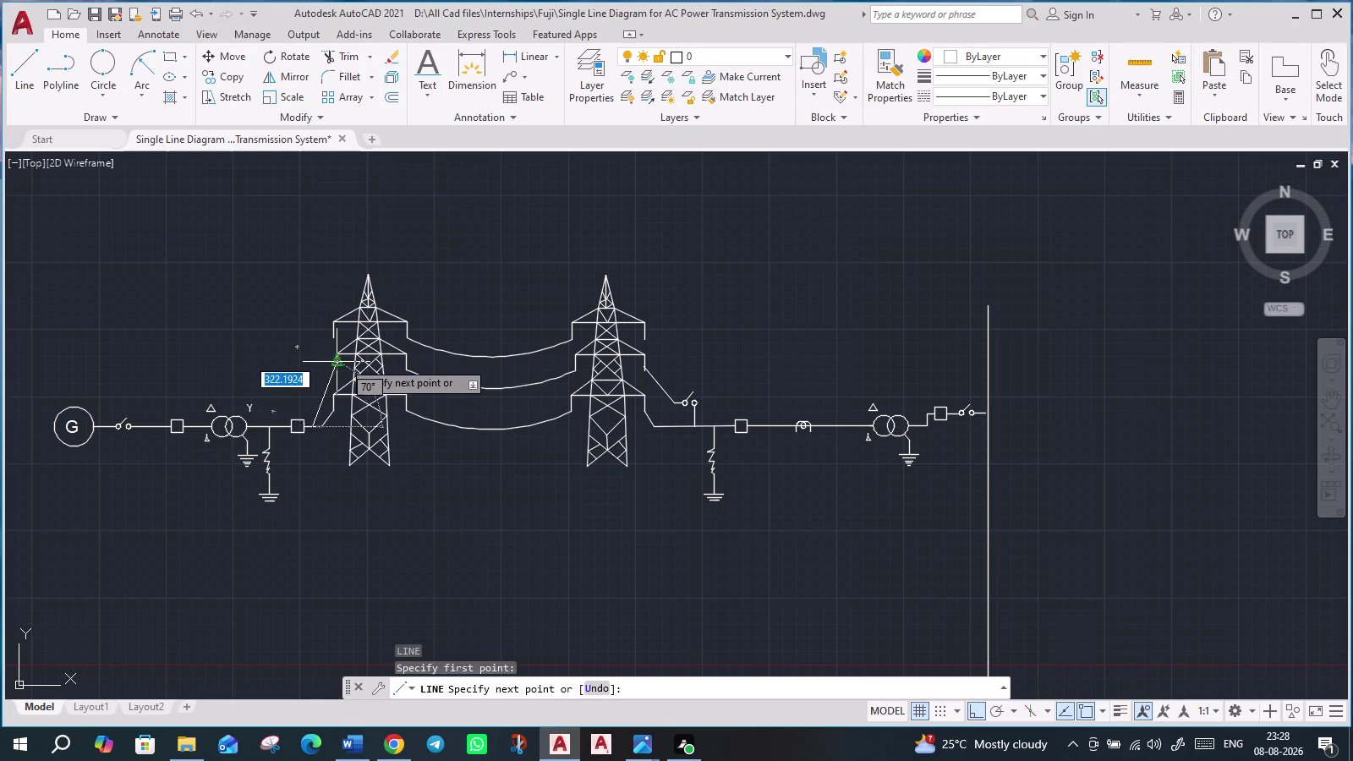
click(338, 373)
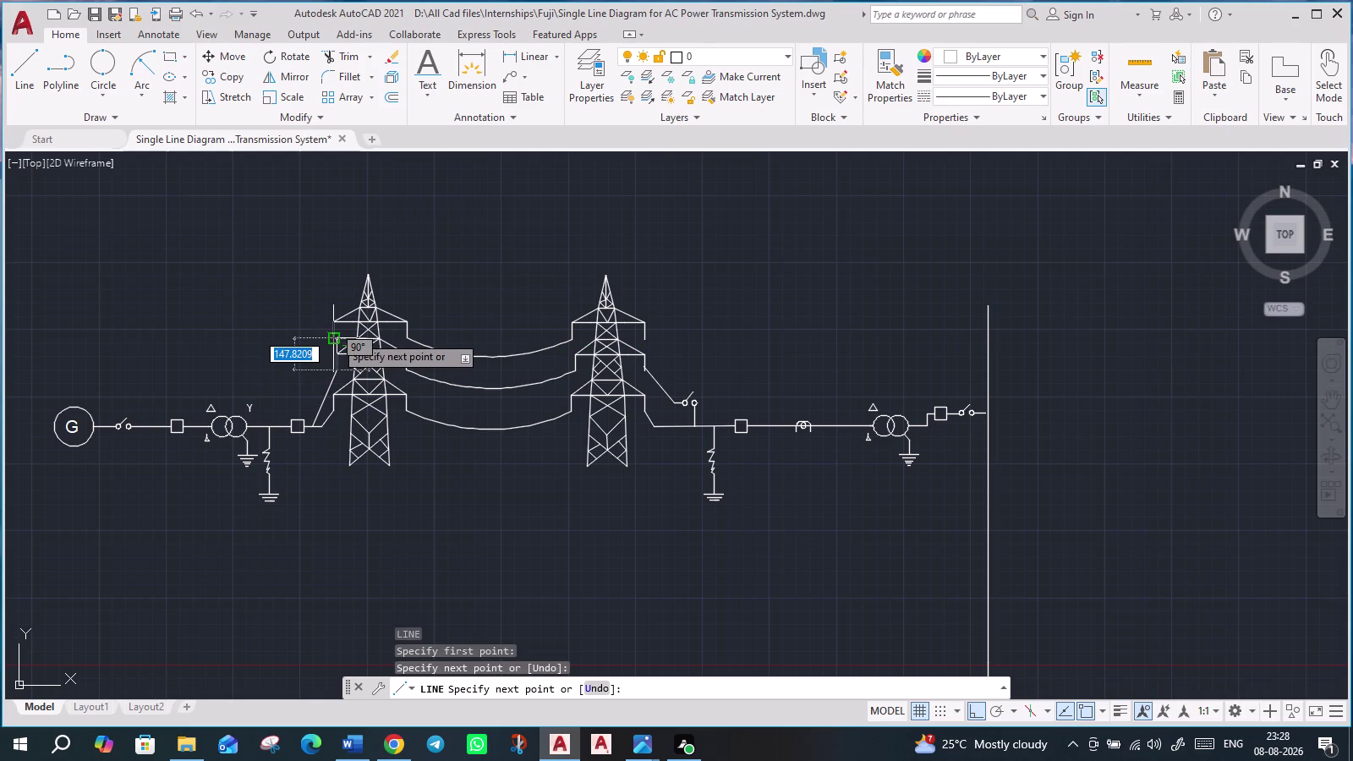
scroll(up, 3)
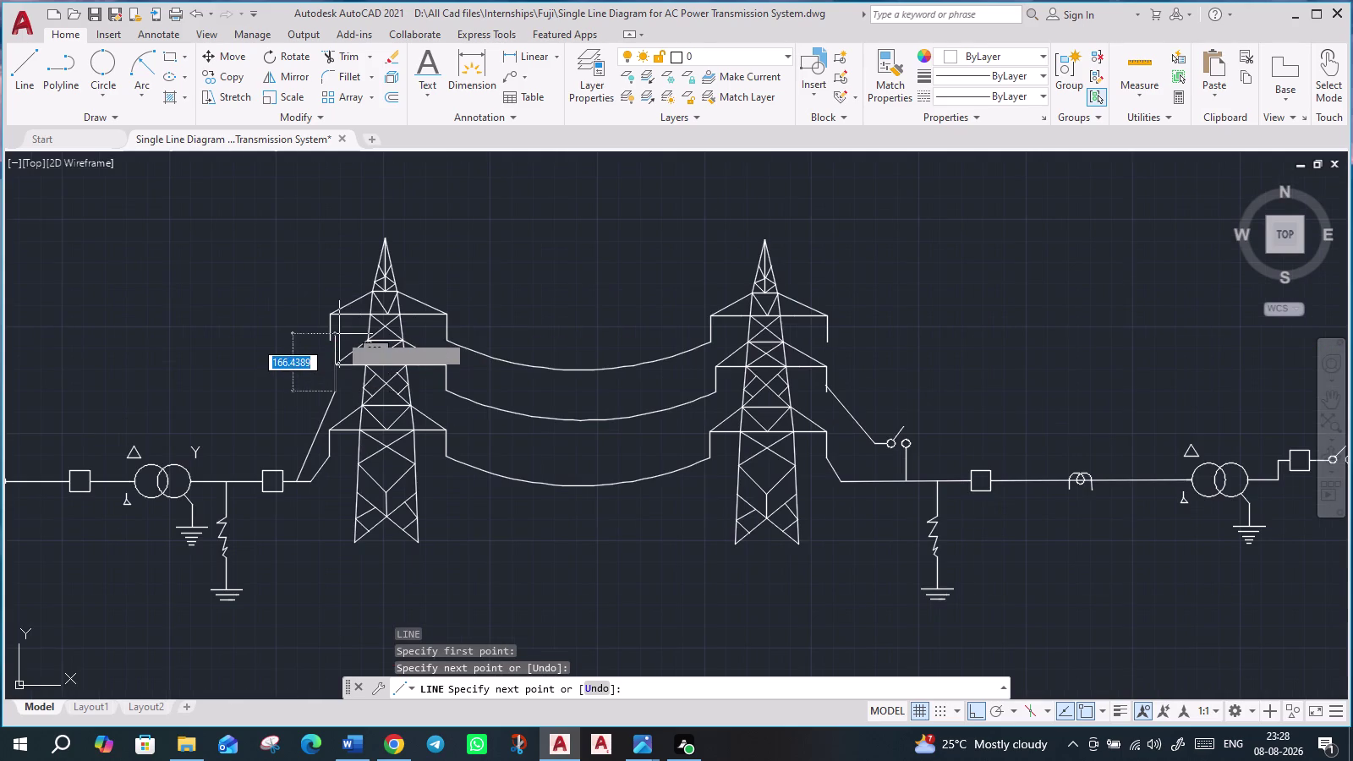
key(Escape)
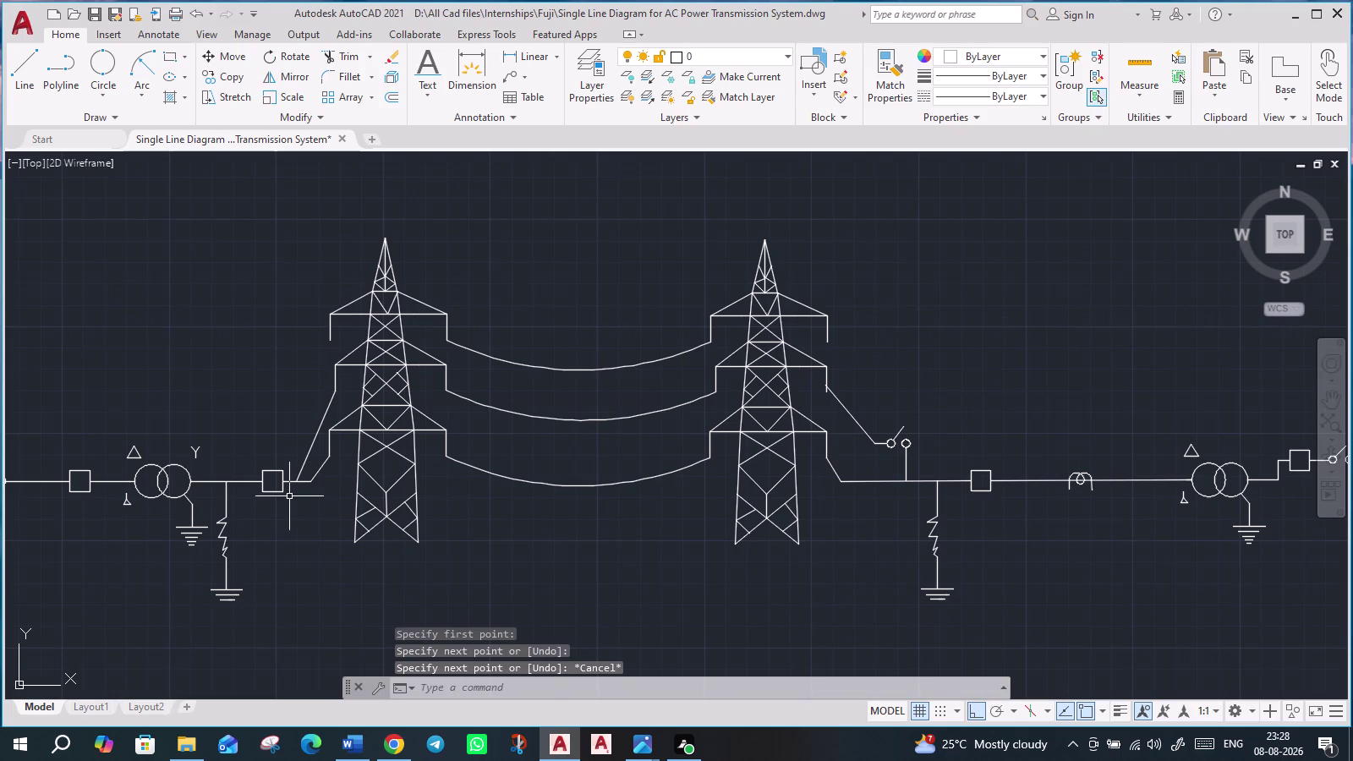
Draw a second lead from the breaker and stretch its top onto the upper crossarm tip.
key(l)
key(Return)
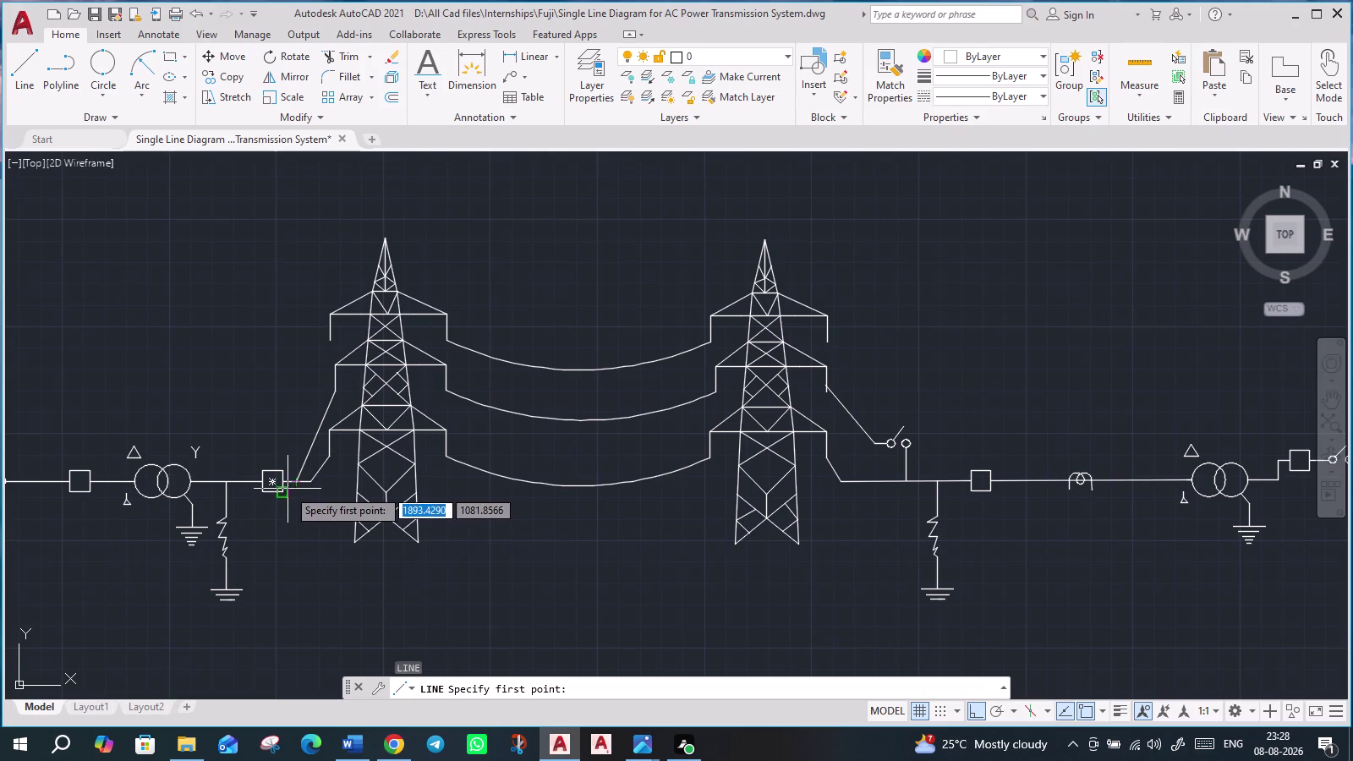
click(297, 478)
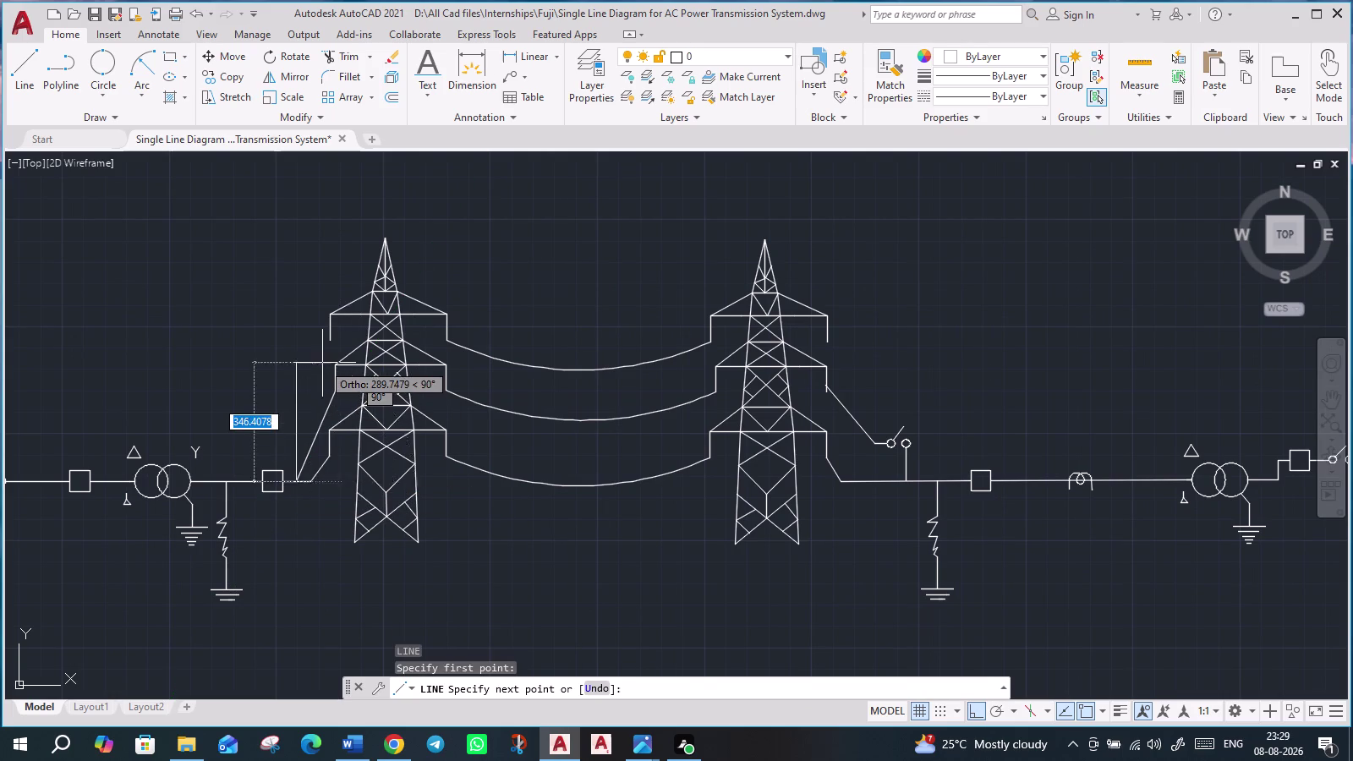
click(335, 336)
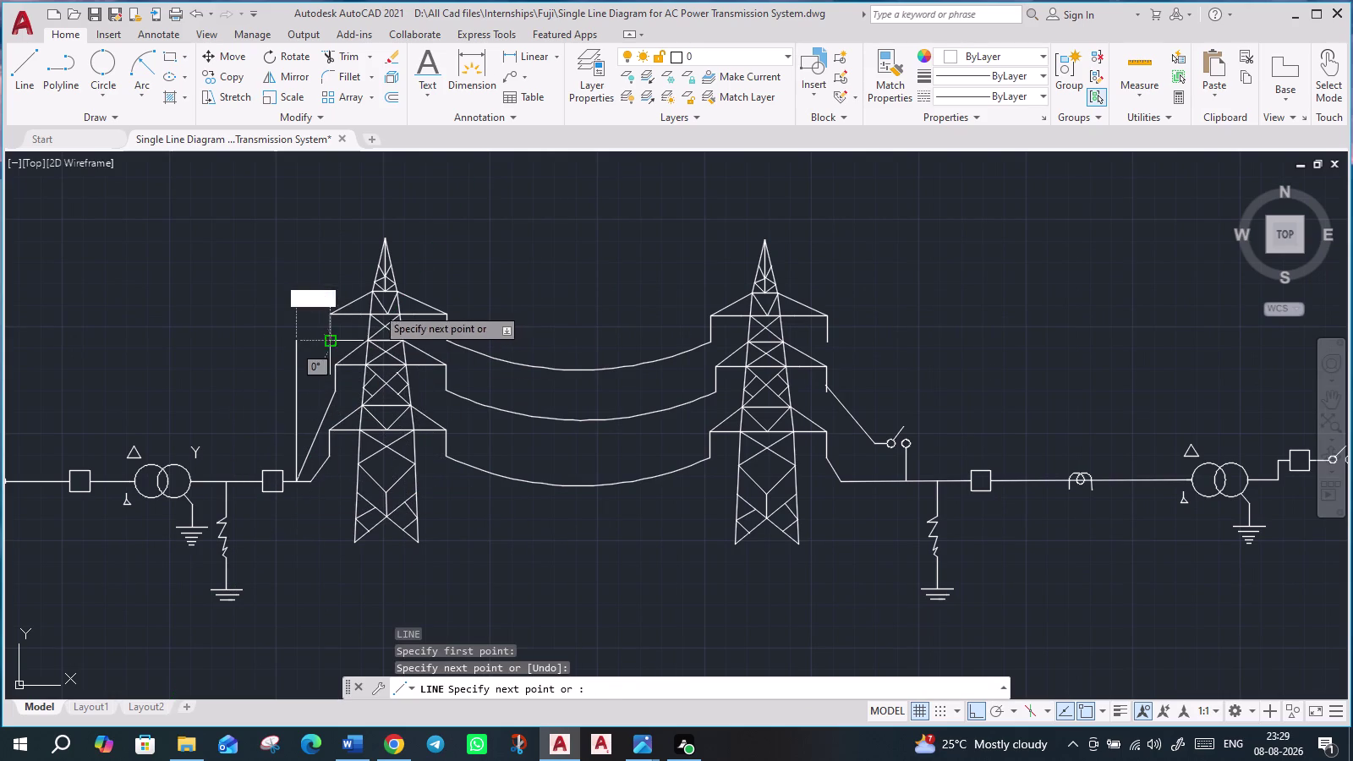
key(Escape)
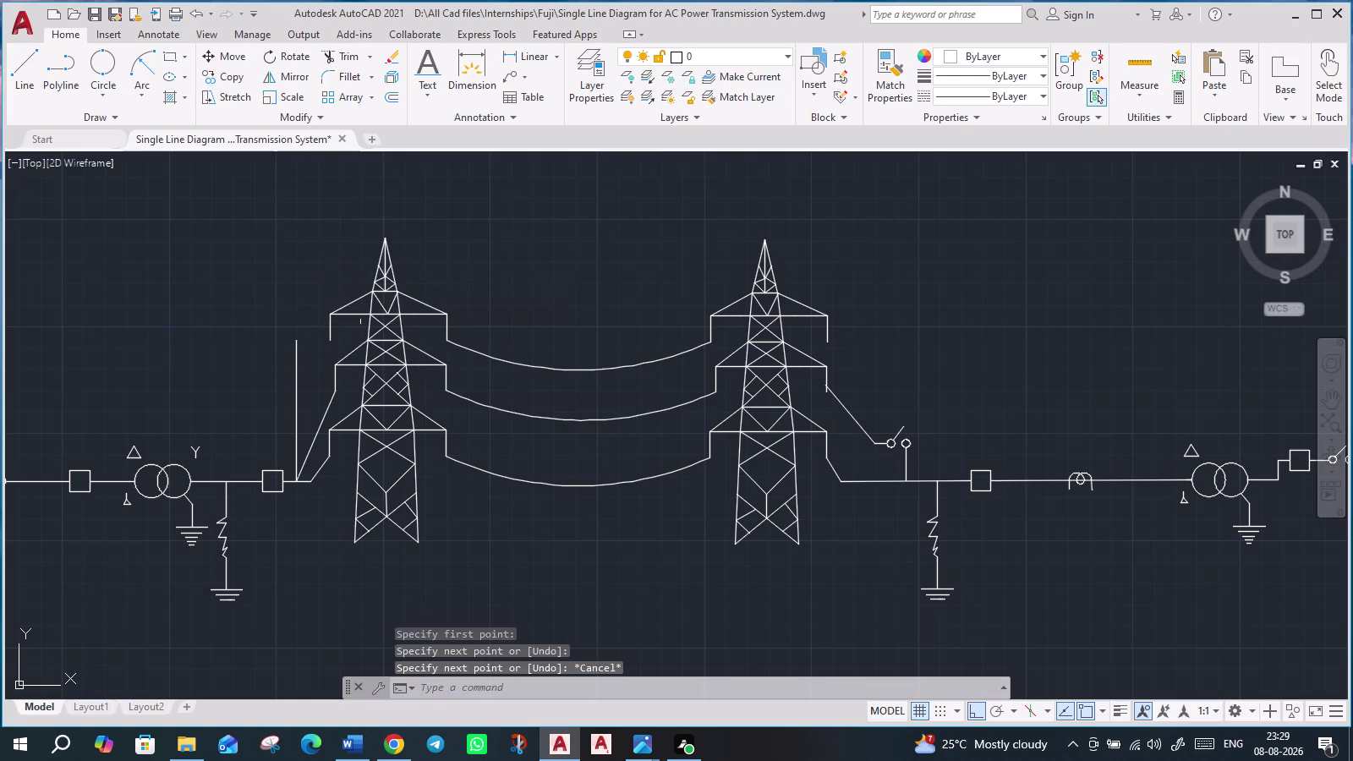
click(293, 383)
click(296, 342)
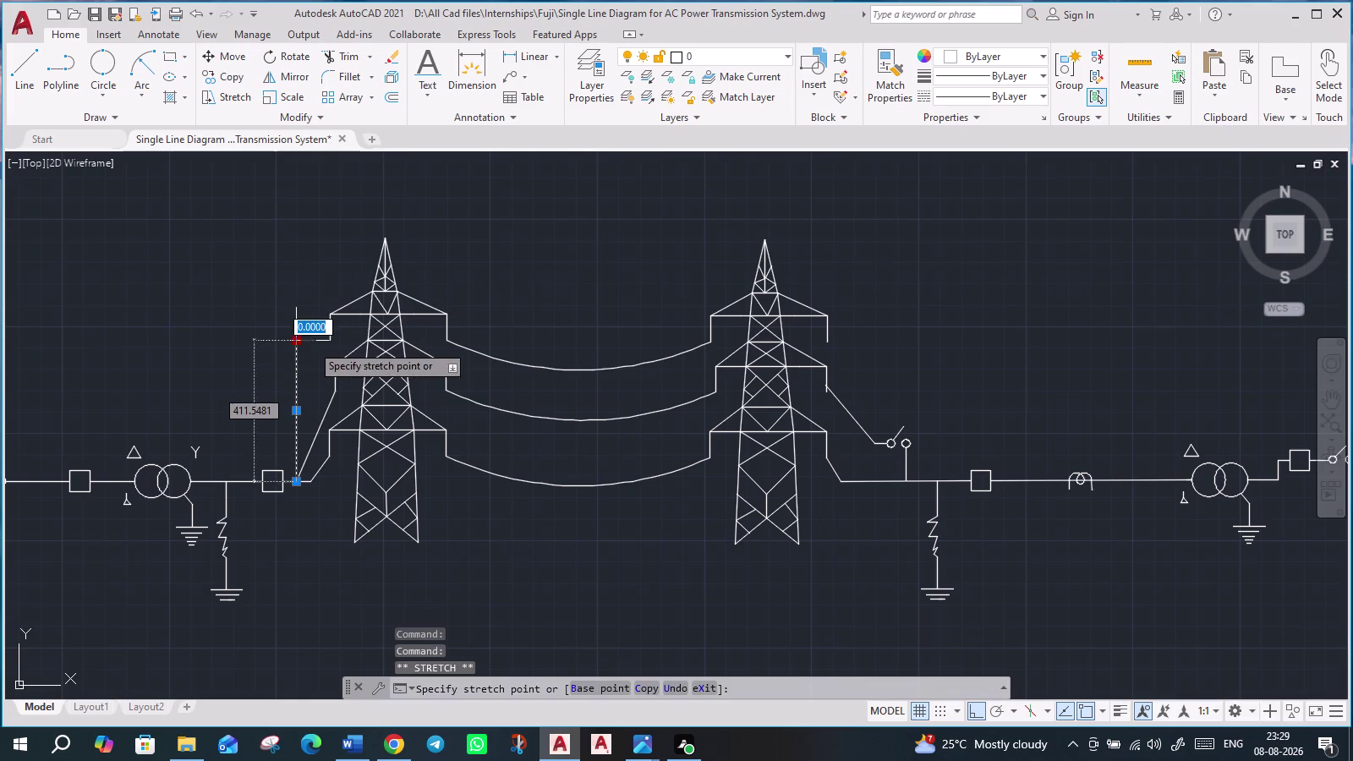
click(332, 344)
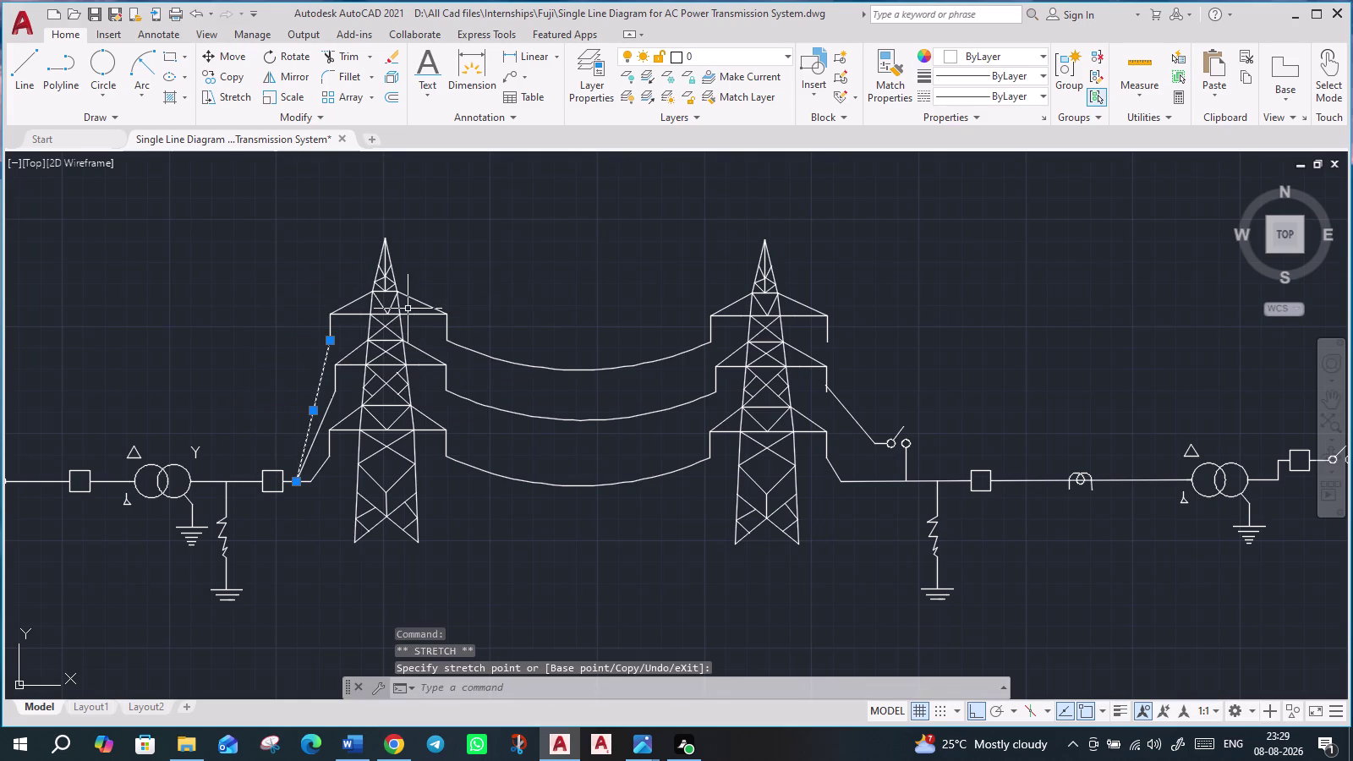
key(Escape)
scroll(down, 3)
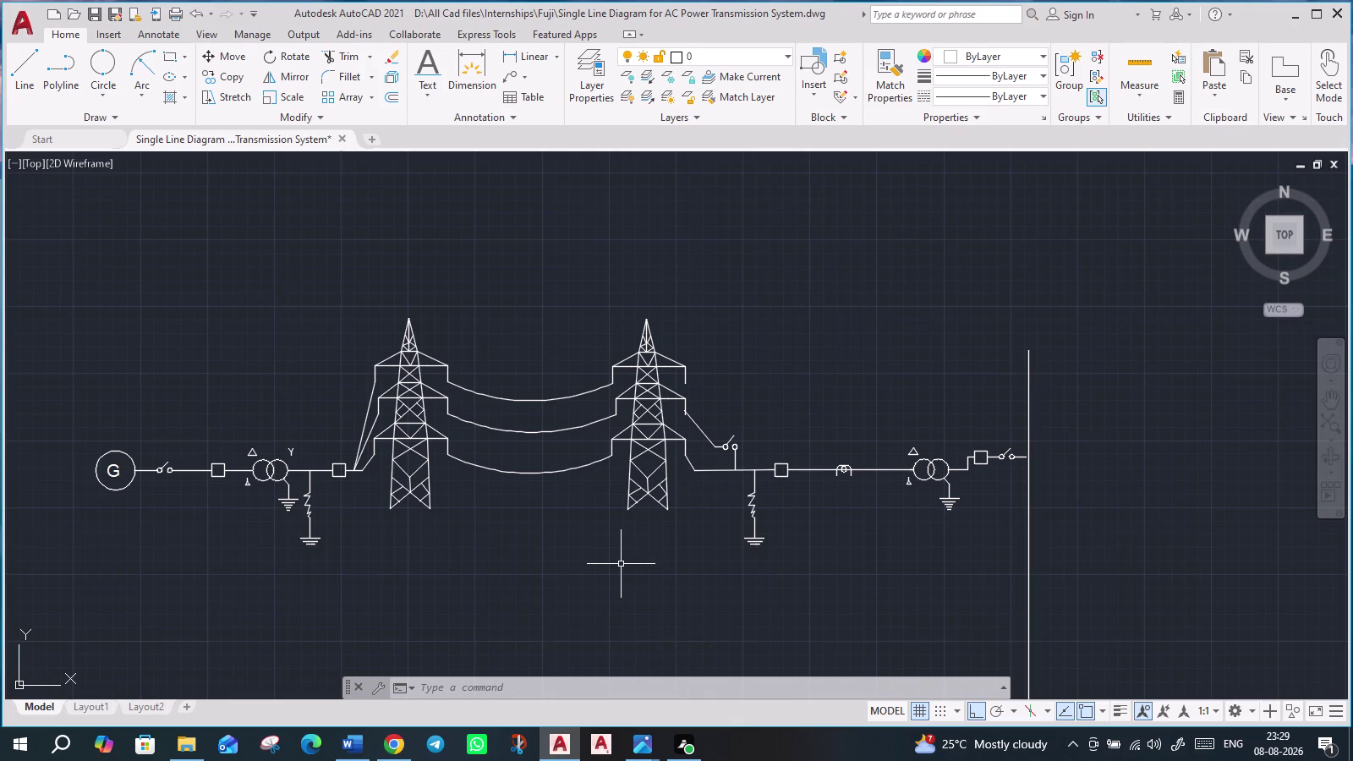
middle_drag(620, 565, 573, 554)
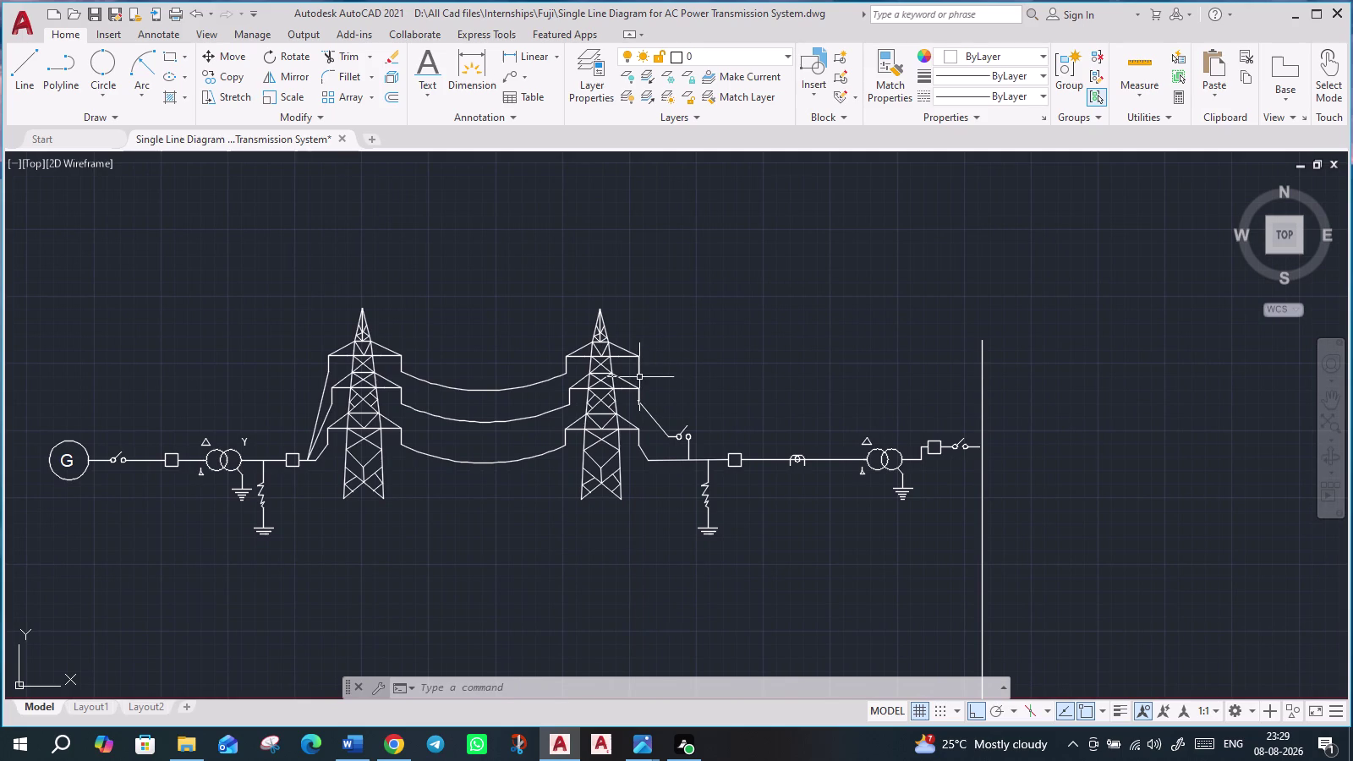
key(l)
key(Return)
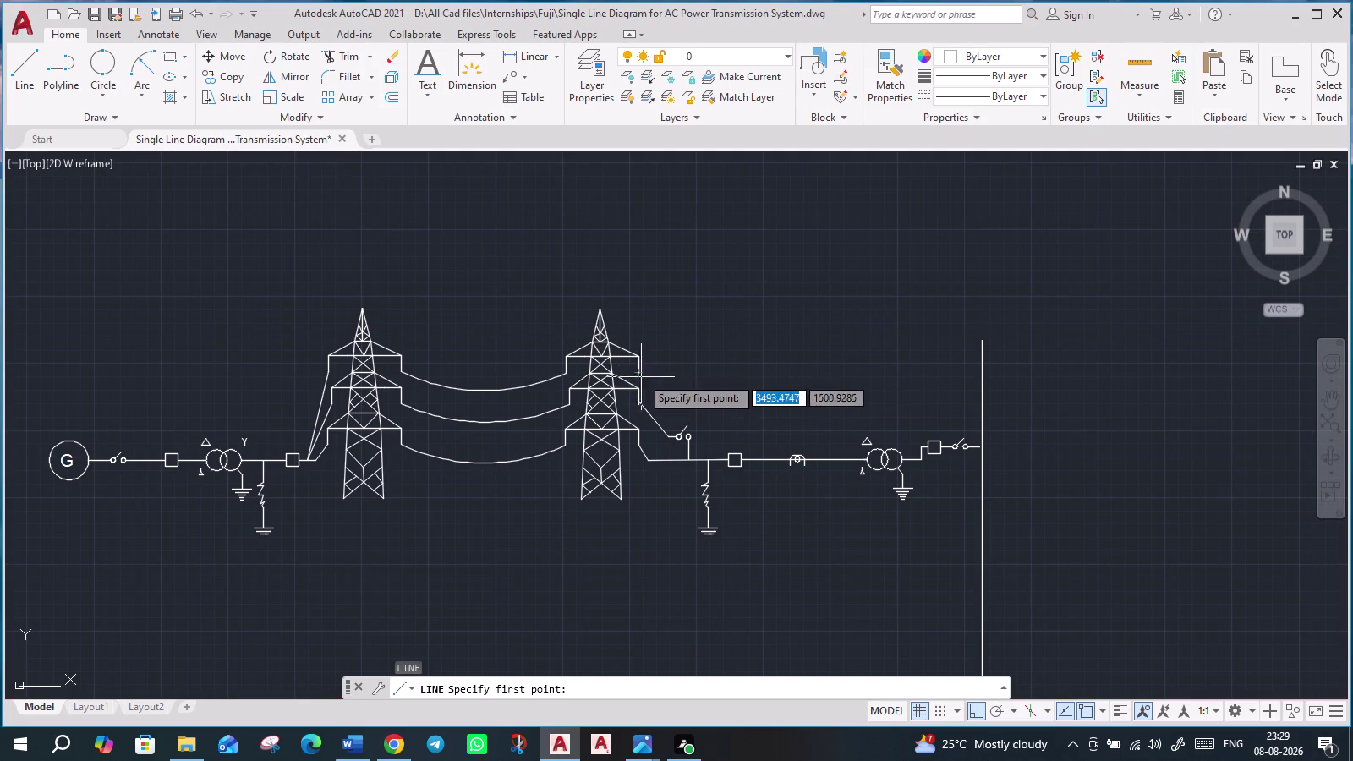
click(641, 374)
click(653, 409)
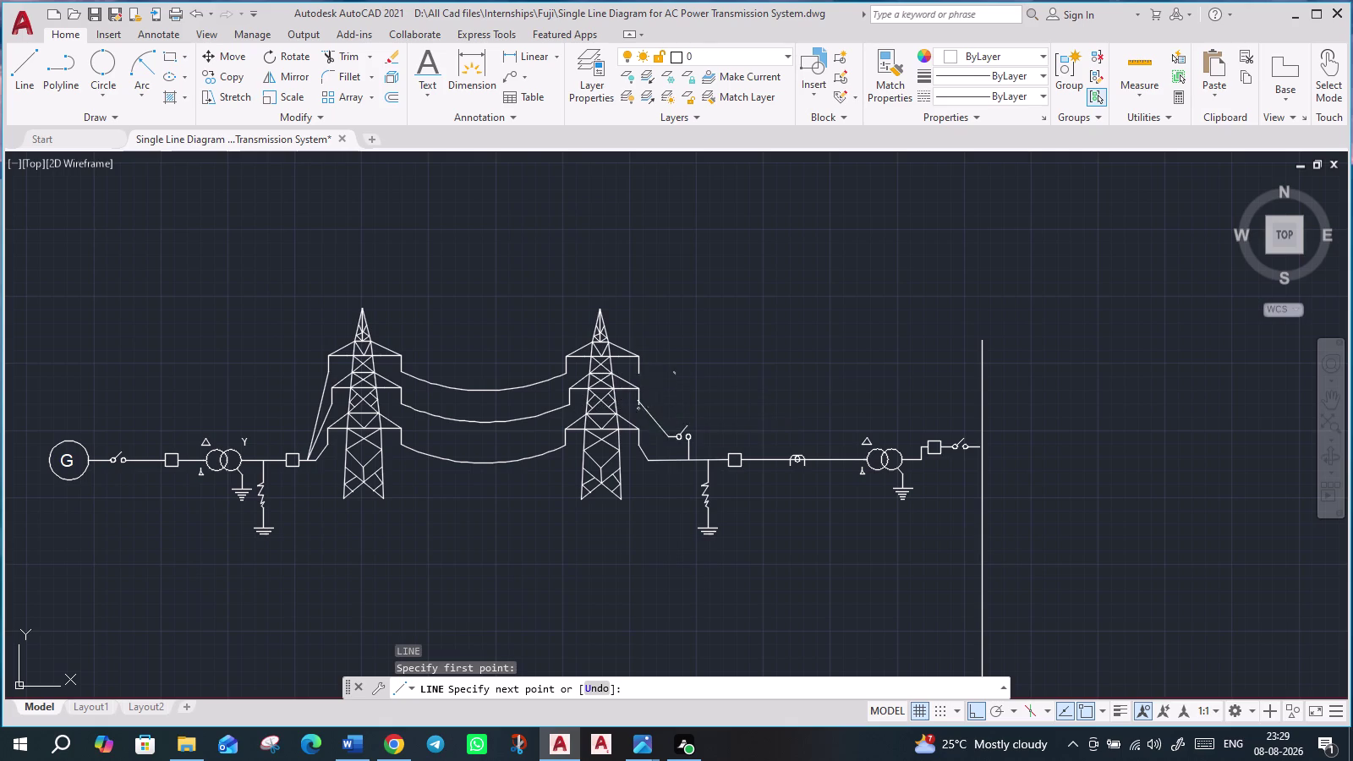
key(Escape)
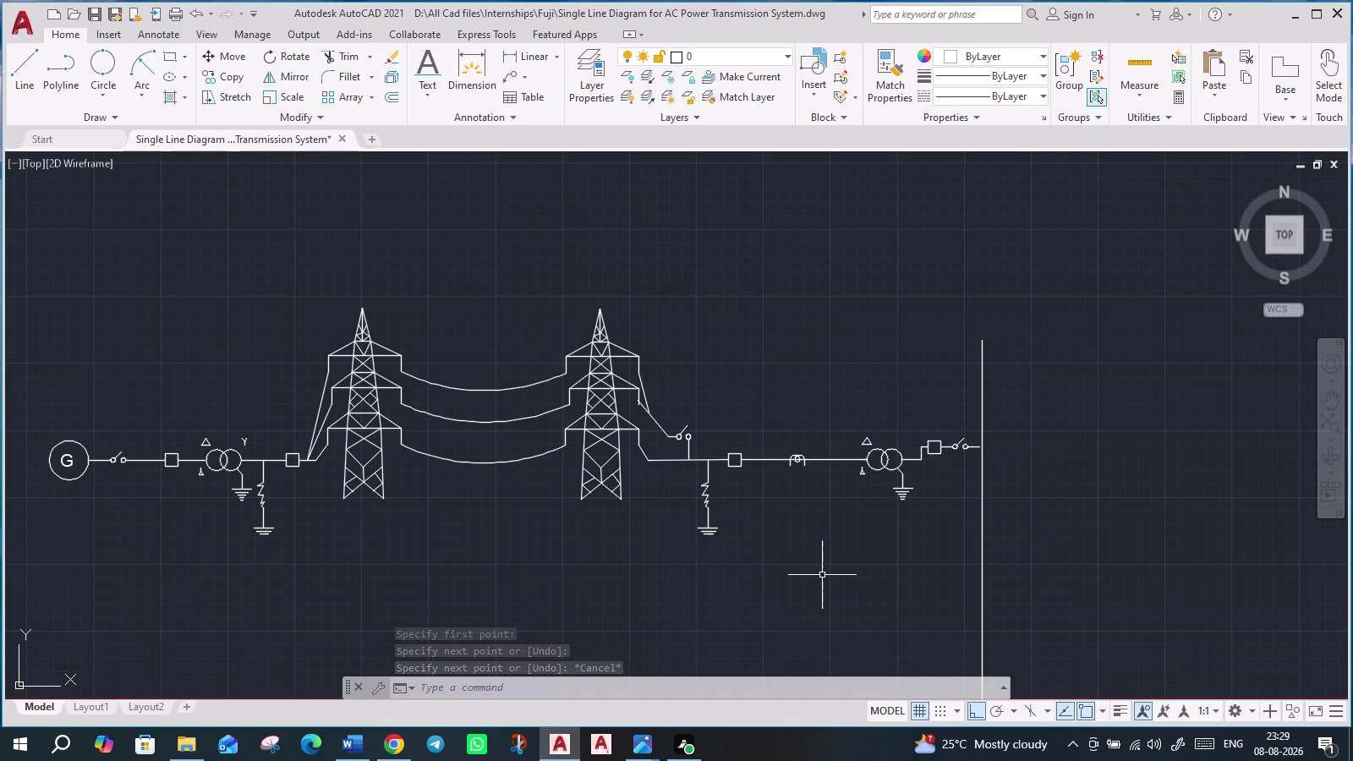
scroll(down, 3)
middle_drag(838, 598, 778, 547)
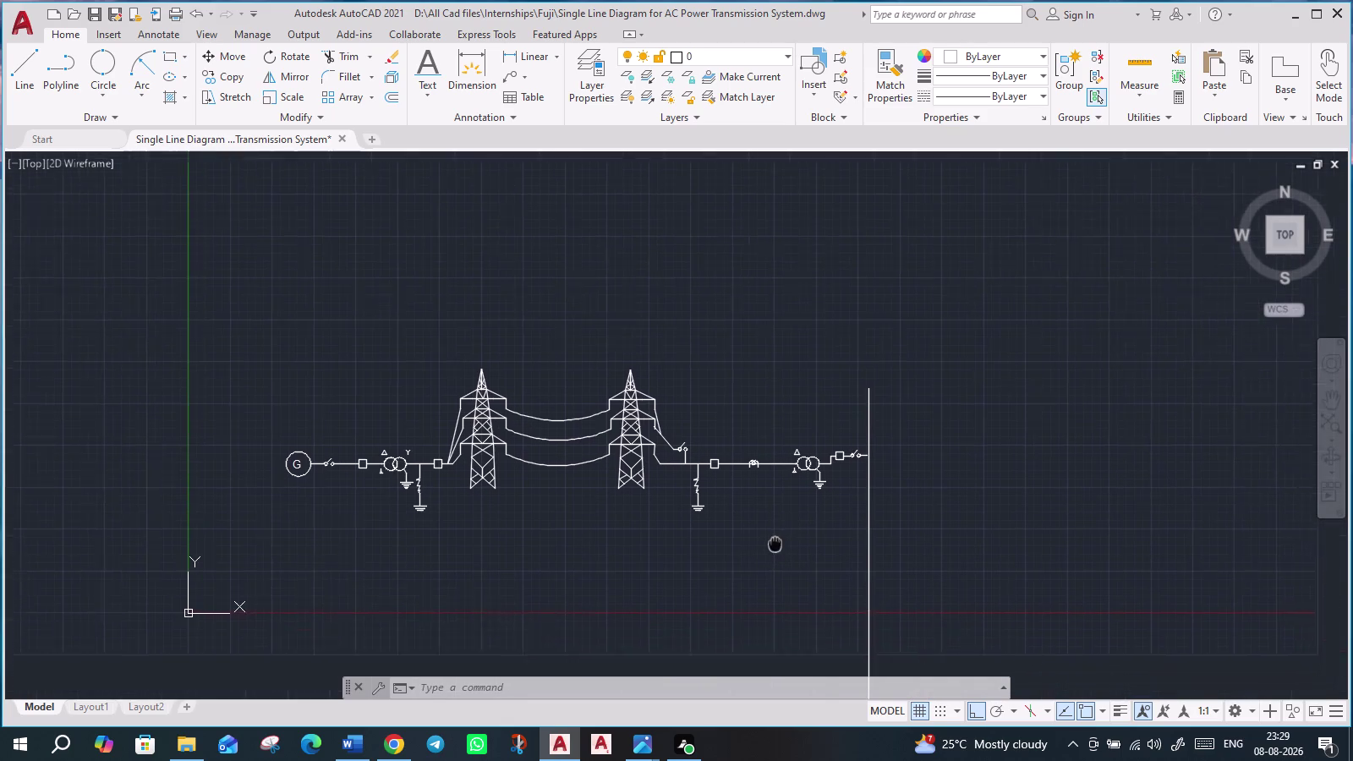
middle_drag(778, 547, 745, 526)
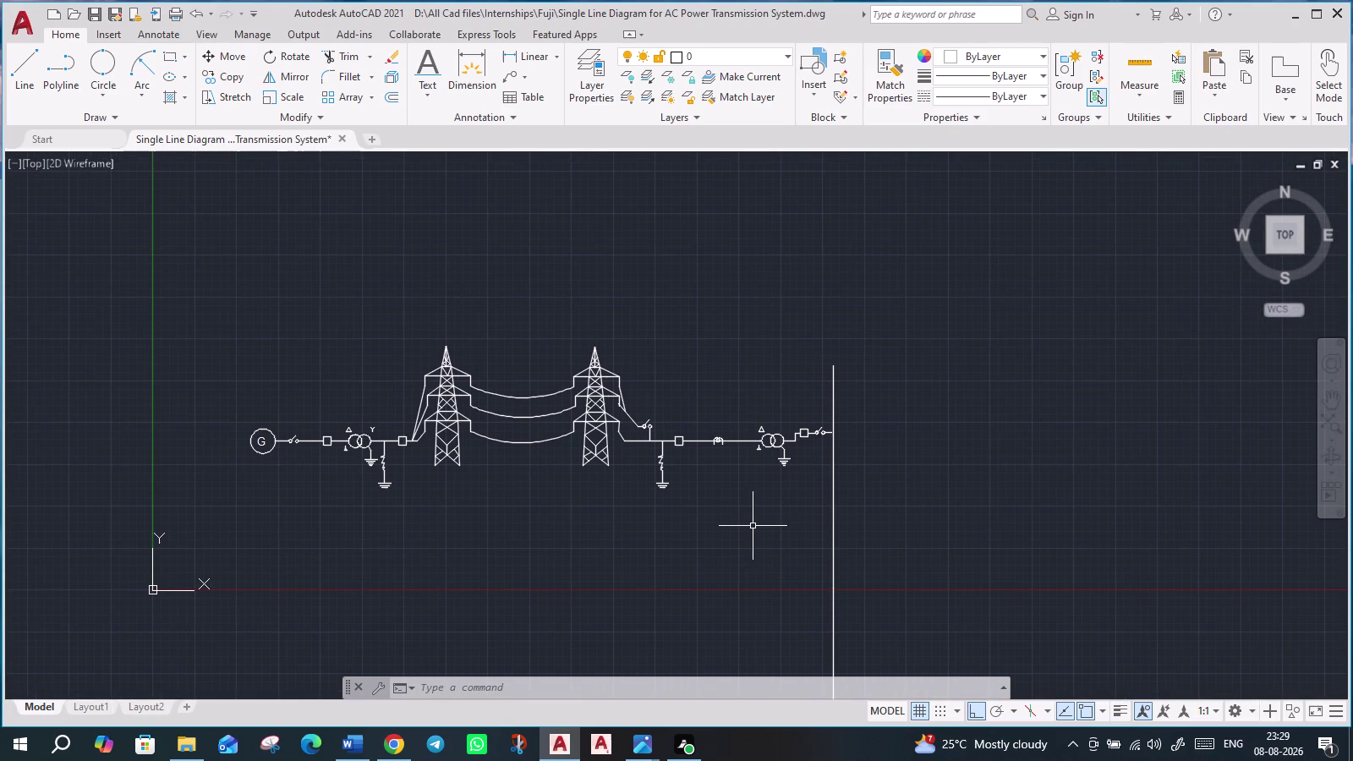
scroll(up, 3)
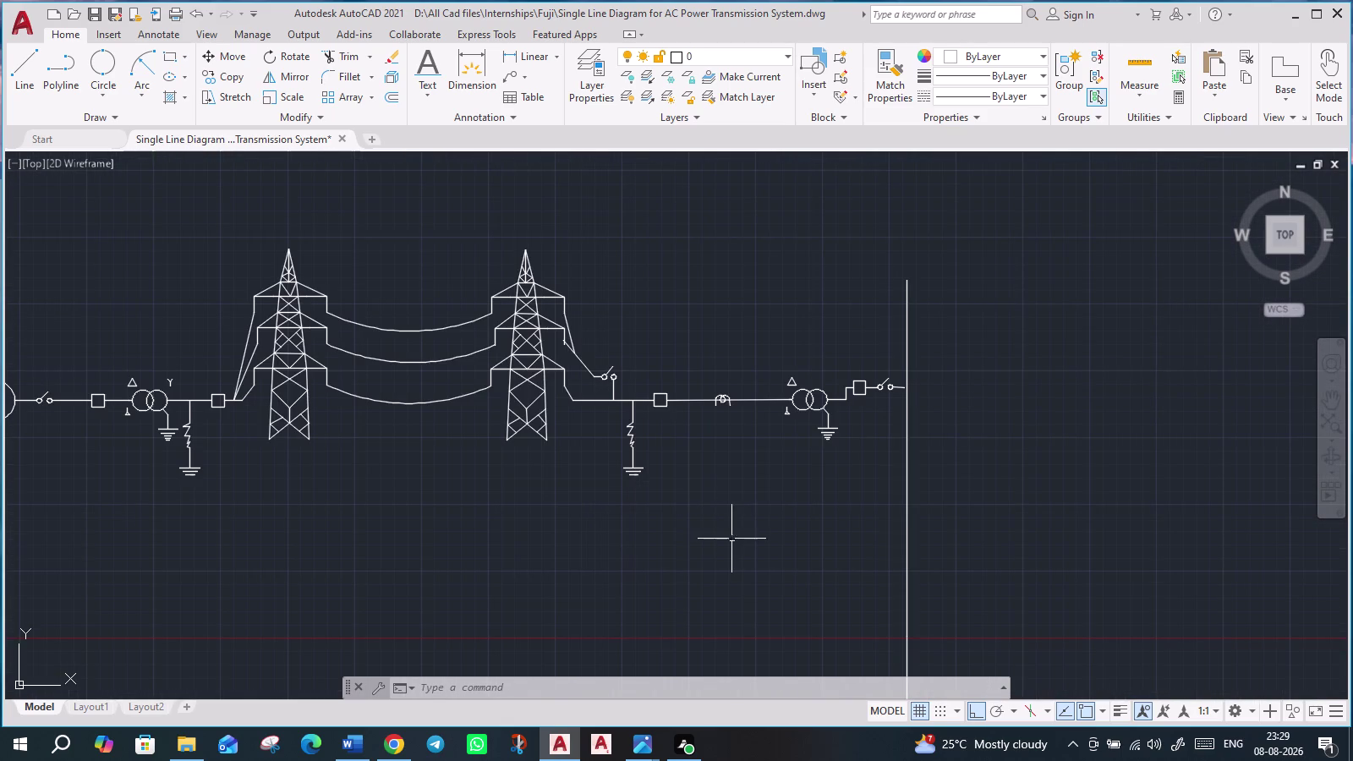
middle_drag(731, 538, 692, 528)
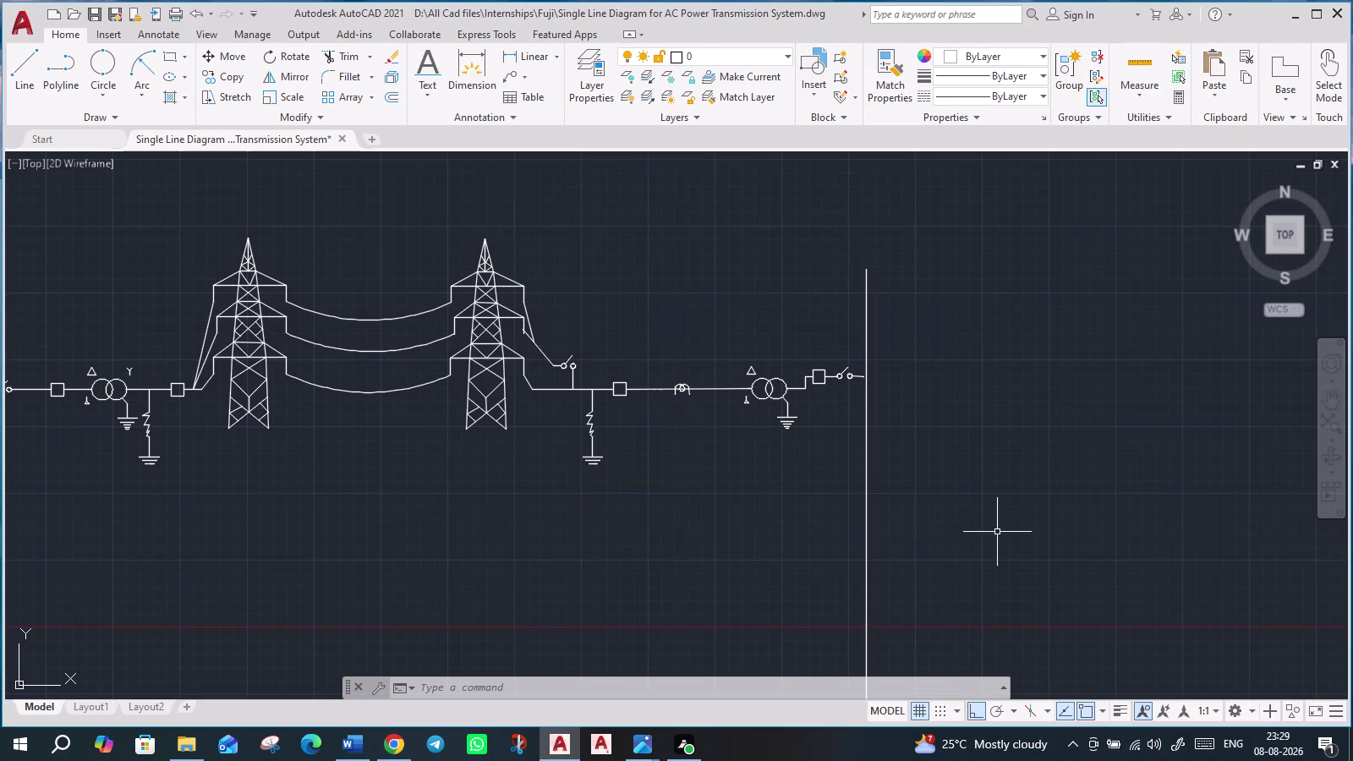
scroll(down, 3)
middle_drag(594, 569, 643, 506)
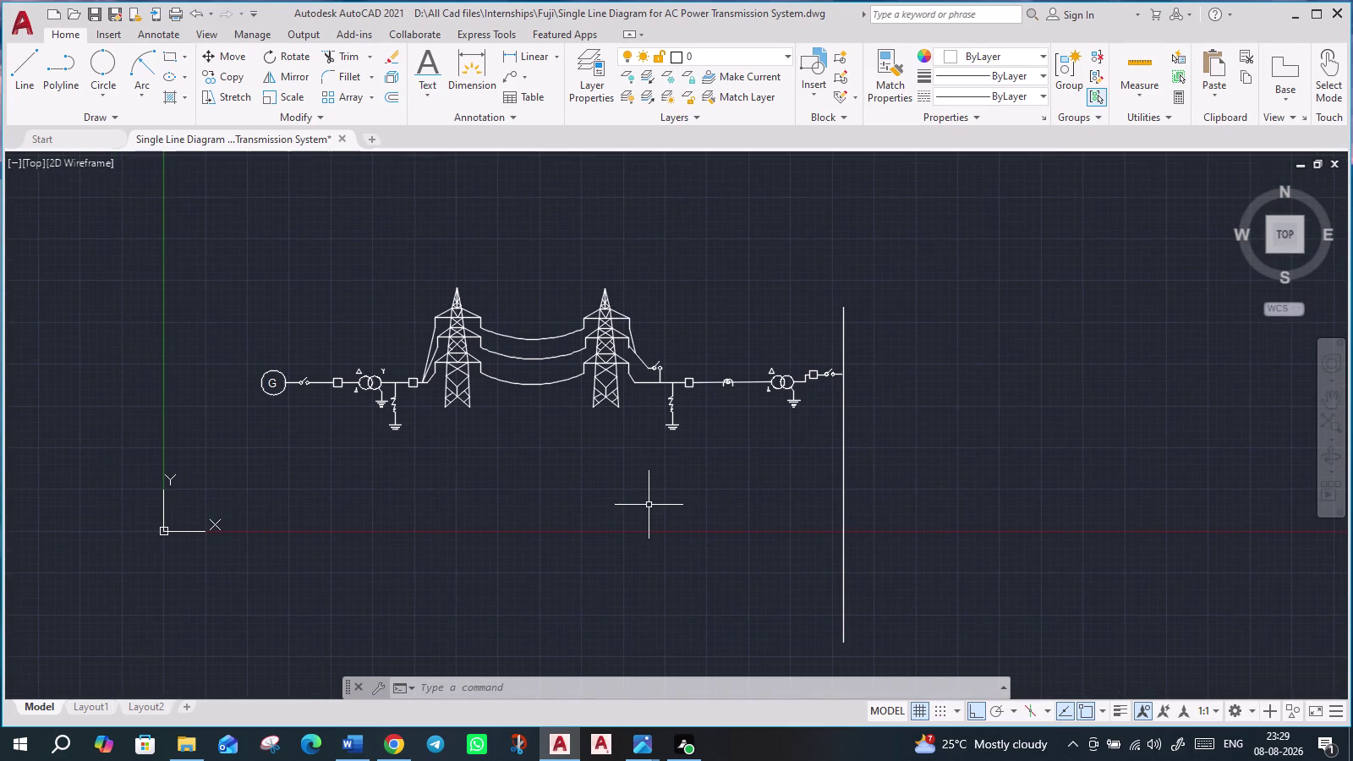
scroll(up, 3)
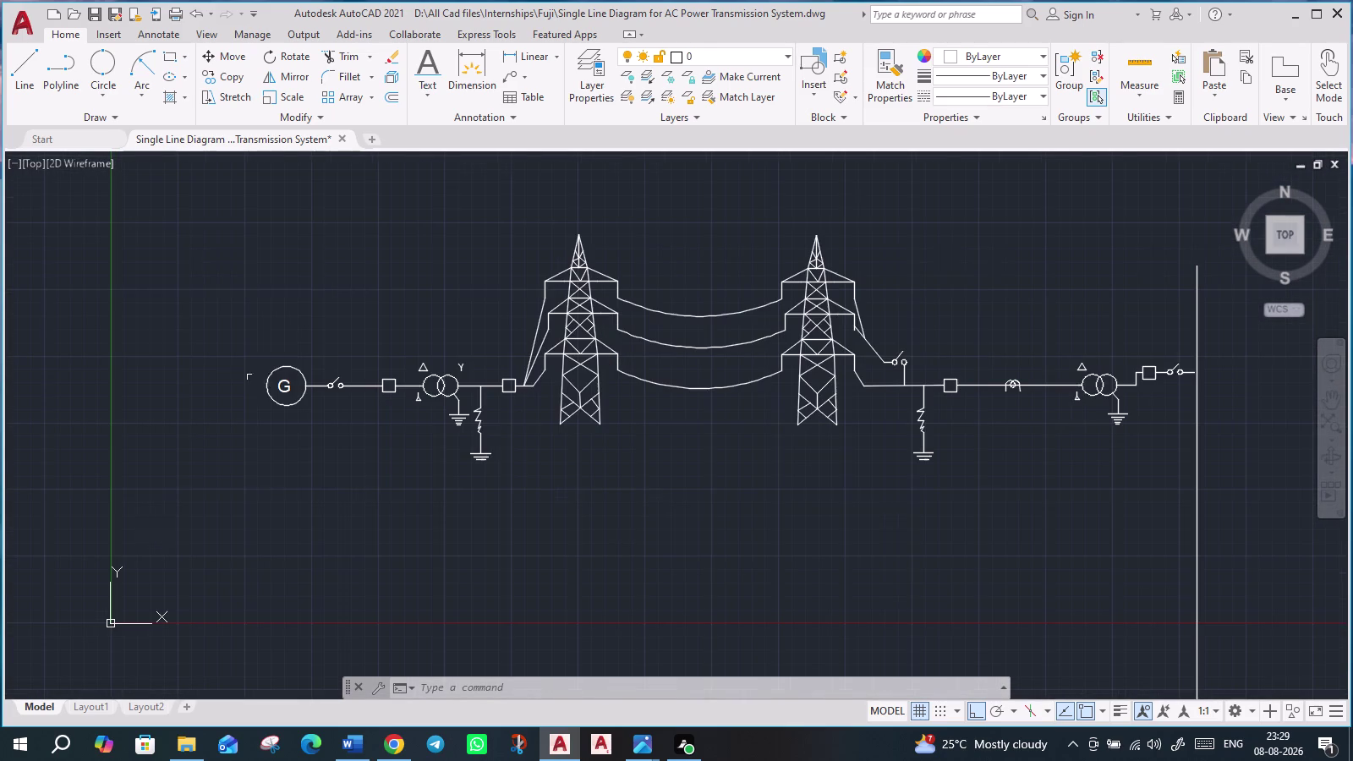
middle_drag(509, 514, 457, 547)
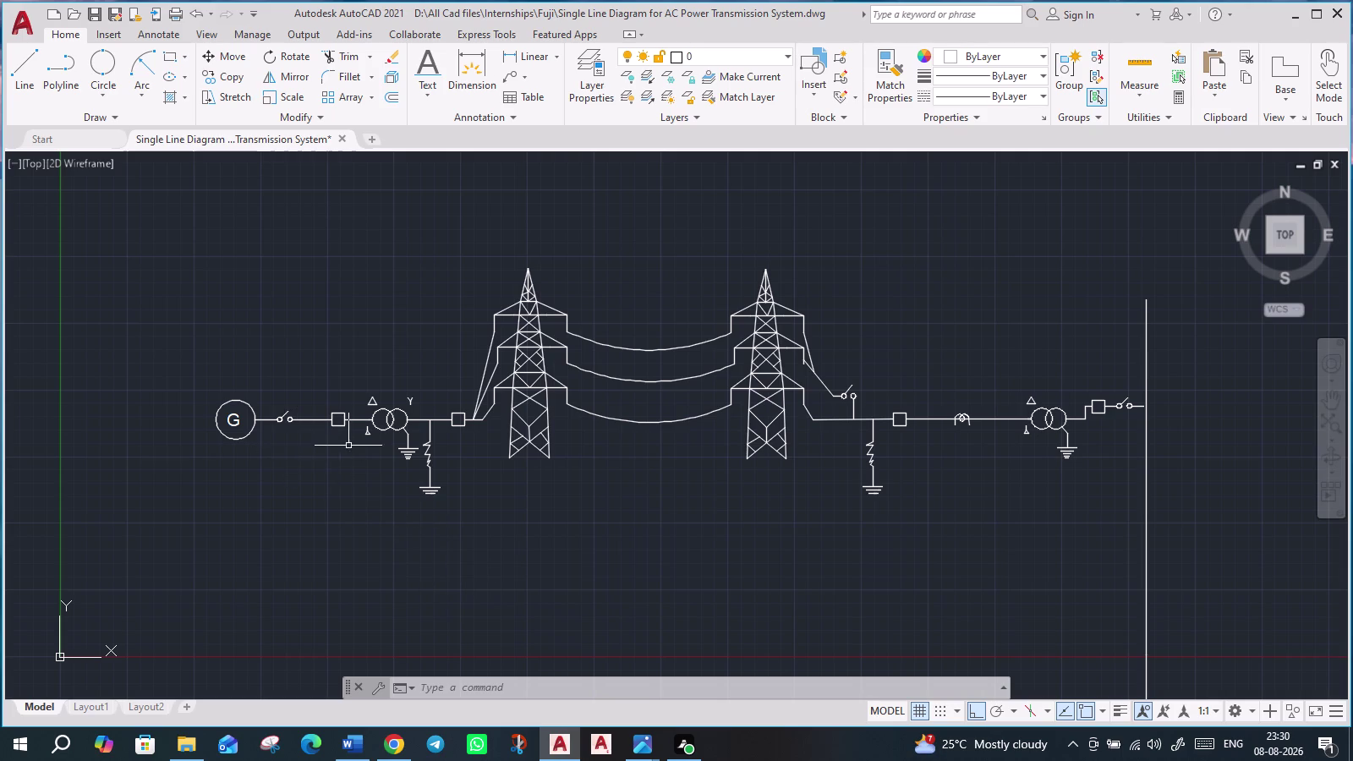
scroll(up, 3)
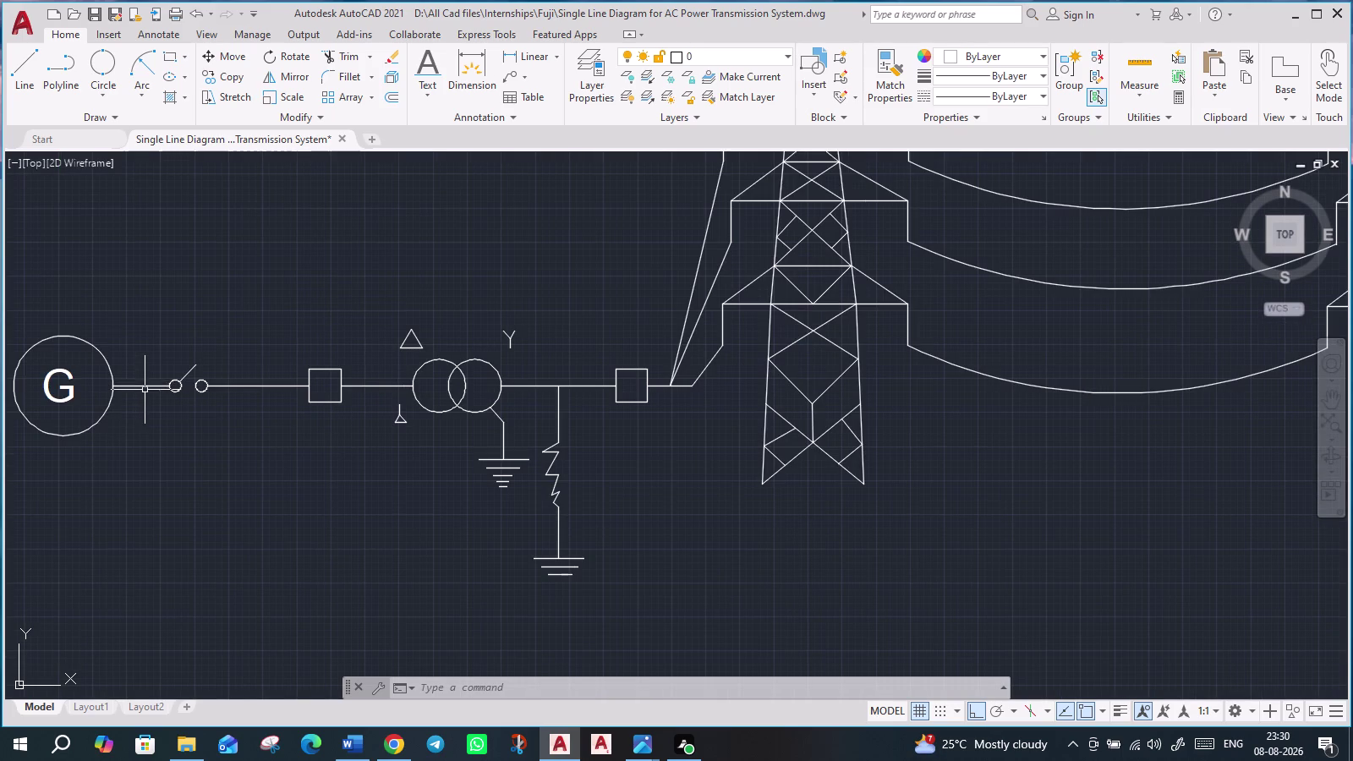
click(144, 355)
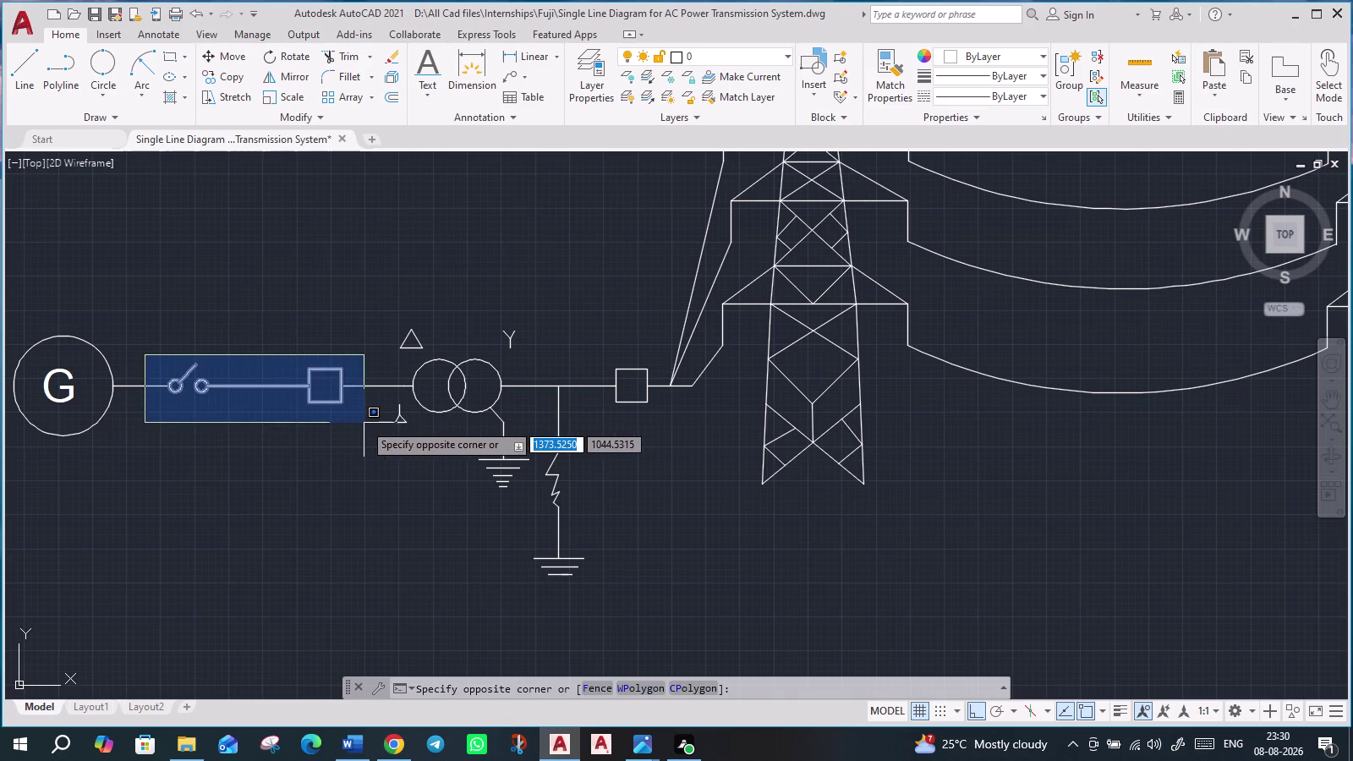
Select the switch, breaker and both connecting lines and copy them from the line's left end.
click(364, 423)
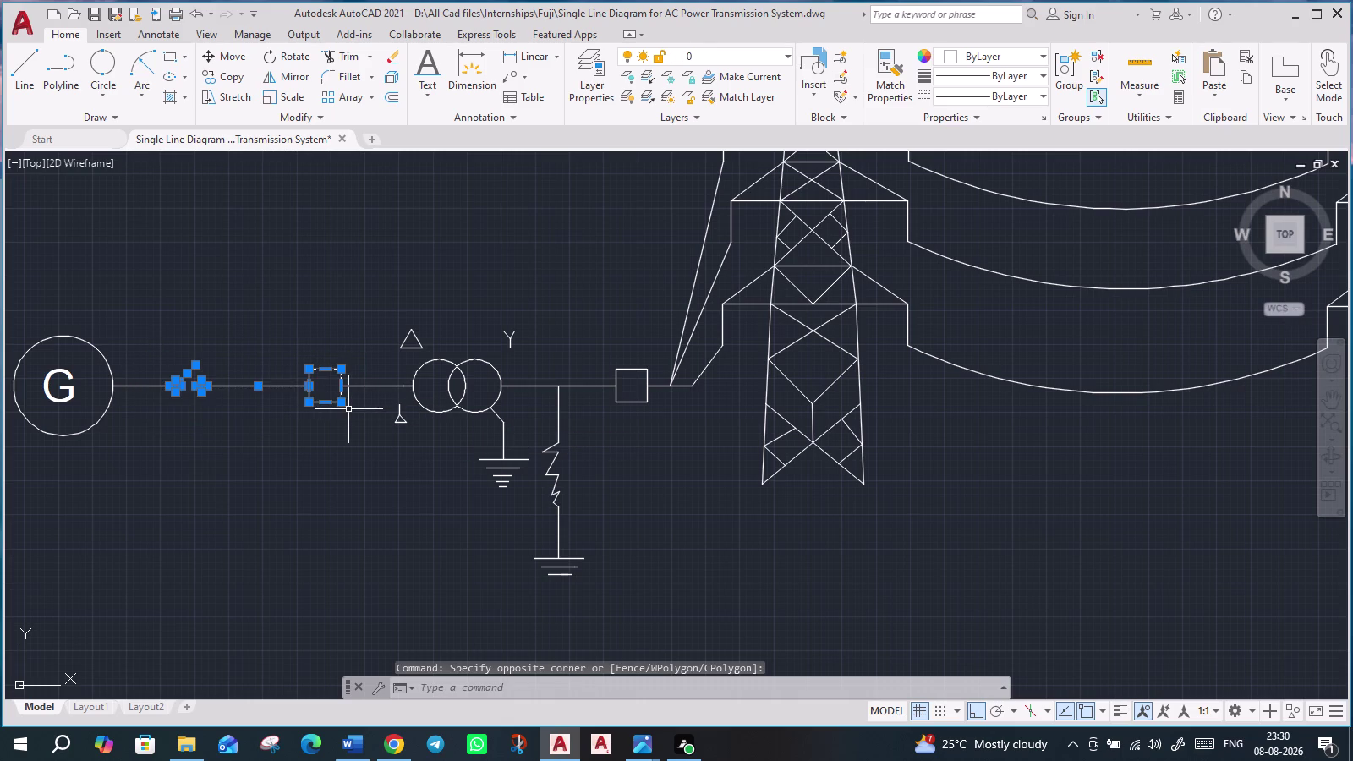
click(367, 388)
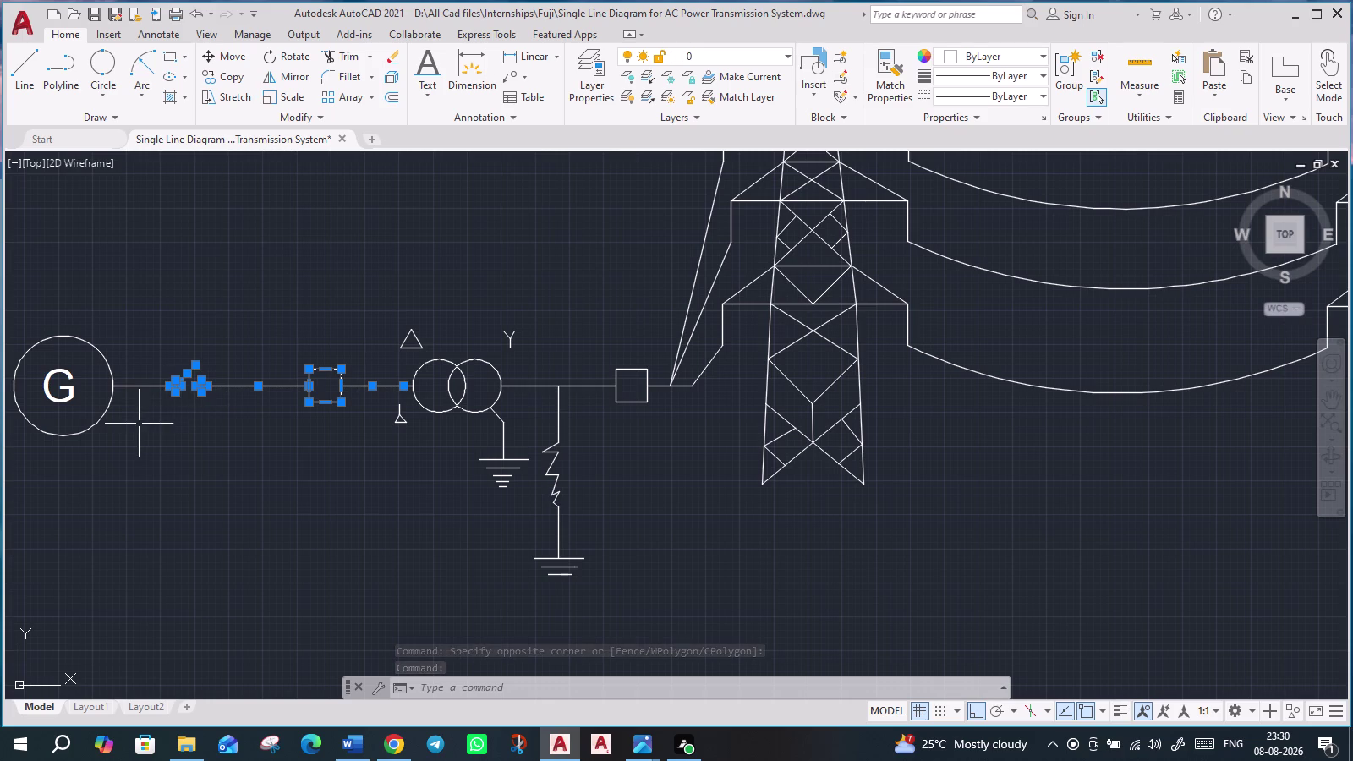
click(141, 388)
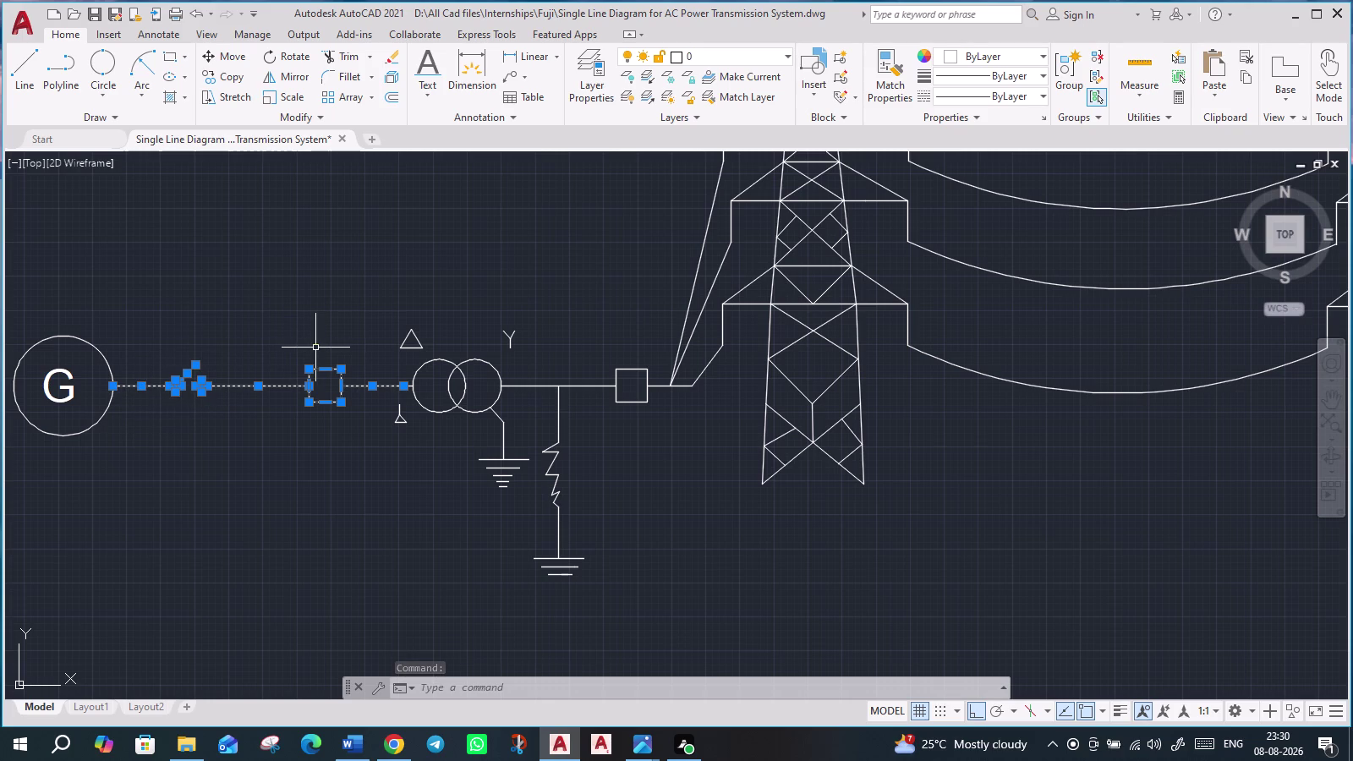
text(co)
key(Return)
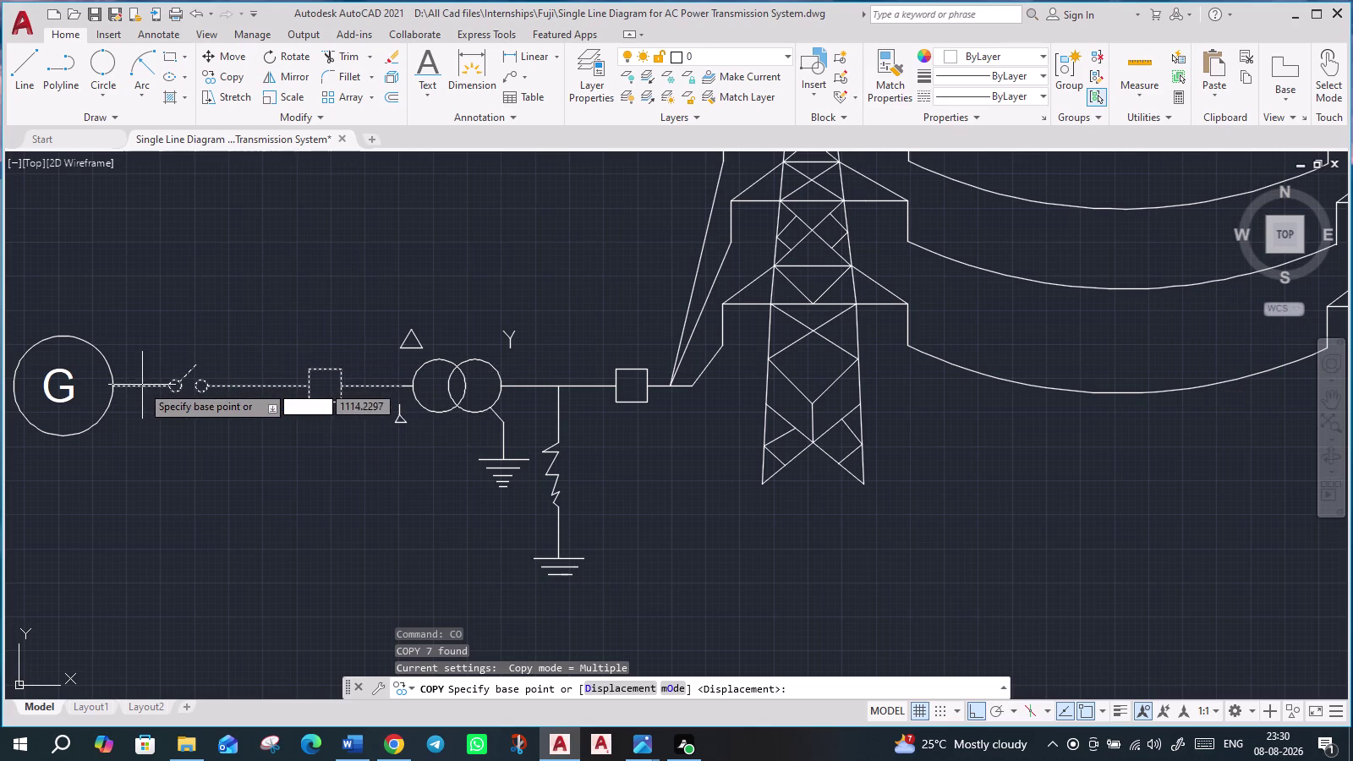
click(115, 388)
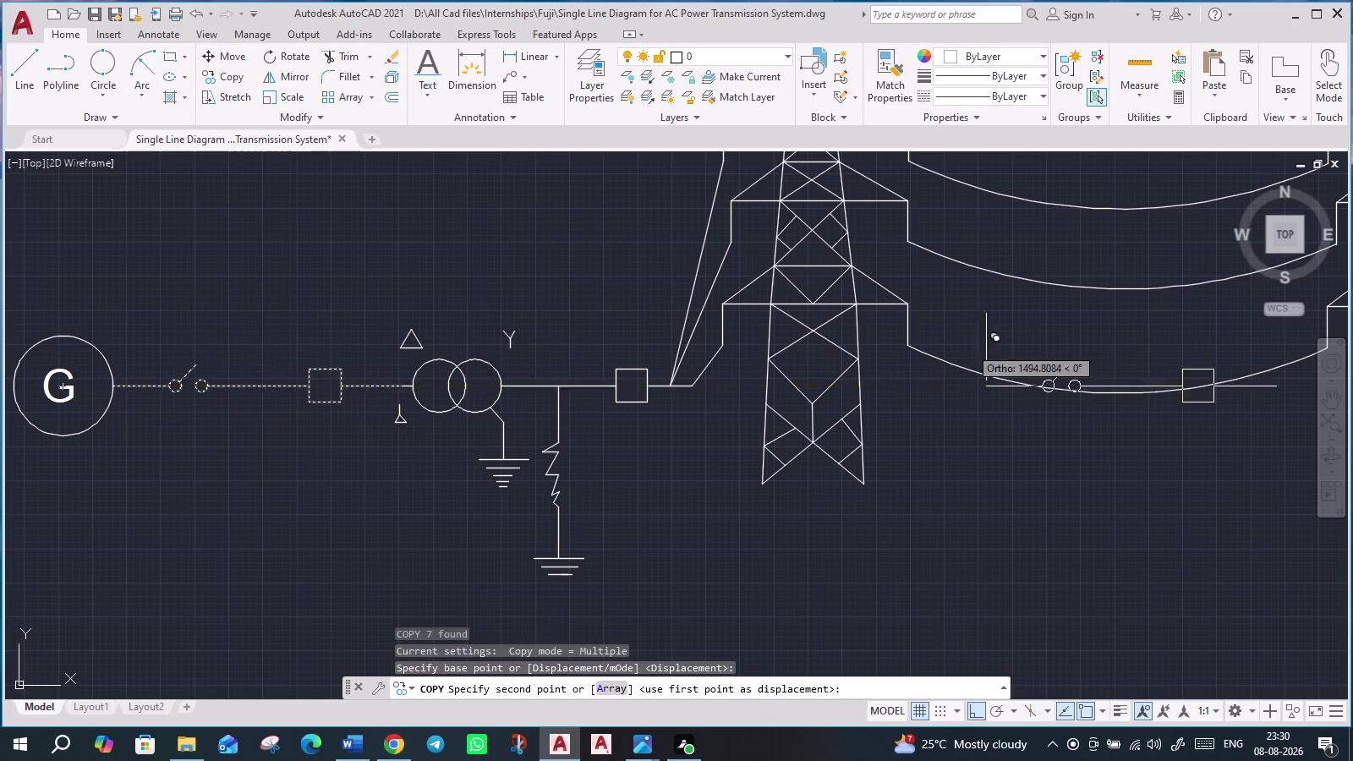
Place two feeder copies on the vertical busbar with Ortho off.
middle_drag(1056, 451, 467, 482)
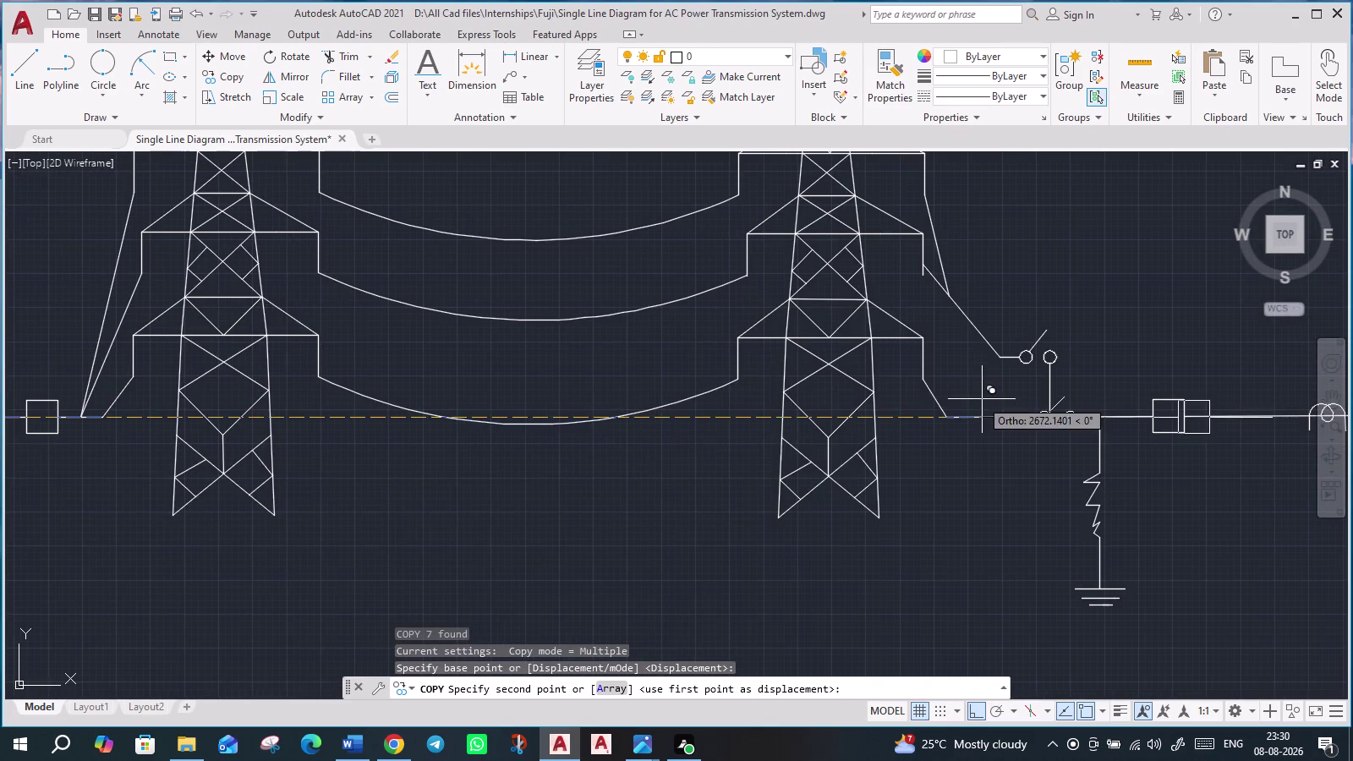
scroll(down, 3)
middle_drag(986, 497, 493, 536)
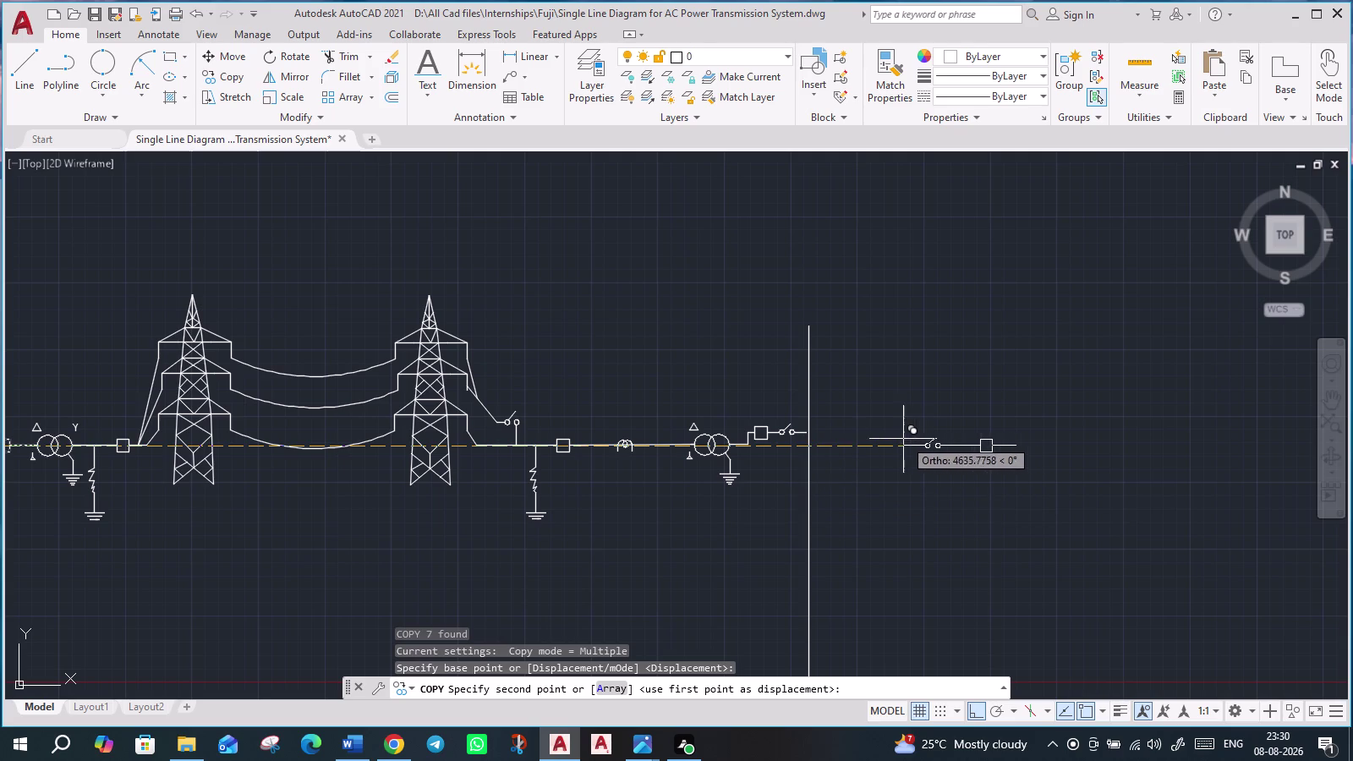
key(F8)
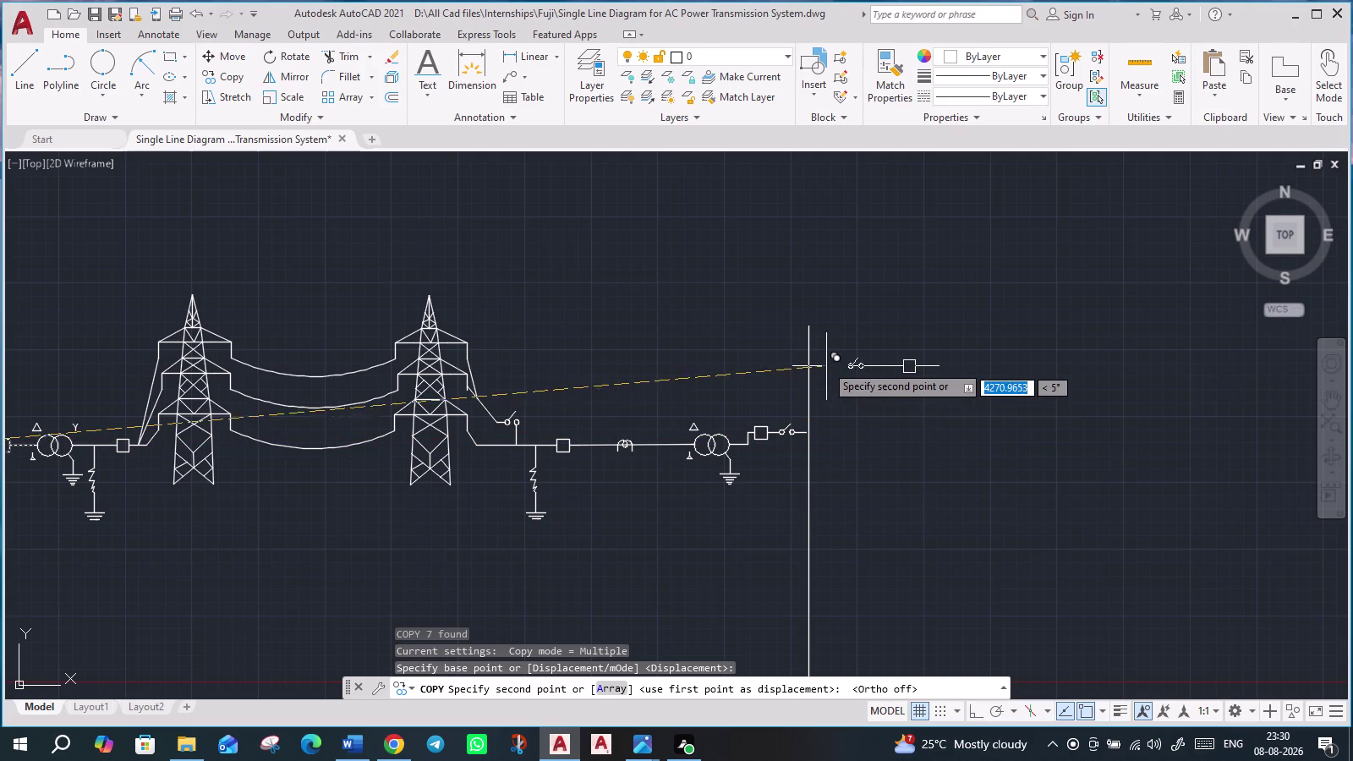
scroll(up, 3)
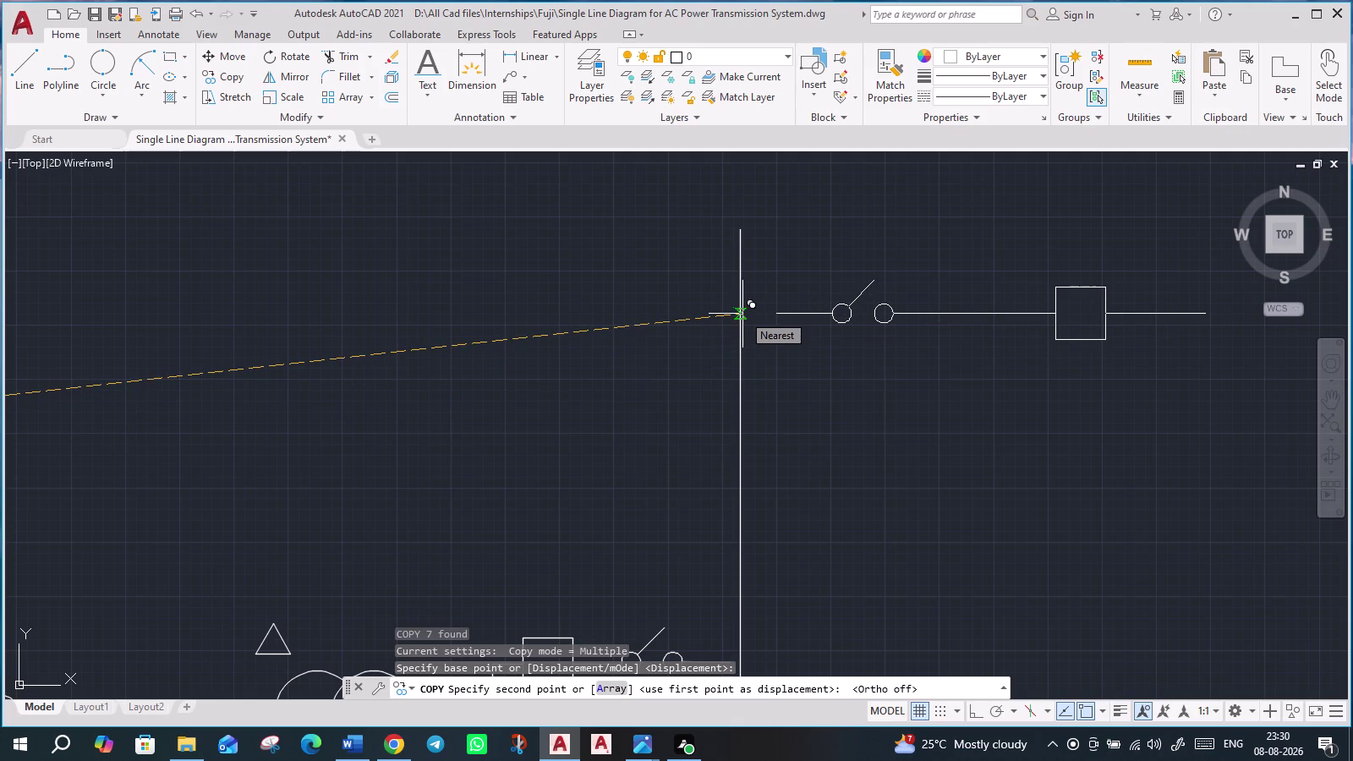
middle_drag(793, 526, 786, 396)
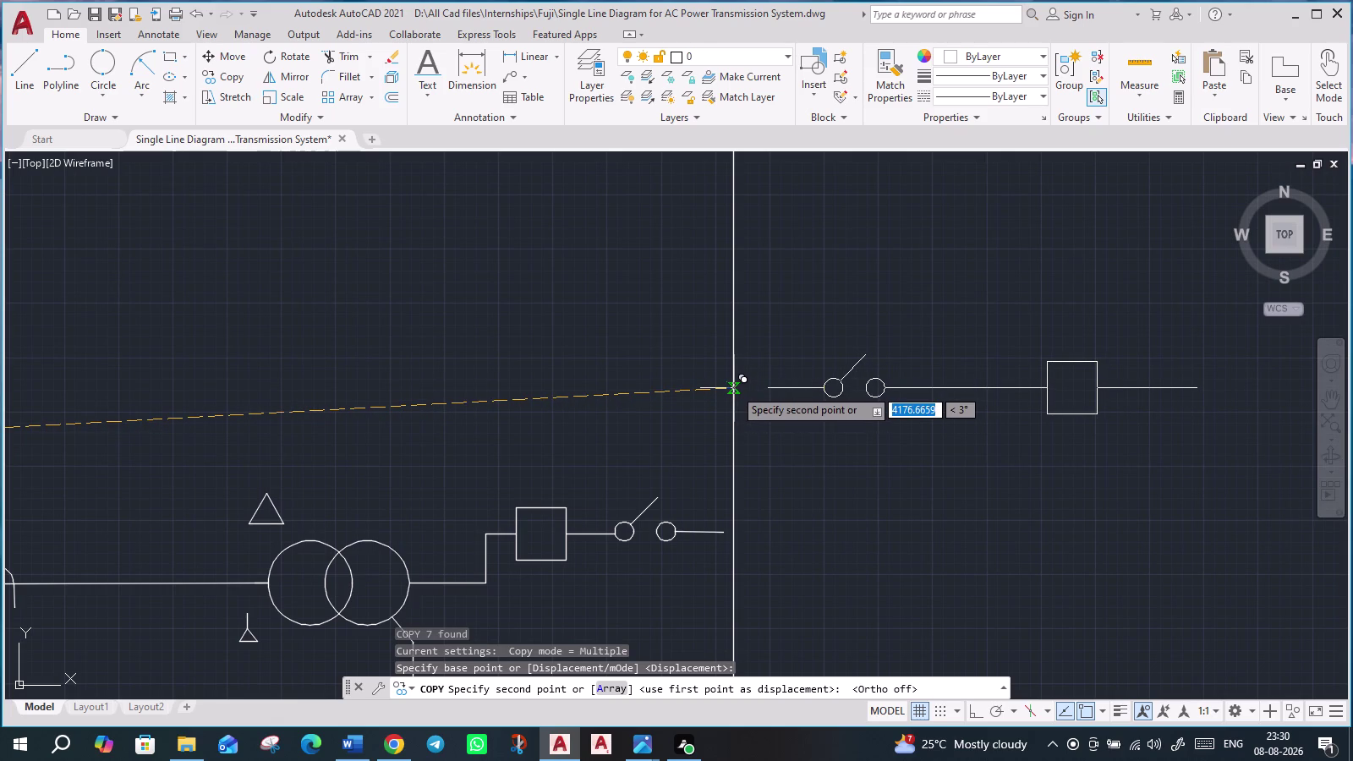
click(734, 389)
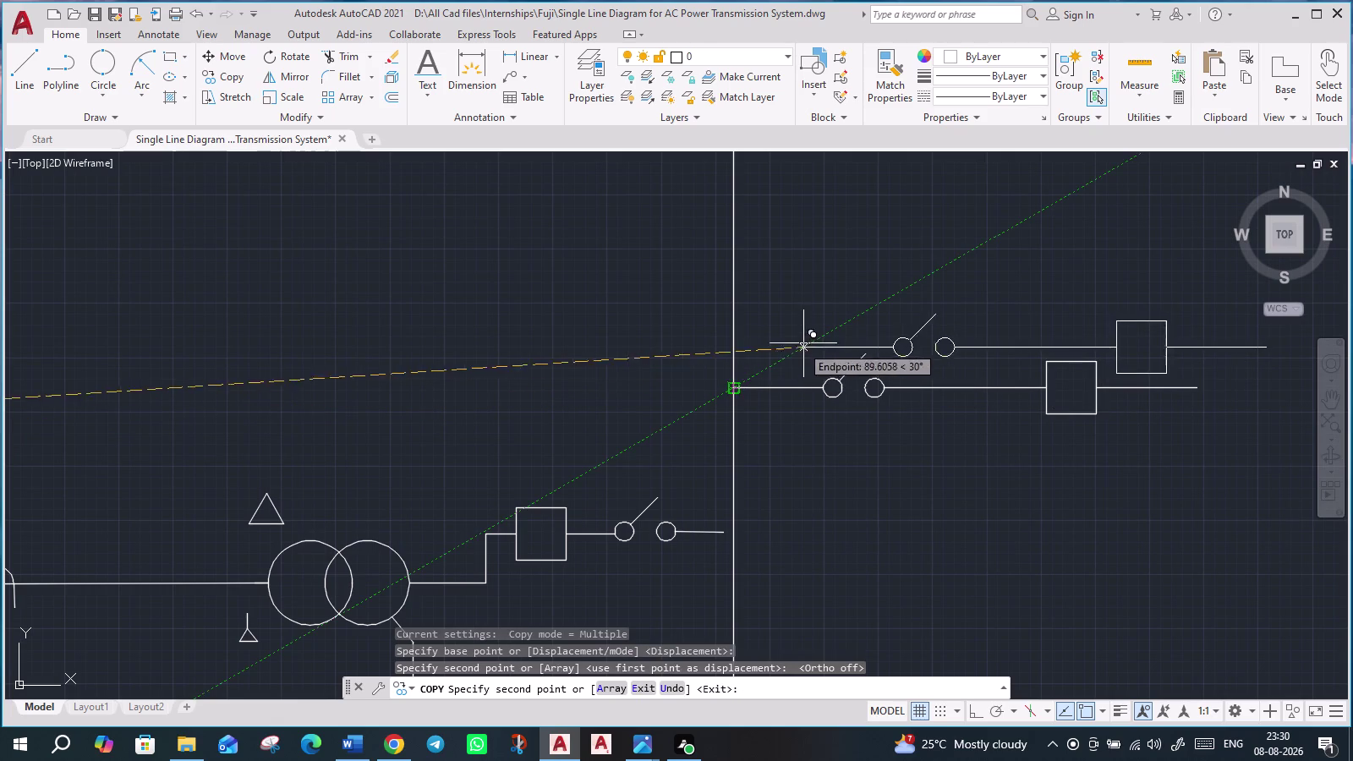
middle_drag(803, 285, 809, 445)
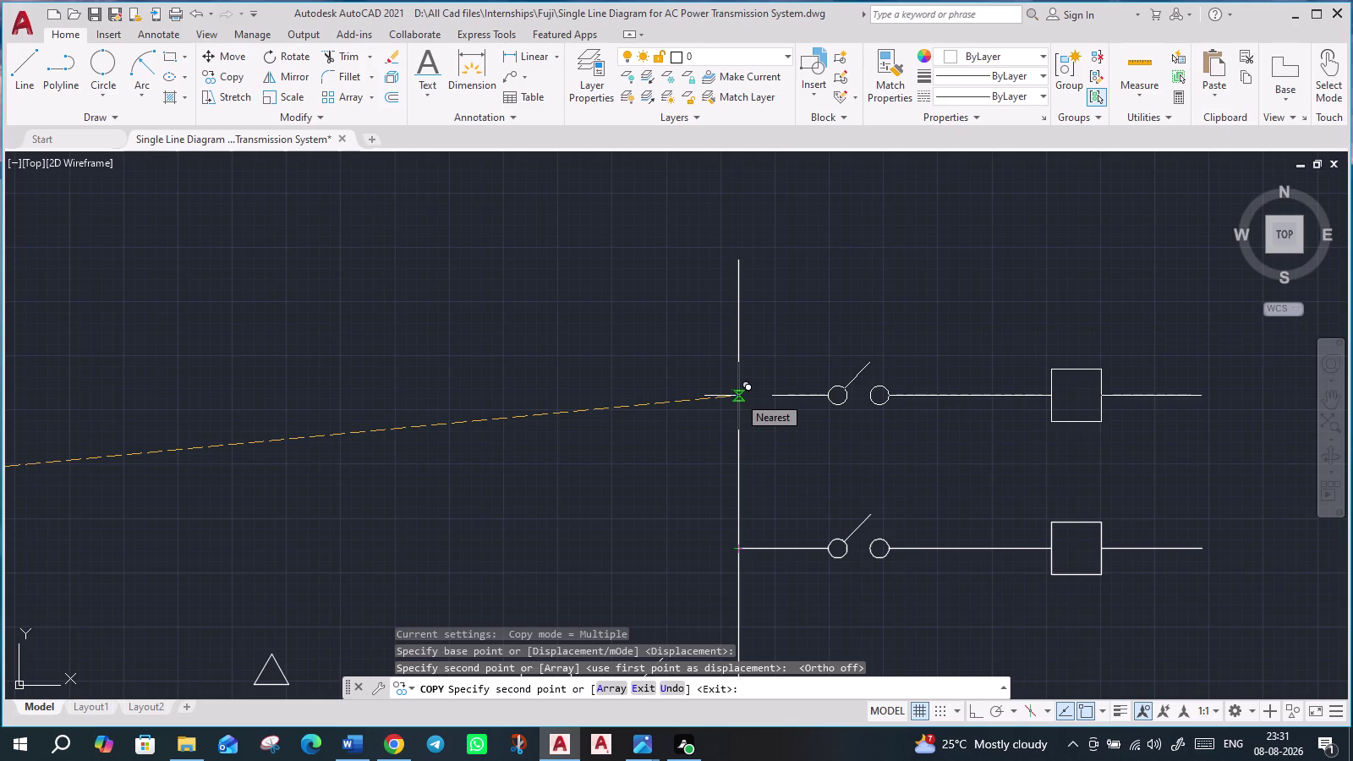
click(739, 396)
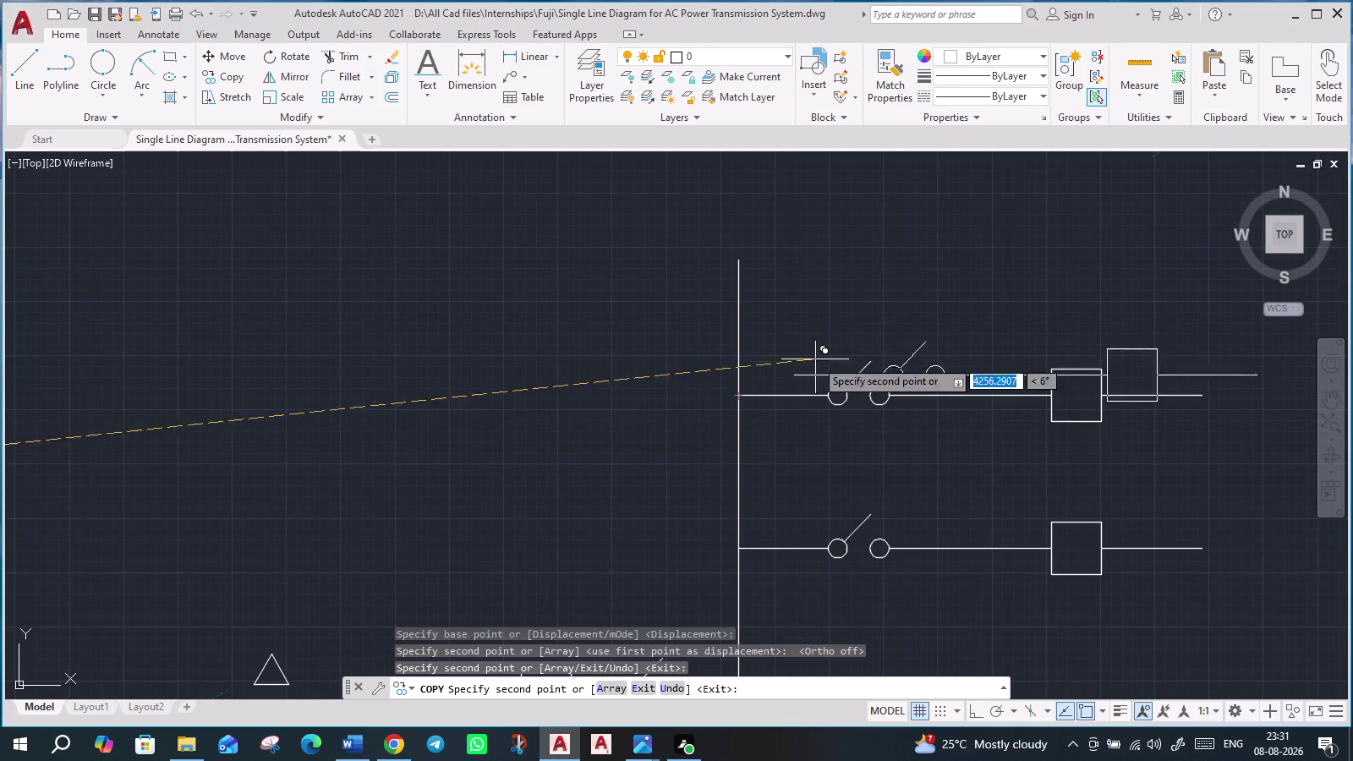
key(Escape)
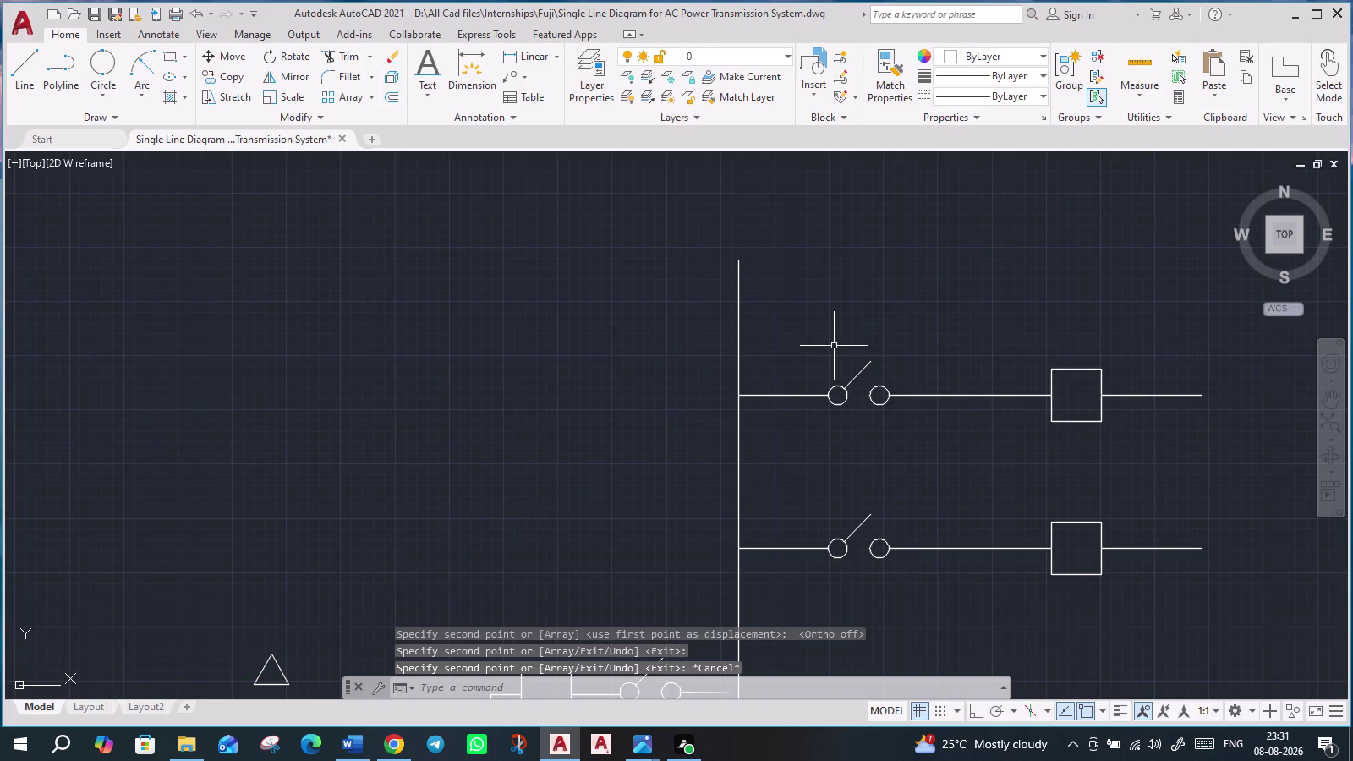
click(740, 269)
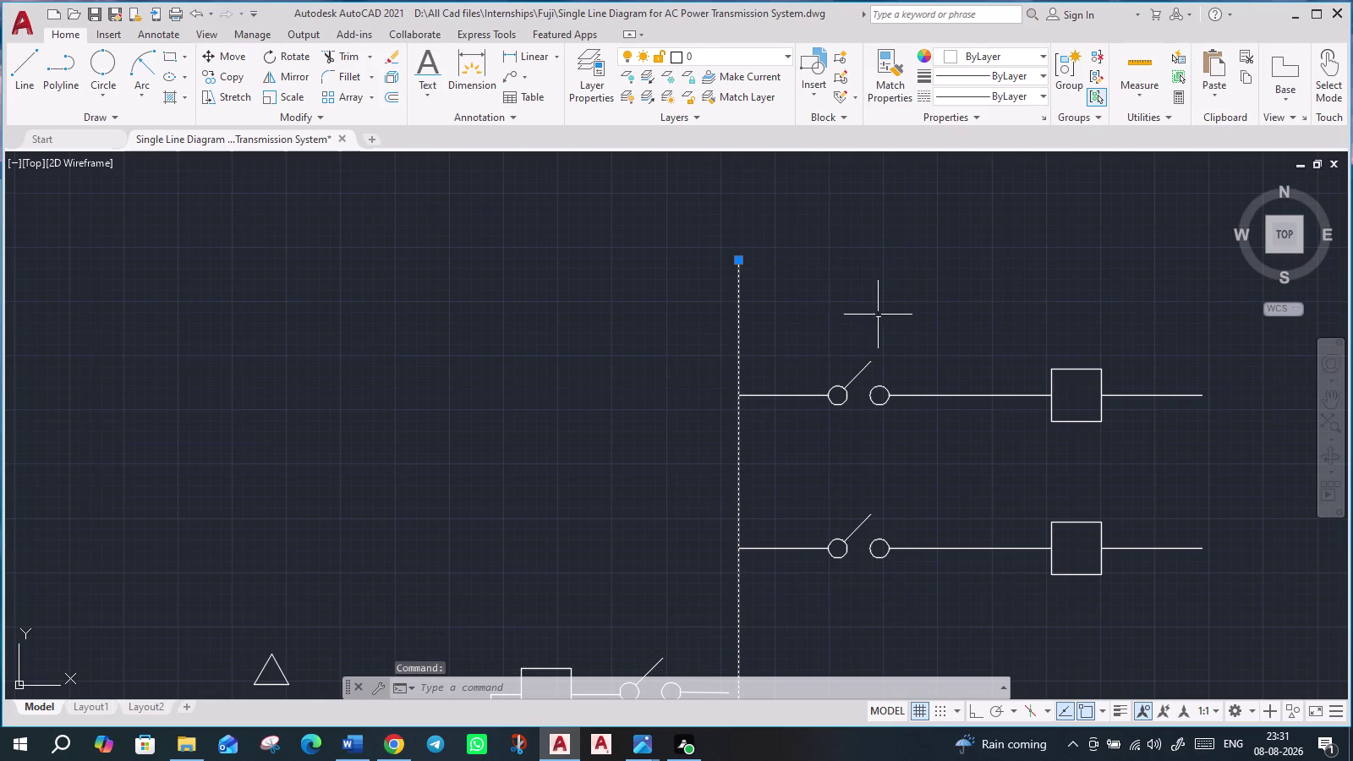
key(Escape)
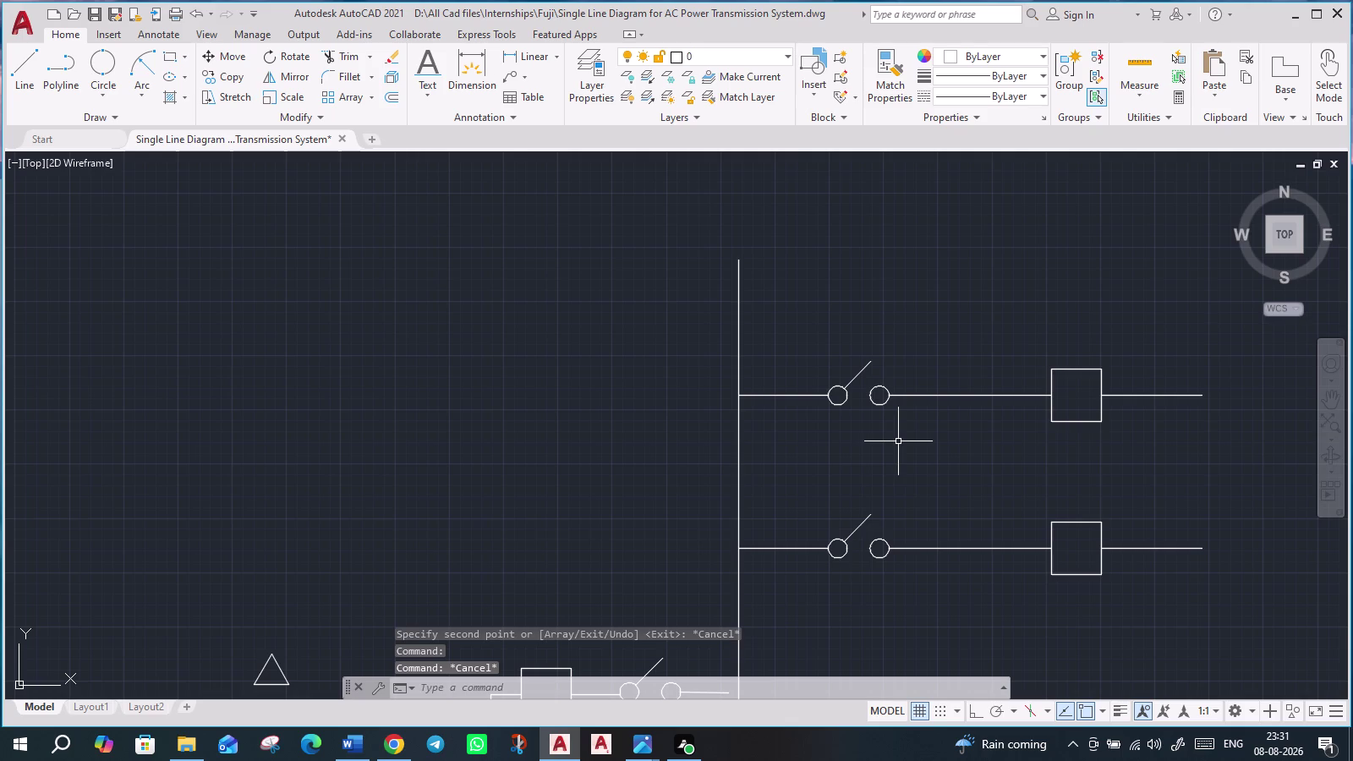
scroll(down, 3)
scroll(down, 3)
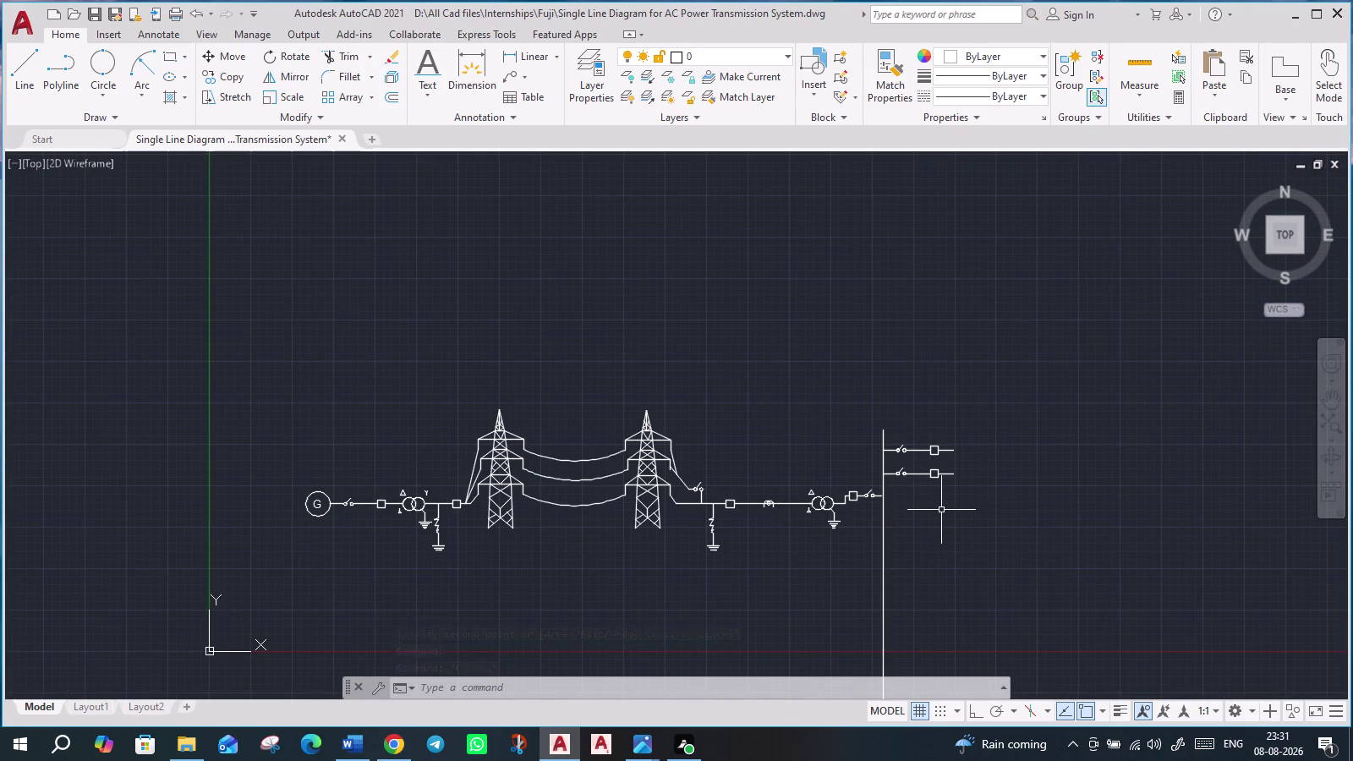
scroll(up, 3)
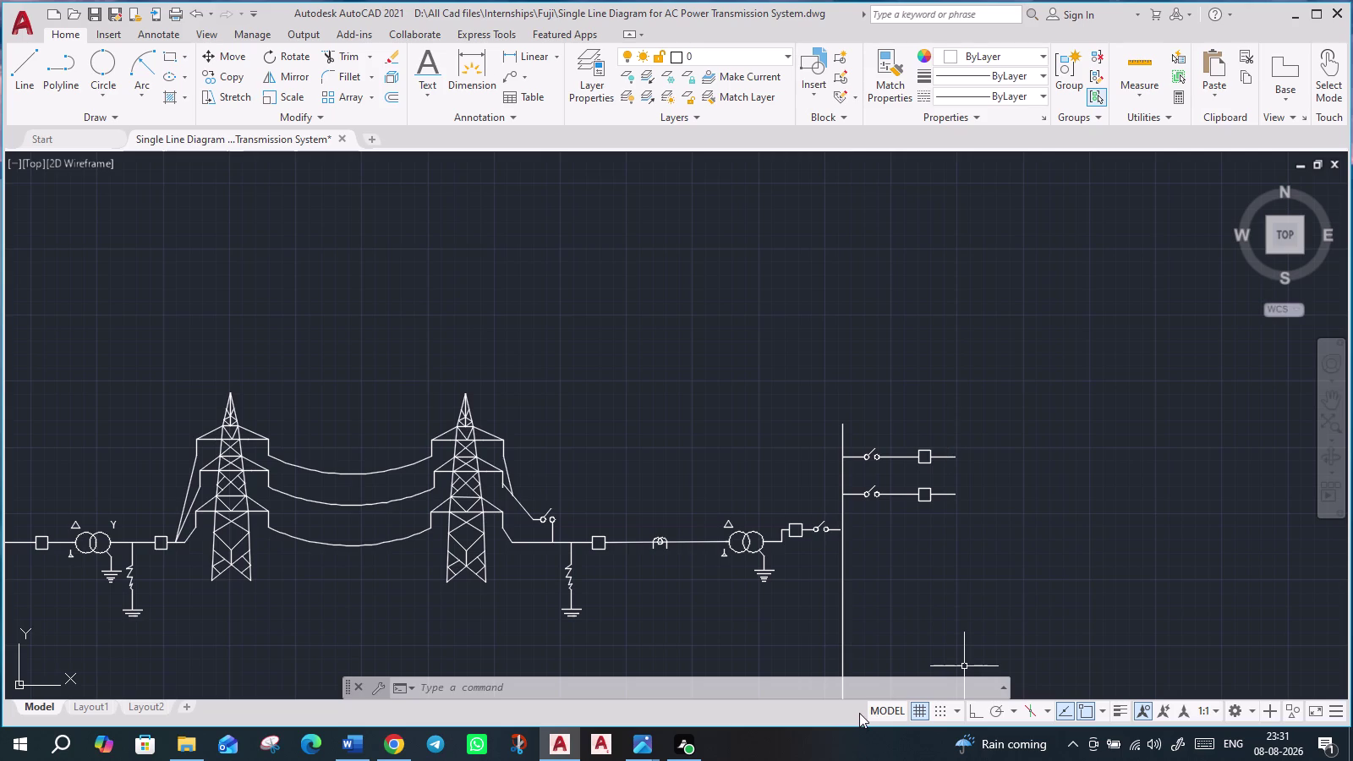
middle_drag(915, 606, 941, 514)
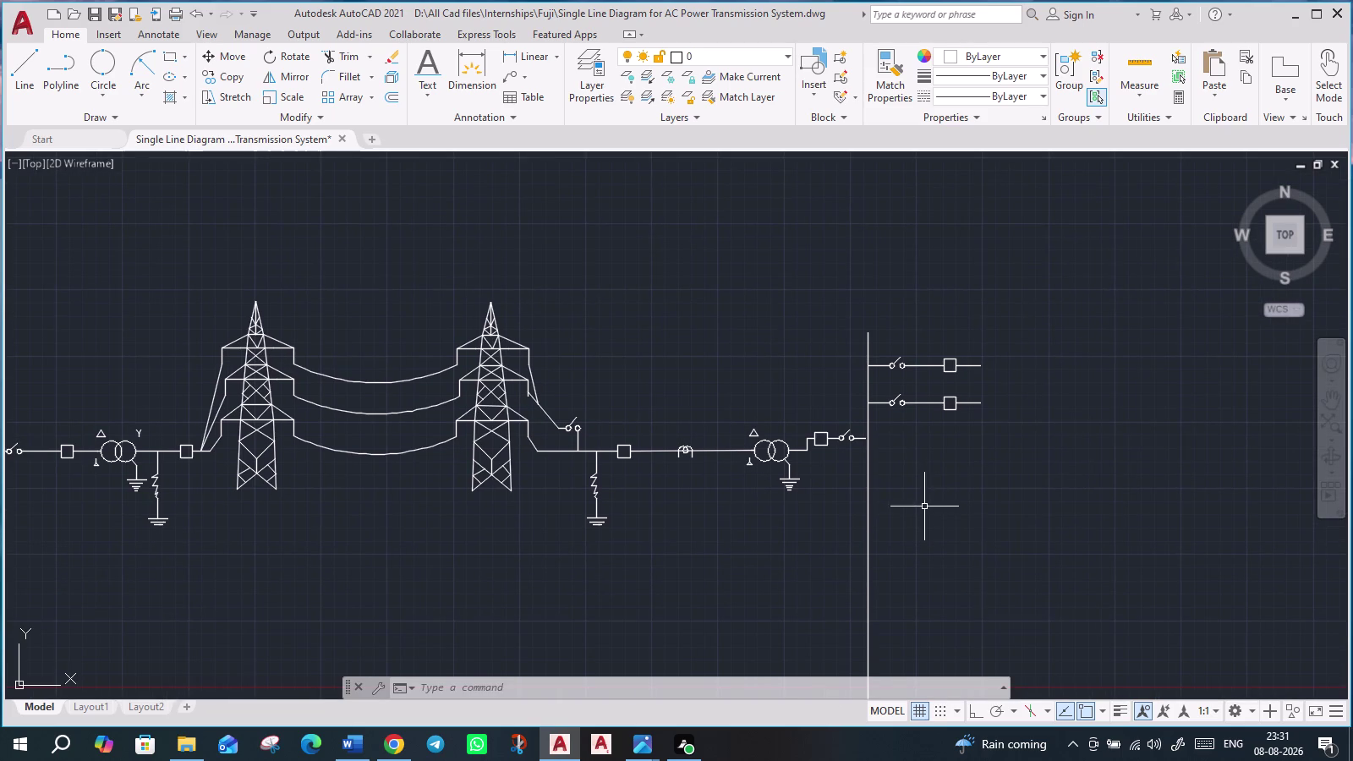
scroll(up, 3)
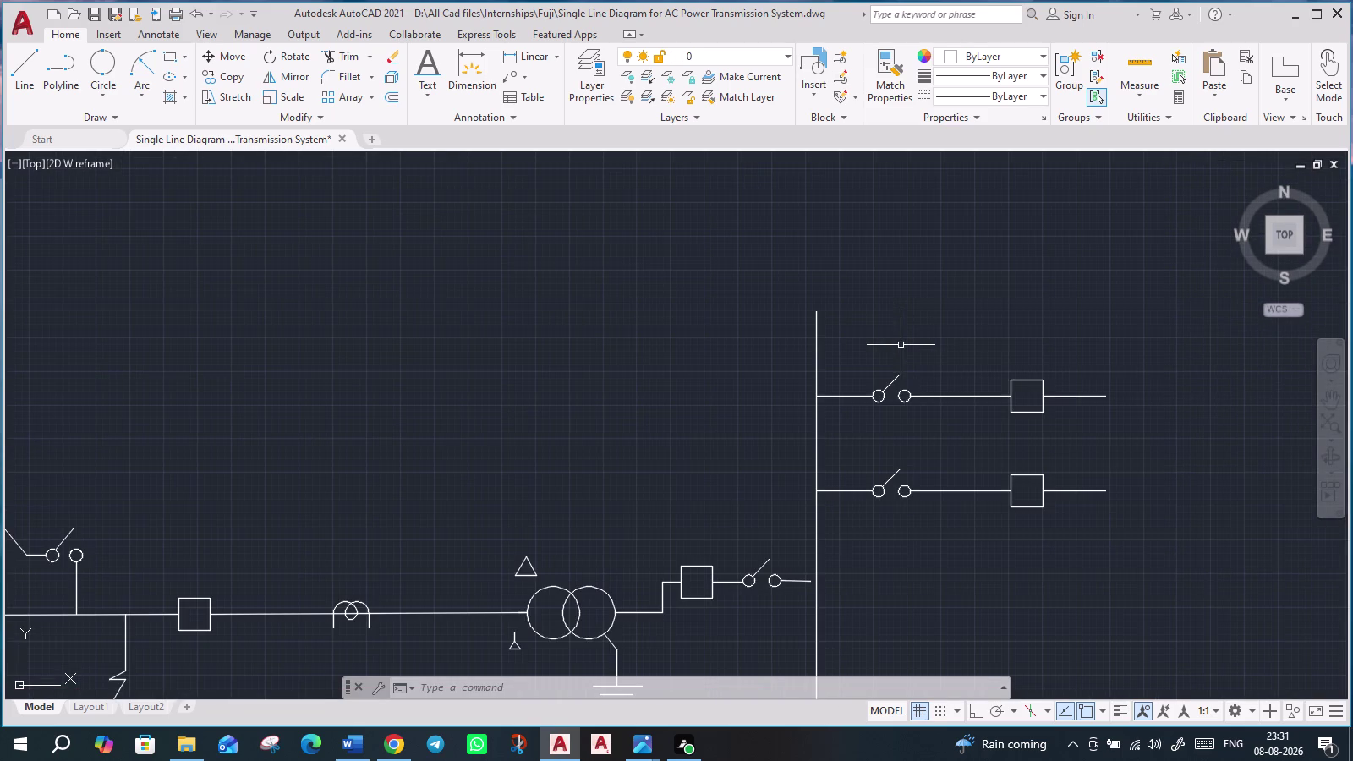
scroll(down, 3)
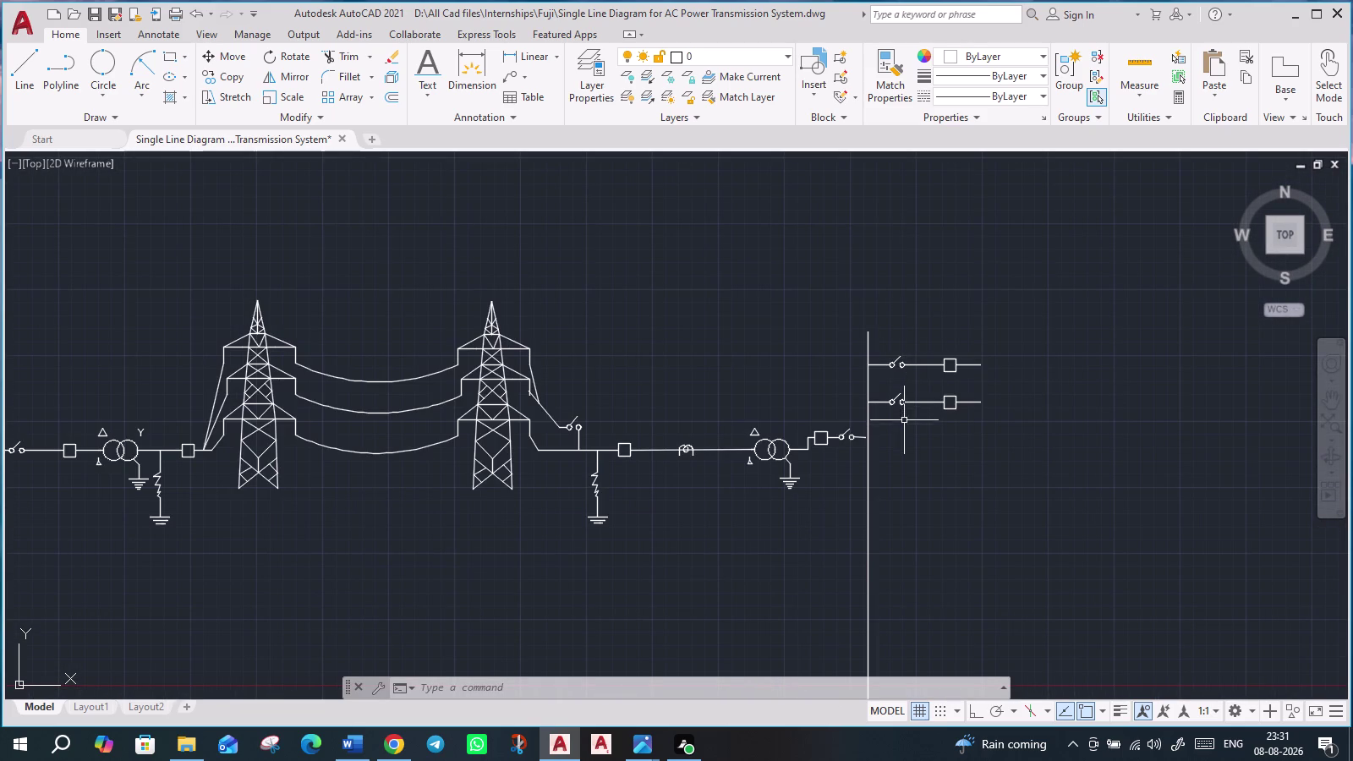
scroll(up, 3)
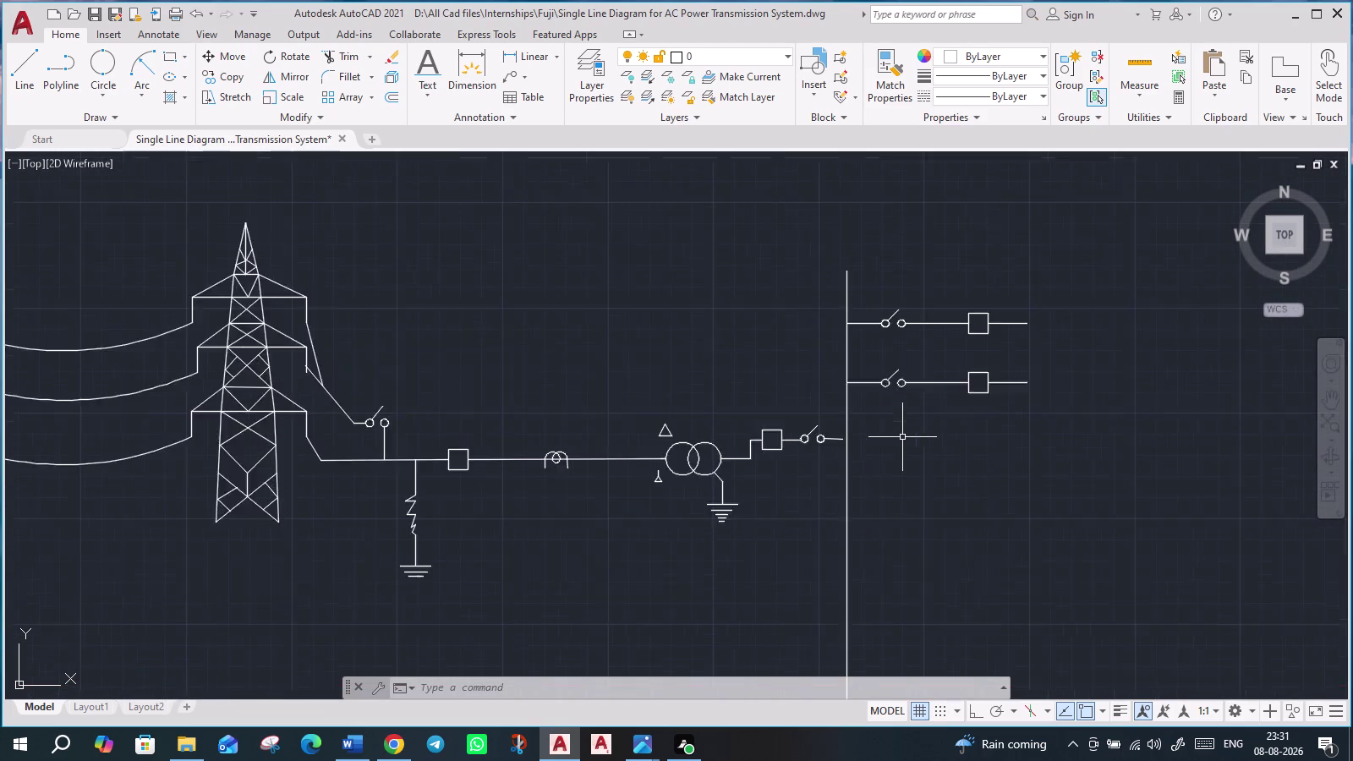
scroll(up, 3)
drag(1155, 399, 1140, 401)
Copy the lower feeder to the busbar's top and two lower positions.
click(829, 333)
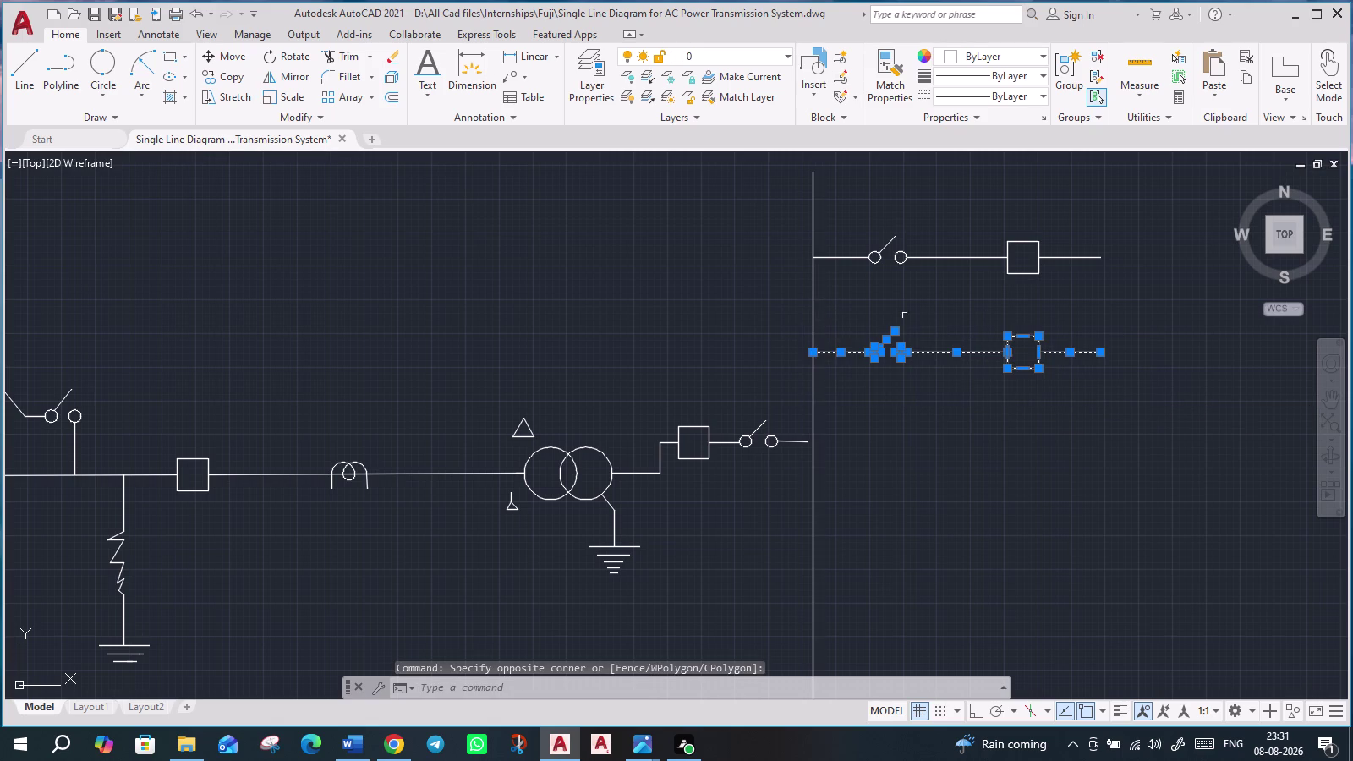
text(co)
key(Return)
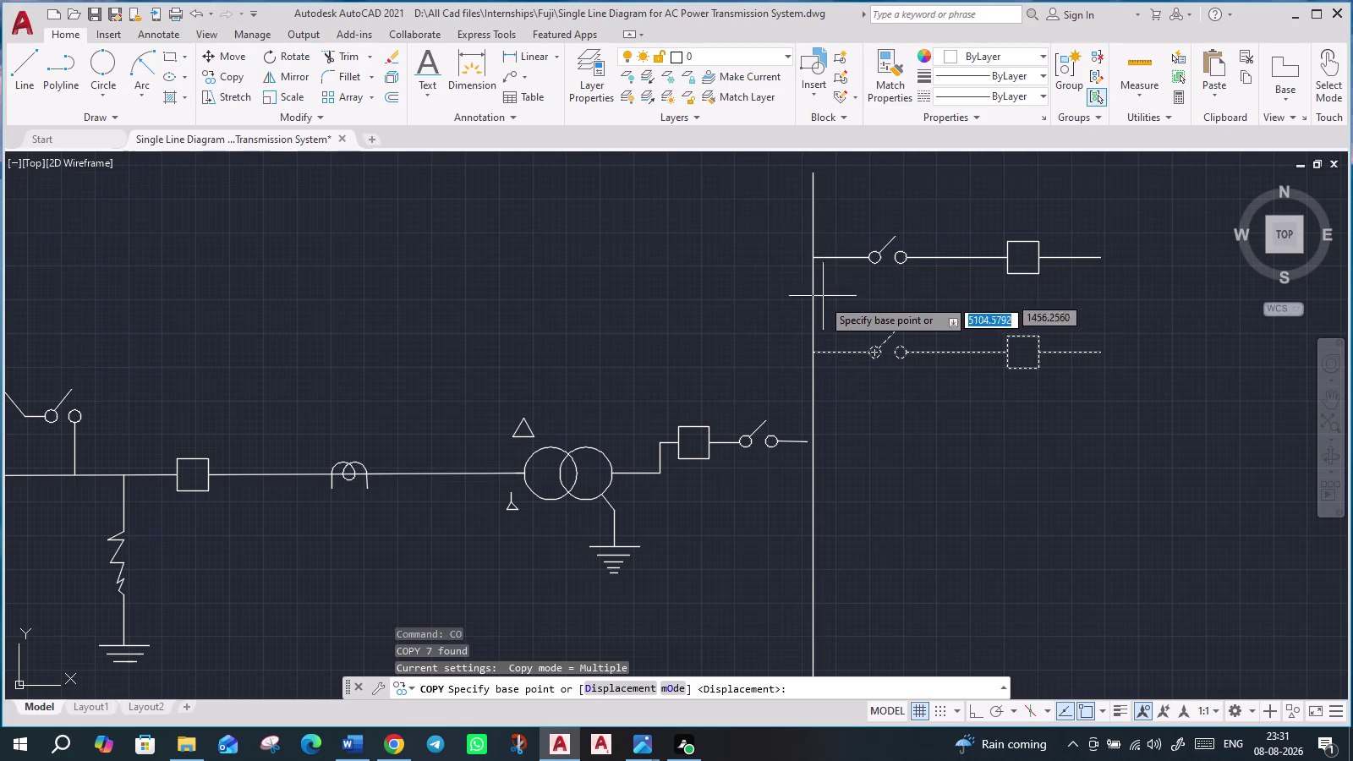
click(815, 351)
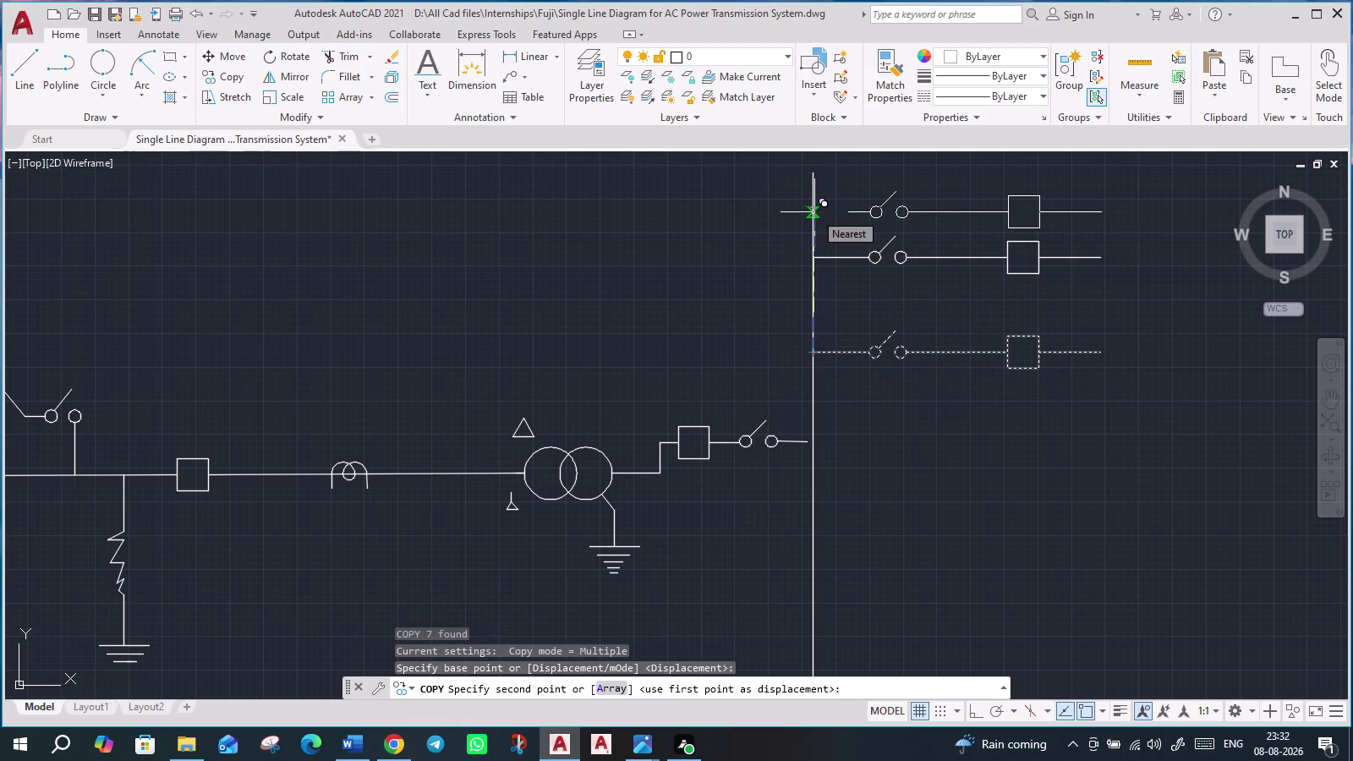
click(814, 212)
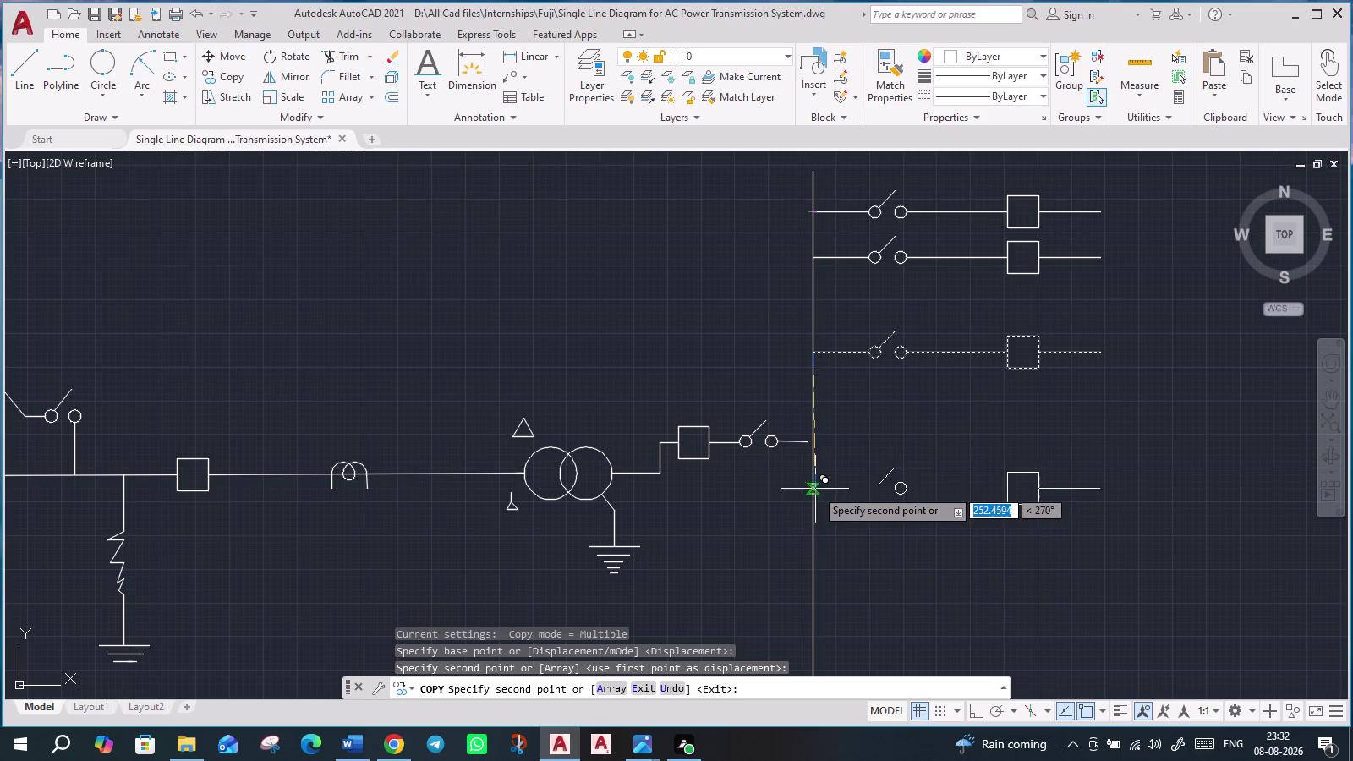
click(813, 493)
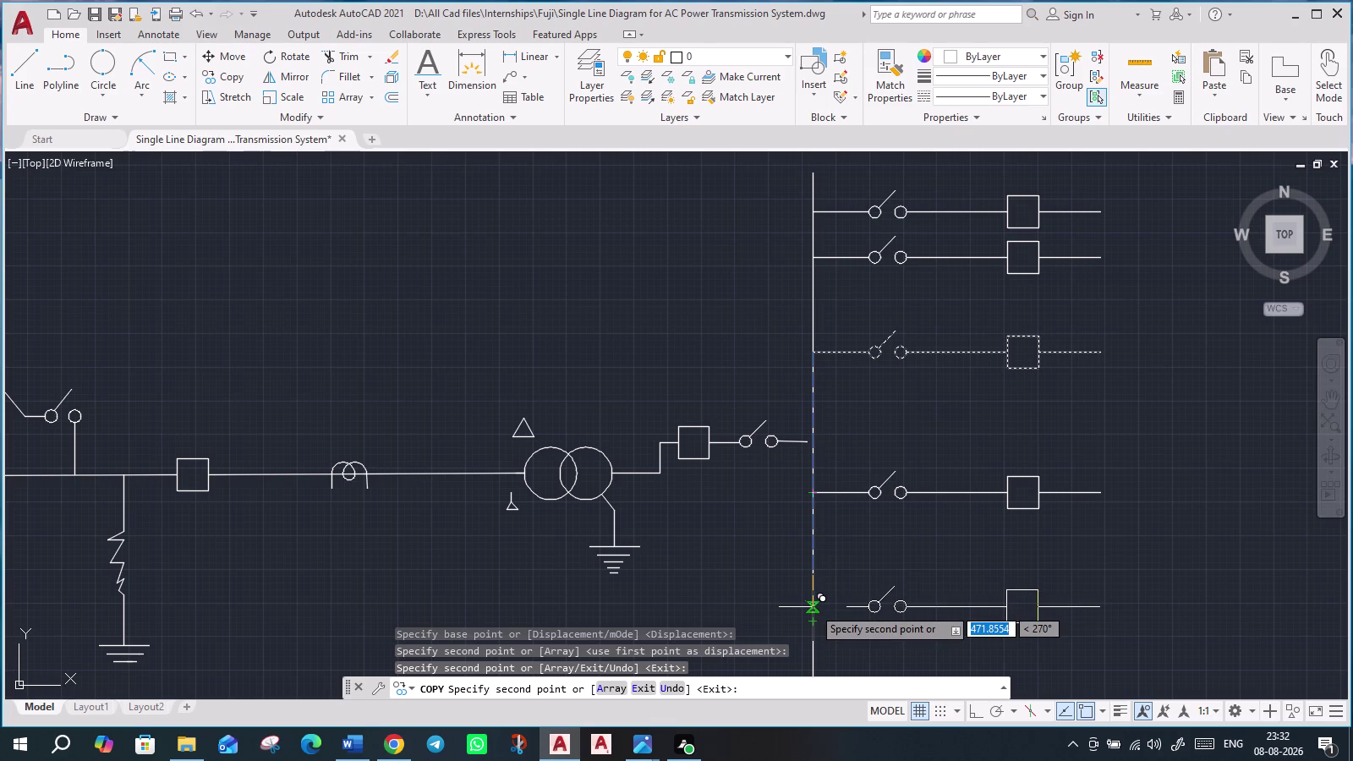
click(813, 607)
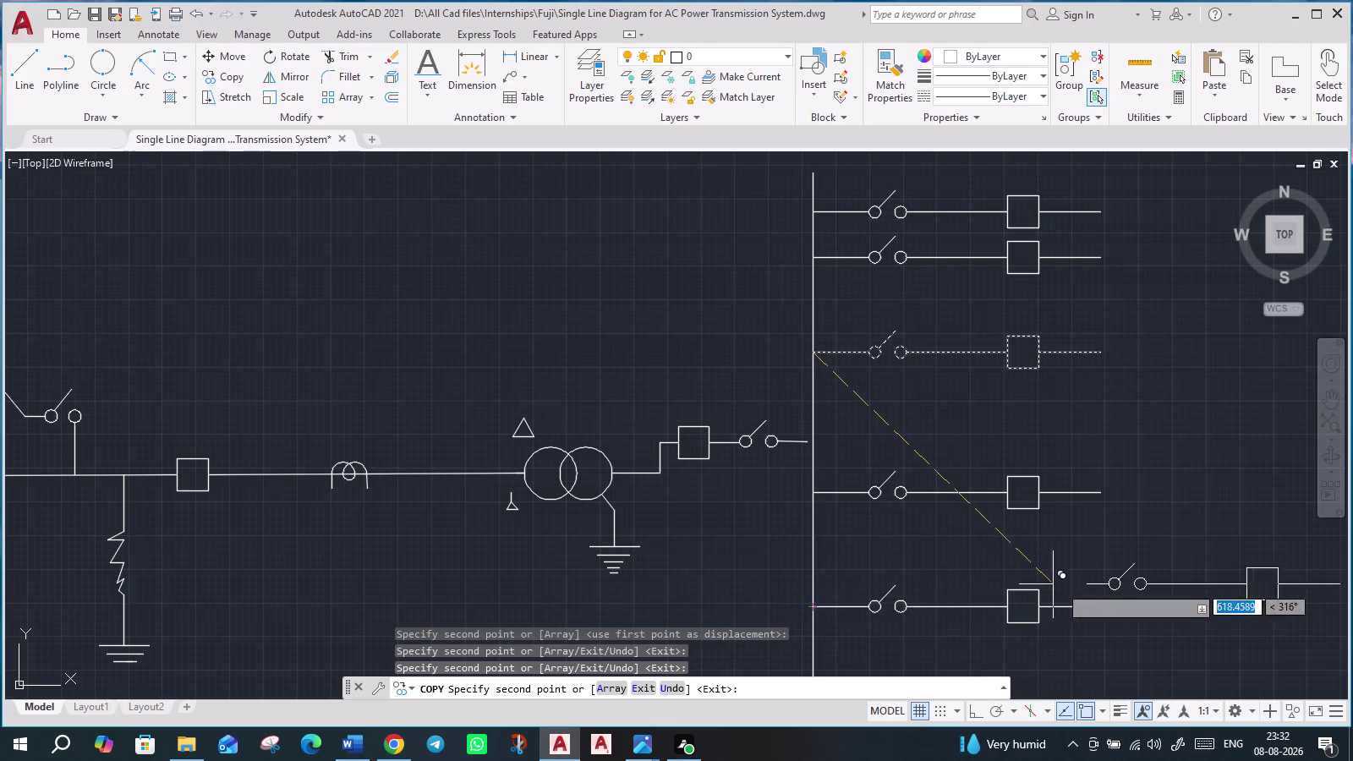
Place three more feeder copies further down the busbar toward its lower end.
middle_drag(1059, 586, 1045, 371)
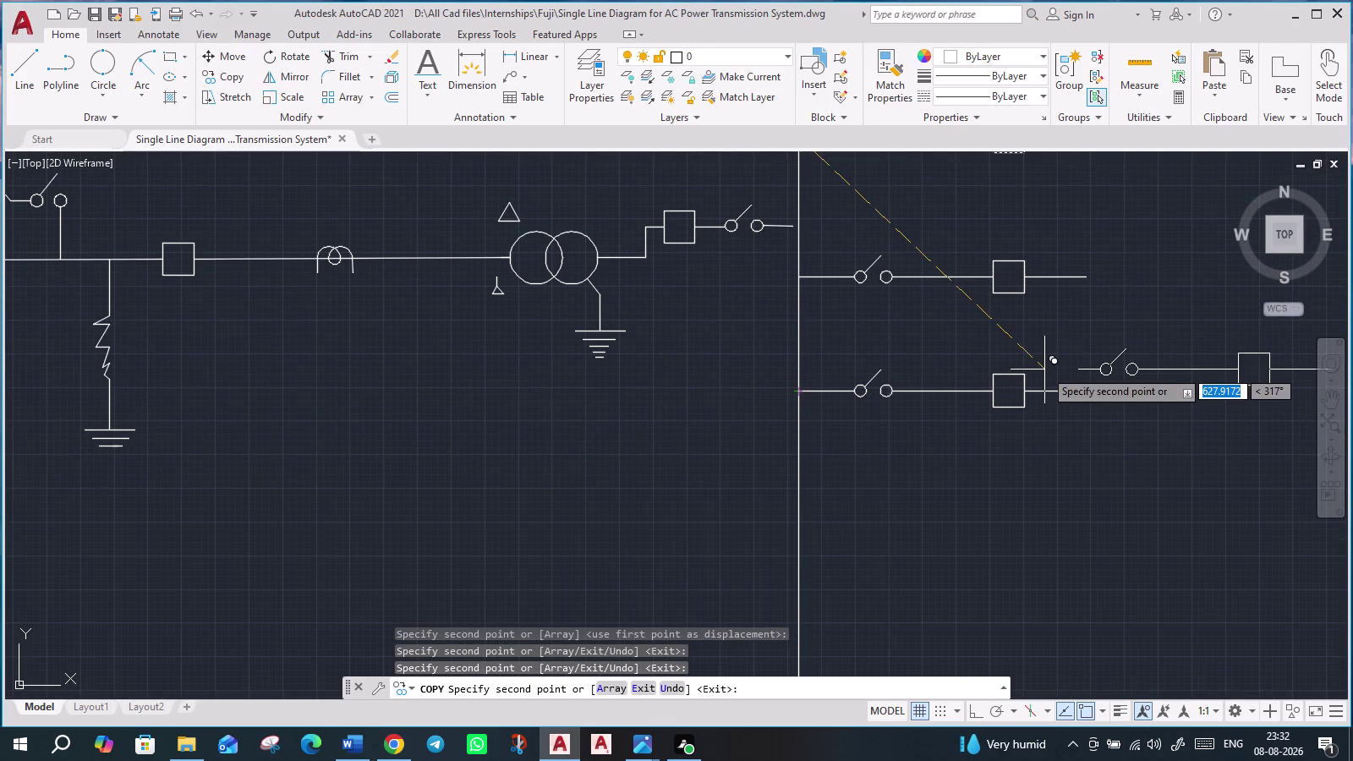
middle_drag(1048, 581, 1043, 571)
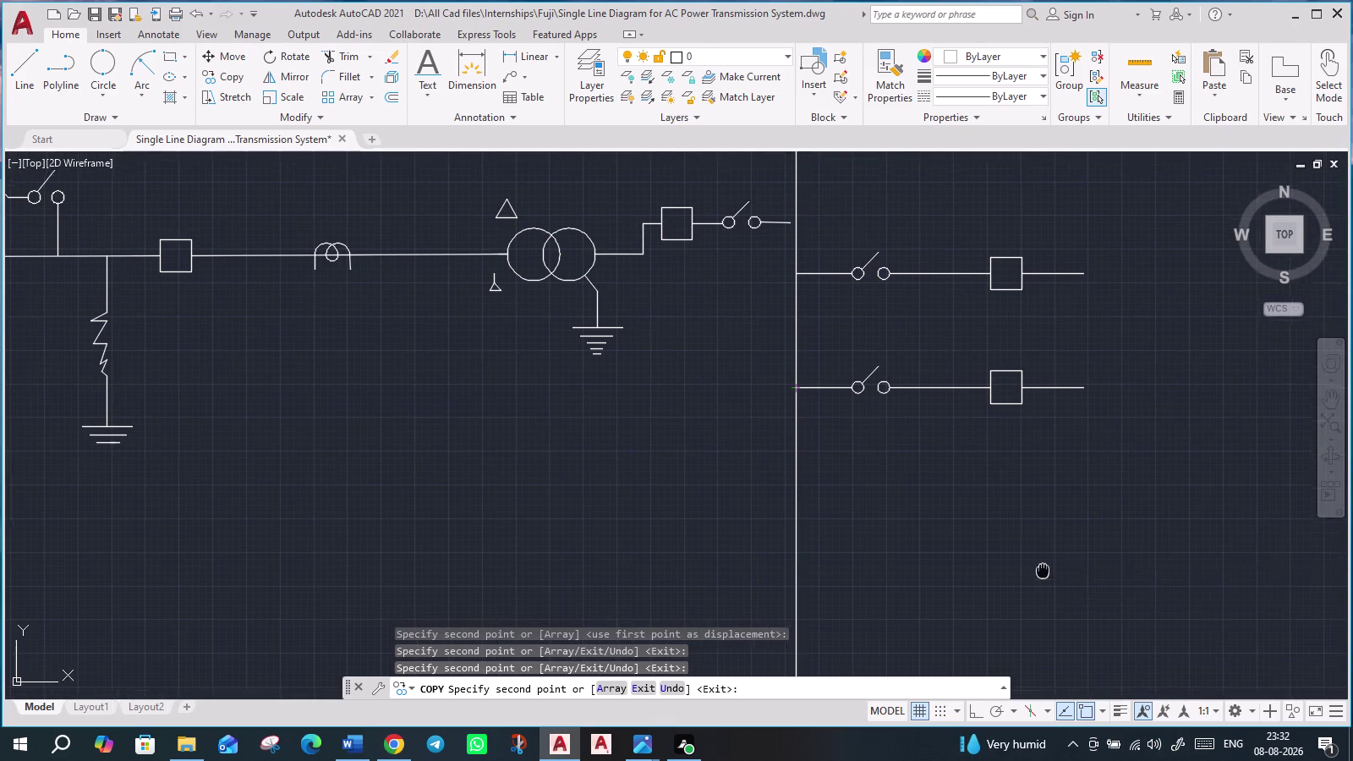
middle_drag(1043, 571, 1030, 459)
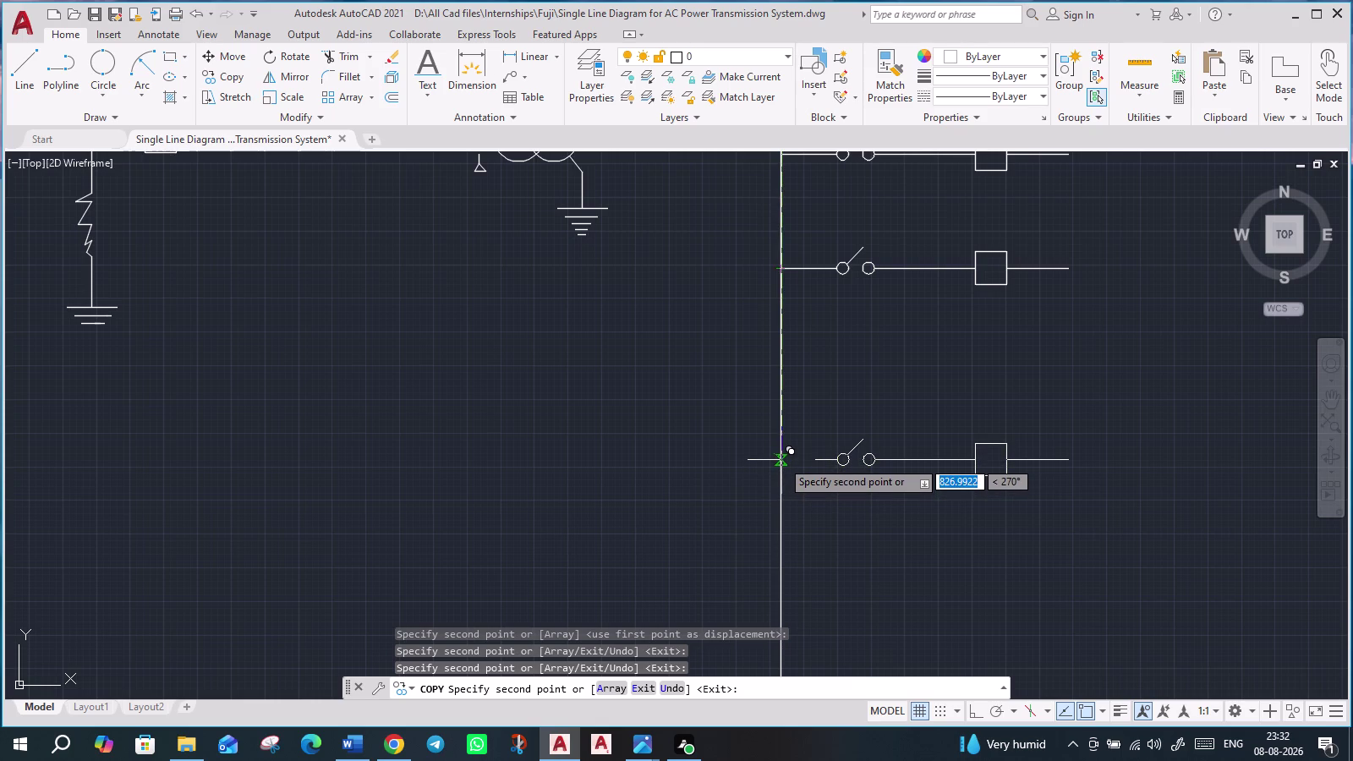
click(781, 460)
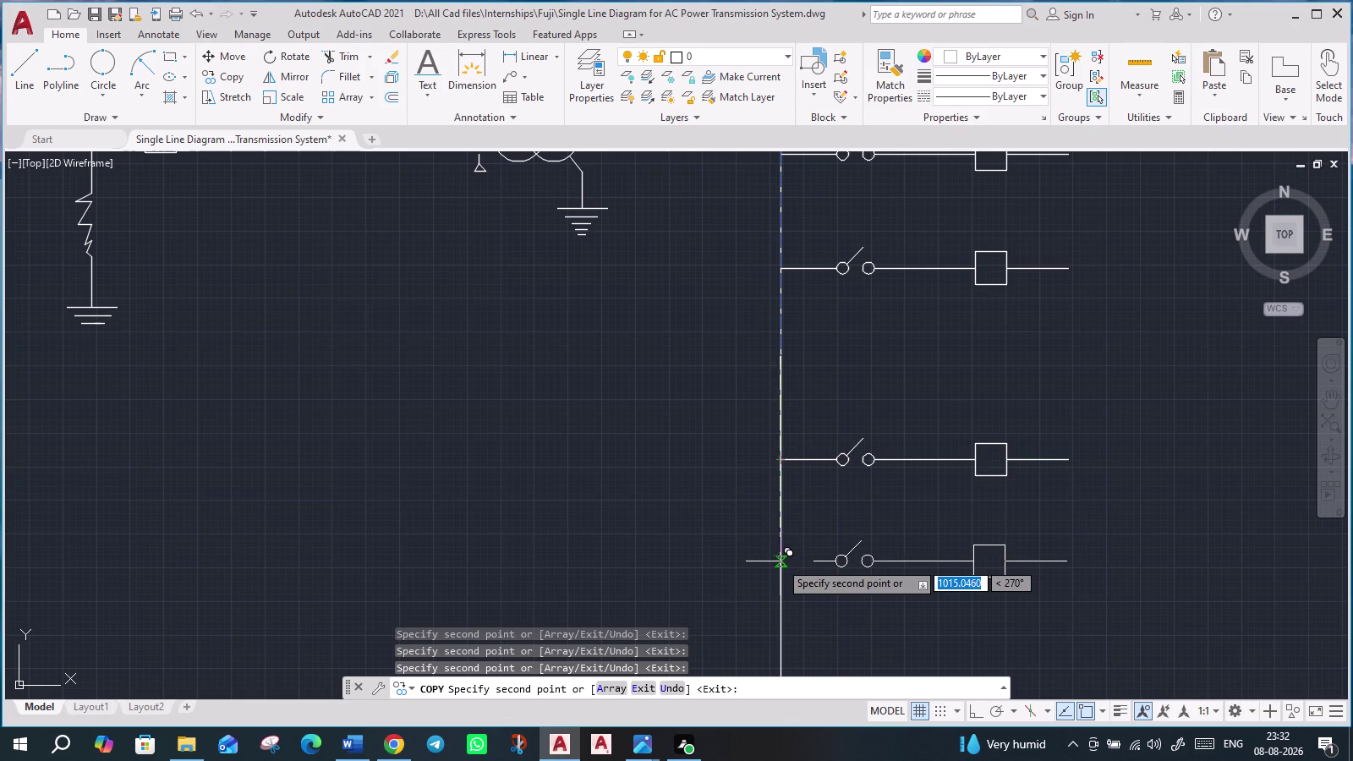
click(780, 562)
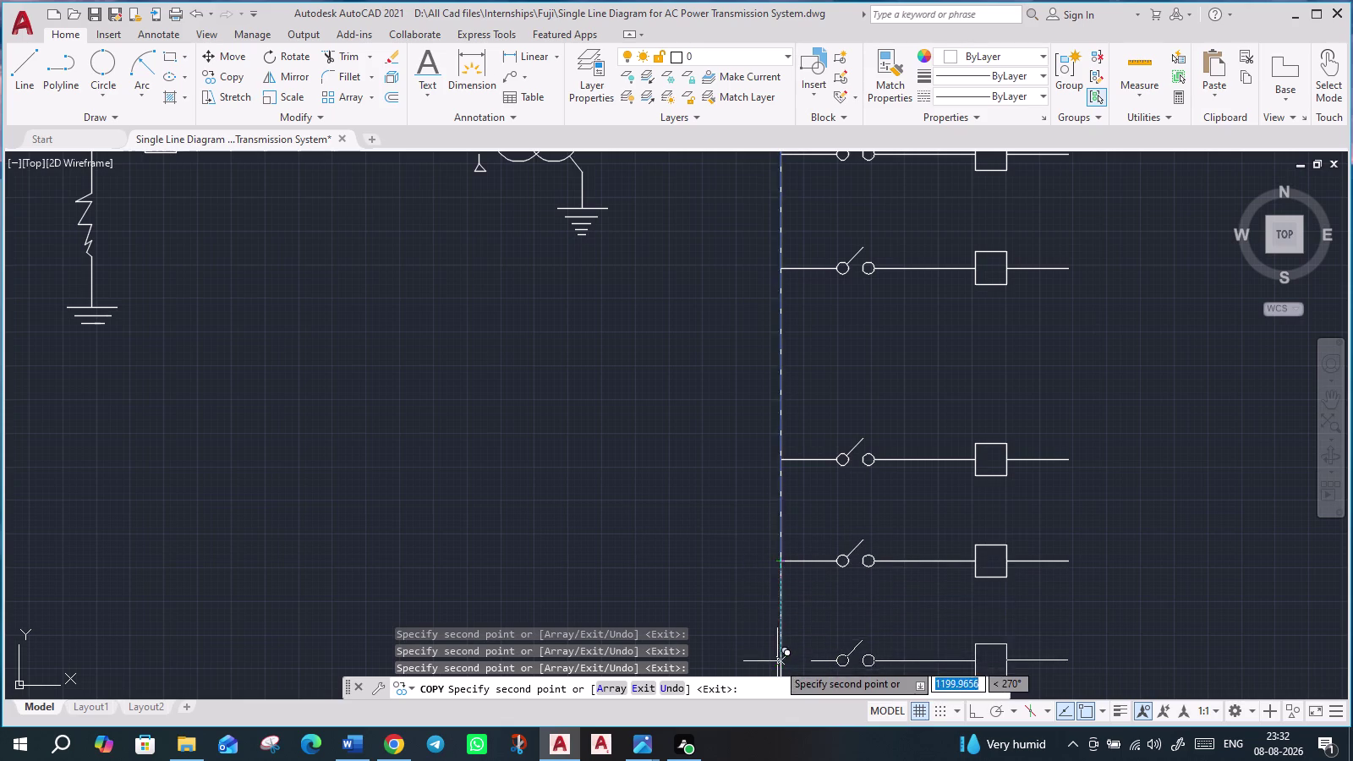
middle_drag(781, 664, 789, 531)
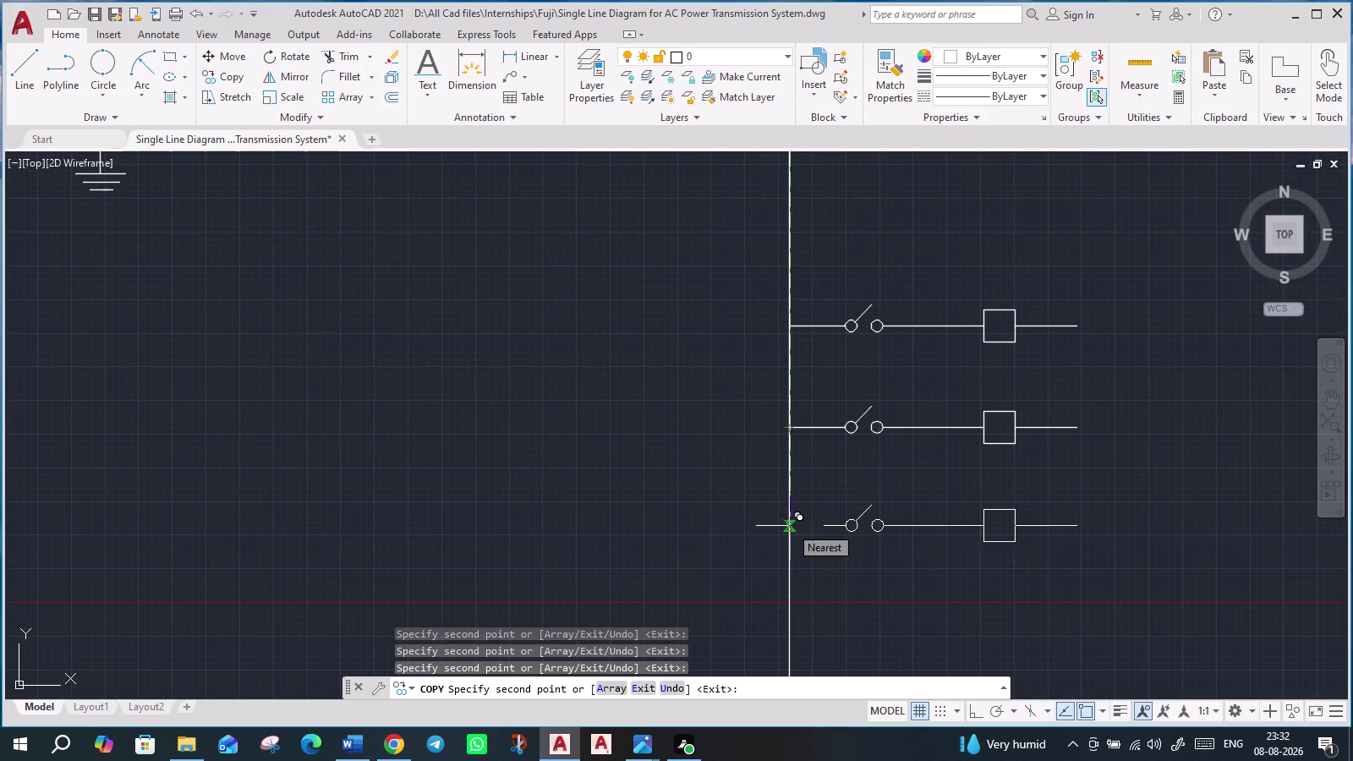
click(790, 533)
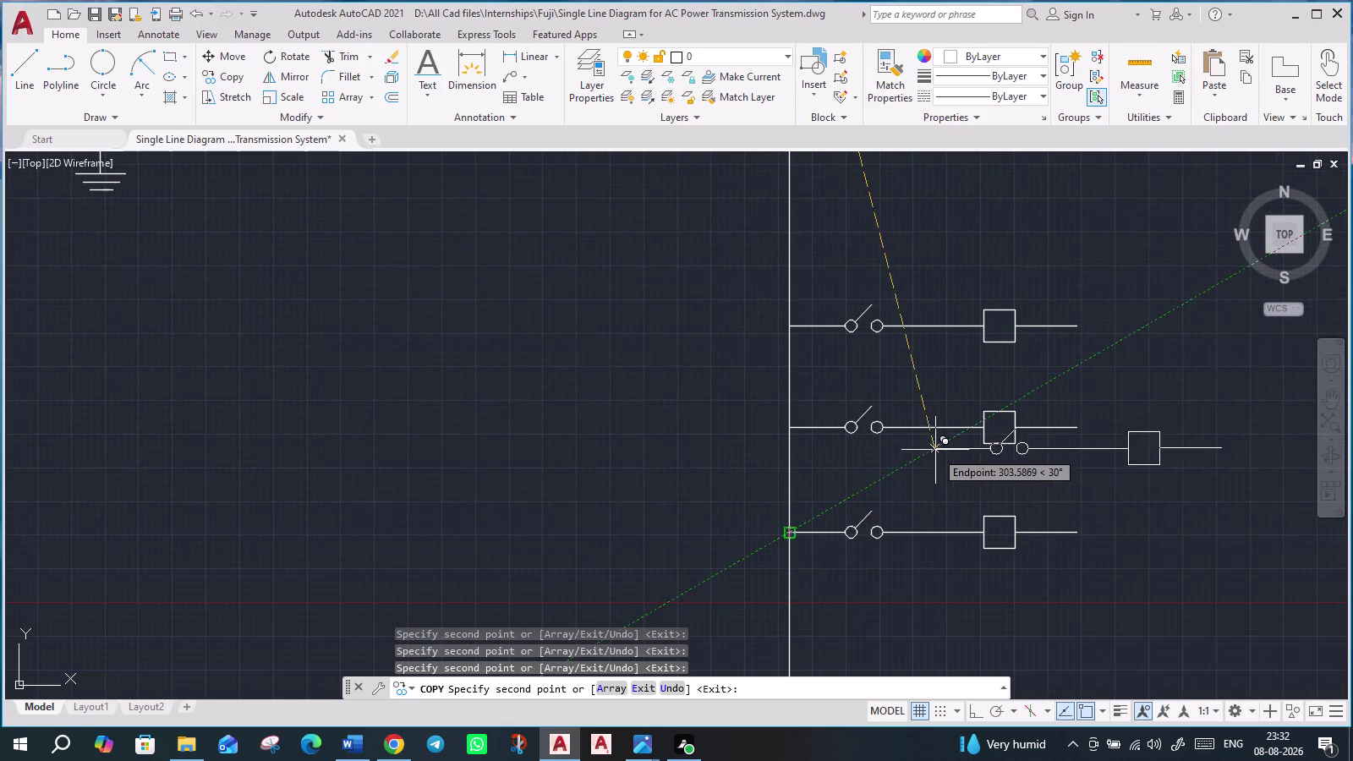
key(Escape)
scroll(down, 3)
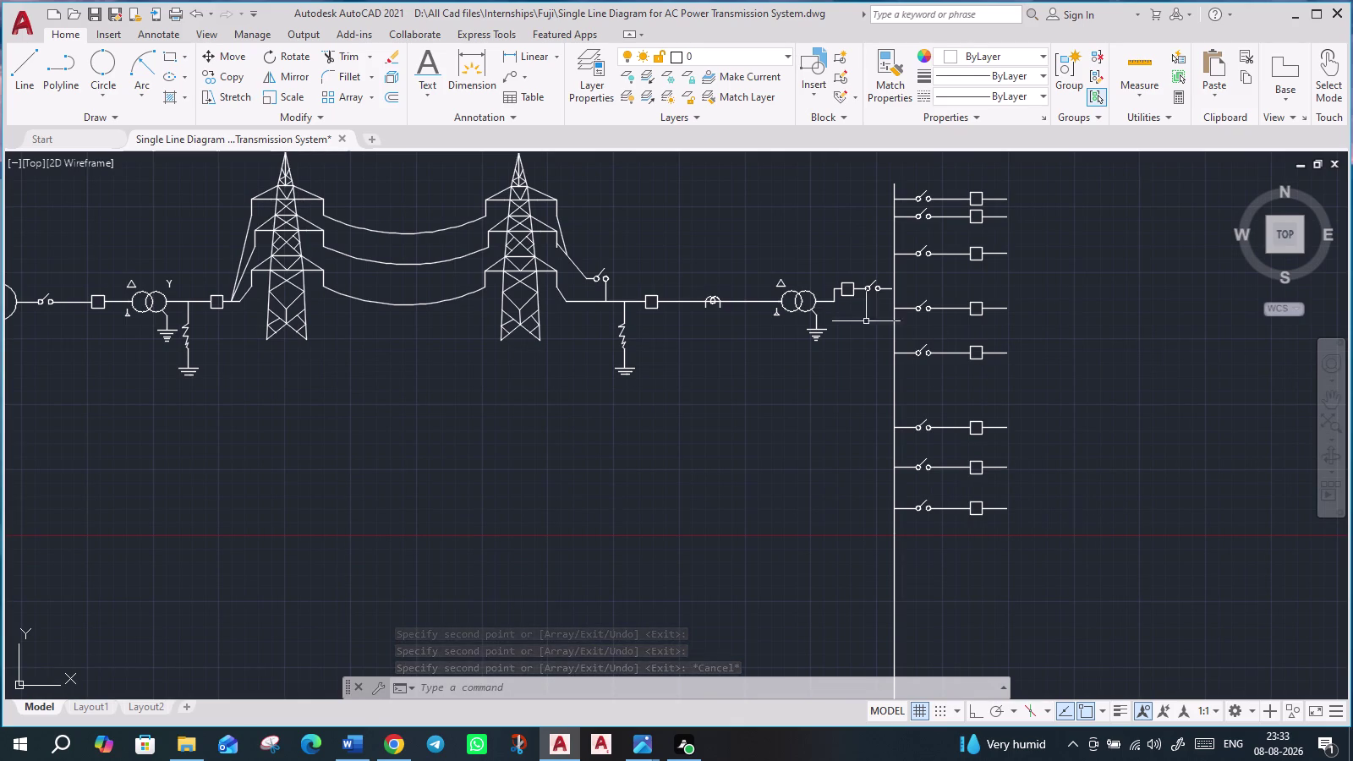
scroll(down, 3)
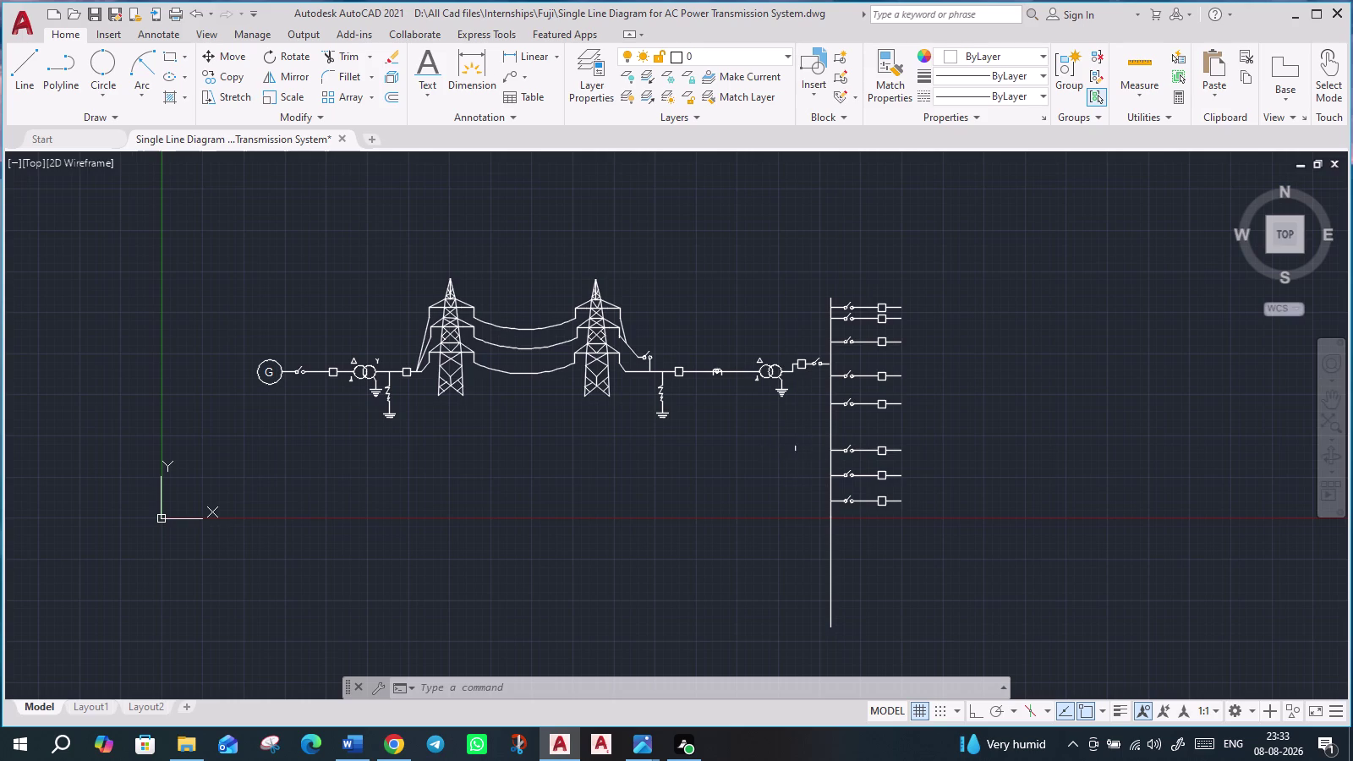
scroll(up, 3)
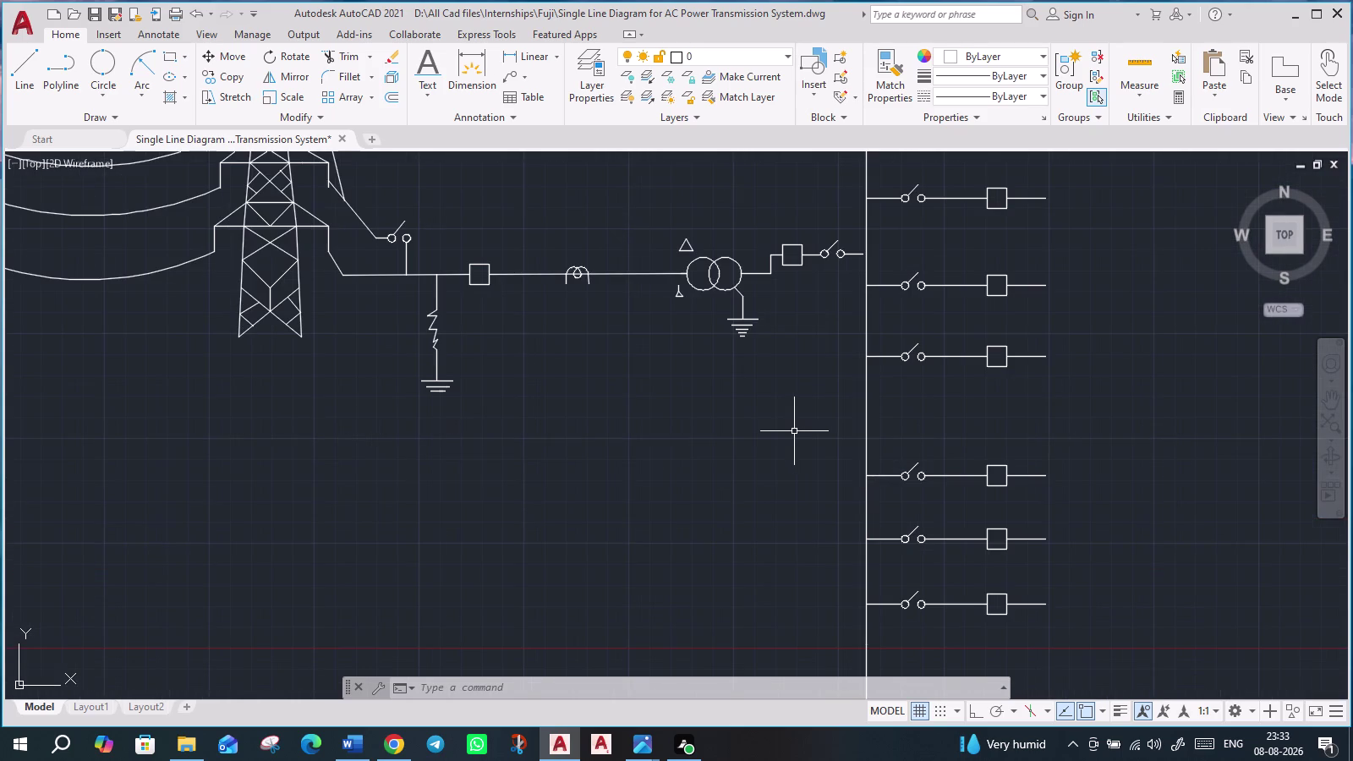
middle_drag(795, 431, 762, 555)
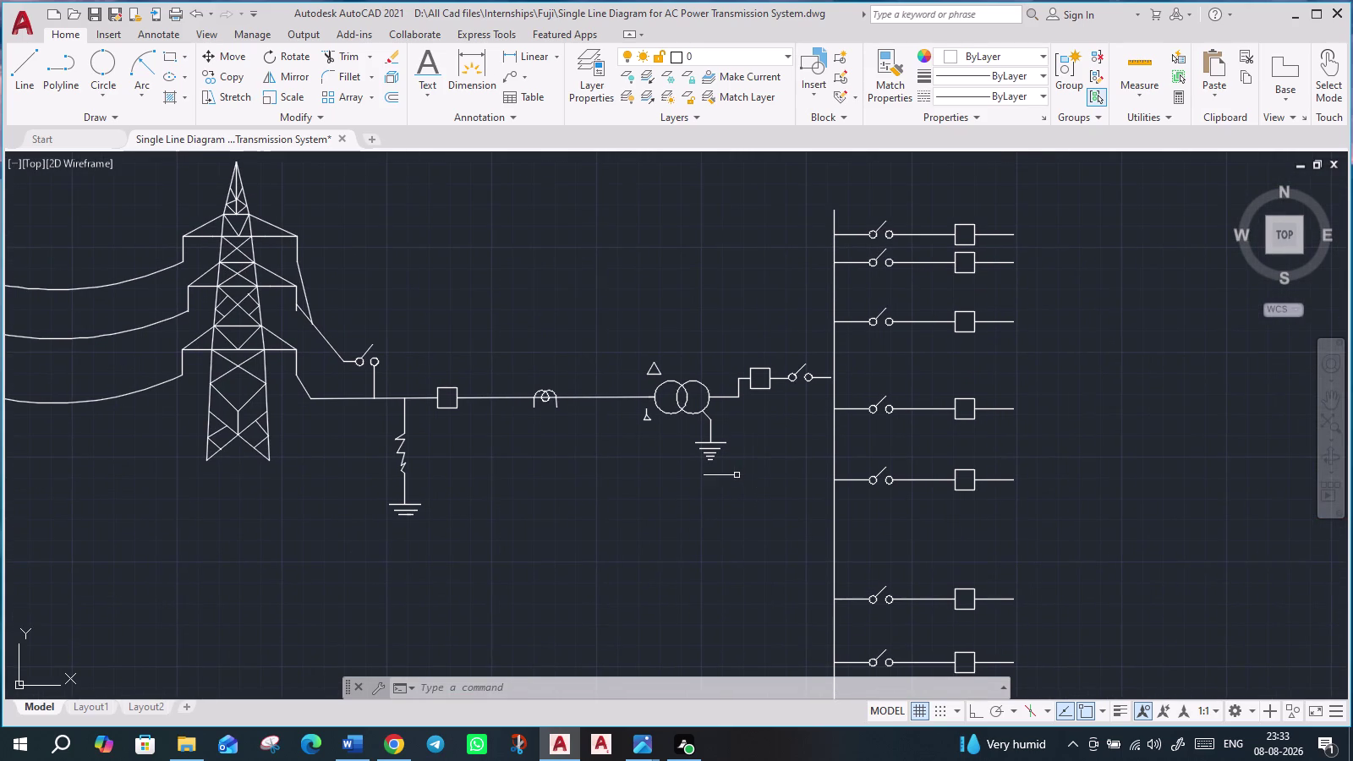
scroll(up, 3)
drag(737, 475, 723, 479)
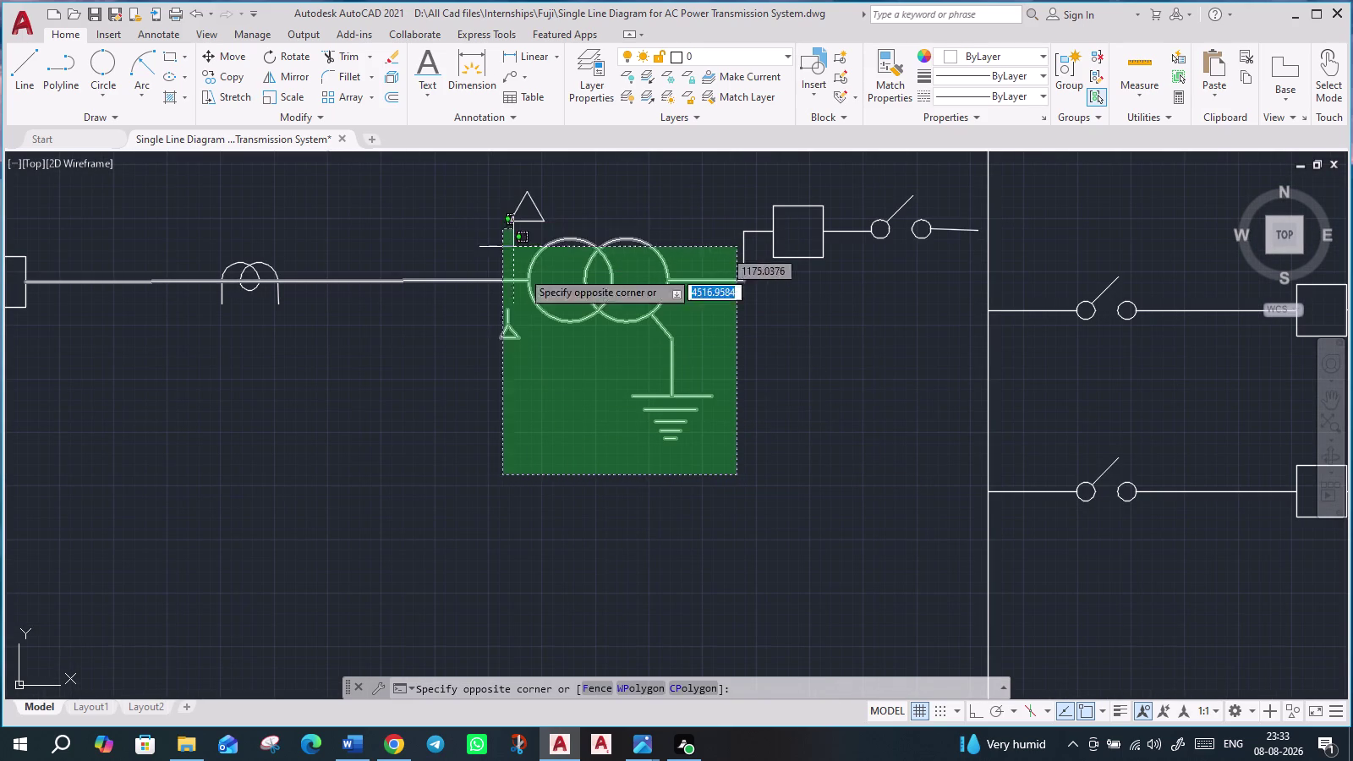
Select the earthed transformer with its earth line and star symbol.
key(Escape)
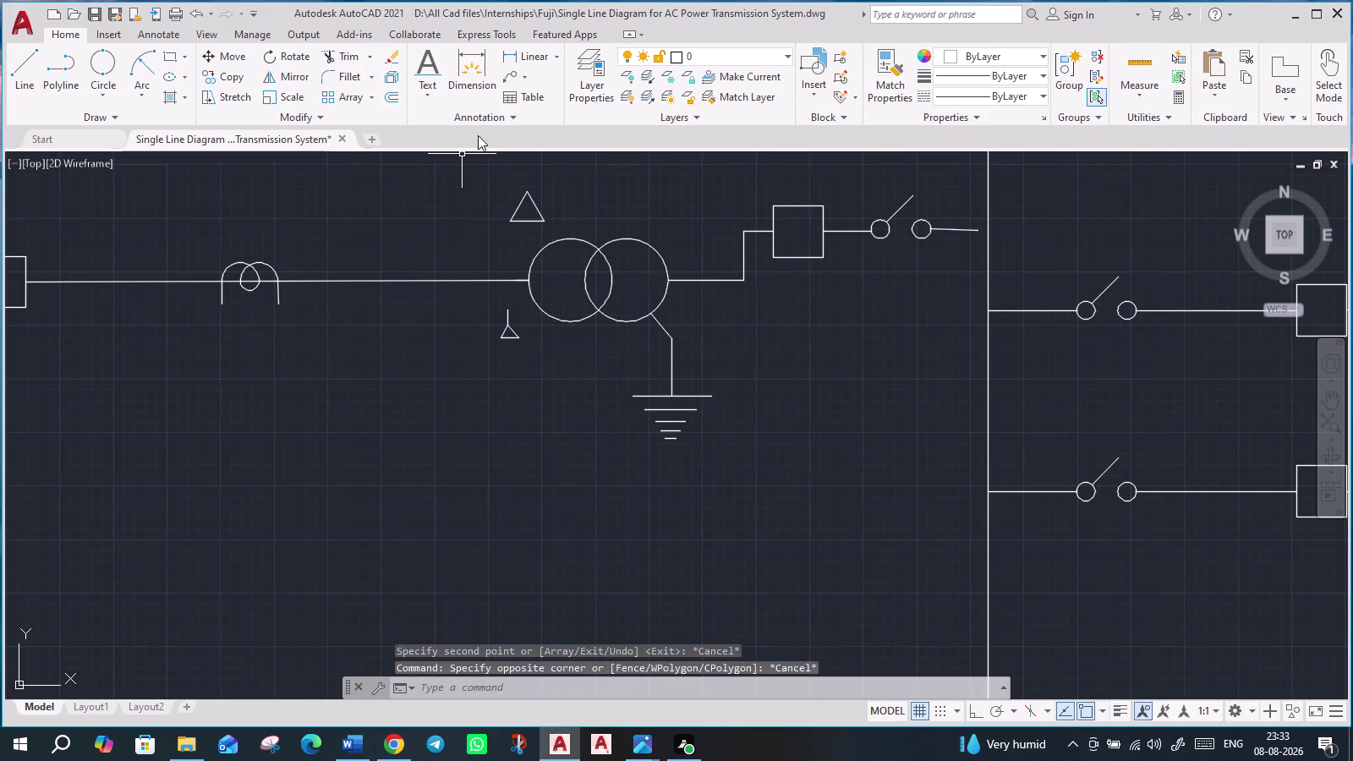
drag(501, 176, 524, 186)
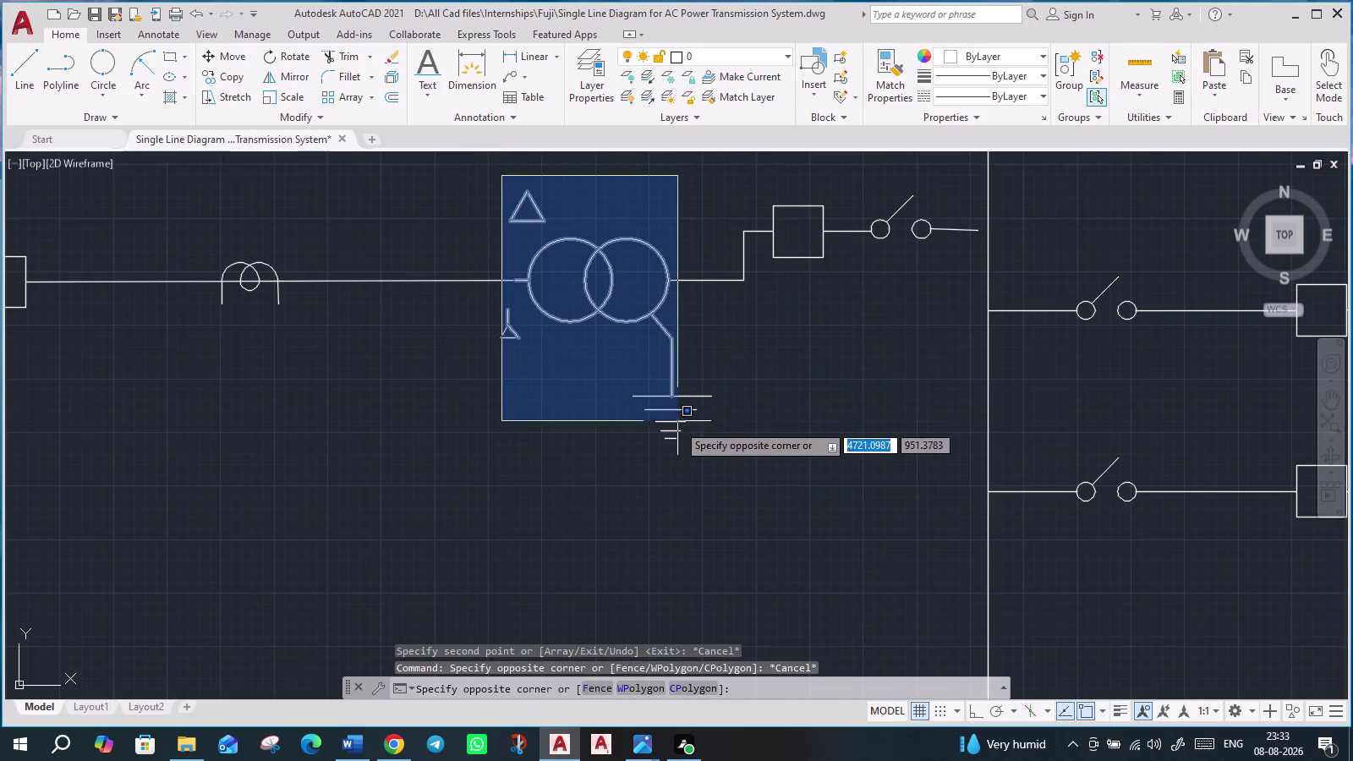
click(710, 465)
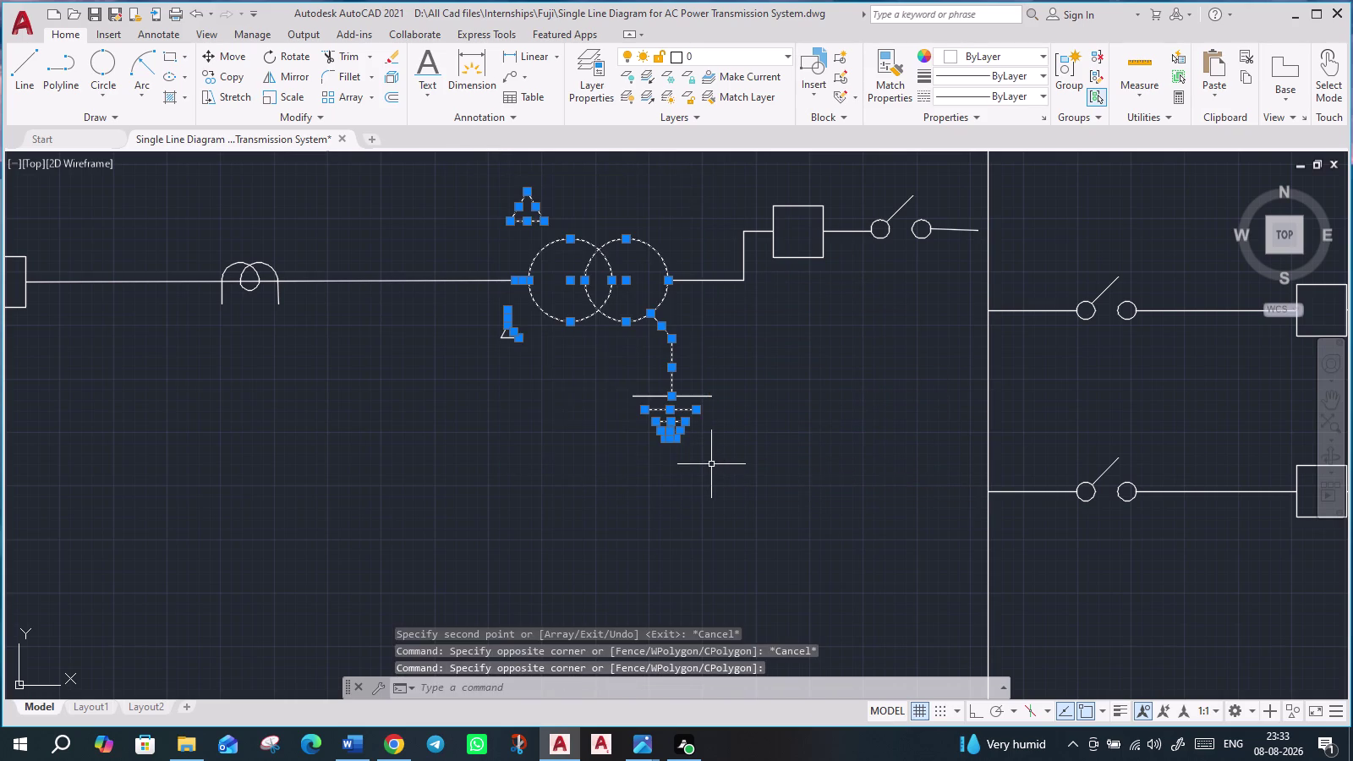
scroll(up, 3)
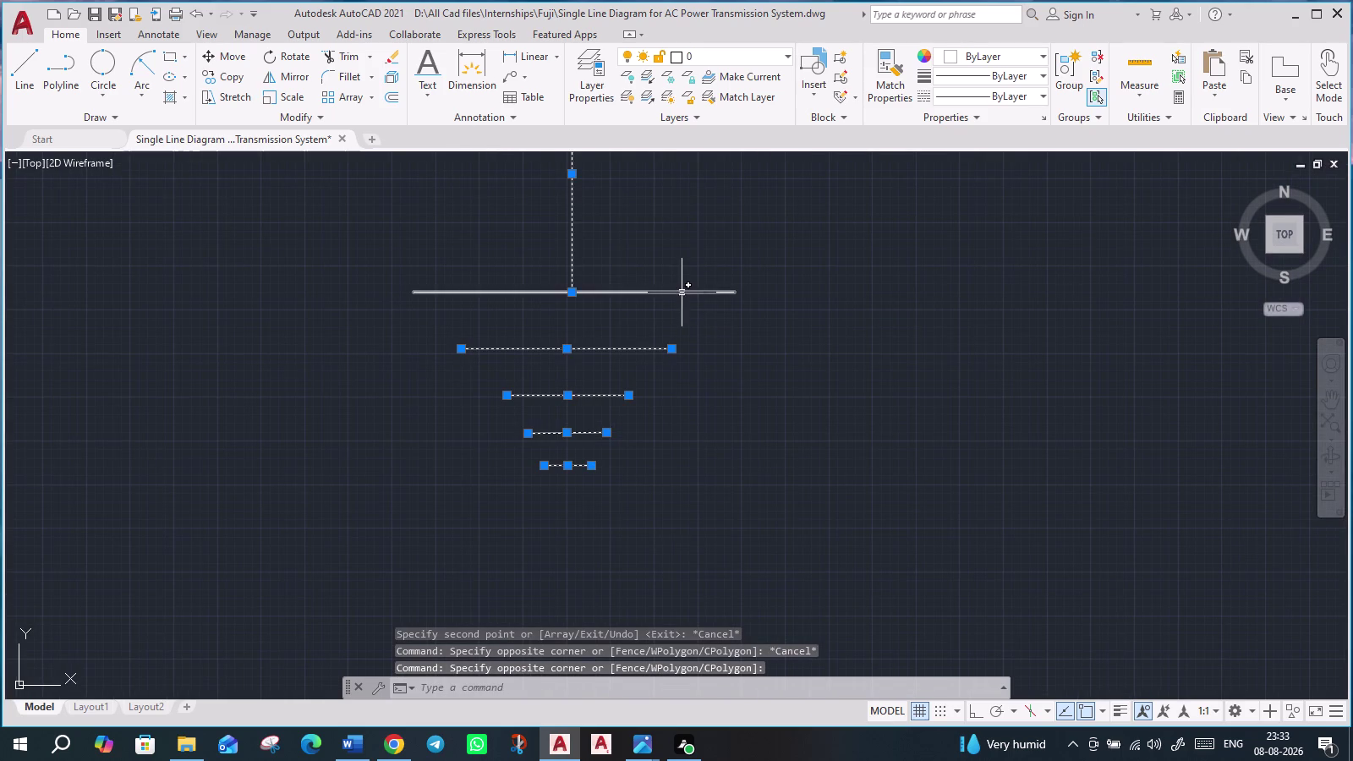
click(681, 293)
scroll(down, 3)
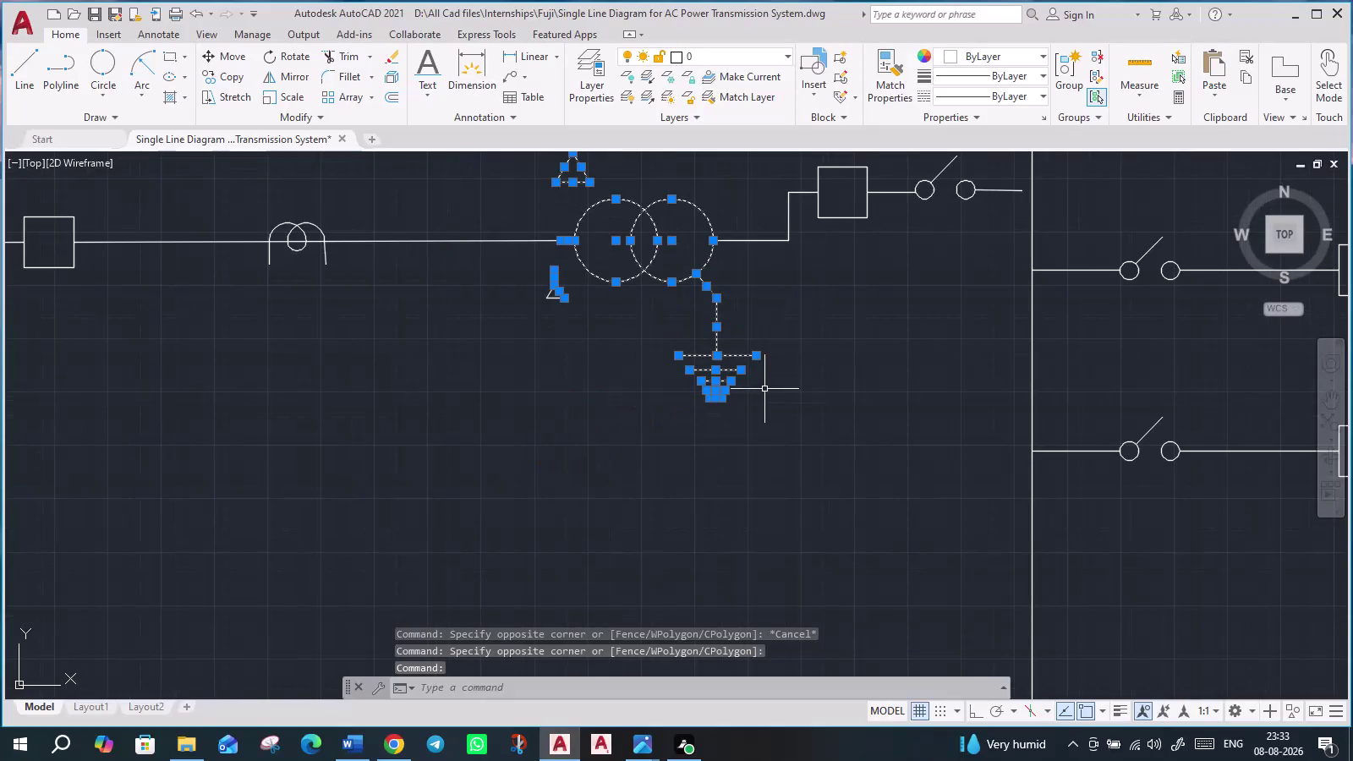
scroll(up, 3)
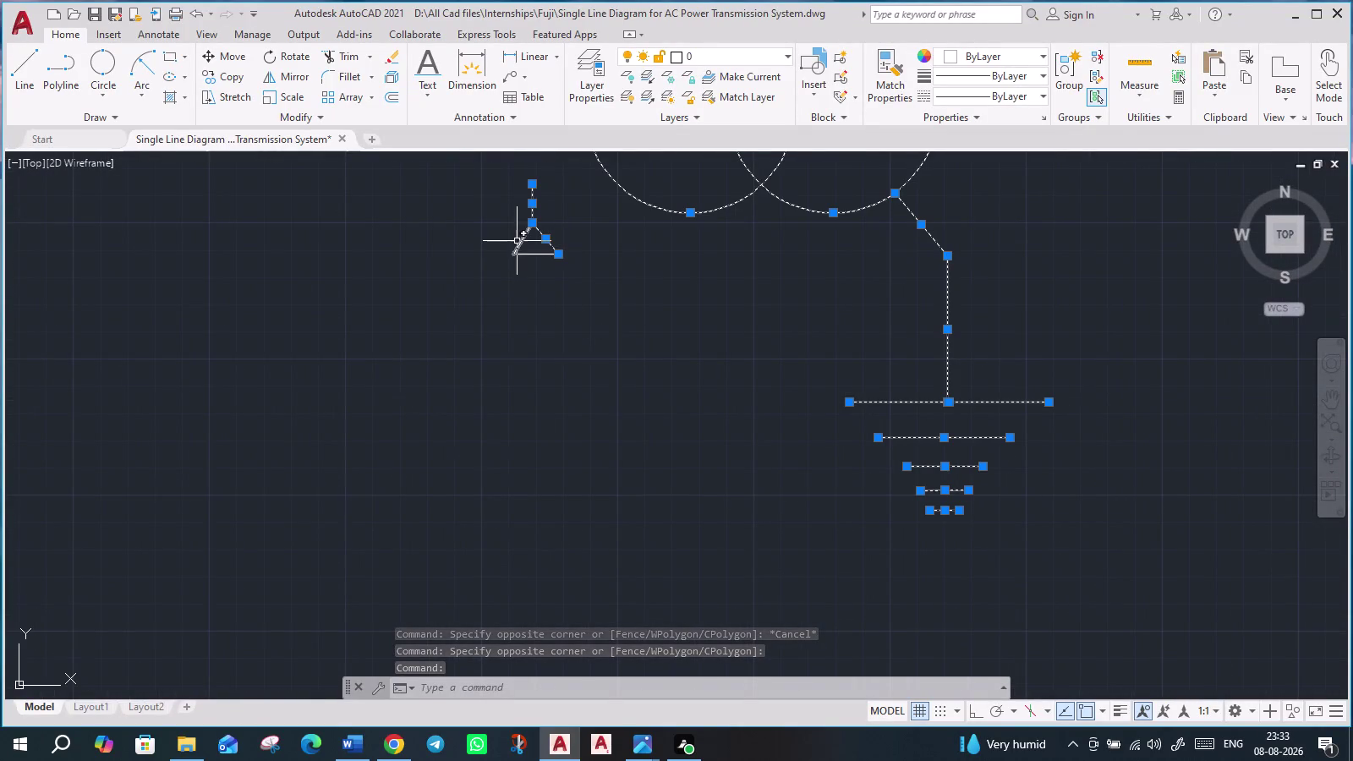
click(521, 244)
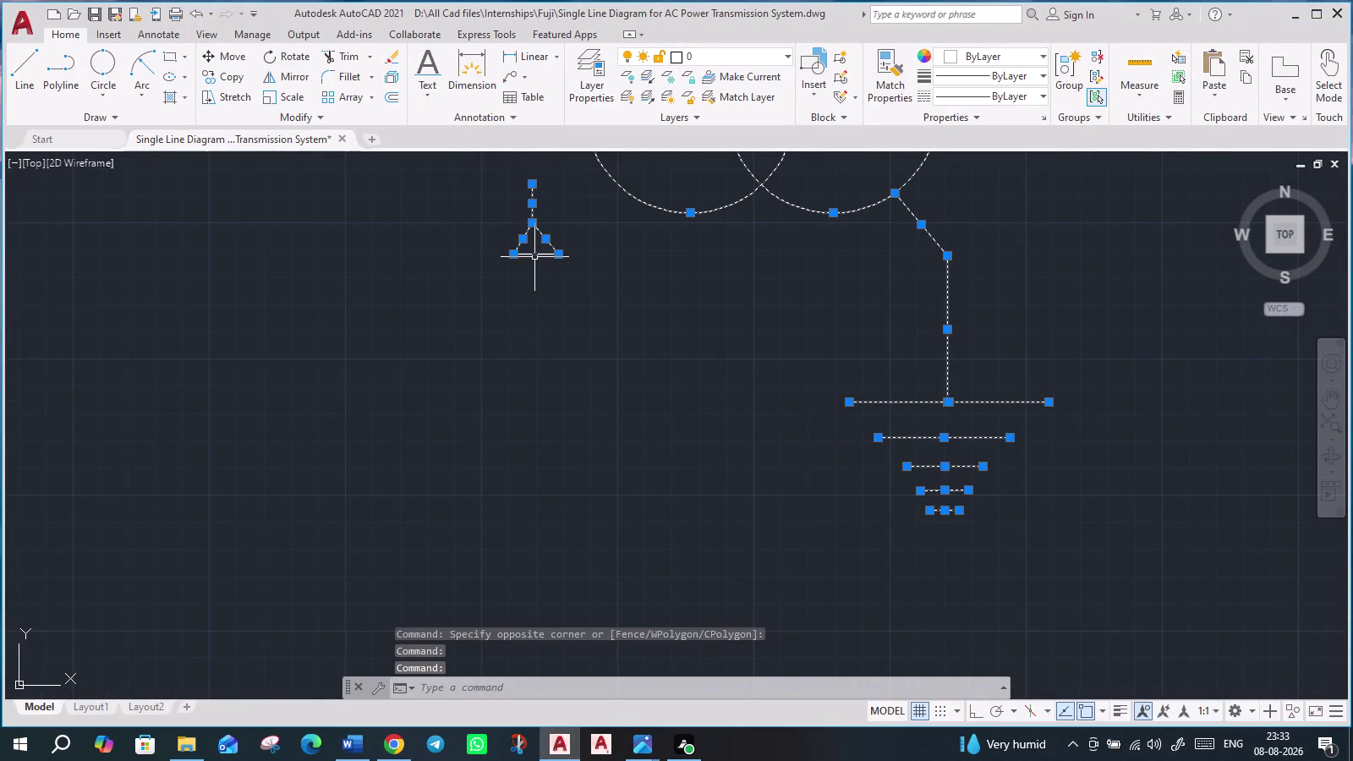
click(537, 255)
scroll(down, 3)
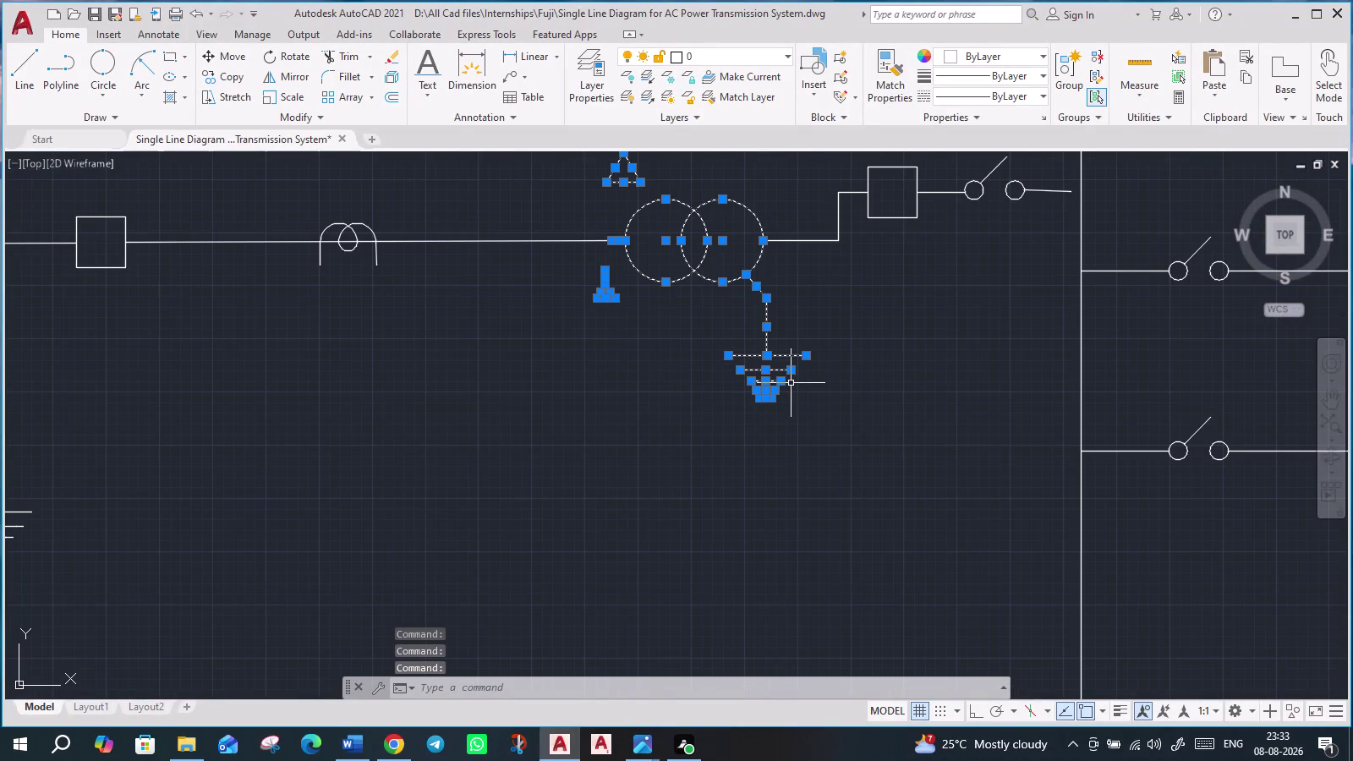
Copy the transformer group to a position below the original.
text(co)
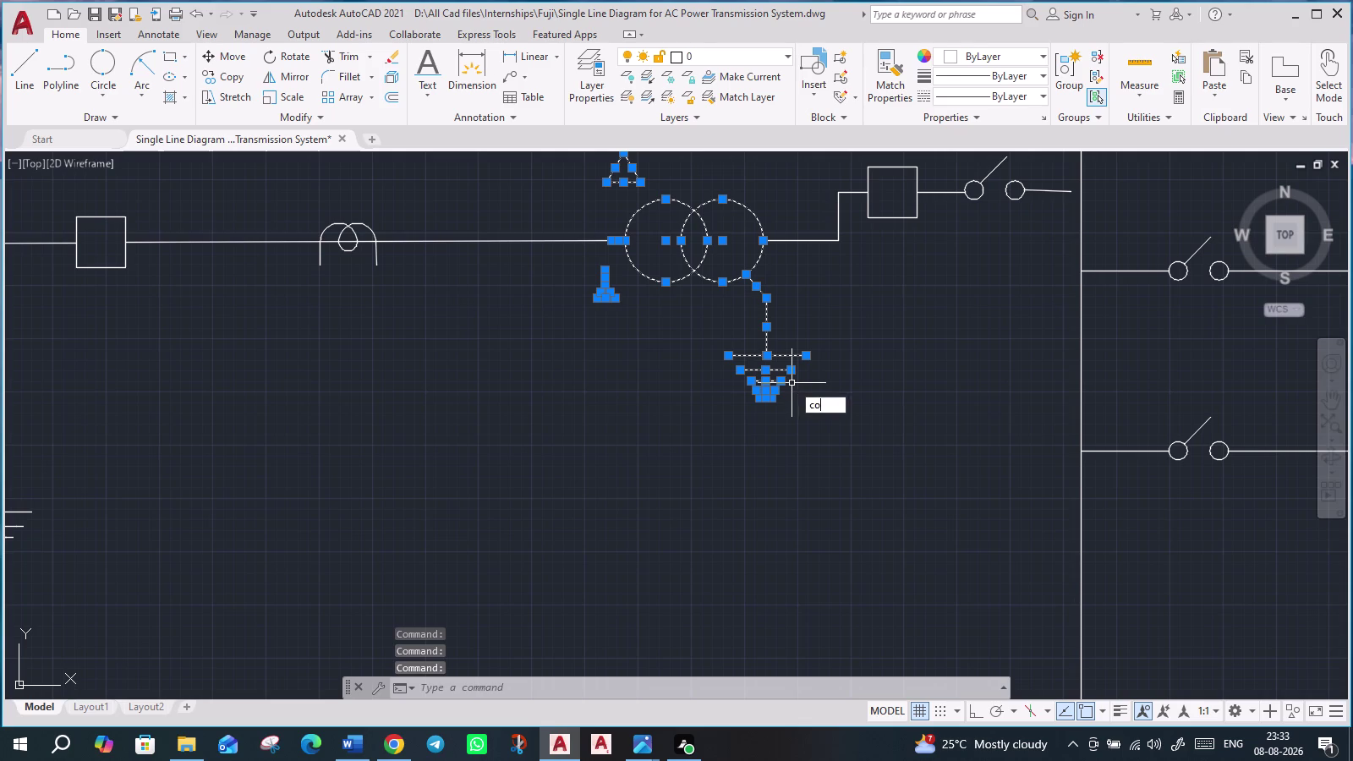
key(Return)
click(626, 241)
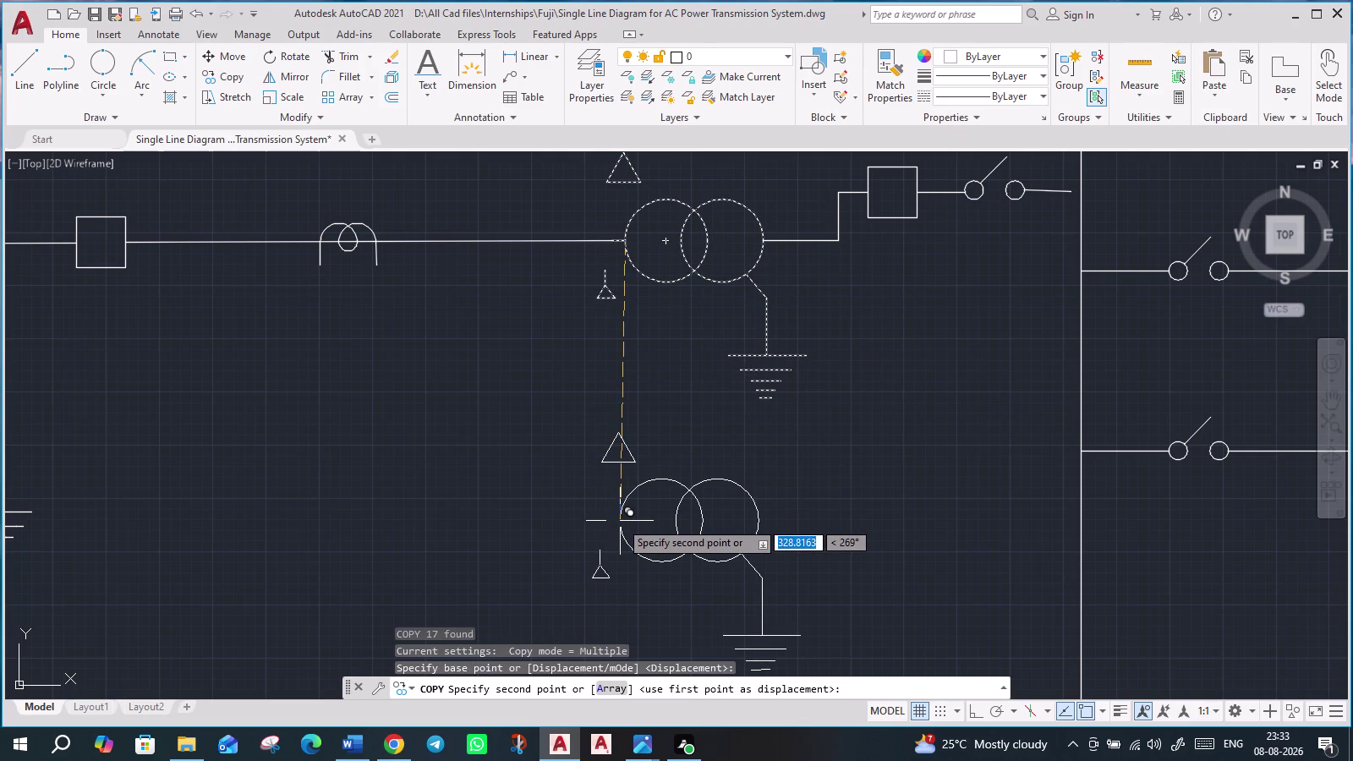
click(620, 521)
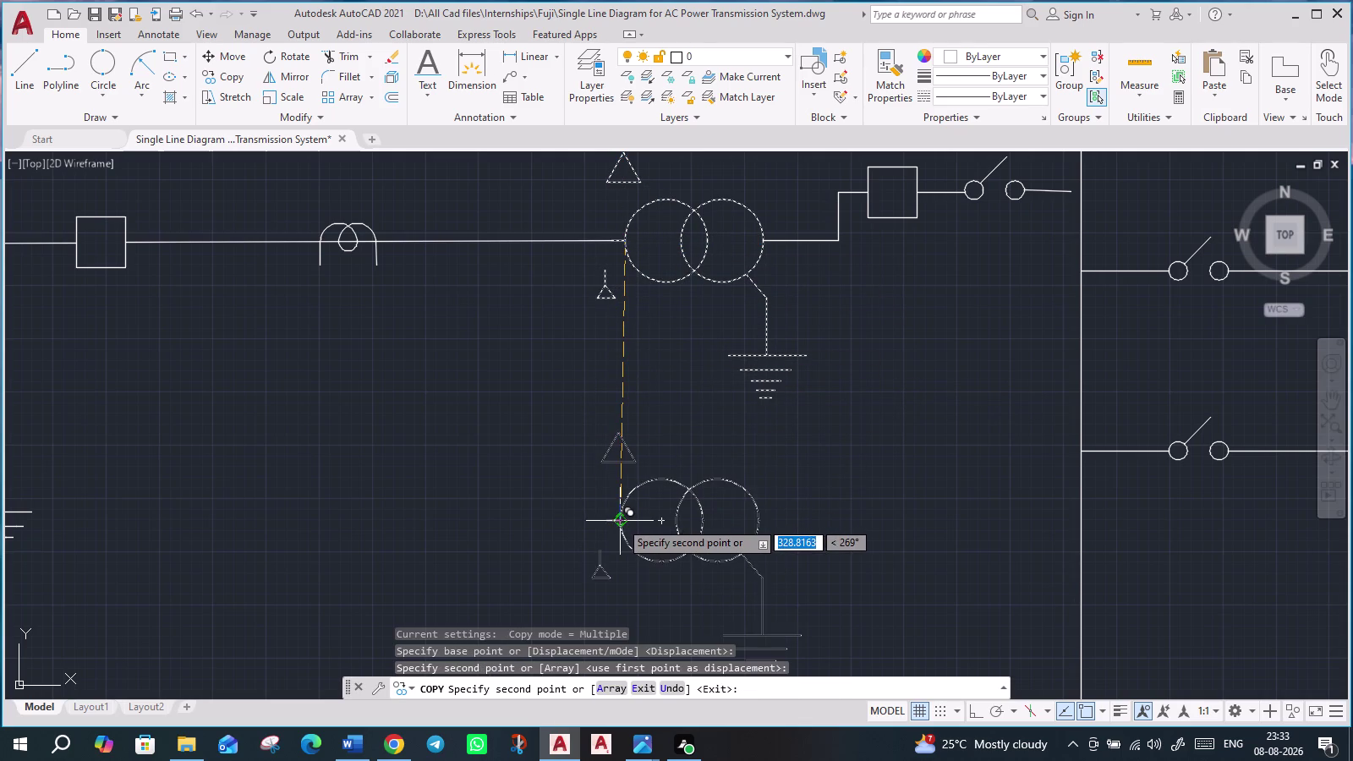
key(Escape)
Delete the stray line stub beside the transformer copy.
middle_drag(787, 535, 788, 531)
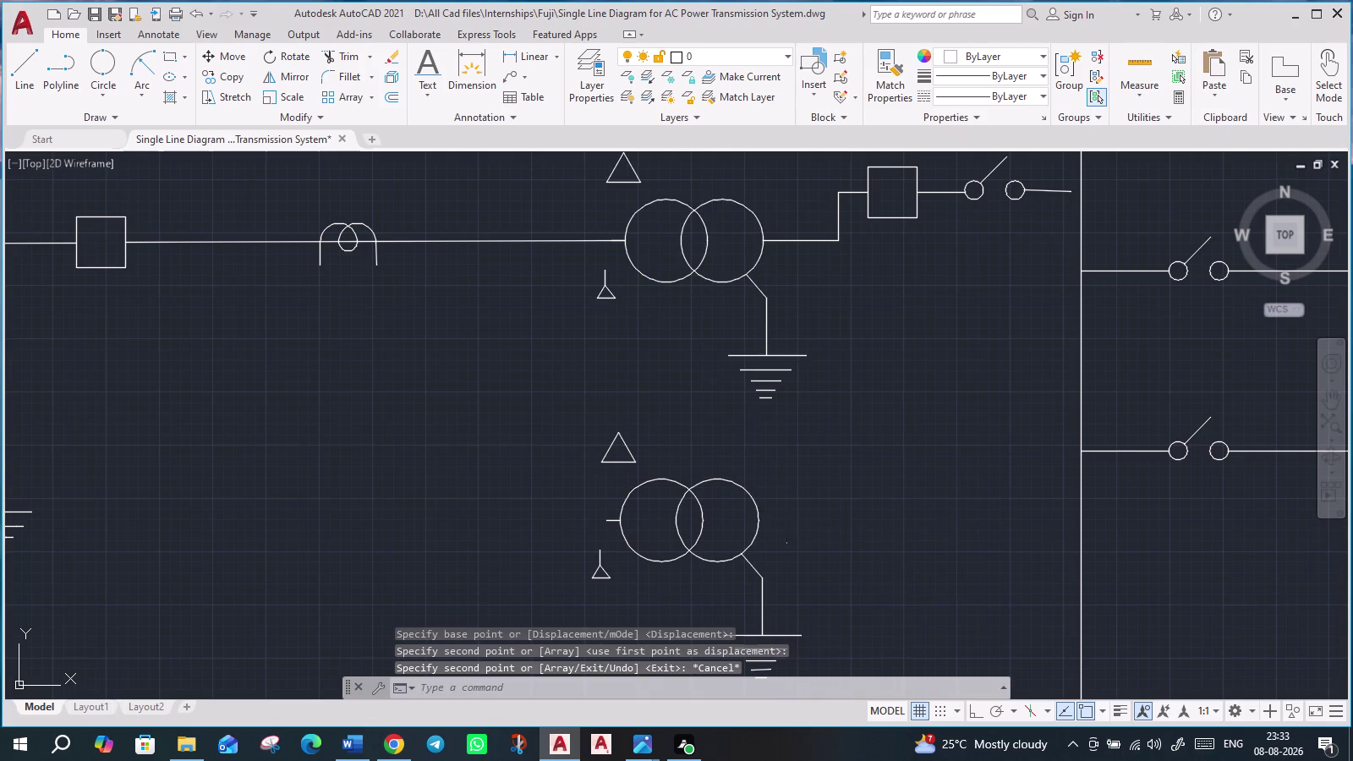
middle_drag(787, 531, 806, 400)
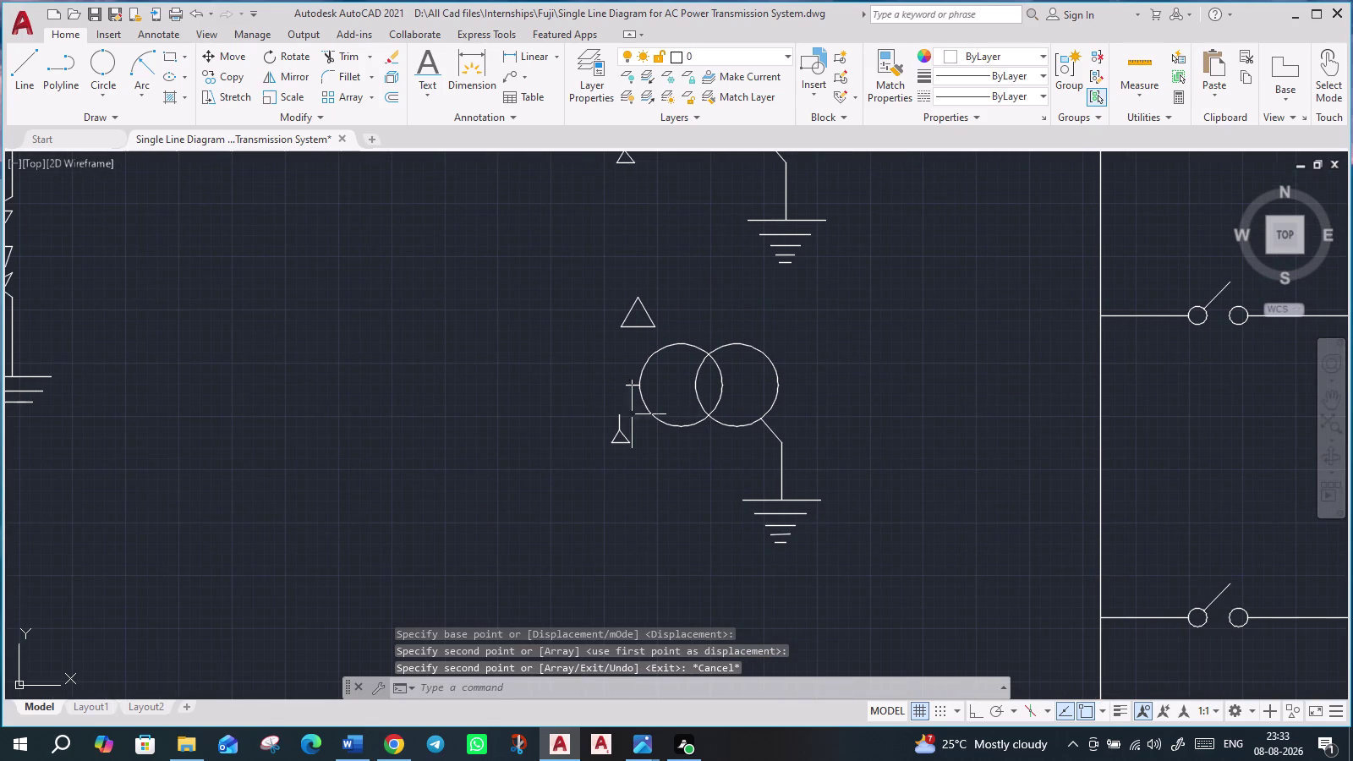
scroll(up, 3)
click(638, 378)
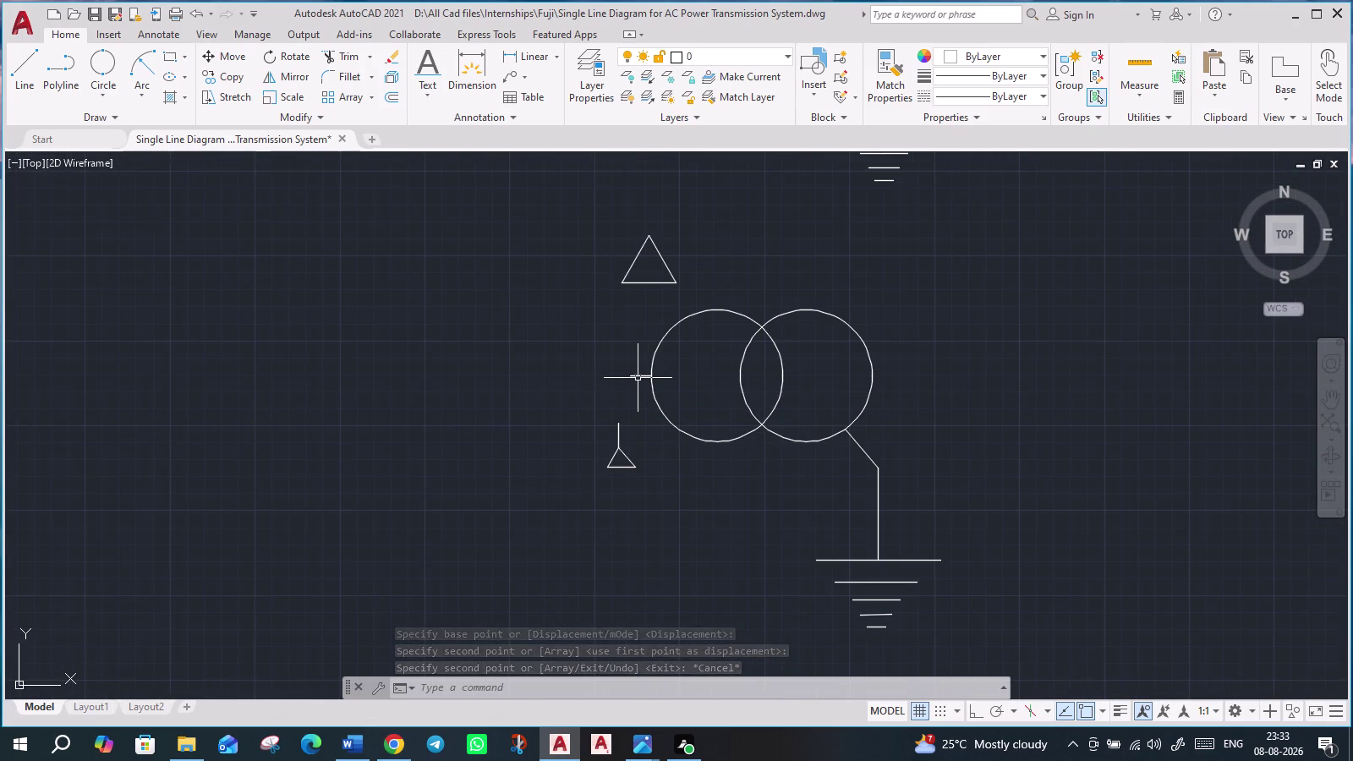
key(Delete)
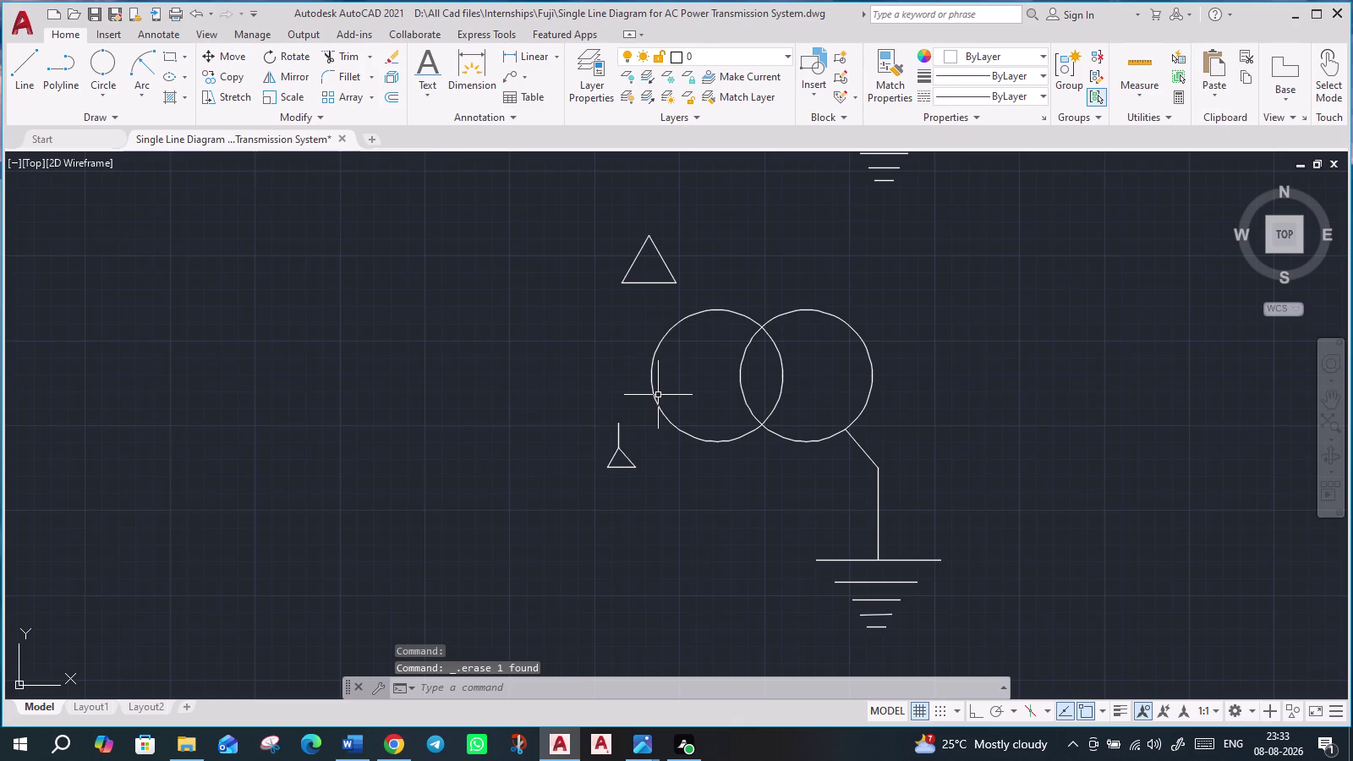
Rotate the duplicated transformer and its earth about a pivot to an endpoint-snapped angle.
scroll(down, 3)
click(583, 265)
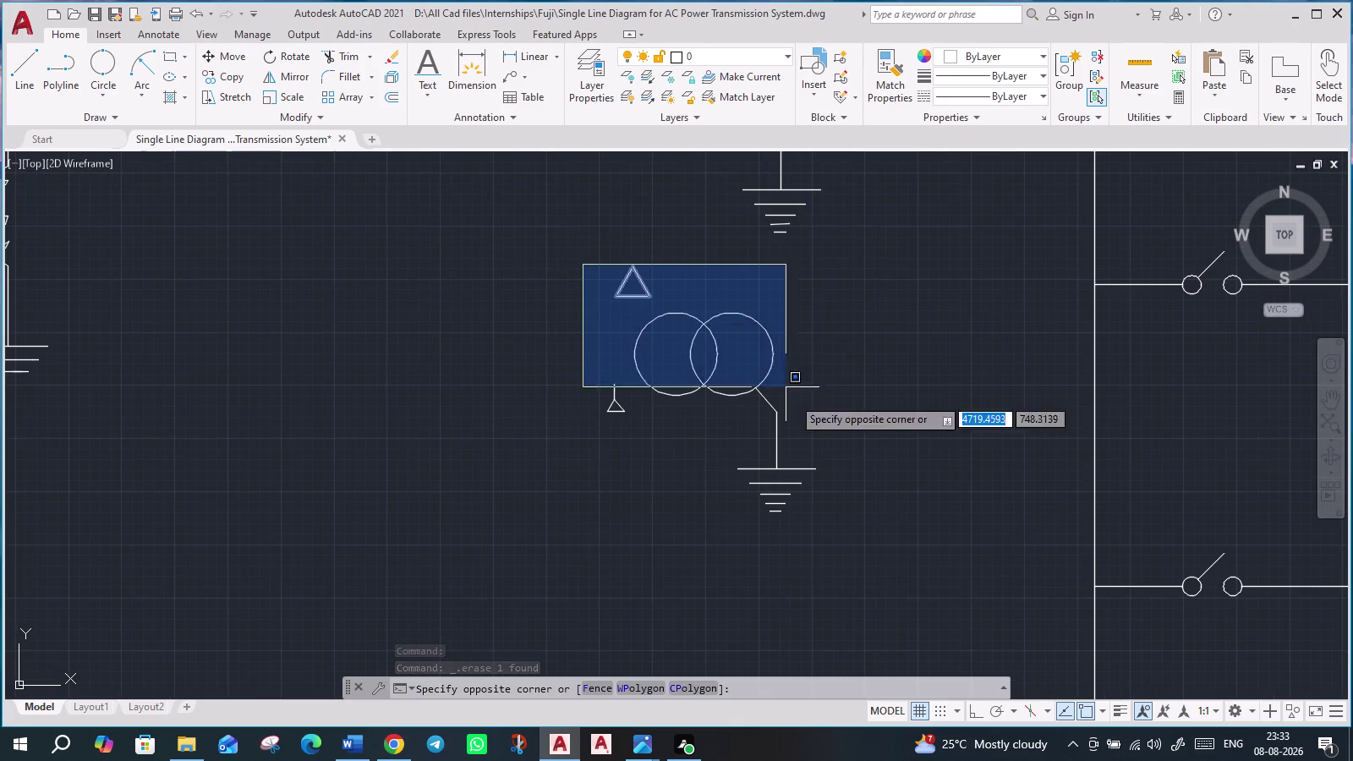
click(867, 541)
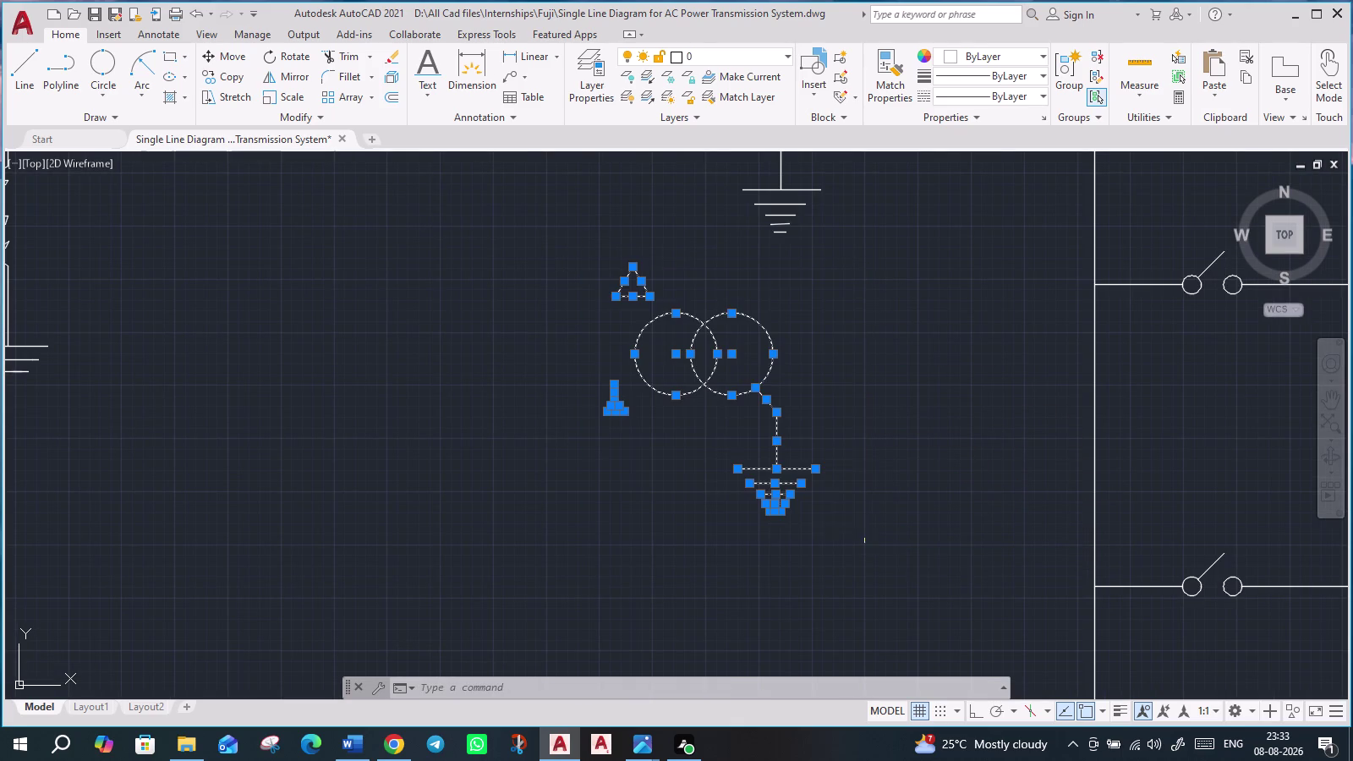
click(291, 62)
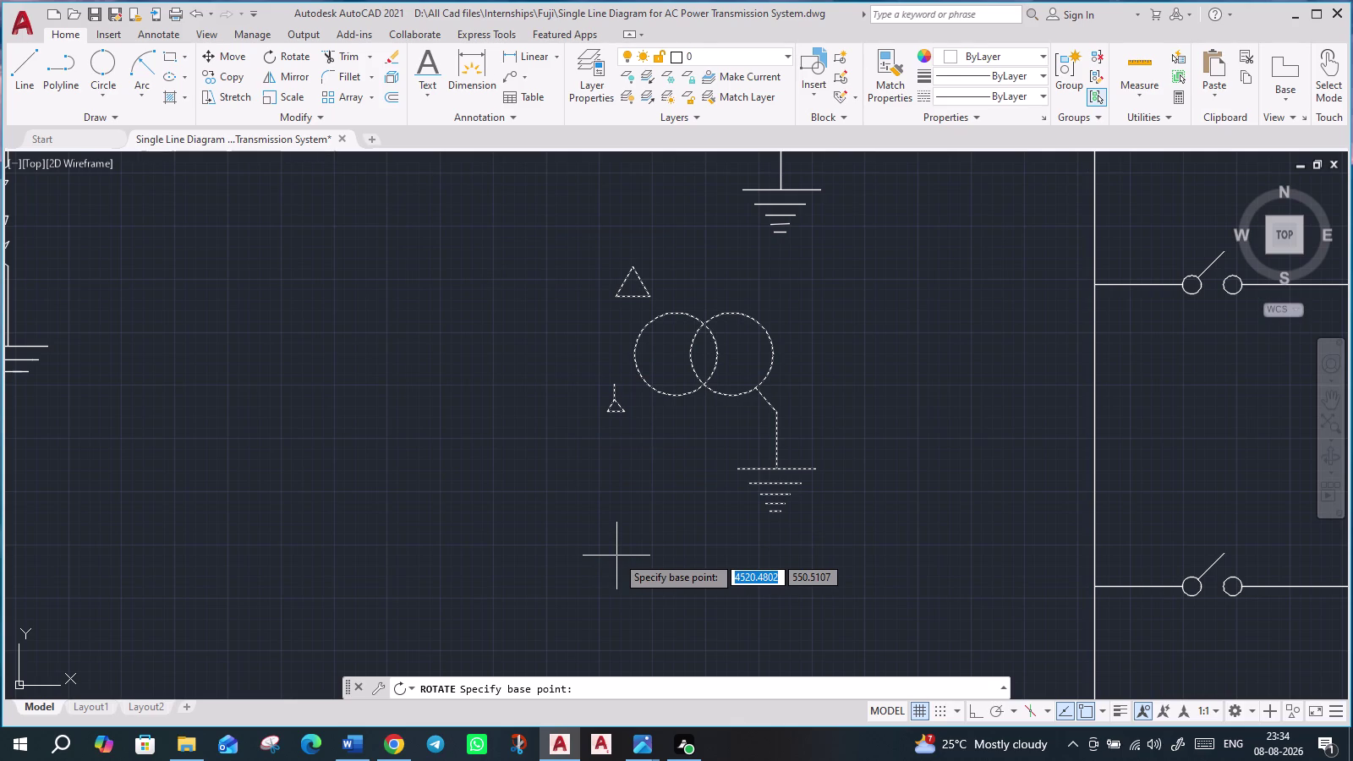
click(631, 353)
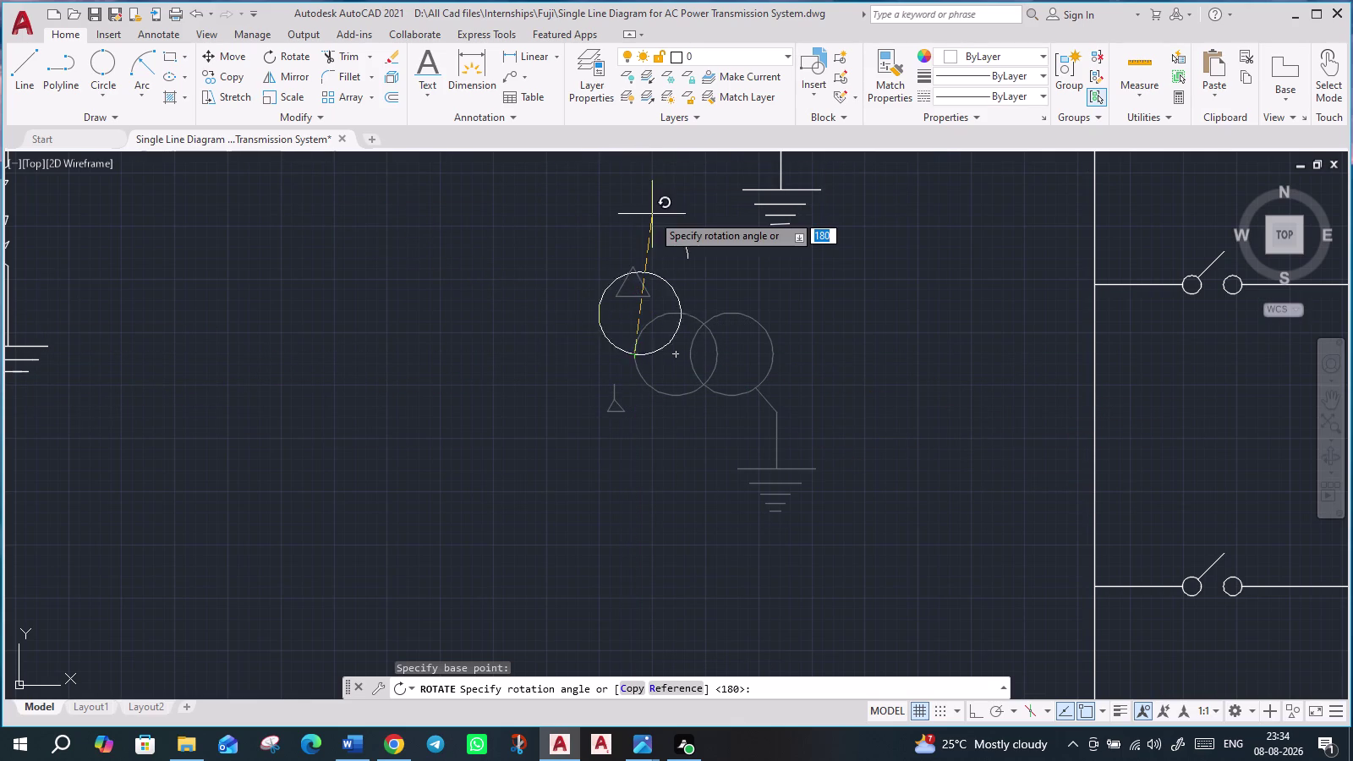
scroll(down, 3)
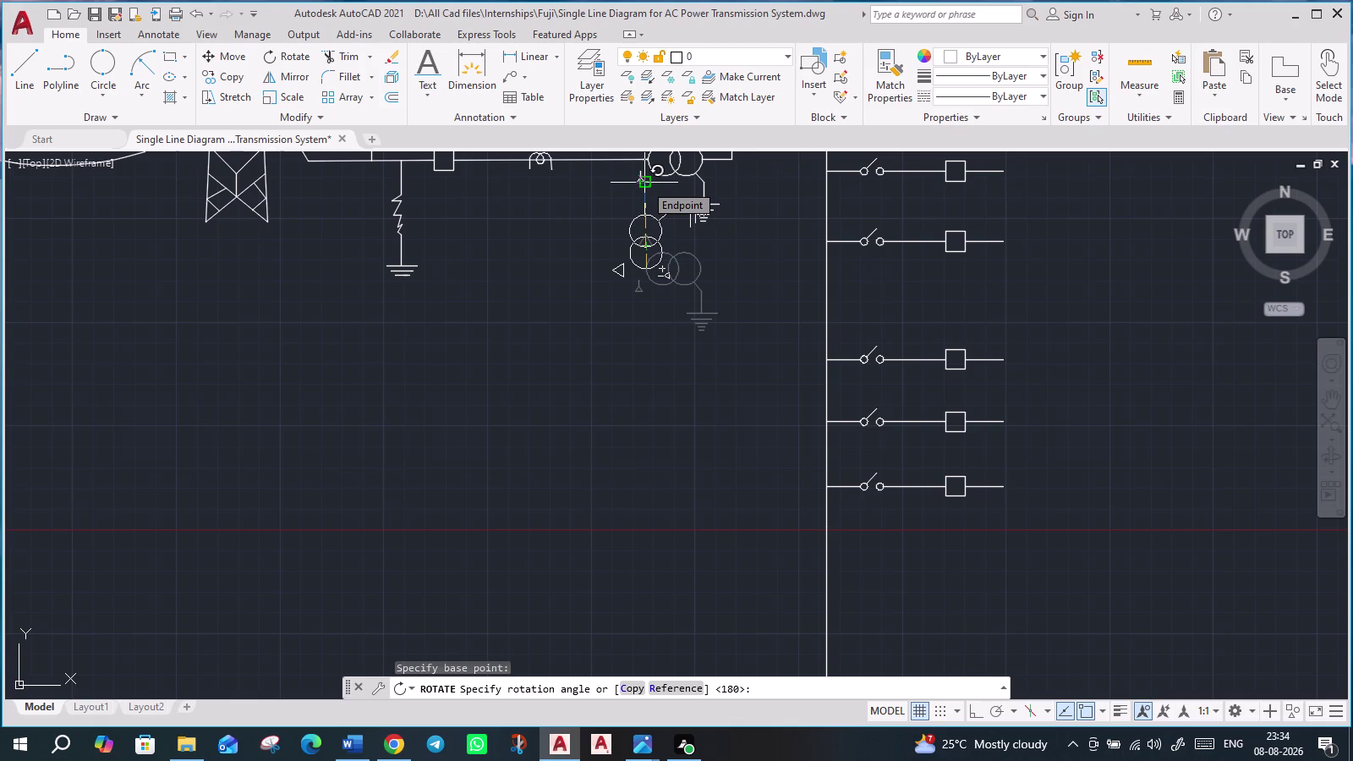
click(645, 183)
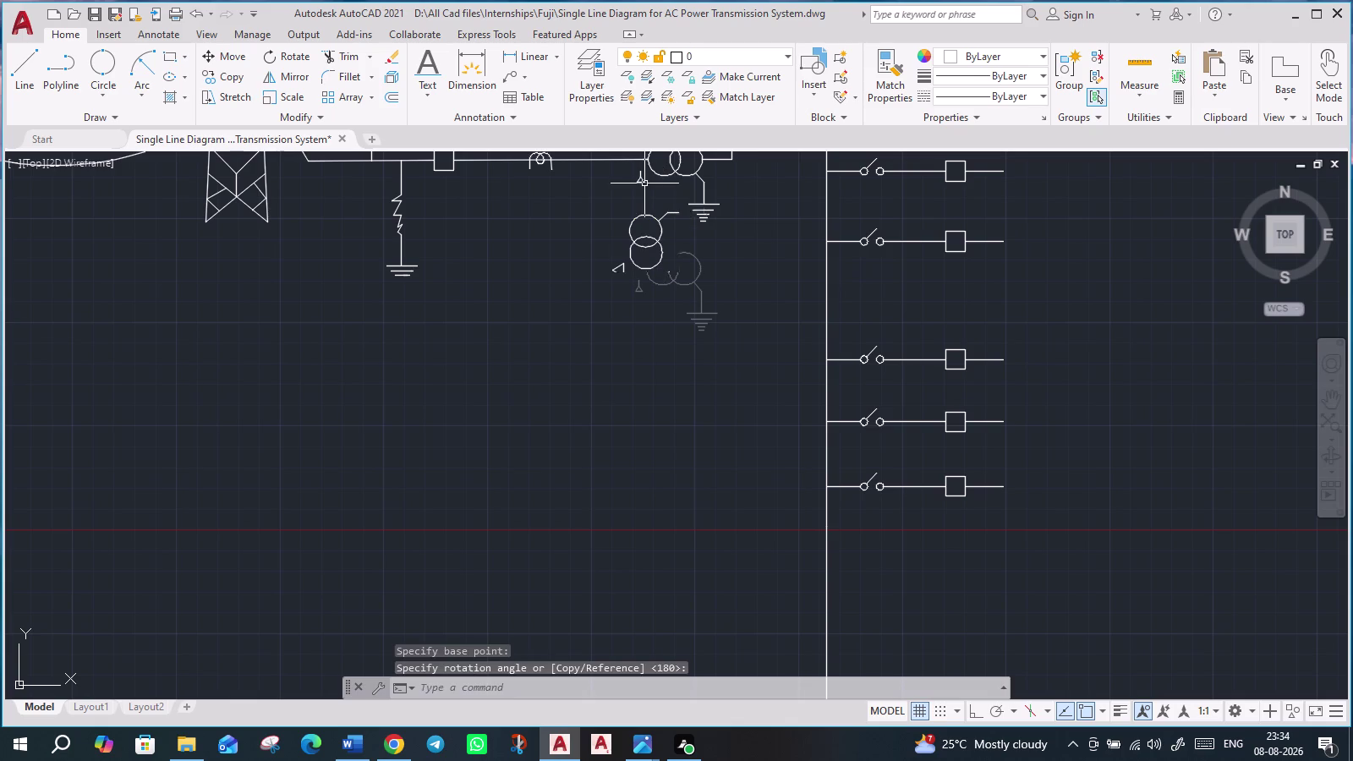
middle_drag(670, 378, 624, 585)
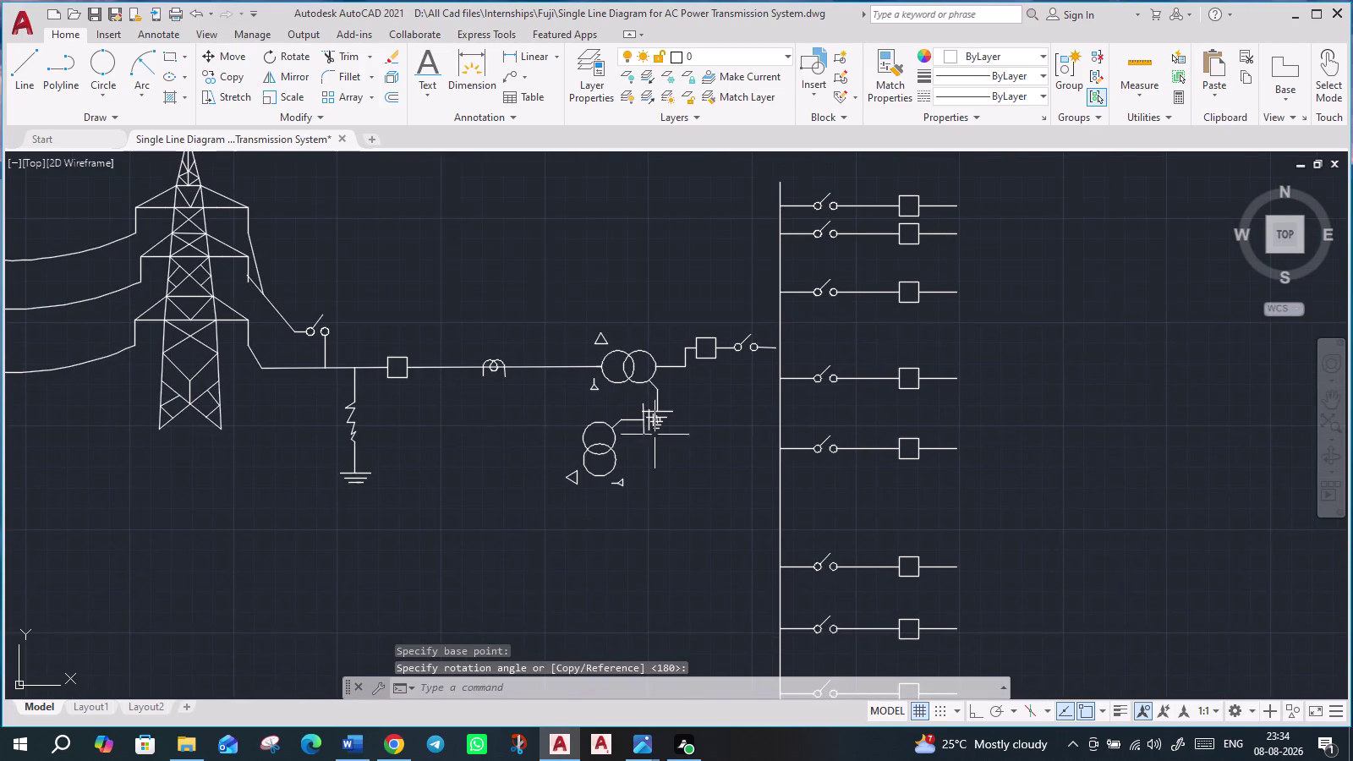
Erase the second transformer's earth connection lines and a short stray line.
scroll(up, 3)
scroll(up, 3)
scroll(down, 3)
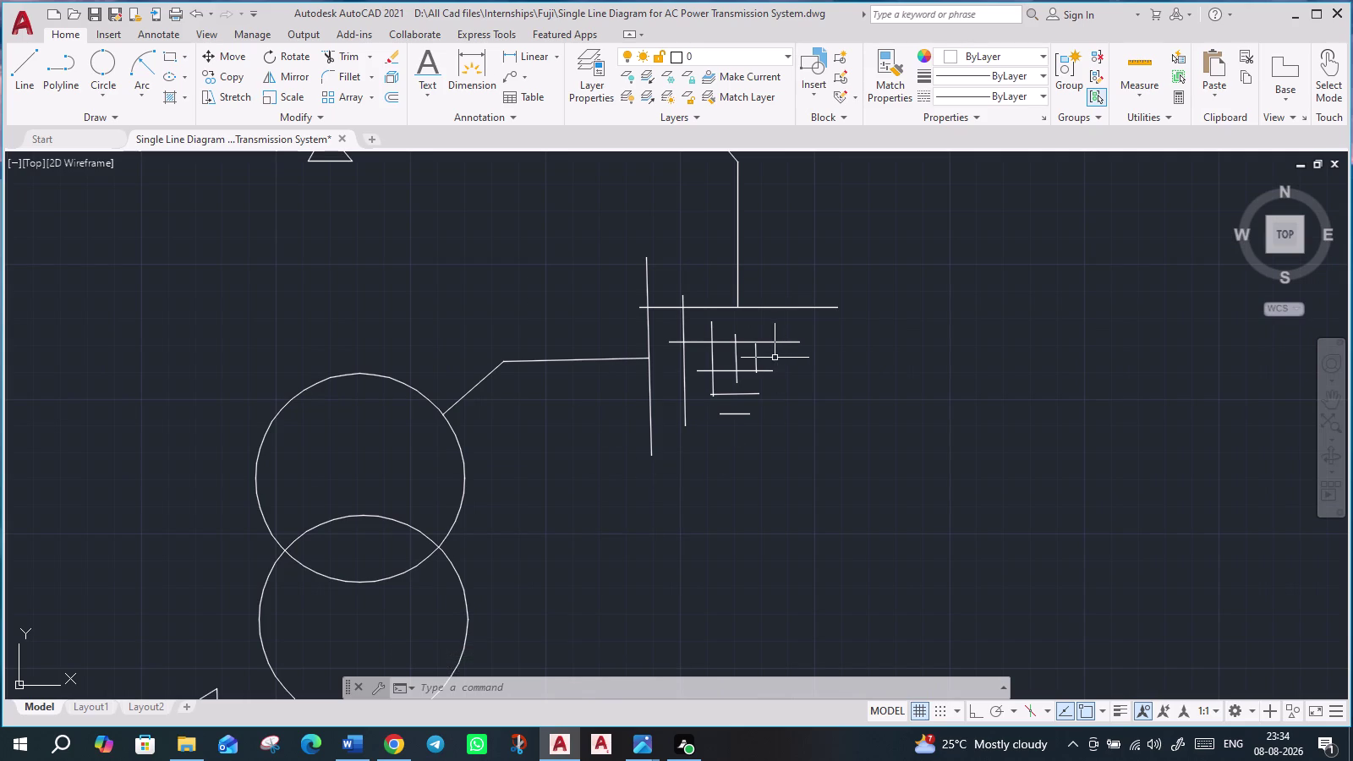
drag(771, 359, 736, 365)
click(606, 357)
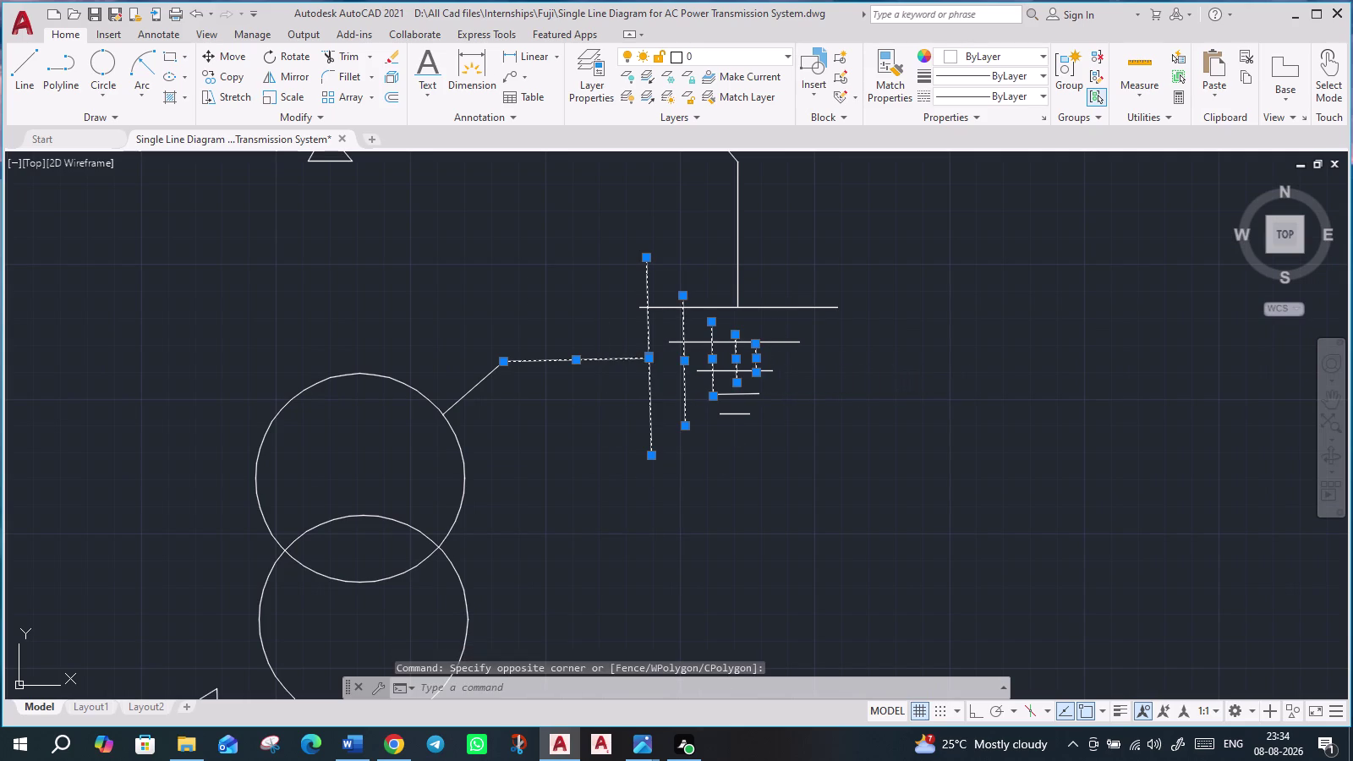
key(Delete)
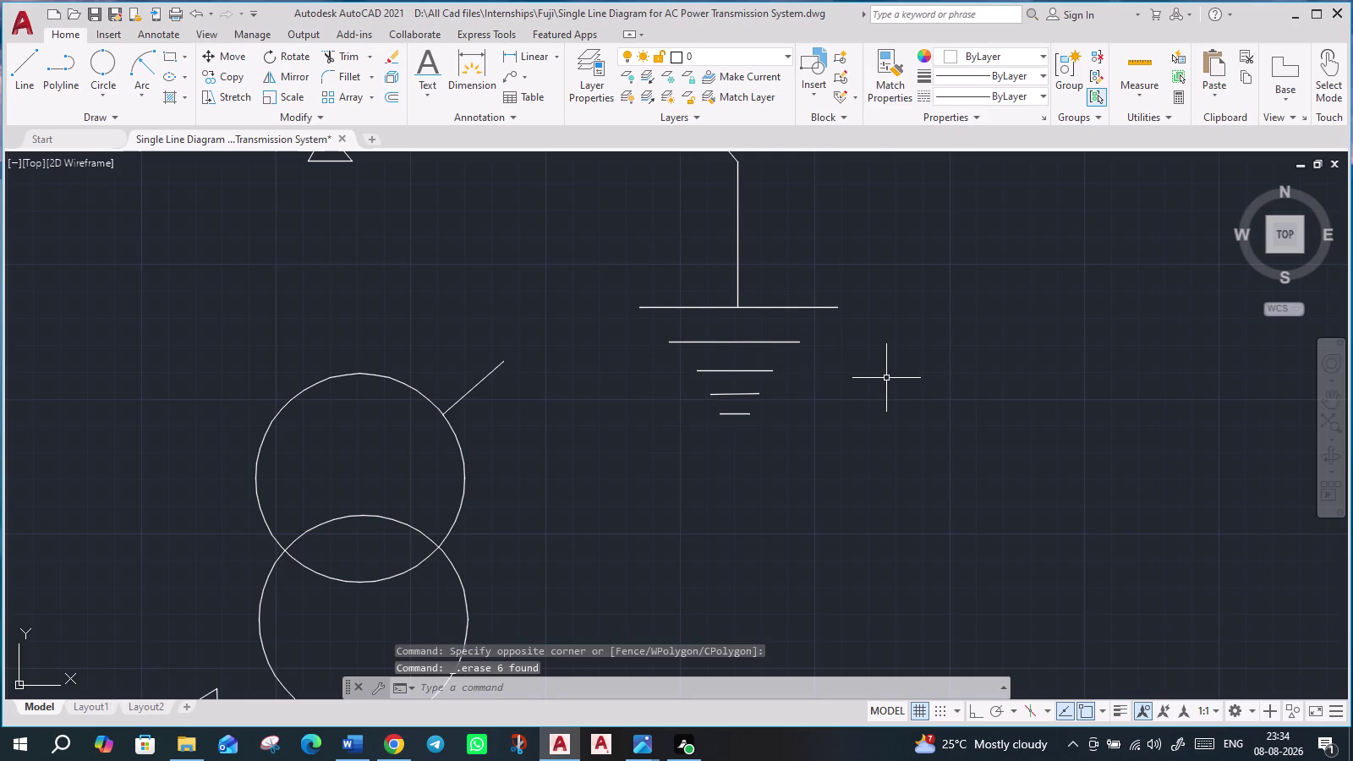
click(459, 361)
click(496, 403)
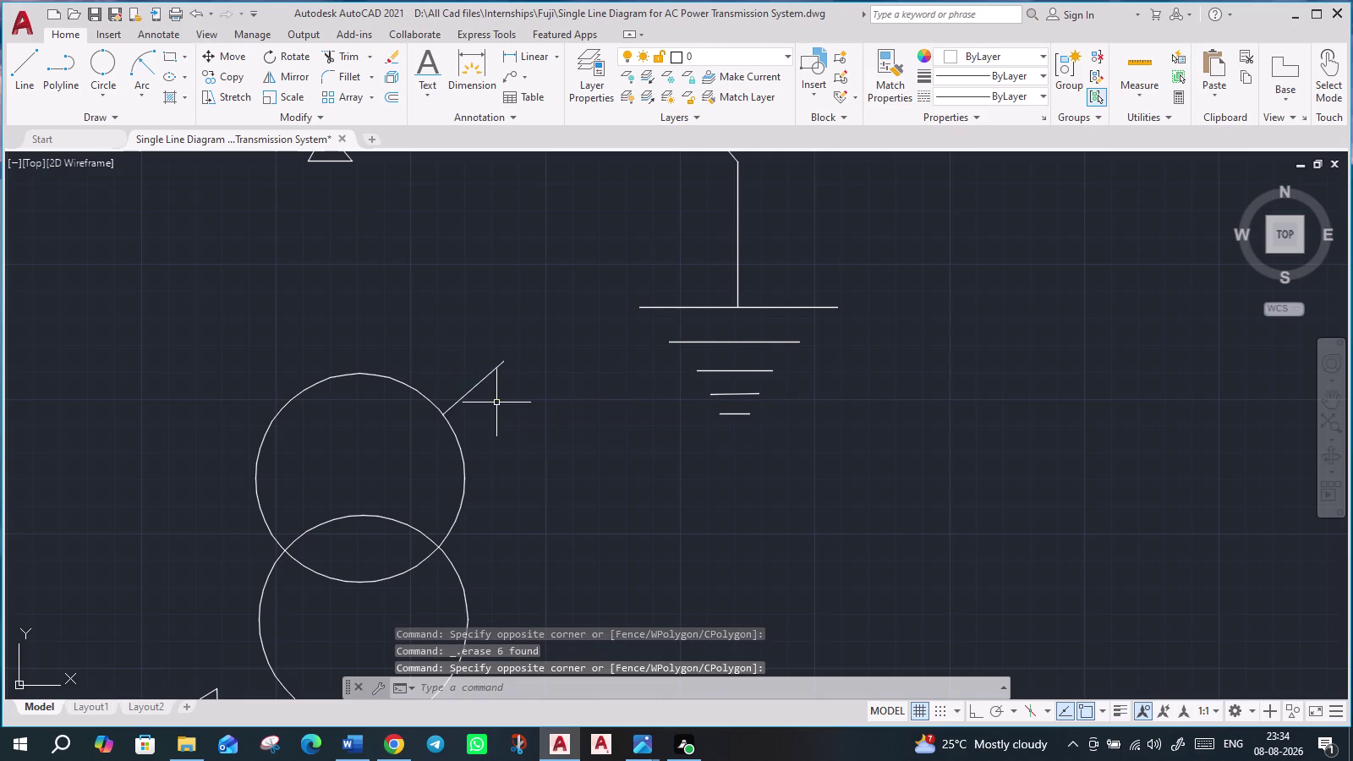
click(473, 391)
key(Delete)
Undo the erasures and the rotation with five Ctrl+Z presses, then recentre the view.
scroll(down, 3)
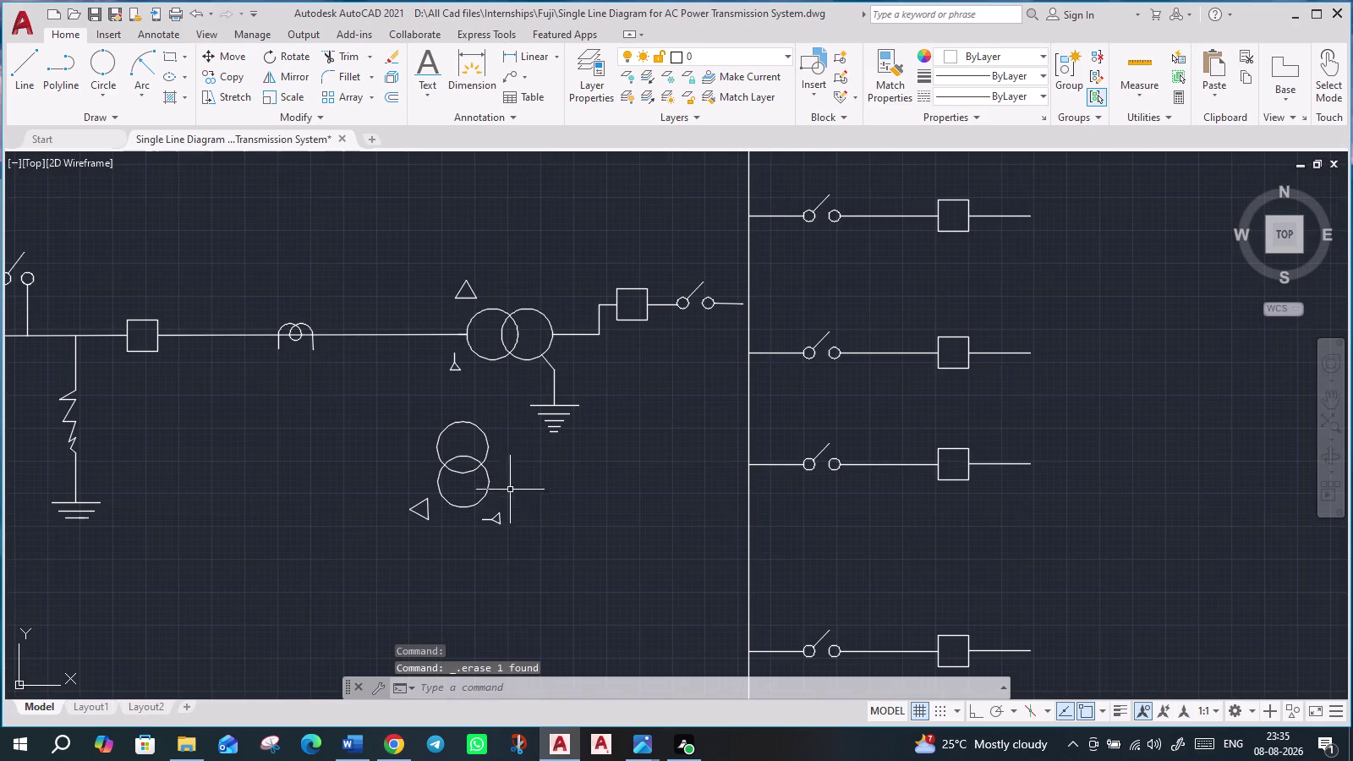
scroll(up, 3)
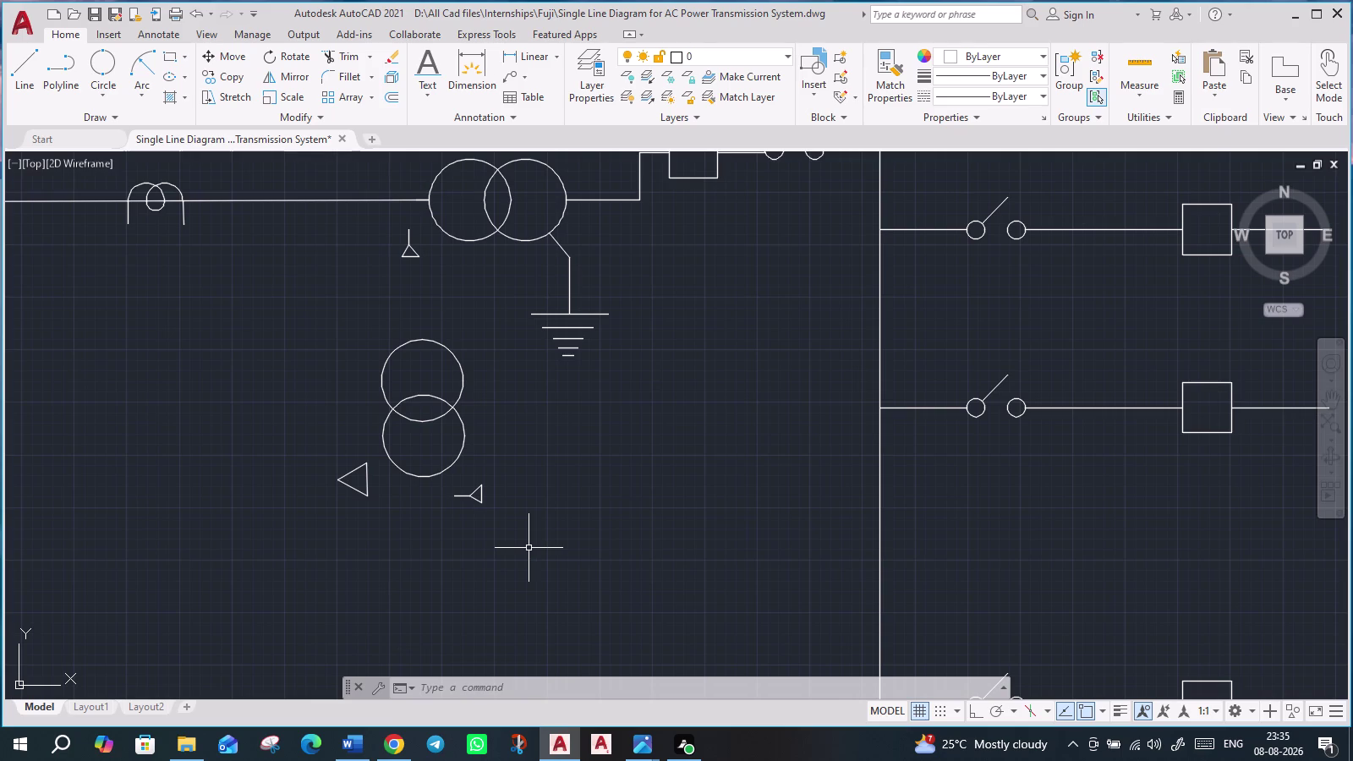
scroll(down, 3)
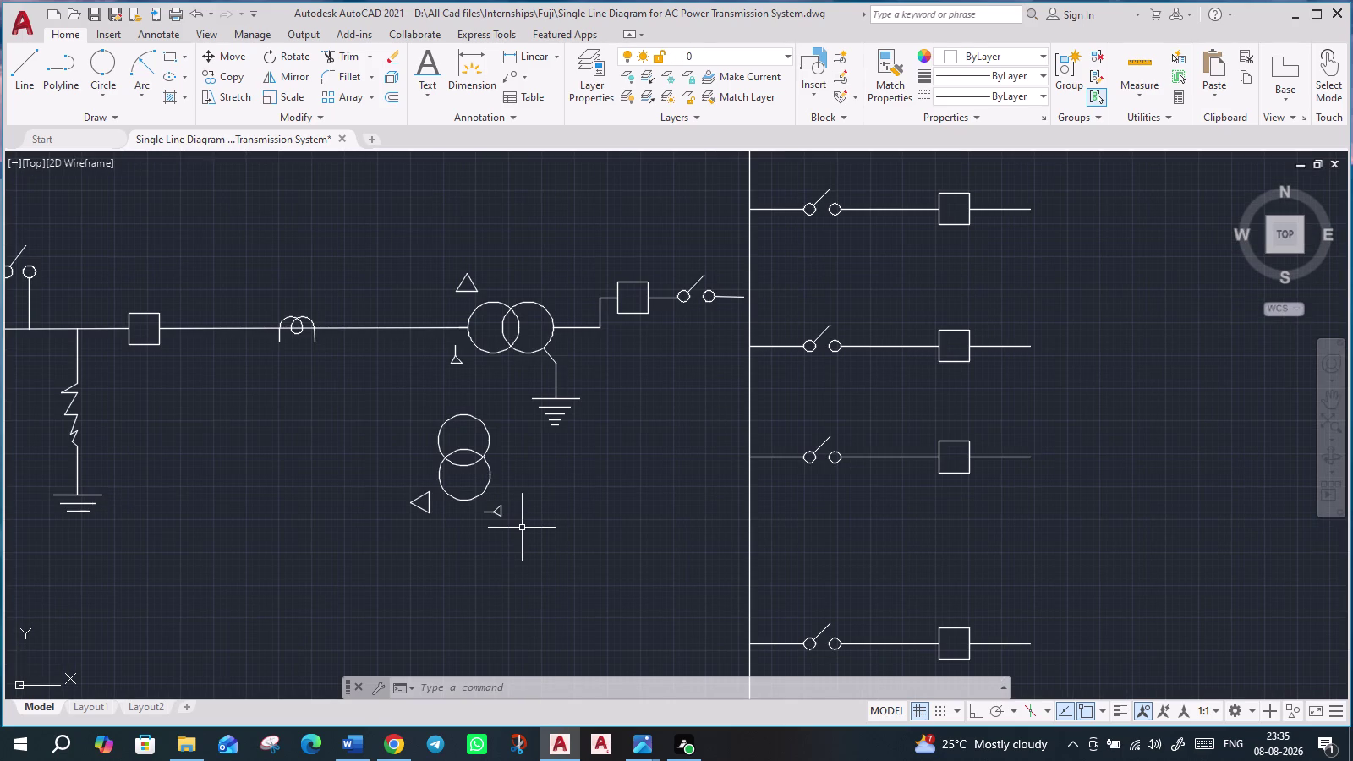
key(ctrl+z)
key(ctrl+z)
key(ctrl+z)
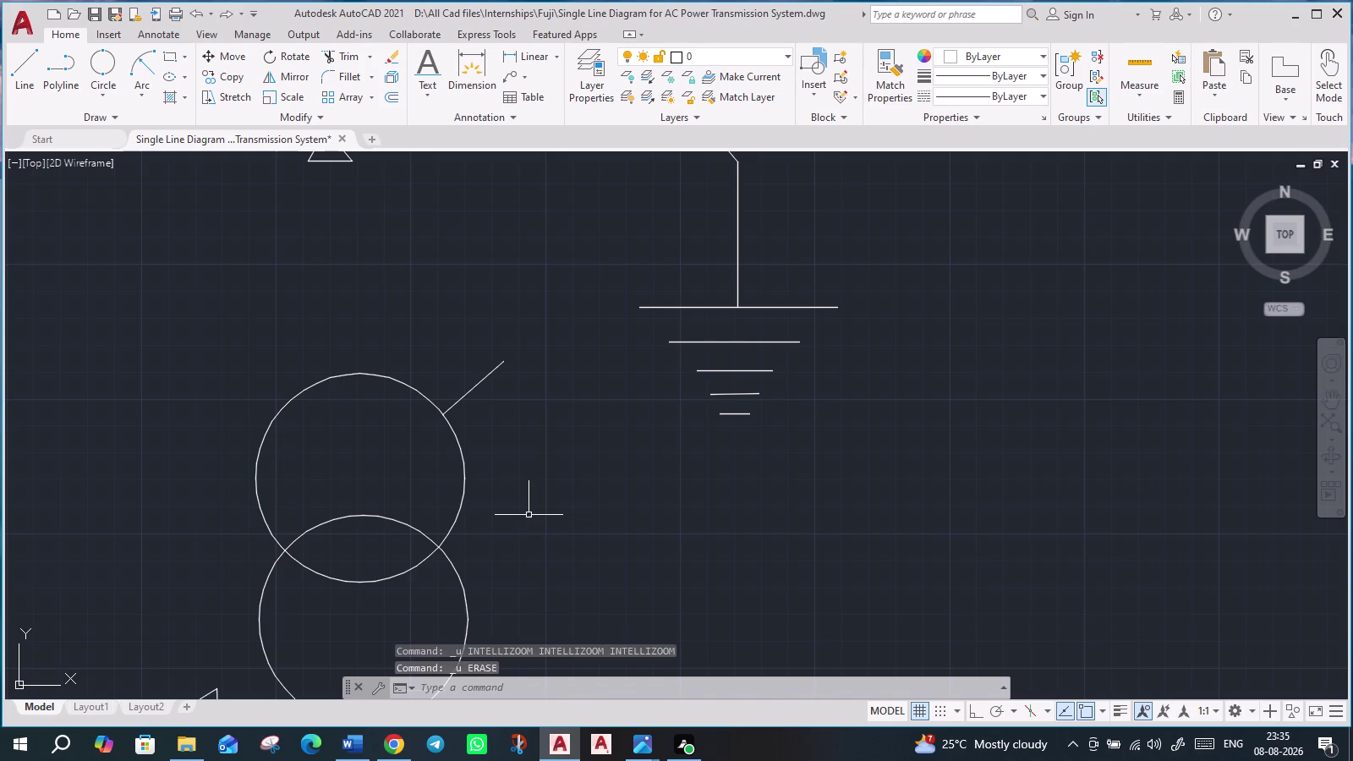
key(ctrl+z)
key(ctrl+z)
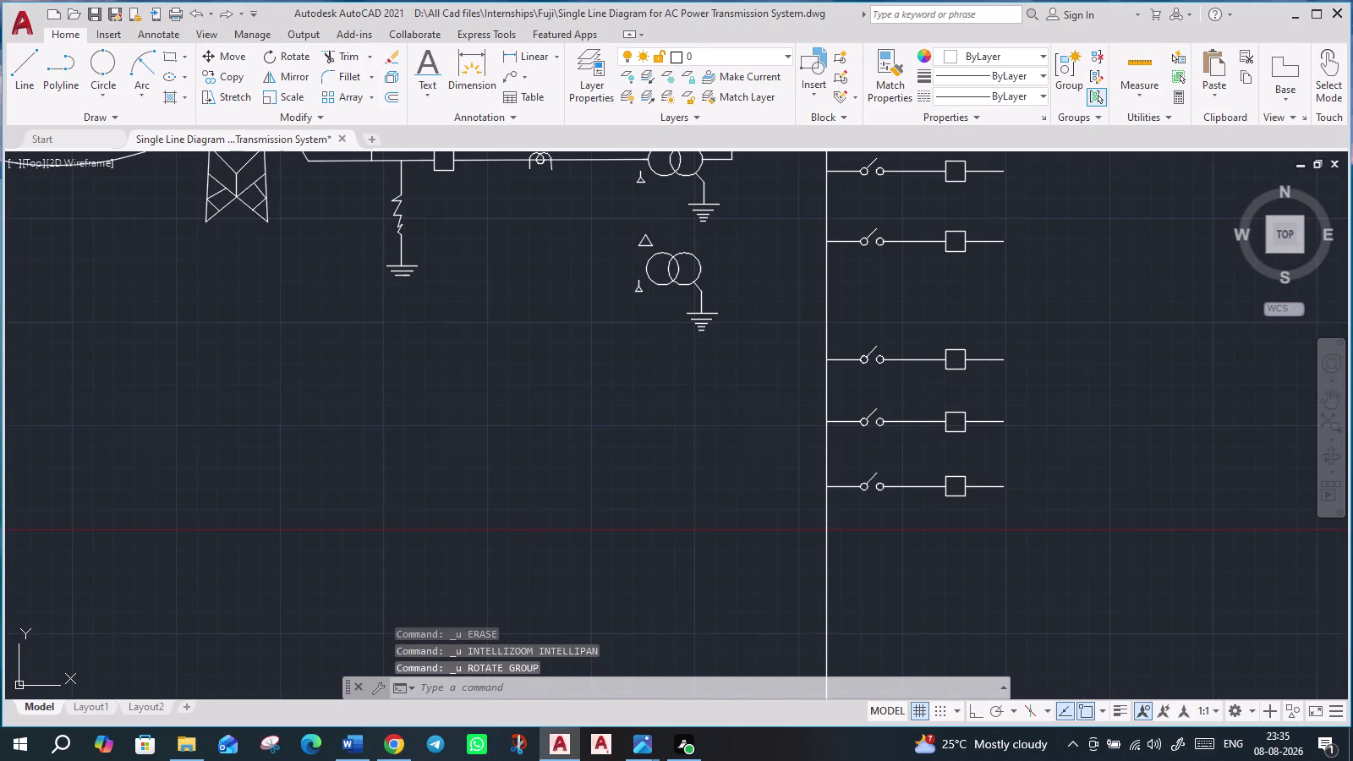
middle_drag(549, 481, 513, 600)
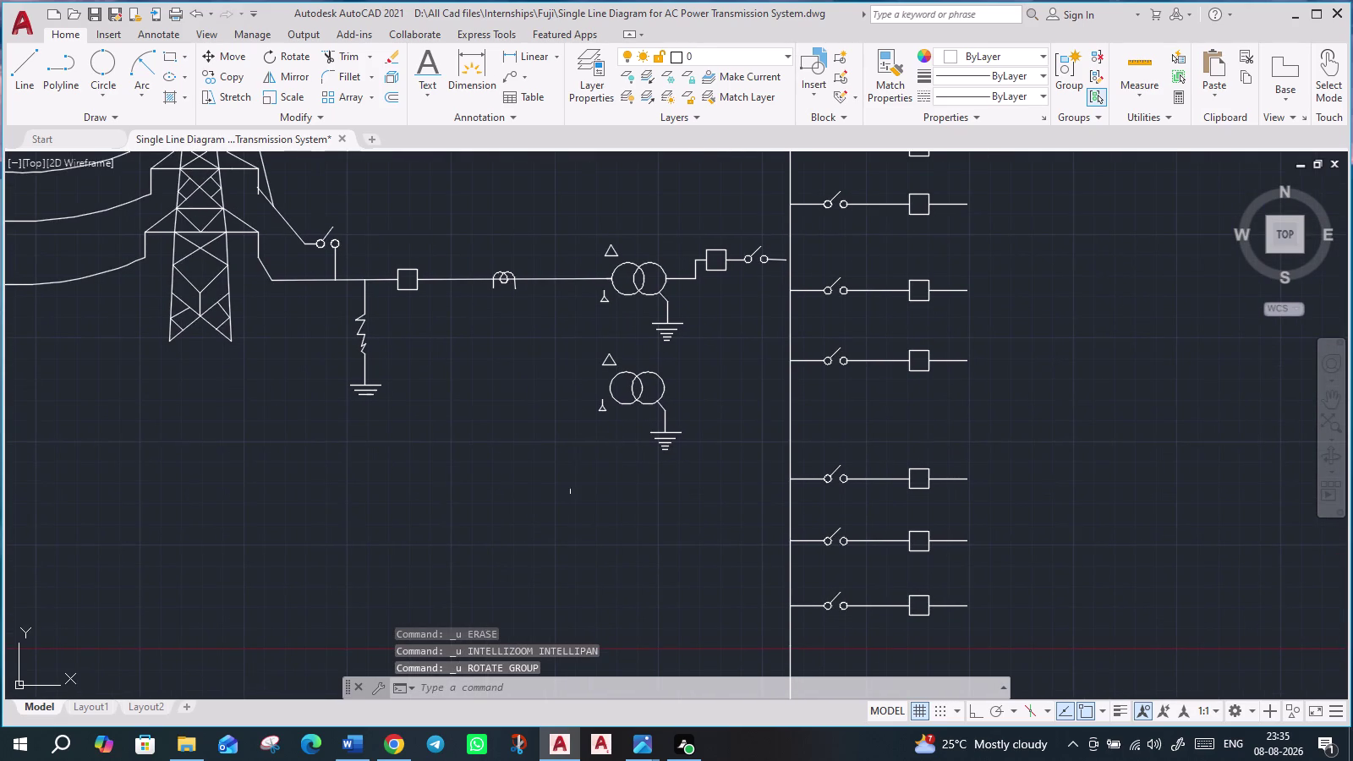
Copy the whole second transformer below and to the left with CO, then select its circles.
click(567, 343)
click(723, 494)
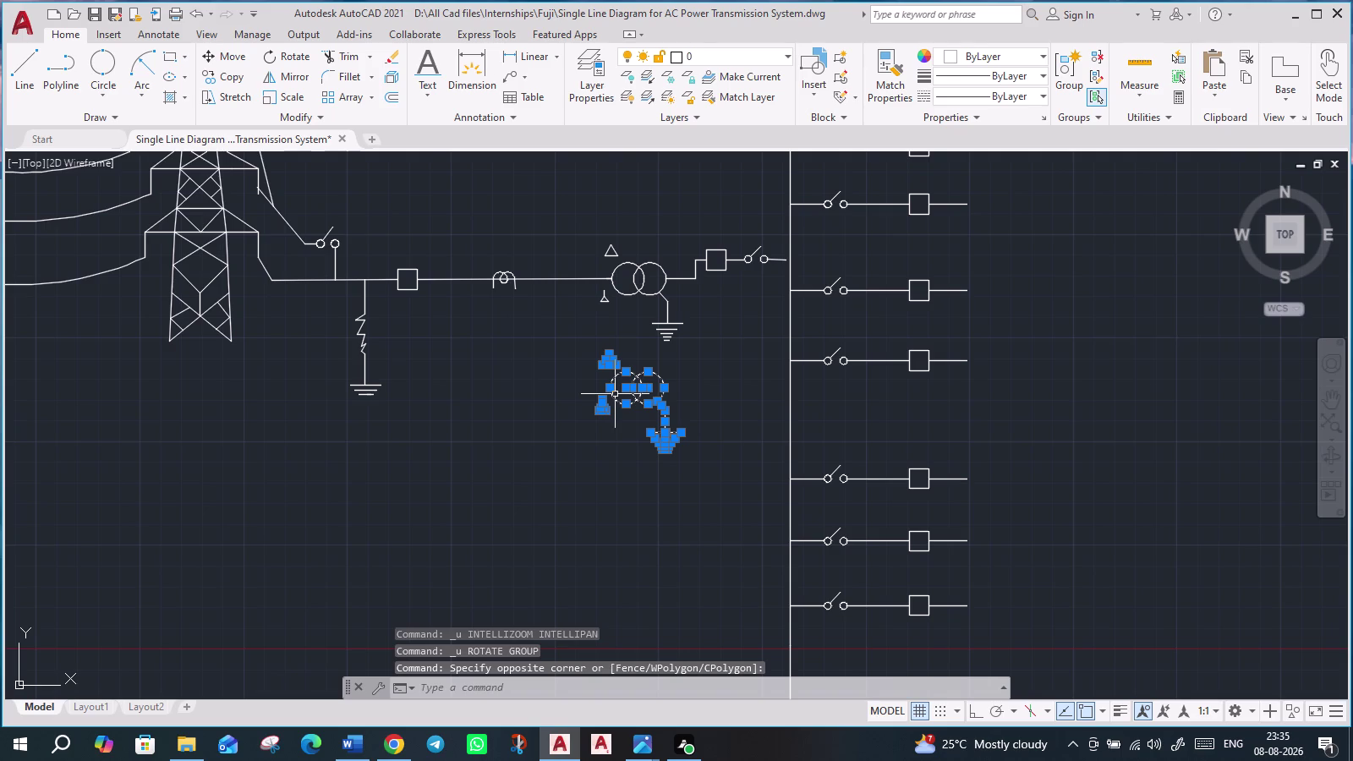
text(co)
key(Return)
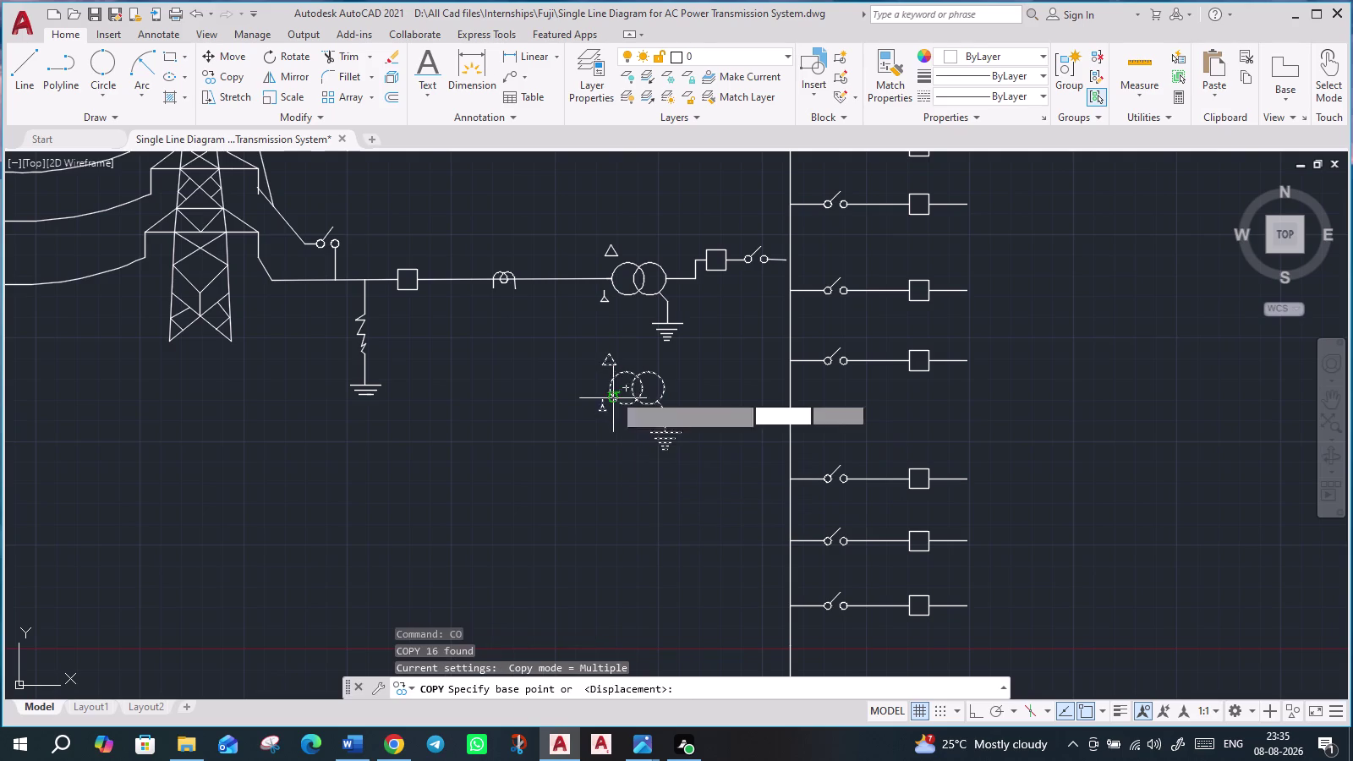
drag(612, 389, 608, 399)
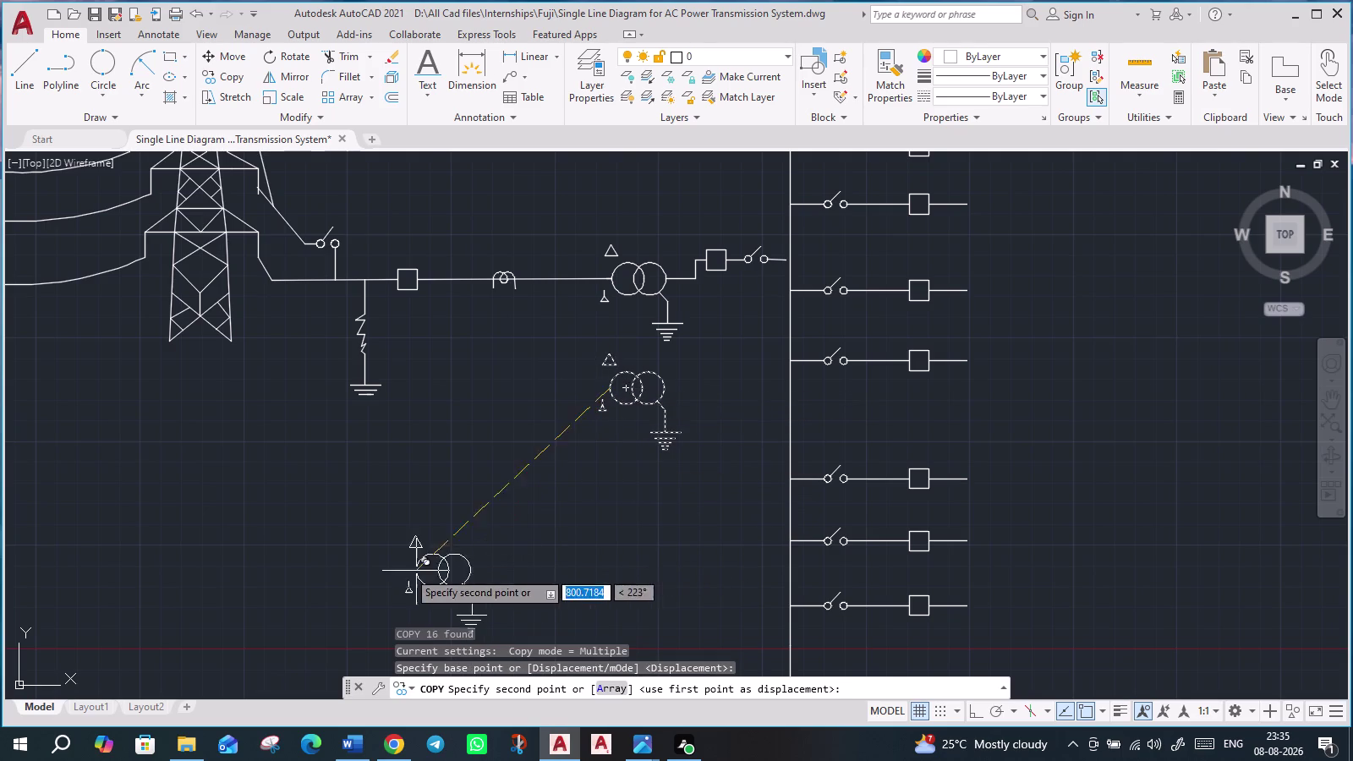
click(439, 564)
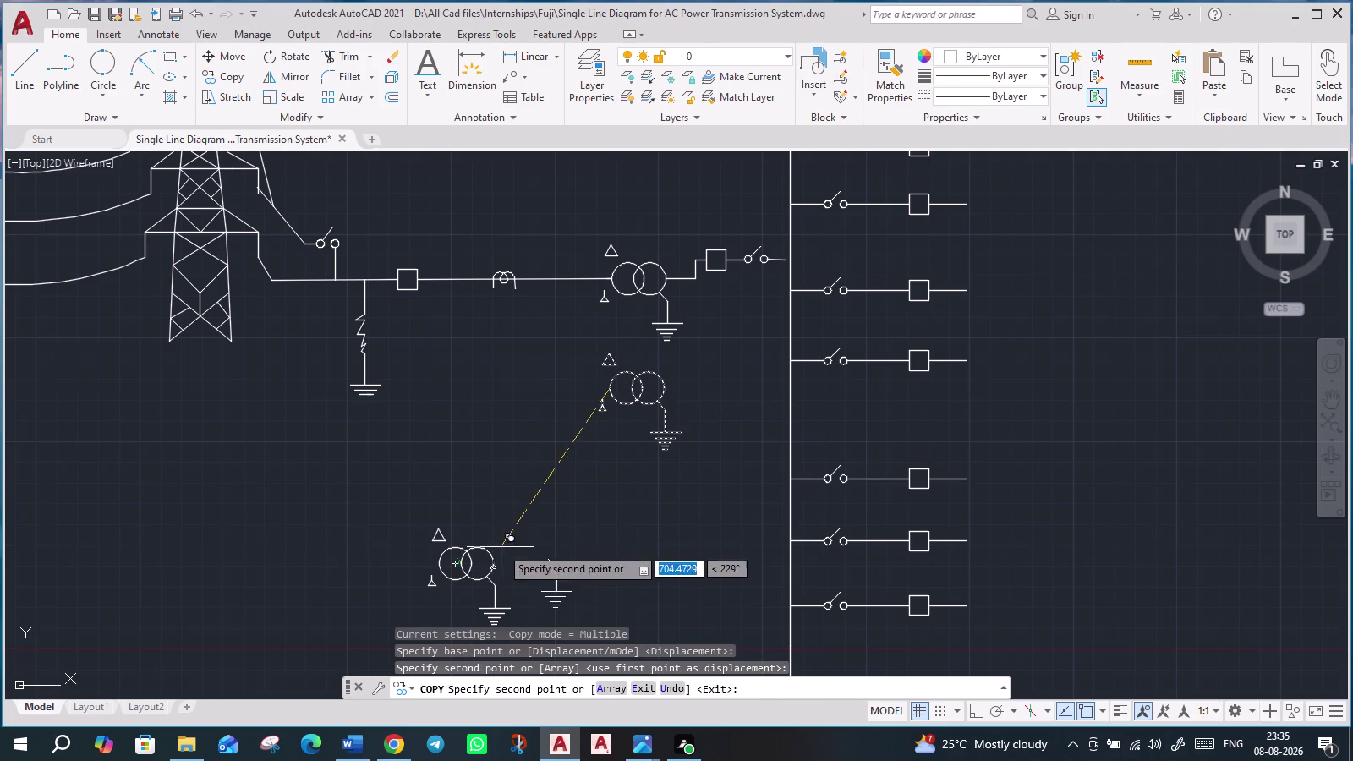
key(Escape)
click(571, 361)
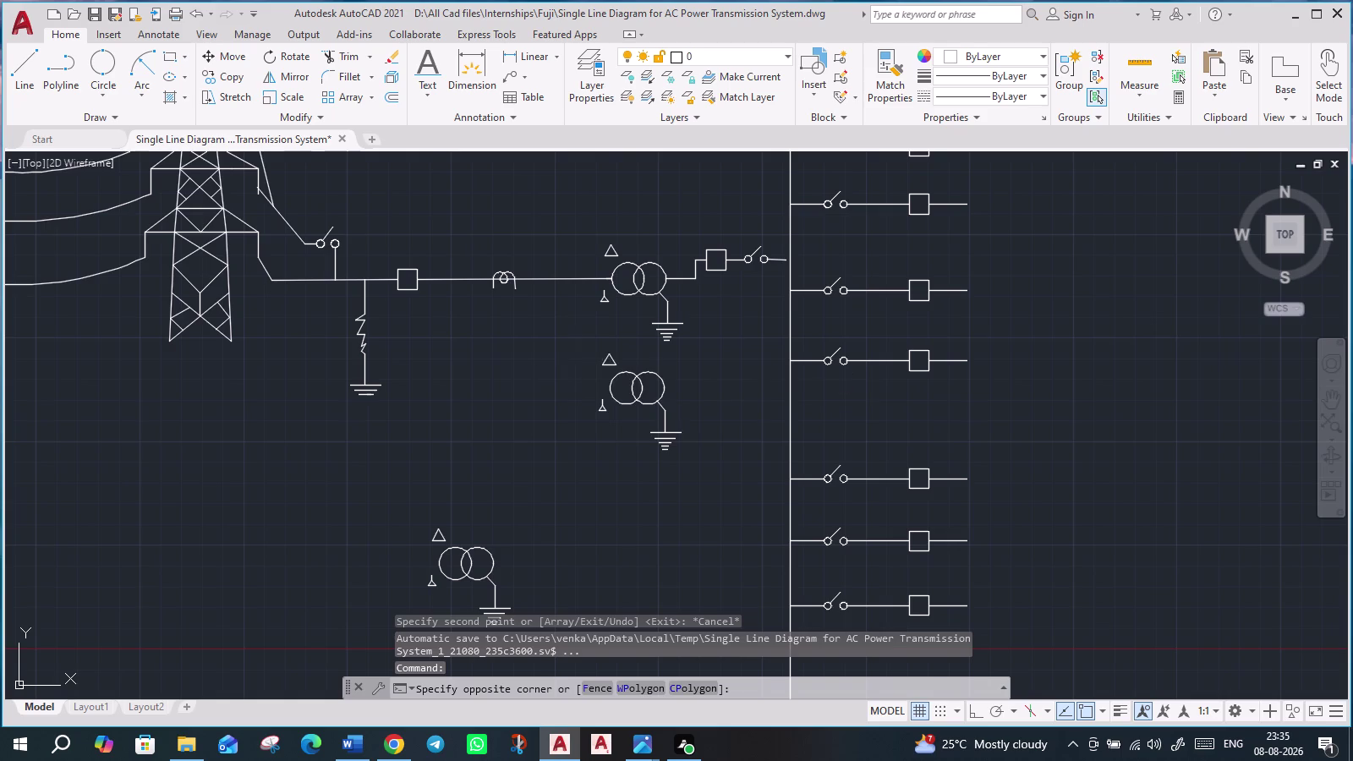
click(663, 410)
Delete the middle transformer's two circles and leftover lines.
key(Delete)
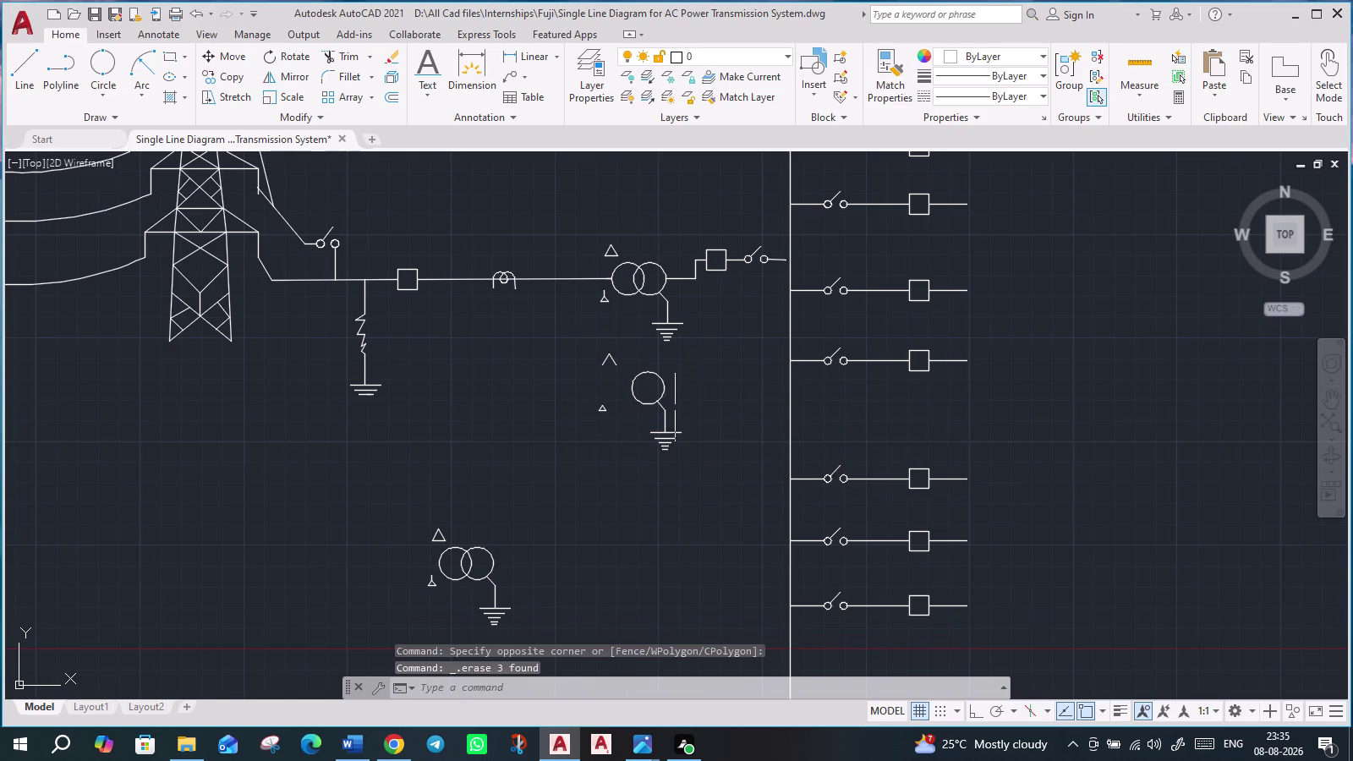
click(660, 389)
click(665, 385)
key(Delete)
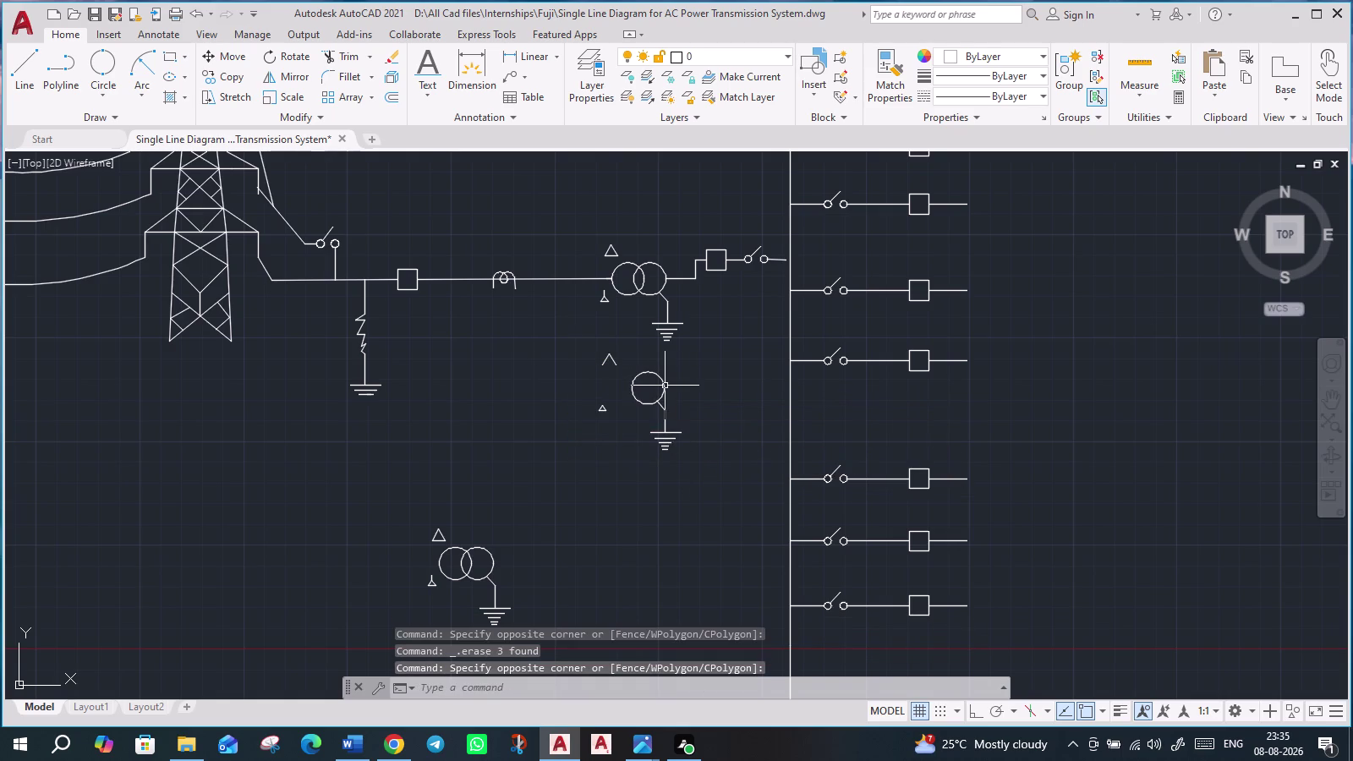
click(663, 385)
key(Delete)
Delete the middle transformer's delta mark, nearby lines and star mark.
click(571, 348)
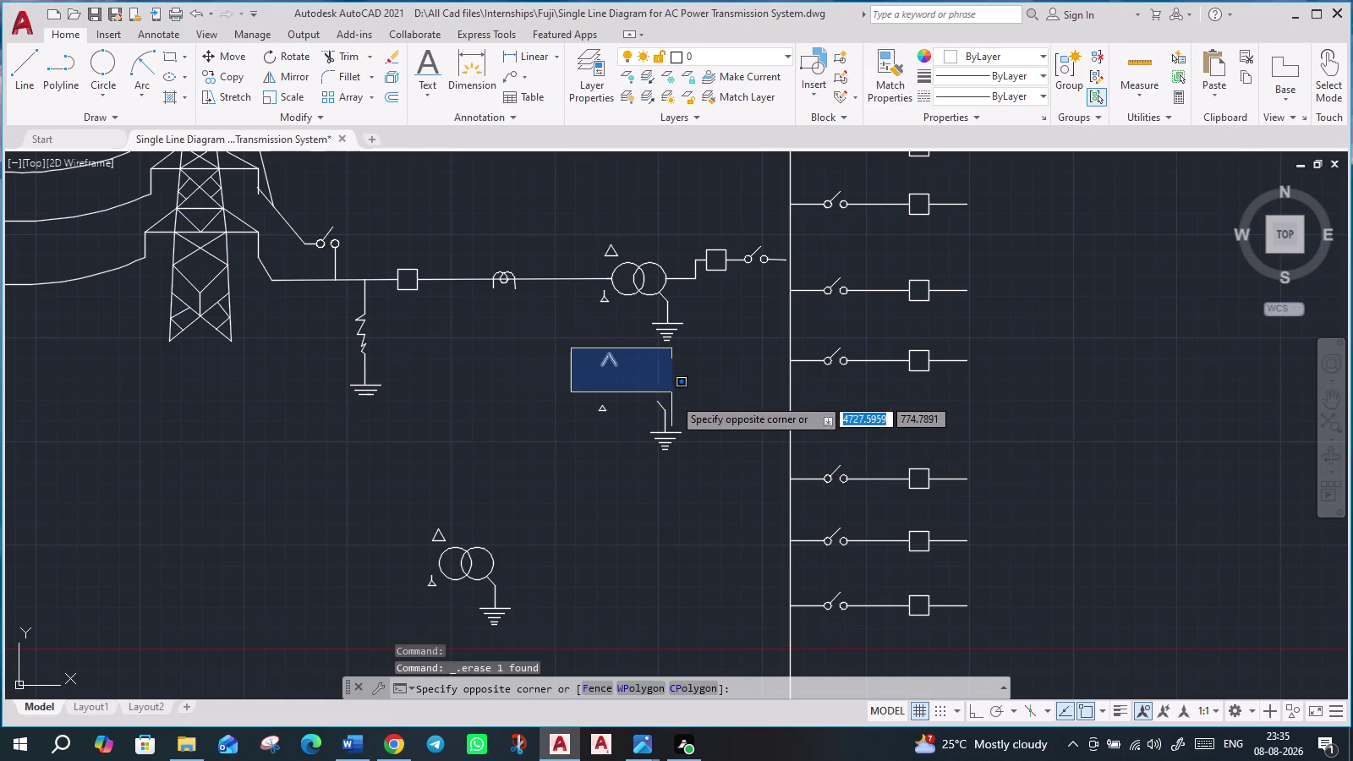
click(617, 440)
key(Delete)
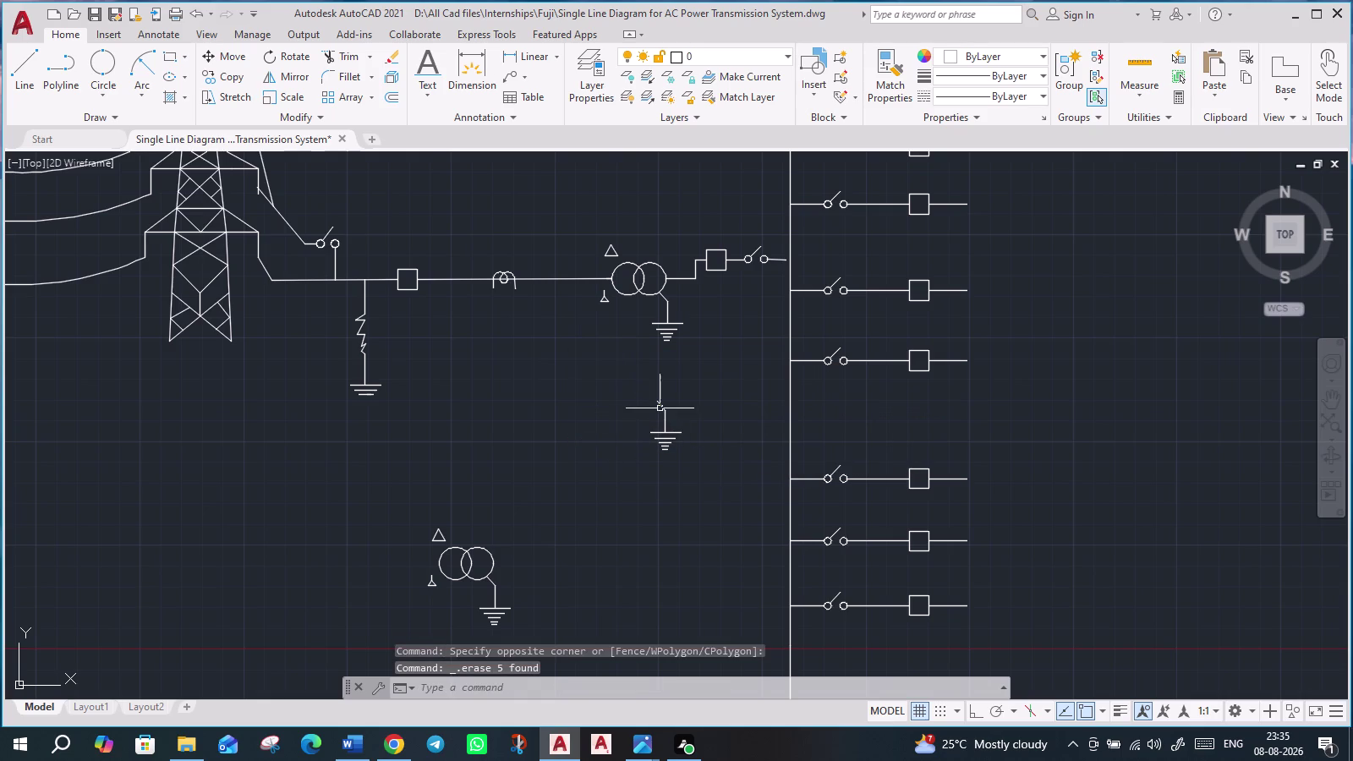
click(659, 405)
key(Delete)
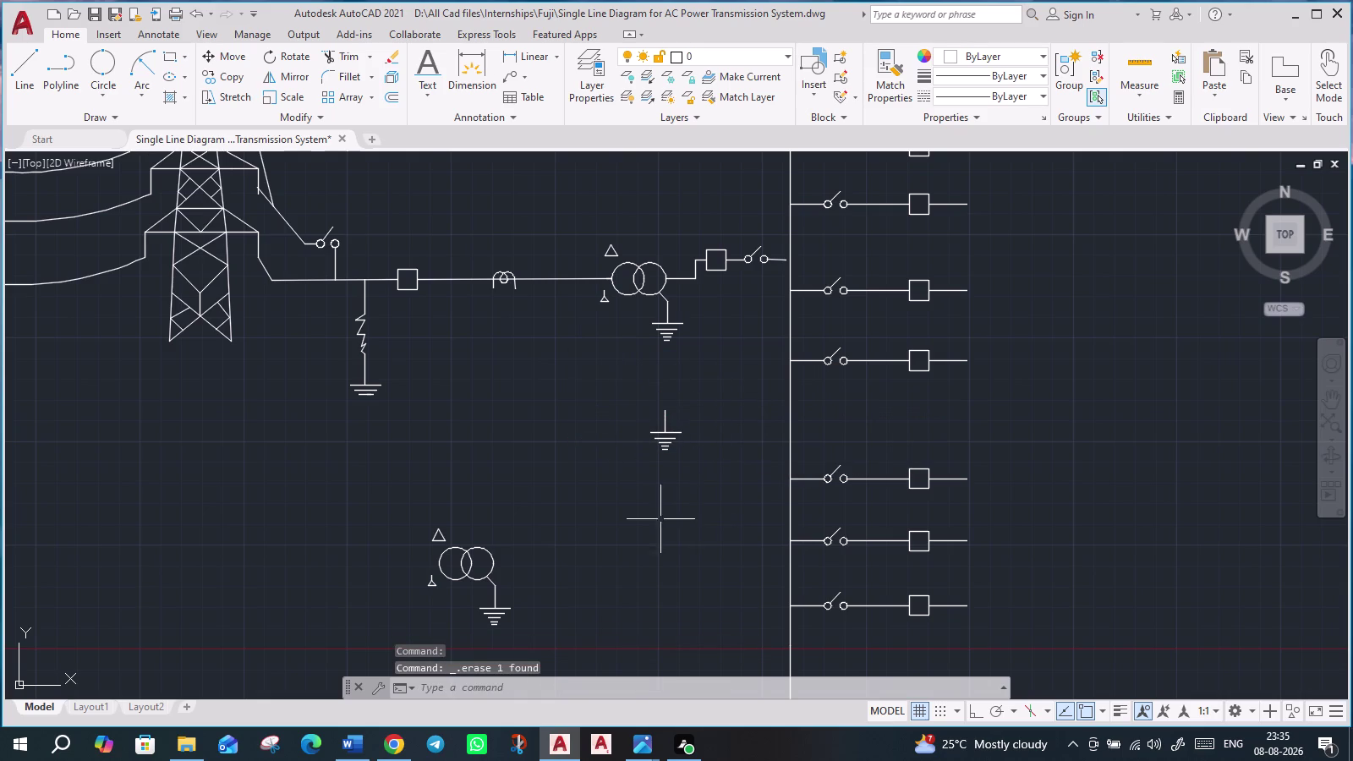
middle_drag(623, 578, 642, 452)
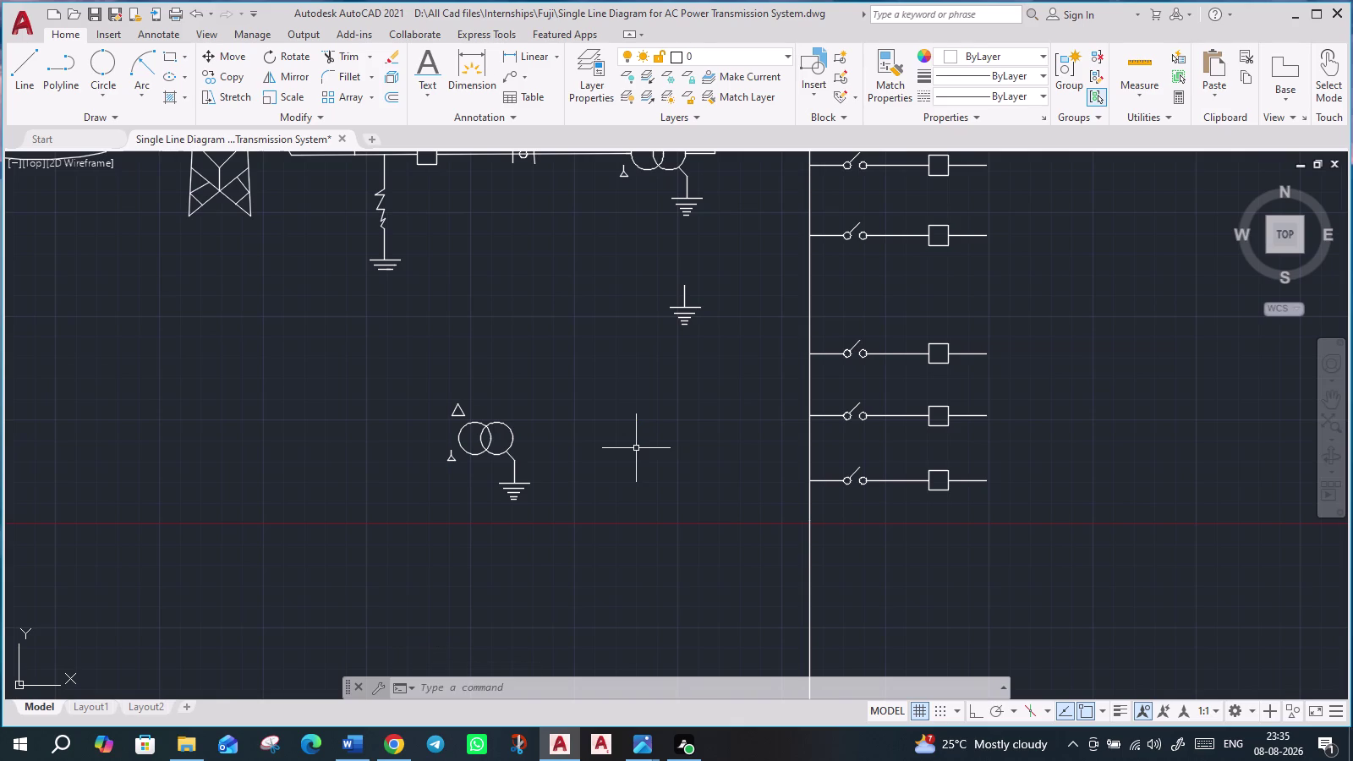
Delete the earth lines from the new lower-left transformer copy.
scroll(up, 3)
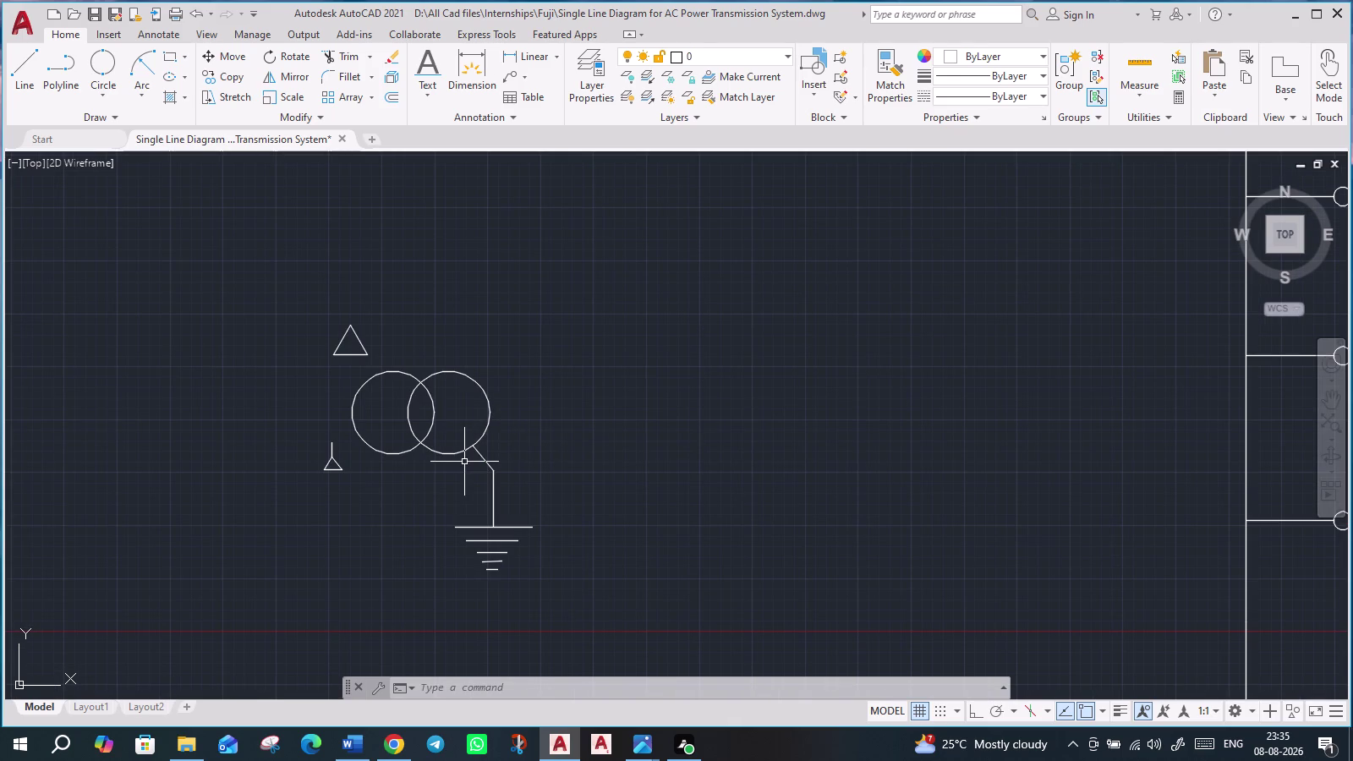
click(471, 462)
click(578, 577)
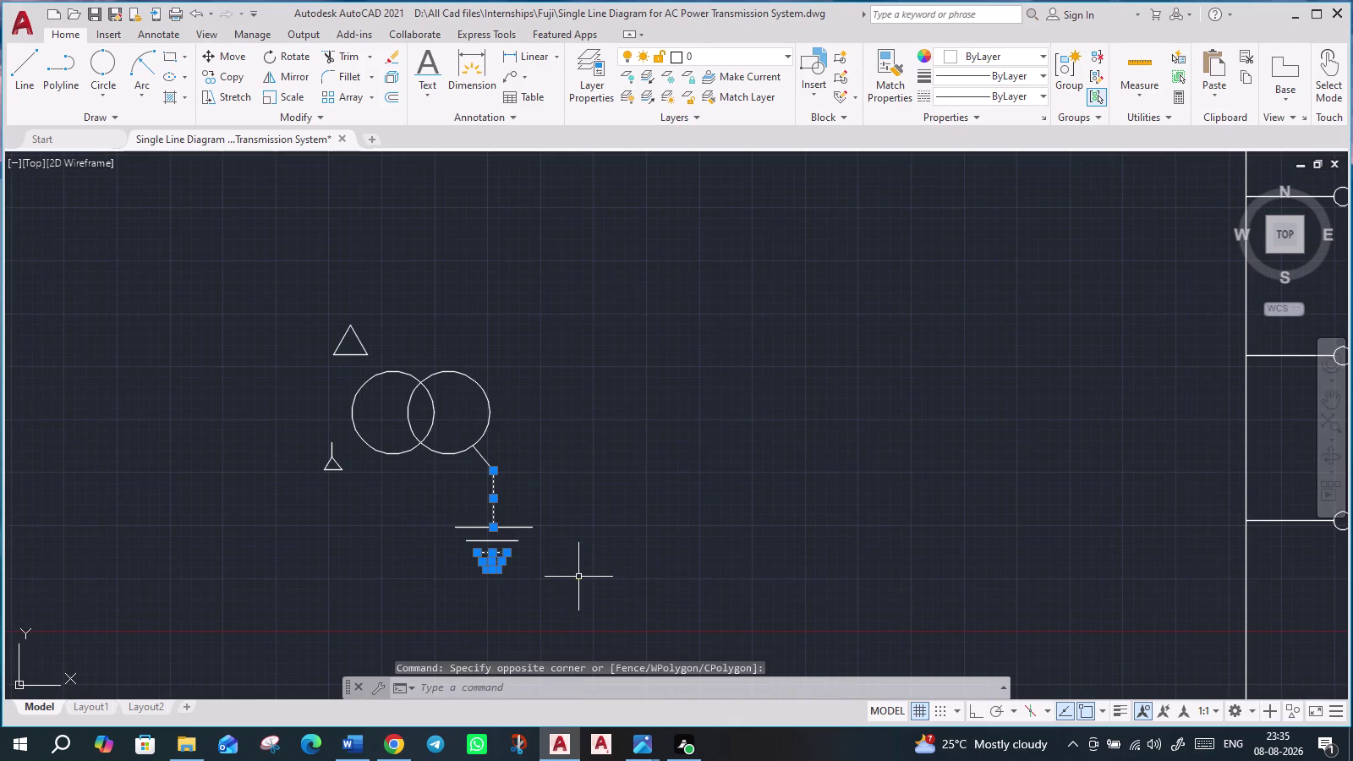
key(Delete)
click(577, 565)
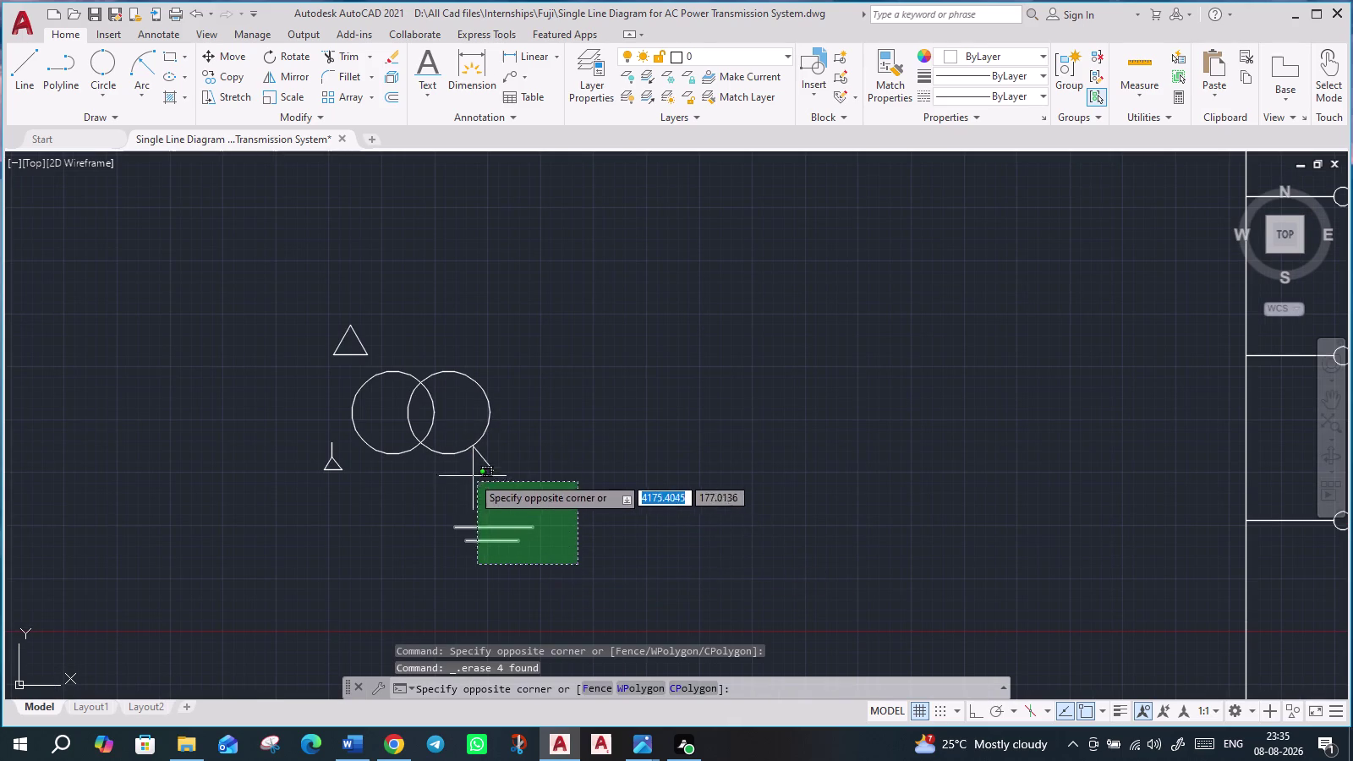
click(475, 464)
key(Delete)
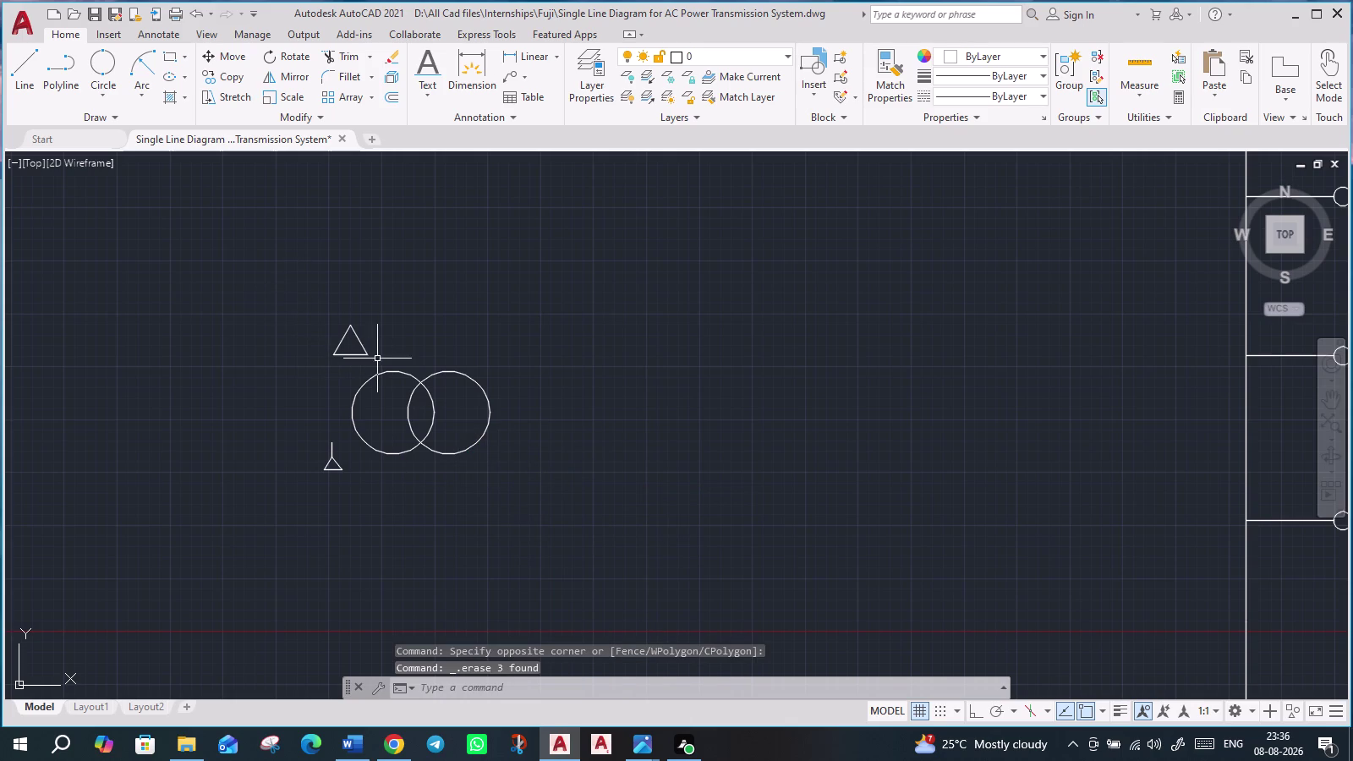
Rotate the circles and marks 270° about the left circle's centre using RO.
drag(599, 519, 586, 518)
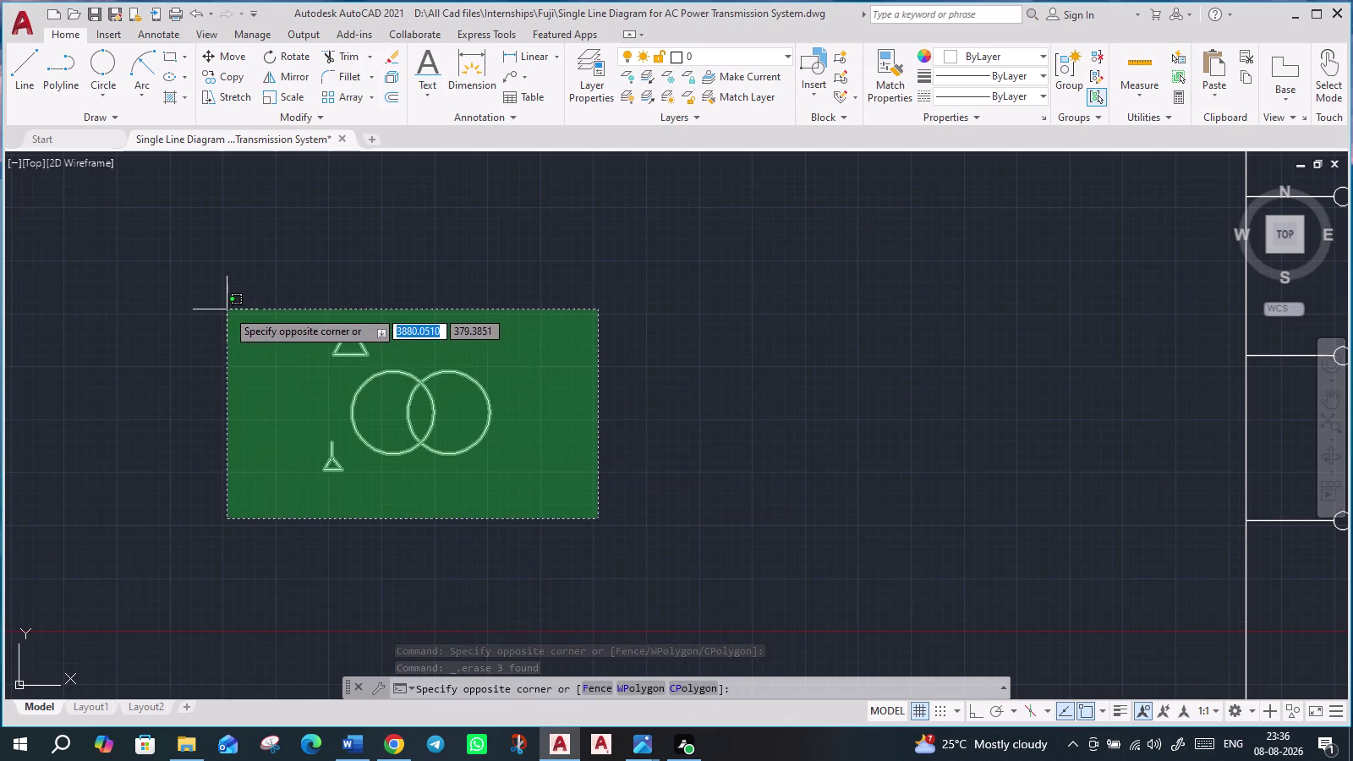
click(227, 310)
text(ro)
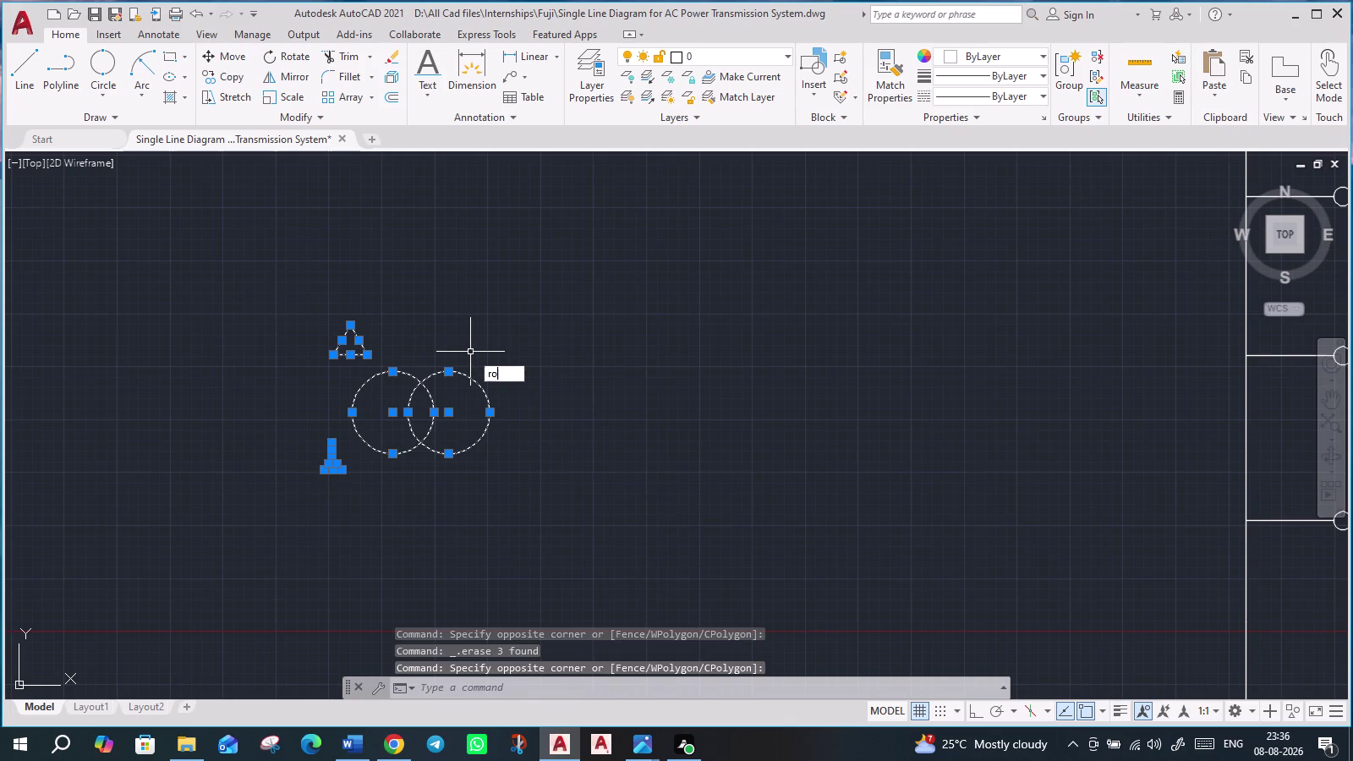
key(Return)
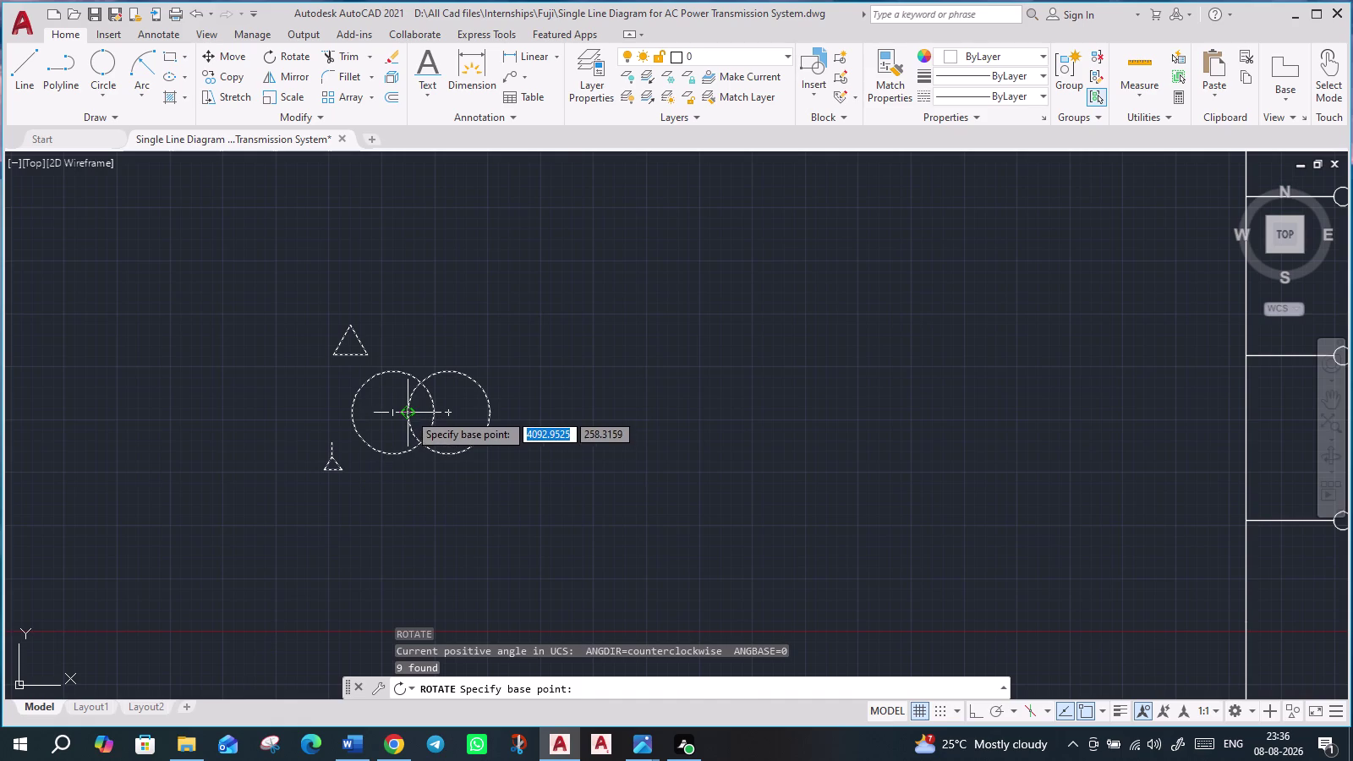
click(408, 413)
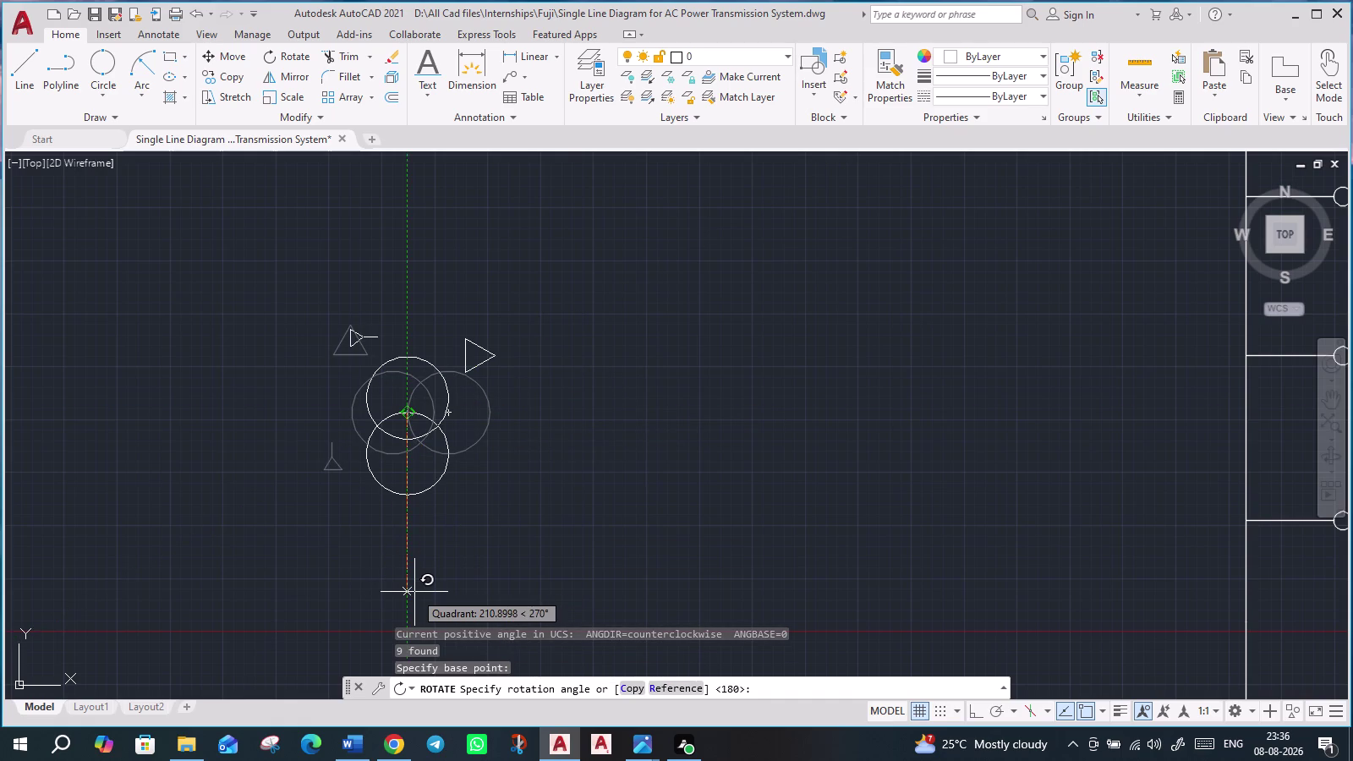
click(415, 592)
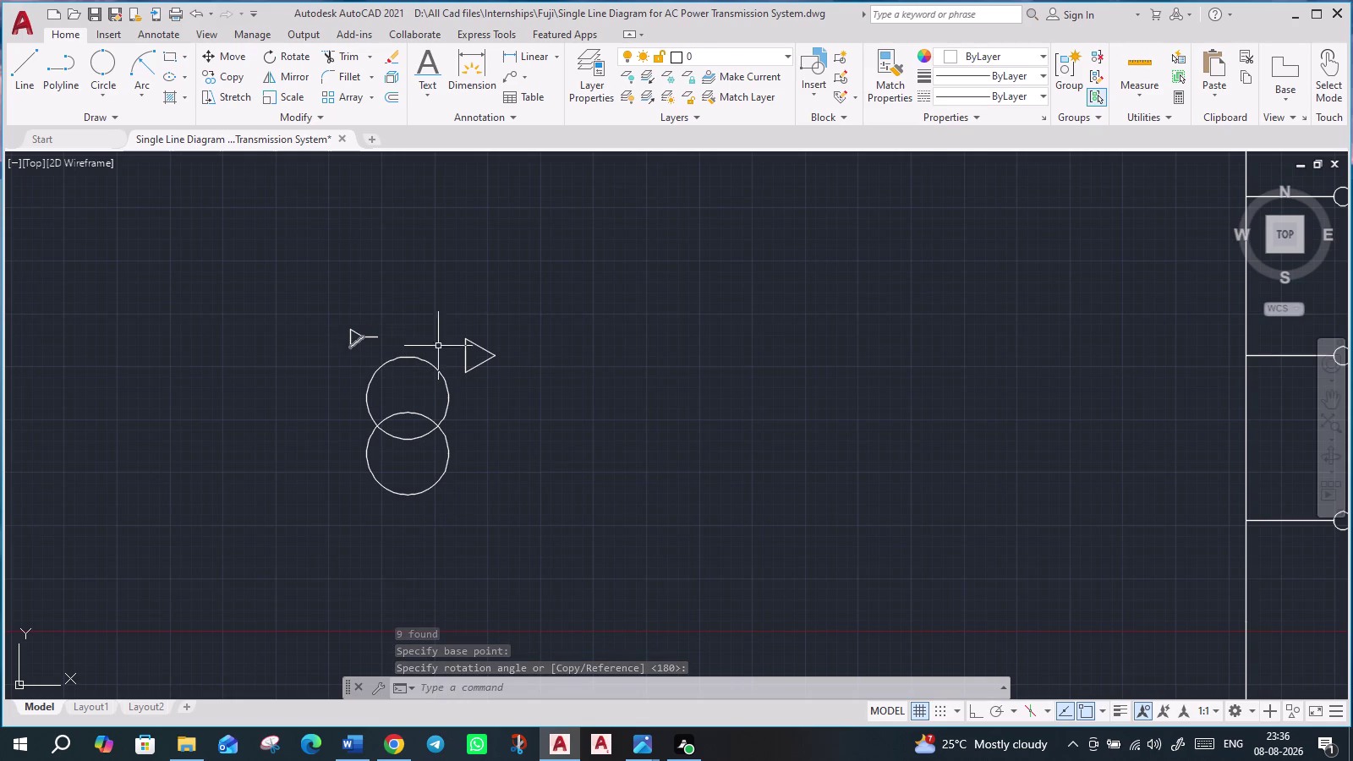
scroll(down, 3)
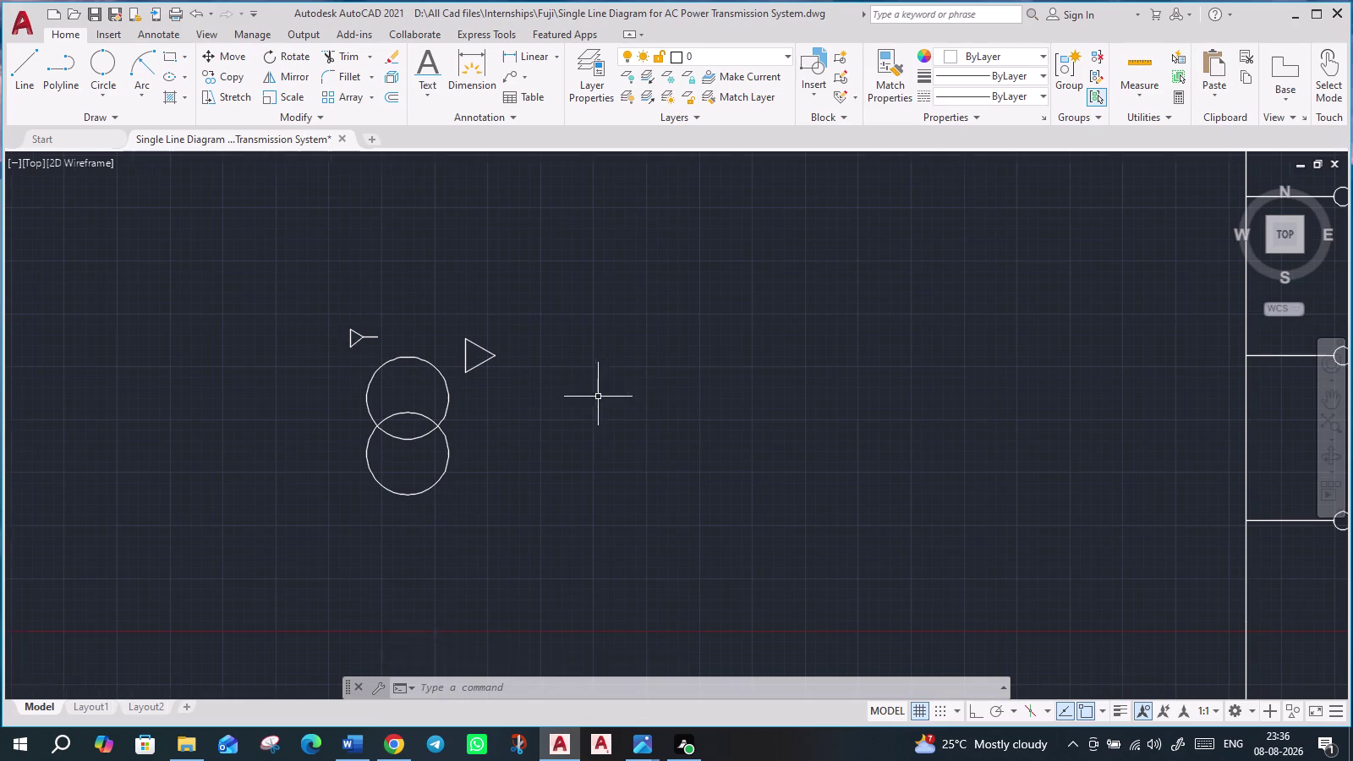
scroll(down, 3)
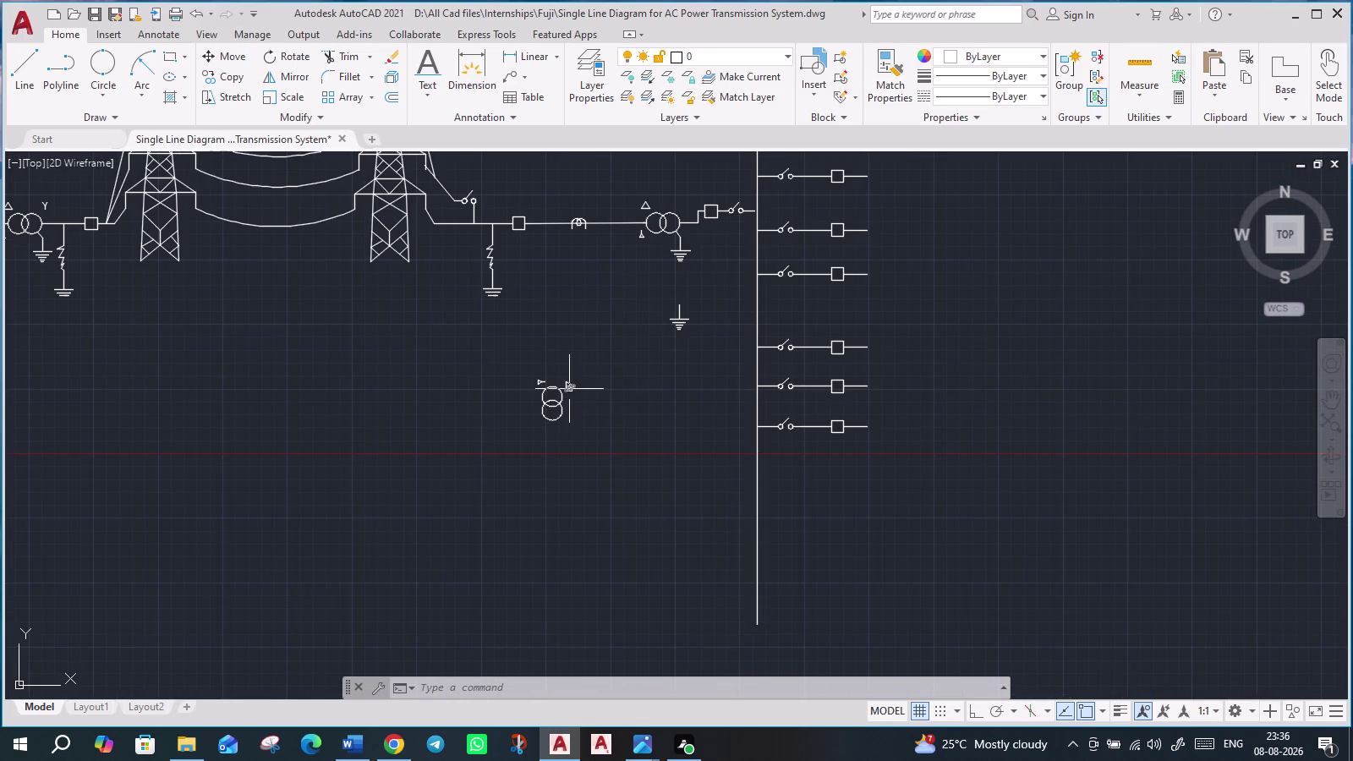
Delete the first delta and star marks above the upright circles.
click(569, 389)
key(Delete)
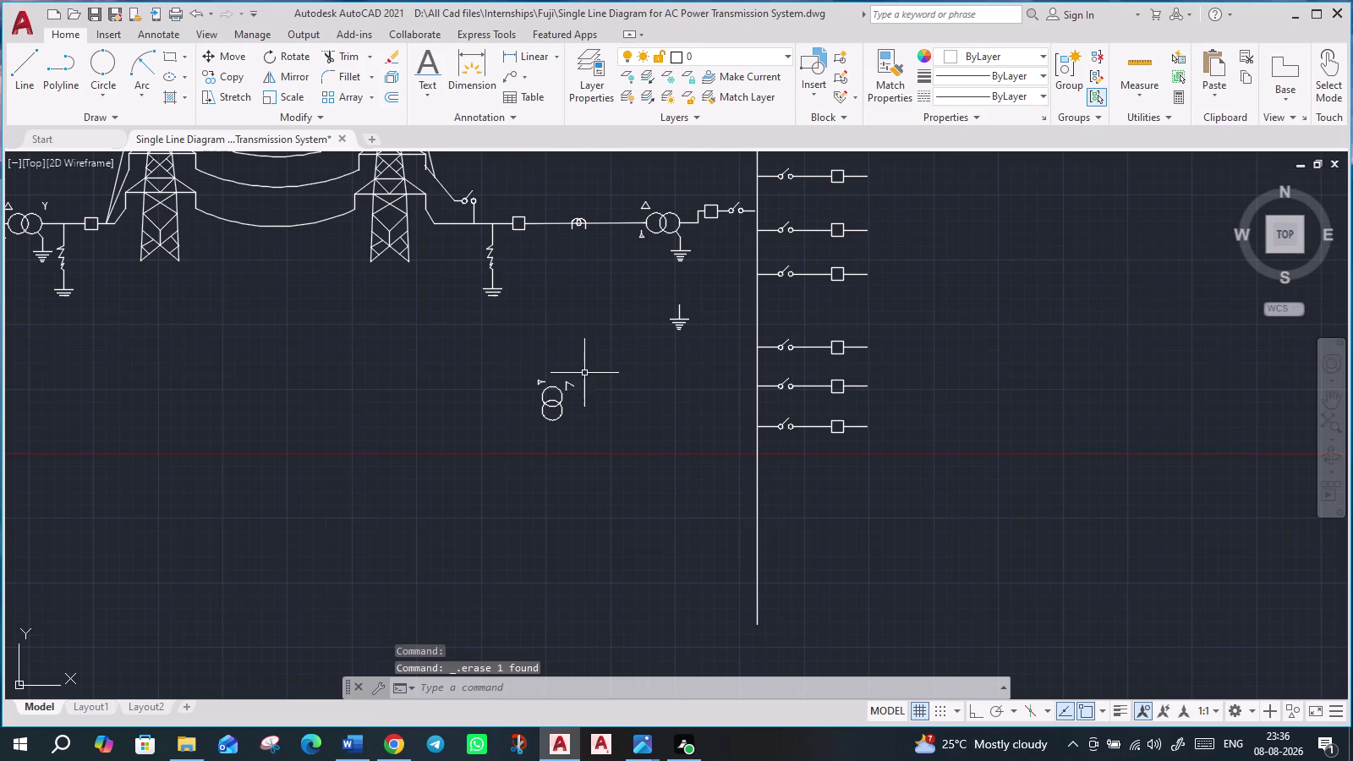
click(534, 382)
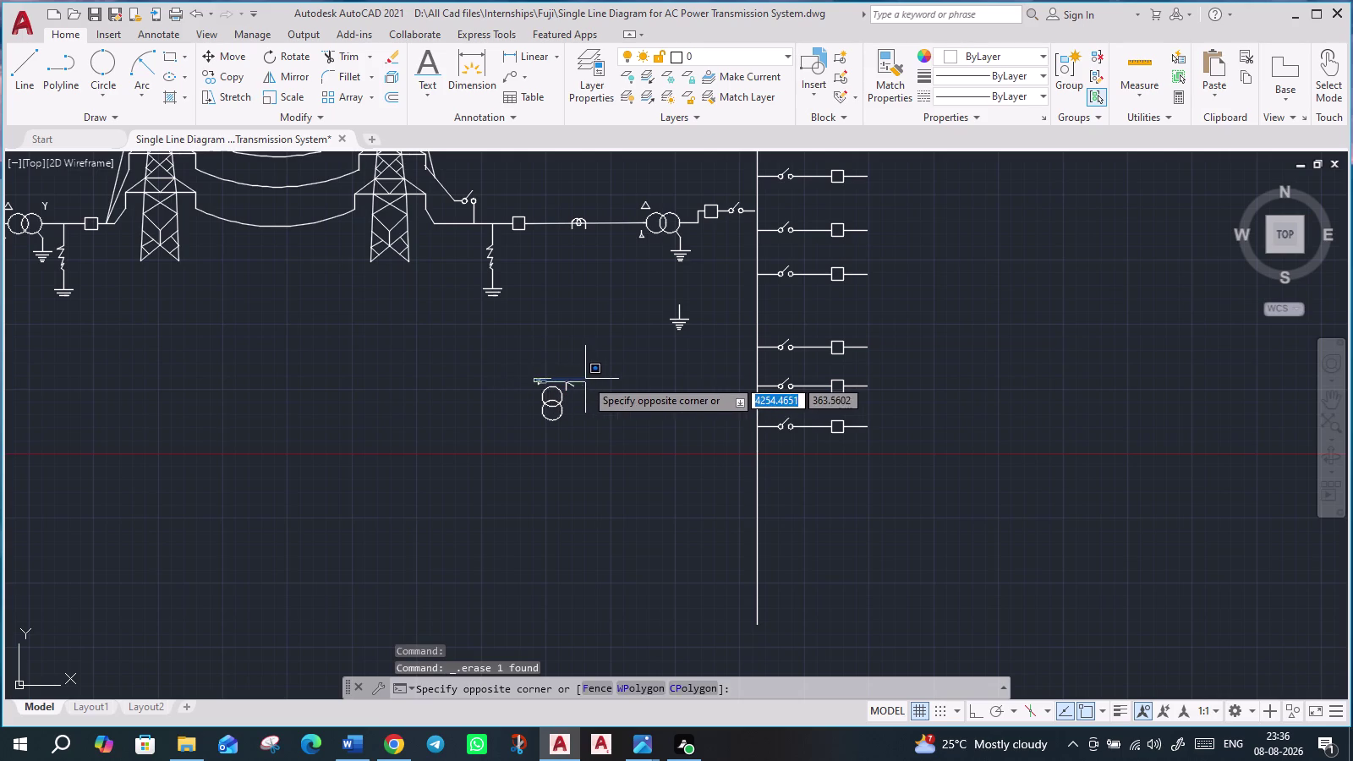
click(585, 379)
key(Delete)
click(586, 390)
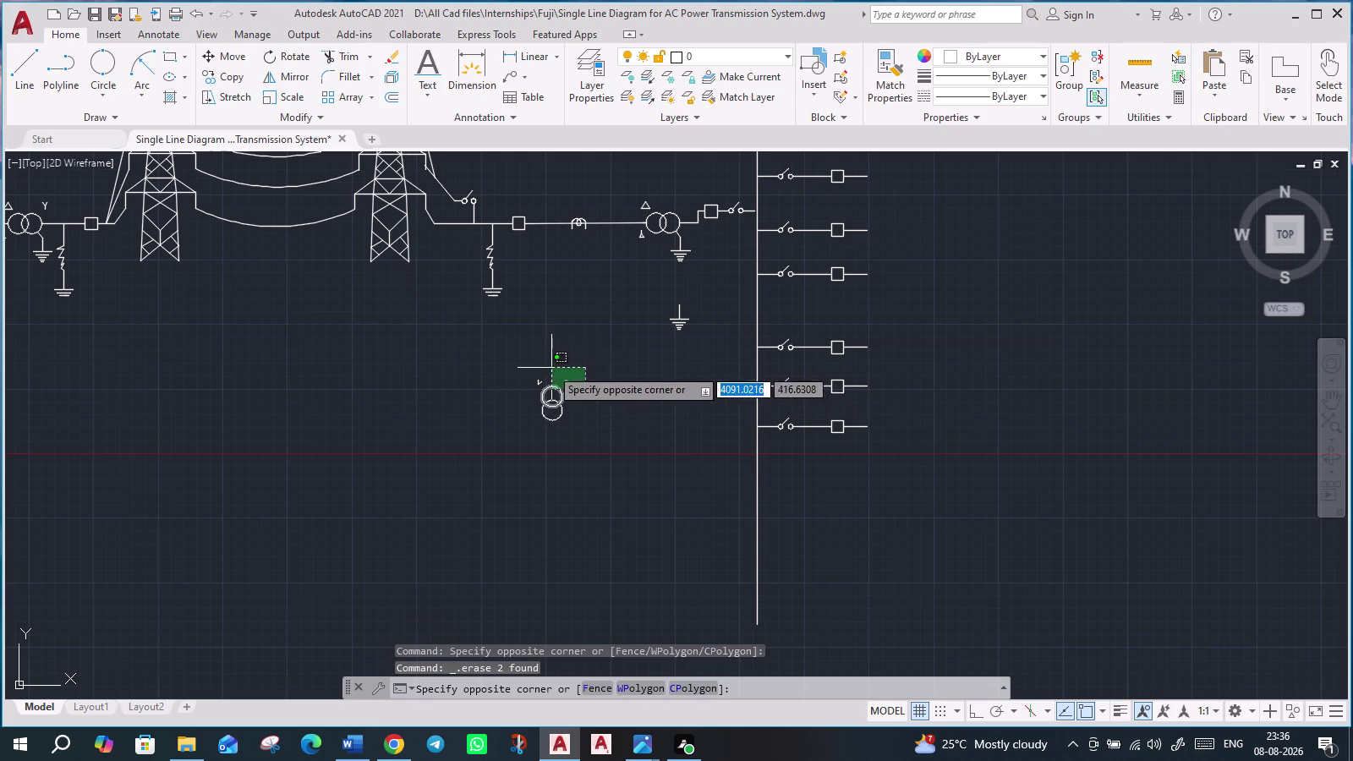
click(550, 368)
key(Escape)
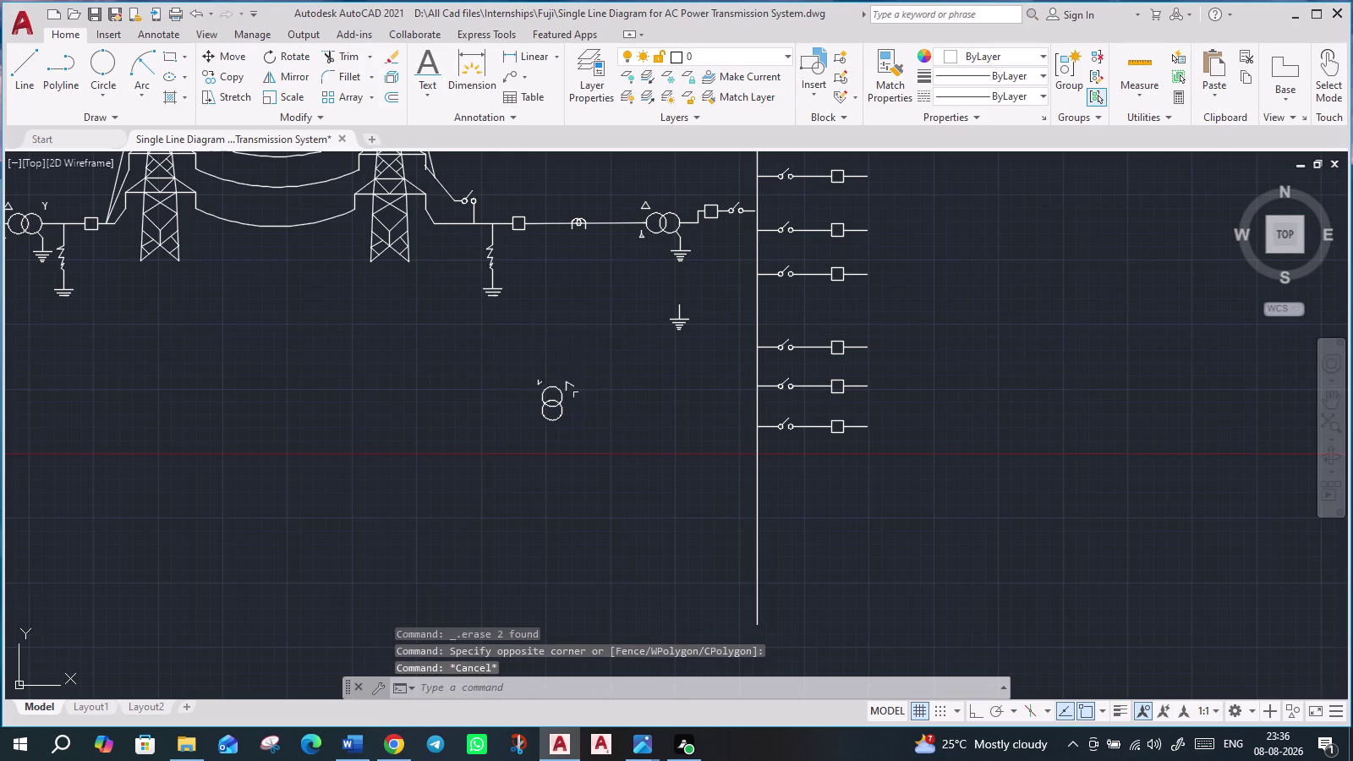
Delete the remaining delta and star marks, then select both plain circles.
click(568, 384)
key(Delete)
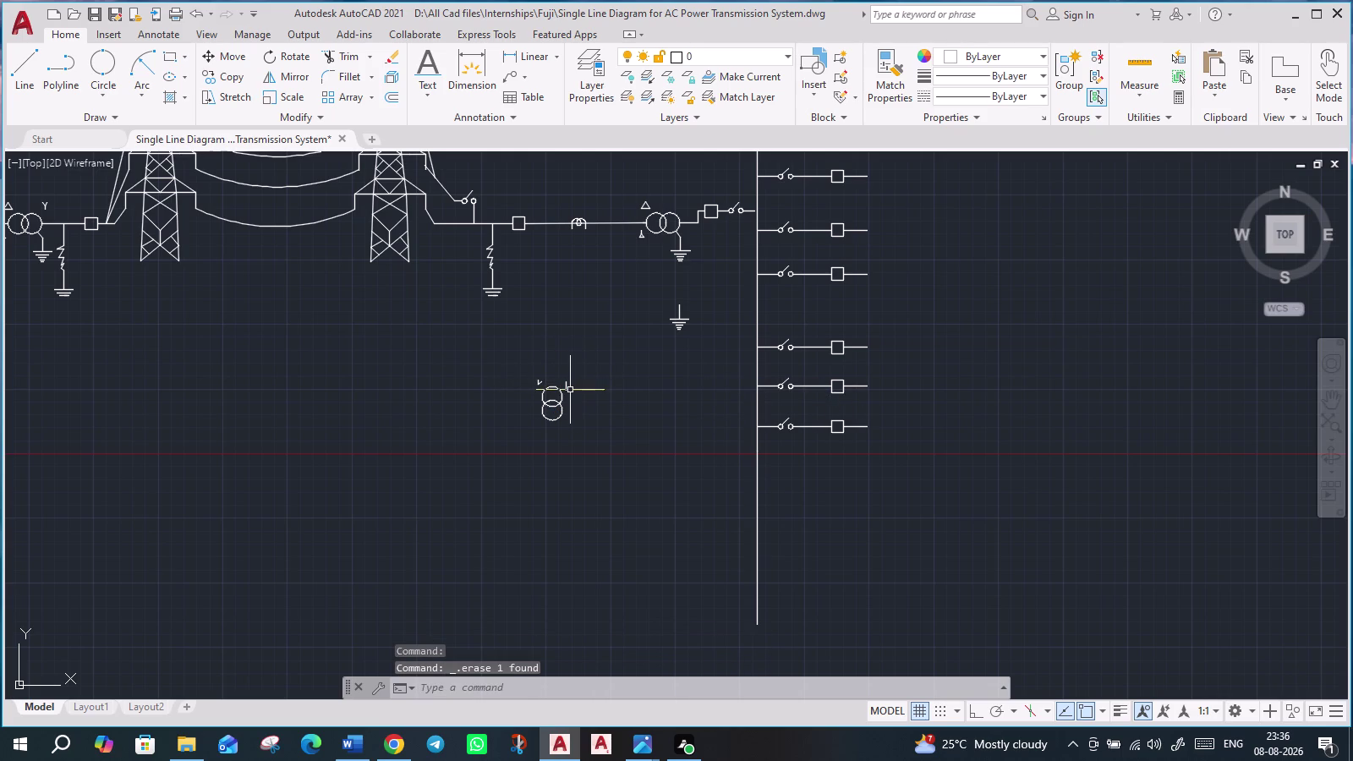
click(567, 387)
key(Delete)
click(536, 376)
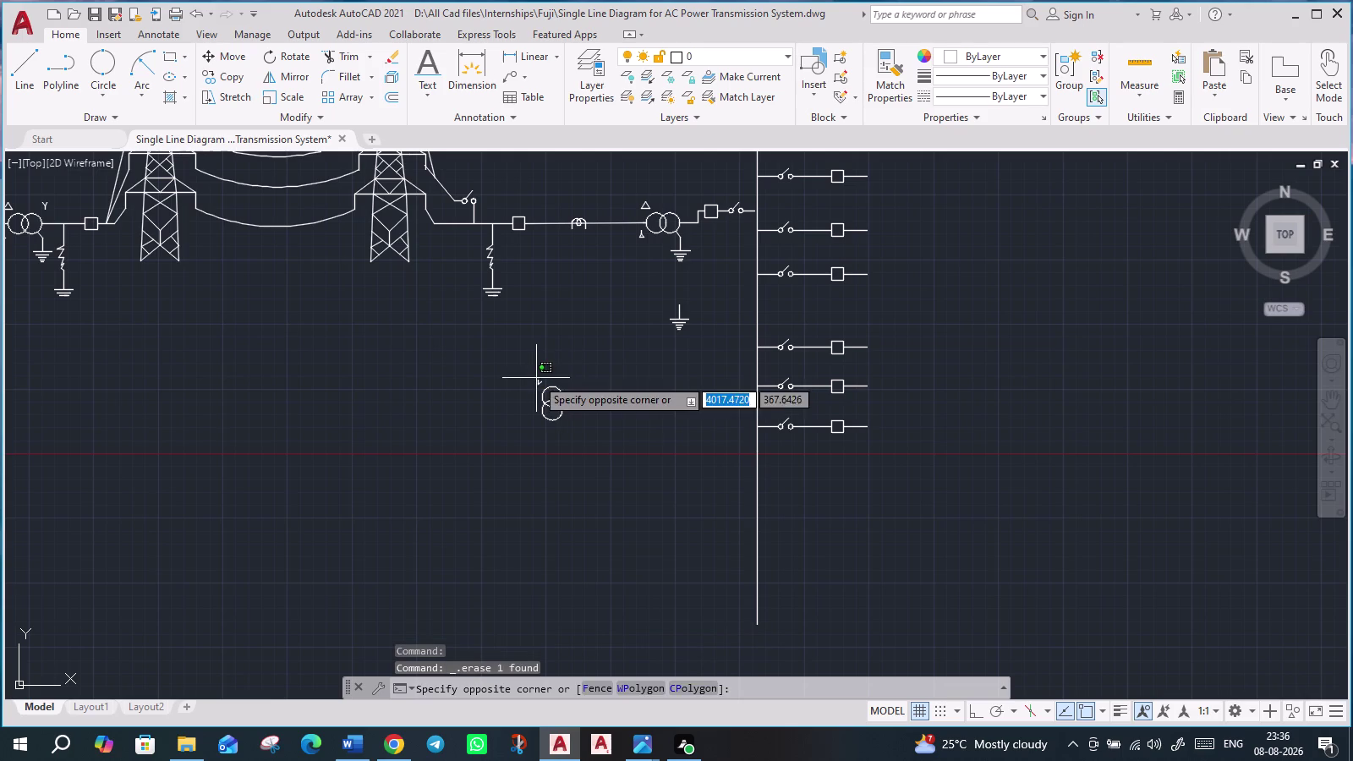
click(544, 386)
key(Delete)
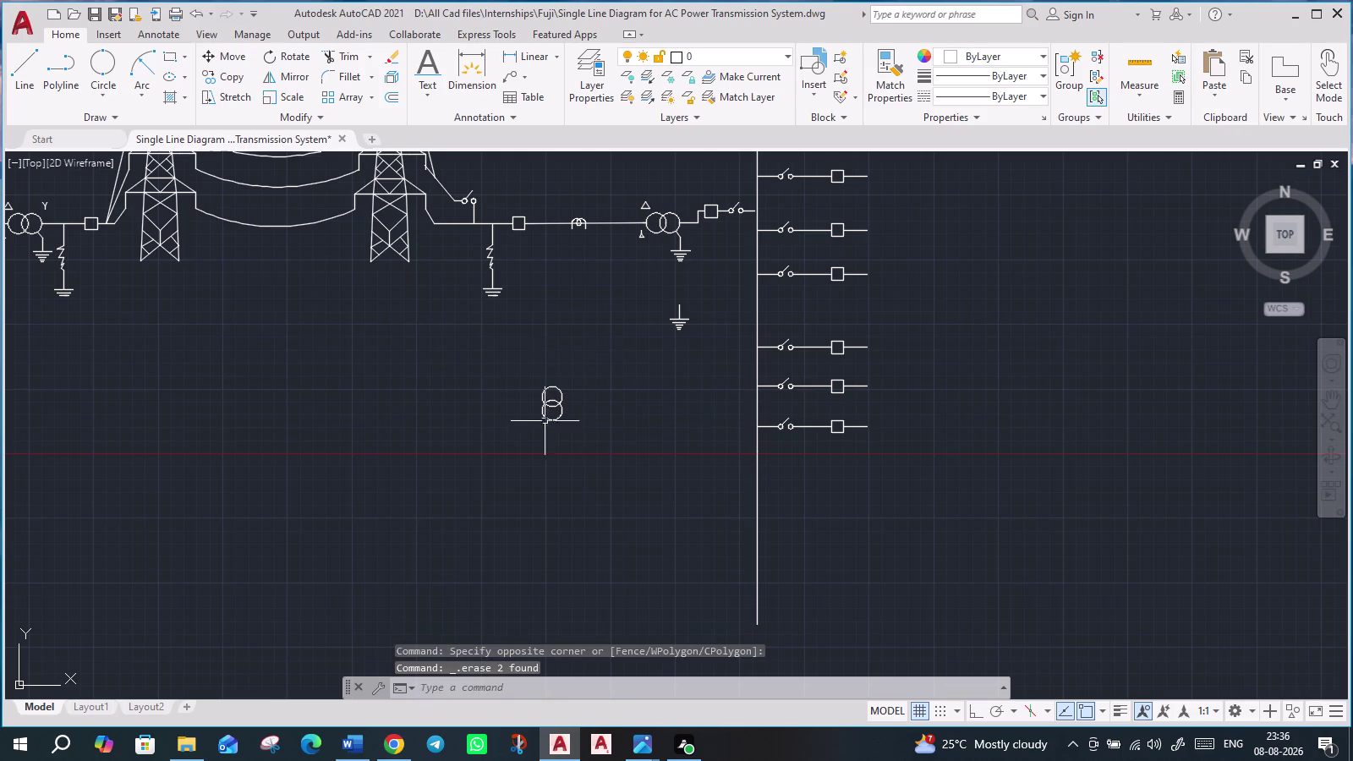
scroll(up, 3)
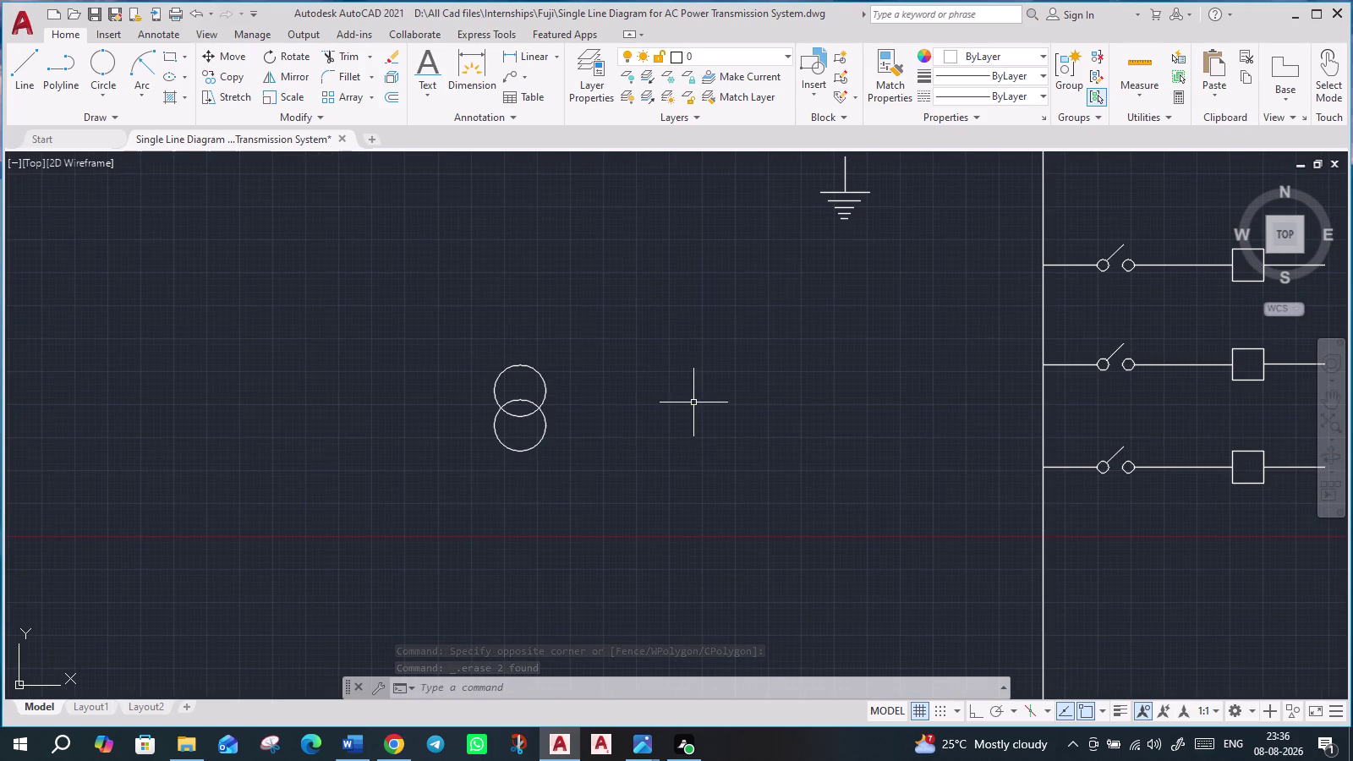
click(441, 355)
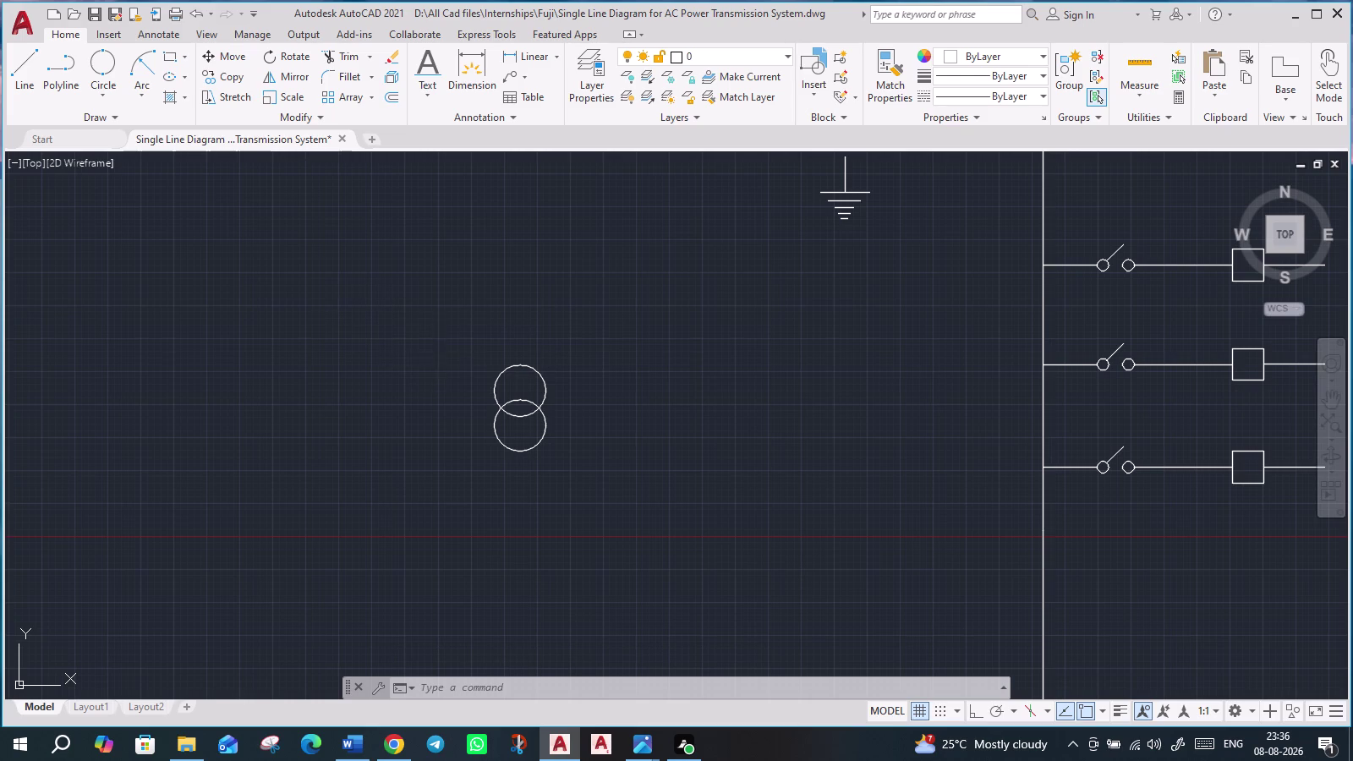
click(633, 487)
Move the two circles by their top quadrant onto the vertical busbar between feeders.
key(m)
key(Return)
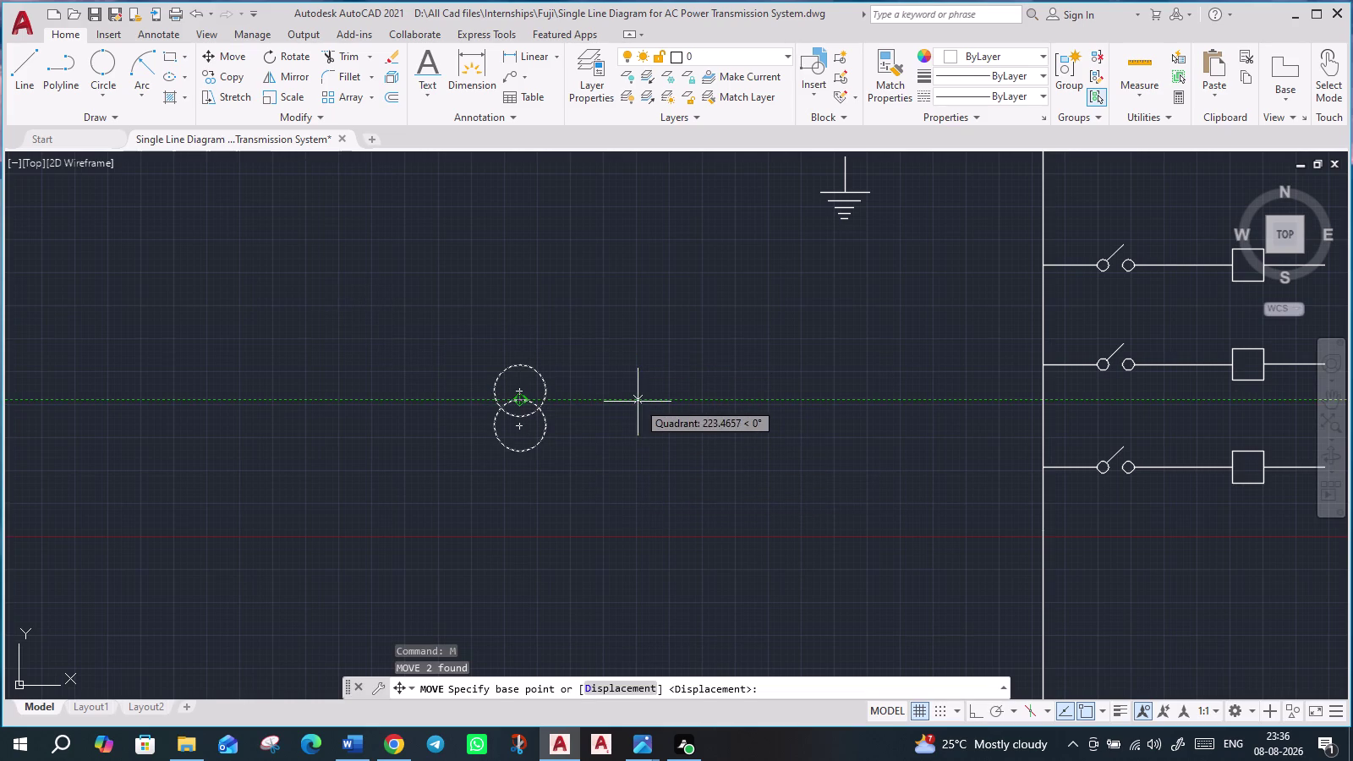
drag(518, 363, 526, 366)
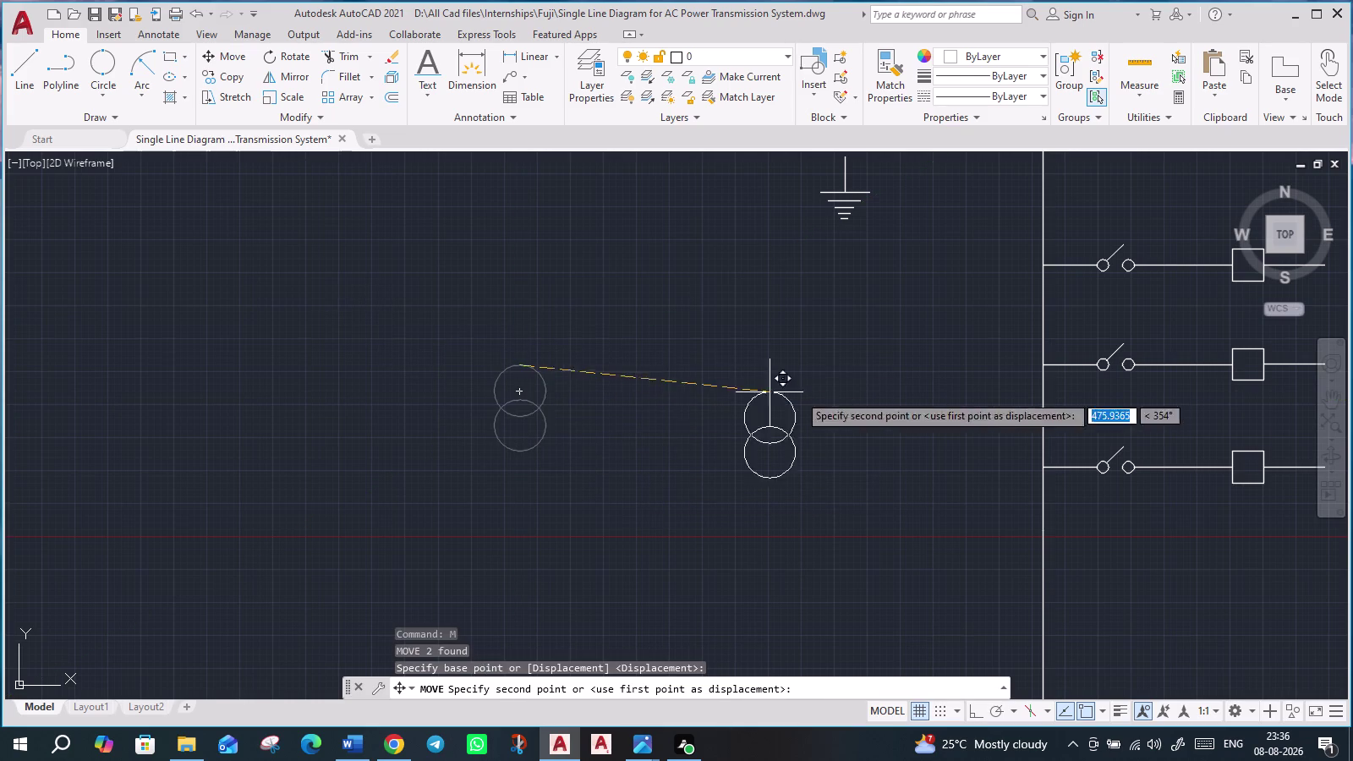
middle_drag(1145, 549, 974, 545)
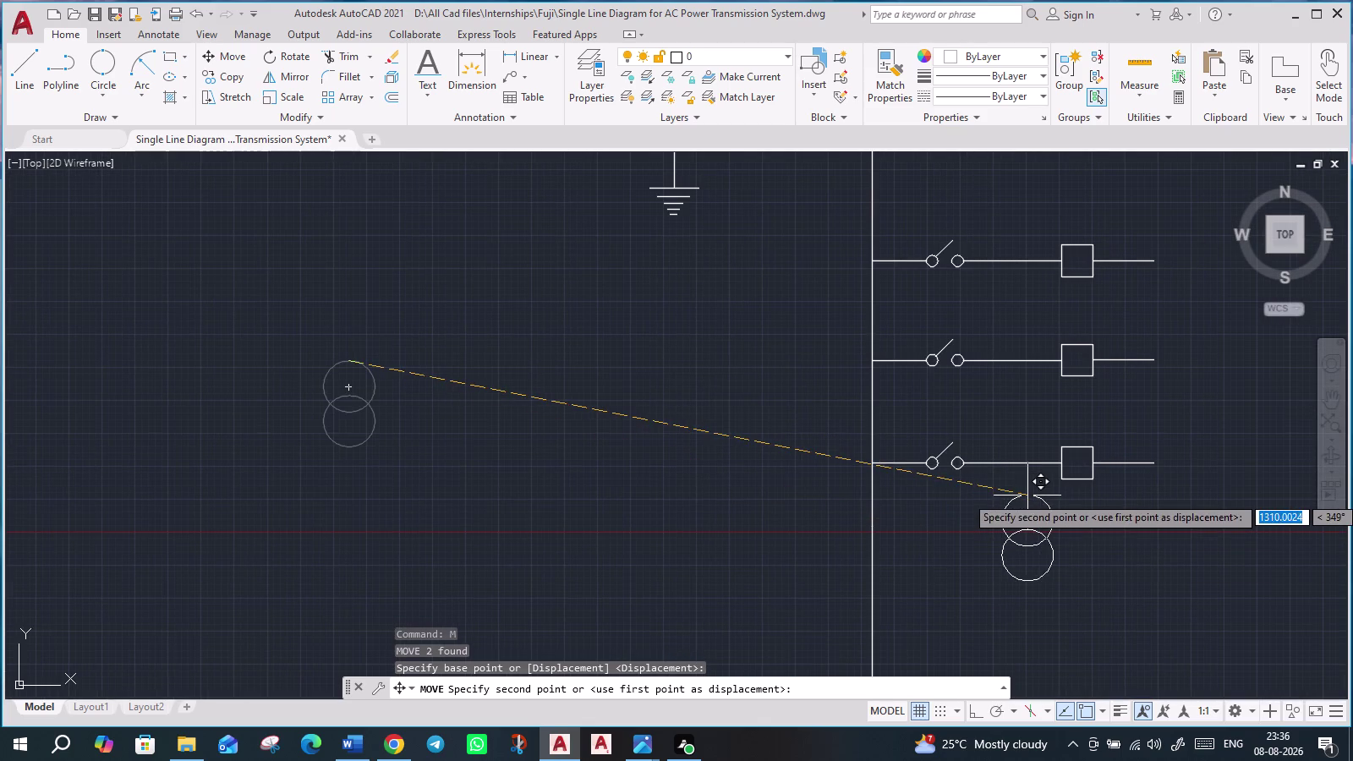
middle_drag(996, 343, 998, 421)
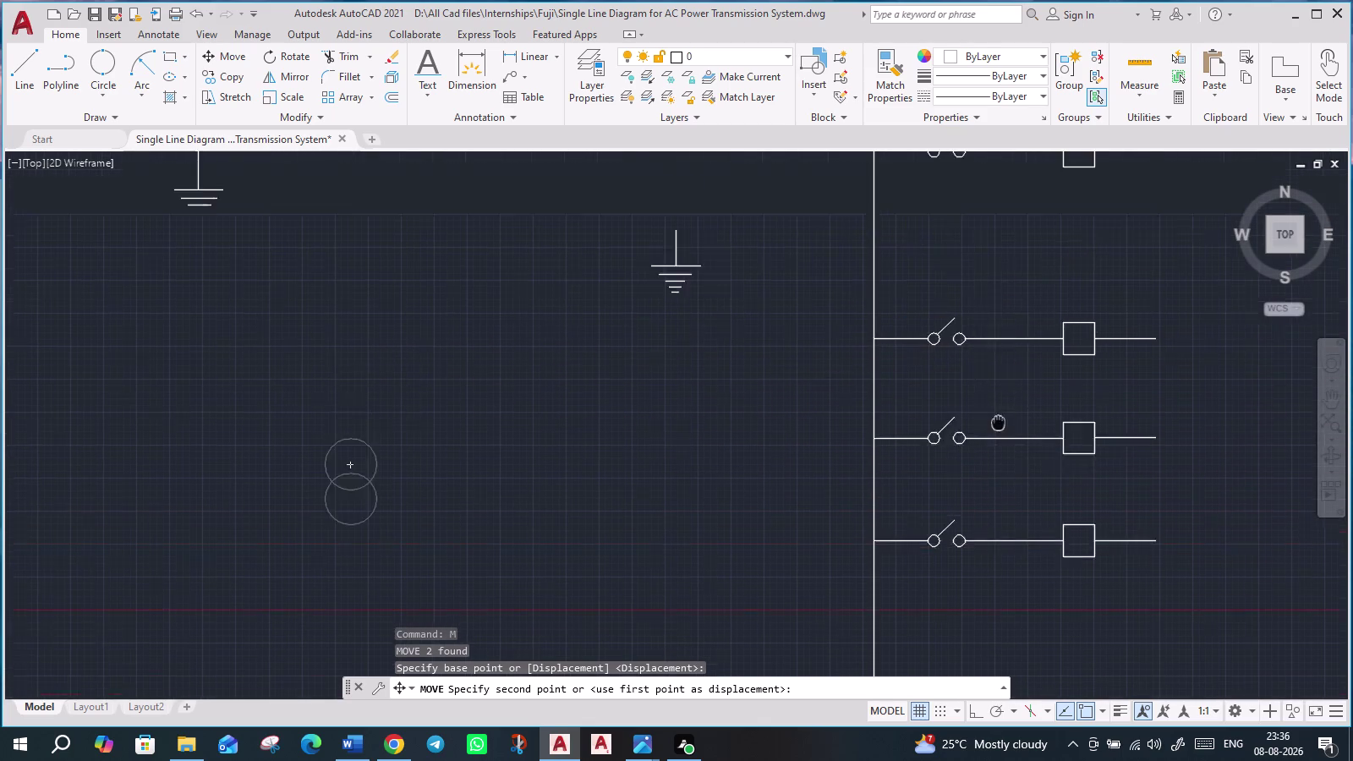
middle_drag(998, 421, 998, 616)
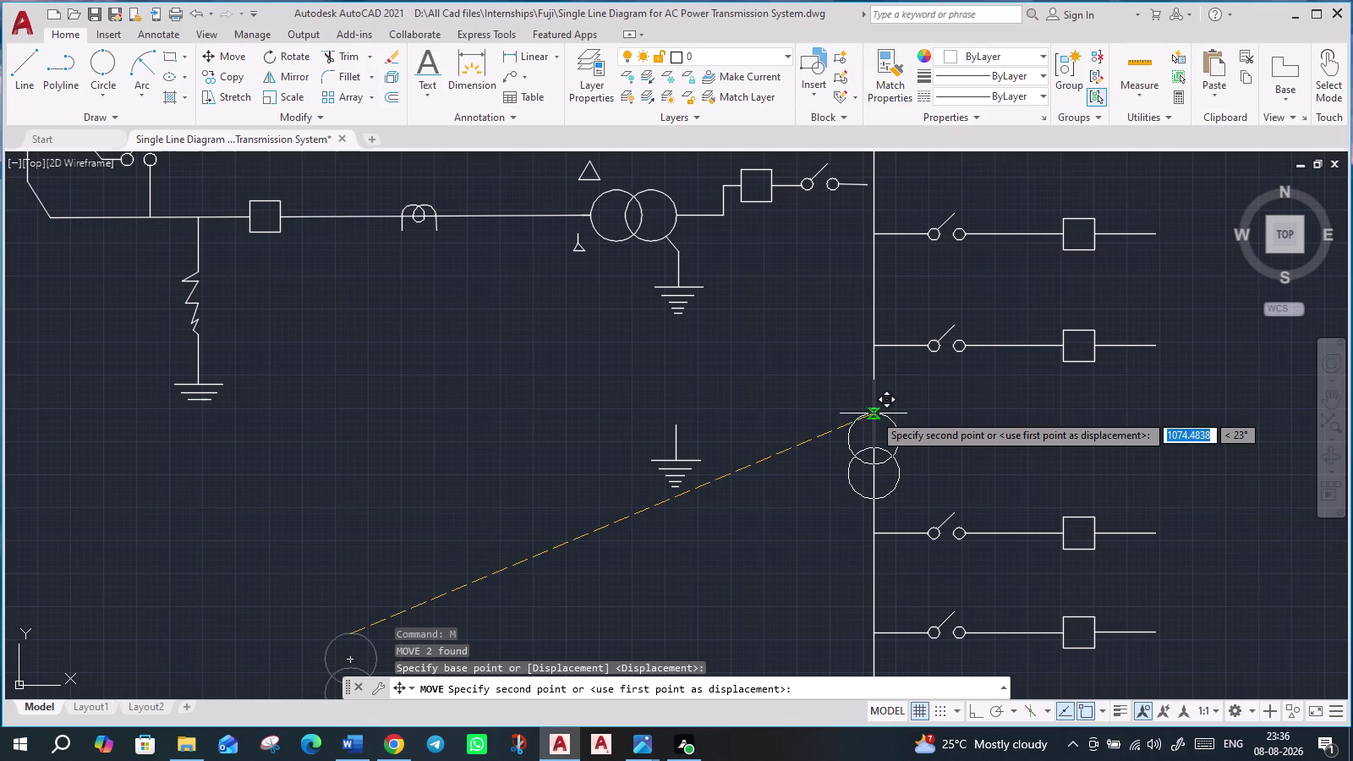
click(873, 414)
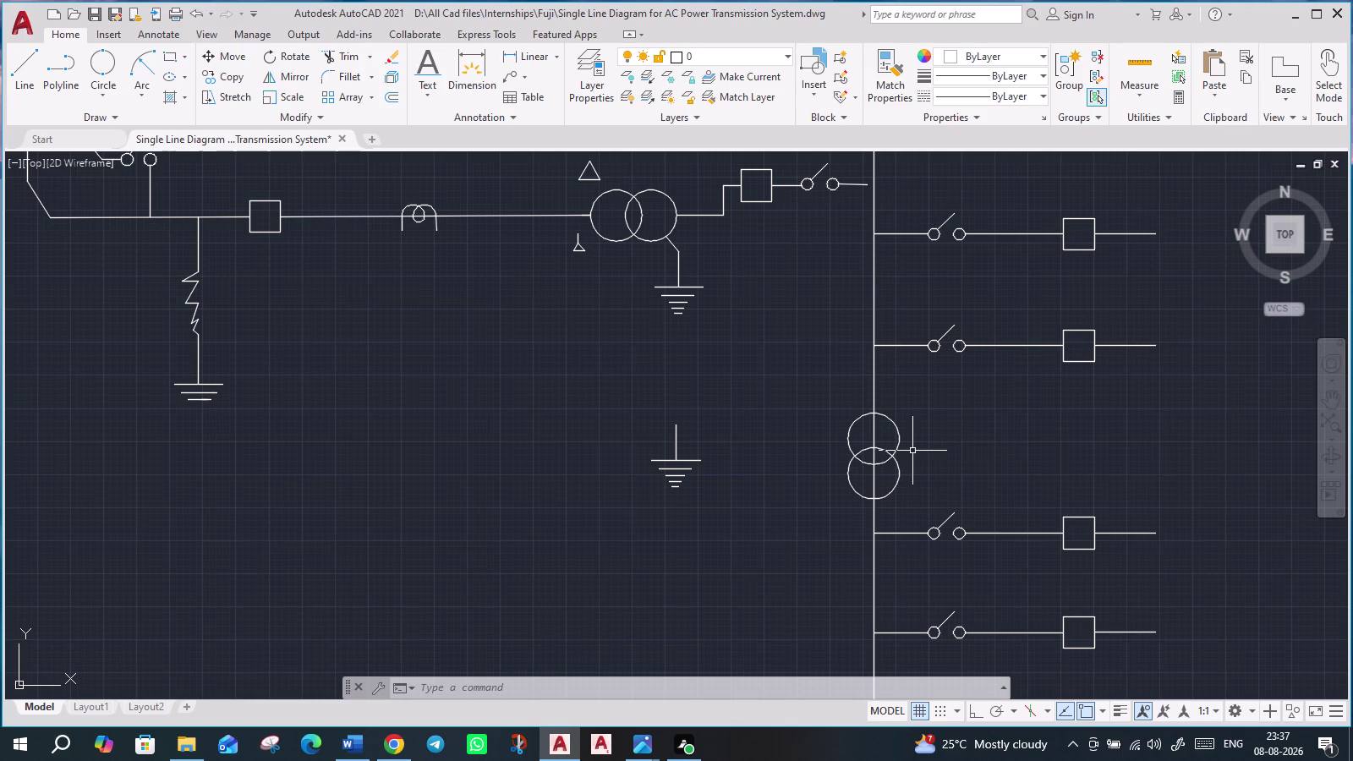
scroll(up, 3)
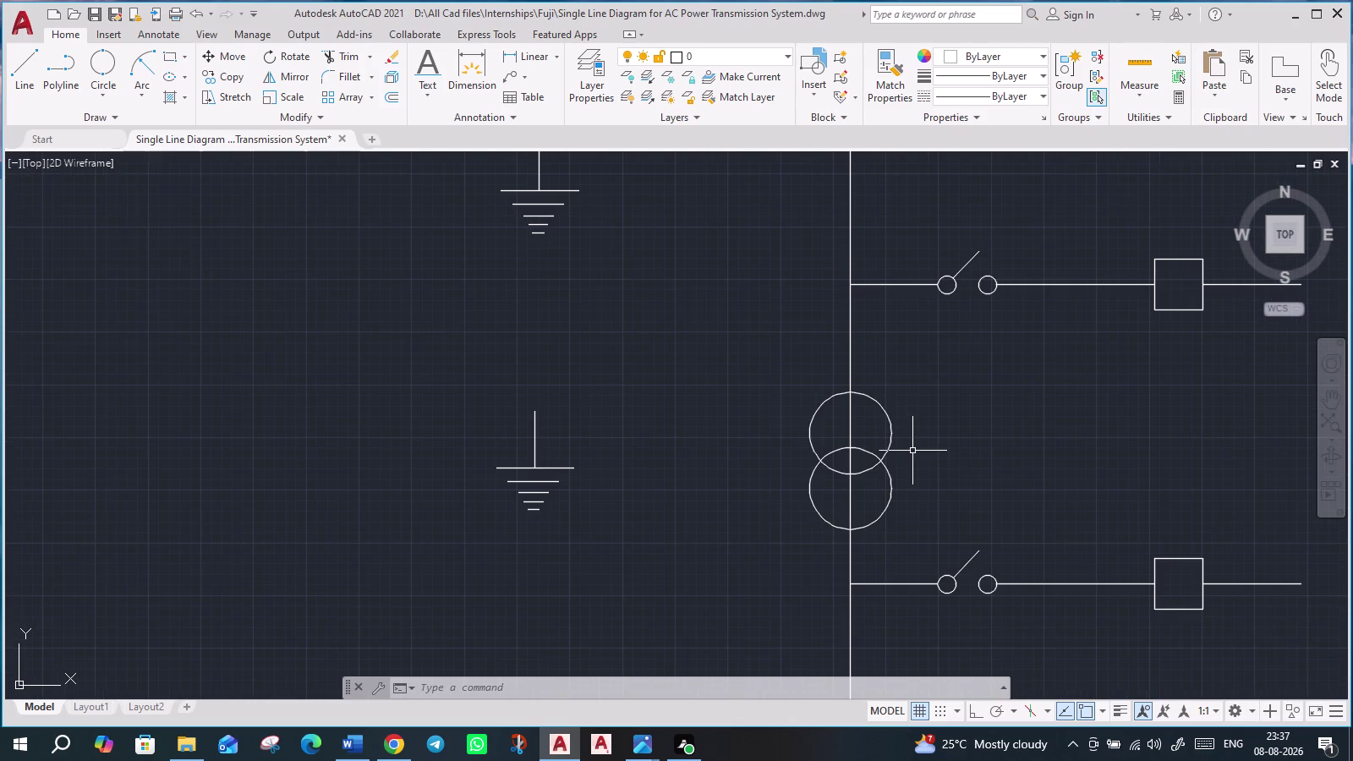
click(350, 57)
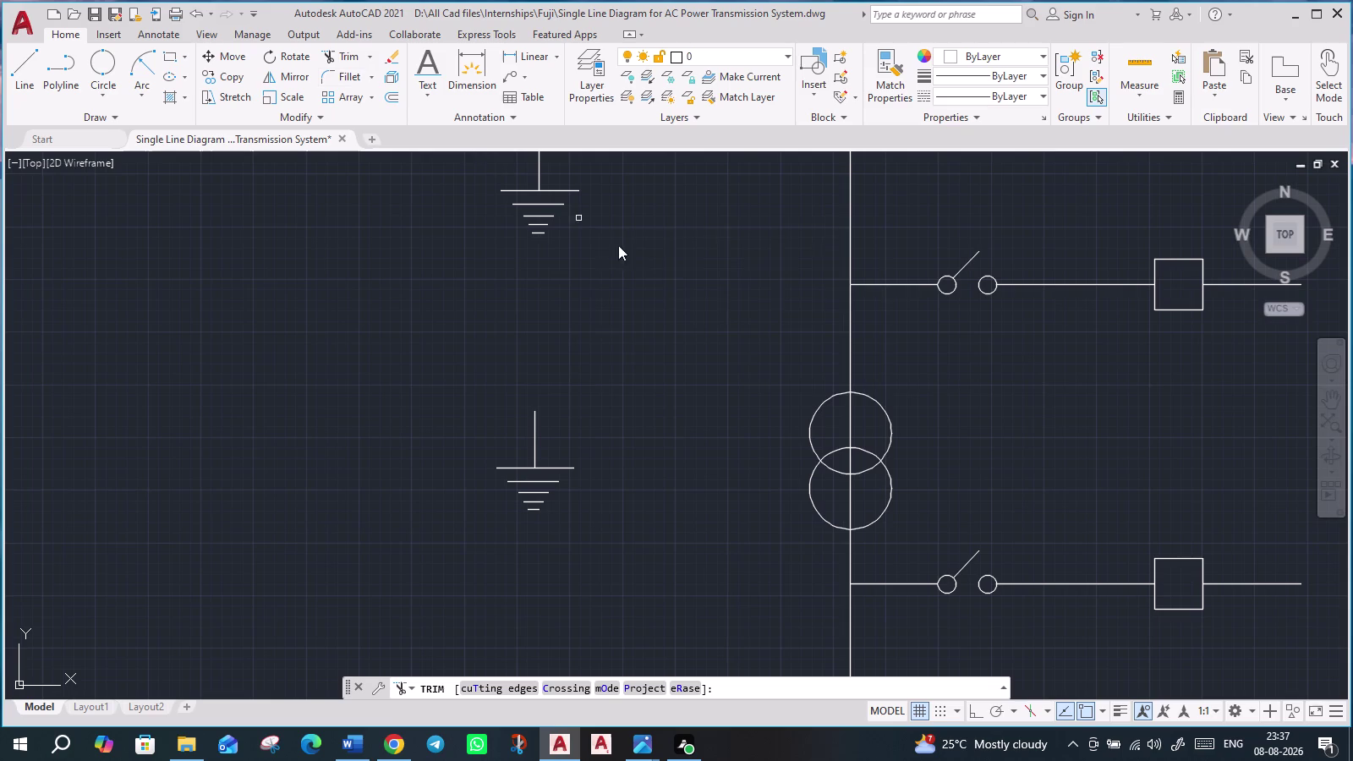
Trim away the busbar segments running inside the two stacked circles.
click(849, 426)
click(850, 465)
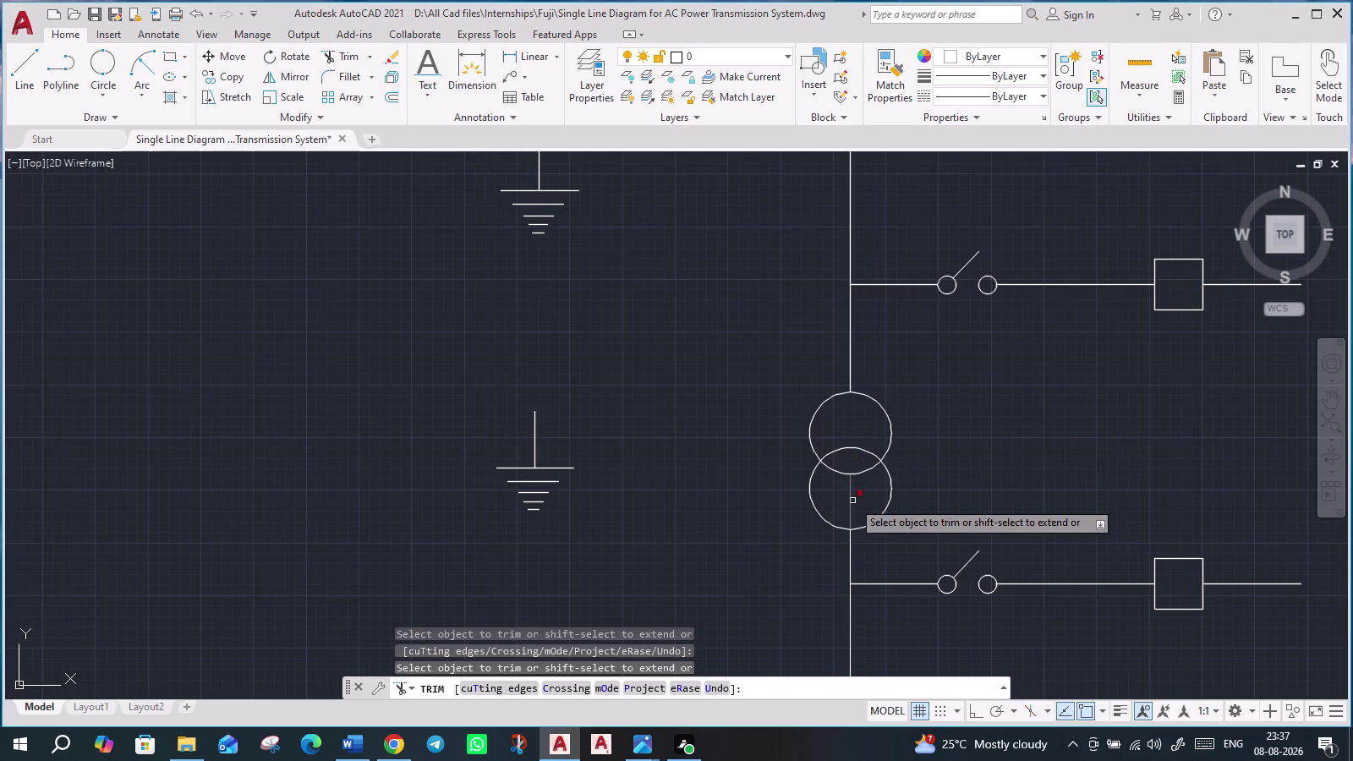
click(851, 500)
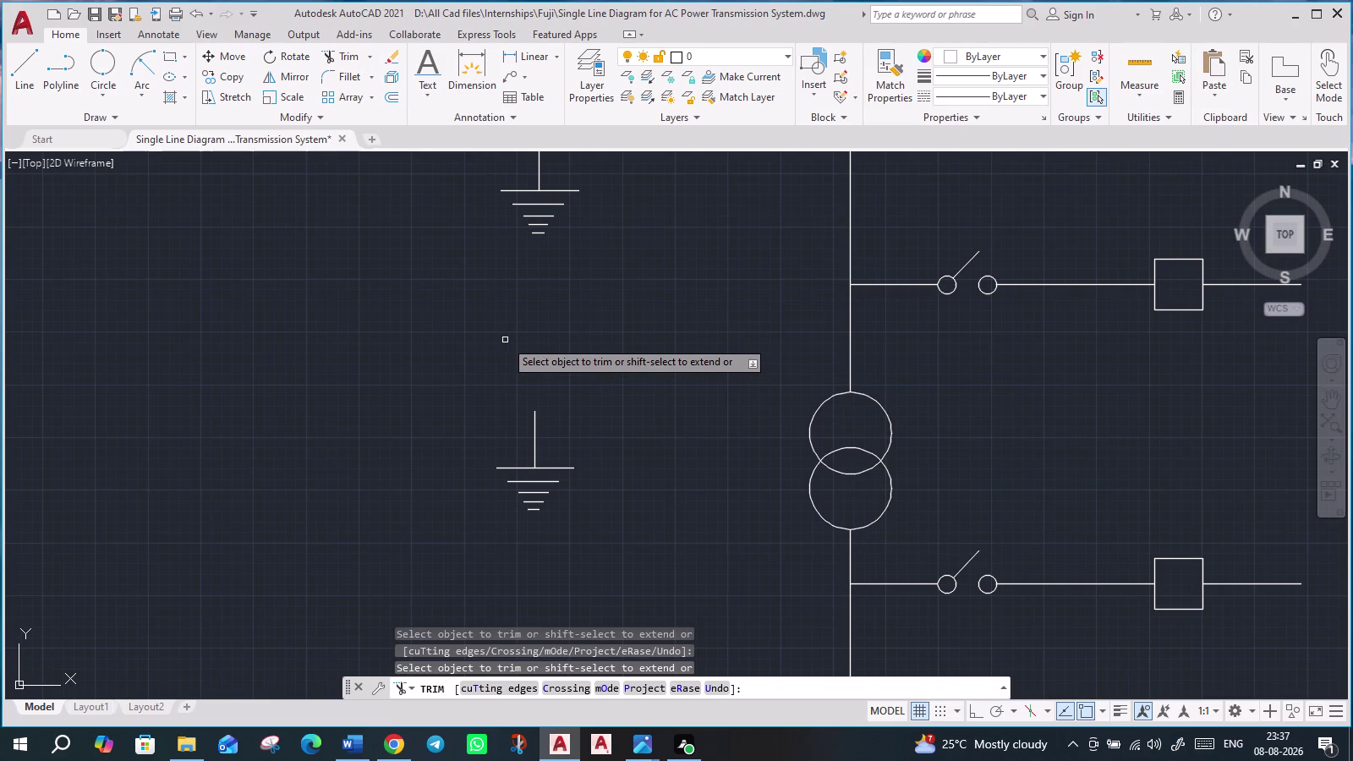
key(Escape)
Draw a short bent earthing lead from the upper circle's centre.
key(l)
key(Return)
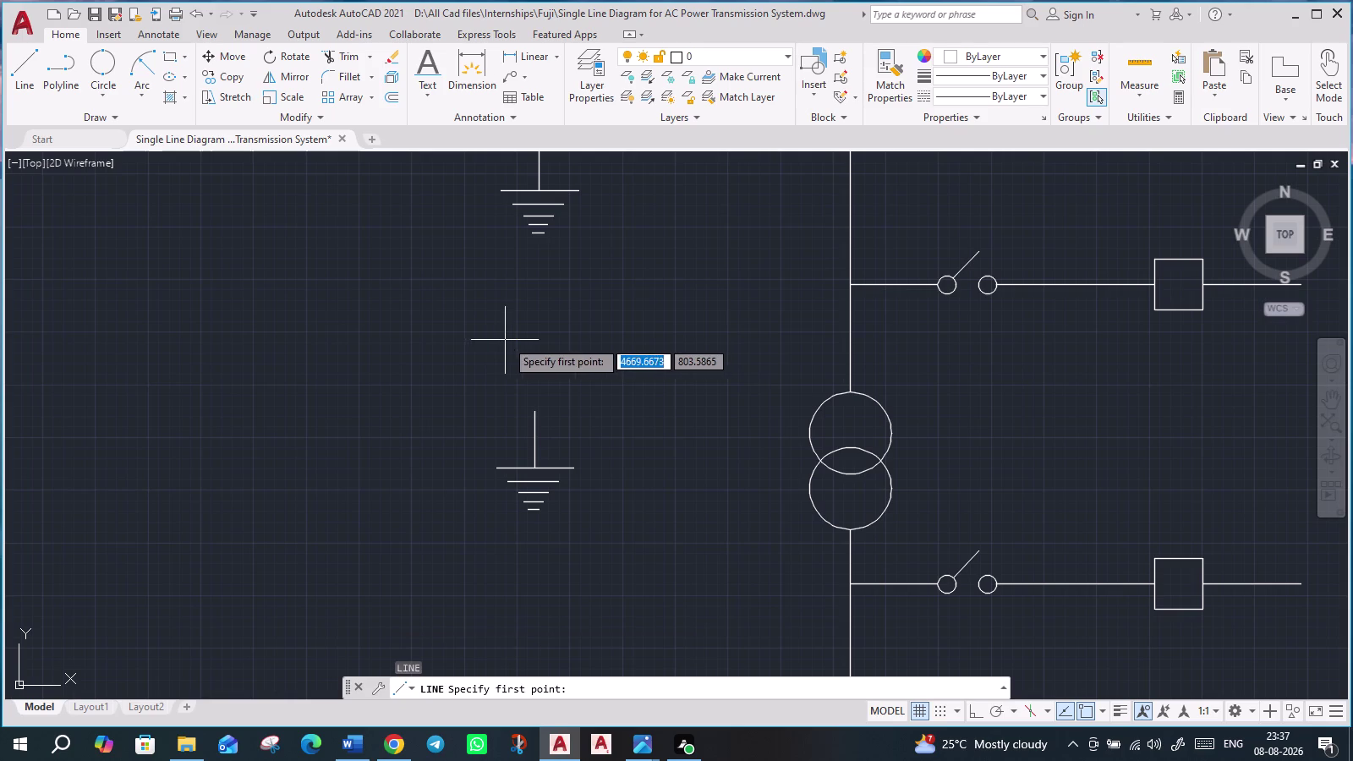
click(887, 411)
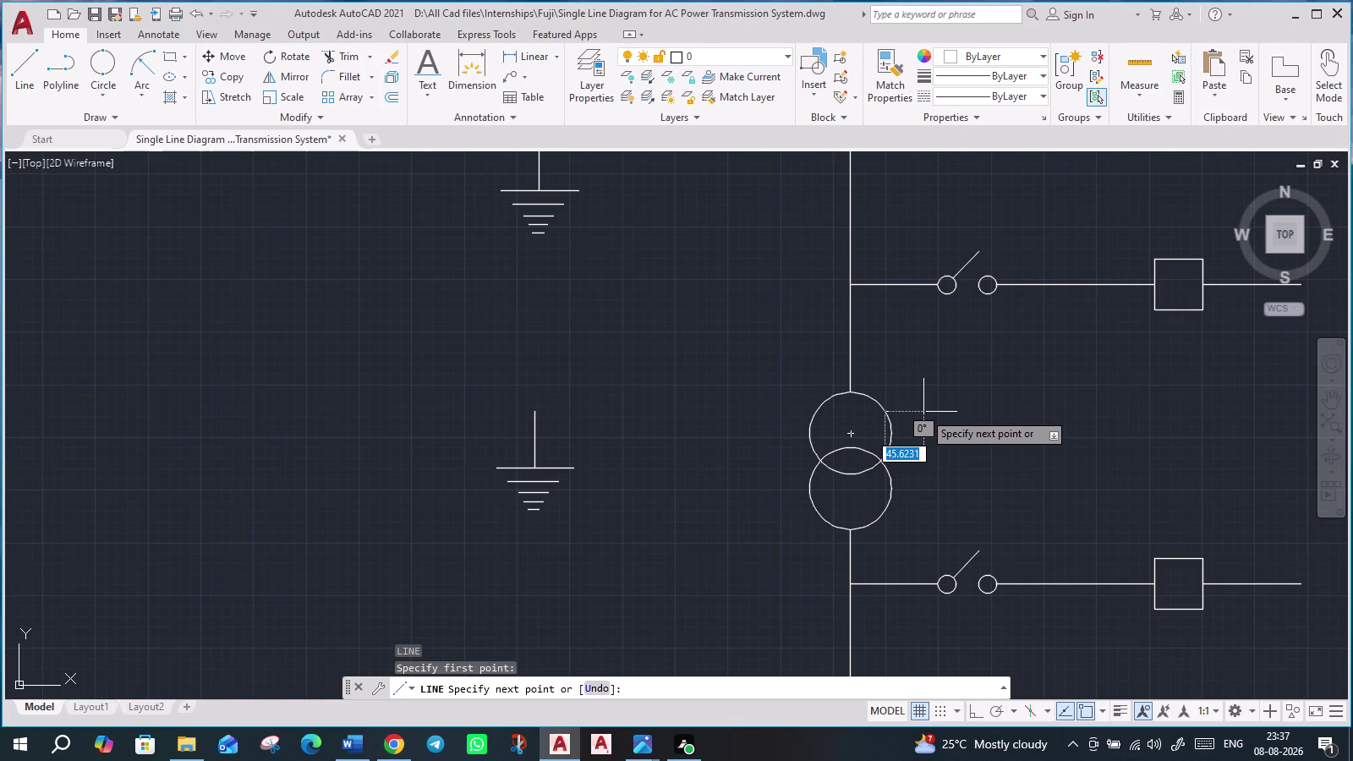
click(923, 412)
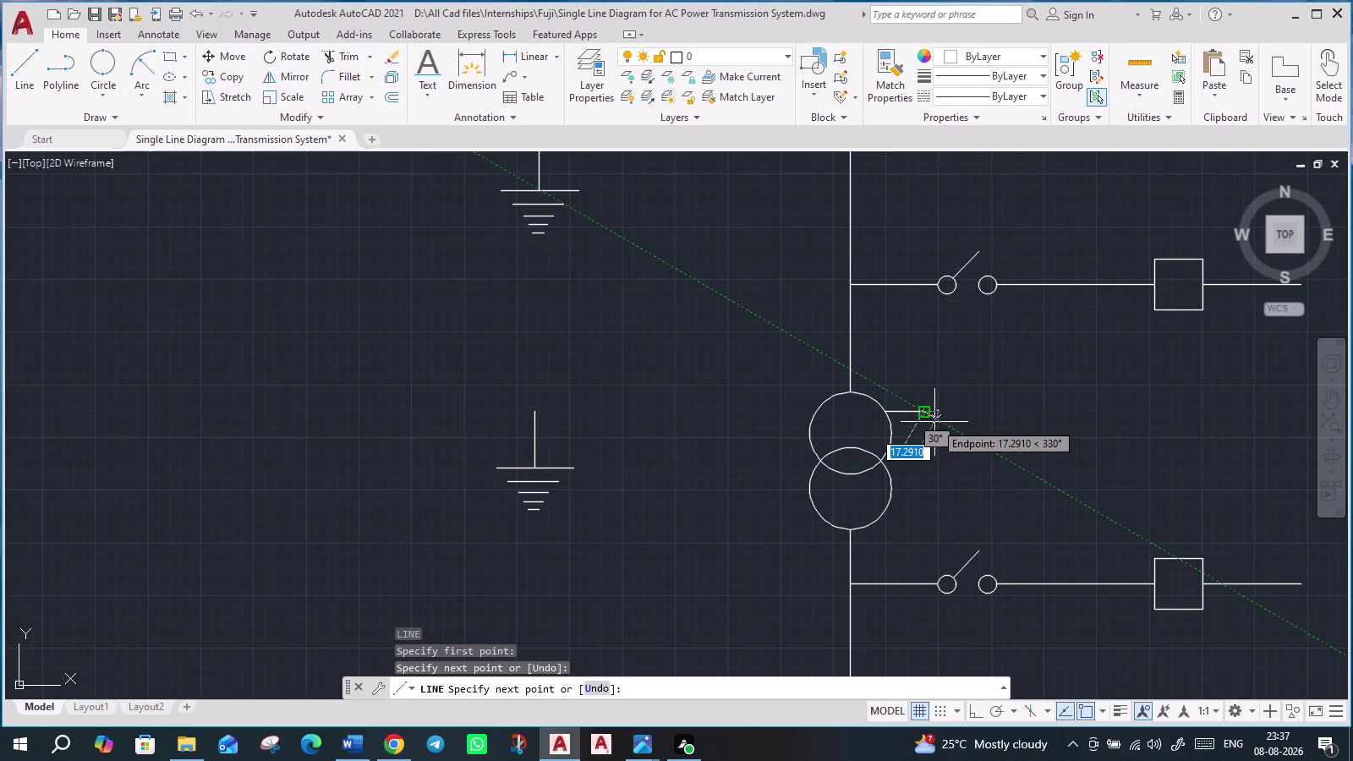
click(935, 422)
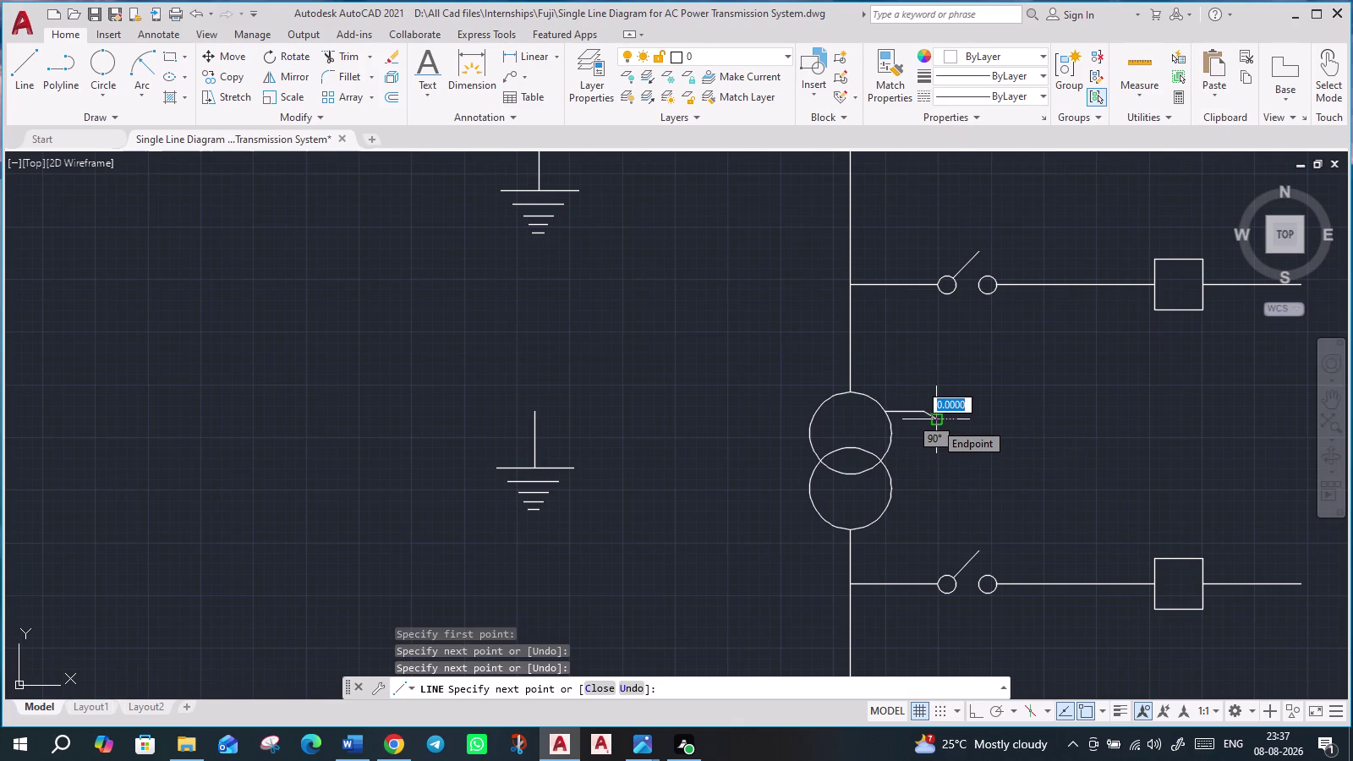
key(Escape)
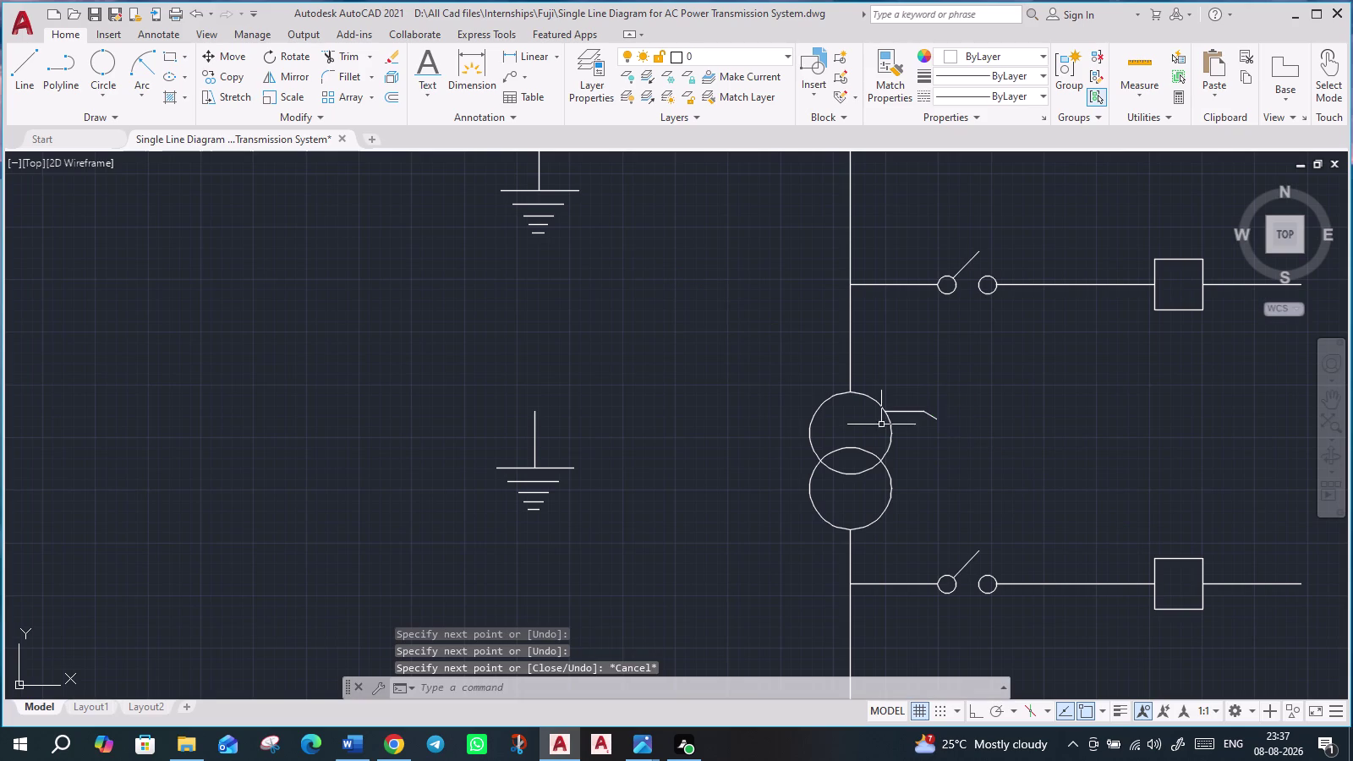
click(462, 387)
click(640, 533)
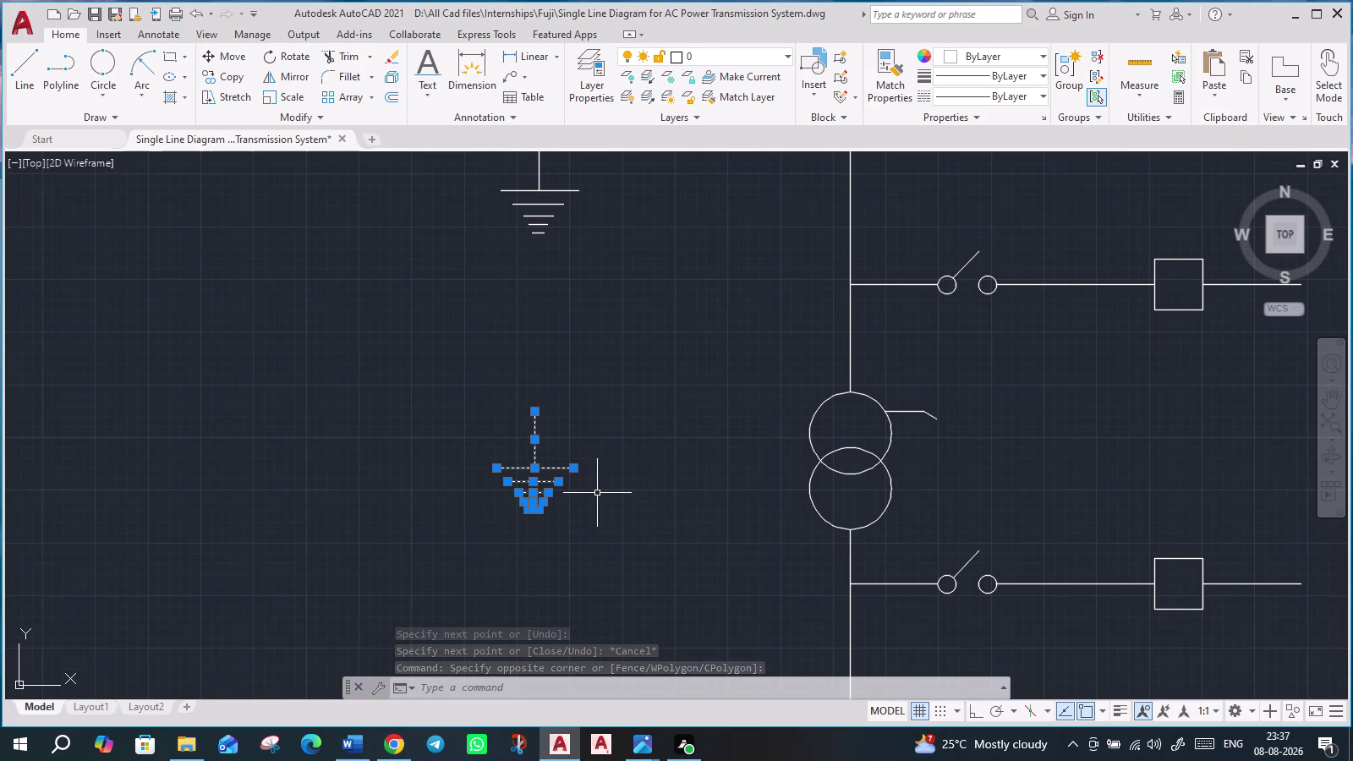
Move the spare earth symbol by its top onto the end of the bent lead.
key(m)
key(Return)
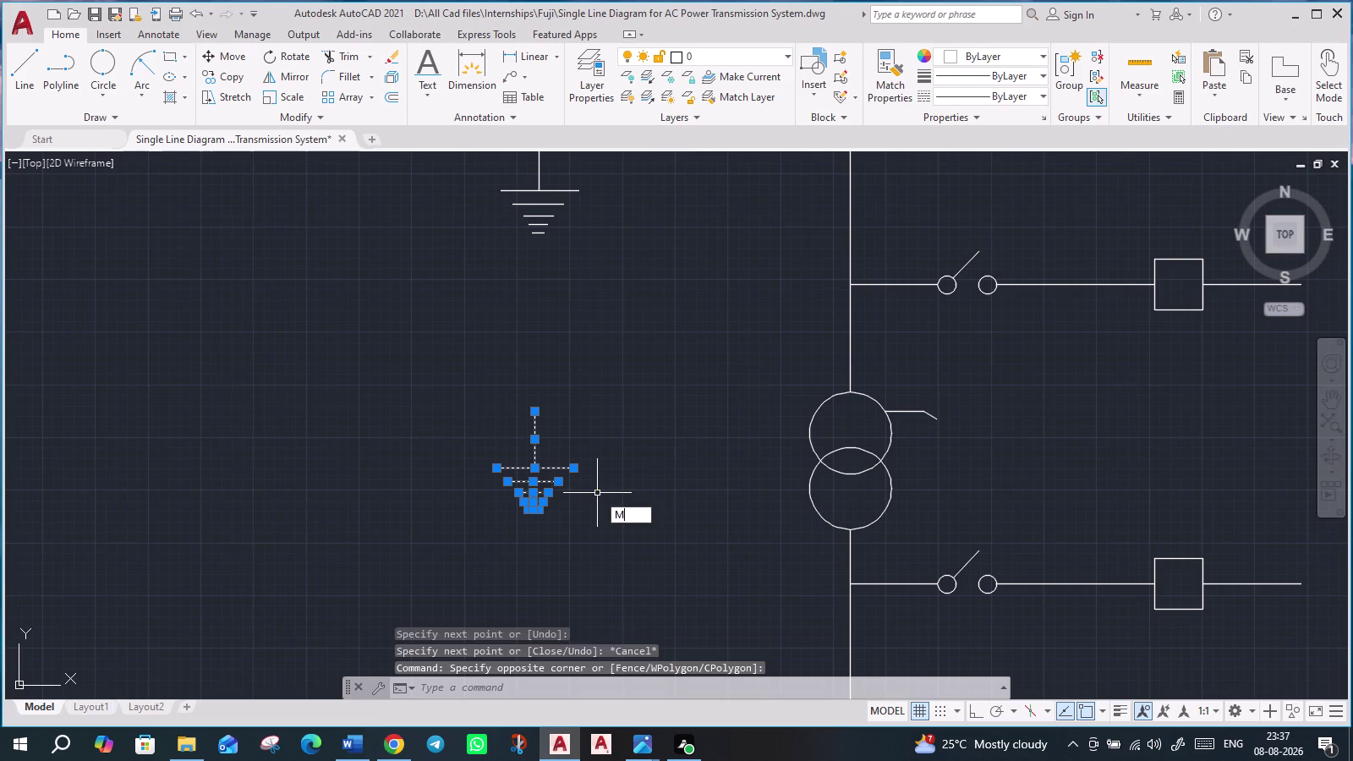
click(530, 417)
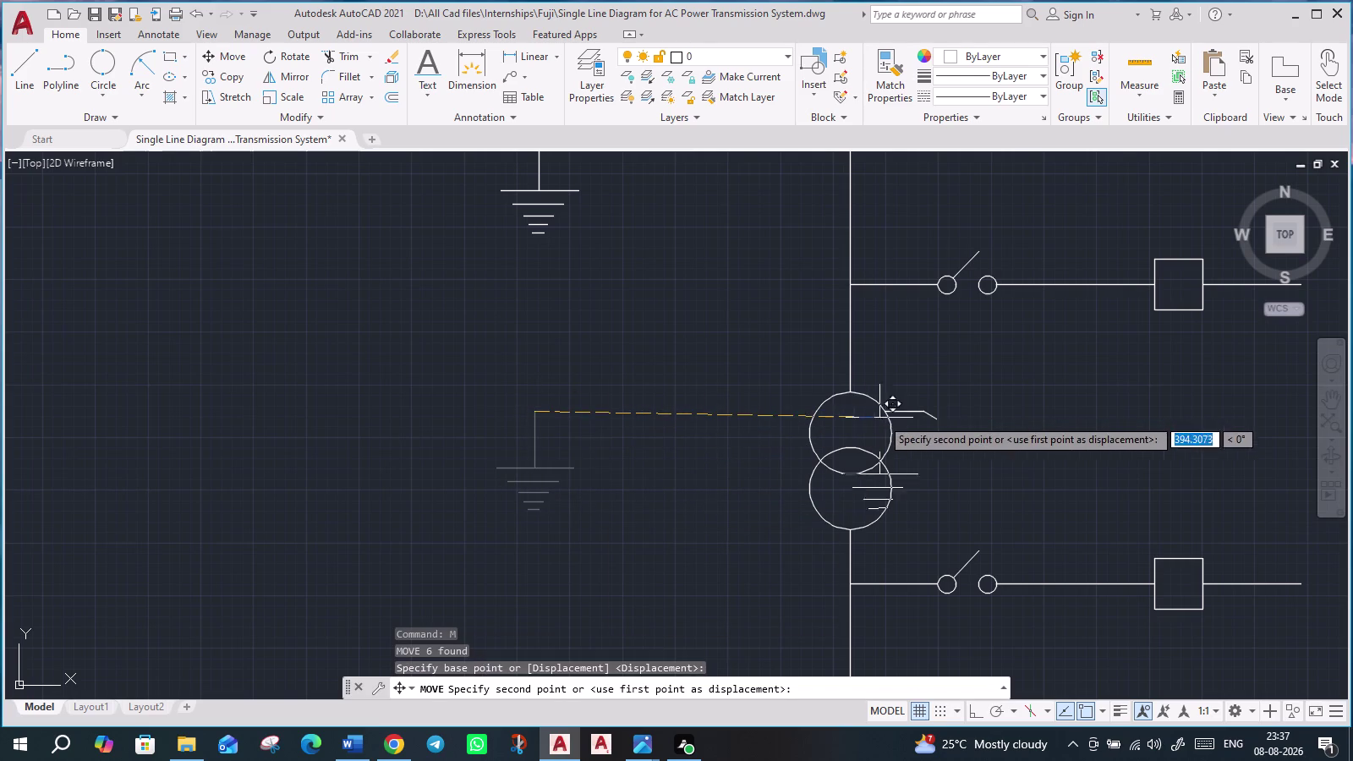
scroll(up, 3)
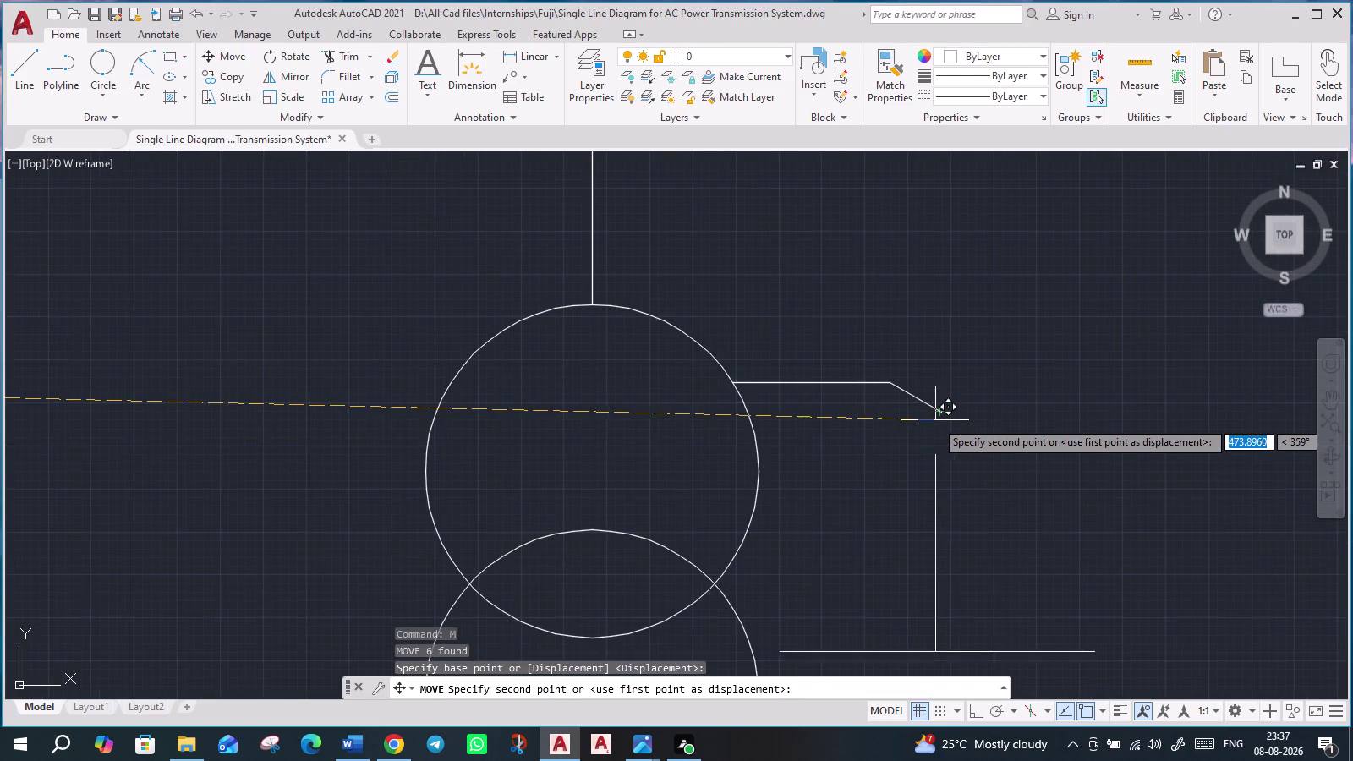
click(942, 414)
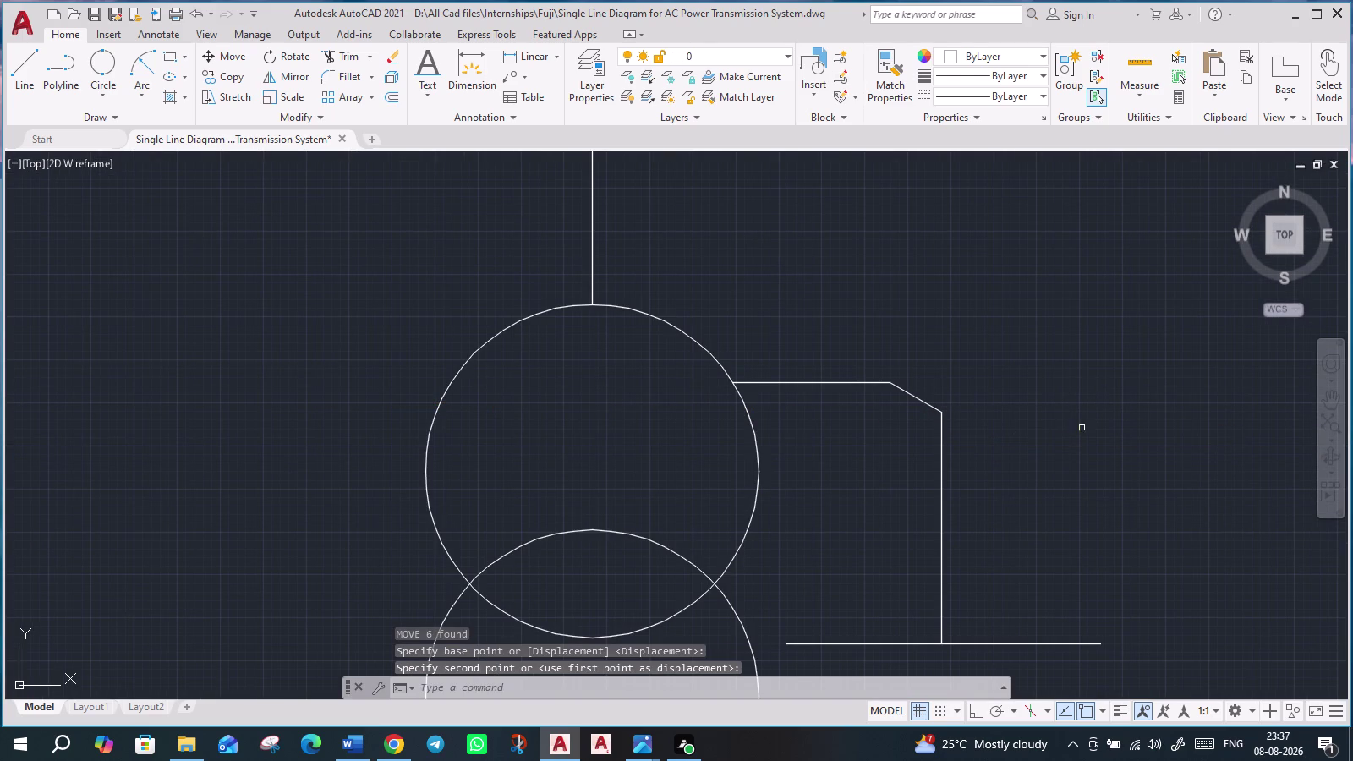
scroll(down, 3)
scroll(down, 3)
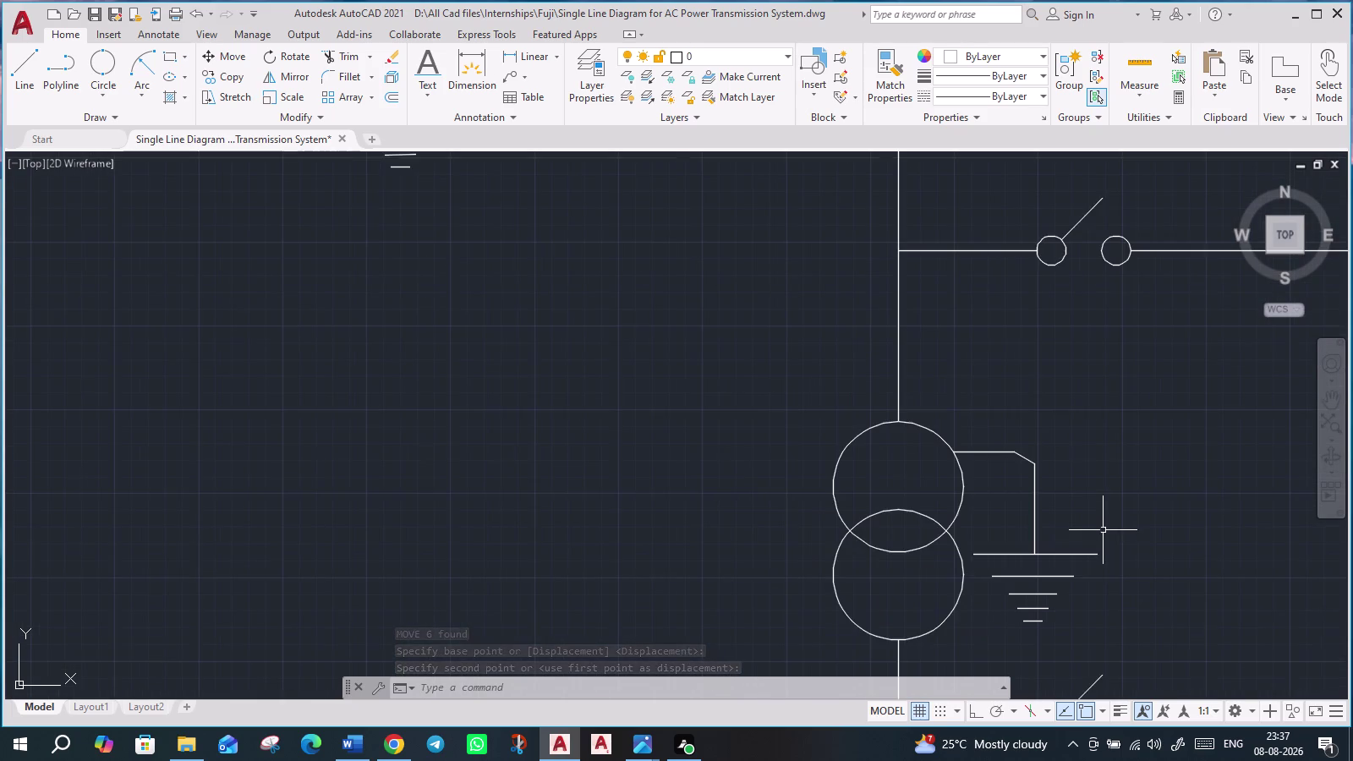
middle_drag(1128, 557, 980, 437)
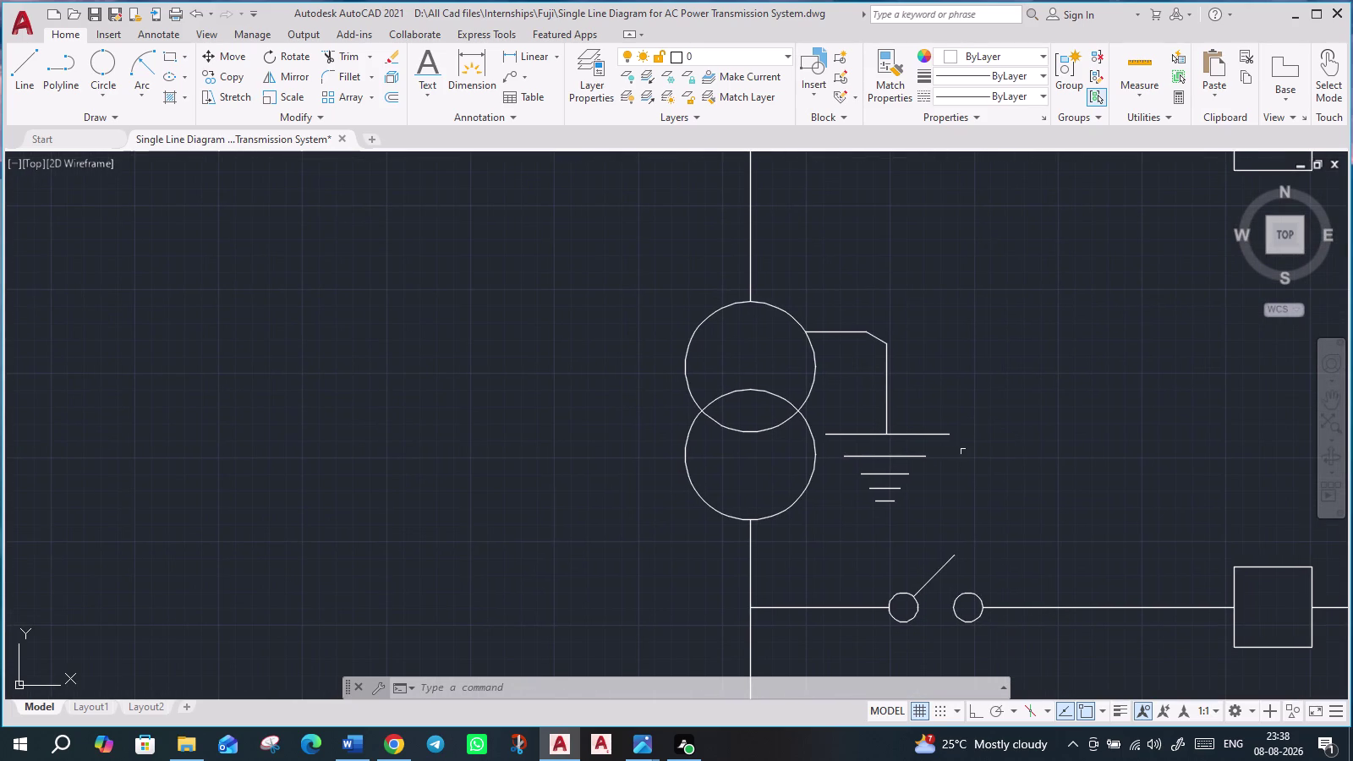
scroll(down, 3)
middle_drag(455, 412, 521, 630)
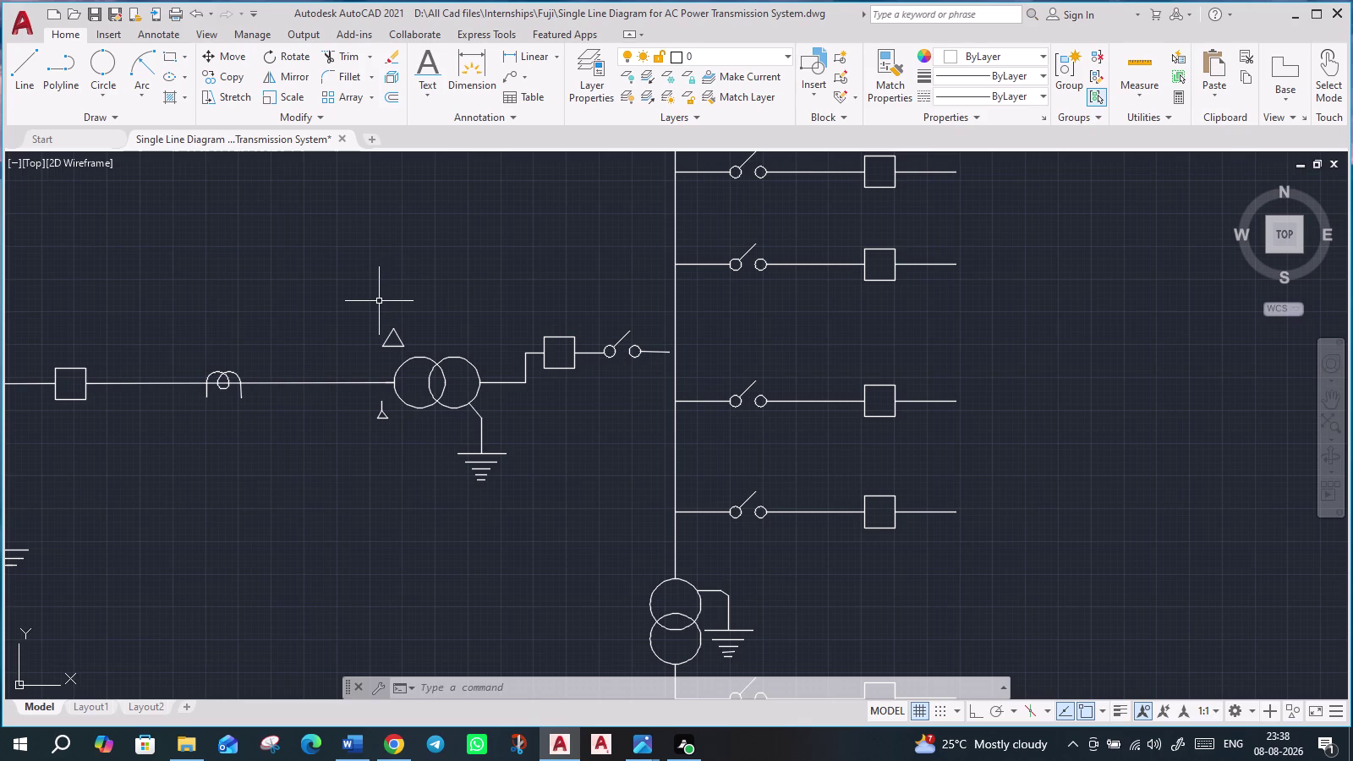
scroll(up, 3)
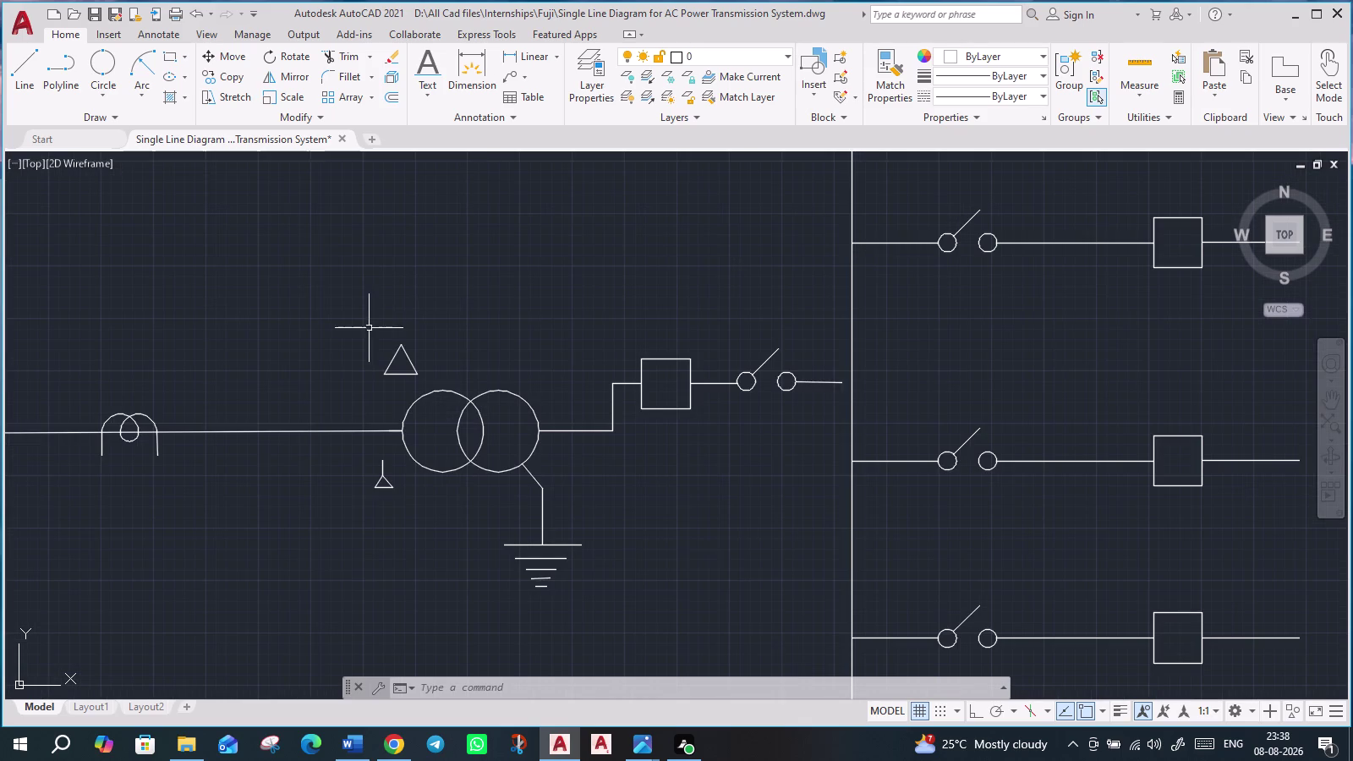
Copy the receiving-end transformer's delta triangle with CO from its reference point.
click(356, 330)
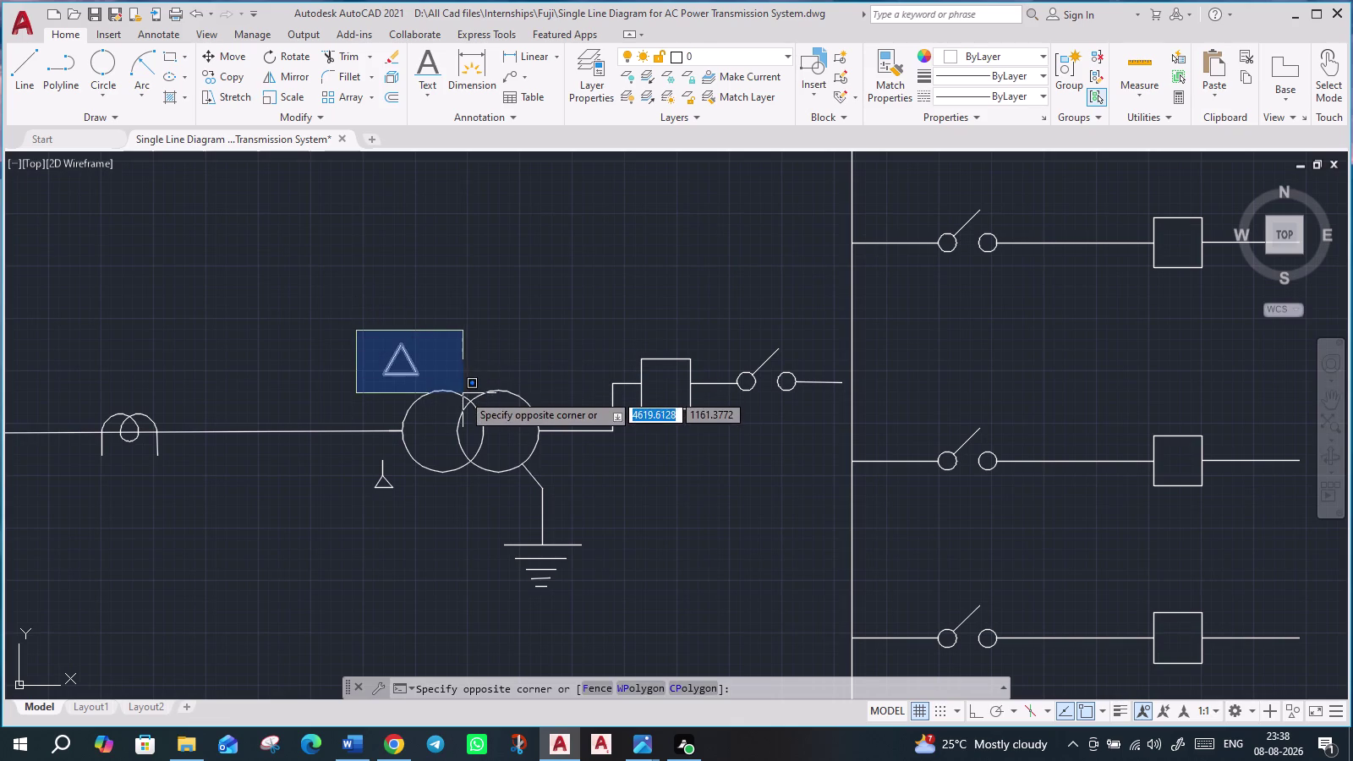
click(428, 379)
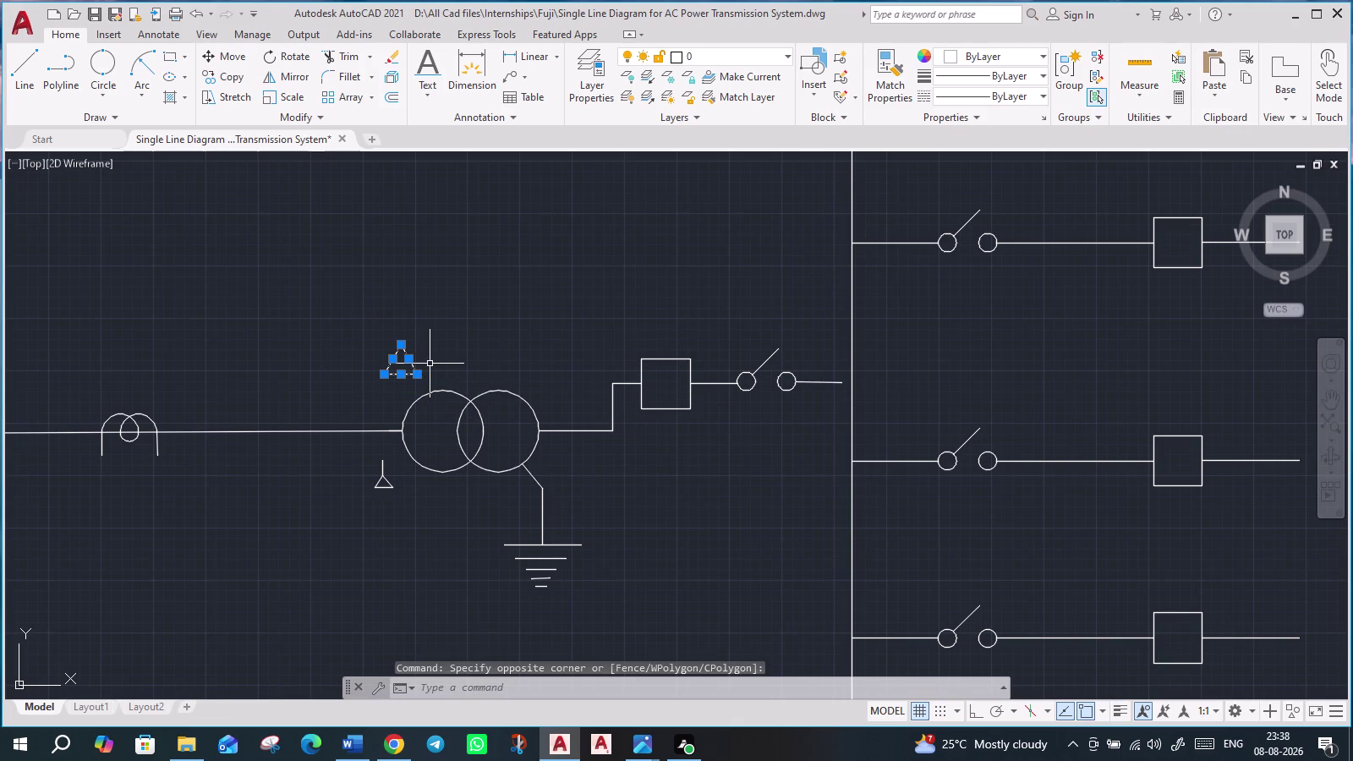
text(c)
text(o)
key(Return)
click(379, 372)
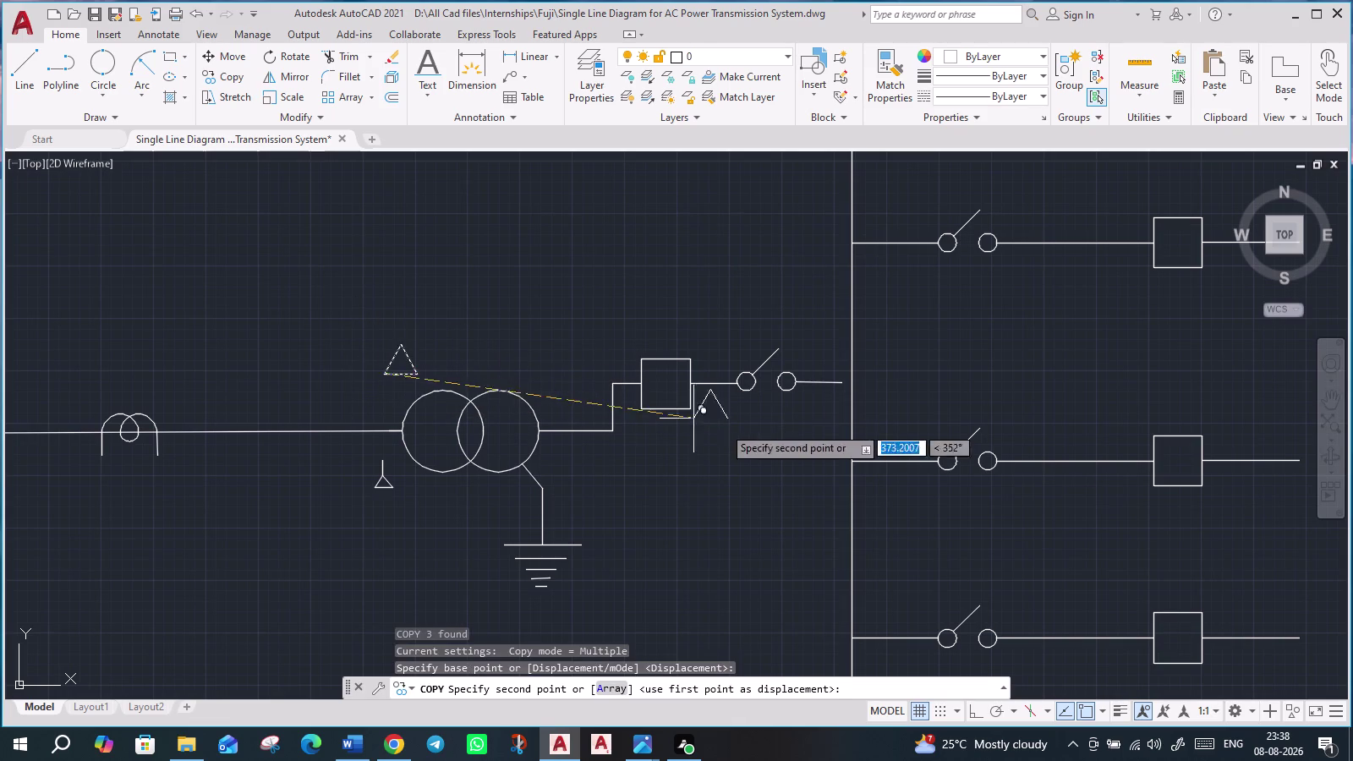
Place the delta triangle copy beside the busbar's earthed transformer.
middle_drag(1042, 509, 933, 478)
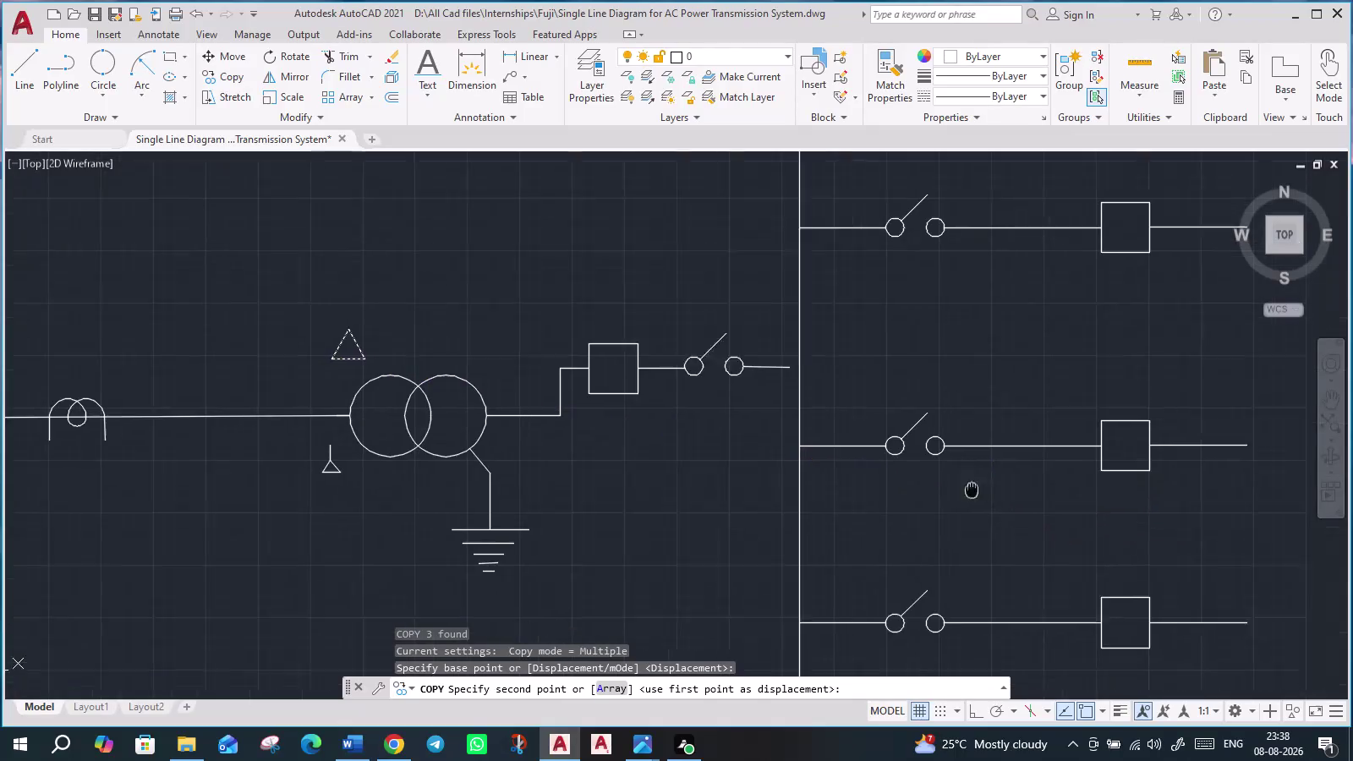
middle_drag(933, 478, 857, 455)
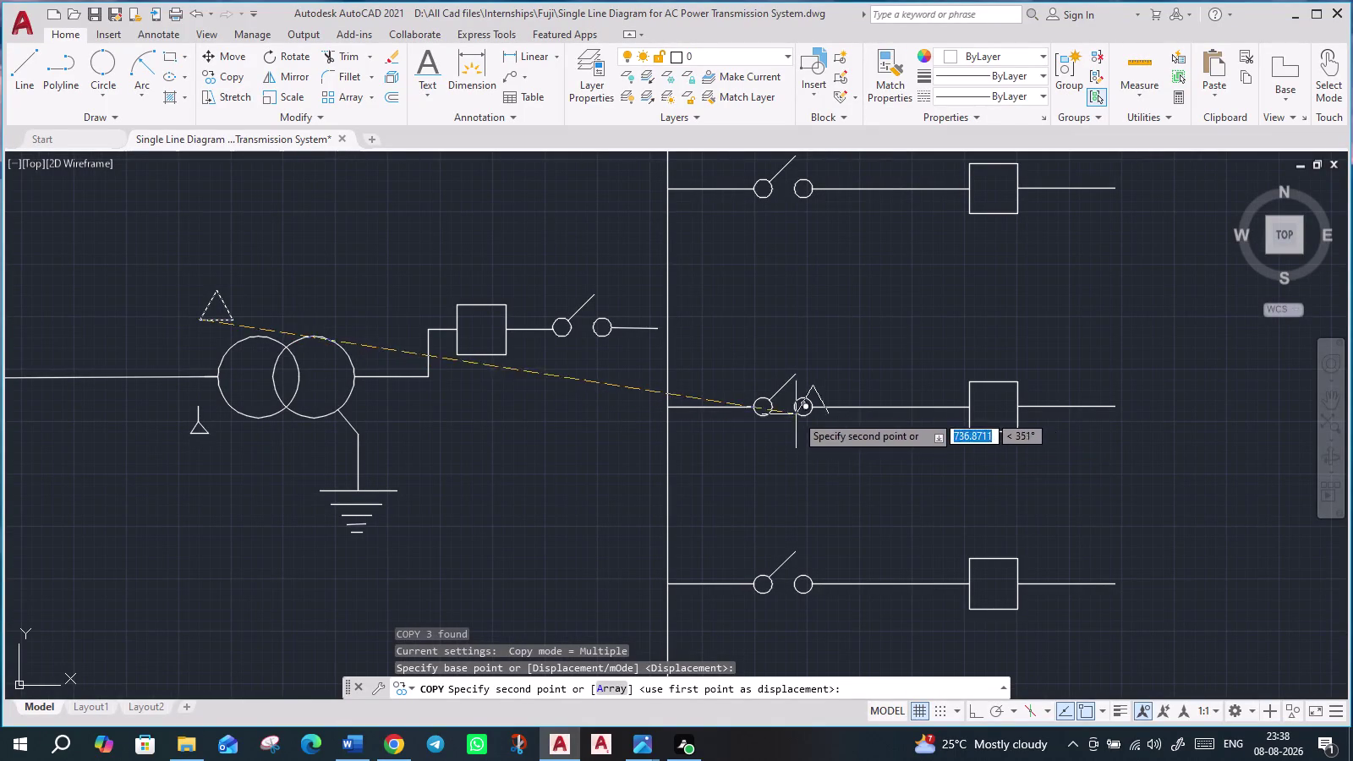
scroll(down, 3)
middle_drag(883, 507, 901, 450)
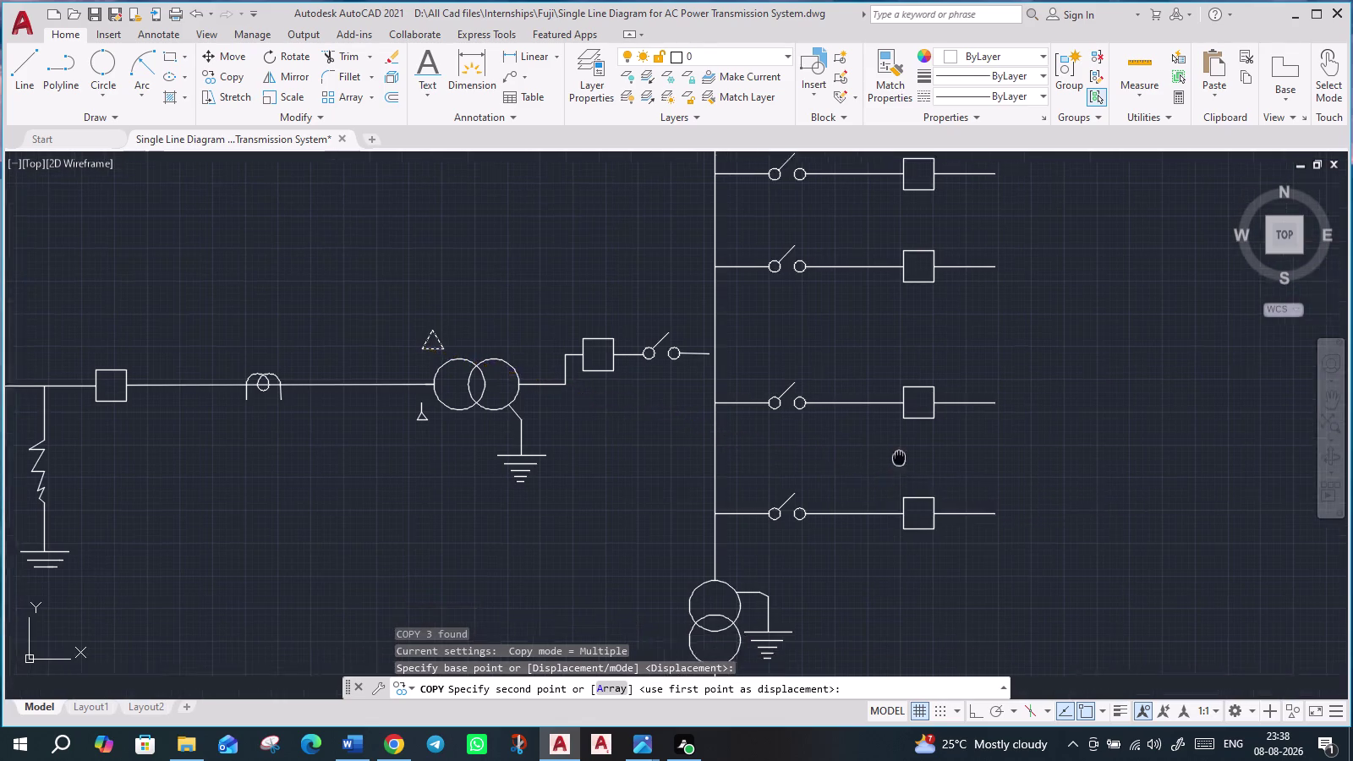
middle_drag(901, 450, 936, 370)
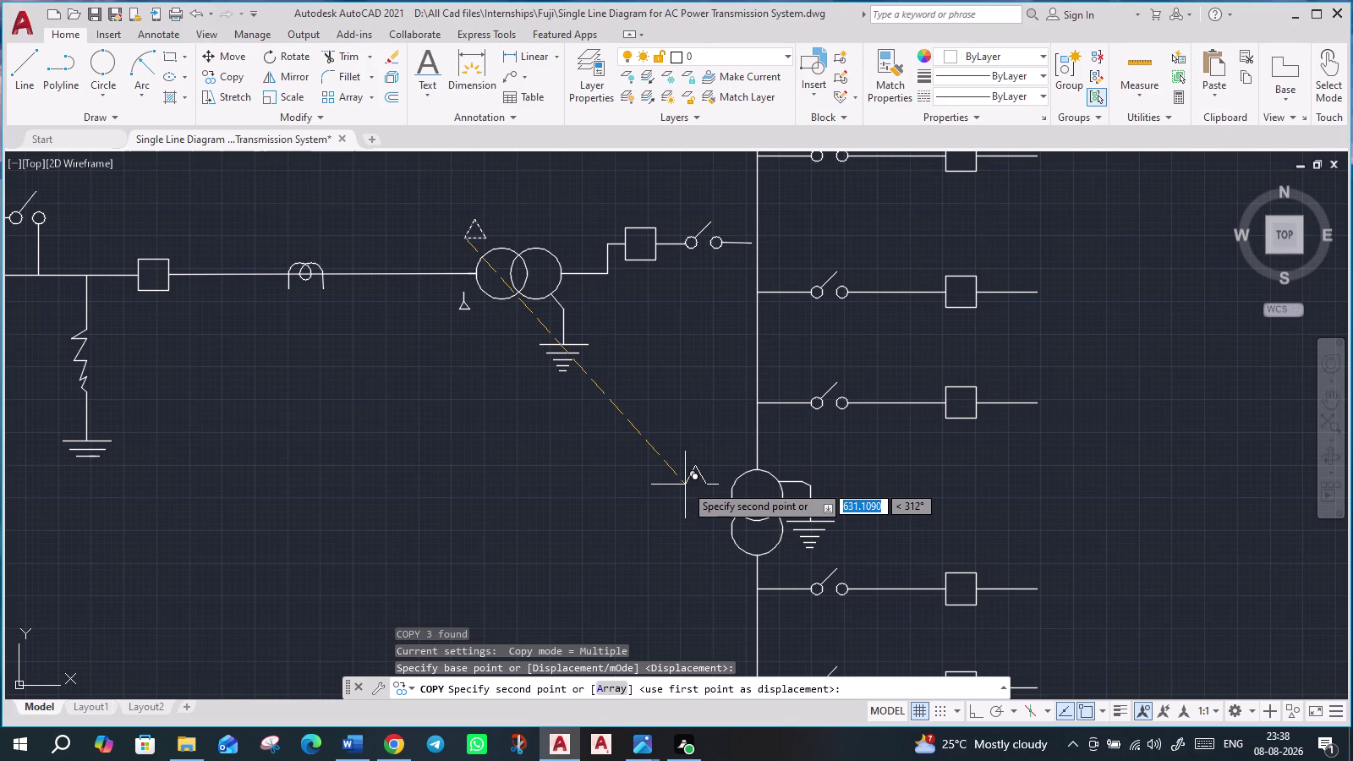
click(685, 484)
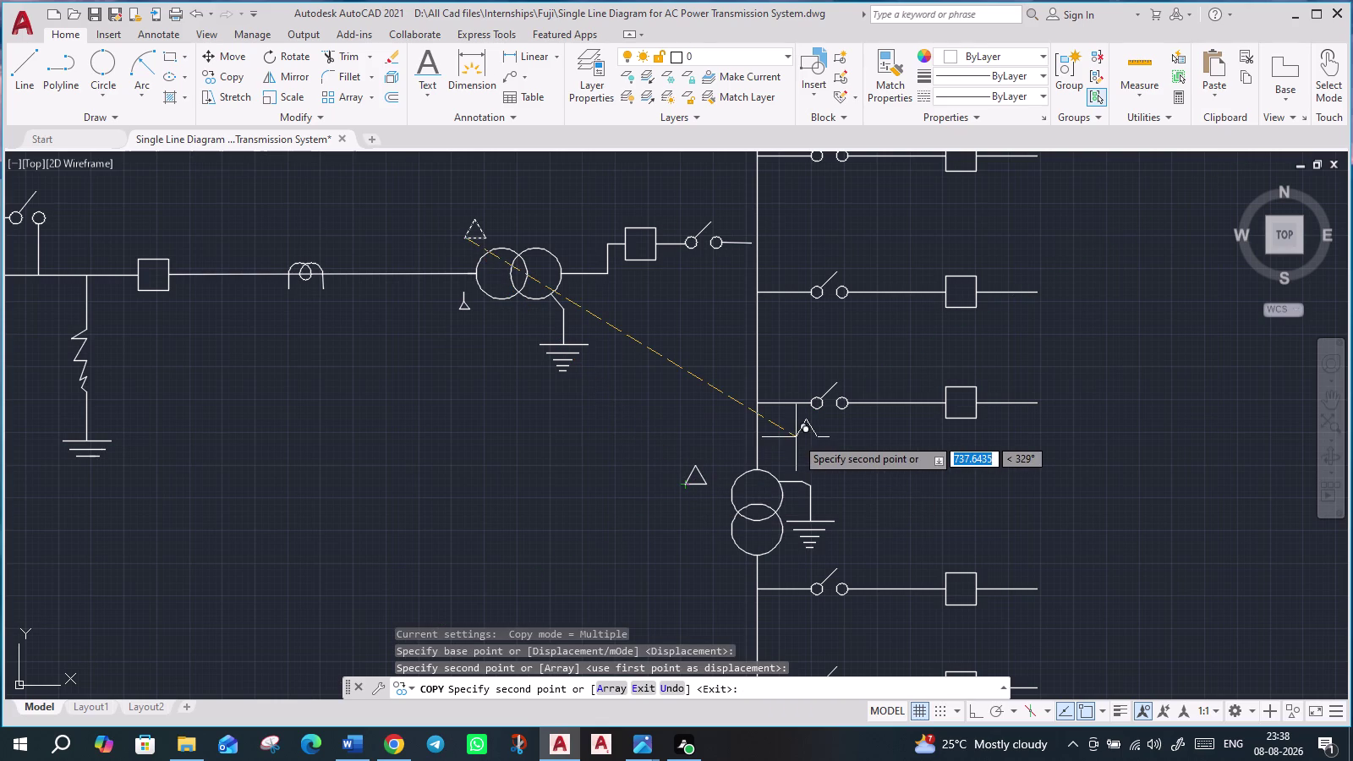
key(Escape)
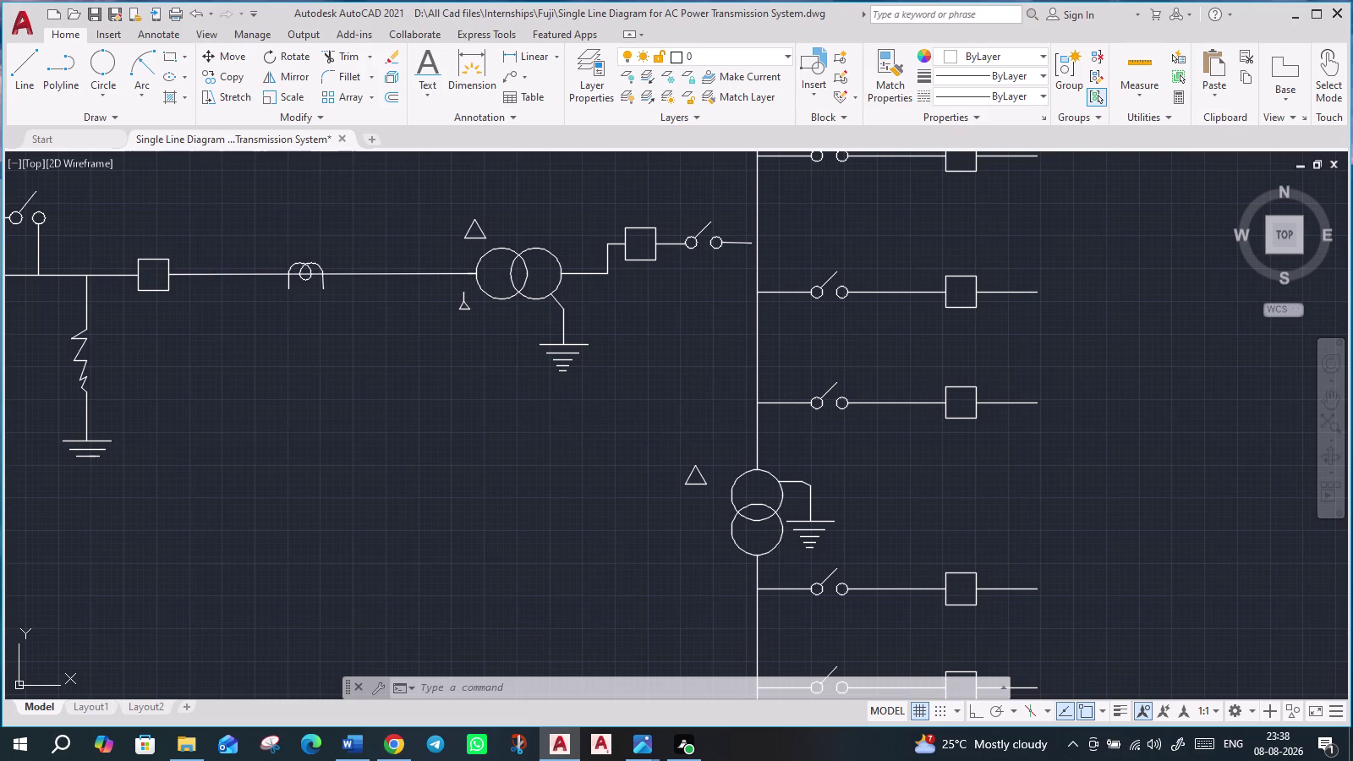
middle_drag(534, 478, 560, 578)
scroll(down, 3)
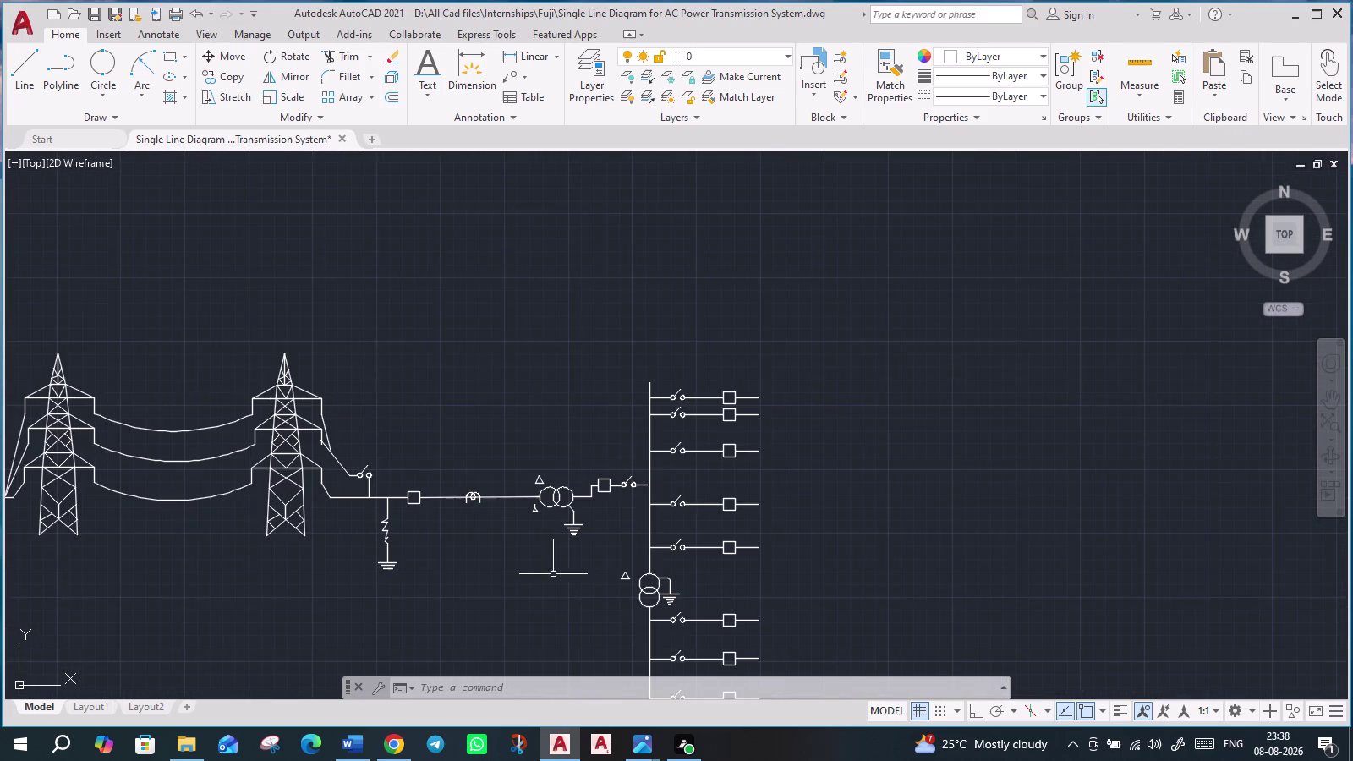
middle_drag(554, 571, 795, 514)
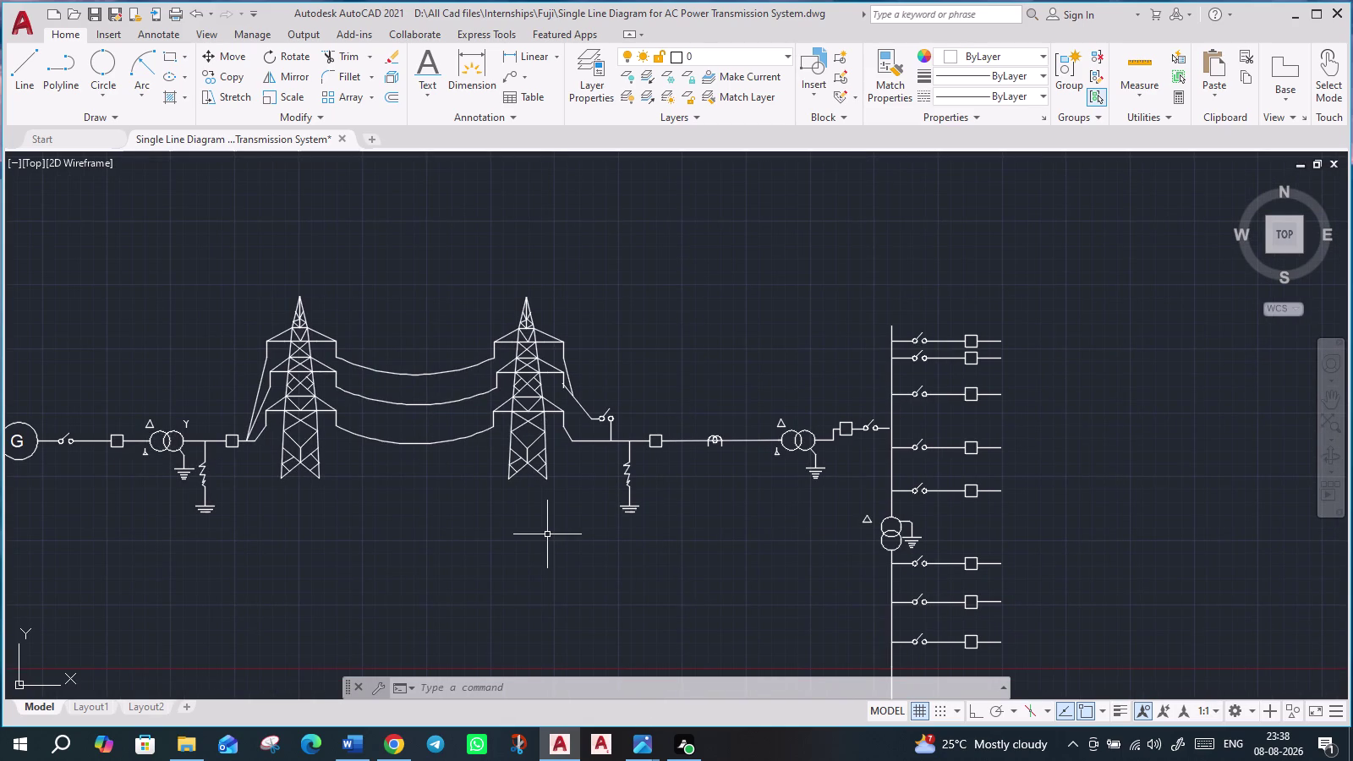
Copy the generator transformer's star symbol to beside the earthed busbar transformer.
middle_drag(494, 515, 627, 557)
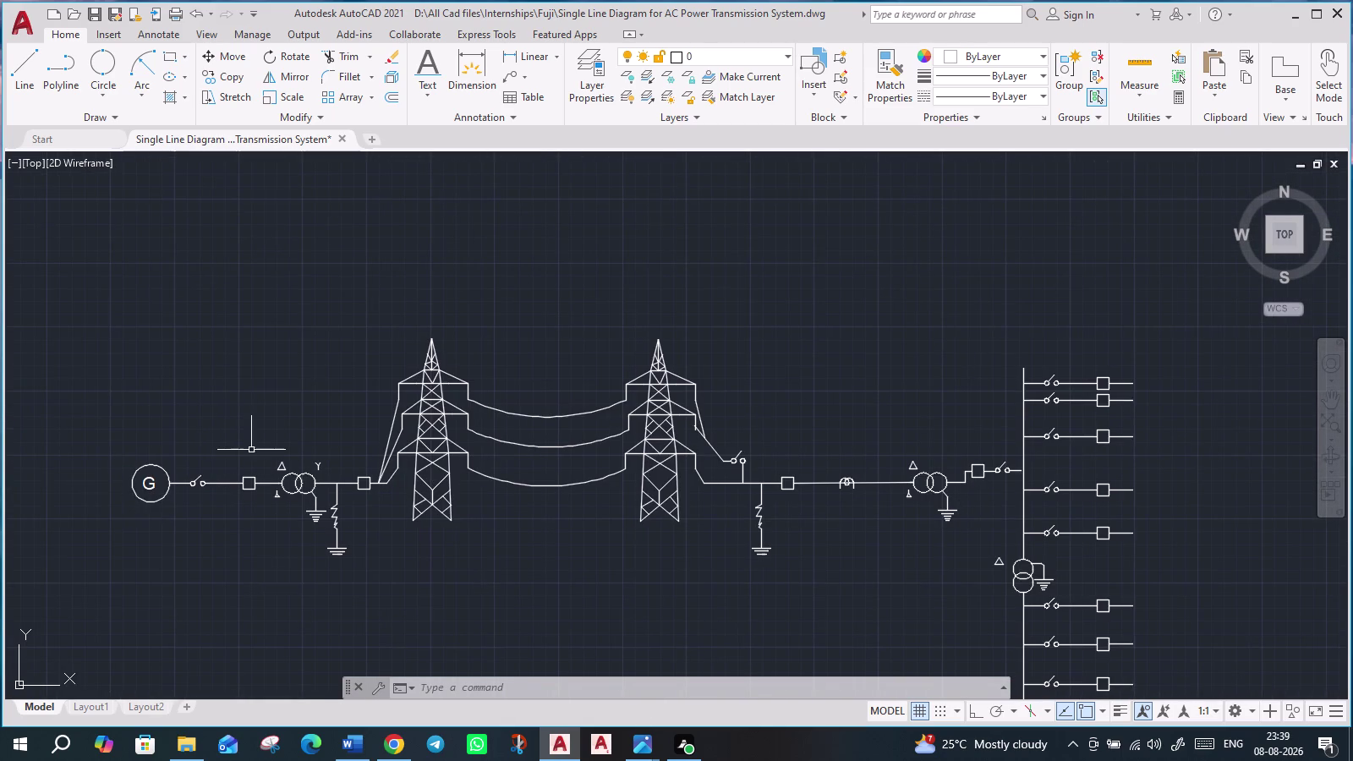
scroll(up, 3)
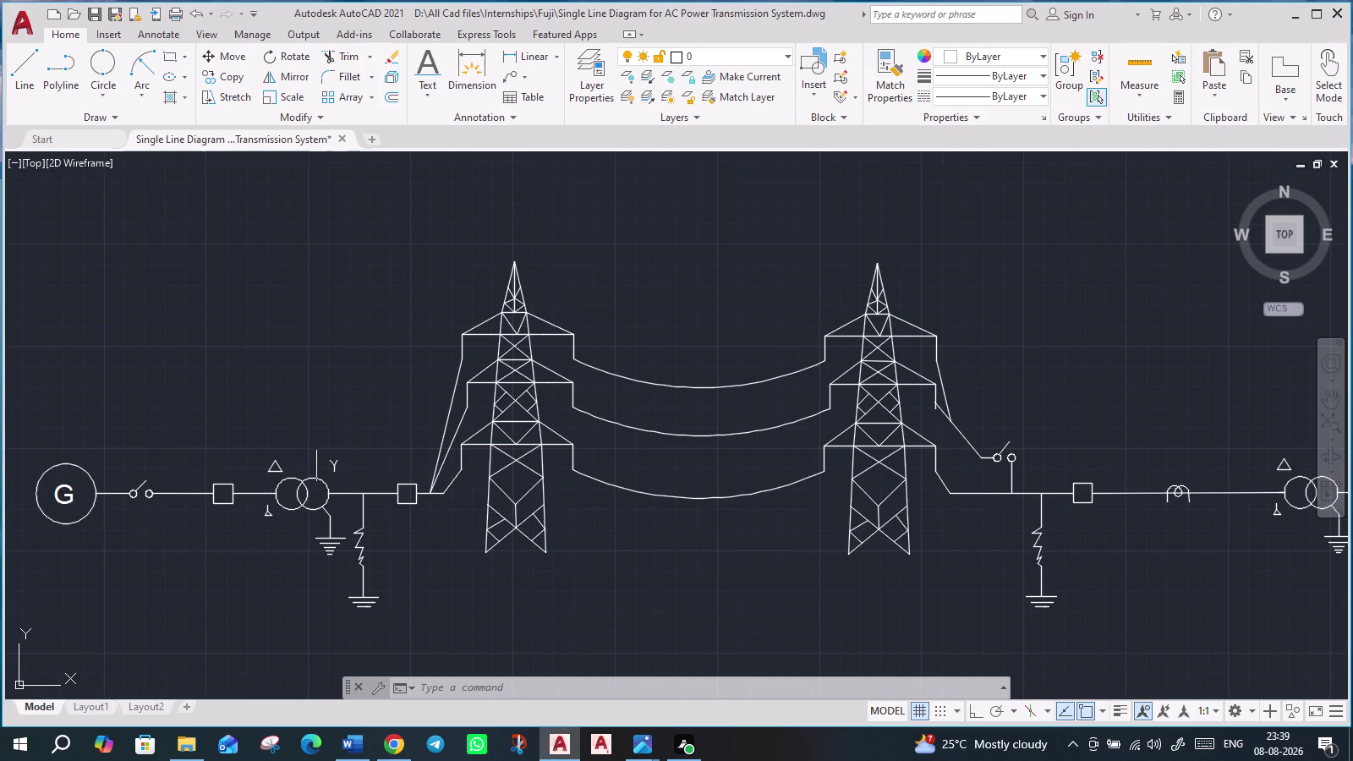
click(316, 449)
click(349, 474)
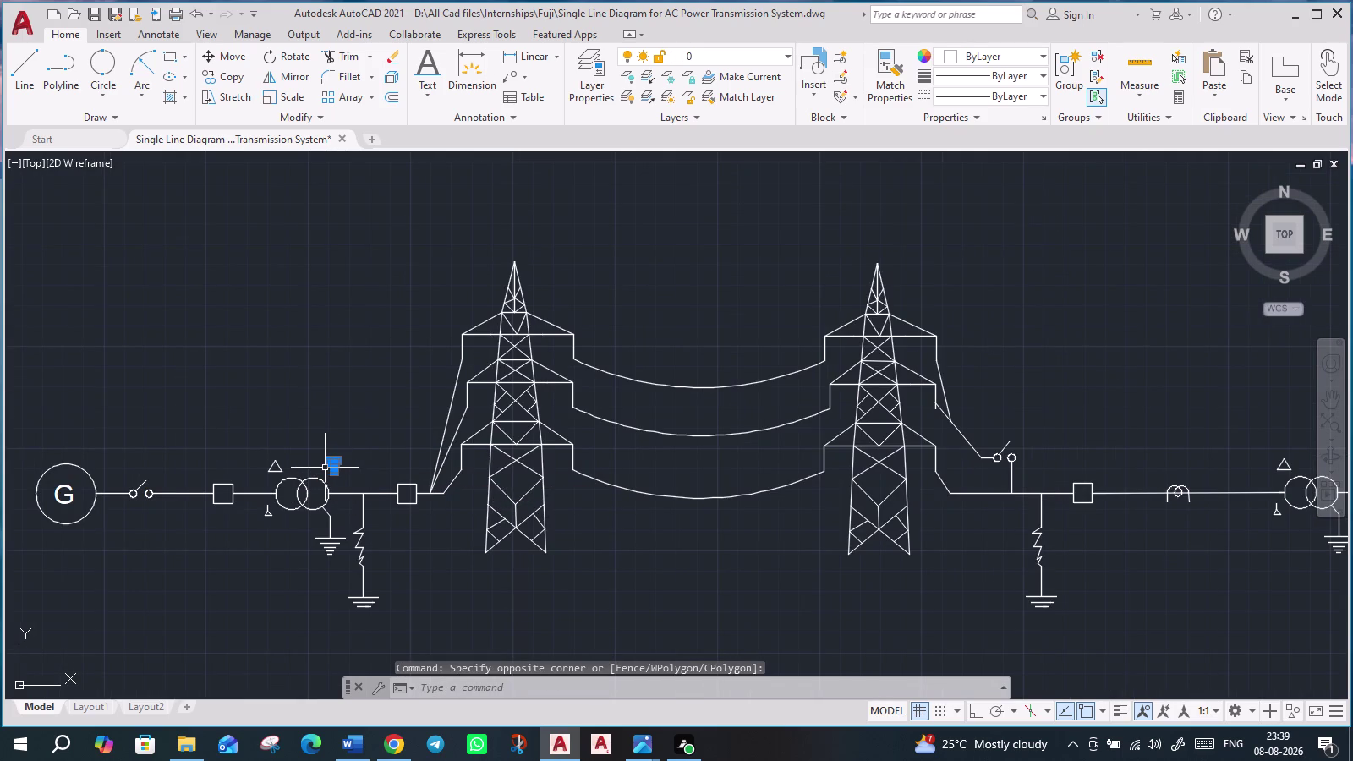
text(co)
key(Return)
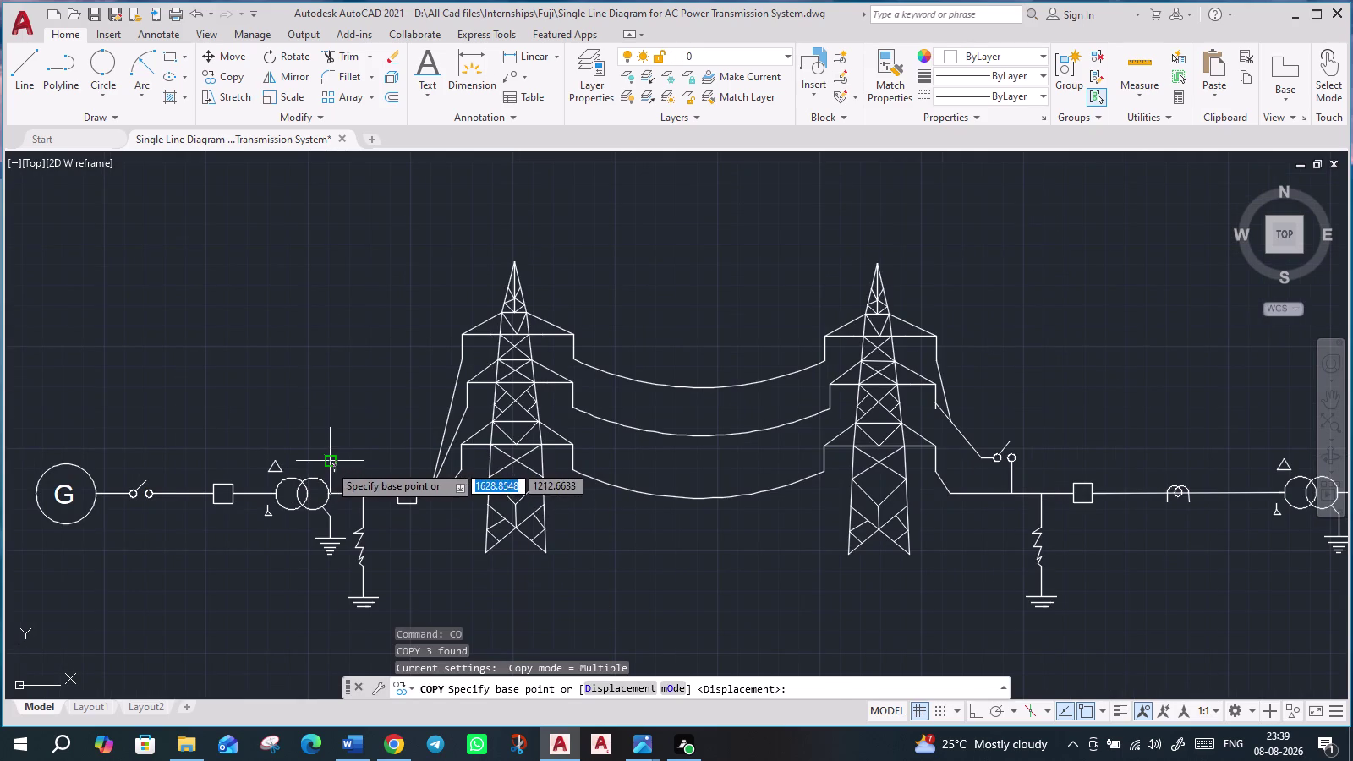
click(329, 465)
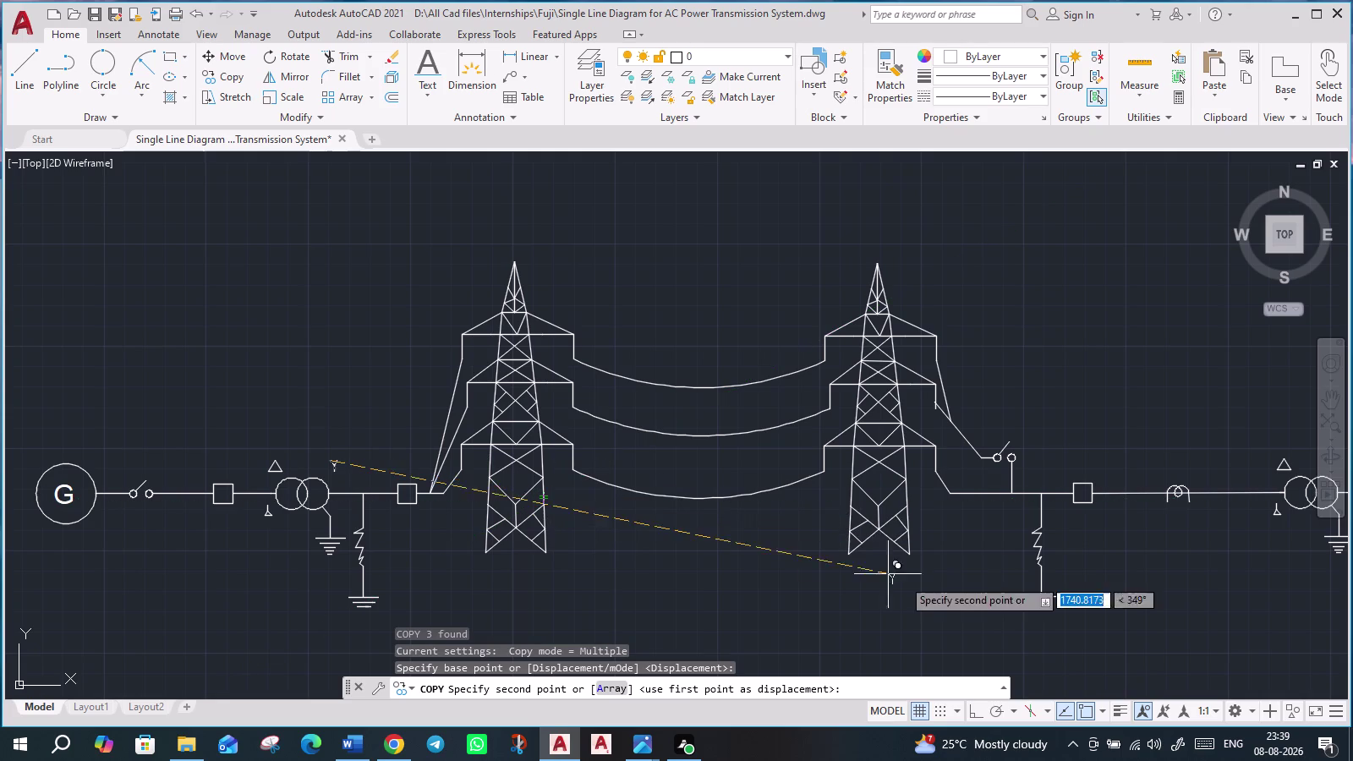
middle_drag(940, 597, 447, 487)
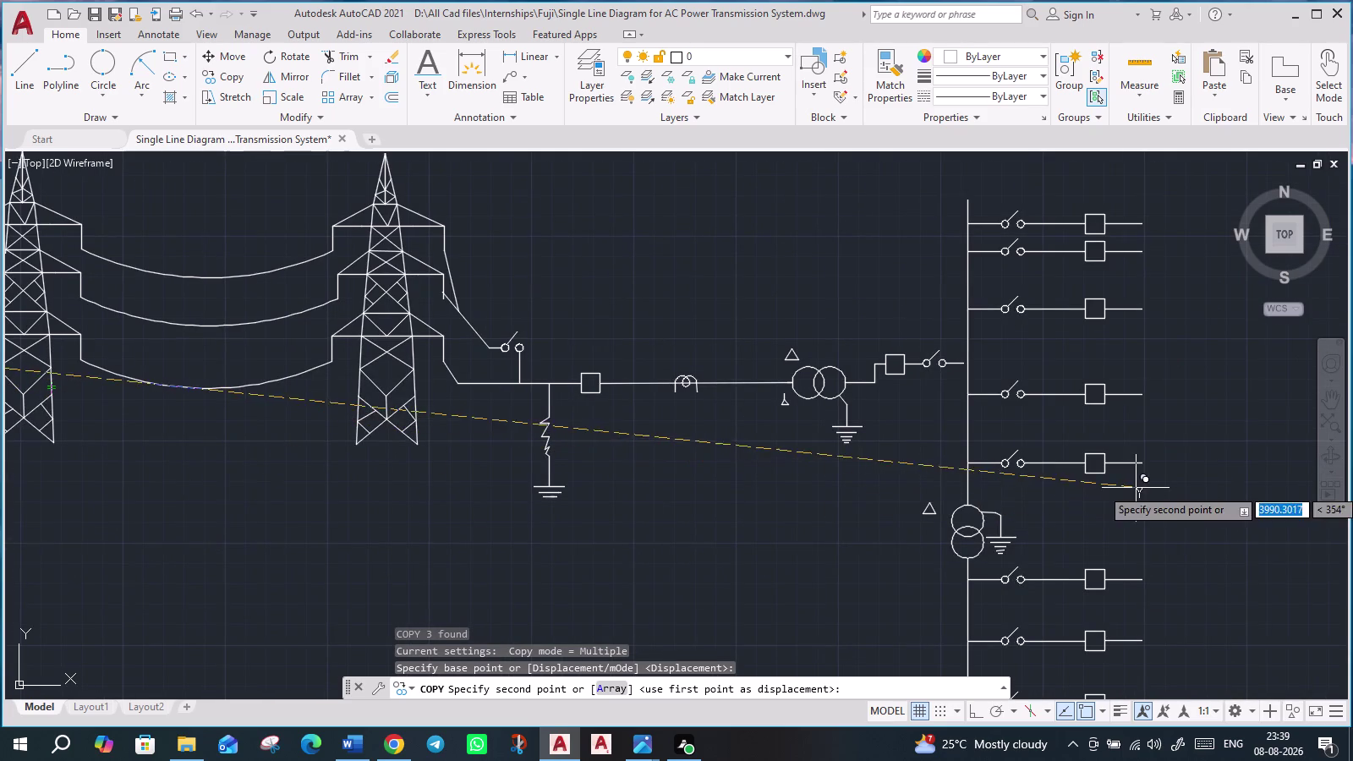
click(1006, 502)
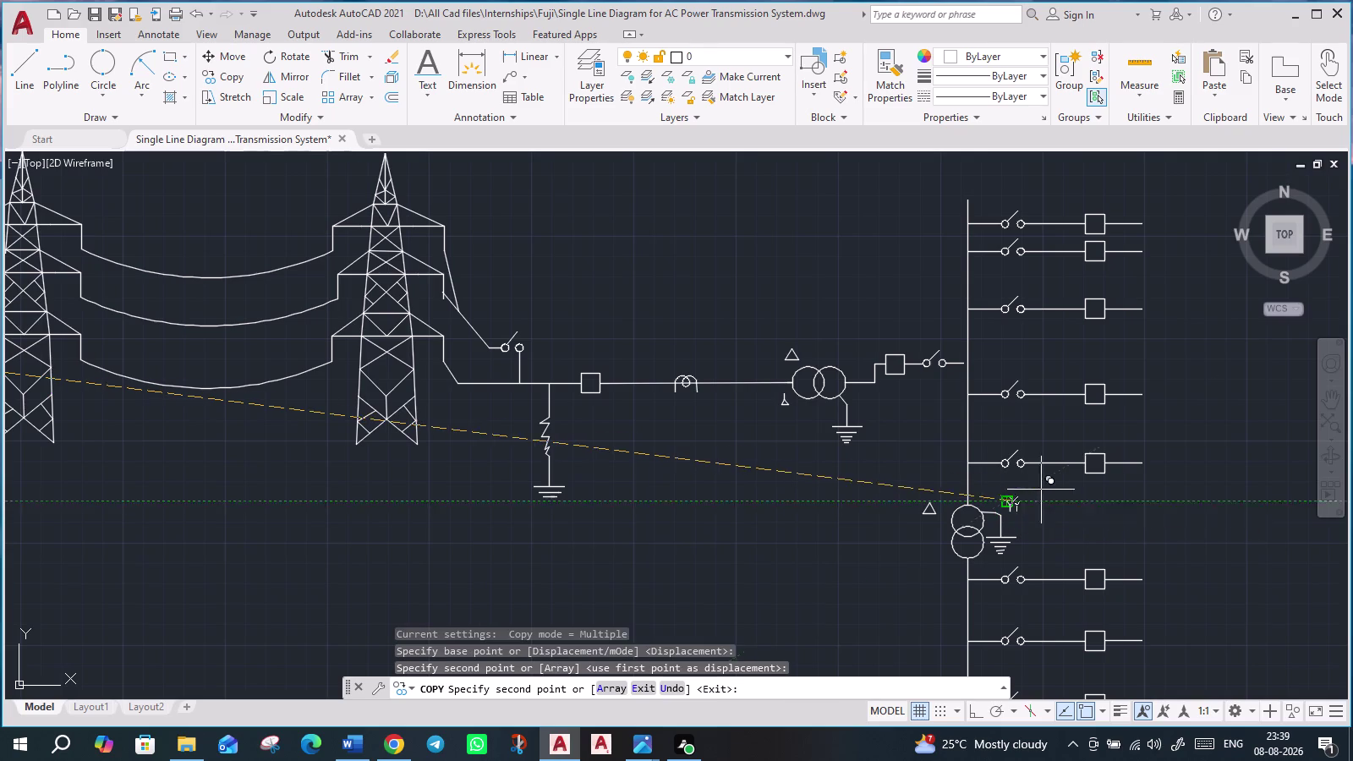
key(Escape)
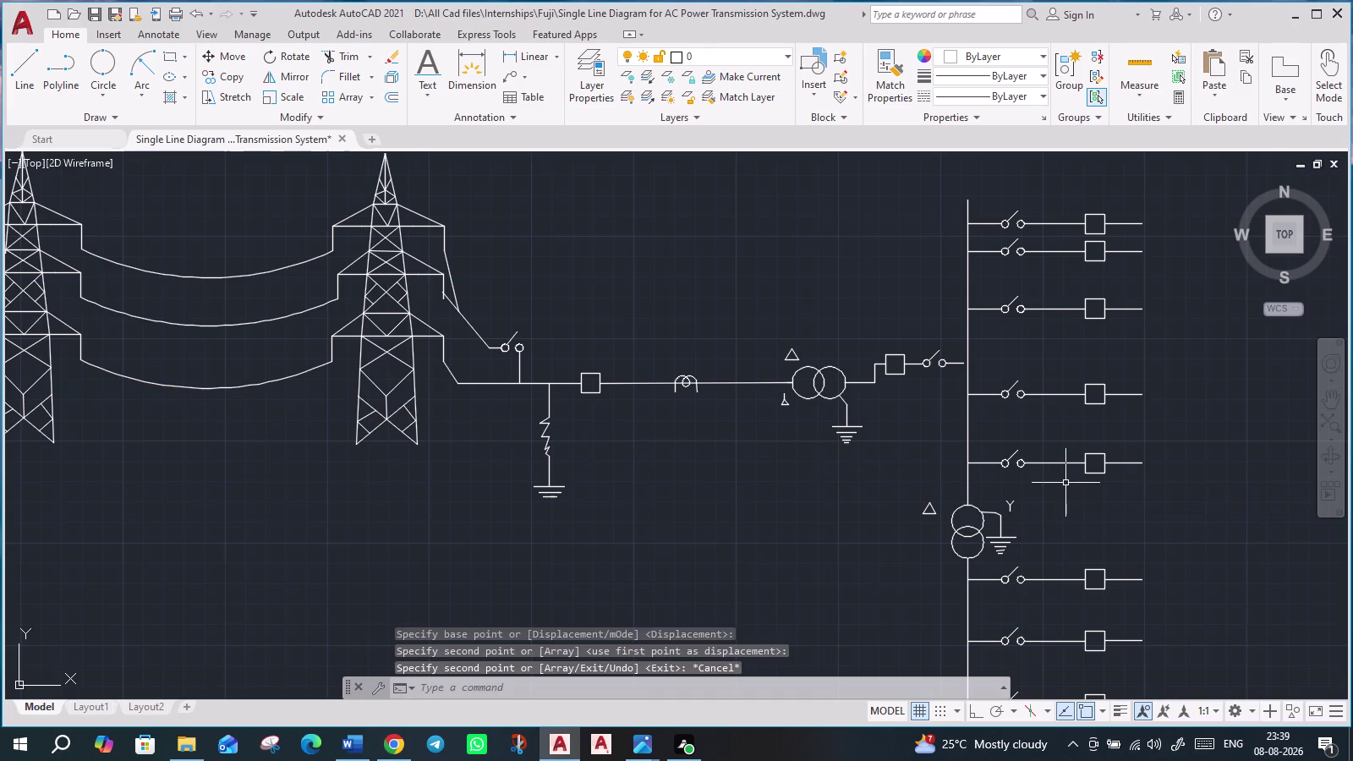
Start a new line and zoom in on the copied star mark.
key(l)
key(Return)
scroll(up, 3)
scroll(up, 3)
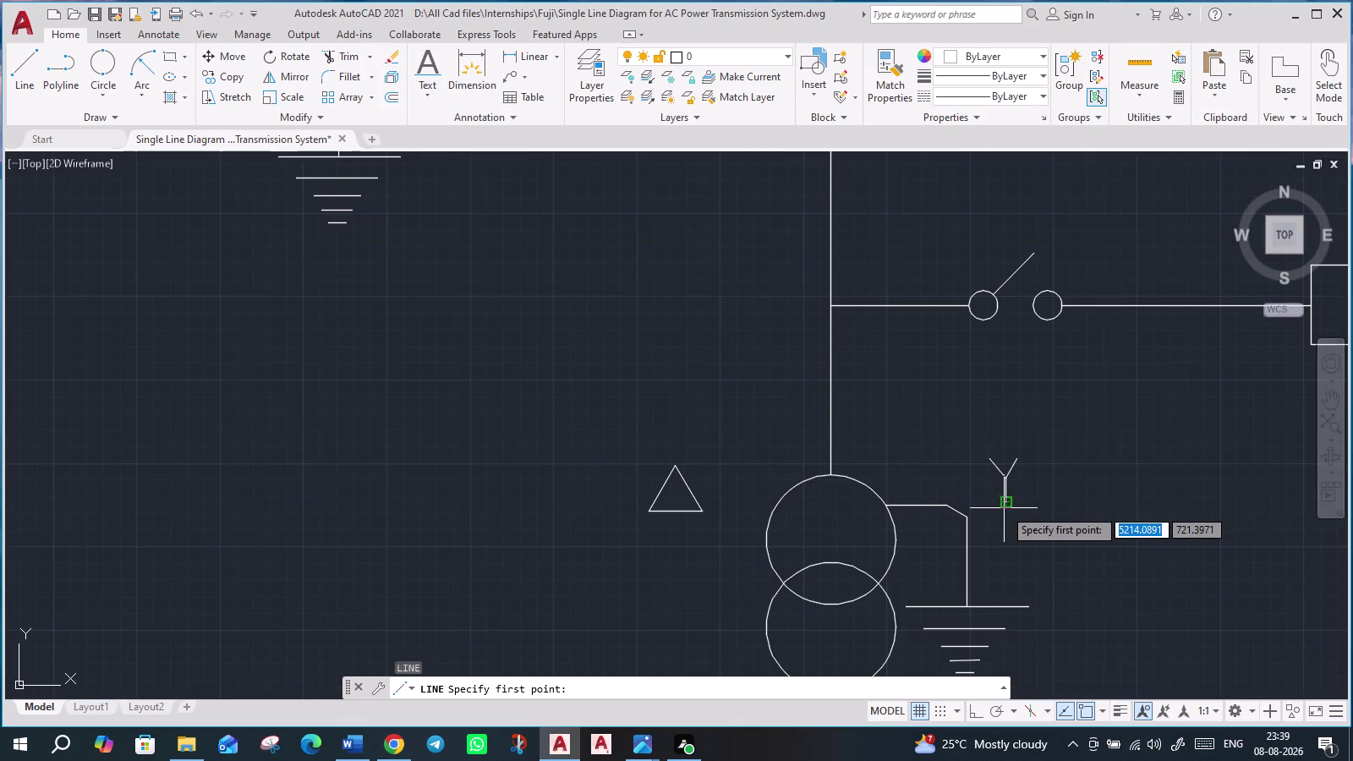
Draw a short horizontal stroke across the copied star mark, then zoom back out.
scroll(up, 3)
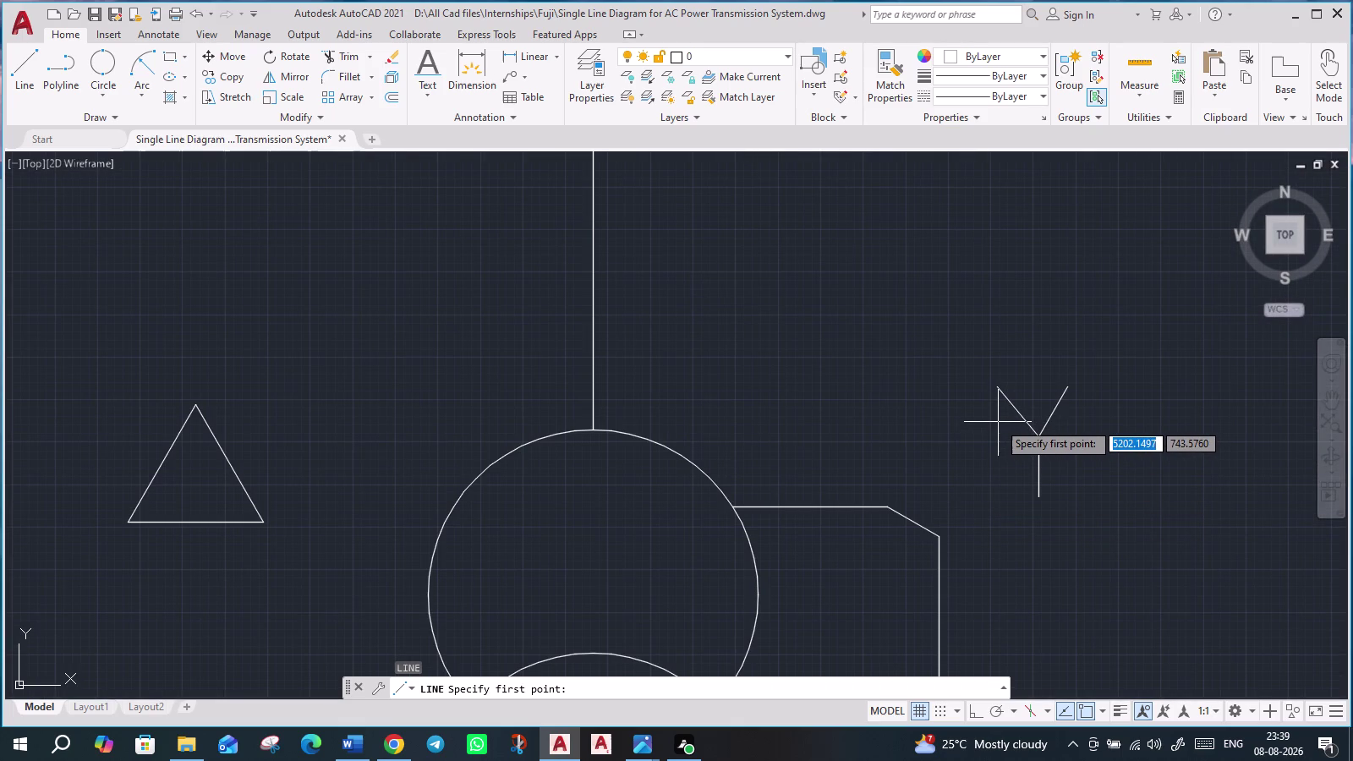
click(998, 422)
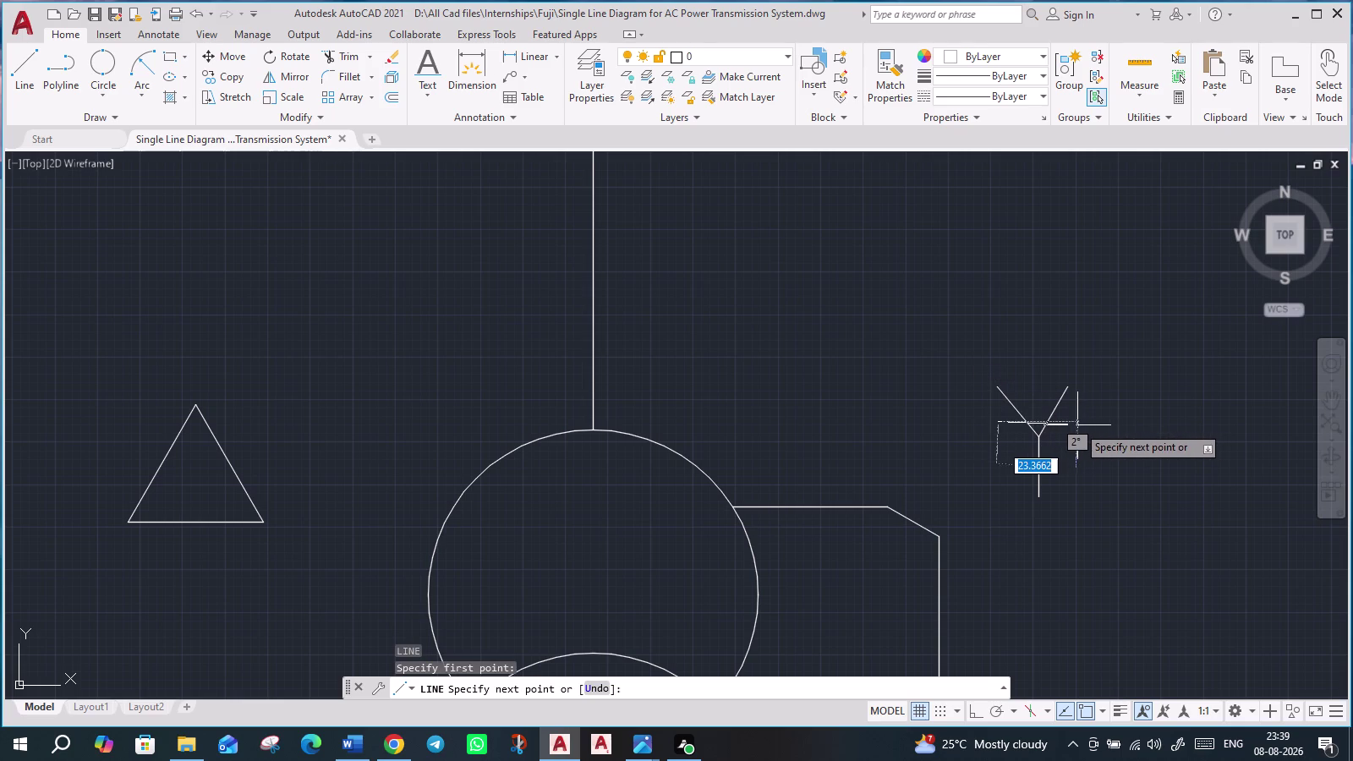
click(1078, 426)
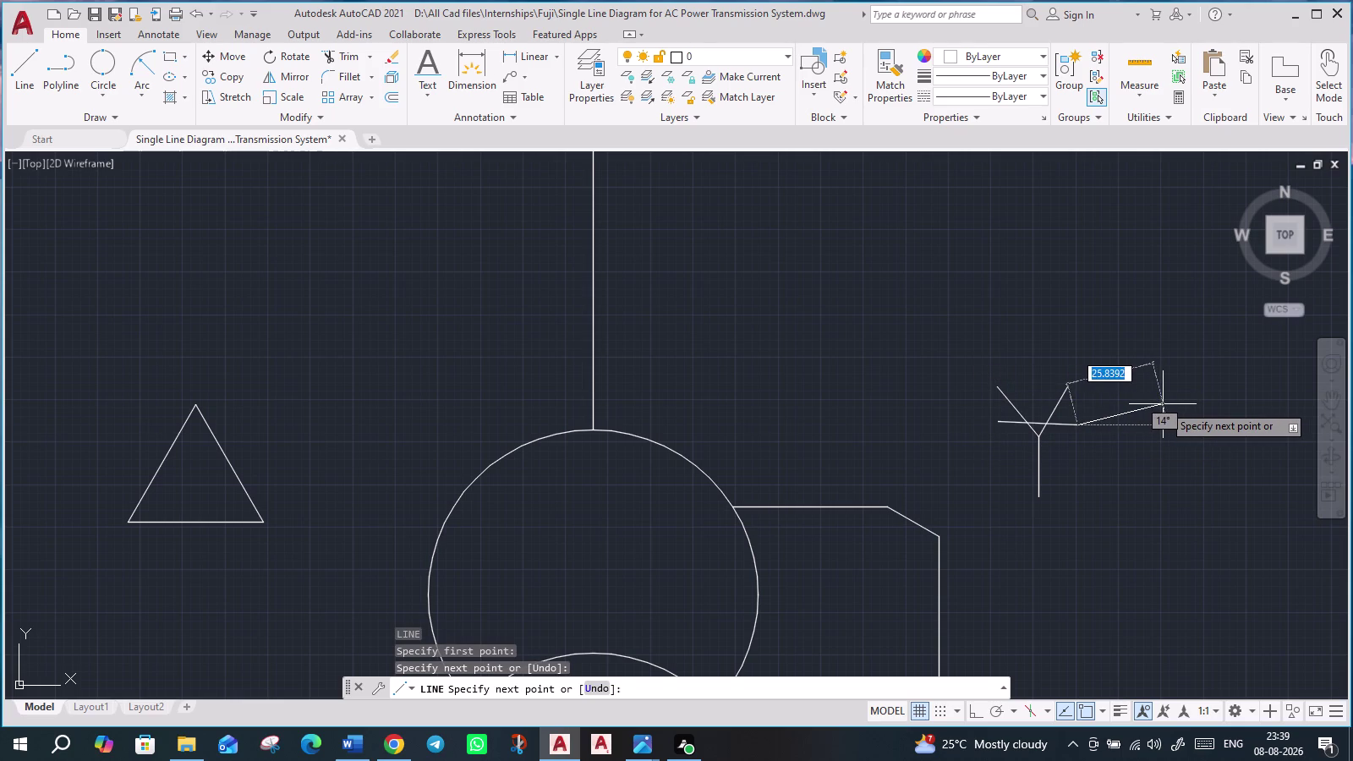
key(Escape)
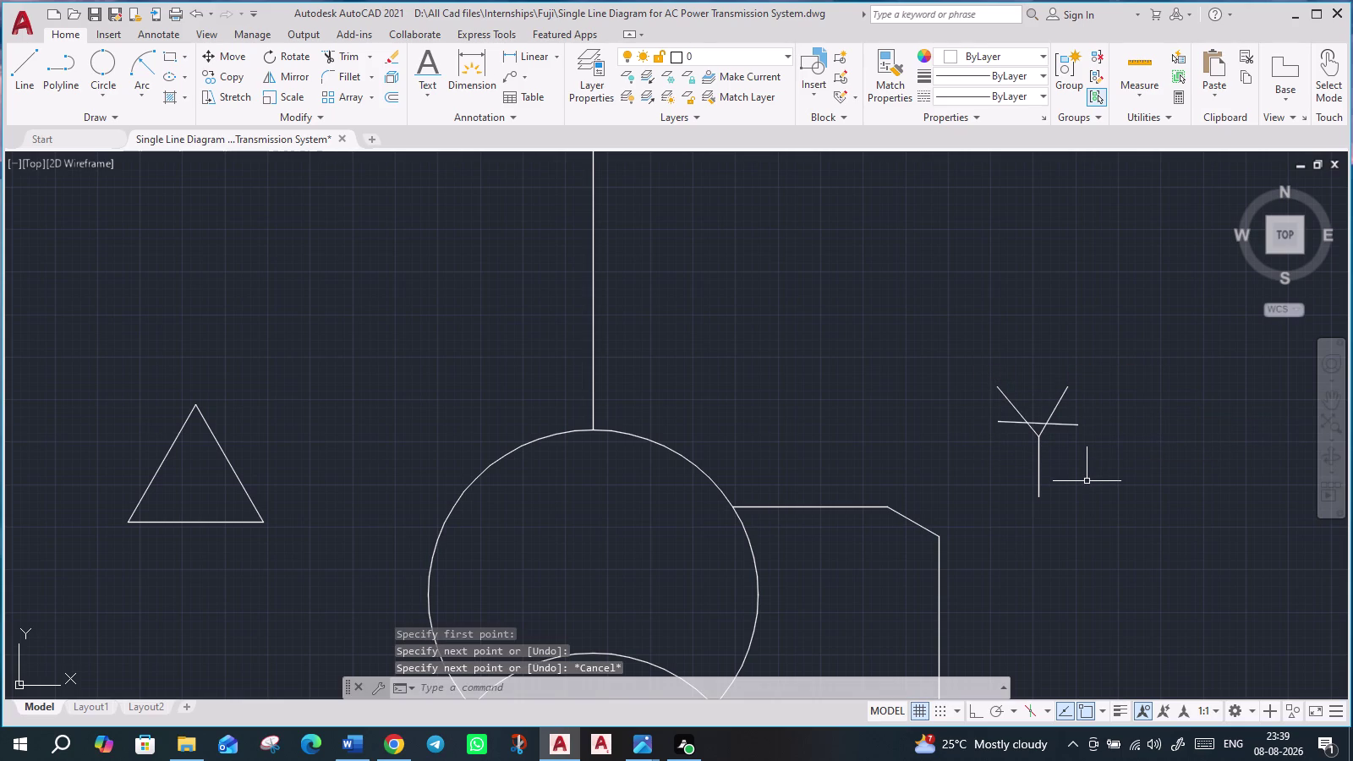
scroll(down, 3)
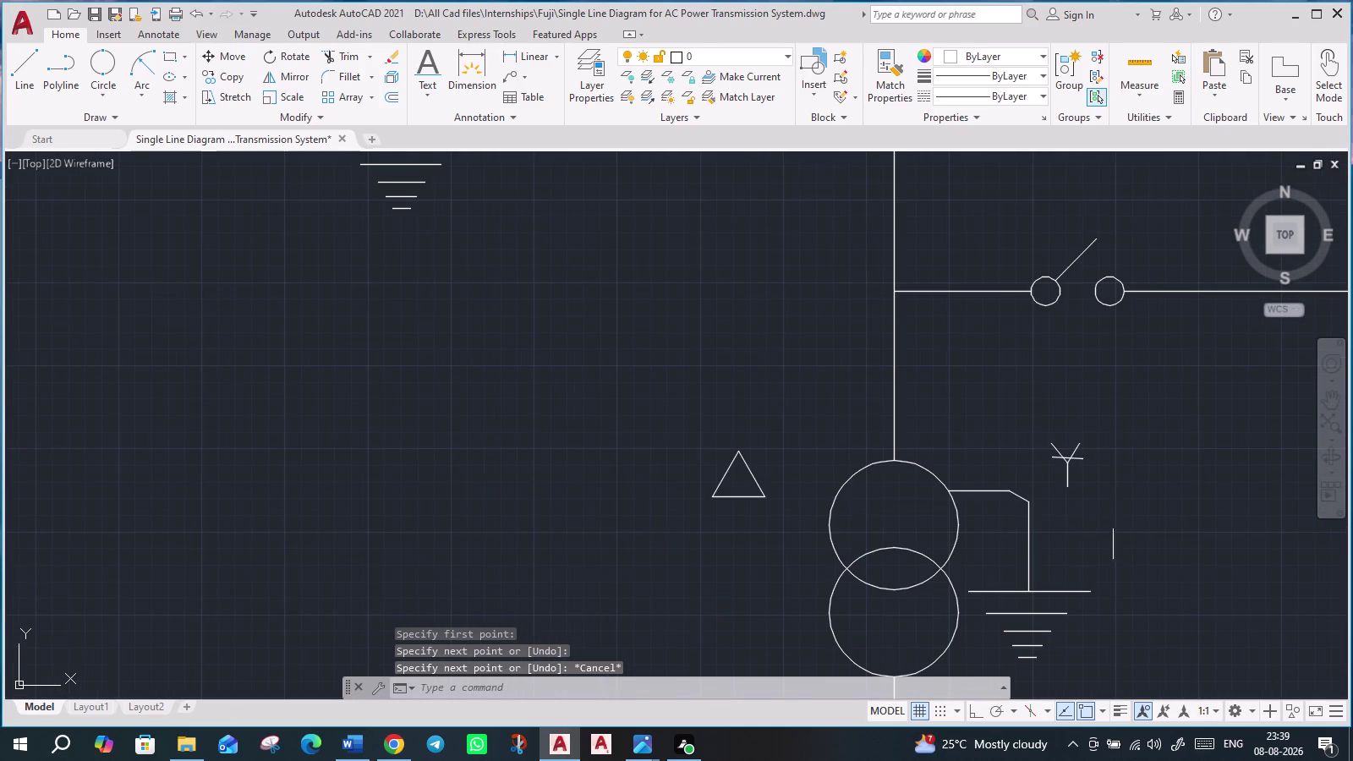
scroll(down, 3)
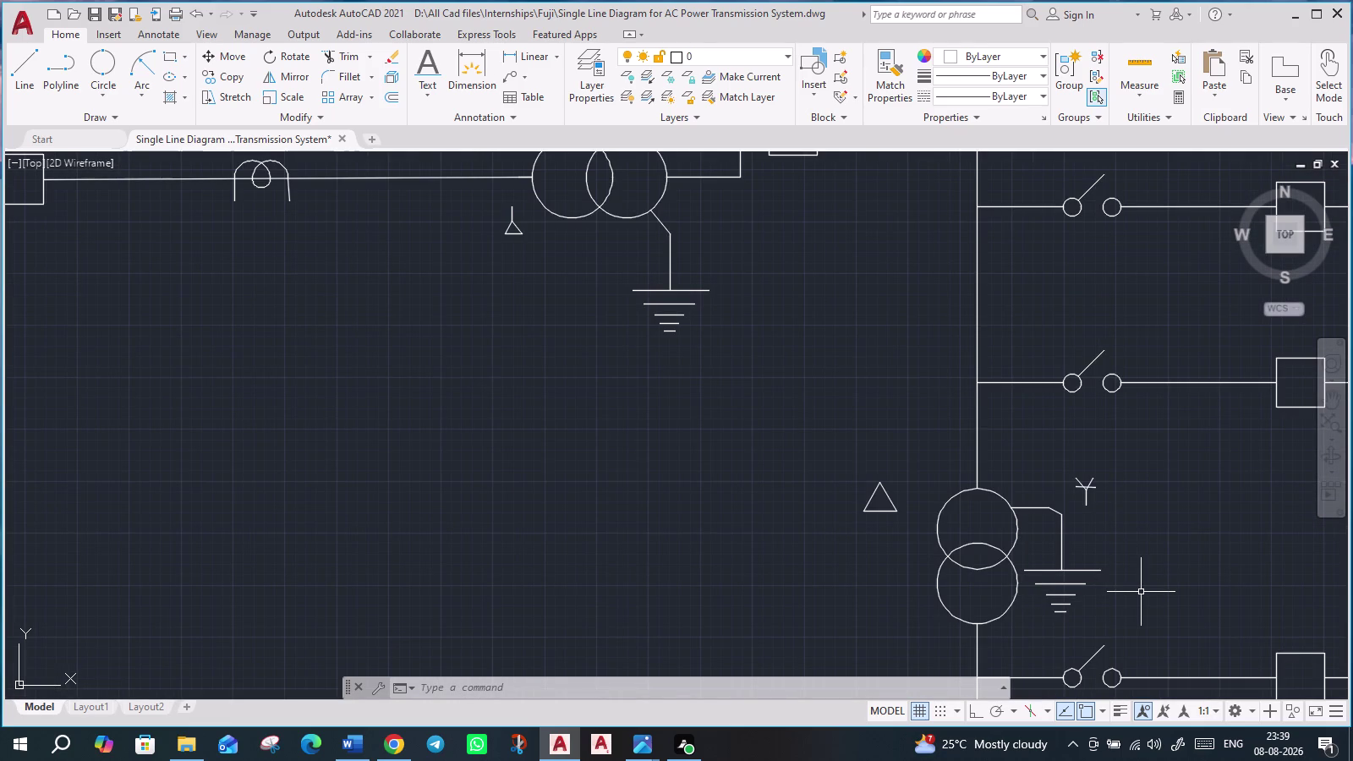
Bring the outgoing busbar feeder line ends into view and start a line.
middle_drag(1142, 593, 928, 429)
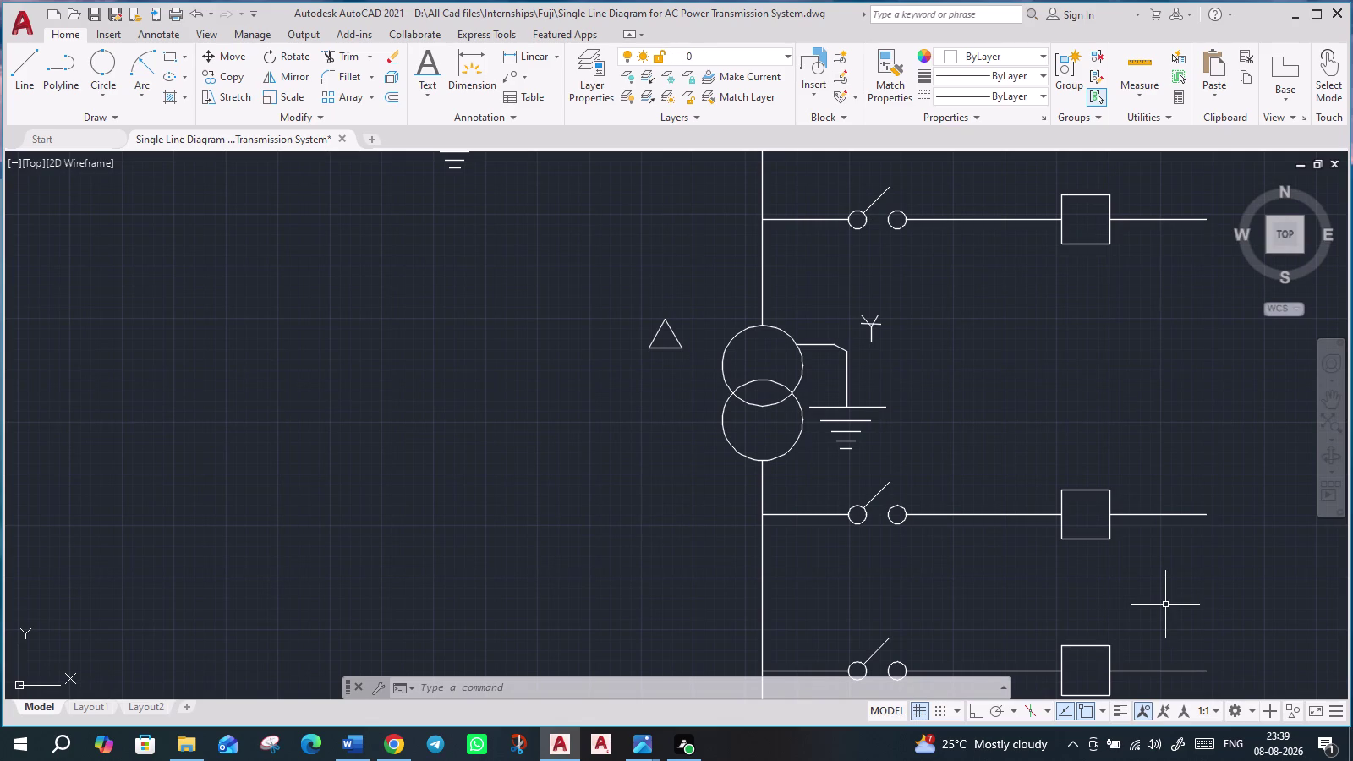
scroll(down, 3)
scroll(down, 3)
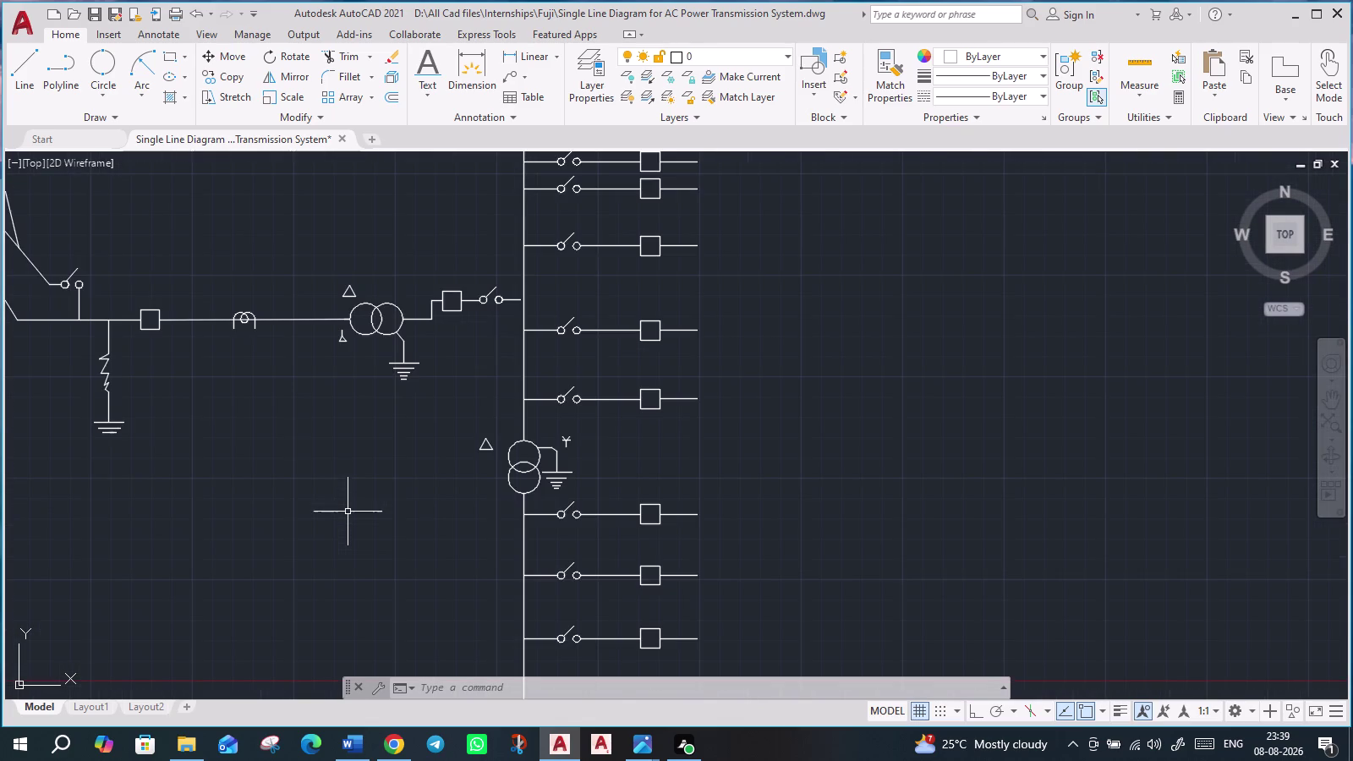
middle_drag(321, 512, 470, 494)
middle_drag(519, 506, 162, 466)
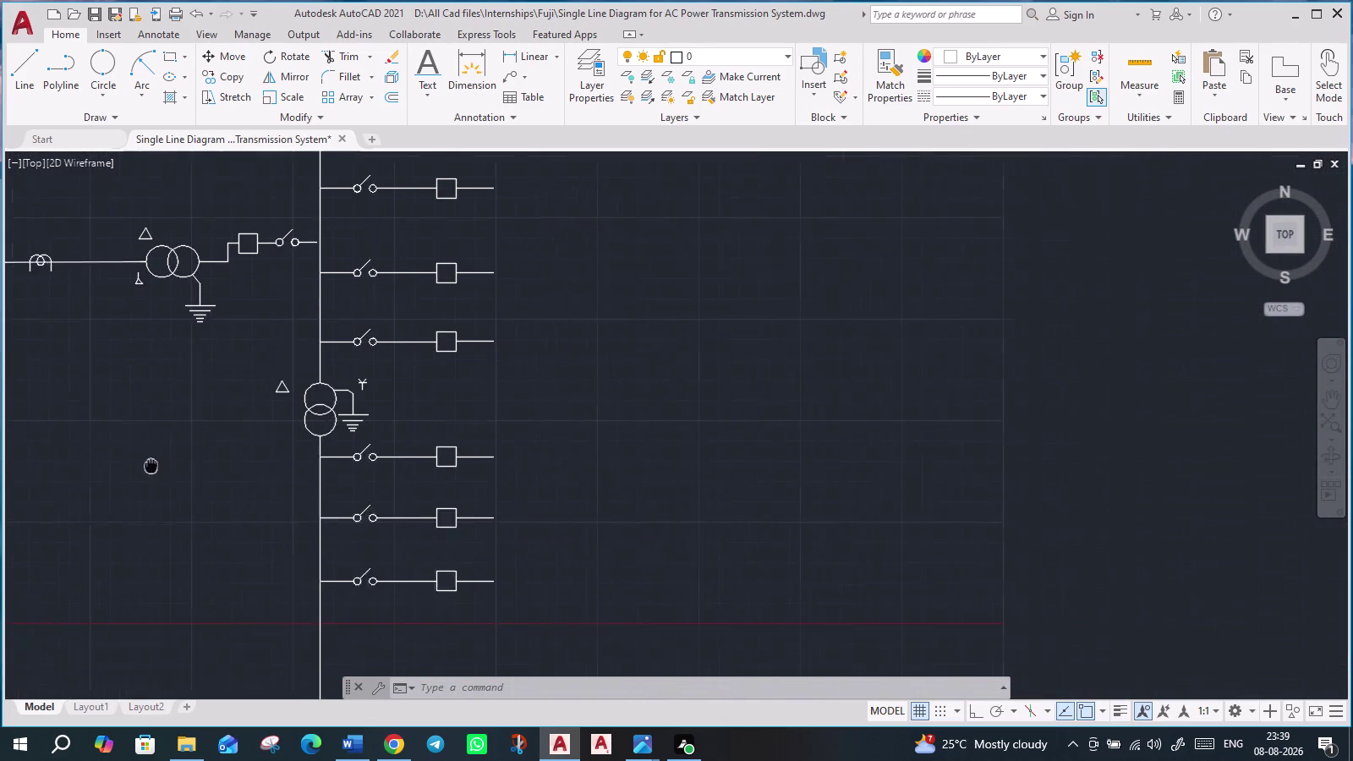
middle_drag(162, 466, 78, 471)
scroll(up, 3)
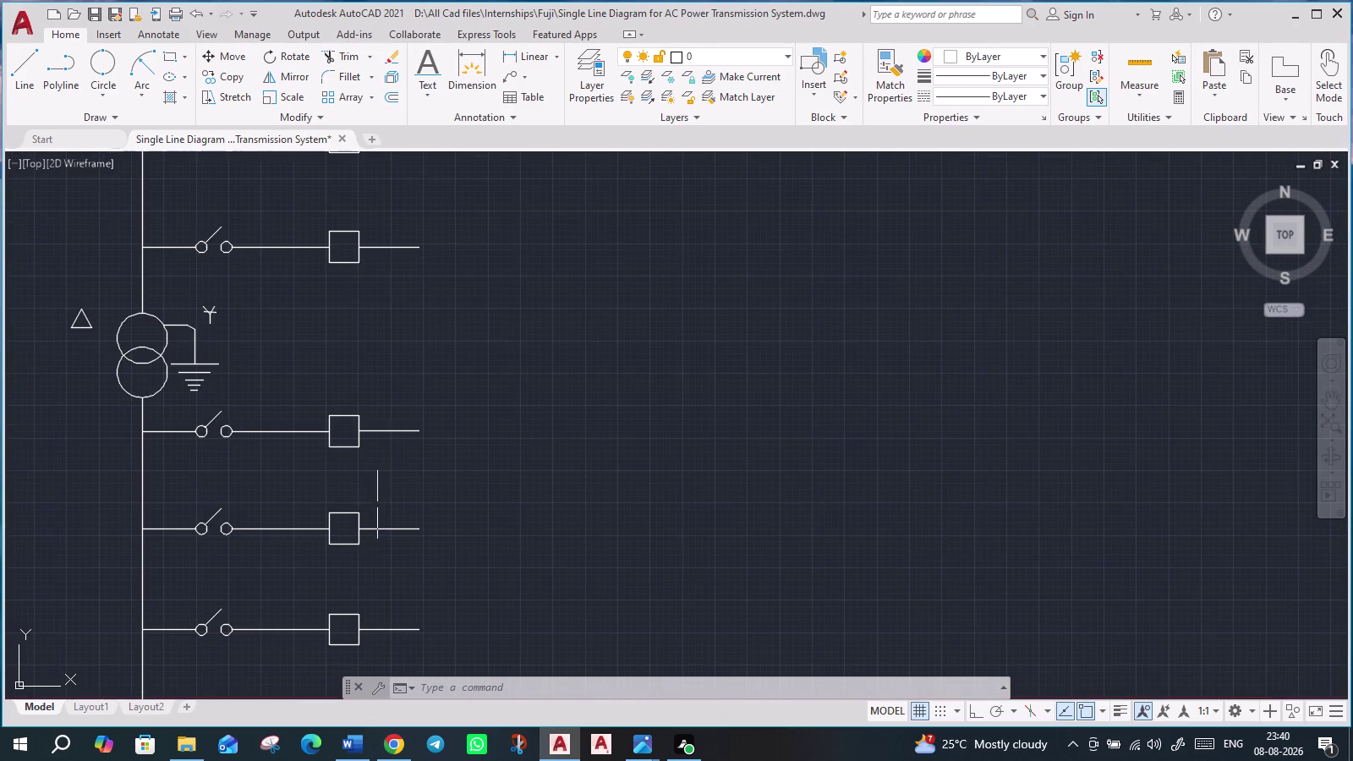
scroll(up, 3)
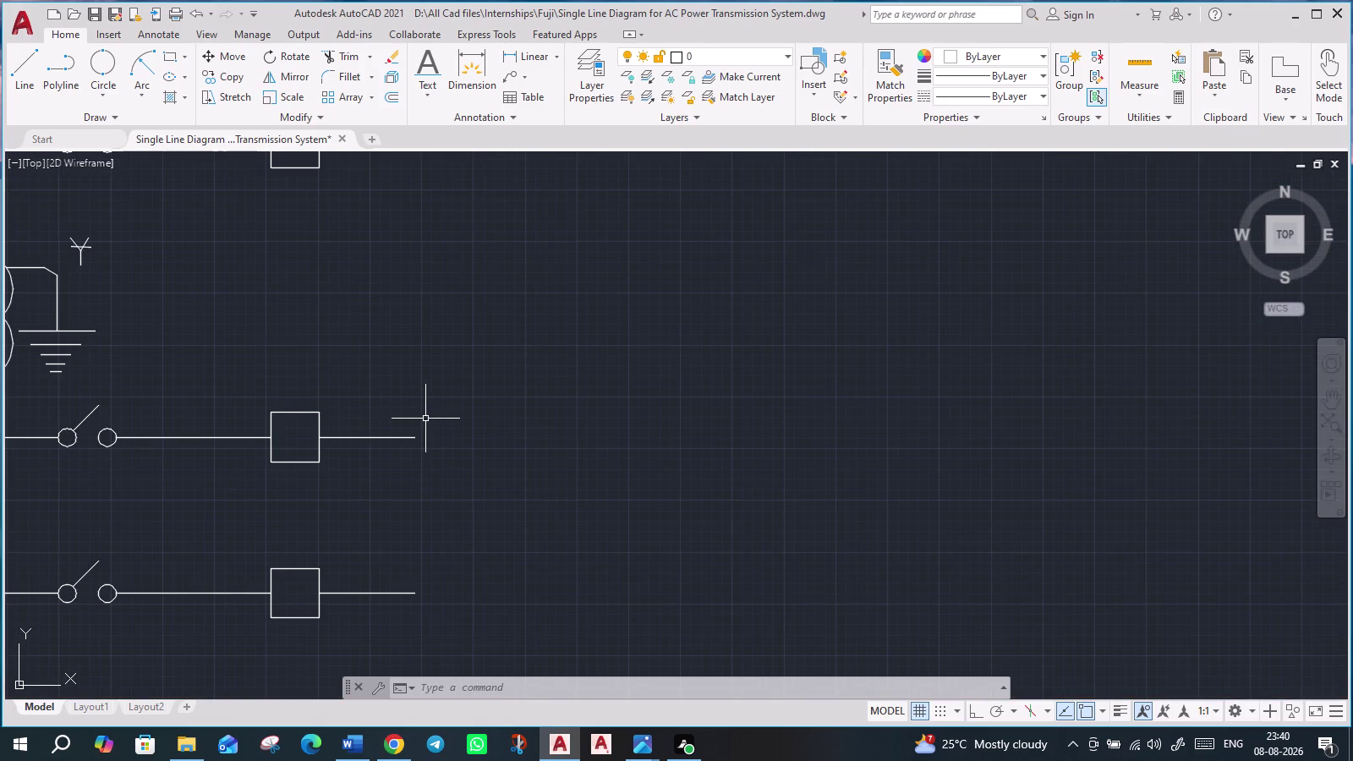
key(l)
key(Return)
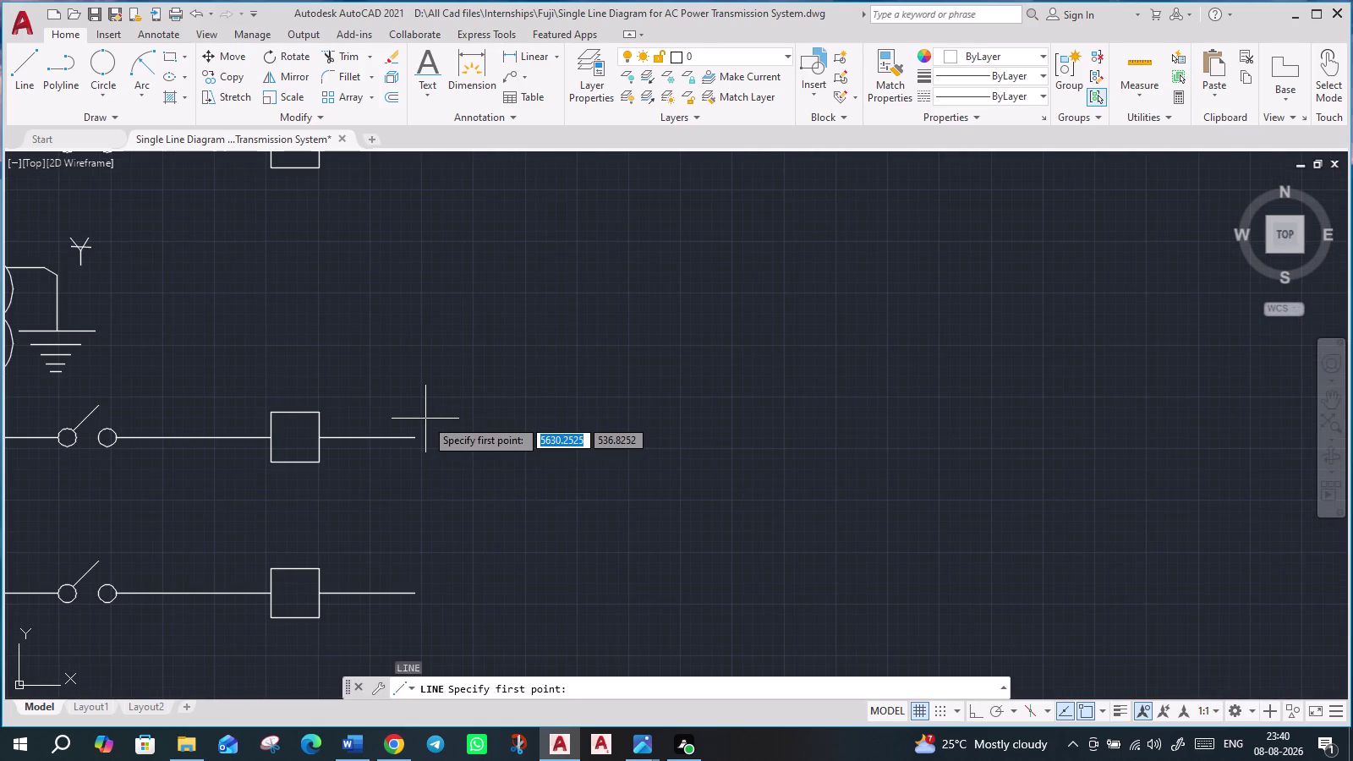
Draw a triangular arrowhead at the end of one feeder line.
scroll(up, 3)
middle_drag(402, 569, 407, 557)
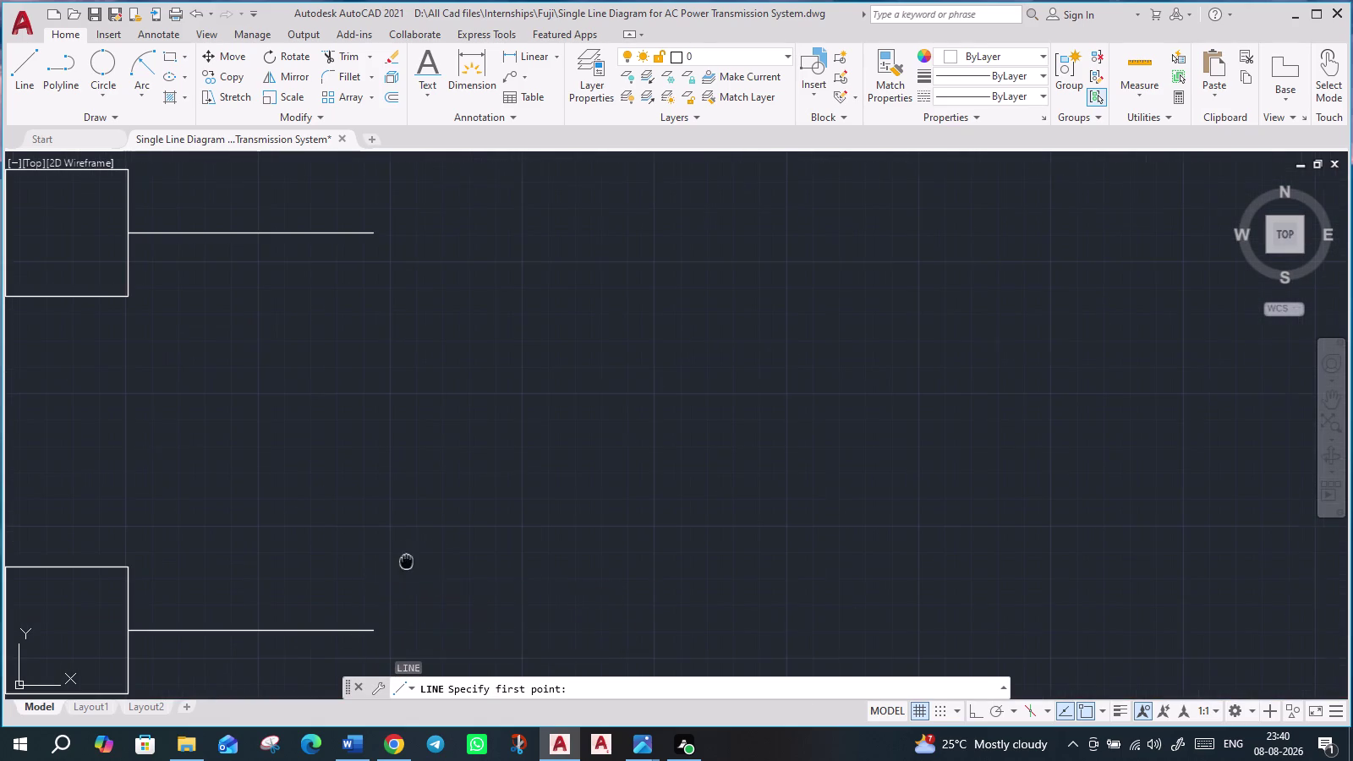
middle_drag(407, 556, 451, 434)
scroll(up, 3)
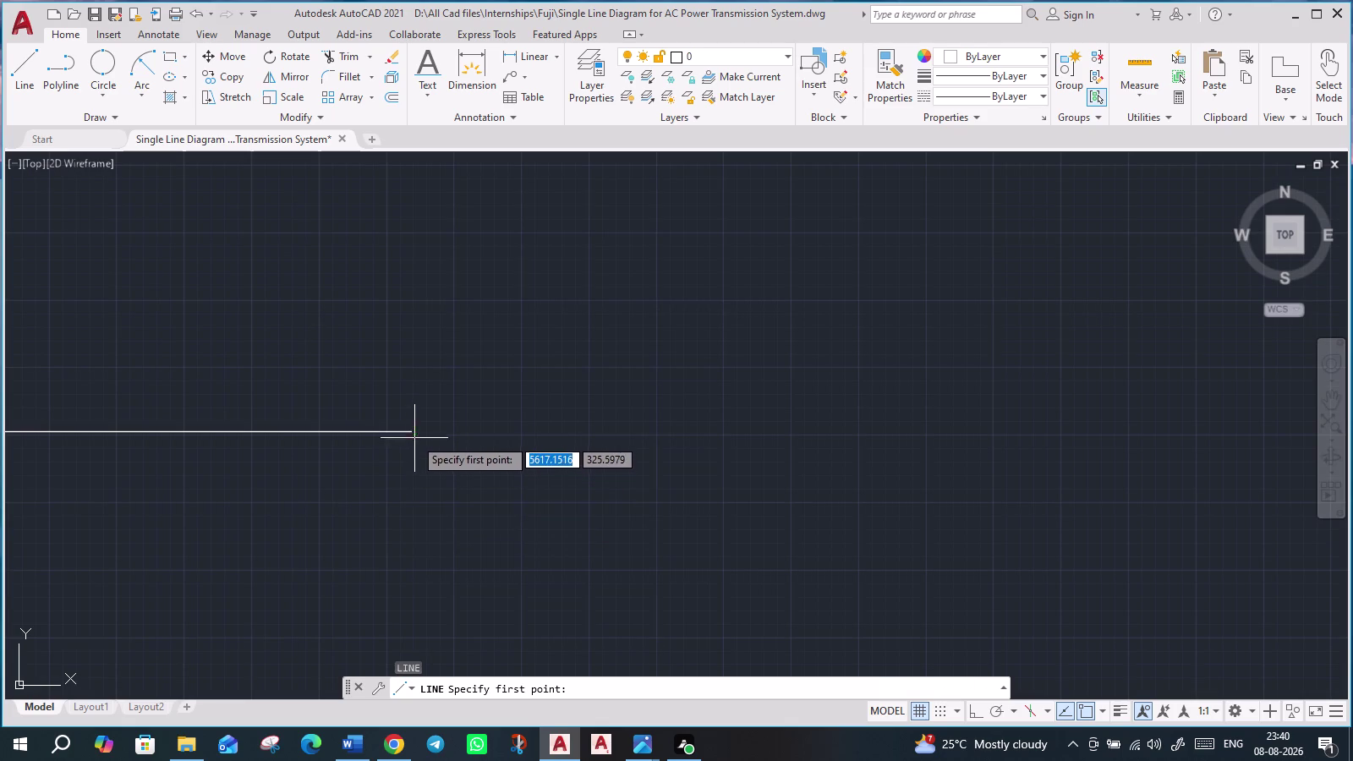
click(413, 445)
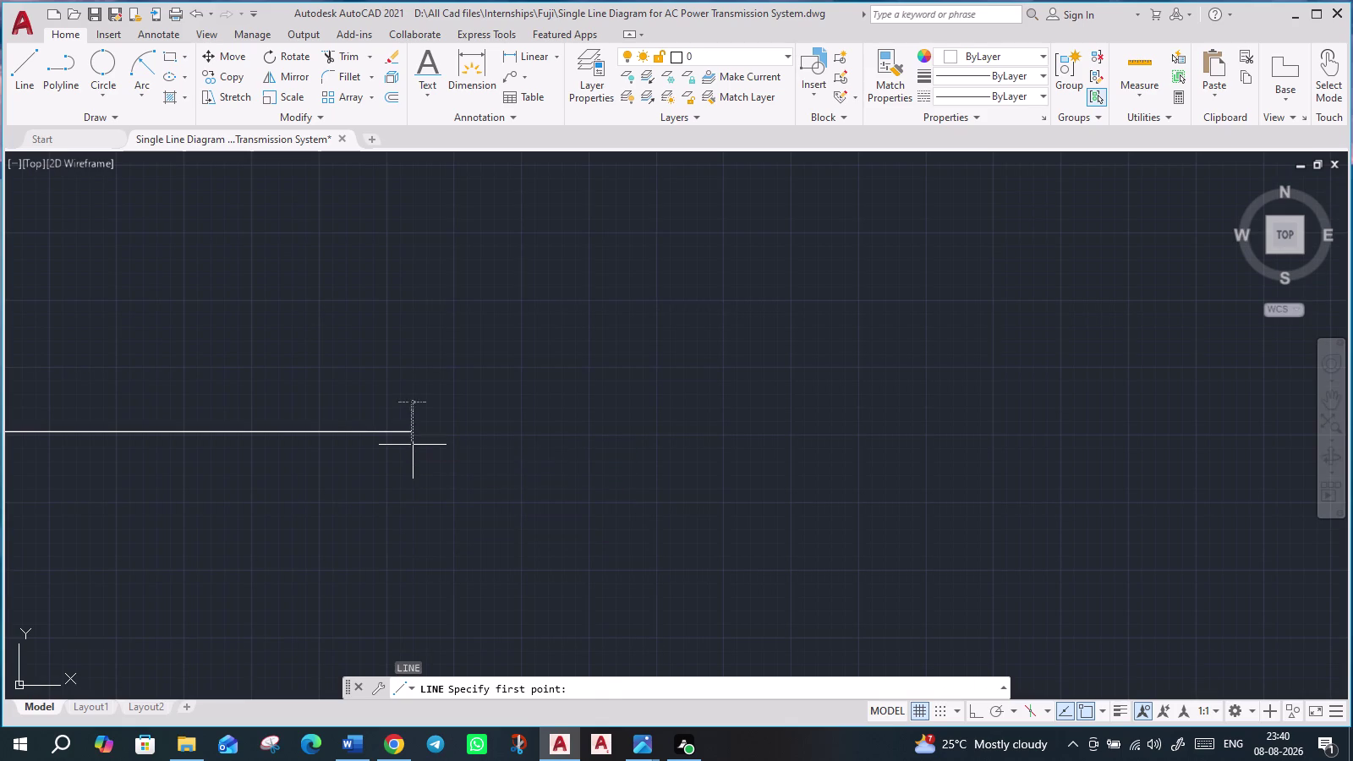
click(412, 418)
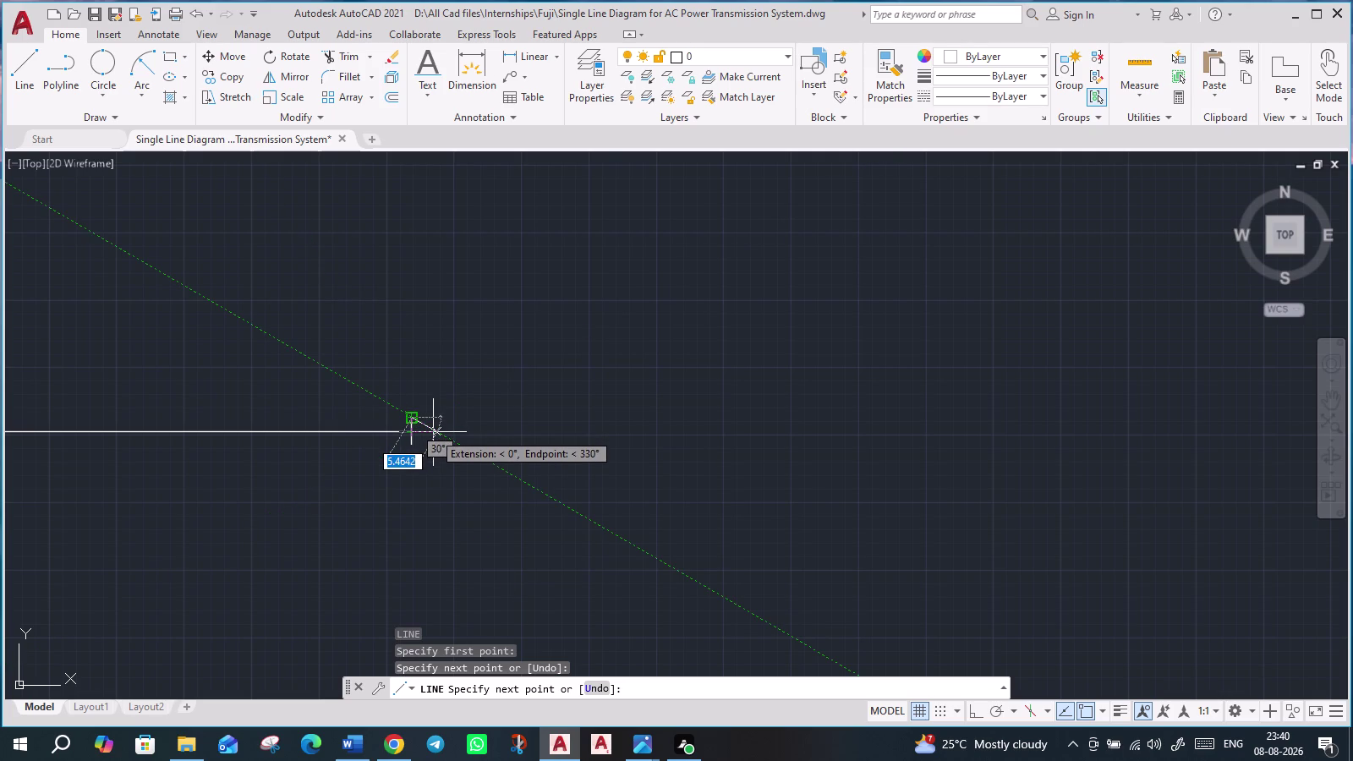
click(433, 432)
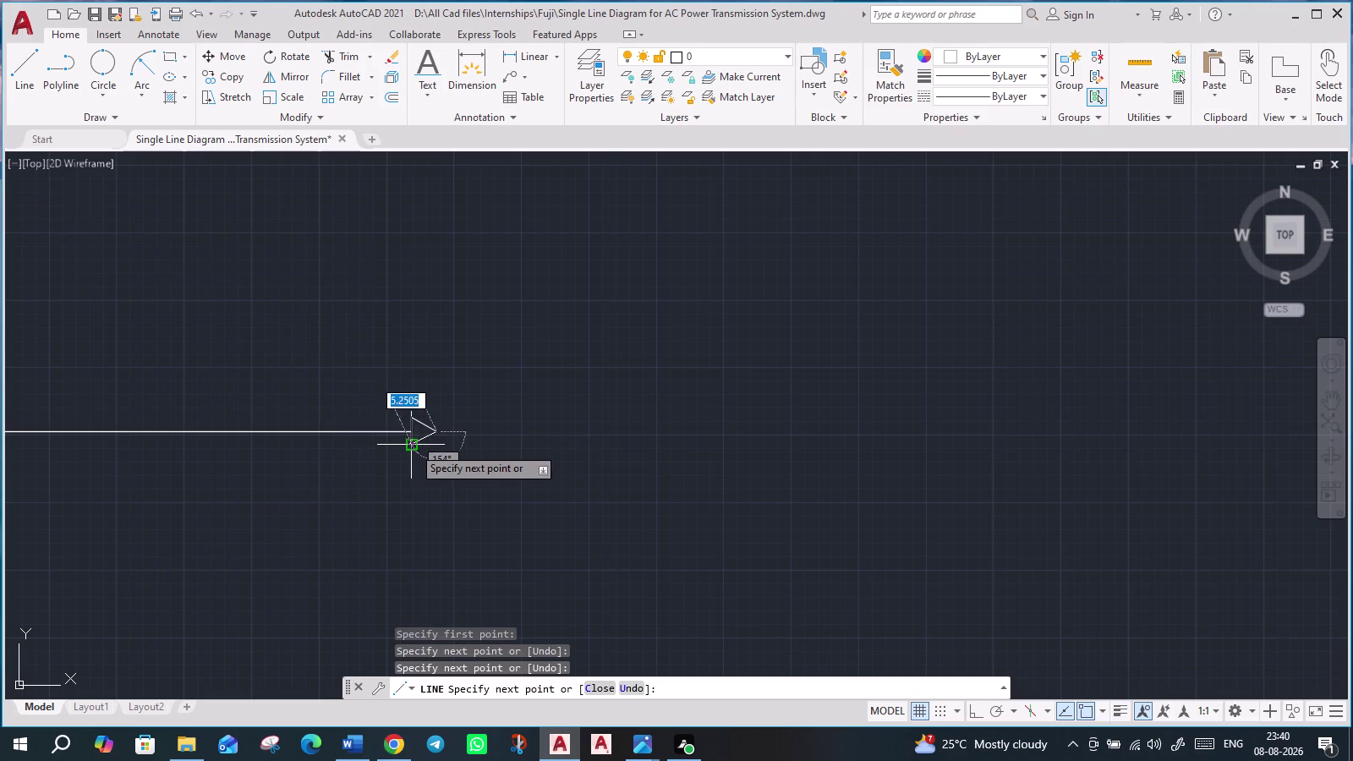
click(413, 447)
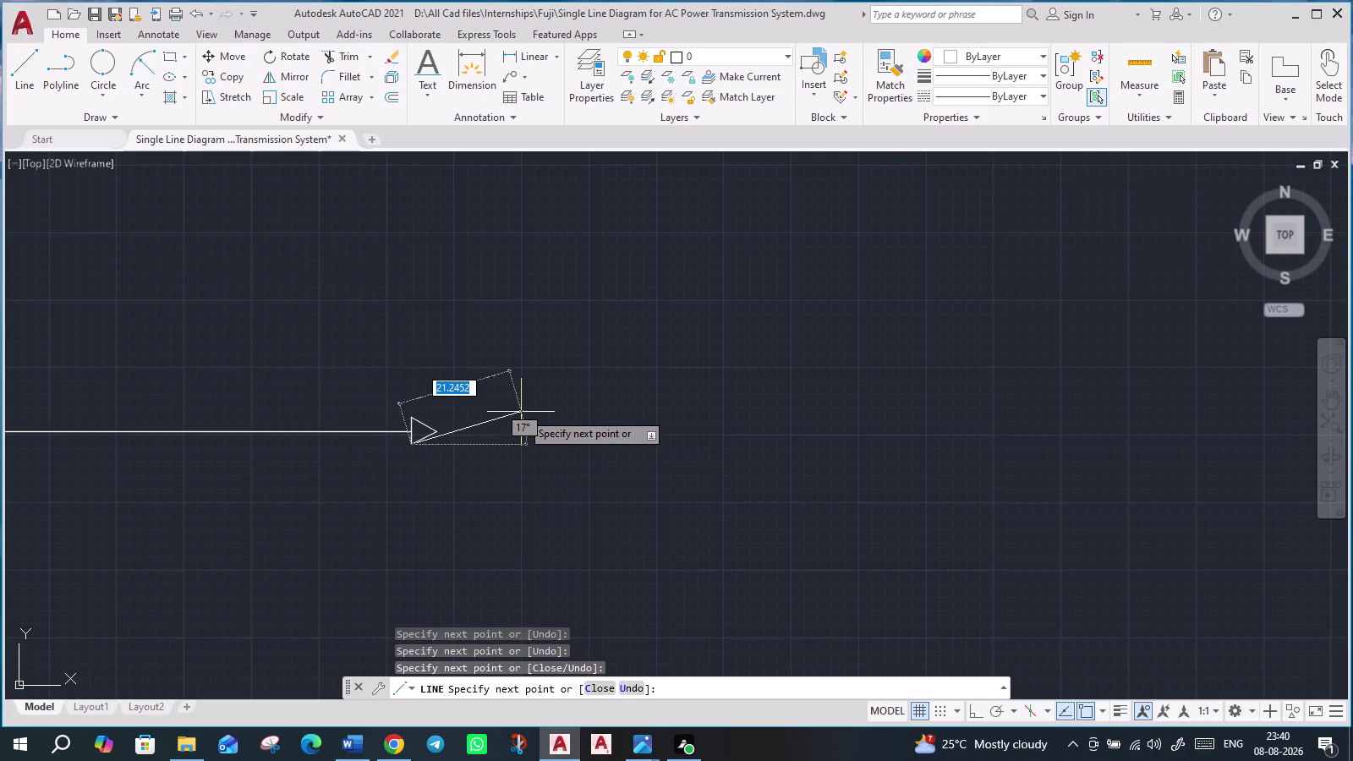
key(Escape)
scroll(down, 3)
scroll(down, 3)
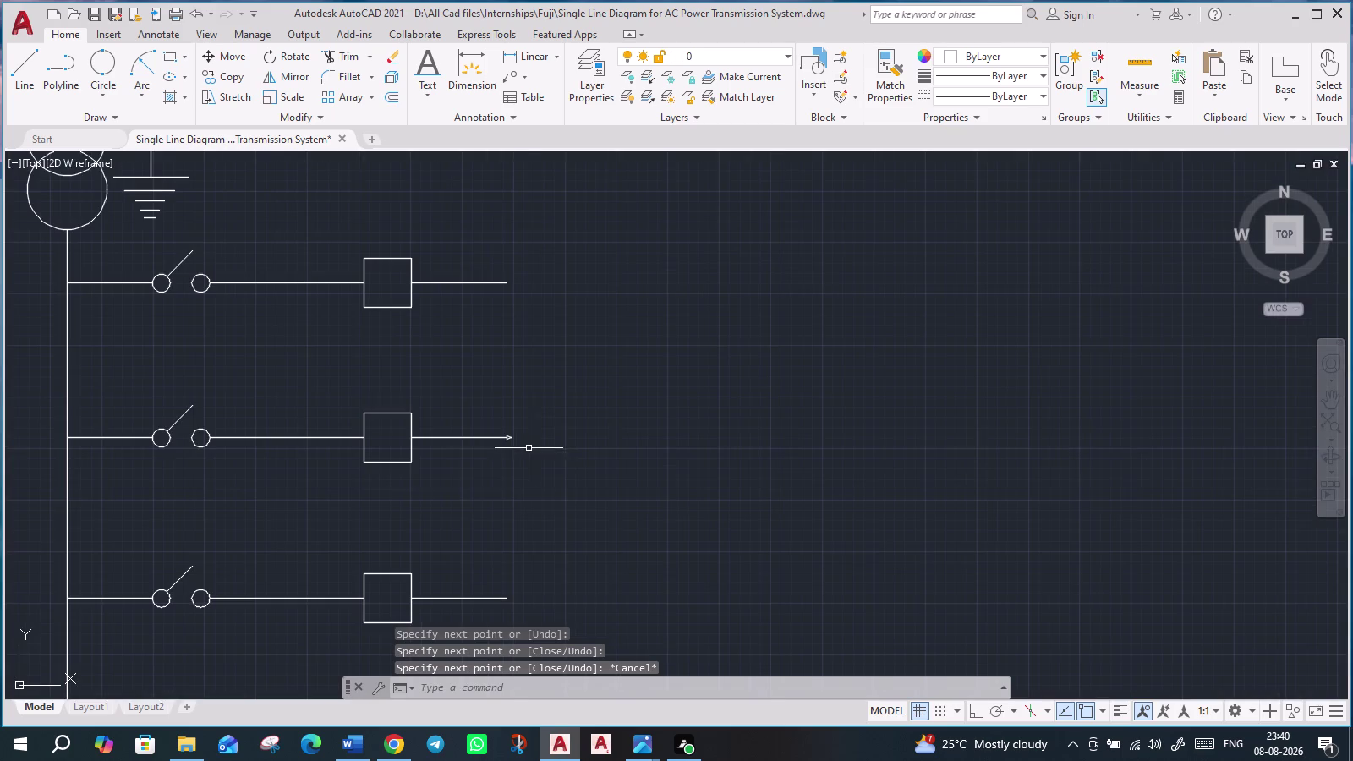
scroll(down, 3)
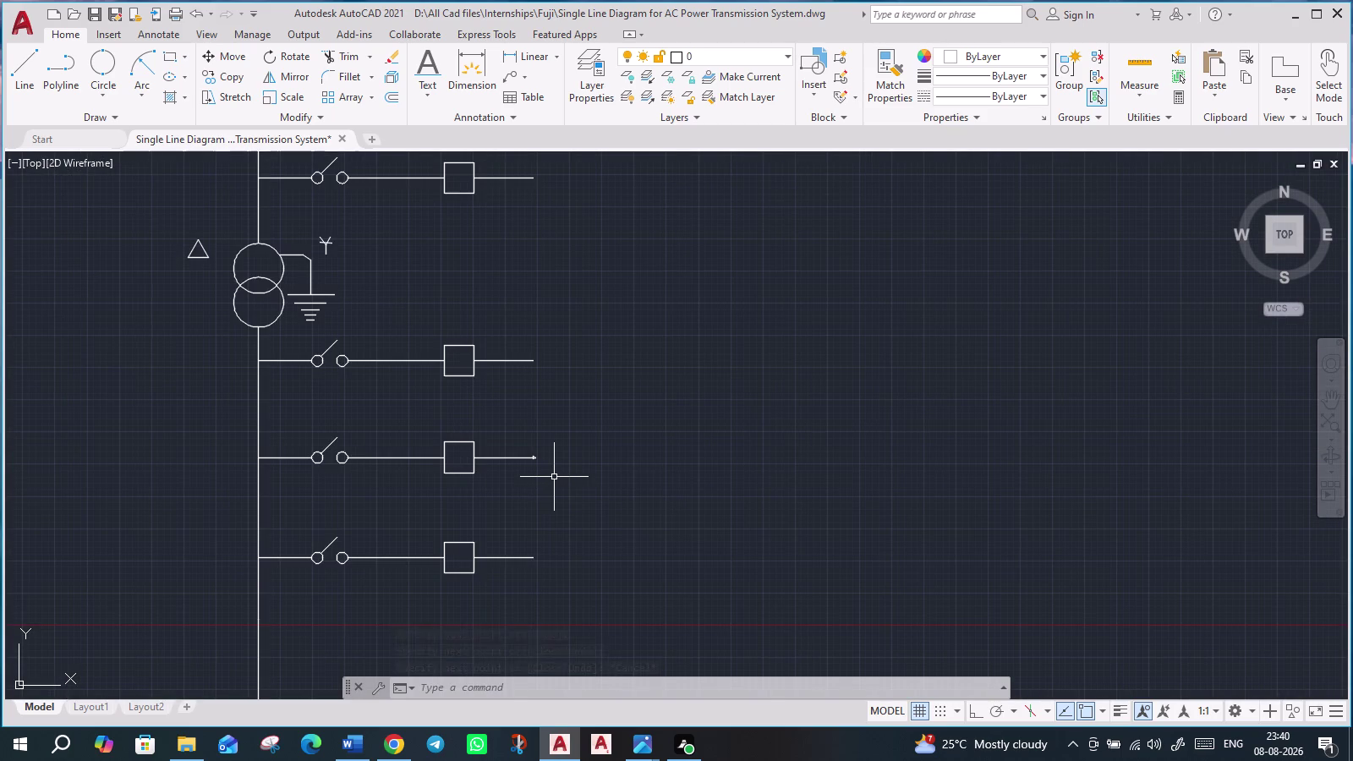
scroll(up, 3)
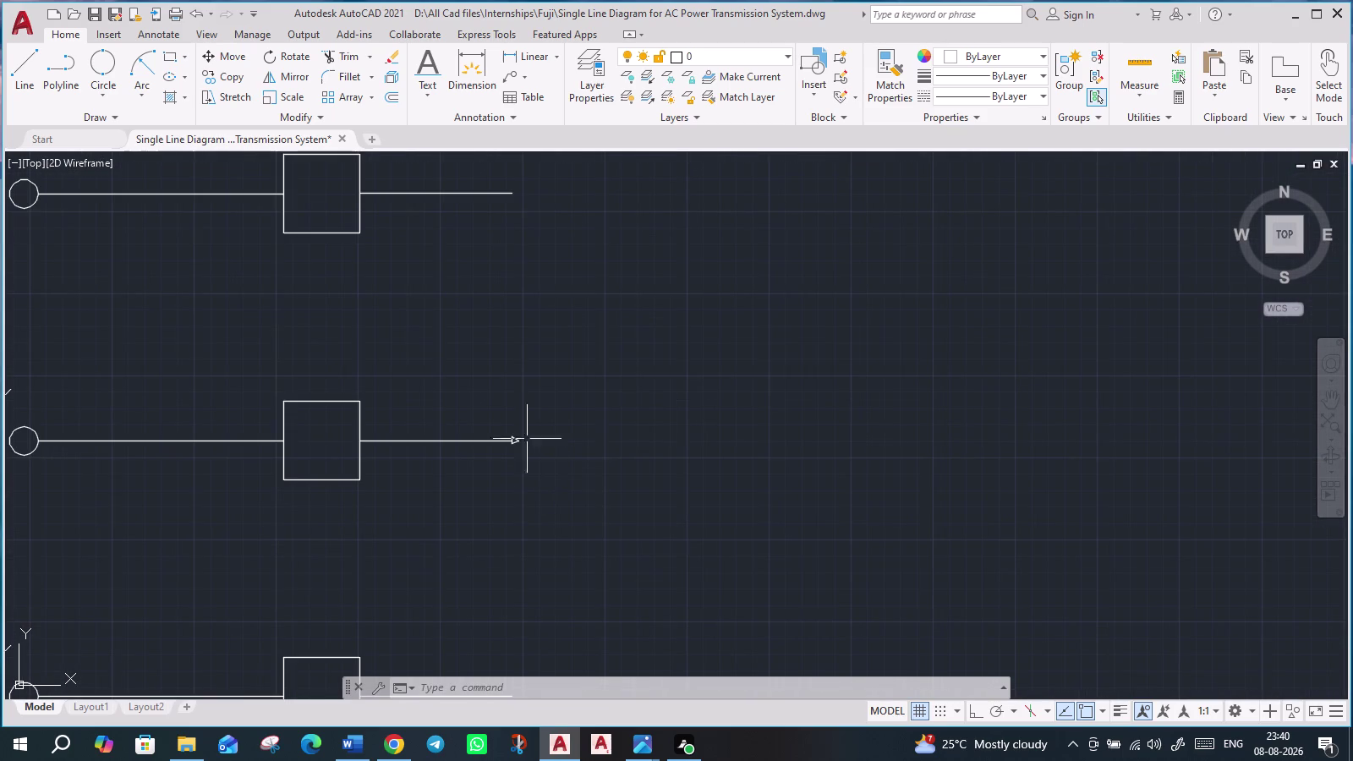
Select all the lines of the feeder line's arrowhead.
scroll(up, 3)
scroll(up, 3)
click(525, 497)
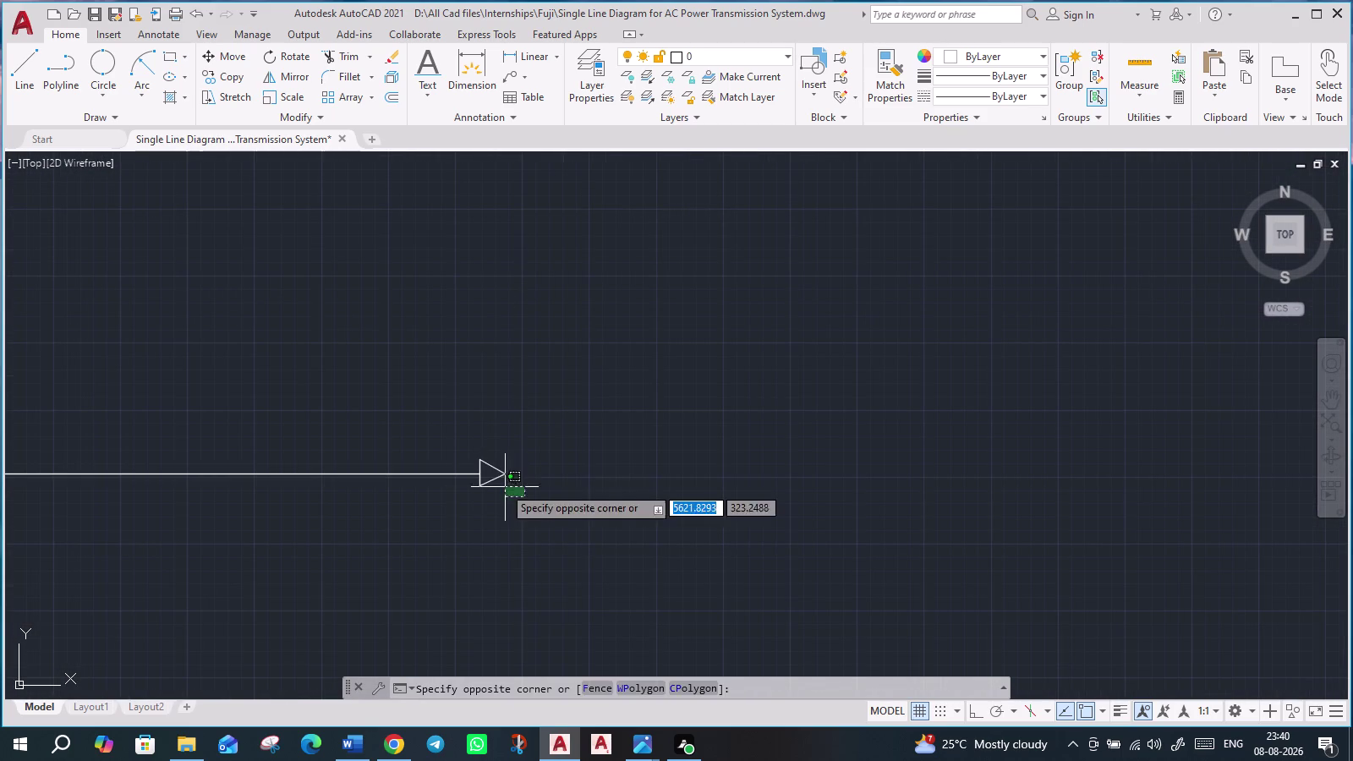
click(489, 448)
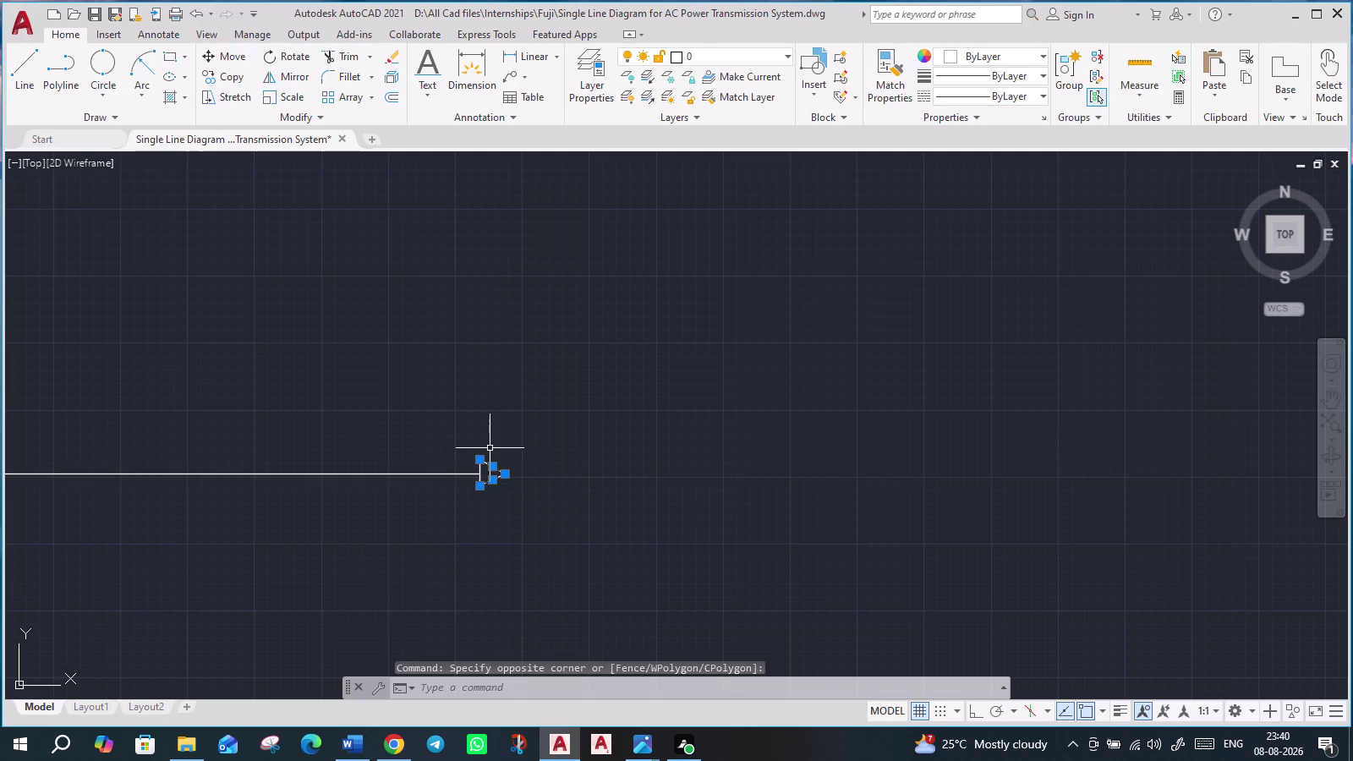
scroll(up, 3)
click(474, 427)
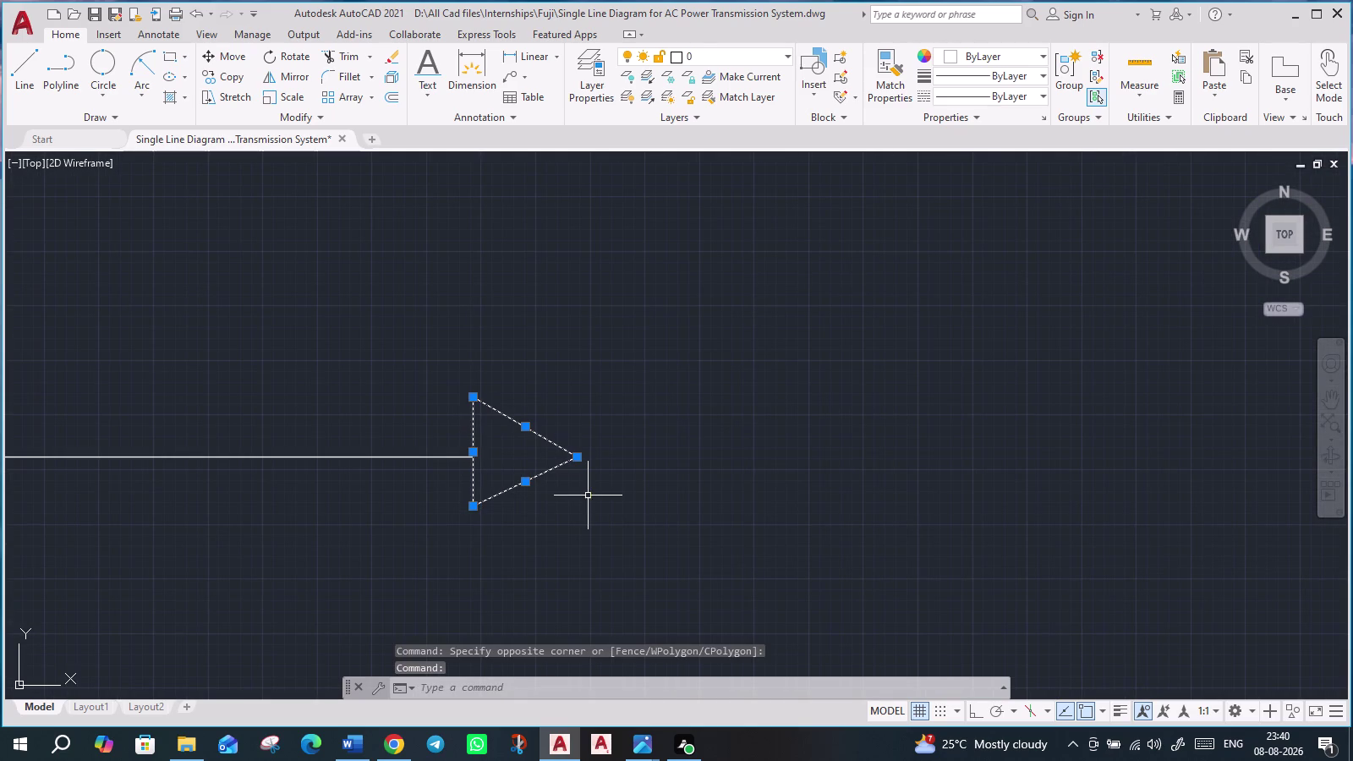
Scale the arrowhead up from its lower vertex using SC.
text(sc)
key(Return)
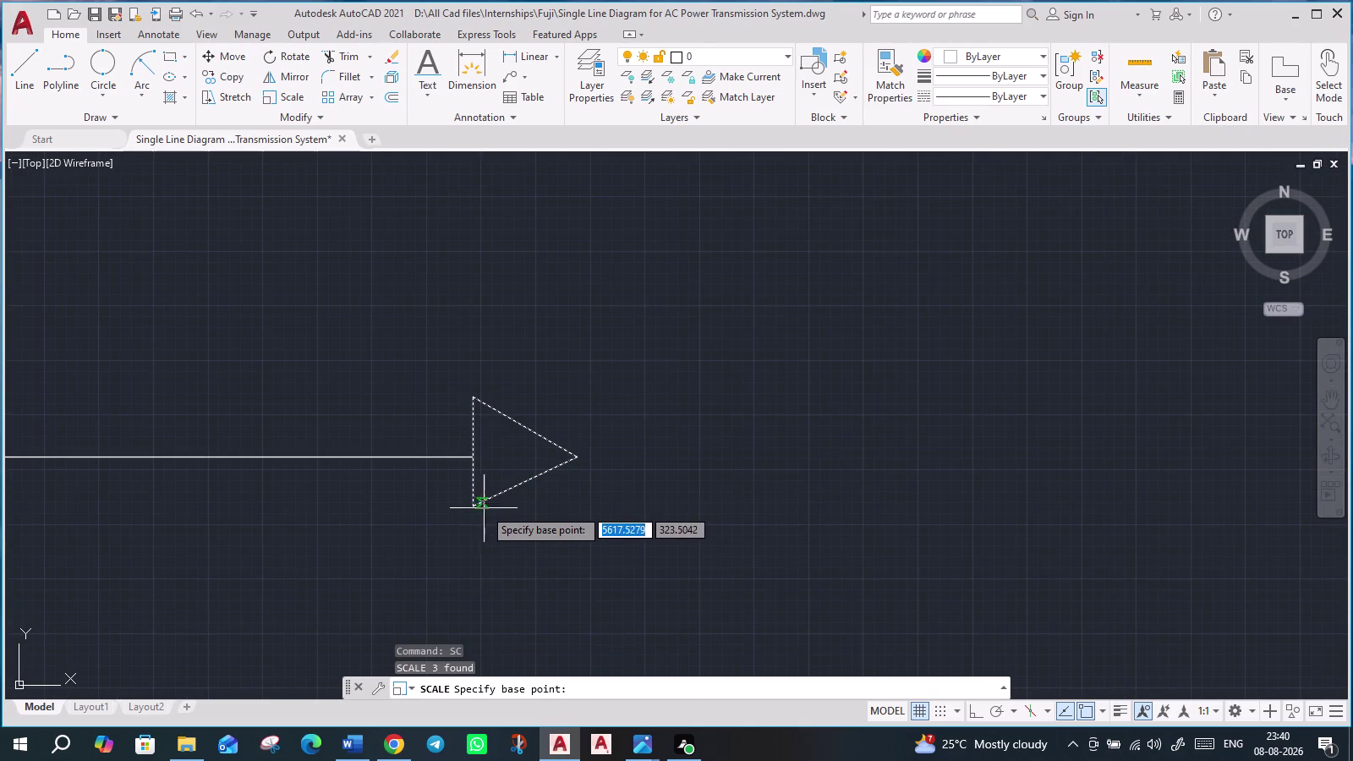
click(471, 509)
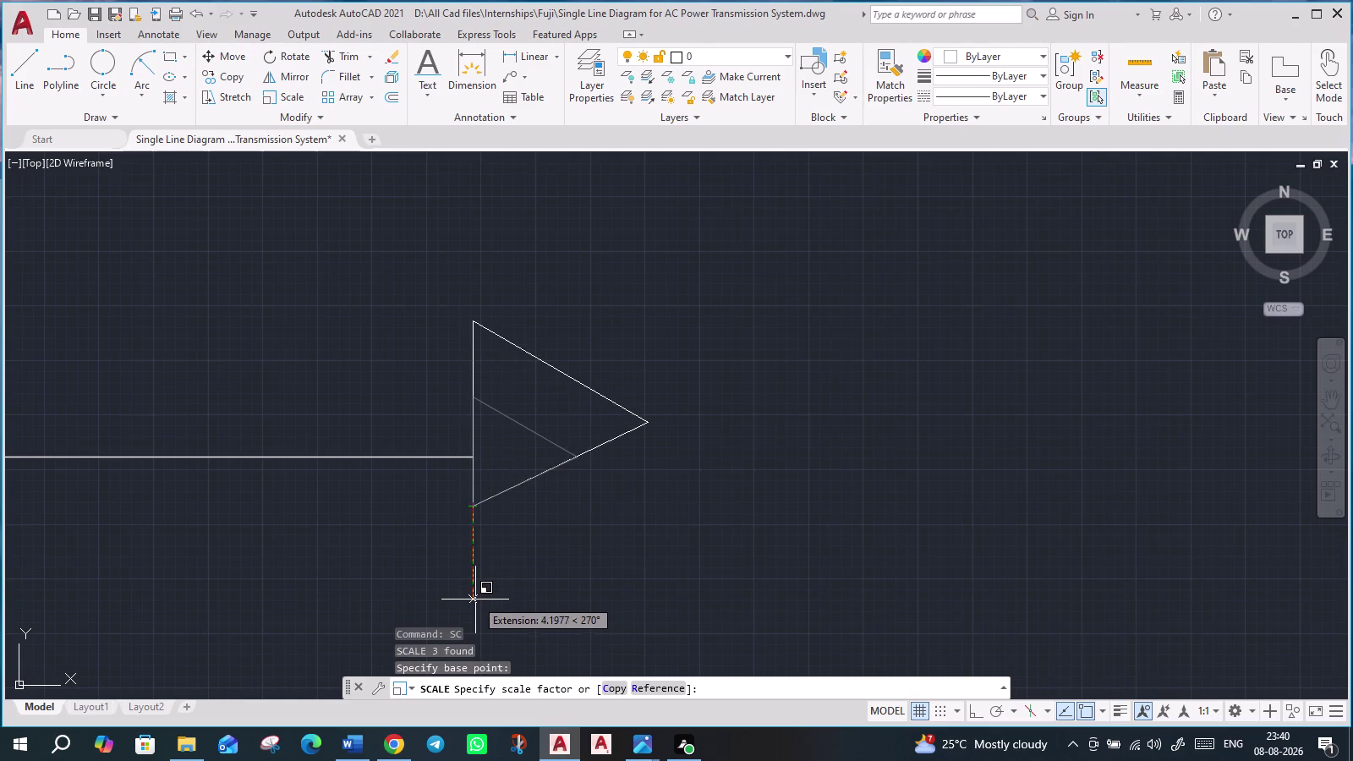
click(475, 604)
scroll(down, 3)
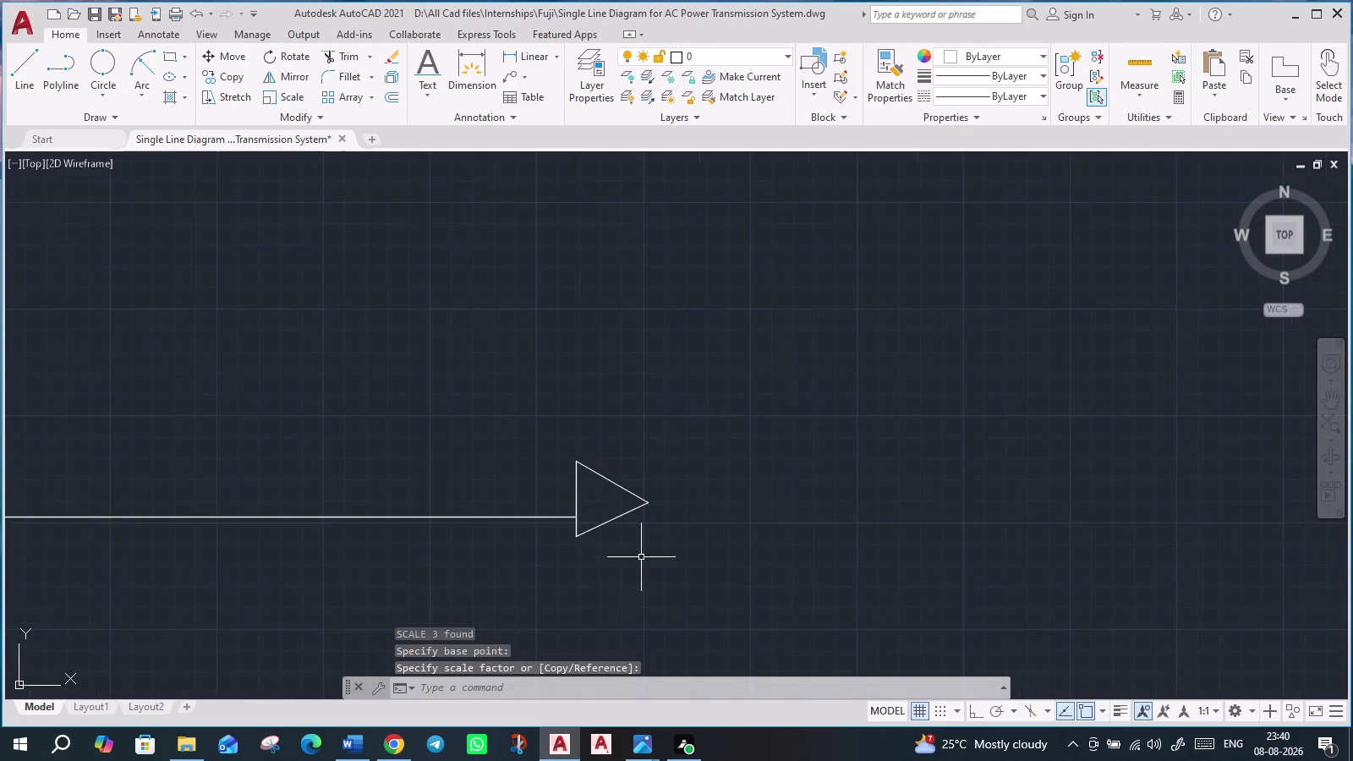
scroll(down, 3)
middle_drag(749, 585, 749, 517)
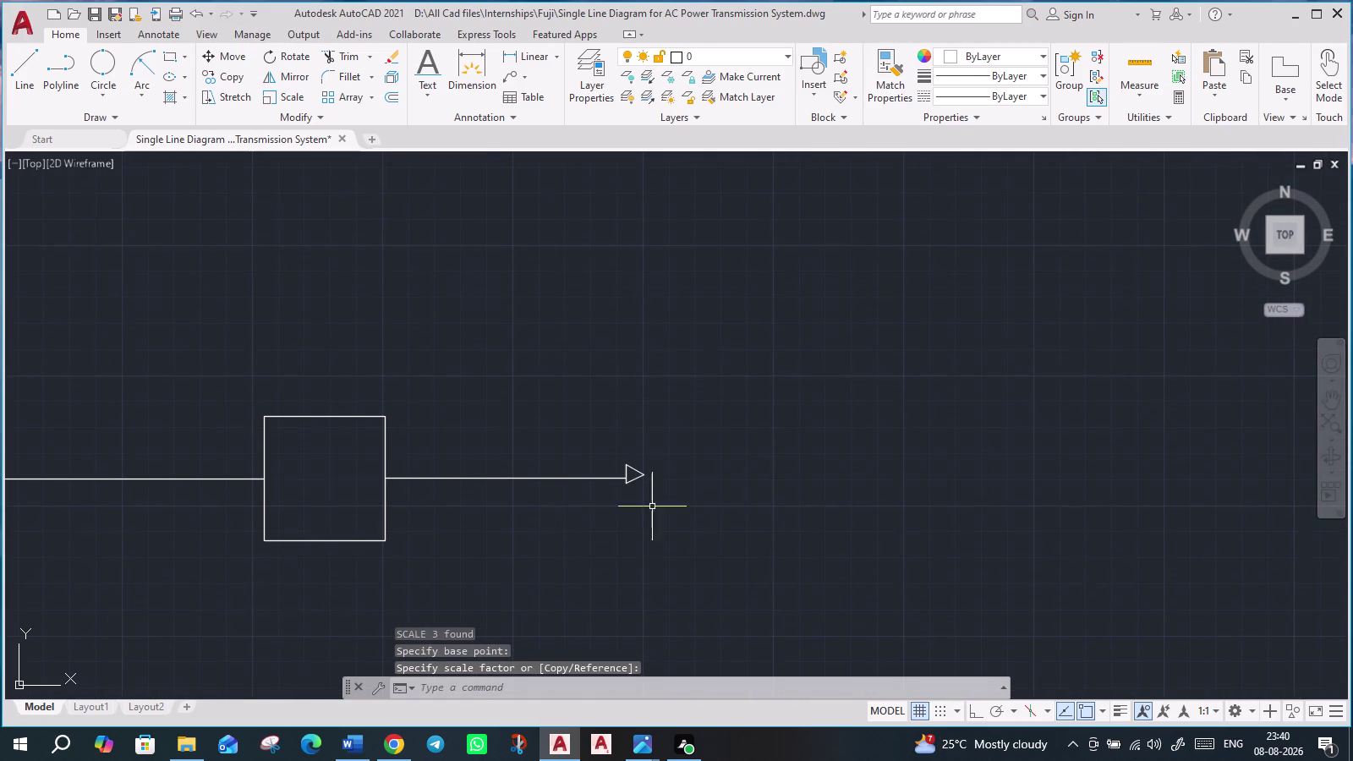